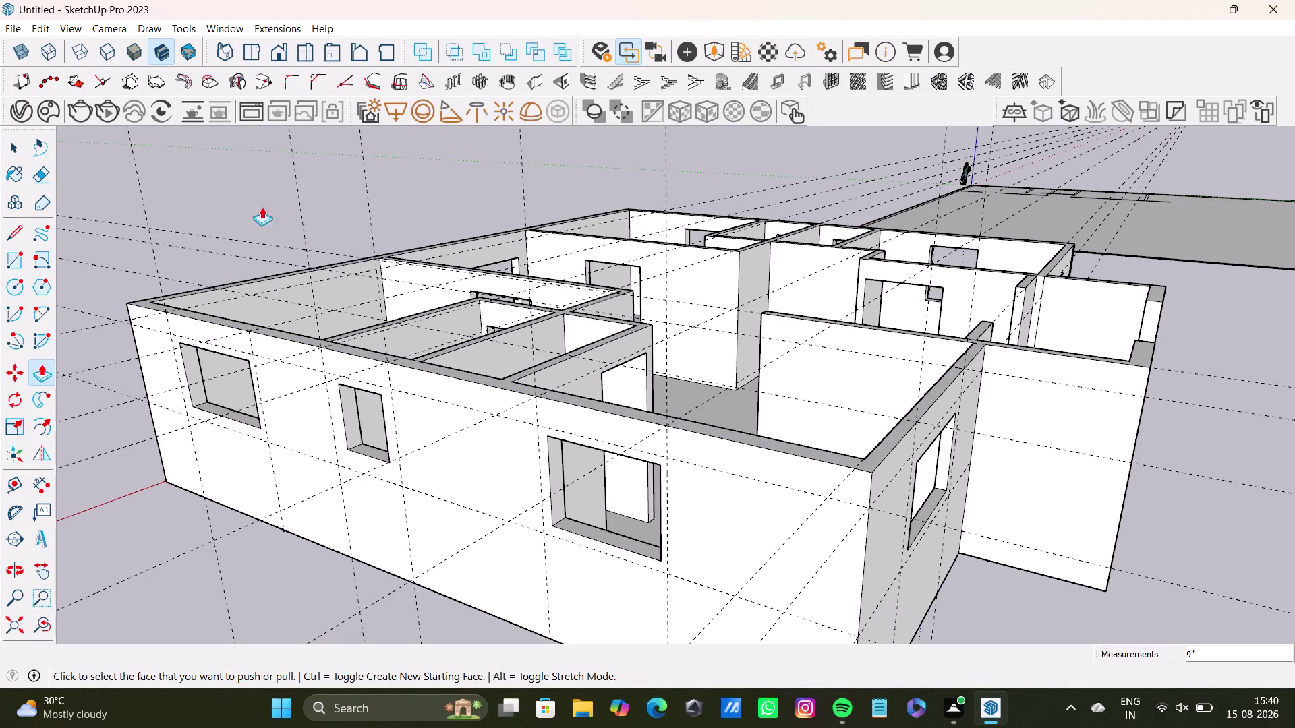
Orbit around the floor plan to inspect the rooms, partition walls and door openings.
key(space)
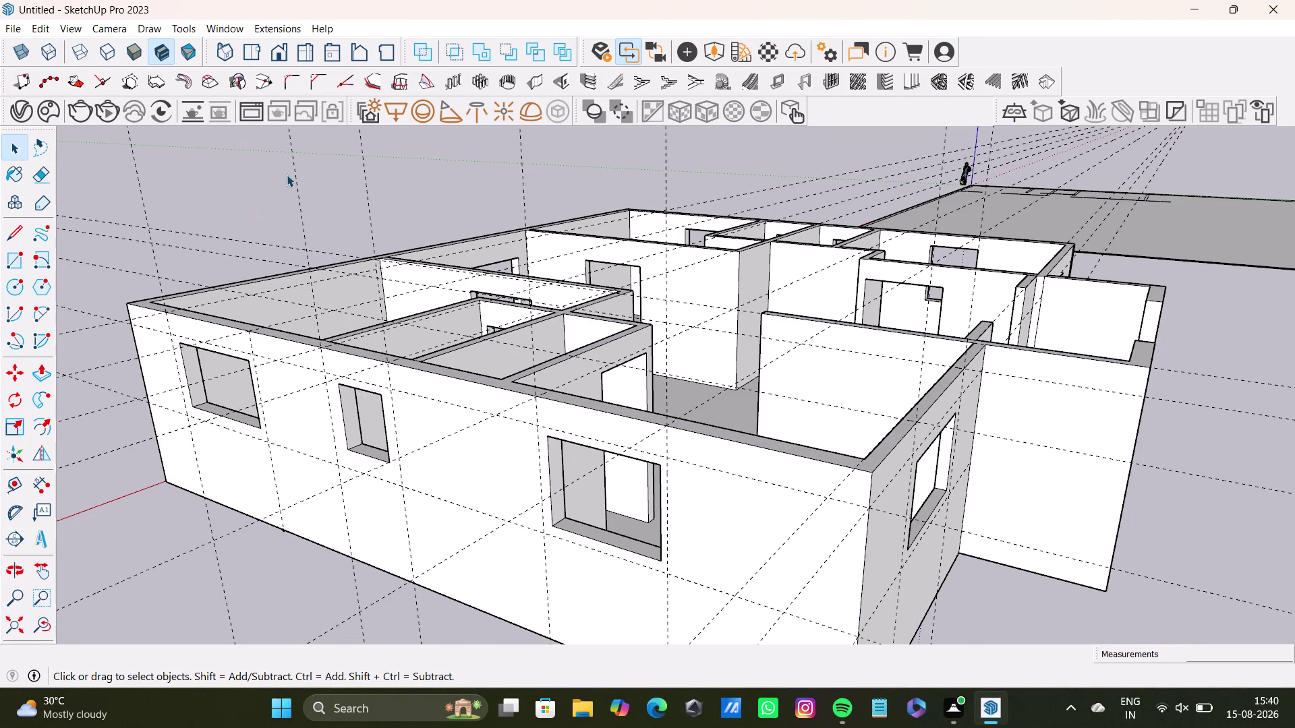
middle_drag(319, 205, 328, 370)
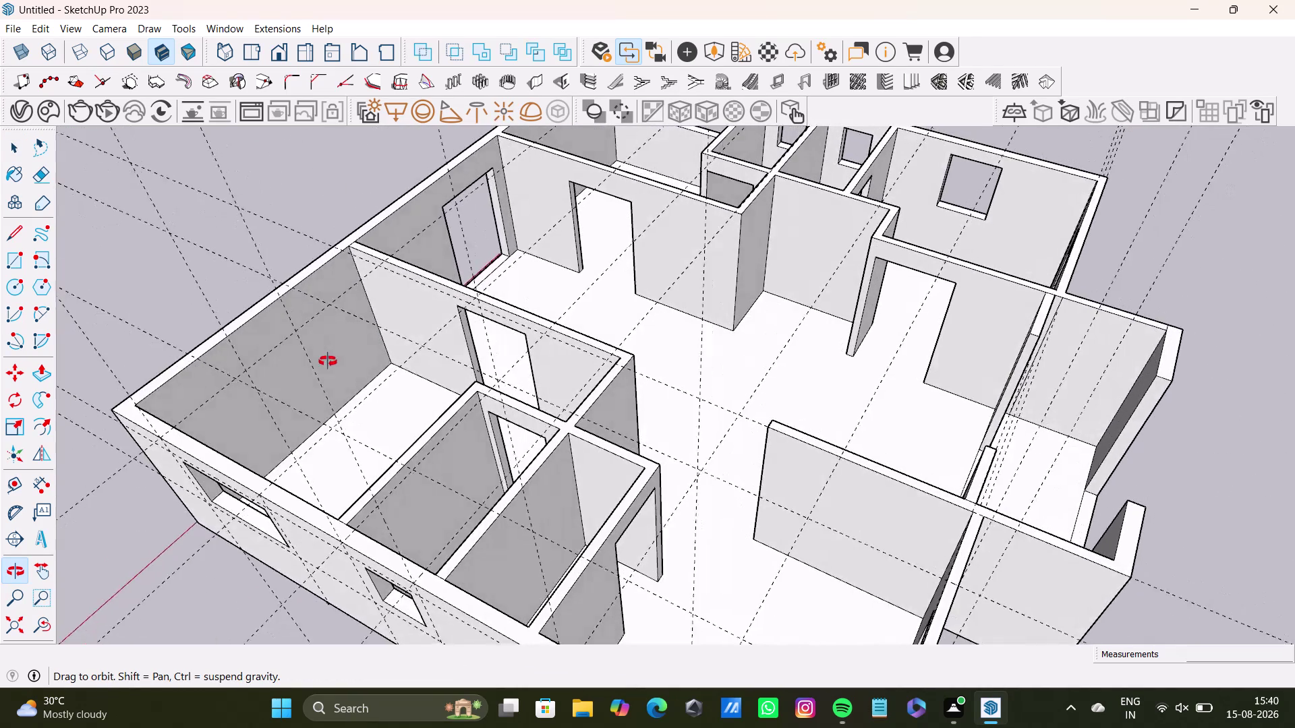
middle_drag(328, 369, 499, 277)
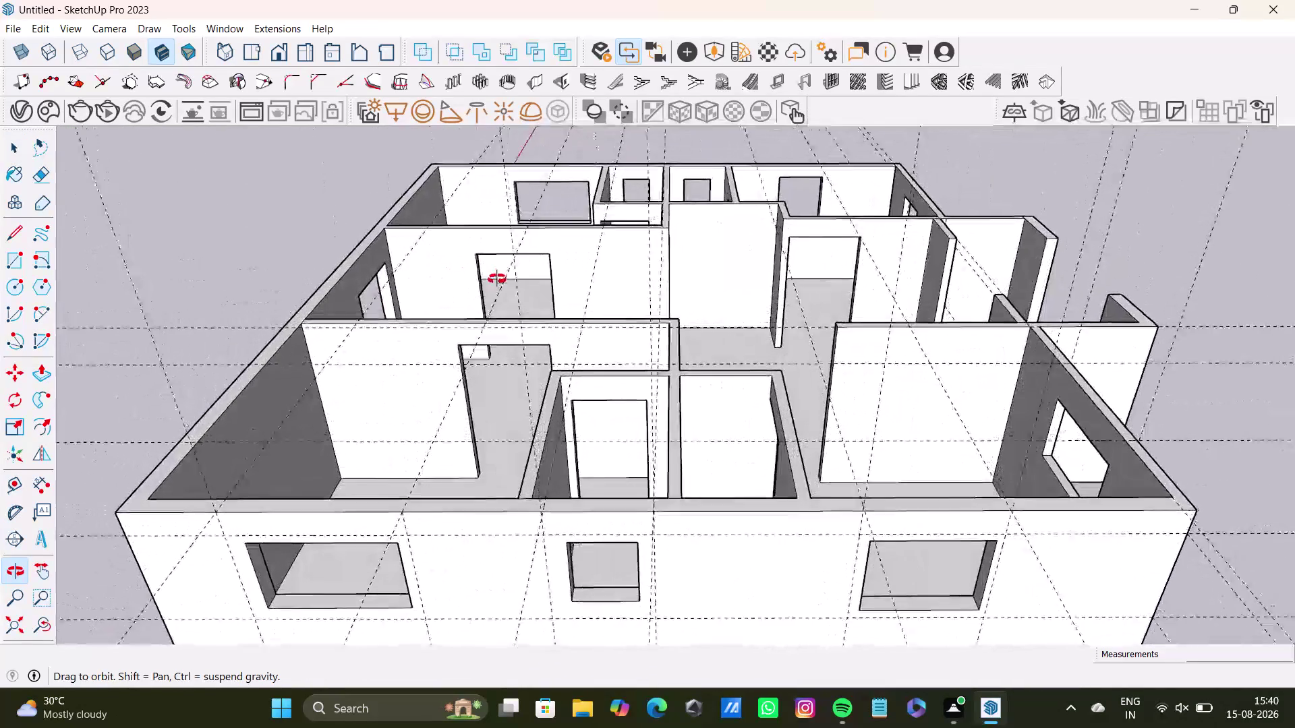
middle_drag(499, 276, 371, 260)
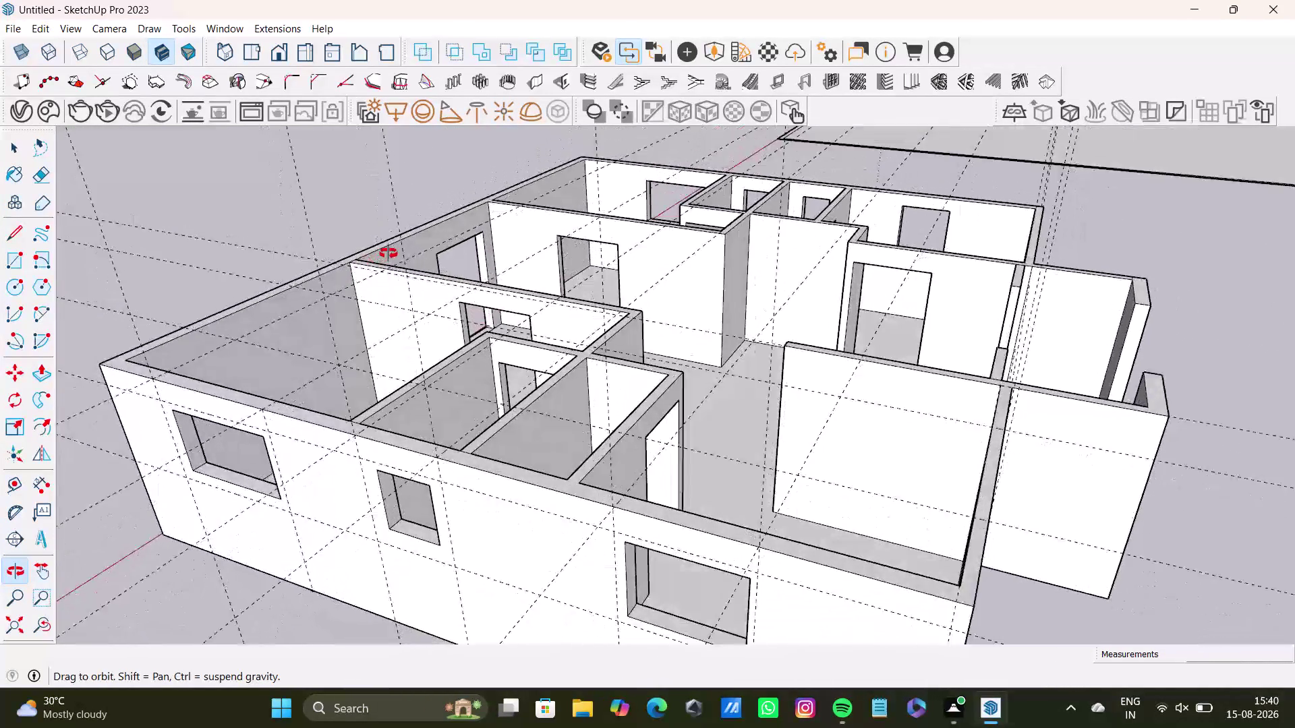
middle_drag(371, 260, 380, 299)
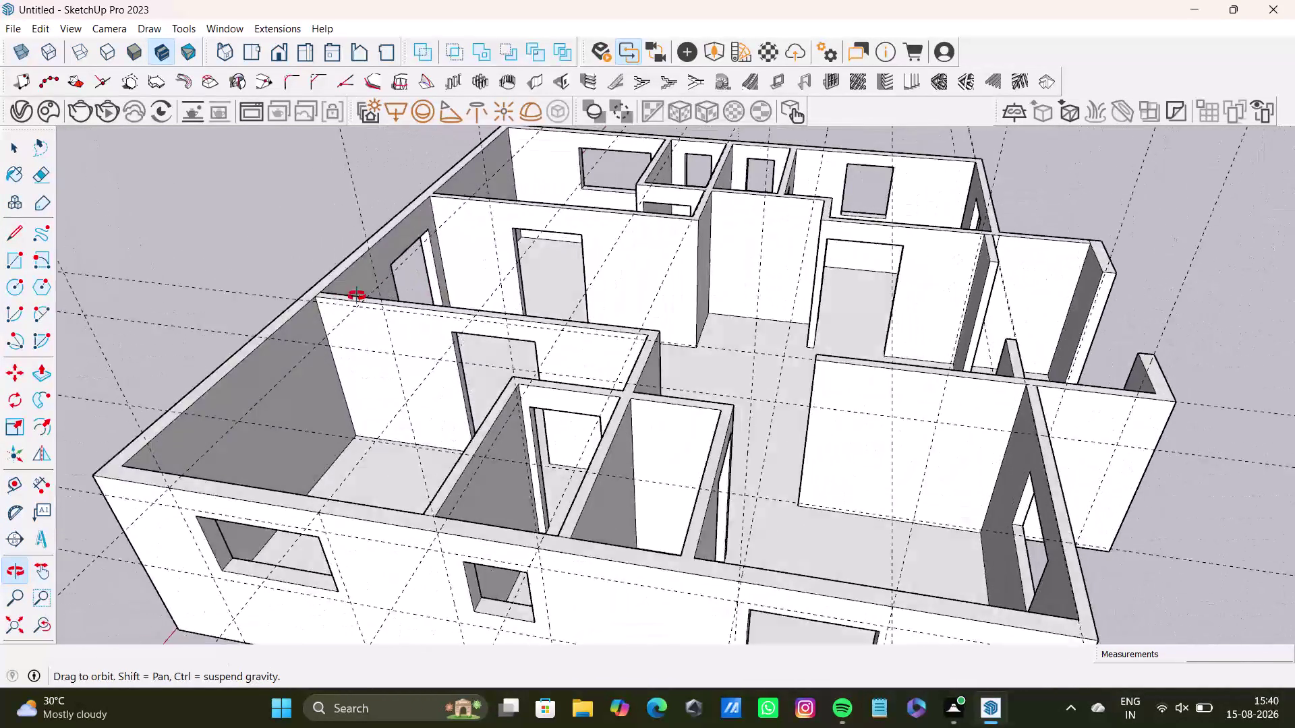
middle_drag(380, 300, 589, 349)
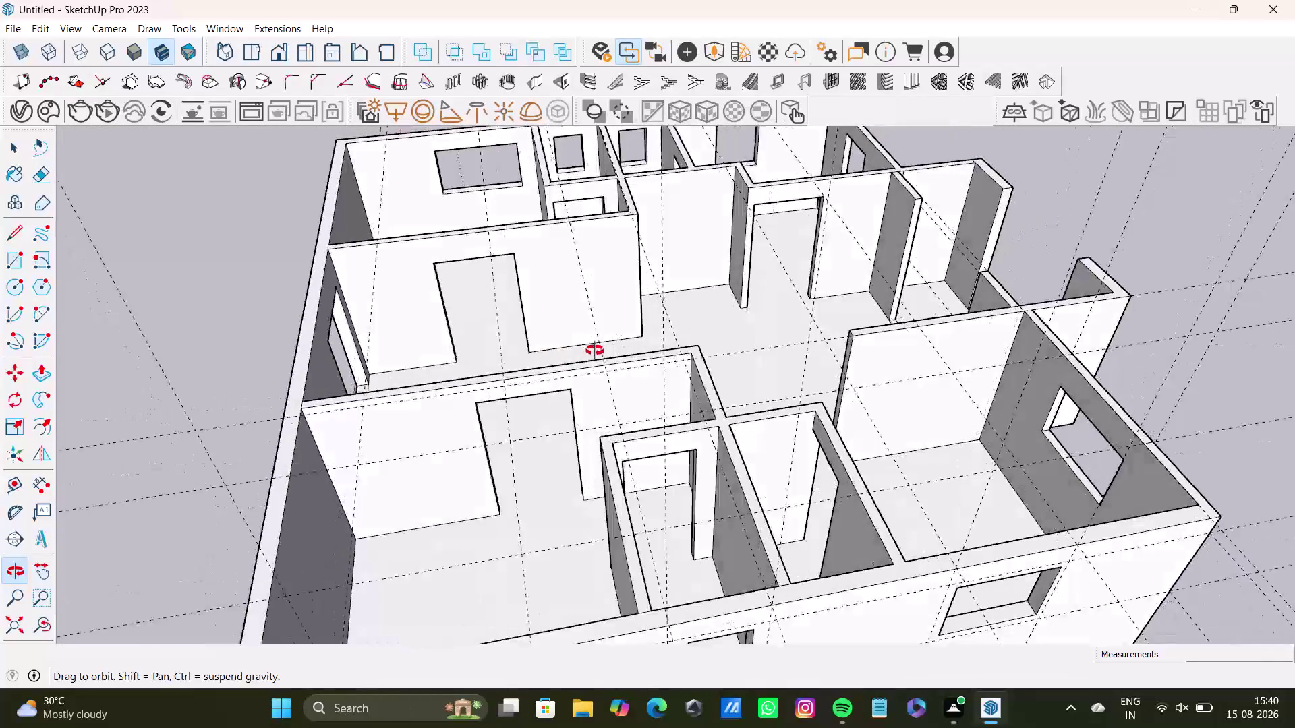
middle_drag(589, 349, 603, 387)
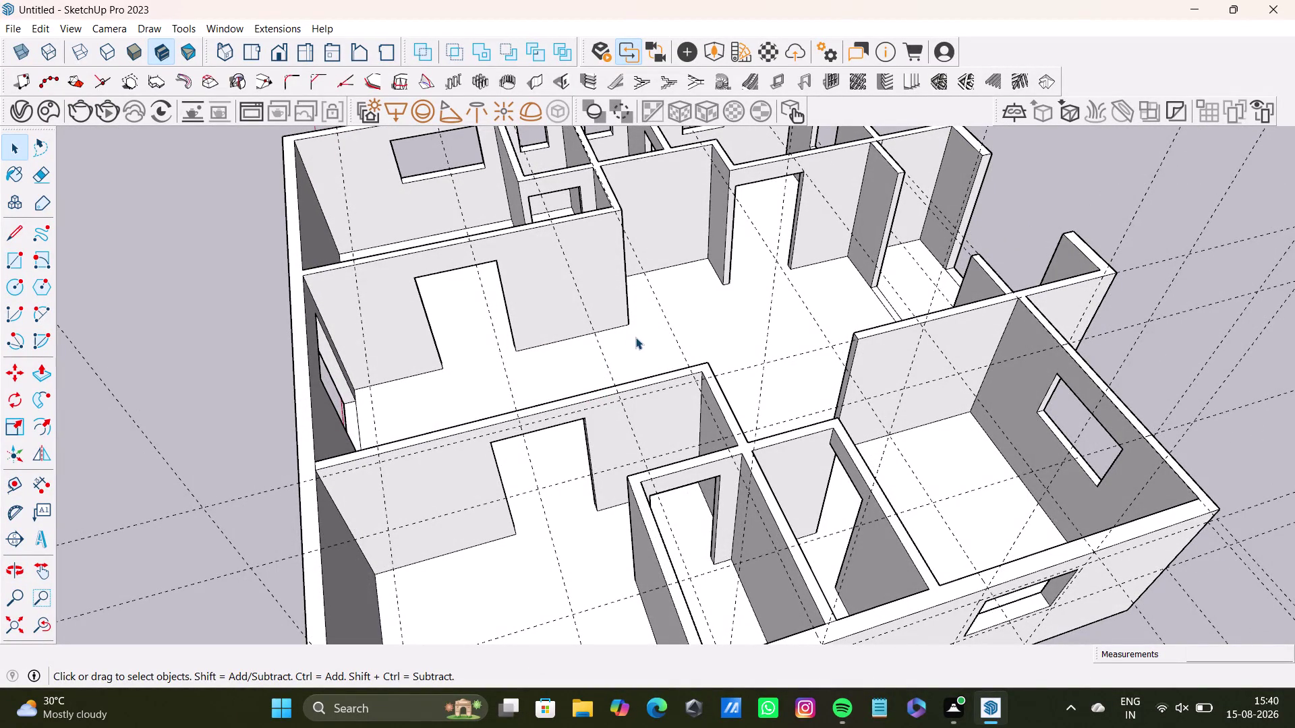
middle_drag(706, 331, 514, 275)
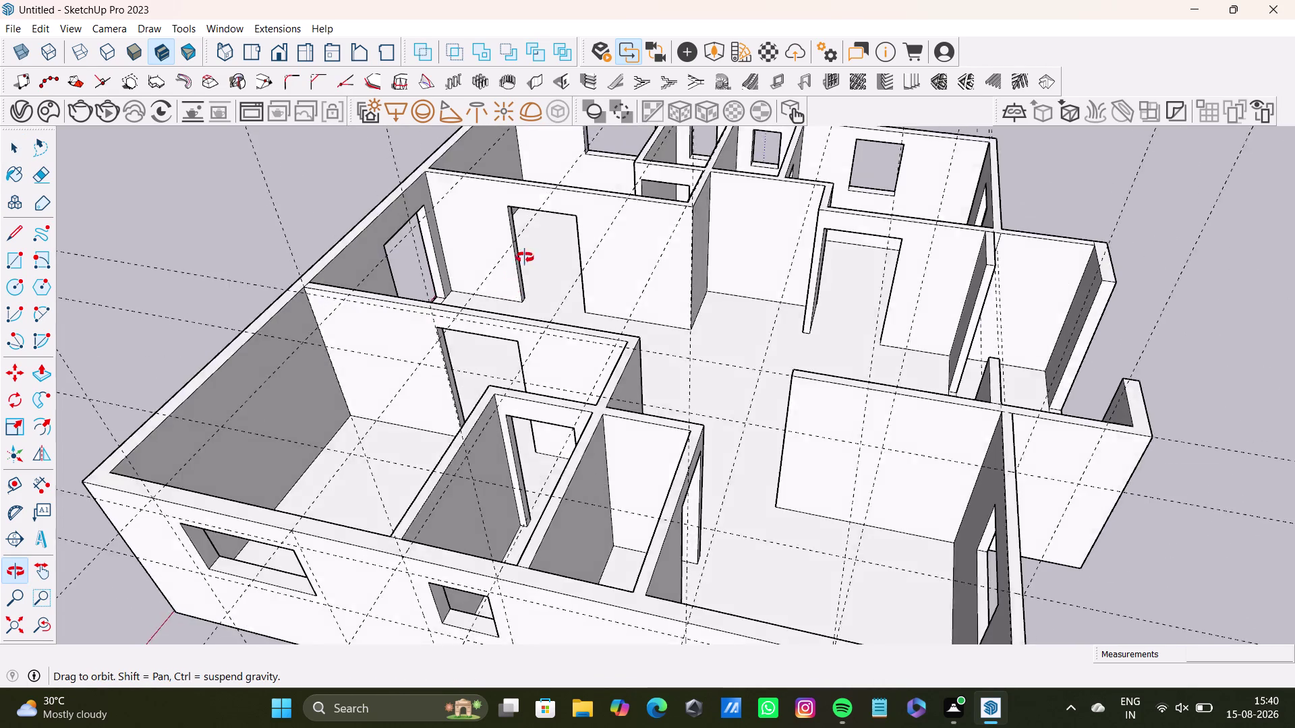
middle_drag(514, 275, 609, 298)
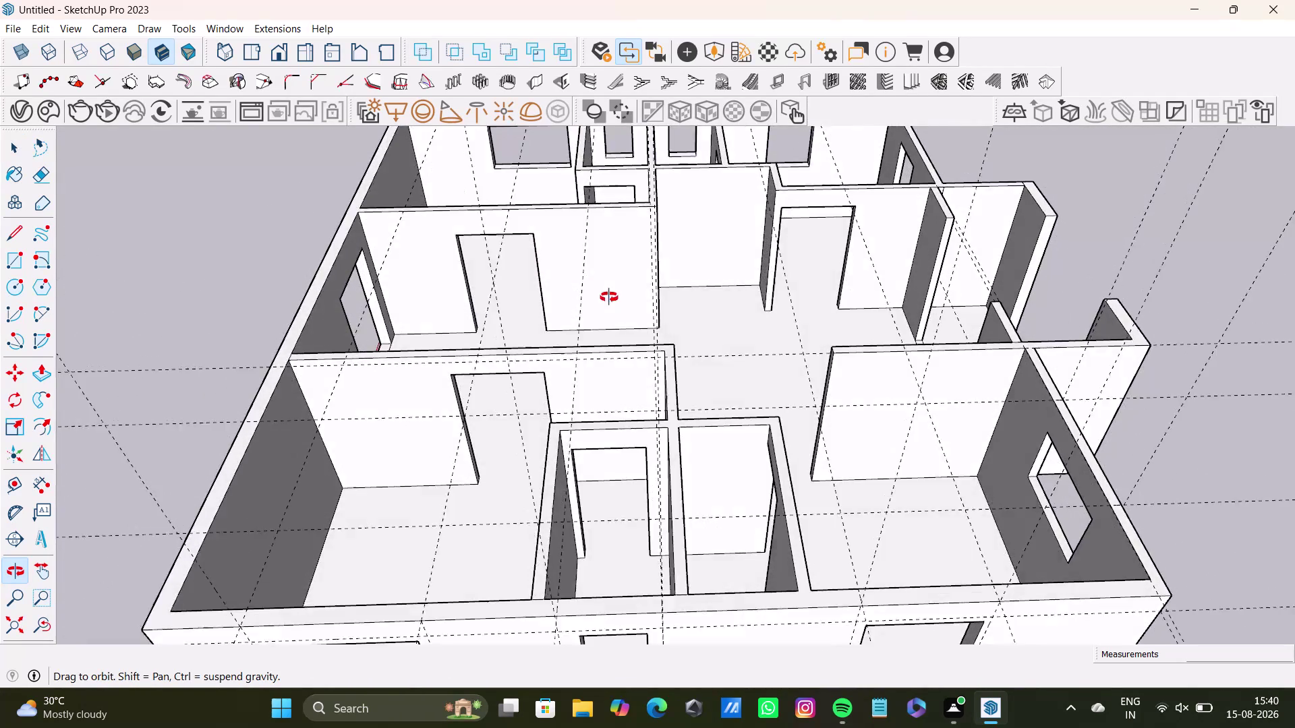
middle_drag(609, 297, 661, 357)
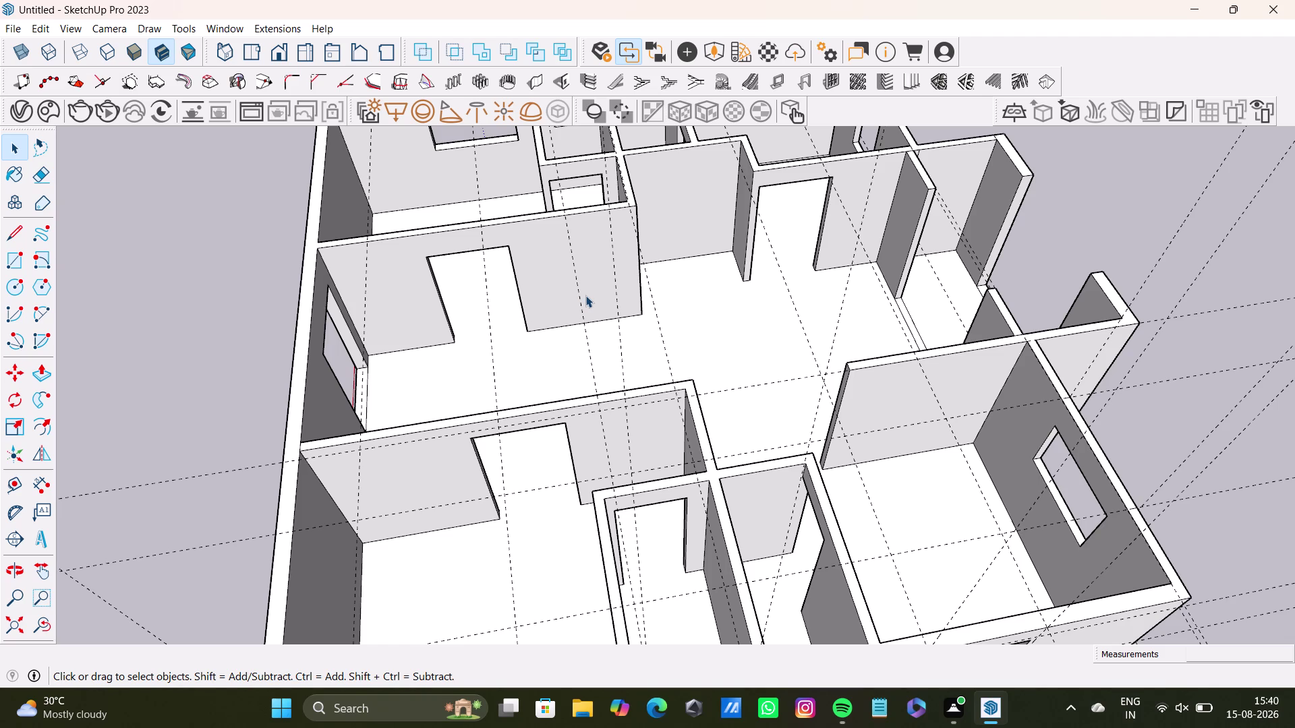
middle_drag(580, 312, 590, 280)
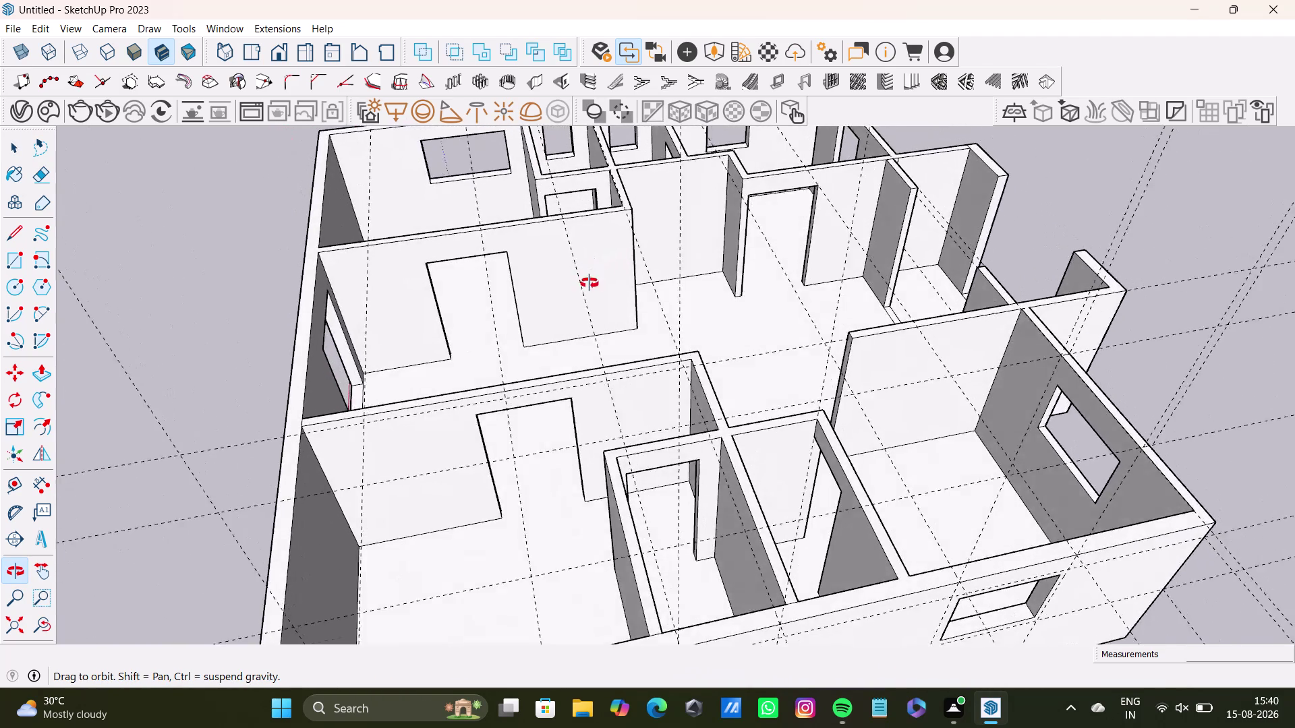
middle_drag(590, 279, 716, 317)
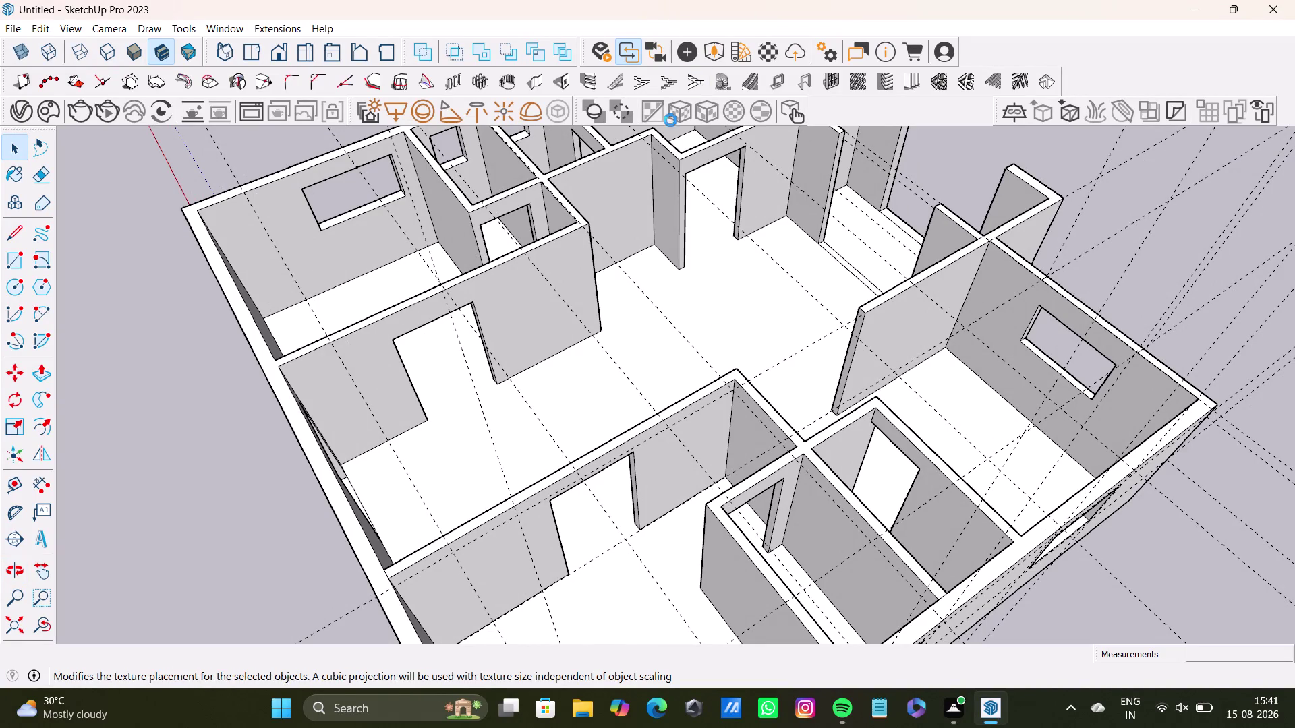
middle_drag(708, 263, 488, 267)
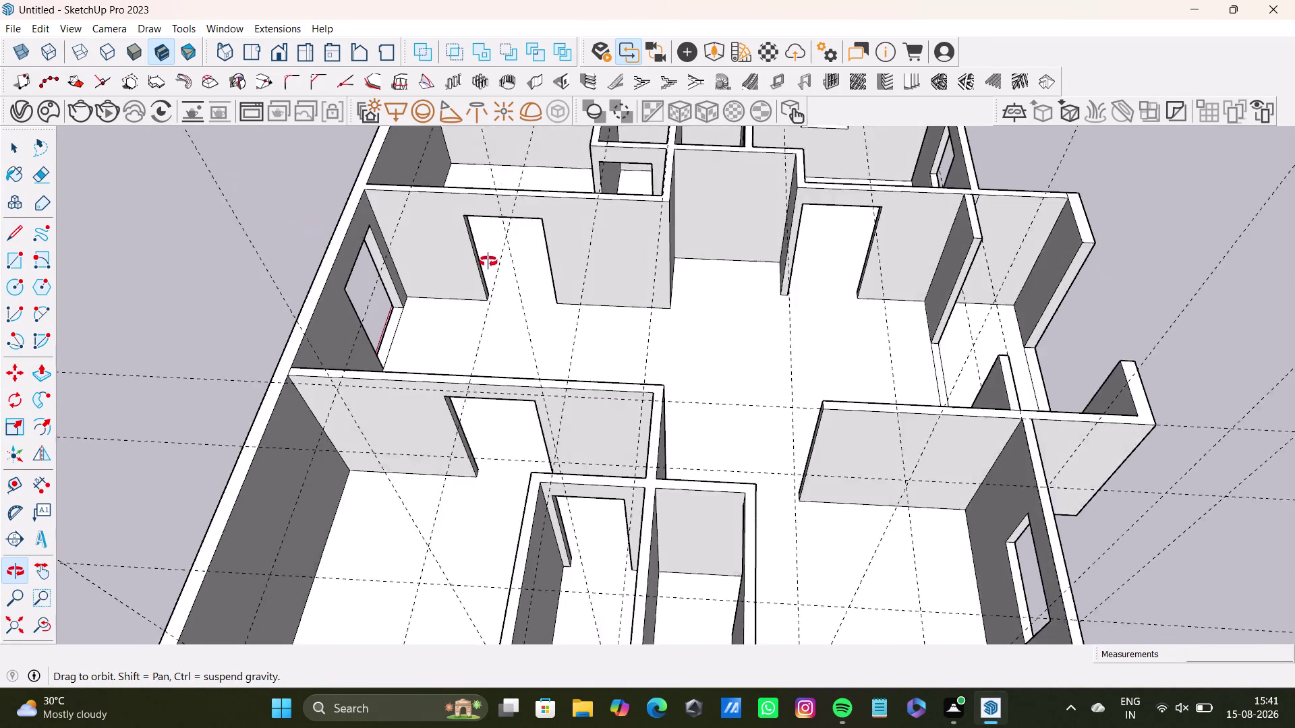
middle_drag(488, 268, 493, 210)
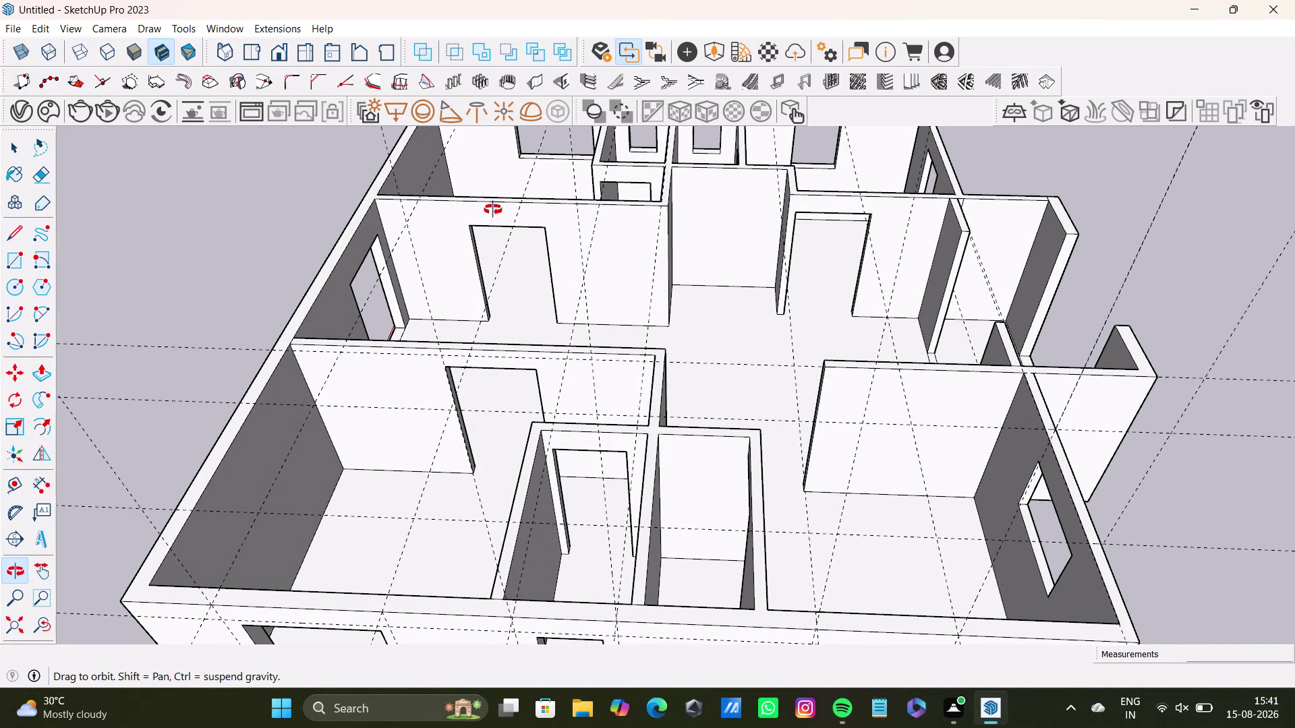
middle_drag(492, 210, 634, 263)
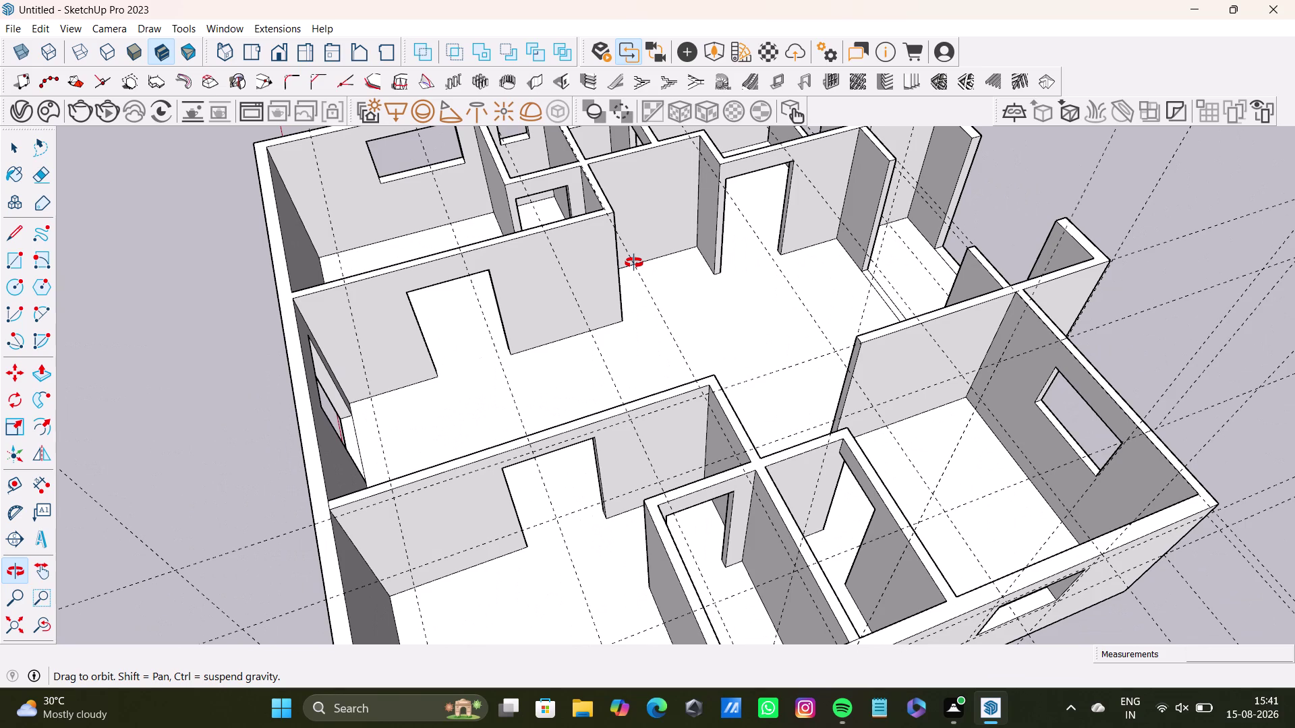
middle_drag(634, 263, 708, 255)
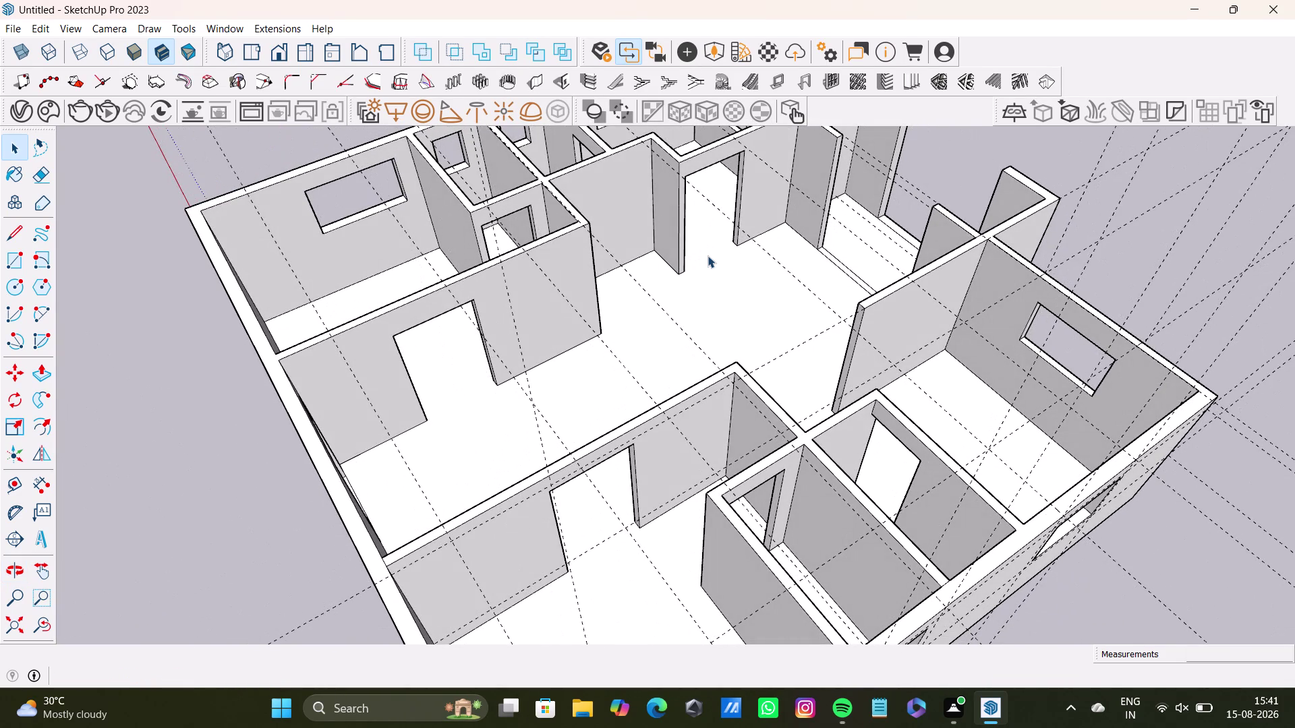
middle_drag(806, 257, 750, 272)
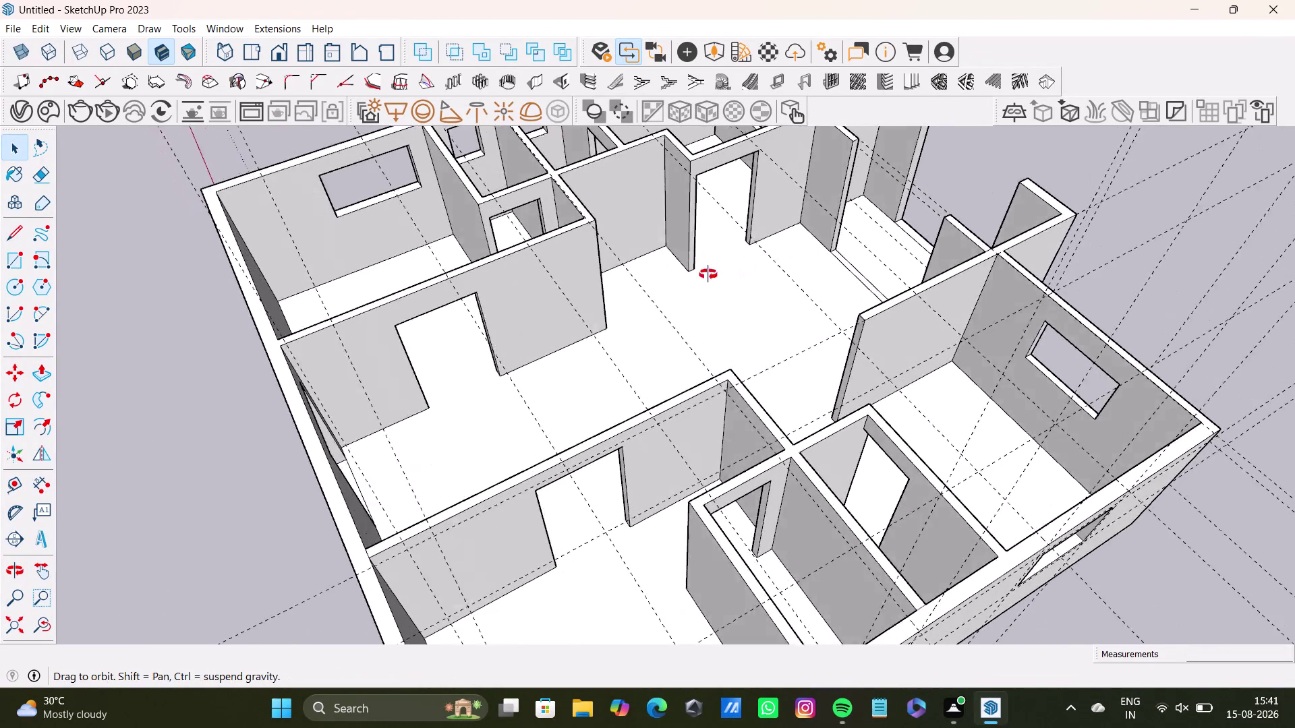
middle_drag(750, 272, 560, 291)
middle_drag(977, 297, 927, 307)
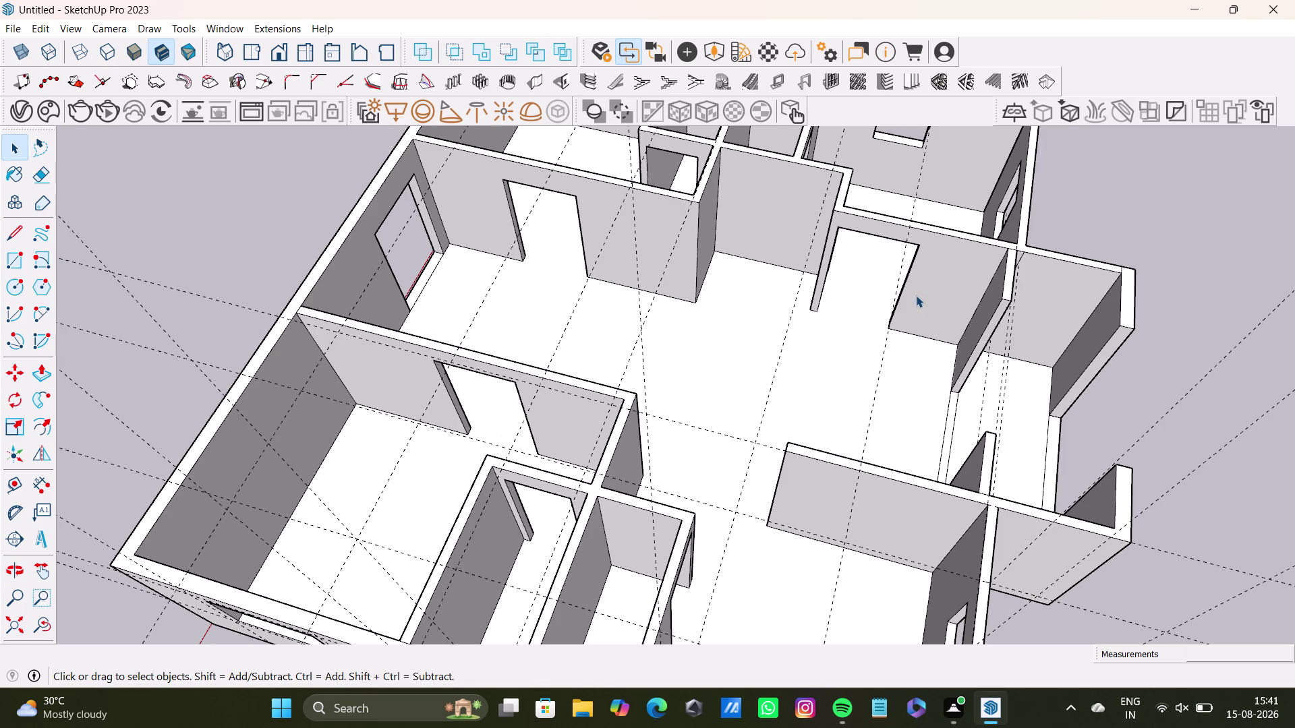
middle_drag(978, 307, 1025, 309)
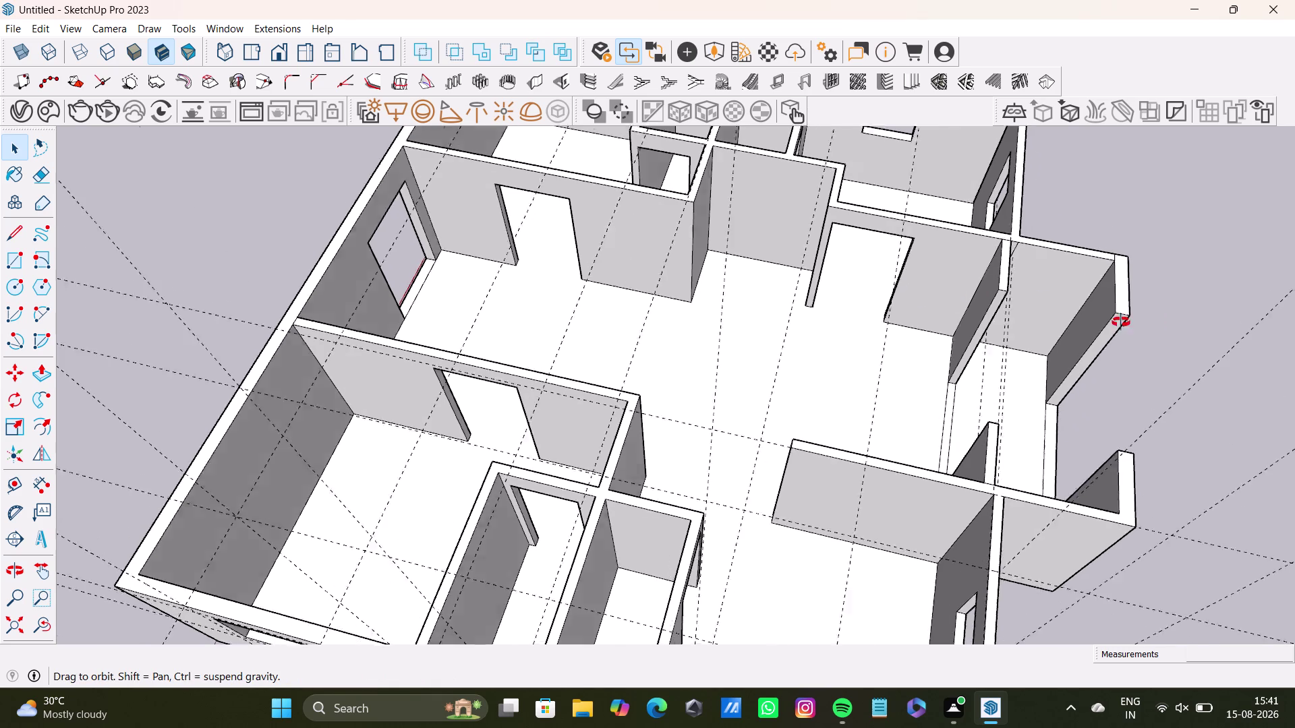
middle_drag(1026, 308, 1159, 291)
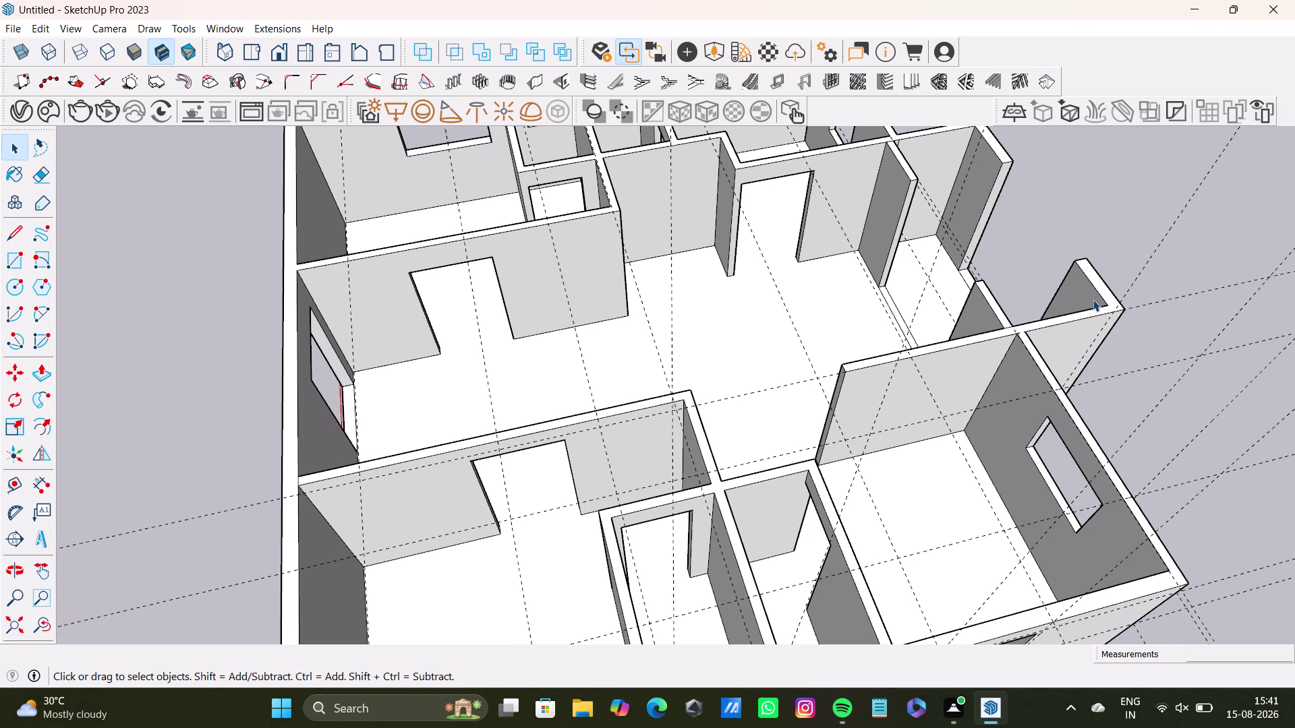
middle_drag(1000, 355, 787, 291)
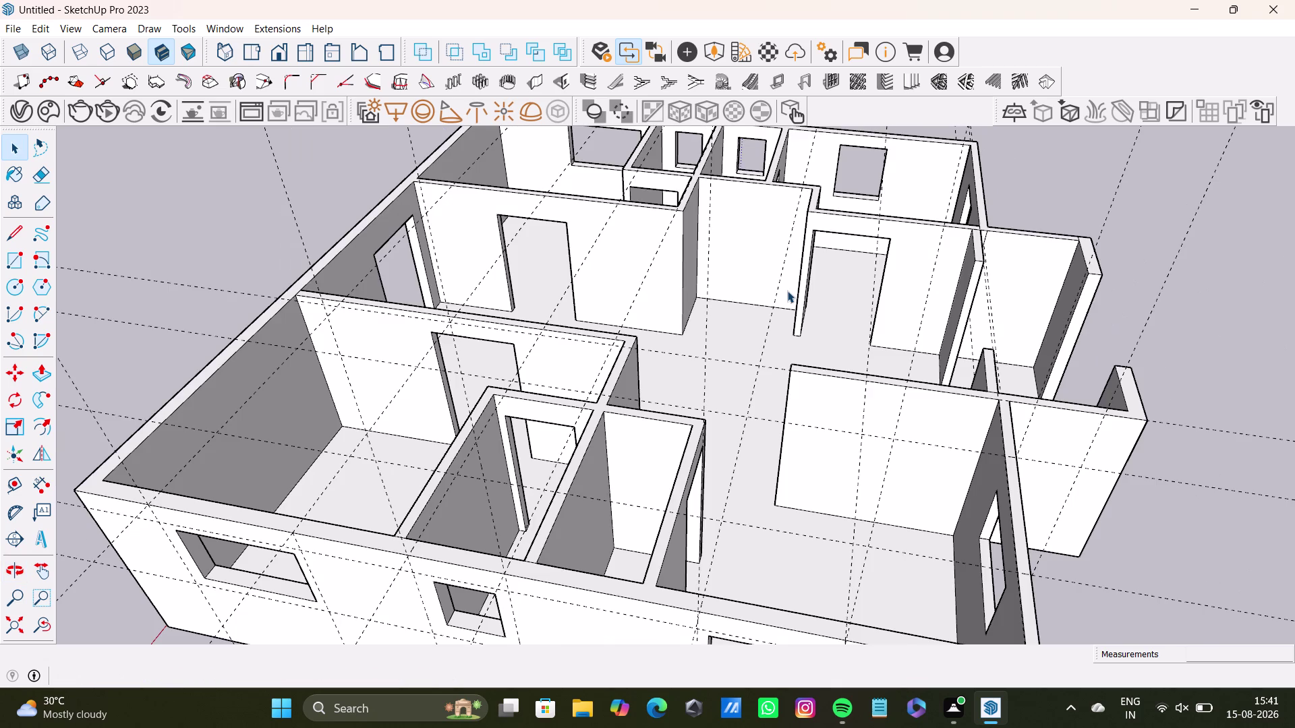
middle_drag(804, 236, 987, 265)
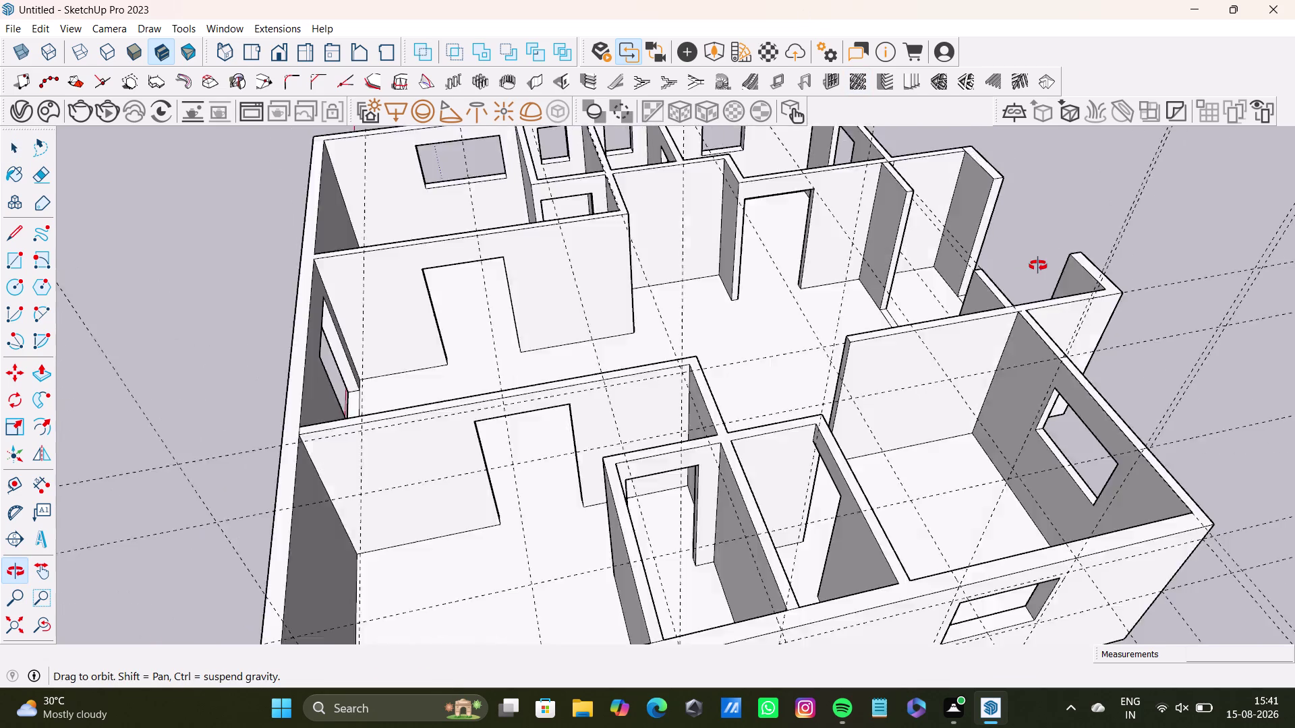
middle_drag(986, 266, 1047, 361)
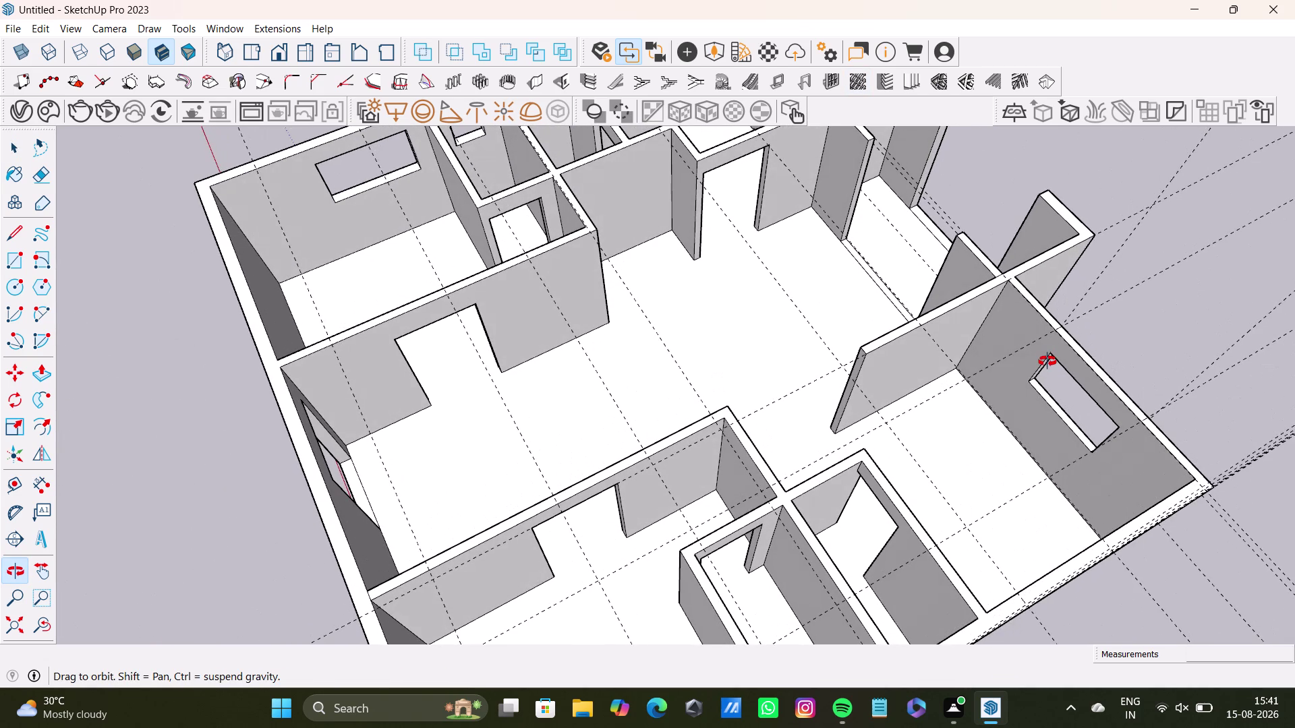
middle_drag(1047, 361, 897, 256)
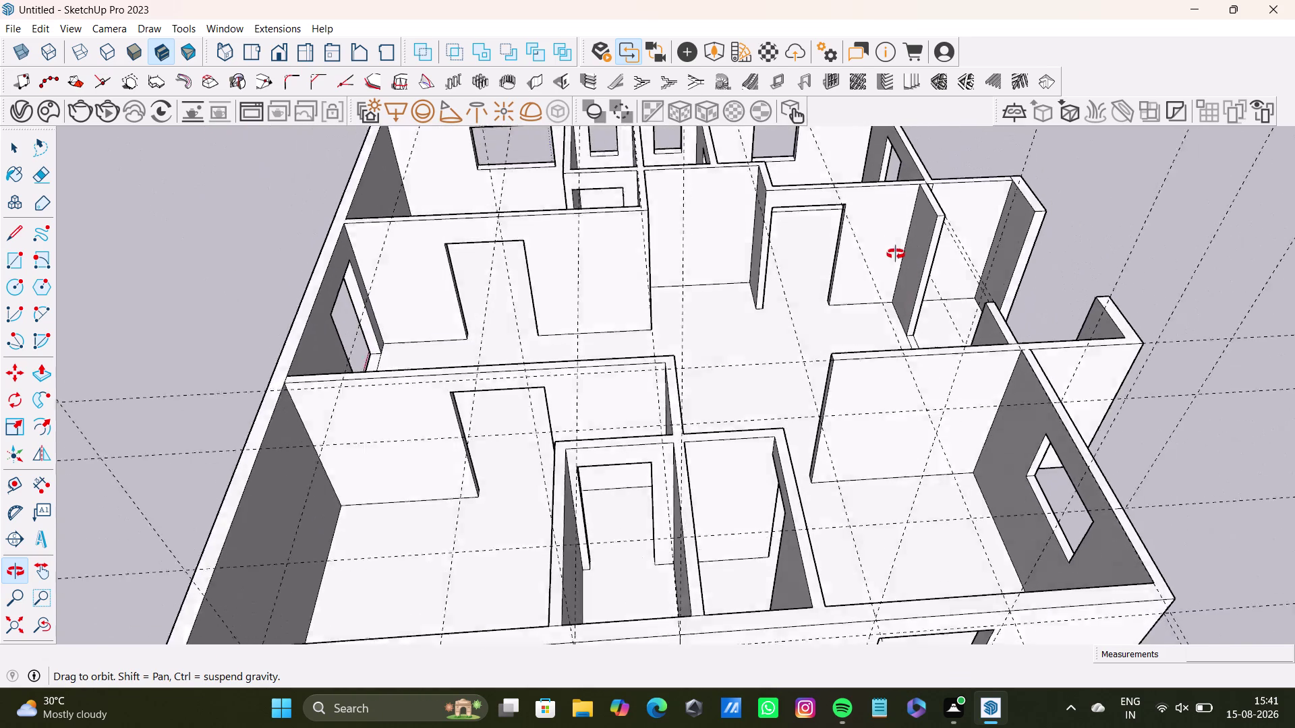
middle_drag(897, 255, 1066, 274)
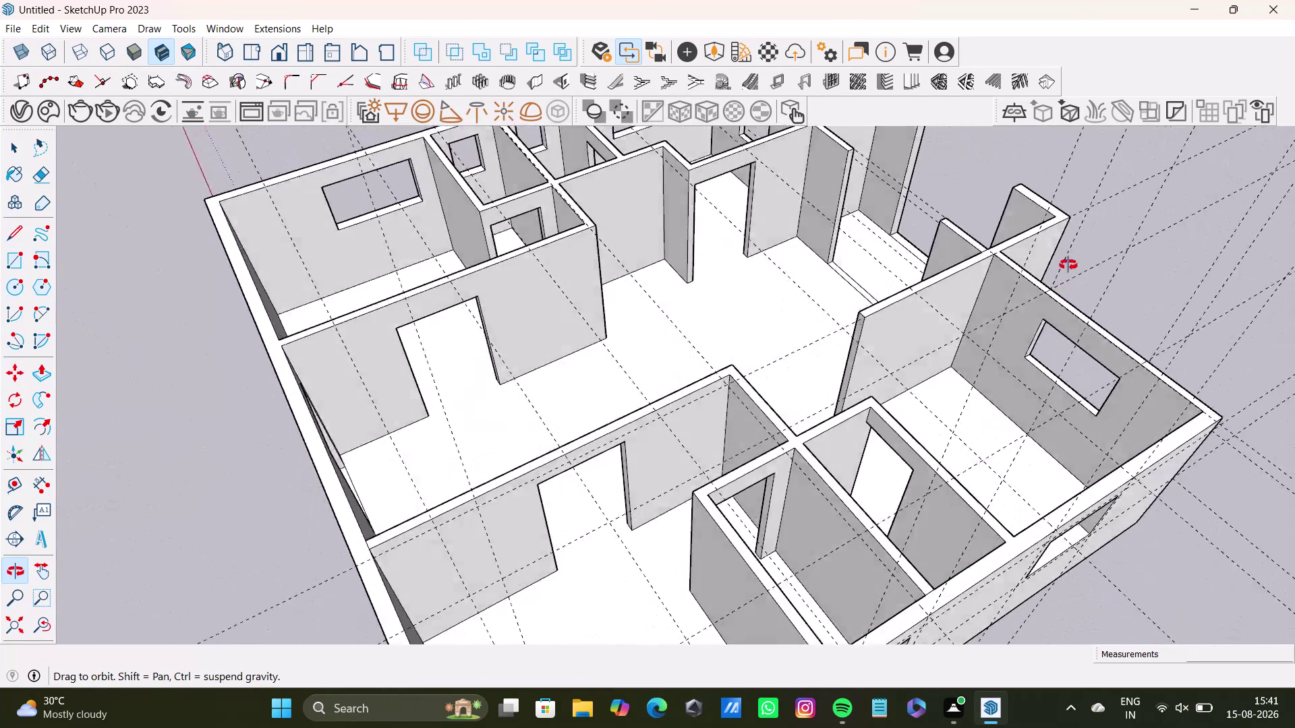
middle_drag(1067, 275, 712, 332)
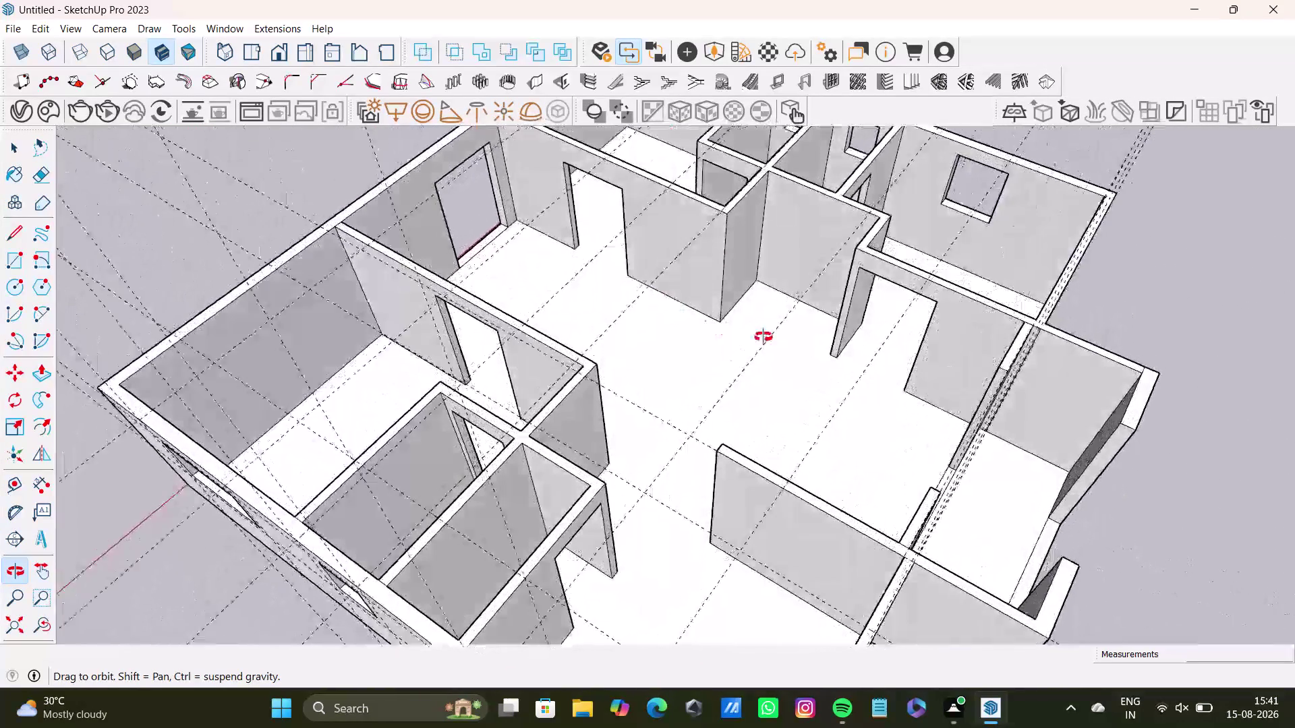
middle_drag(712, 332, 938, 296)
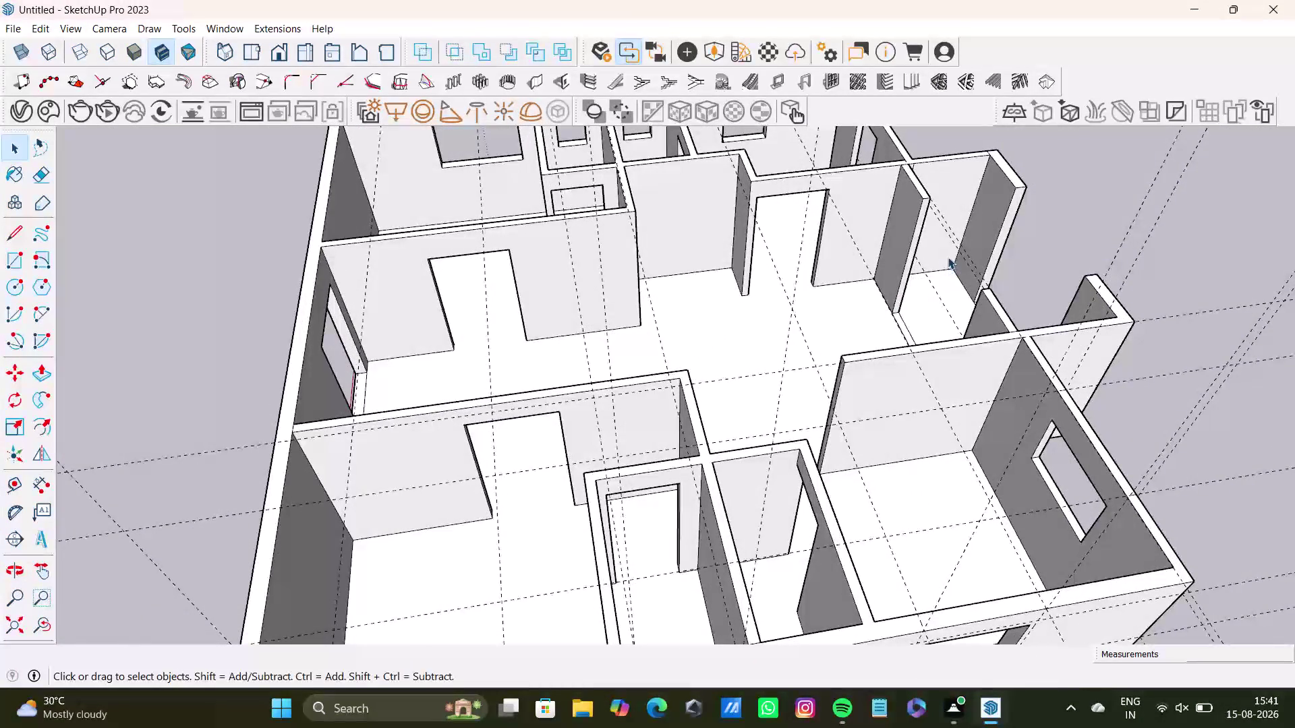
middle_drag(1014, 269, 752, 290)
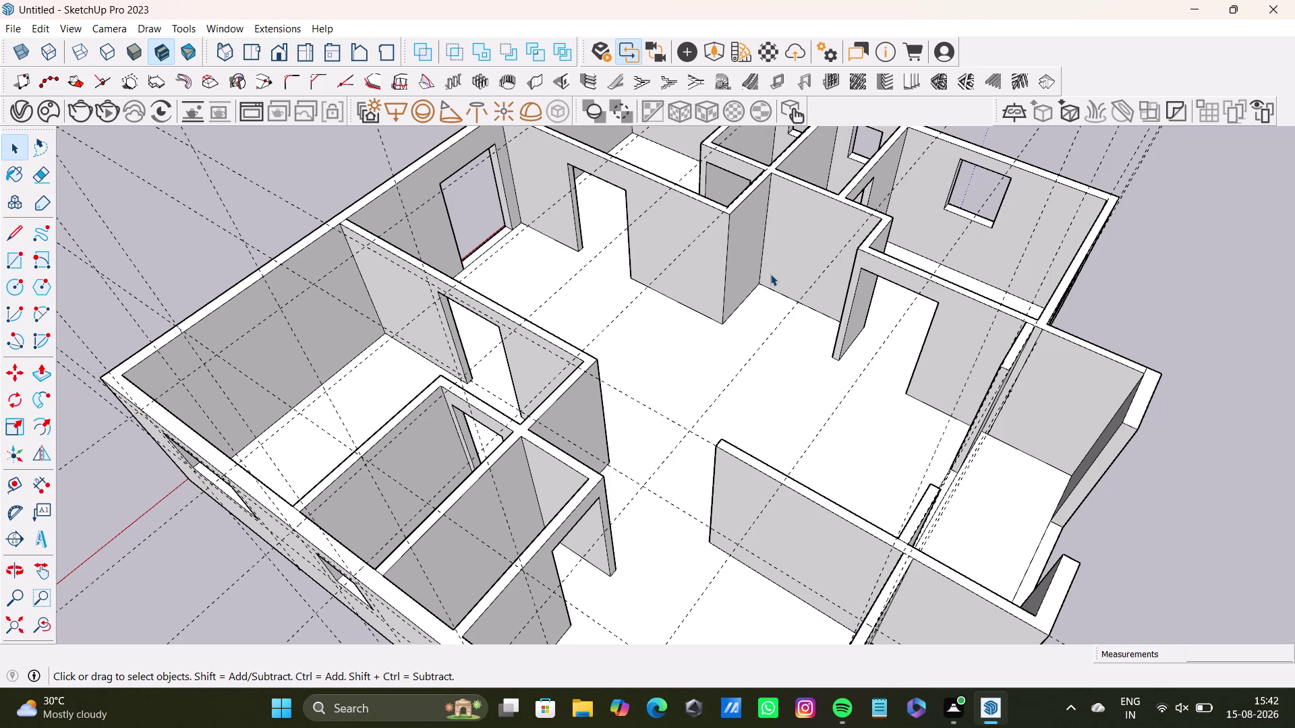
Zoom and orbit along the central hall to inspect its walls.
scroll(down, 3)
scroll(up, 3)
scroll(up, 3)
scroll(down, 3)
scroll(up, 3)
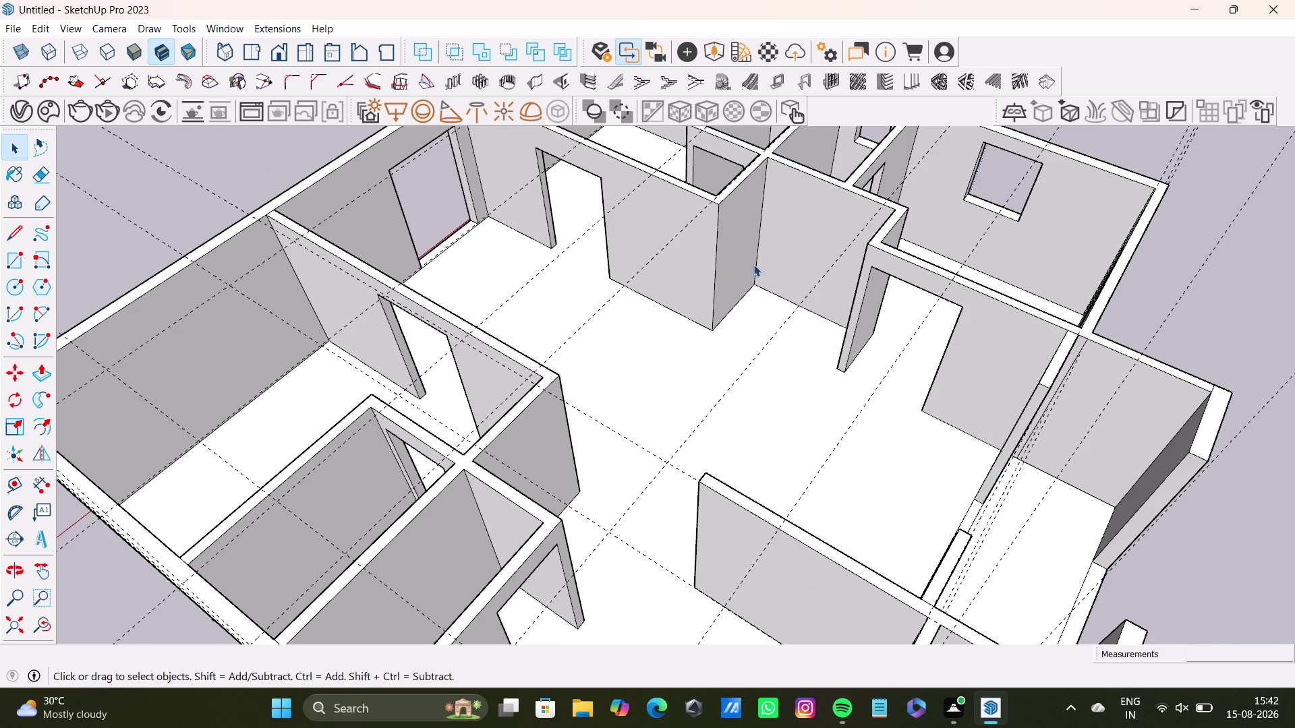
middle_drag(733, 288, 776, 306)
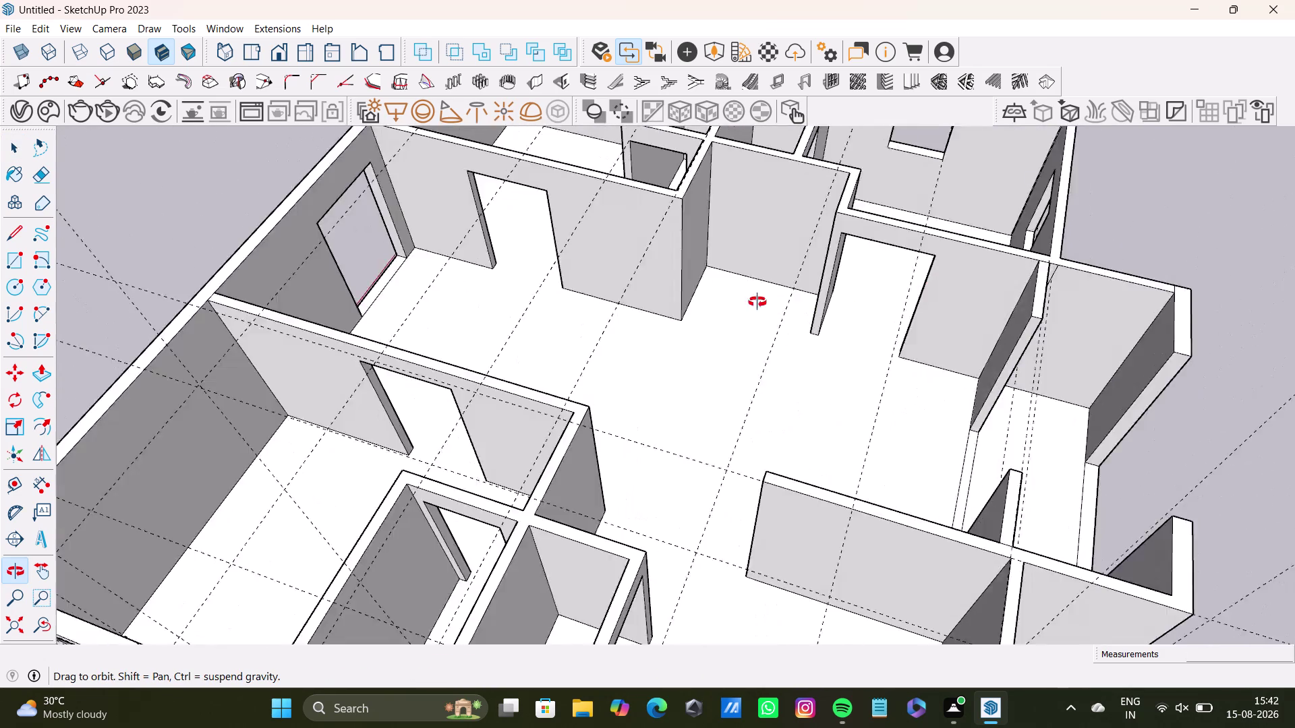
middle_drag(776, 306, 750, 292)
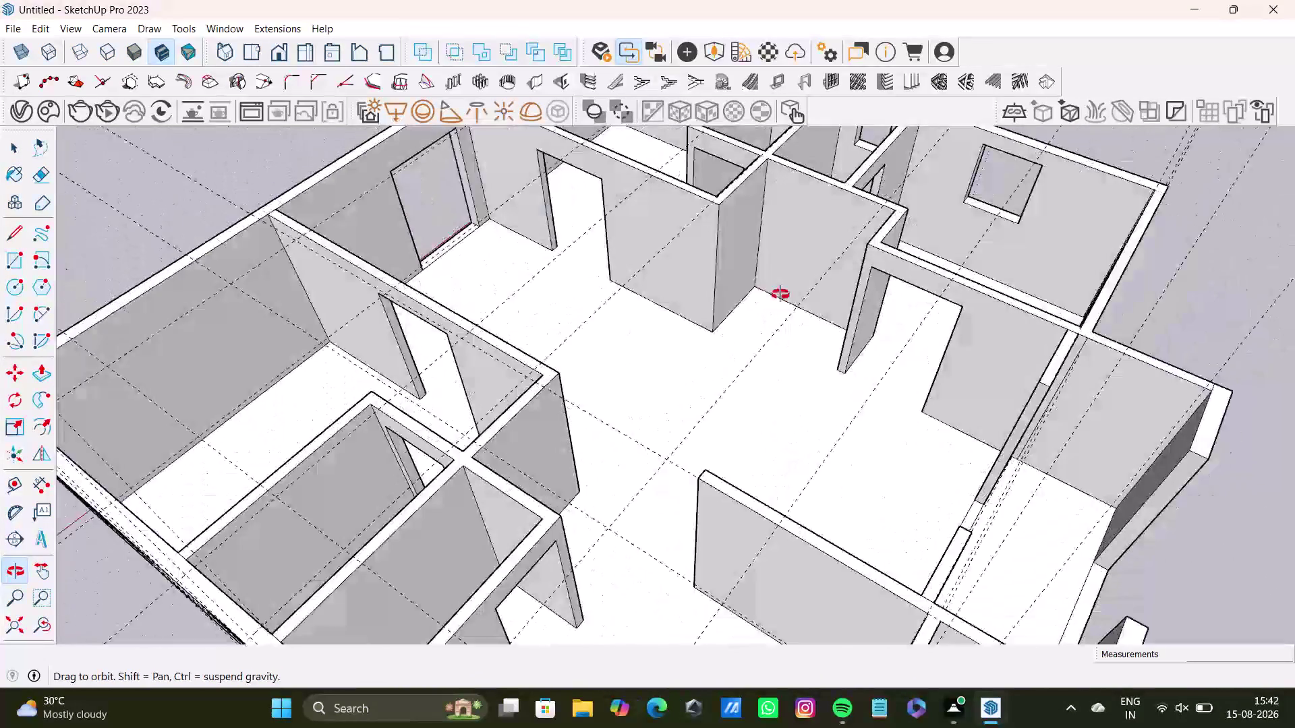
middle_drag(750, 292, 877, 264)
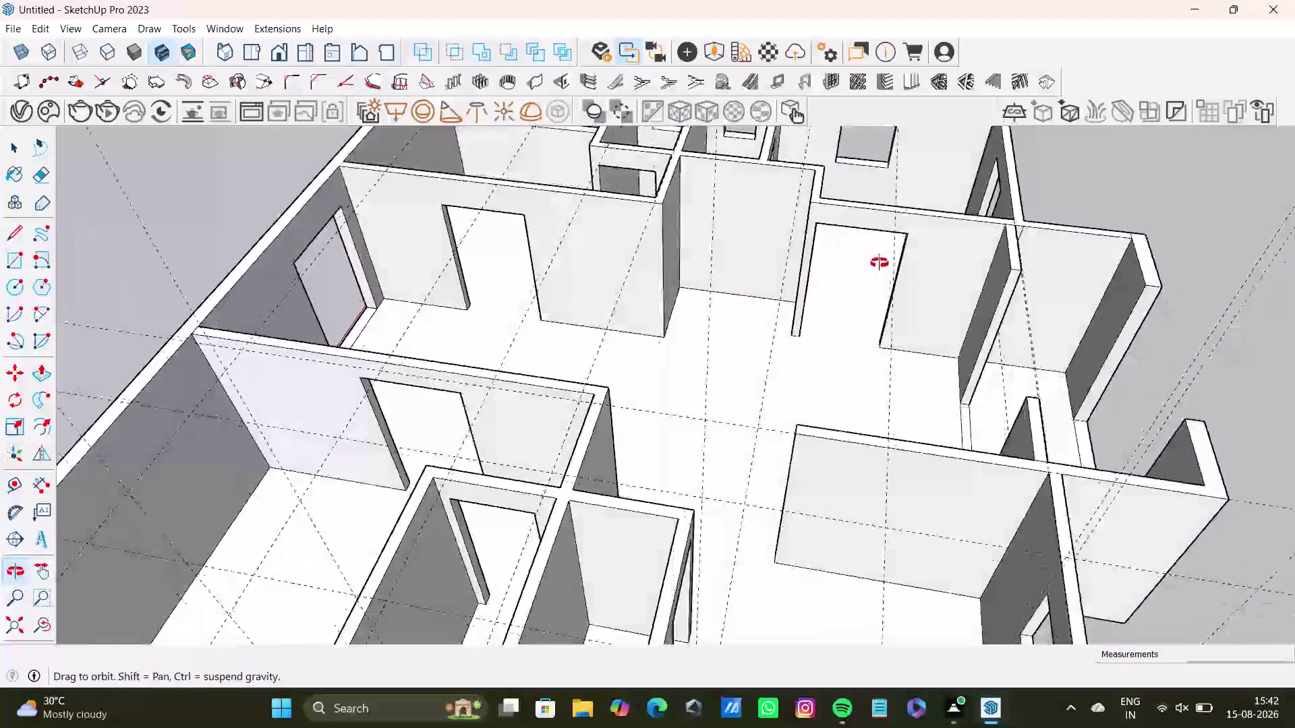
middle_drag(877, 264, 908, 255)
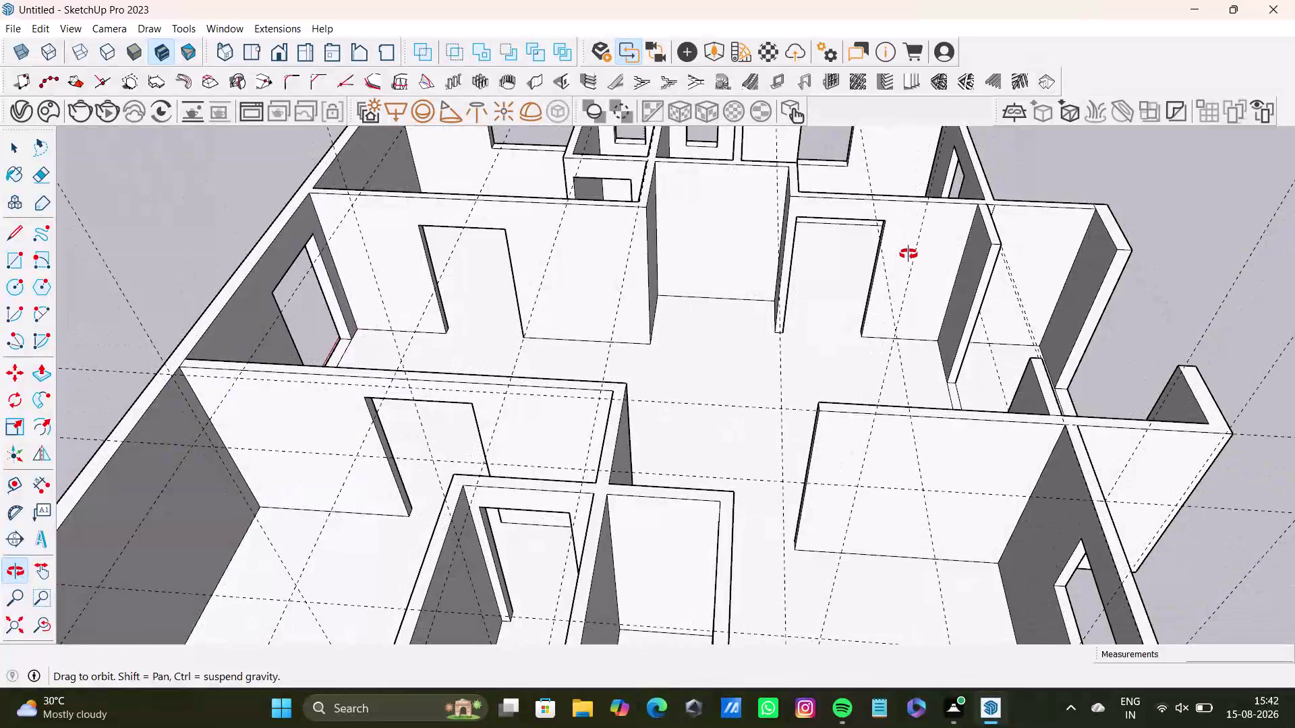
middle_drag(909, 254, 911, 255)
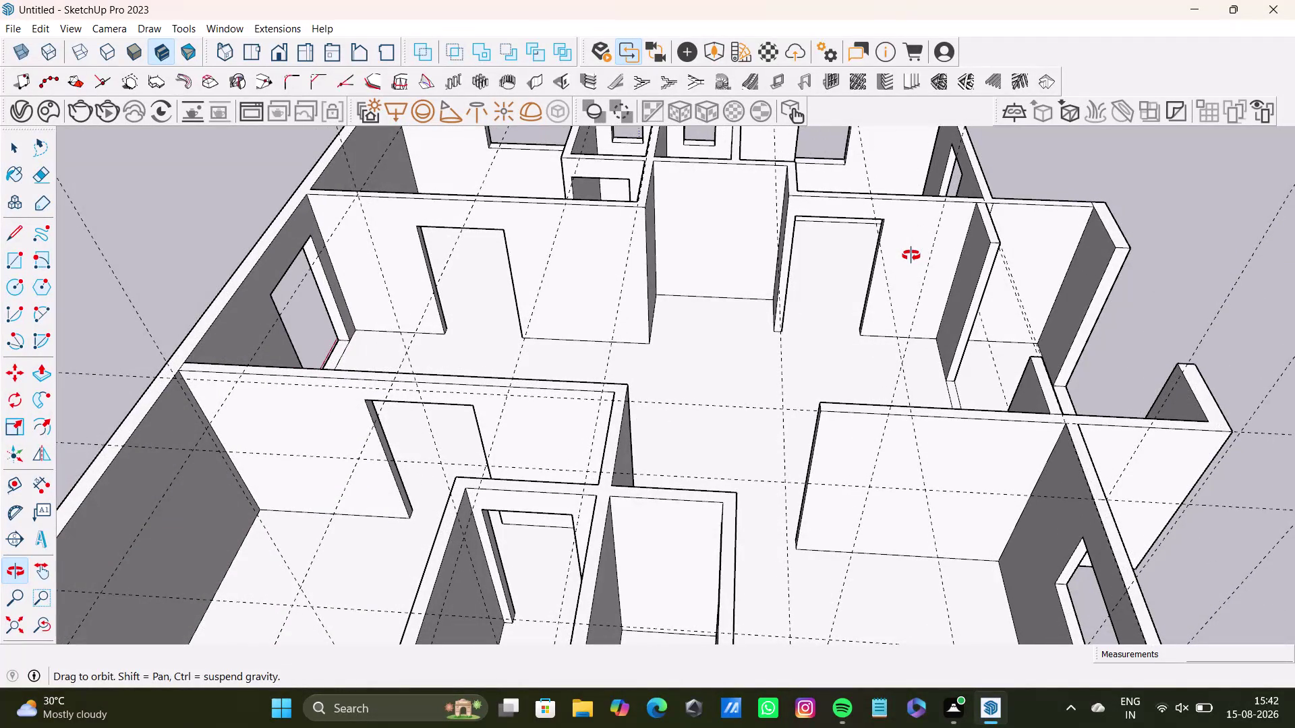
middle_drag(911, 255, 787, 259)
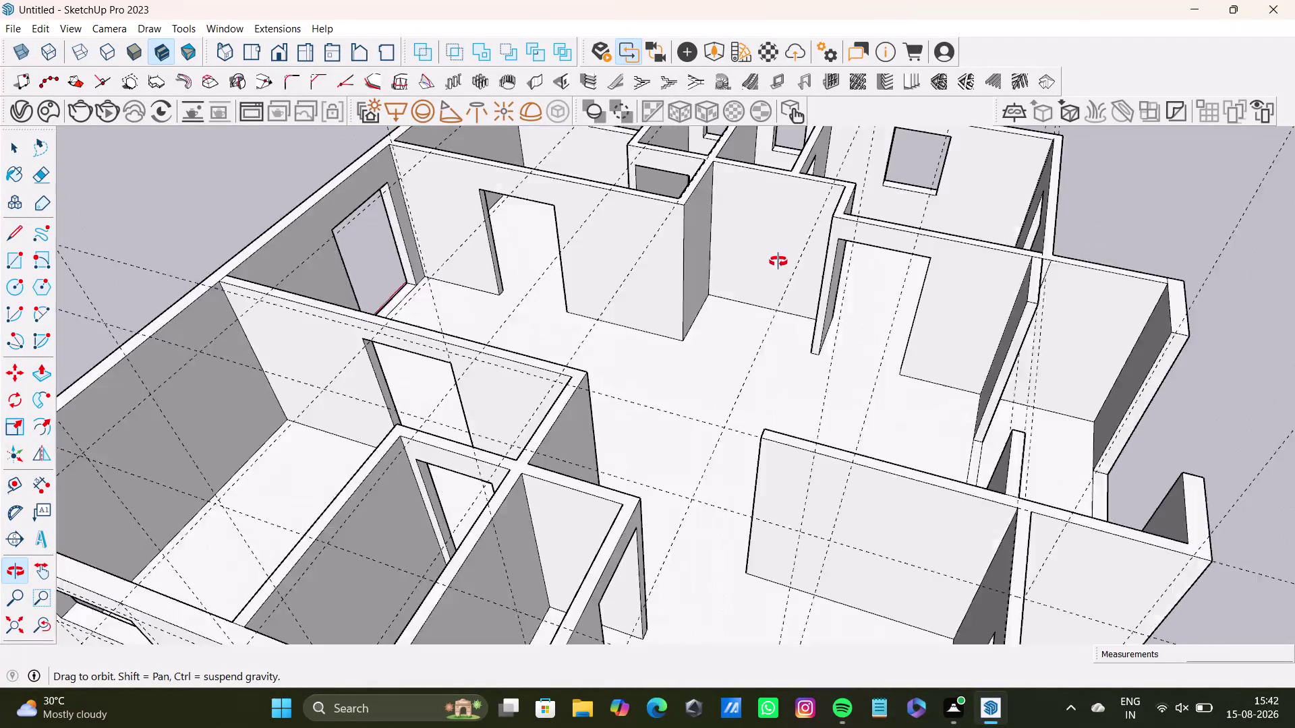
middle_drag(787, 259, 360, 277)
scroll(up, 3)
Switch back to selecting objects using the toolbar control at the upper right.
click(1164, 166)
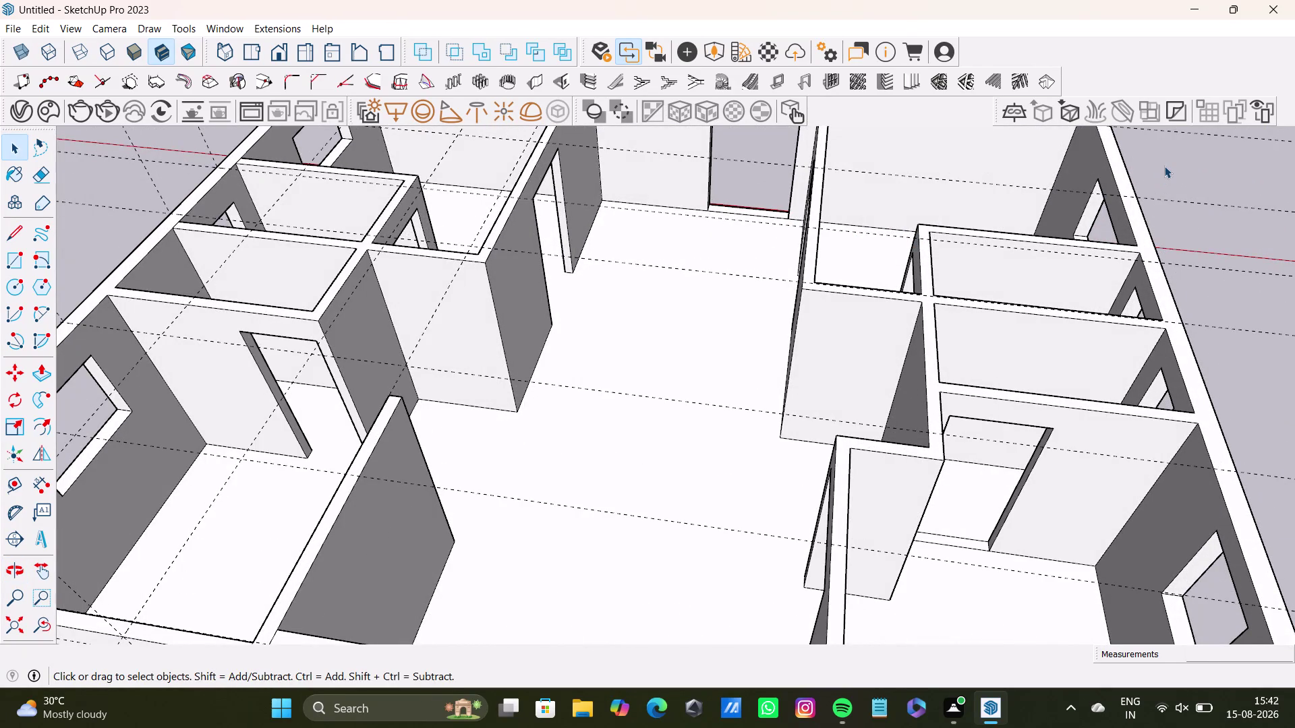
click(1164, 166)
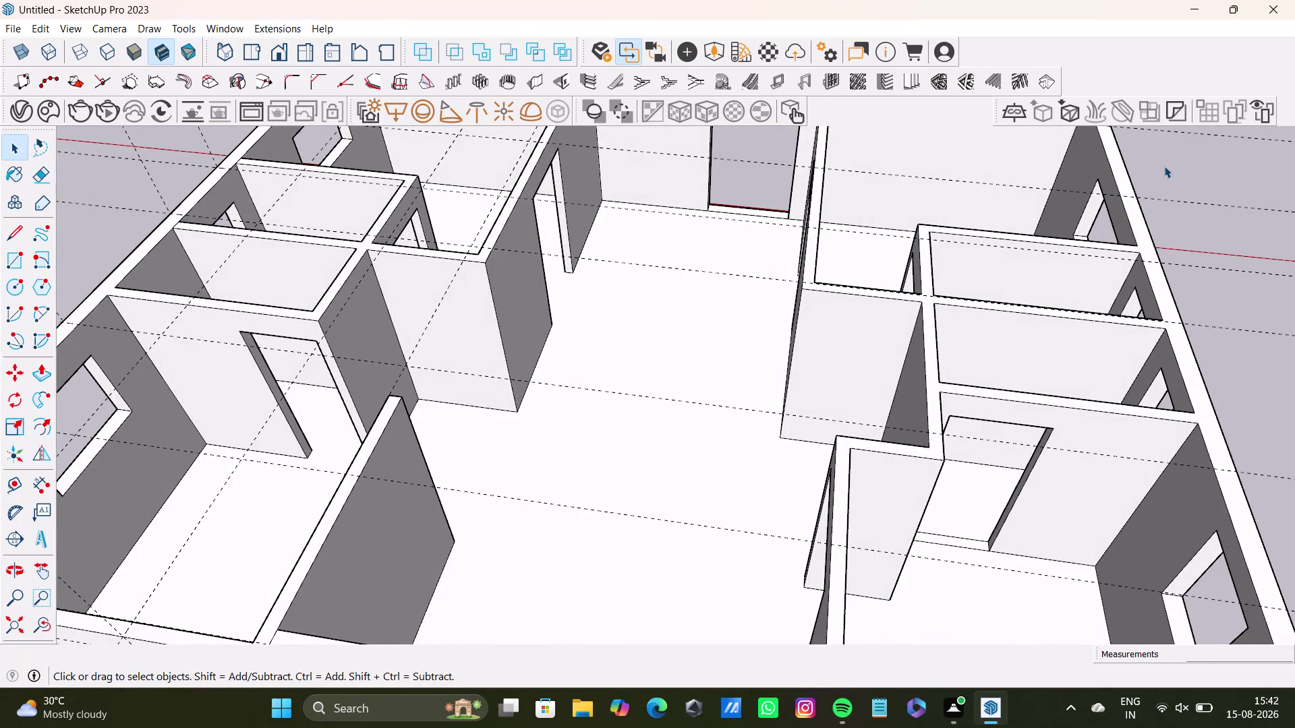
click(1164, 166)
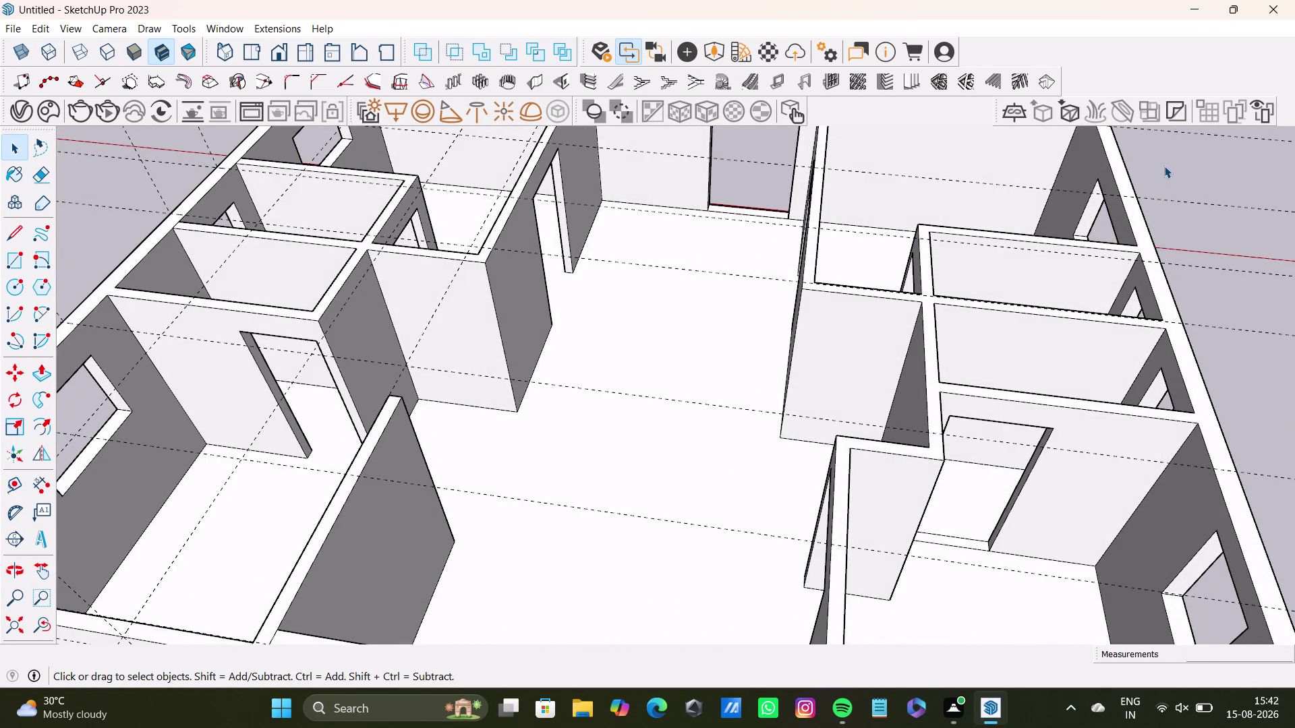
click(1164, 166)
click(1163, 166)
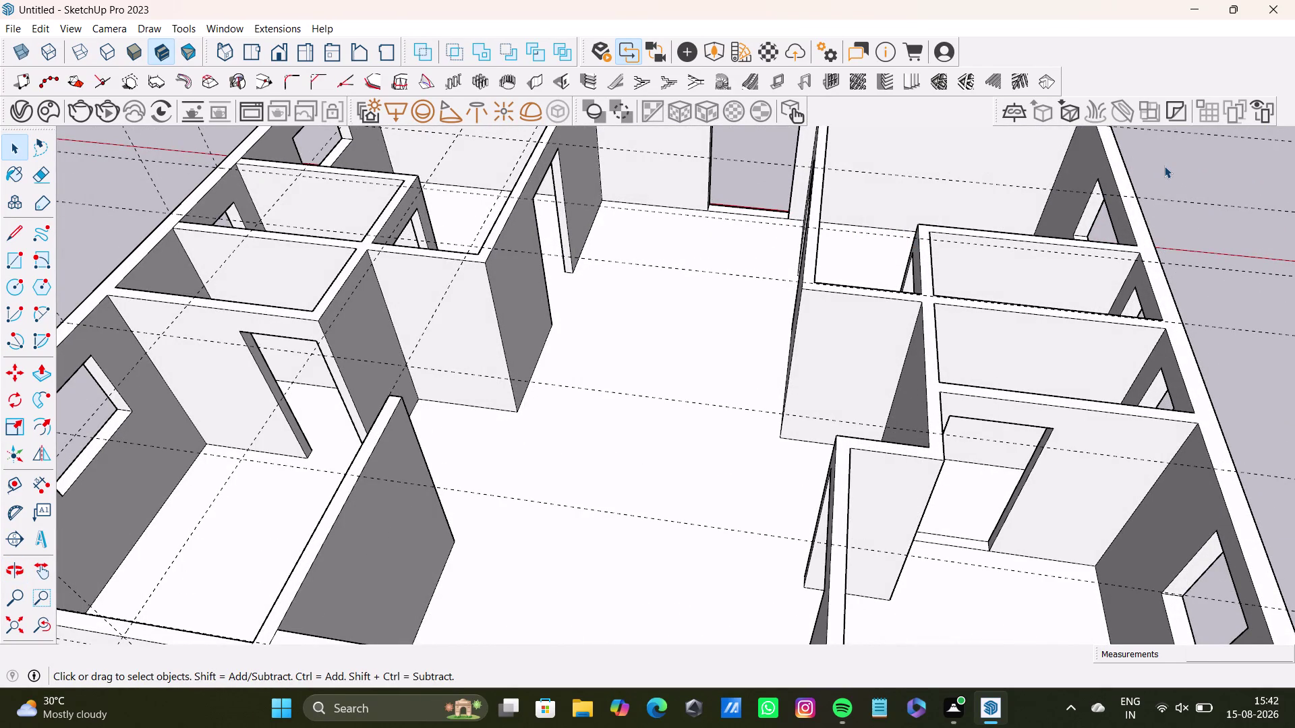
click(1164, 166)
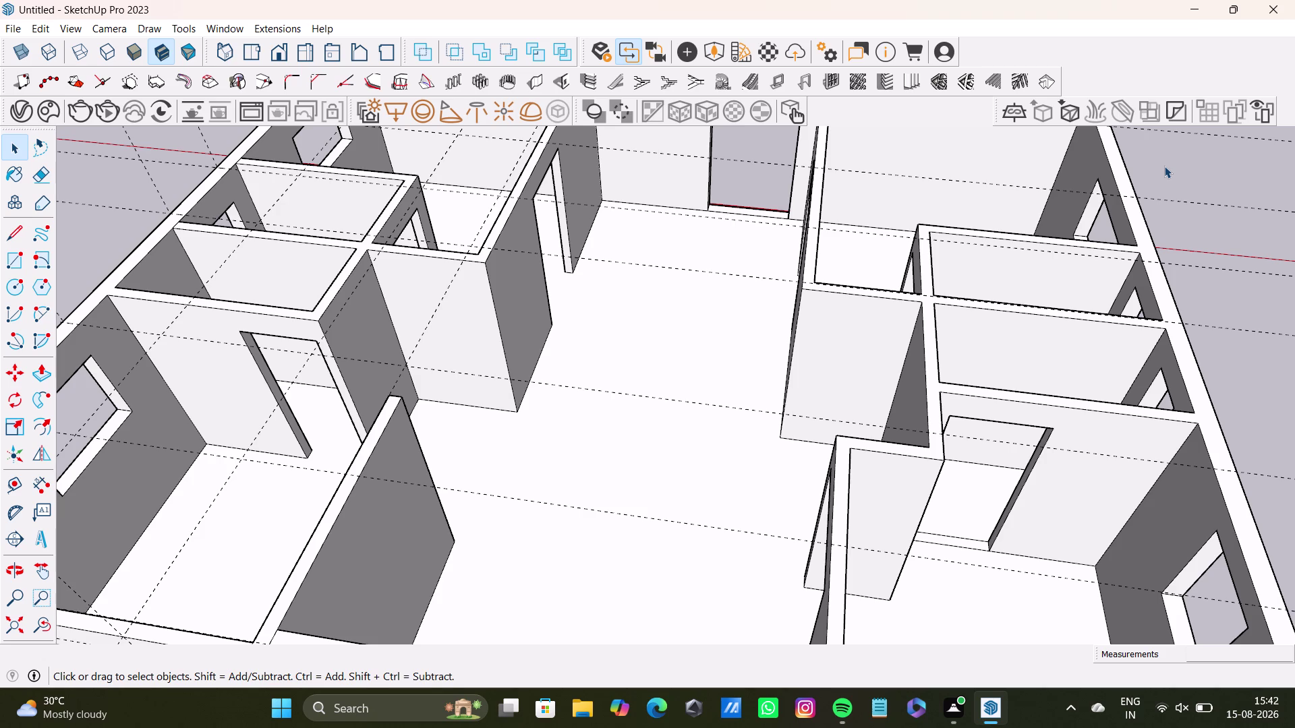
click(1164, 166)
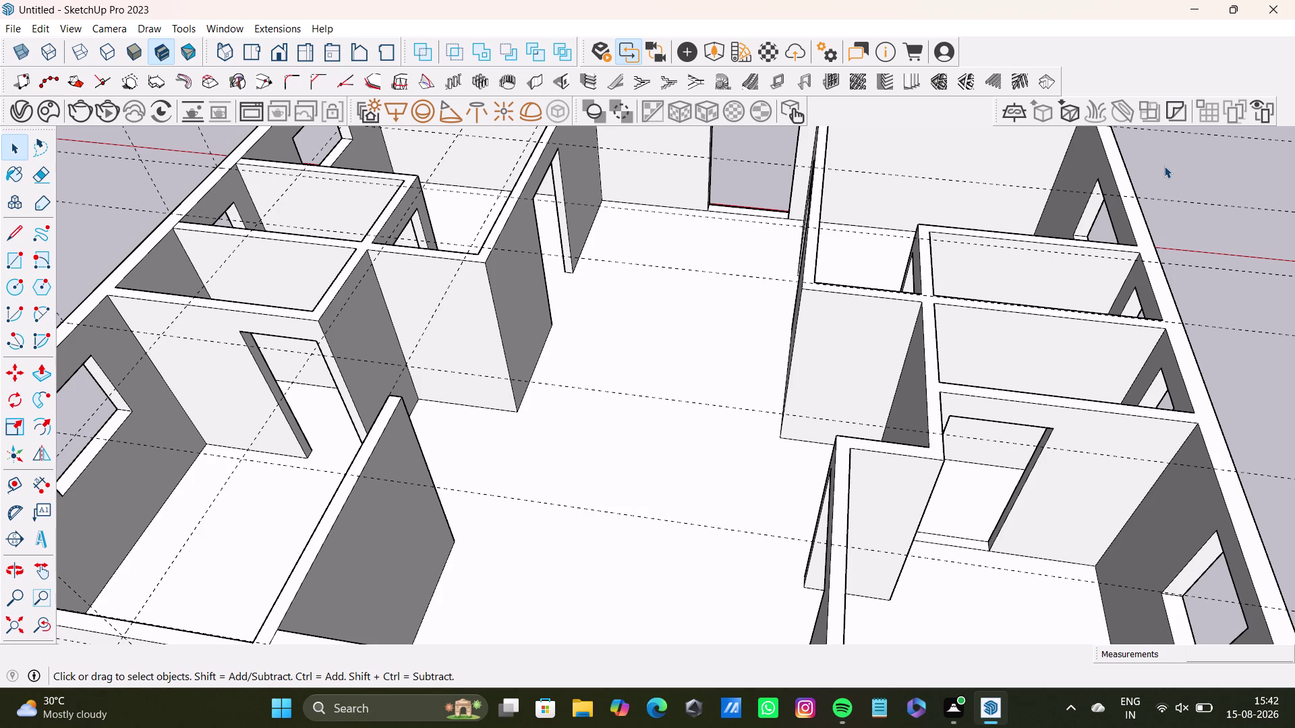
click(1164, 166)
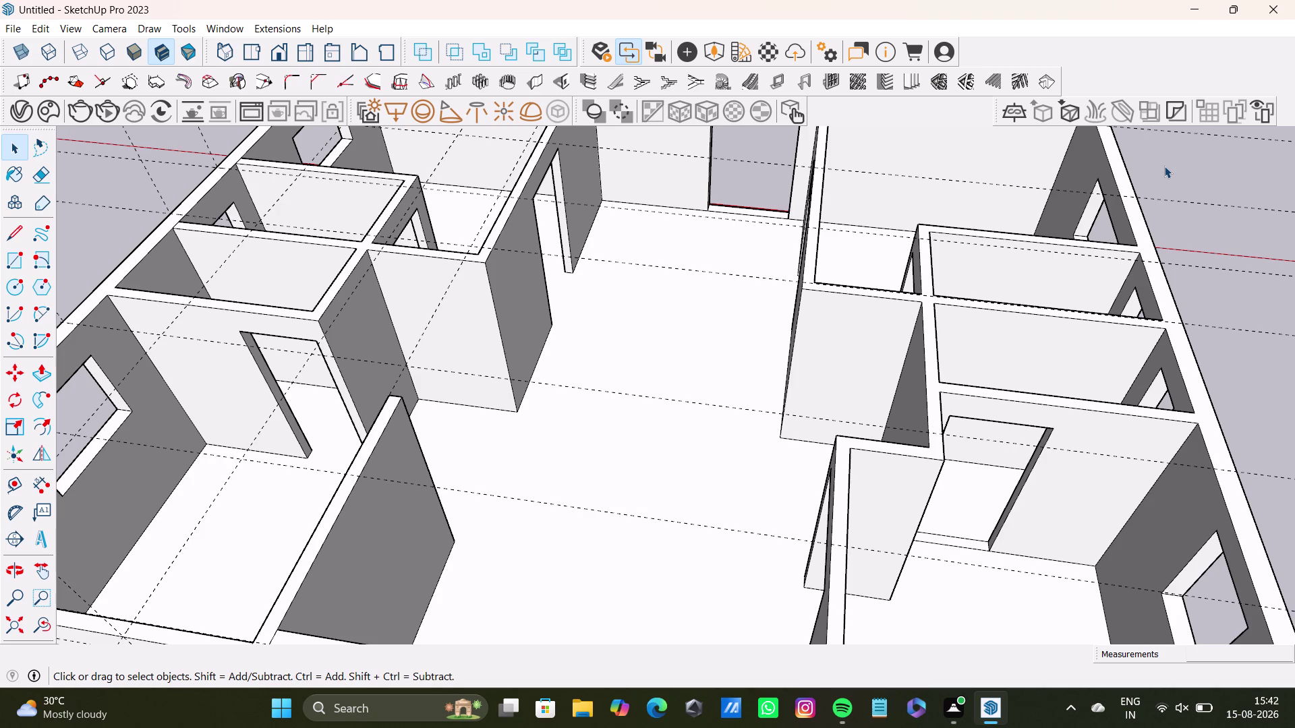
click(1163, 166)
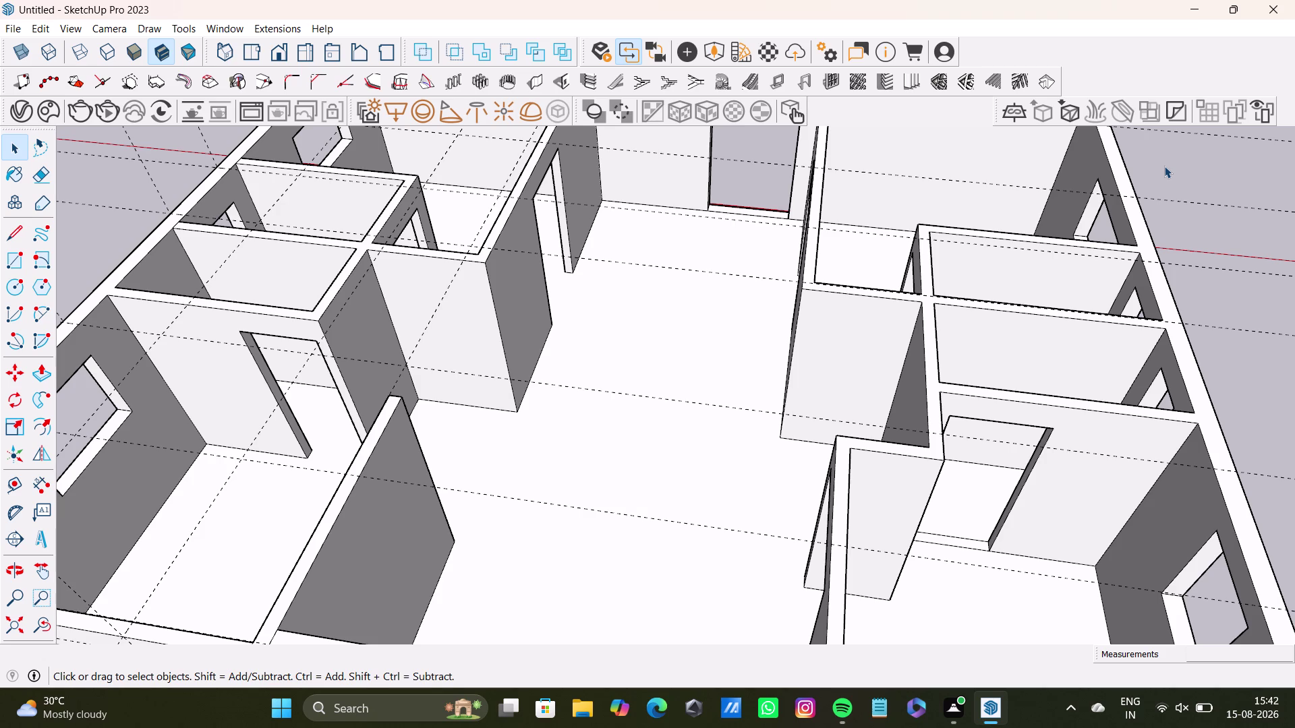
click(1164, 166)
click(1164, 166)
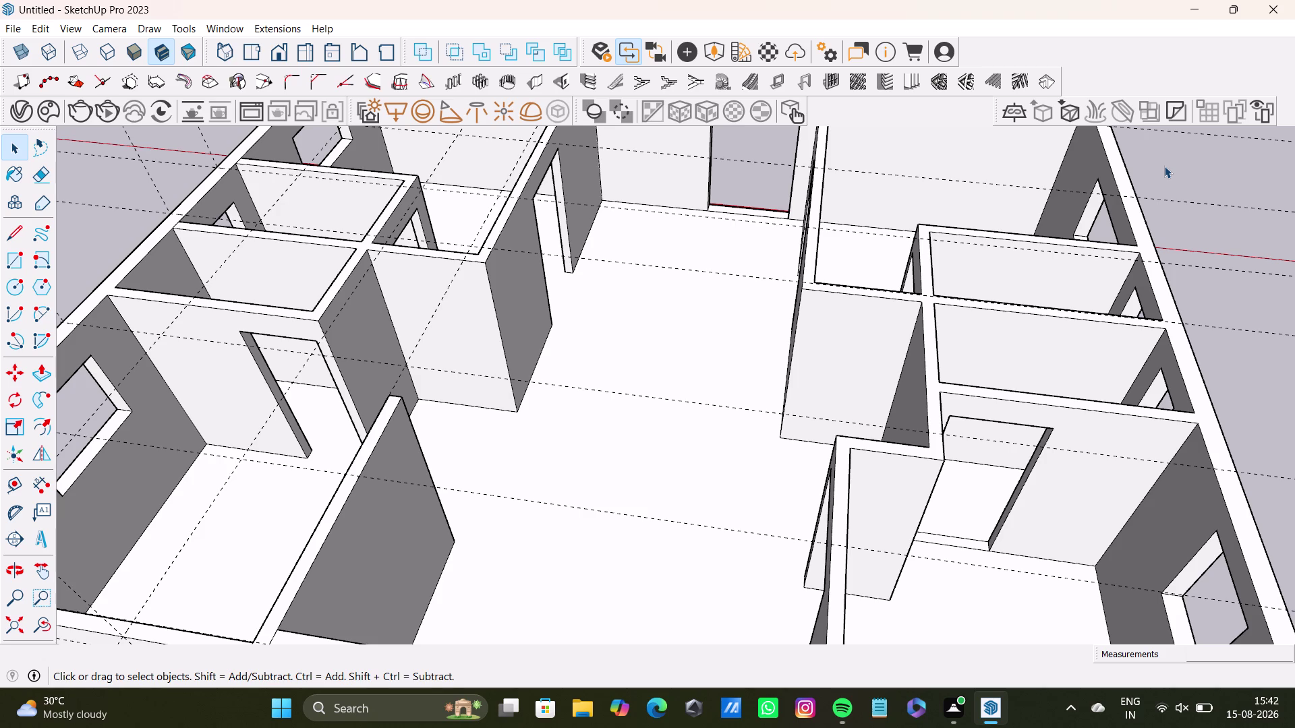
click(1164, 166)
click(1163, 166)
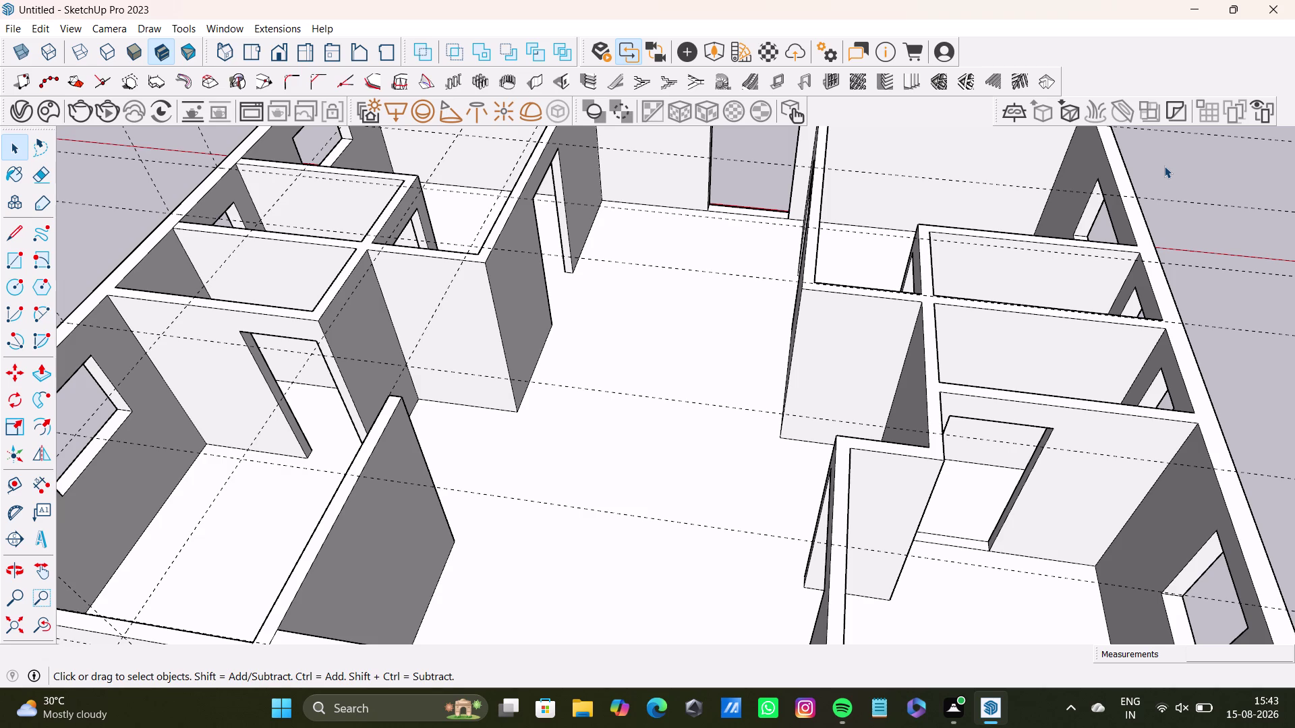
click(1164, 166)
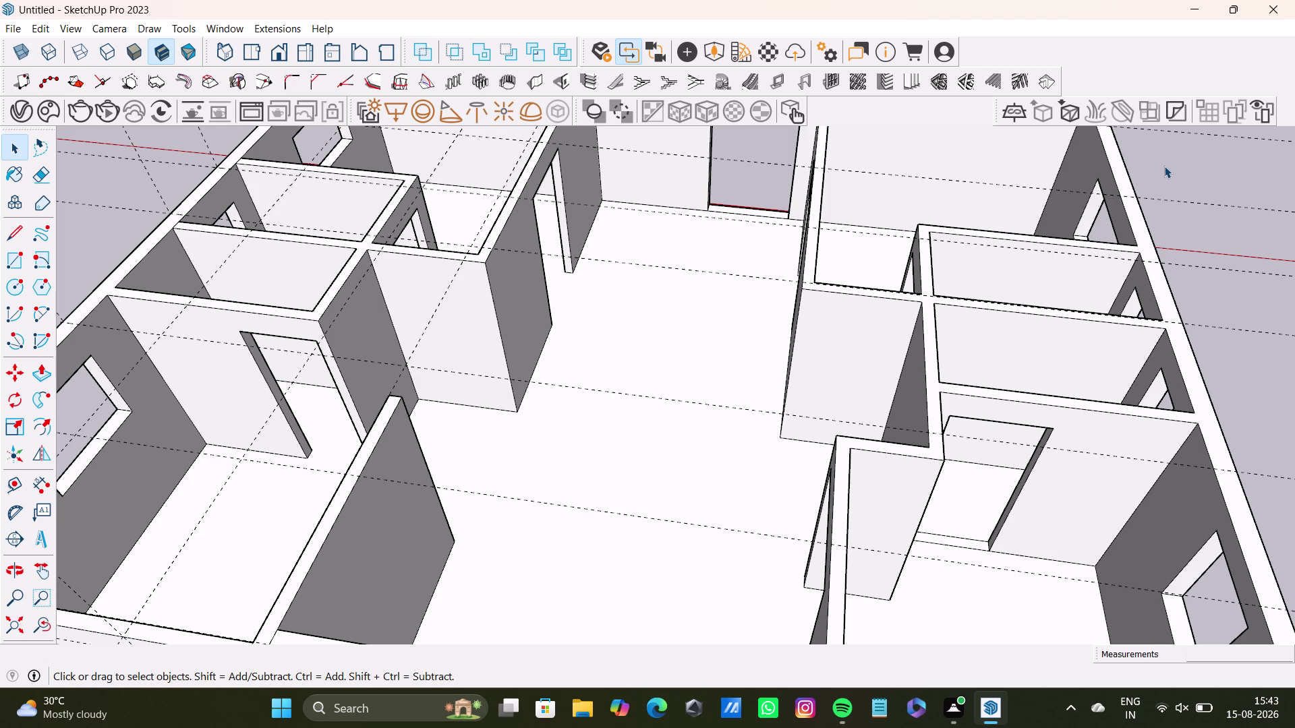
click(1163, 166)
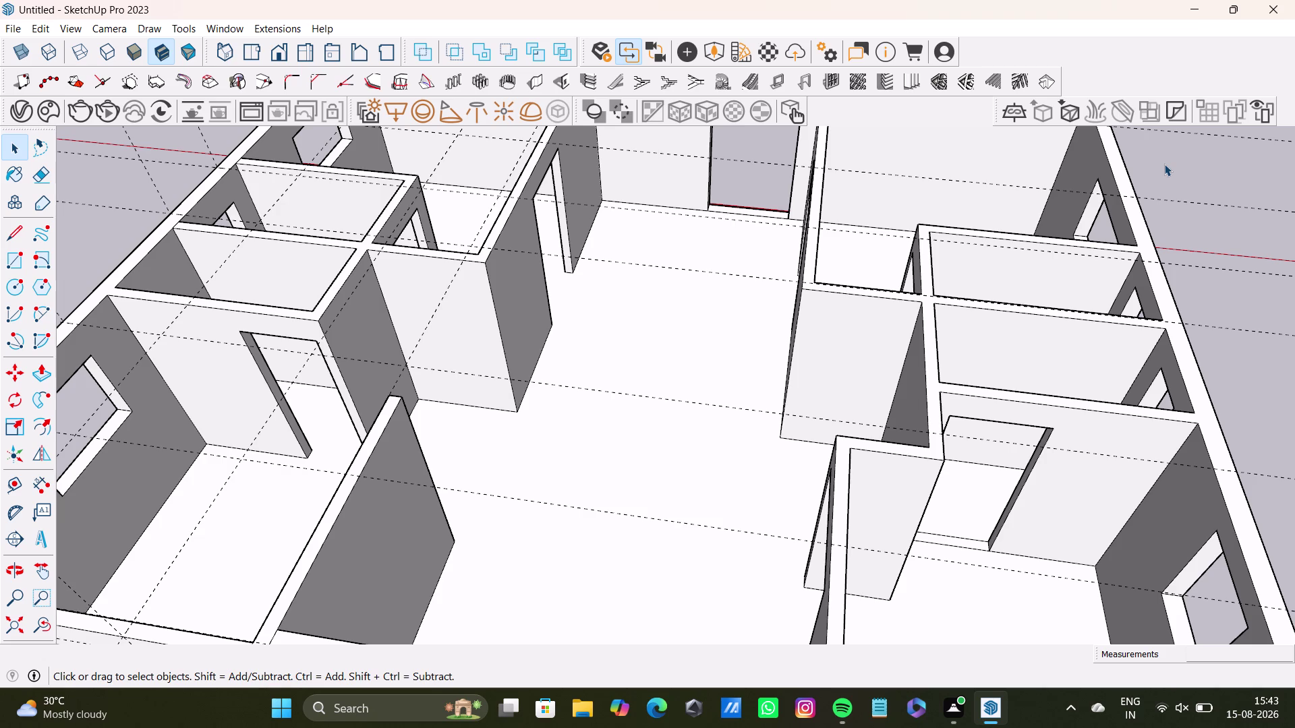
click(1163, 164)
click(1177, 162)
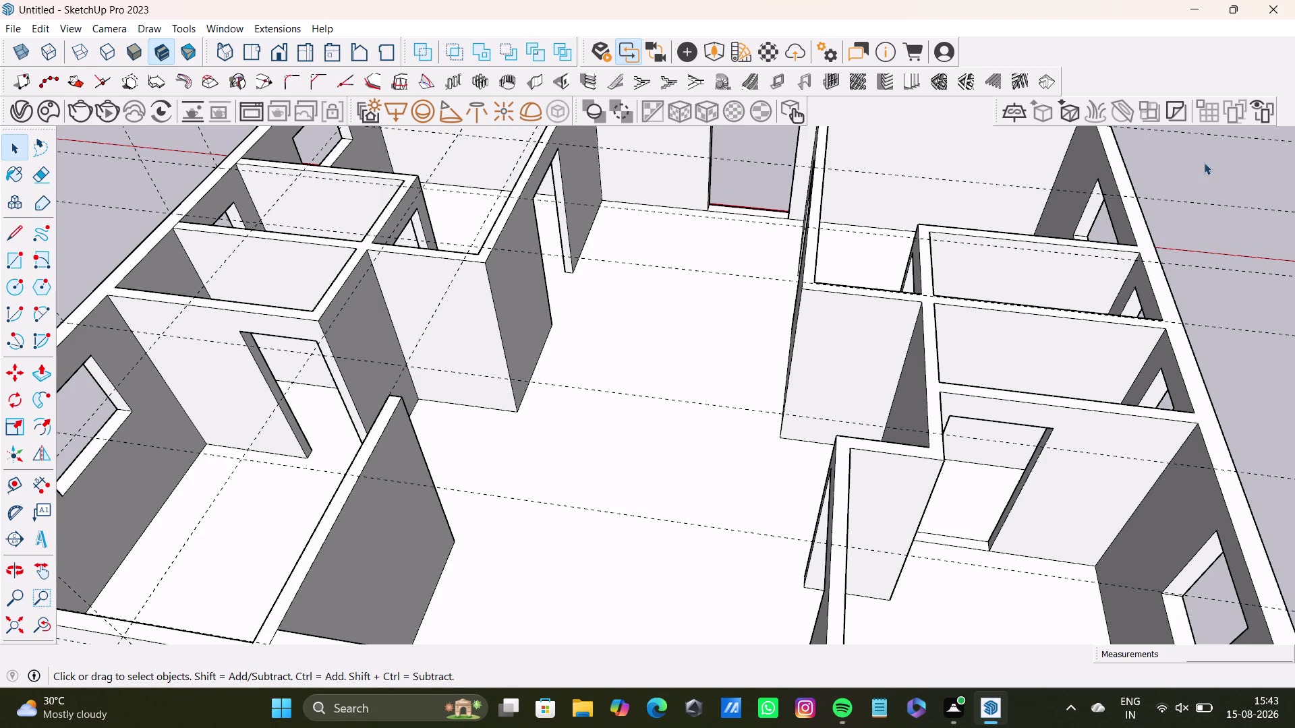
click(1203, 163)
click(1211, 168)
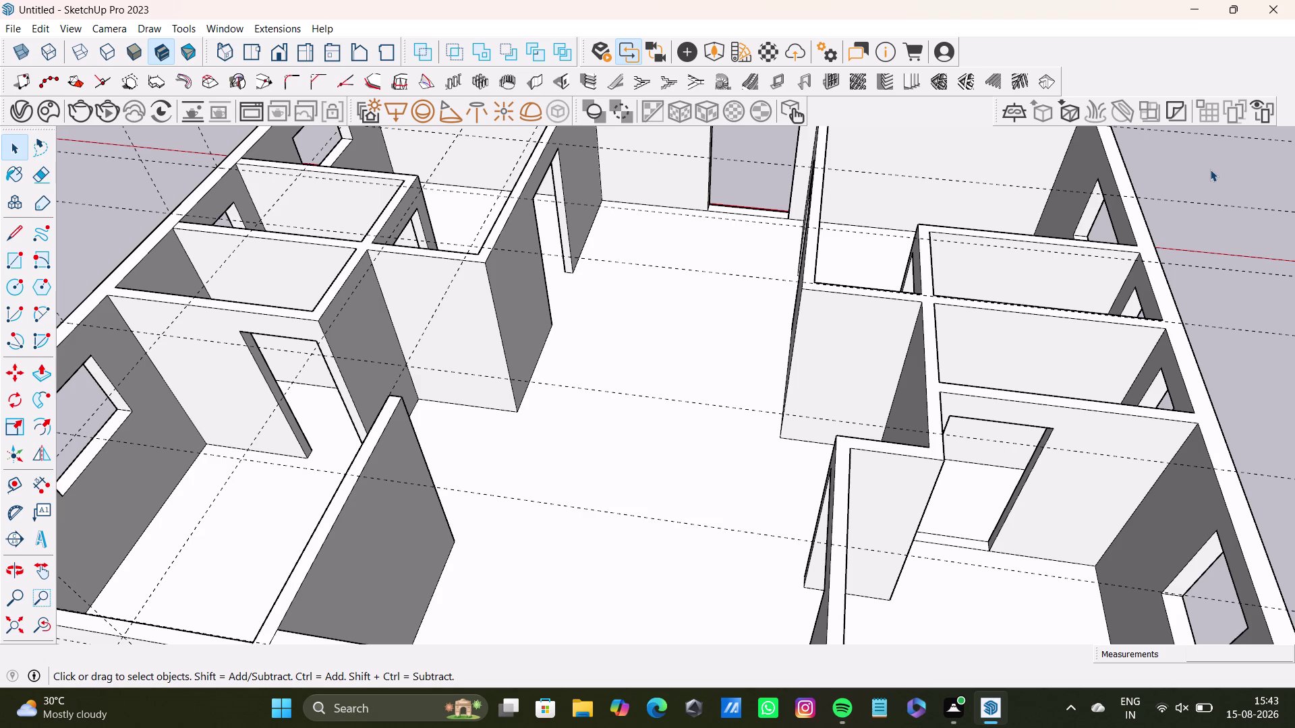
click(1209, 169)
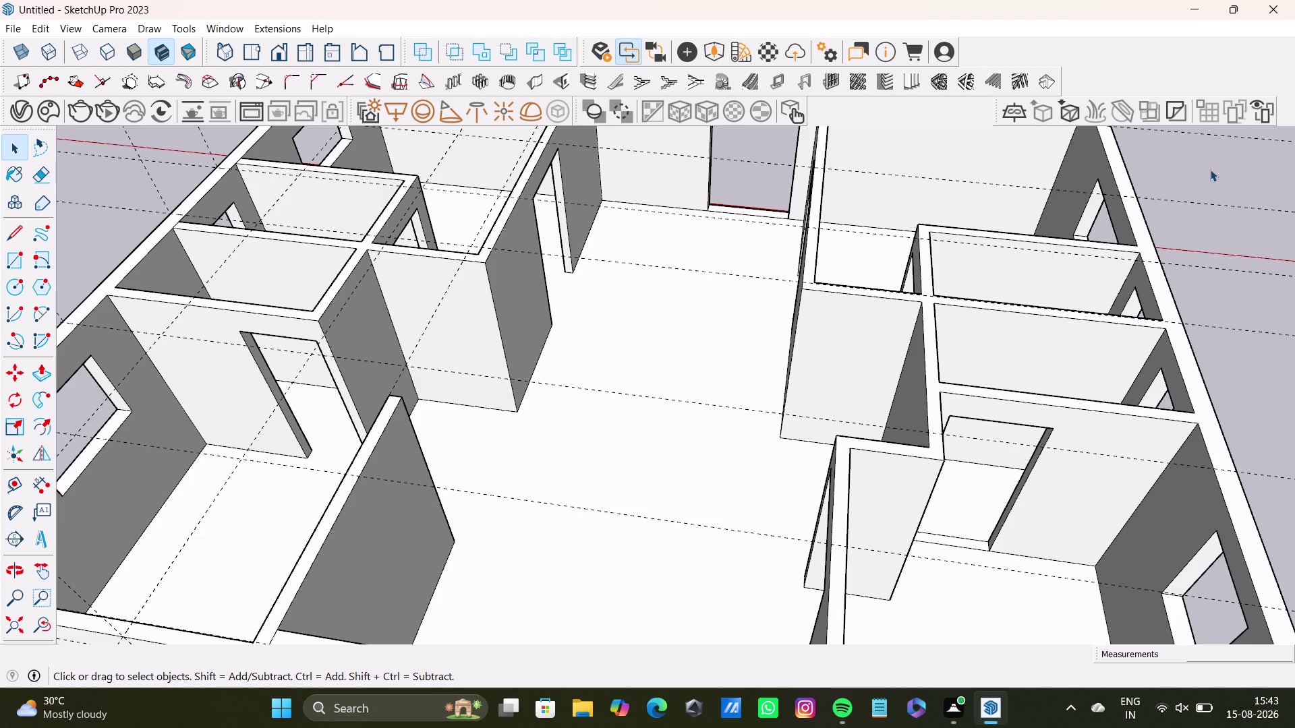
click(1210, 169)
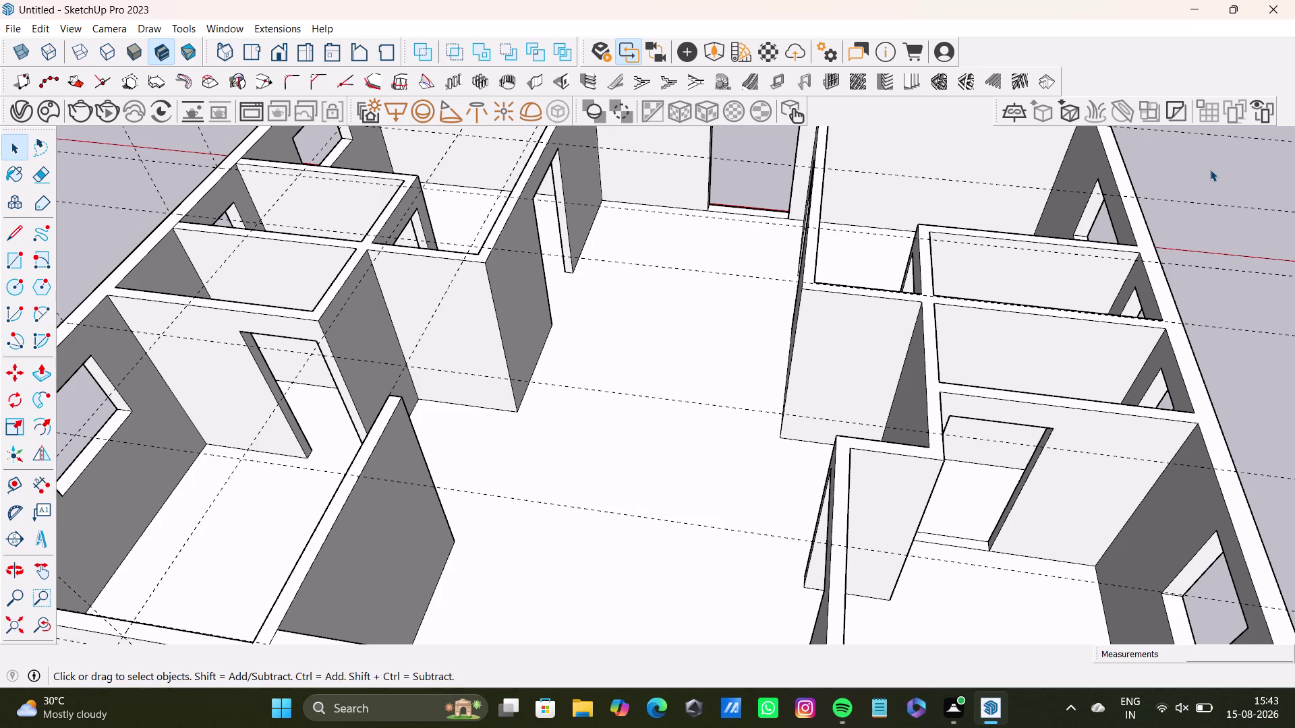
click(1210, 169)
drag(1209, 175, 1214, 166)
Orbit around the building's exterior and underside, then return to a view from above.
middle_drag(1111, 287, 588, 253)
middle_drag(987, 354, 497, 292)
middle_drag(582, 307, 837, 405)
scroll(down, 3)
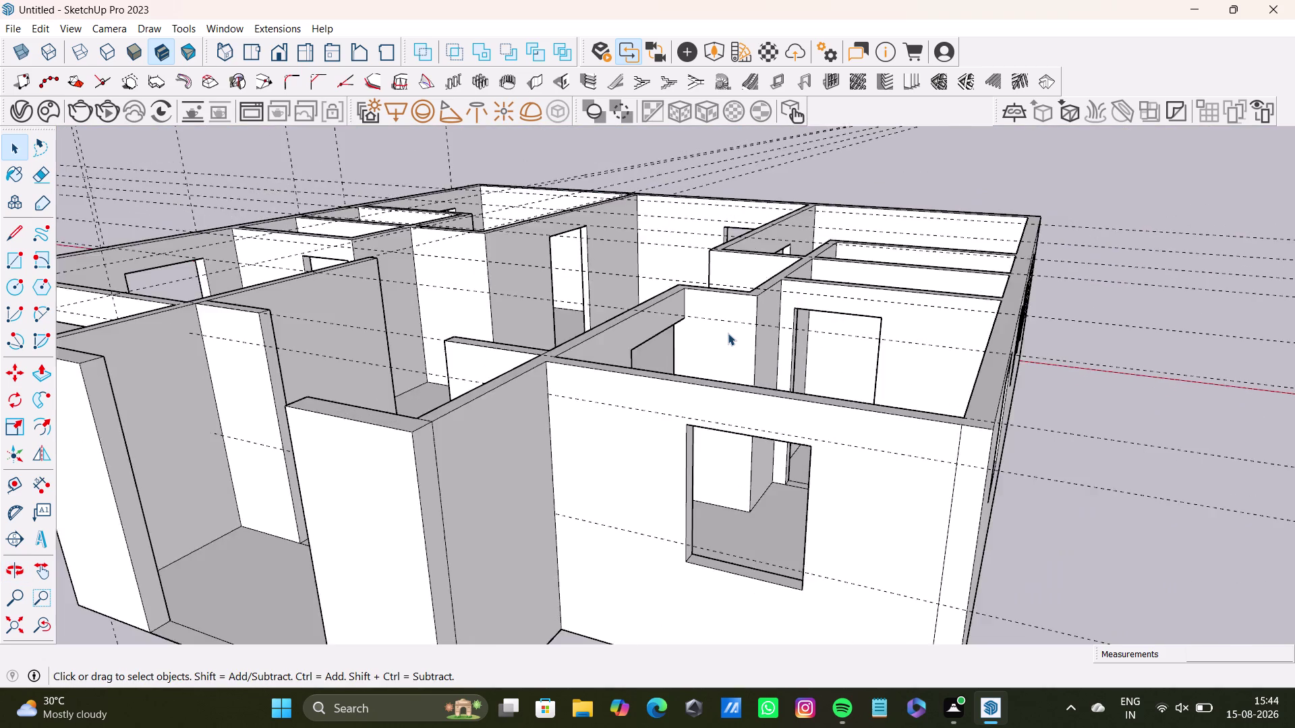
scroll(down, 3)
middle_drag(730, 334, 817, 534)
middle_drag(830, 524, 569, 474)
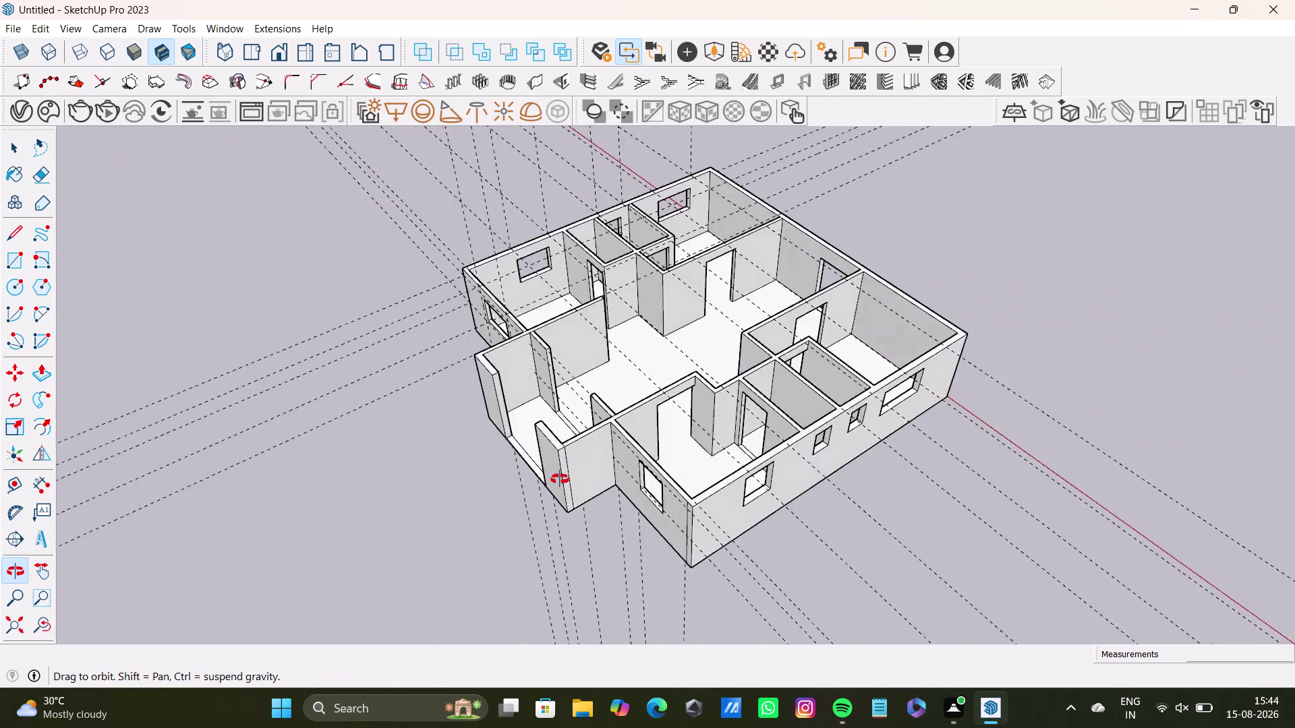
middle_drag(568, 474, 443, 496)
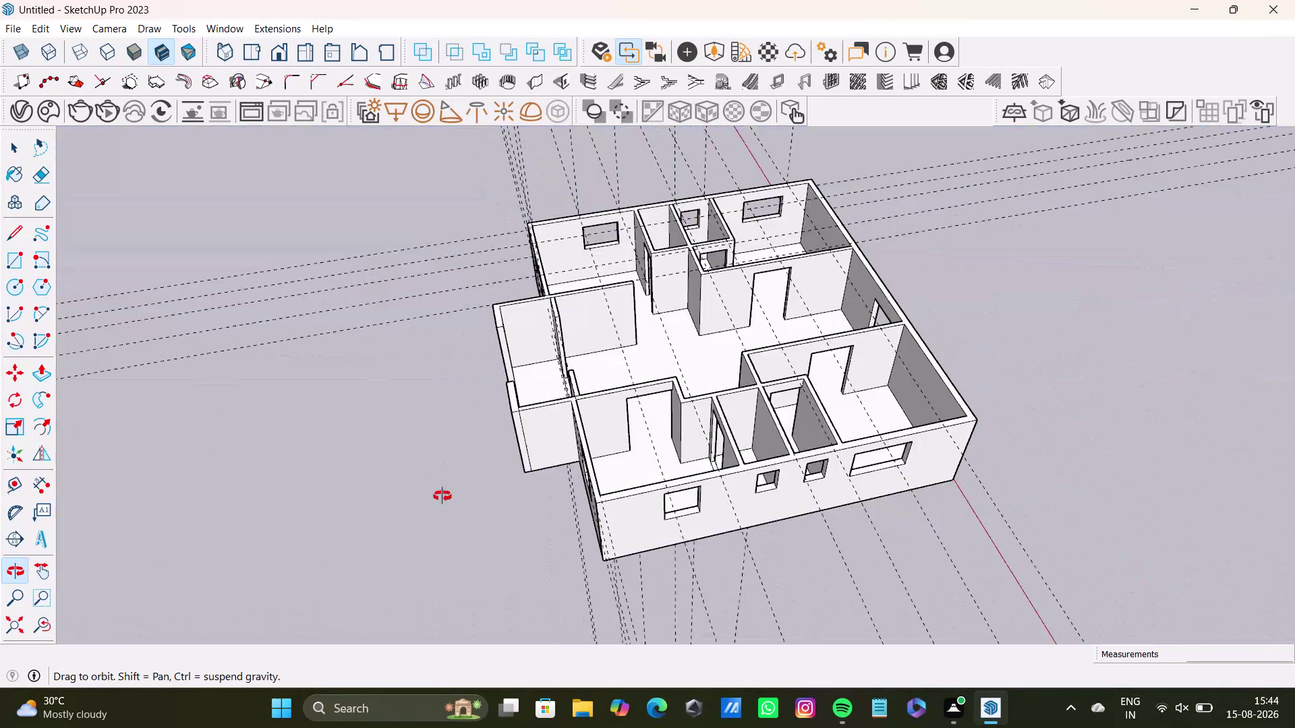
middle_drag(442, 497, 572, 354)
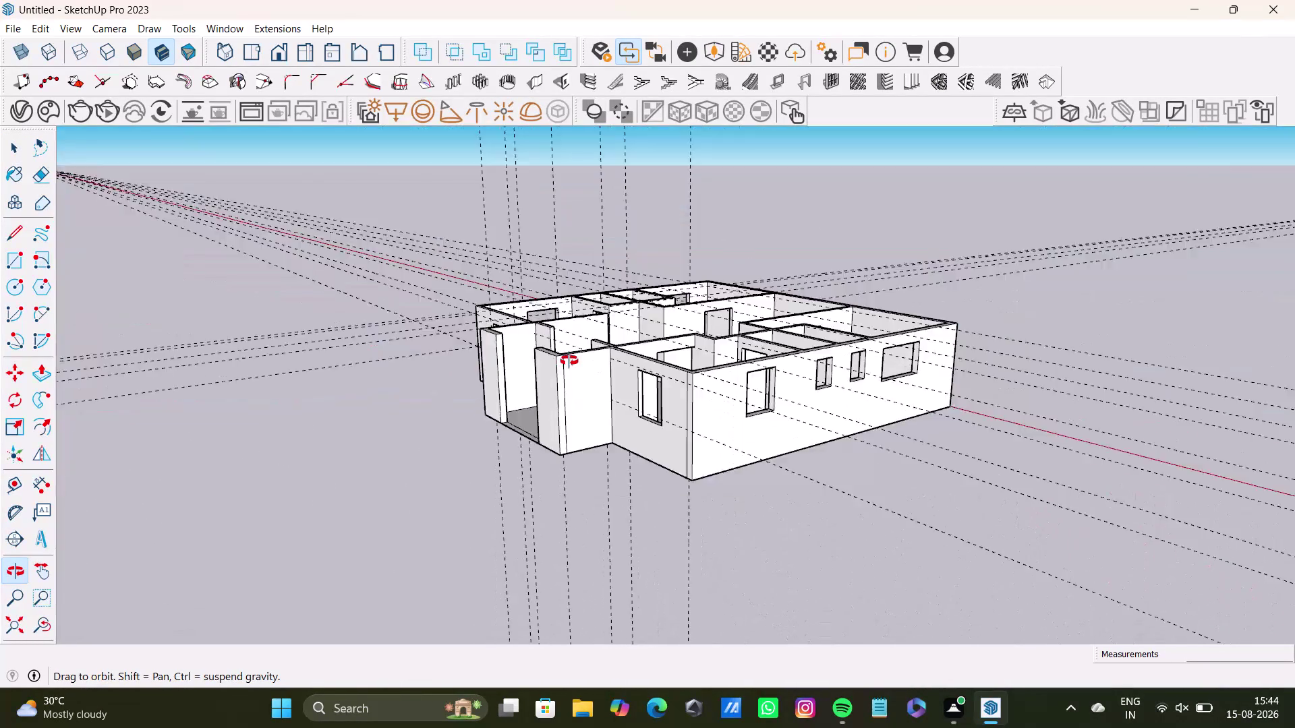
middle_drag(572, 354, 673, 158)
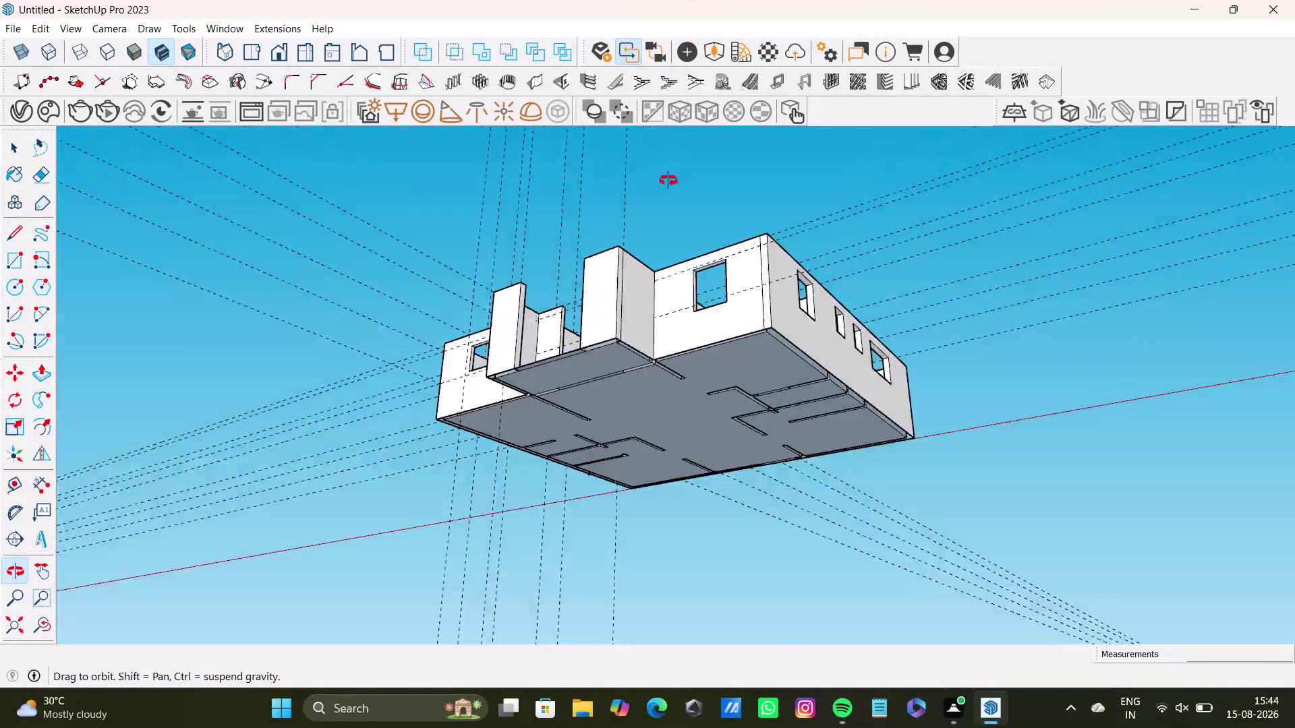
middle_drag(672, 158, 618, 279)
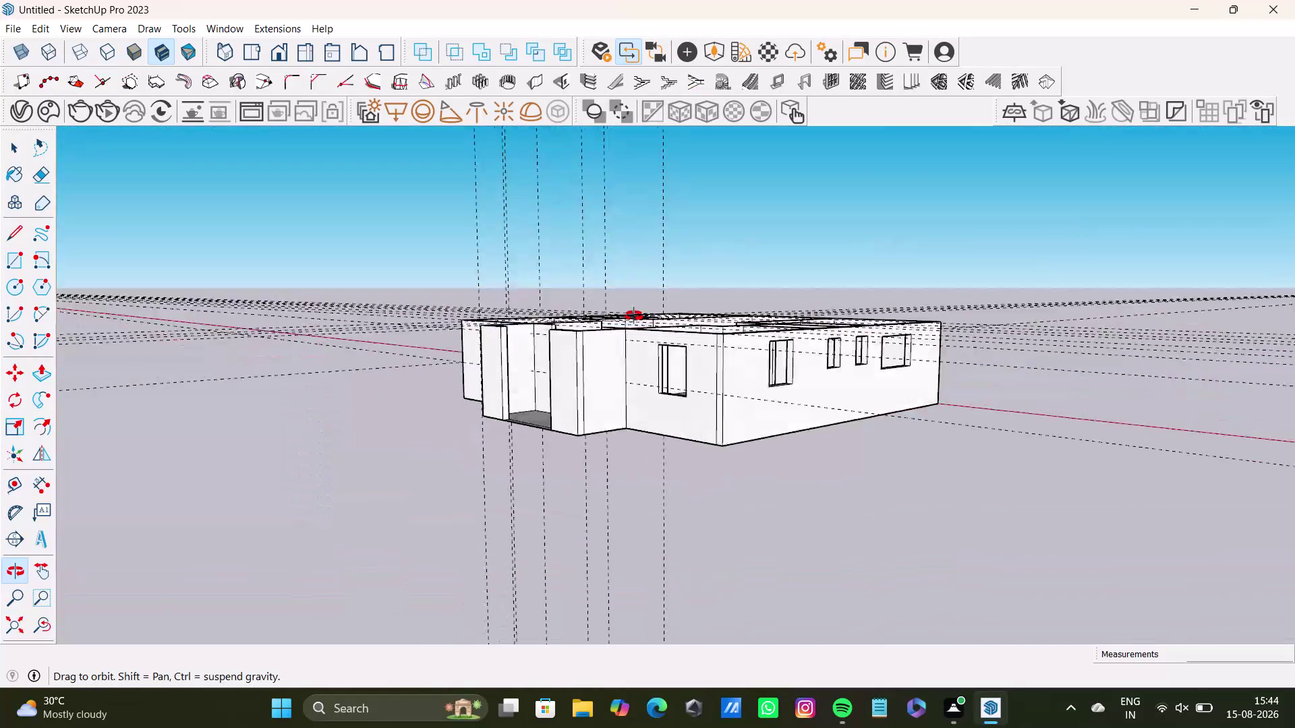
middle_drag(619, 279, 652, 359)
Remove all the dashed guide lines using the display options list.
key(space)
click(975, 222)
click(976, 225)
scroll(up, 3)
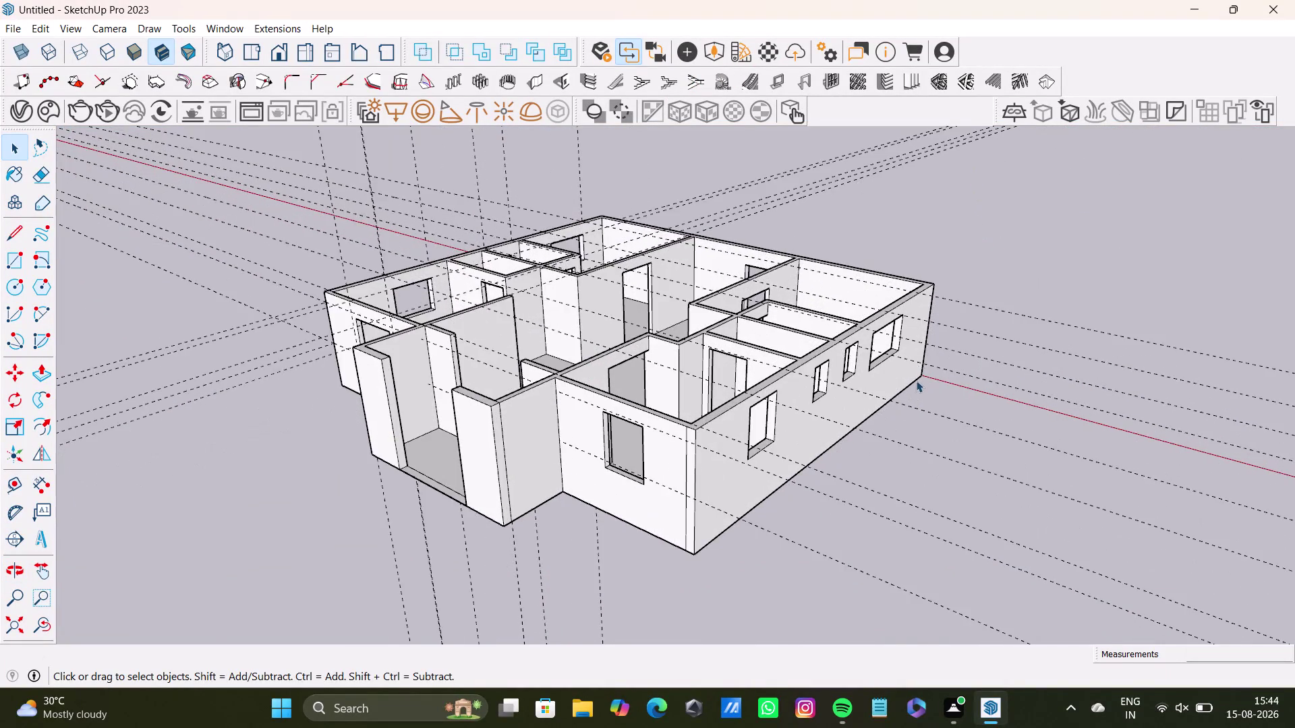
scroll(up, 3)
click(36, 24)
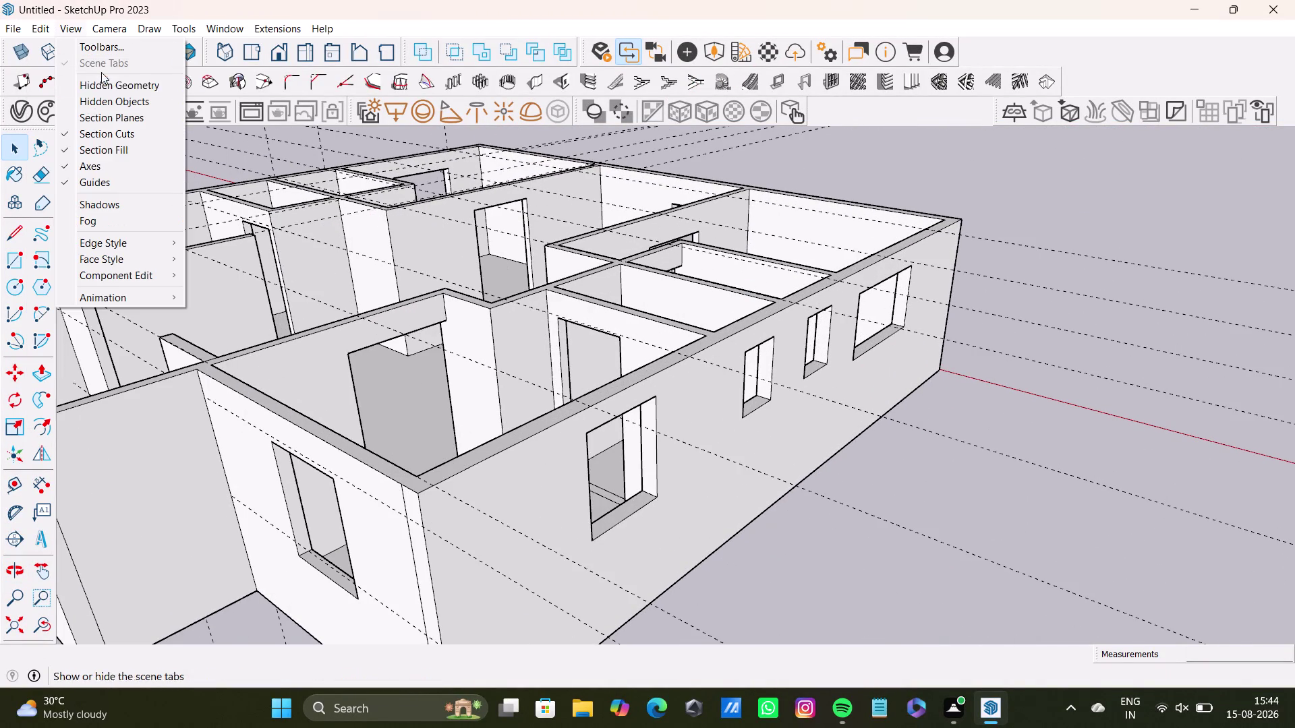
click(84, 165)
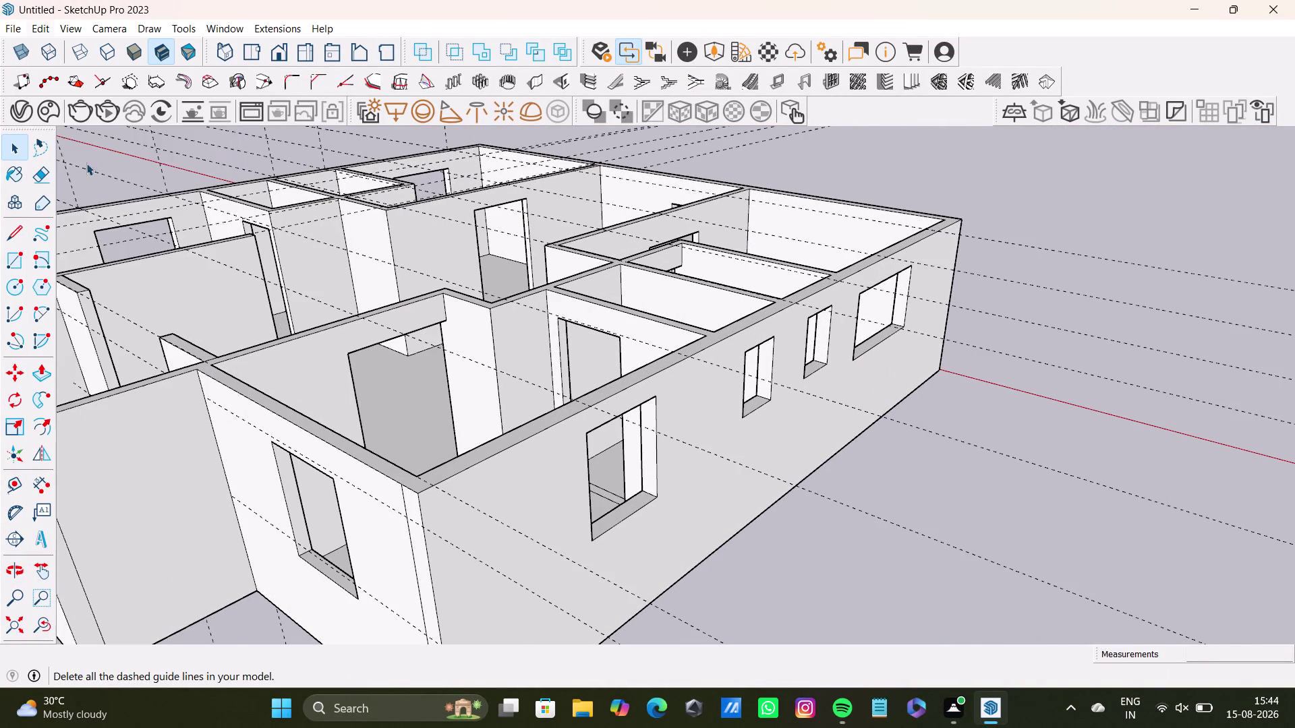
key(space)
click(917, 189)
Erase the large imported flat plane beside the floor plan.
middle_drag(279, 298, 573, 490)
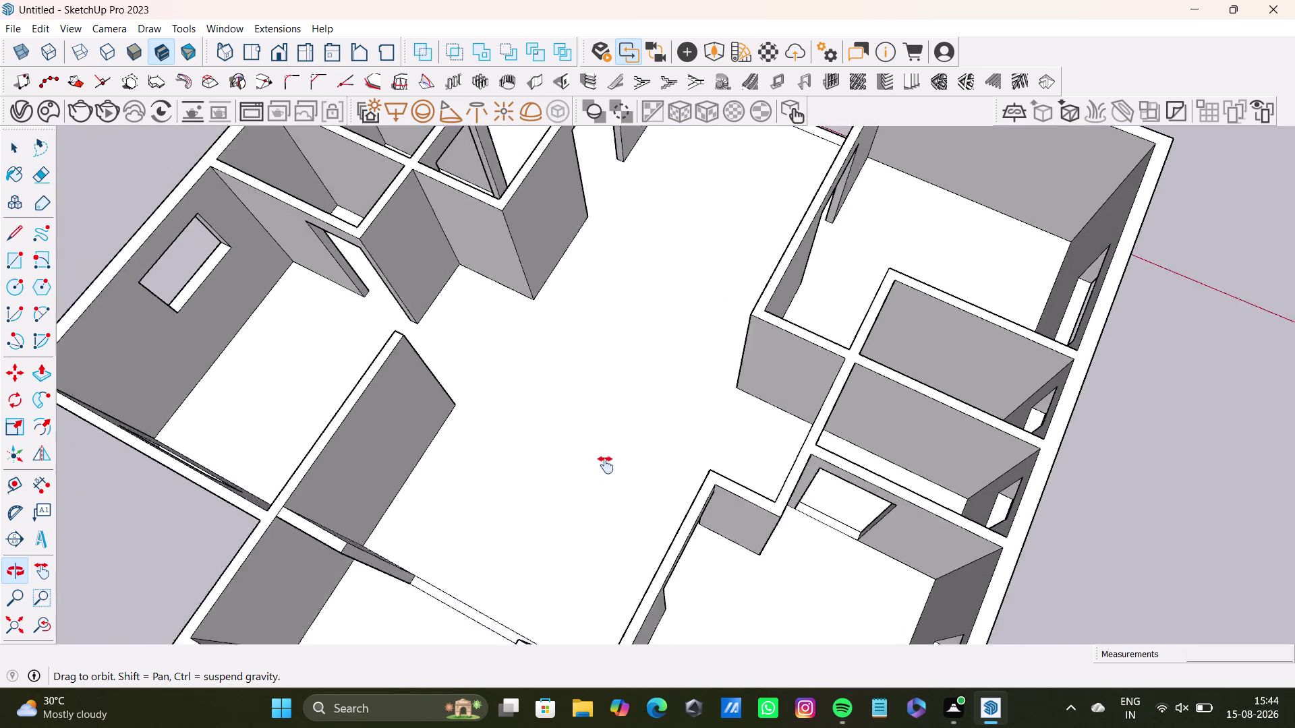
middle_drag(574, 490, 607, 462)
middle_drag(561, 432, 673, 274)
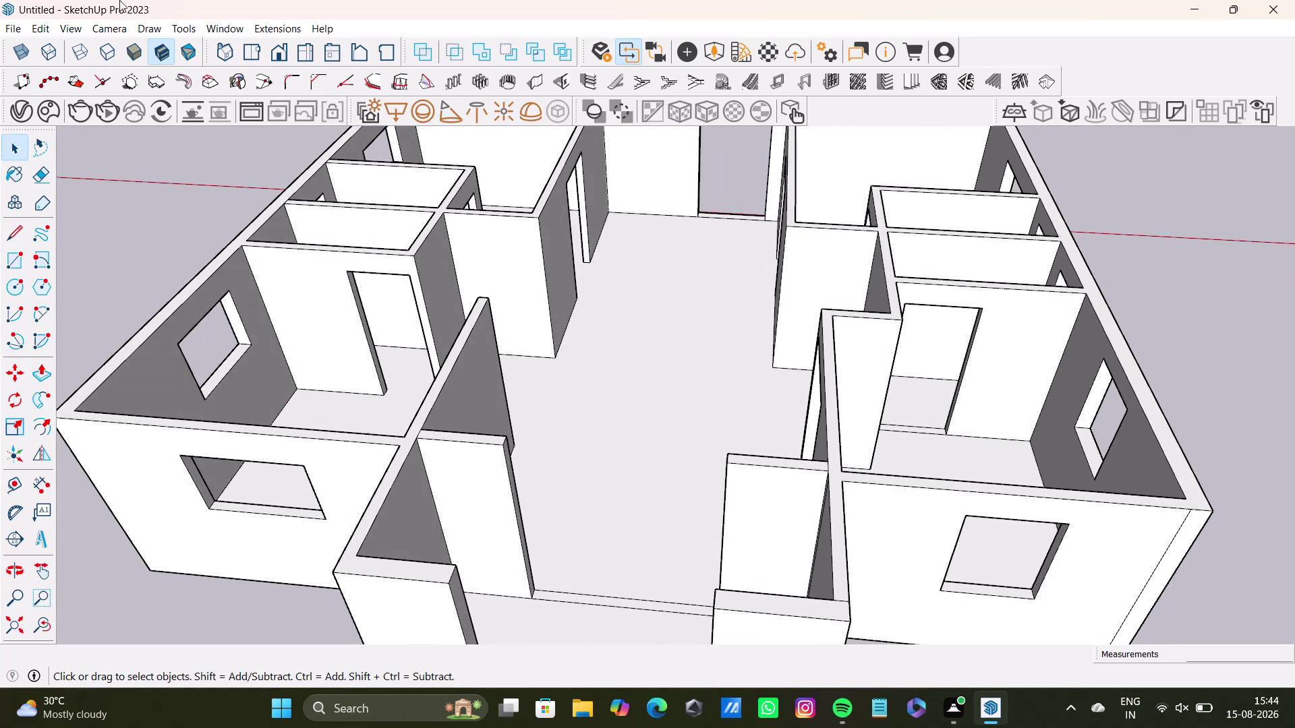
scroll(down, 3)
middle_drag(625, 242, 497, 344)
middle_drag(623, 373, 743, 485)
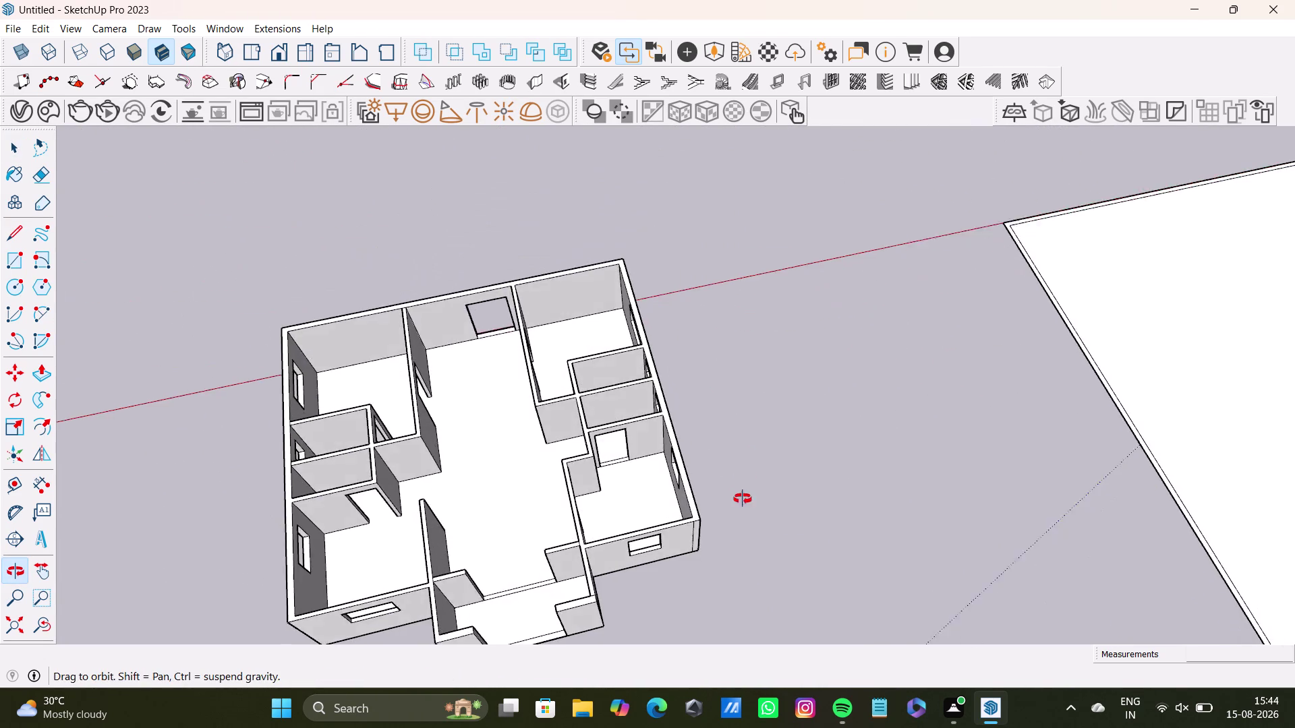
middle_drag(743, 485, 744, 509)
scroll(down, 3)
middle_drag(720, 349, 542, 388)
click(1031, 390)
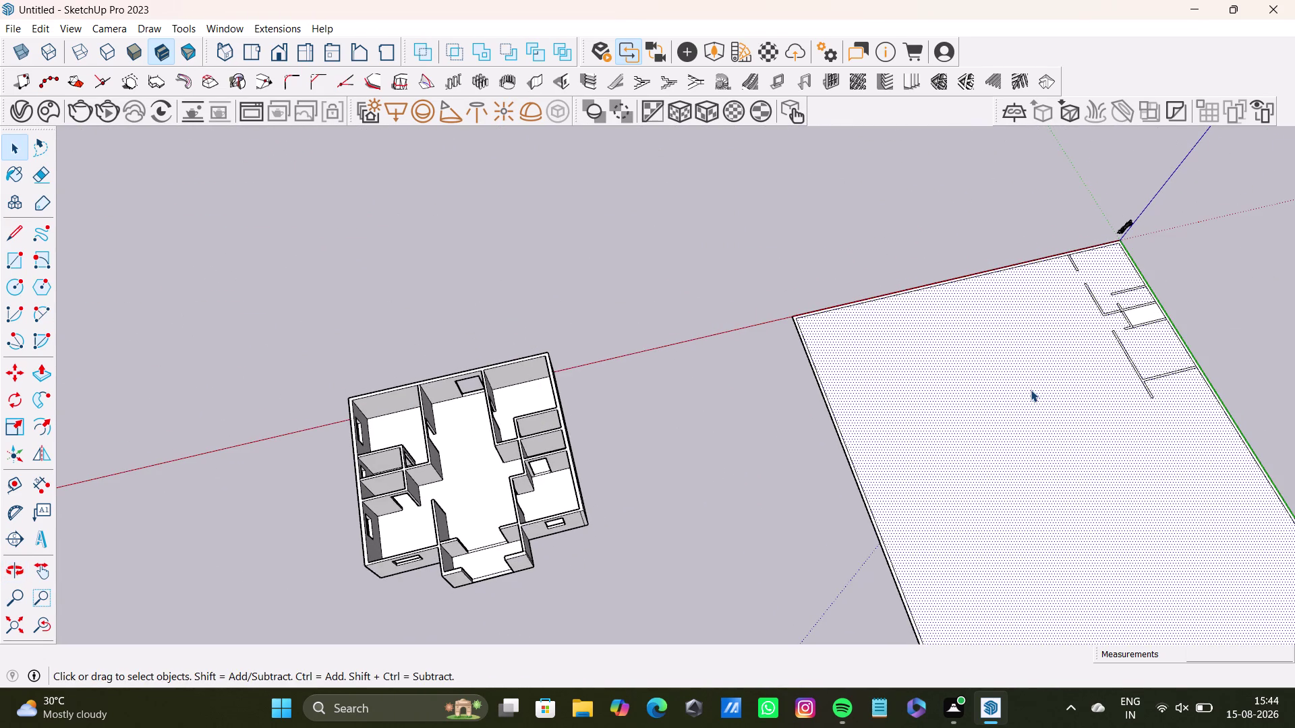
key(Delete)
drag(1032, 388, 986, 357)
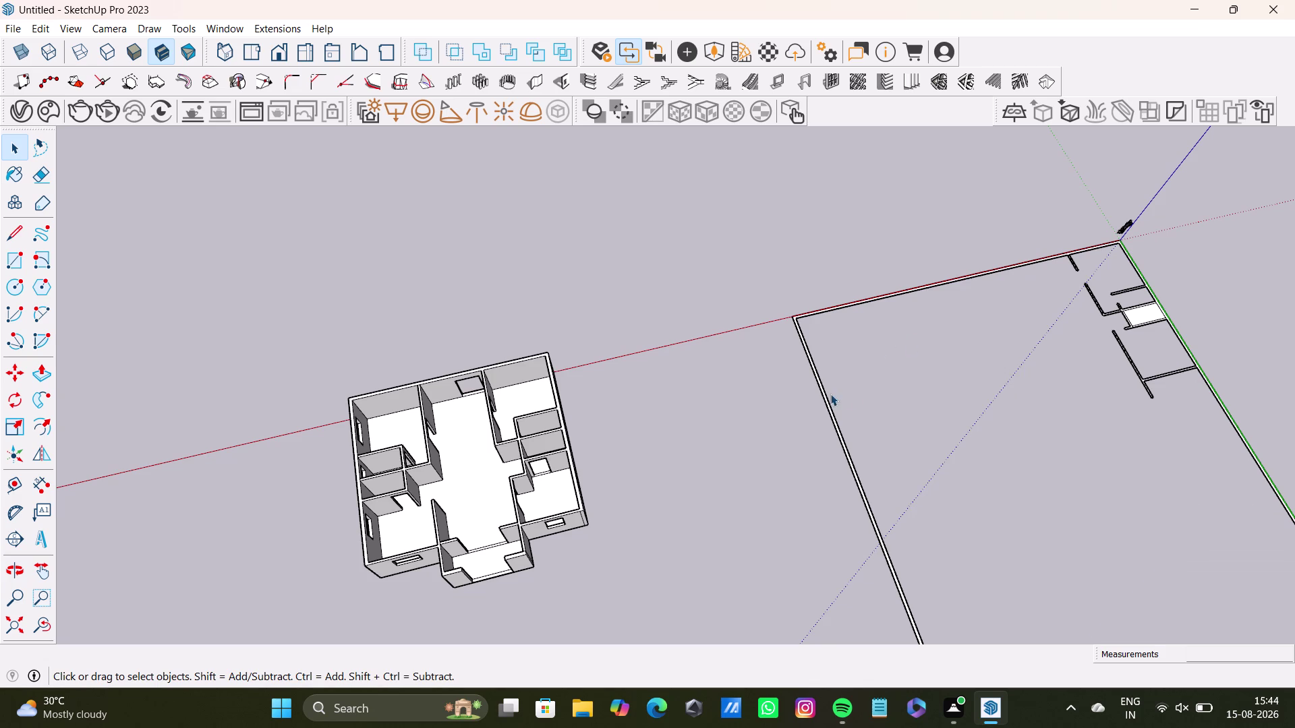
Erase a stray line and the box-selected leftover wall lines of the plan.
click(826, 415)
key(Delete)
key(Delete)
drag(757, 262, 1203, 658)
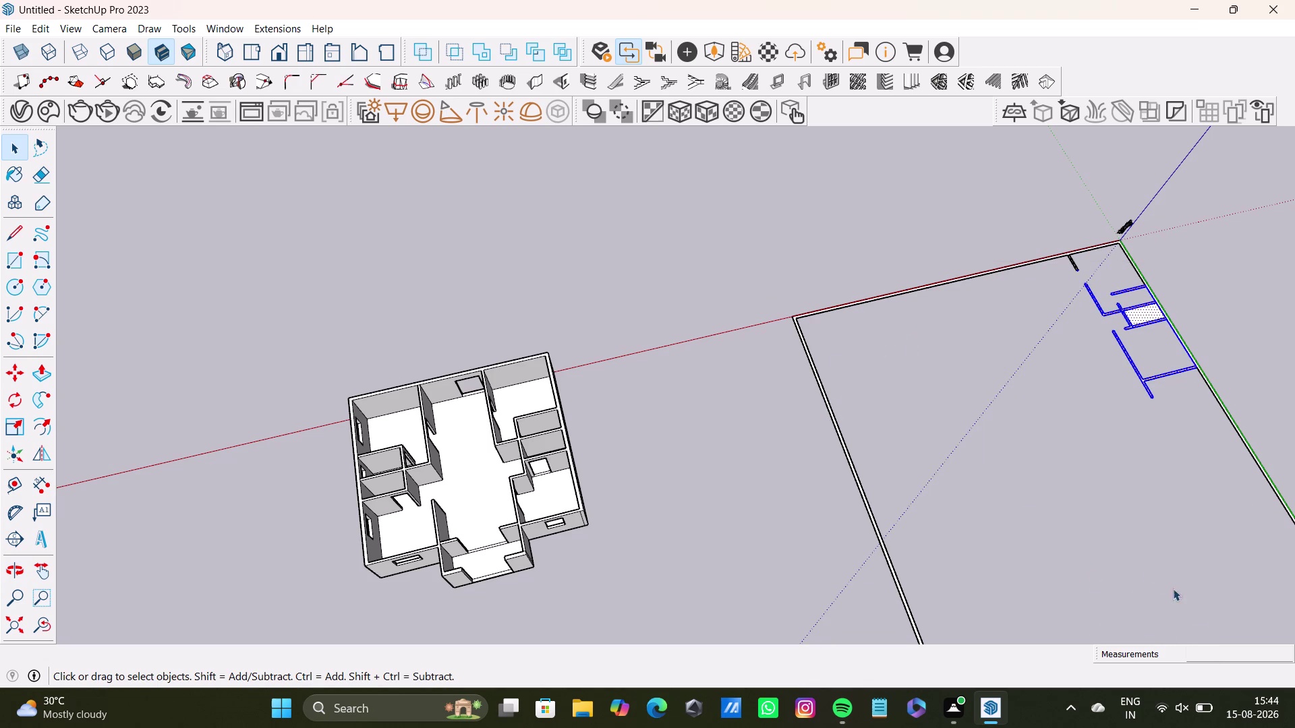
key(Delete)
drag(770, 263, 1294, 689)
key(Delete)
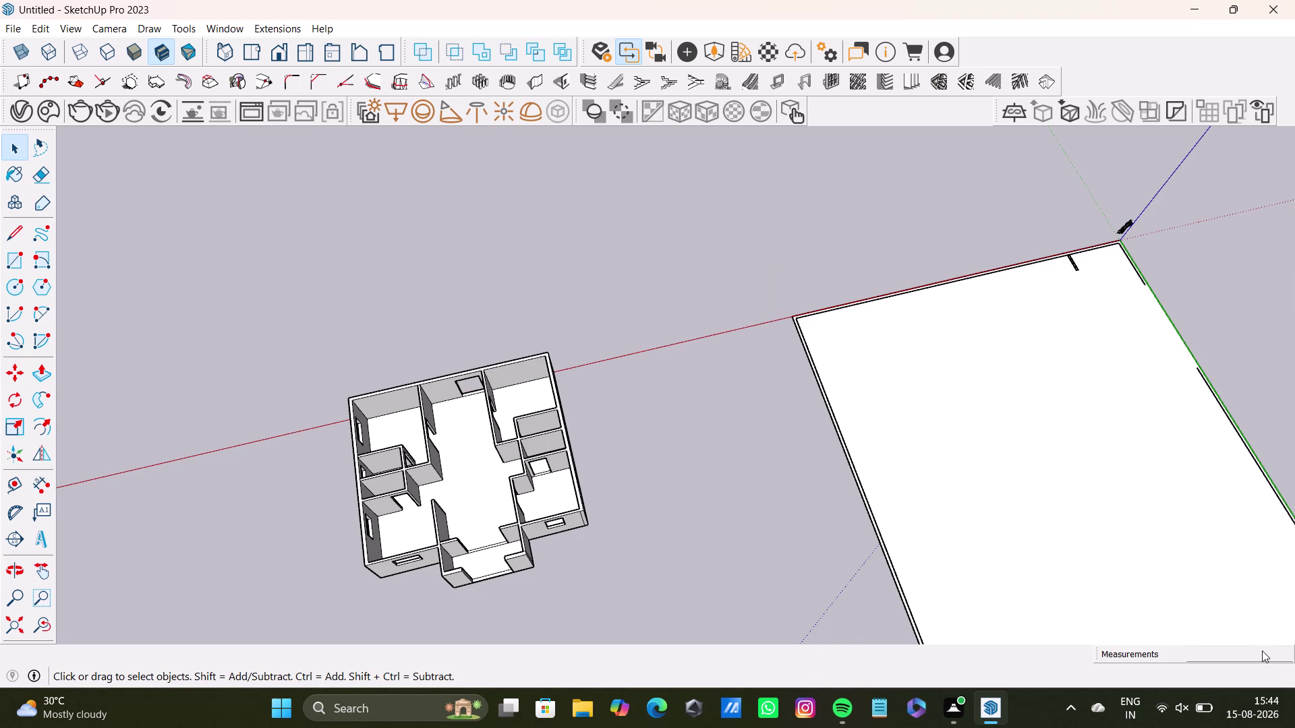
key(Delete)
Erase the re-formed white face, a stray edge and the long boundary edge.
click(1103, 532)
key(Delete)
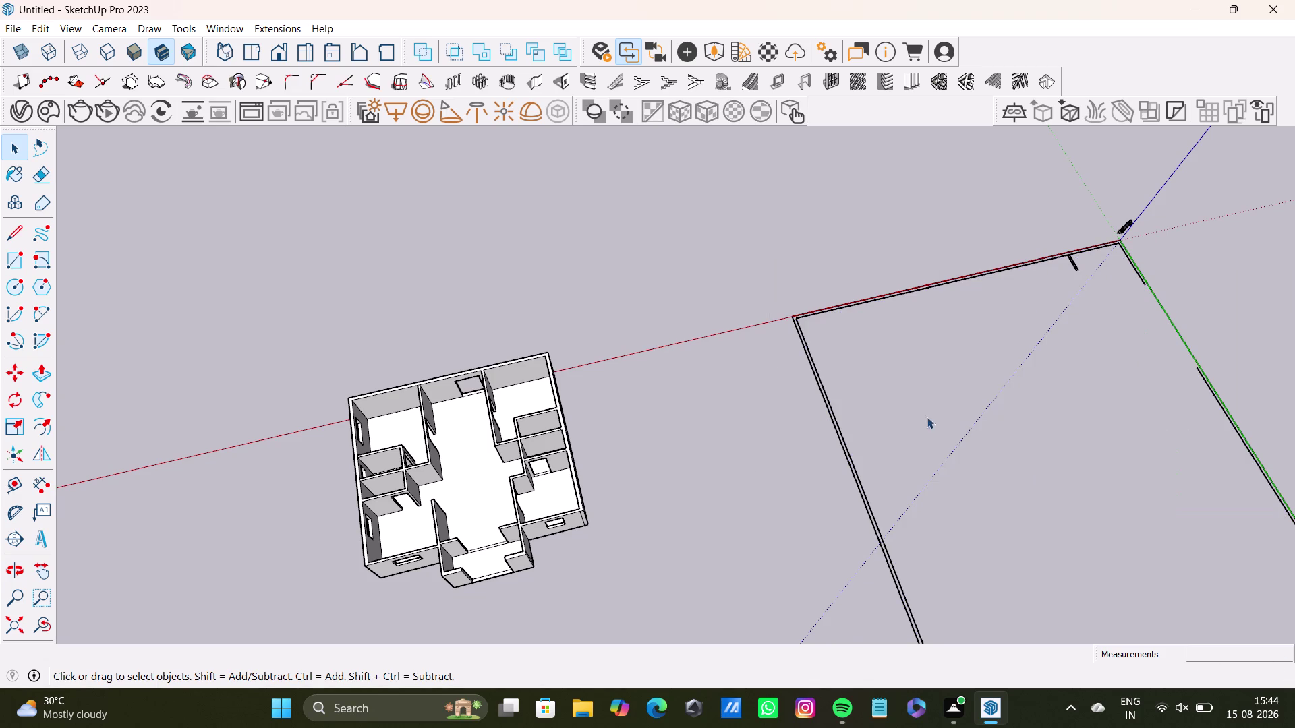
click(831, 424)
key(Delete)
click(844, 444)
key(Delete)
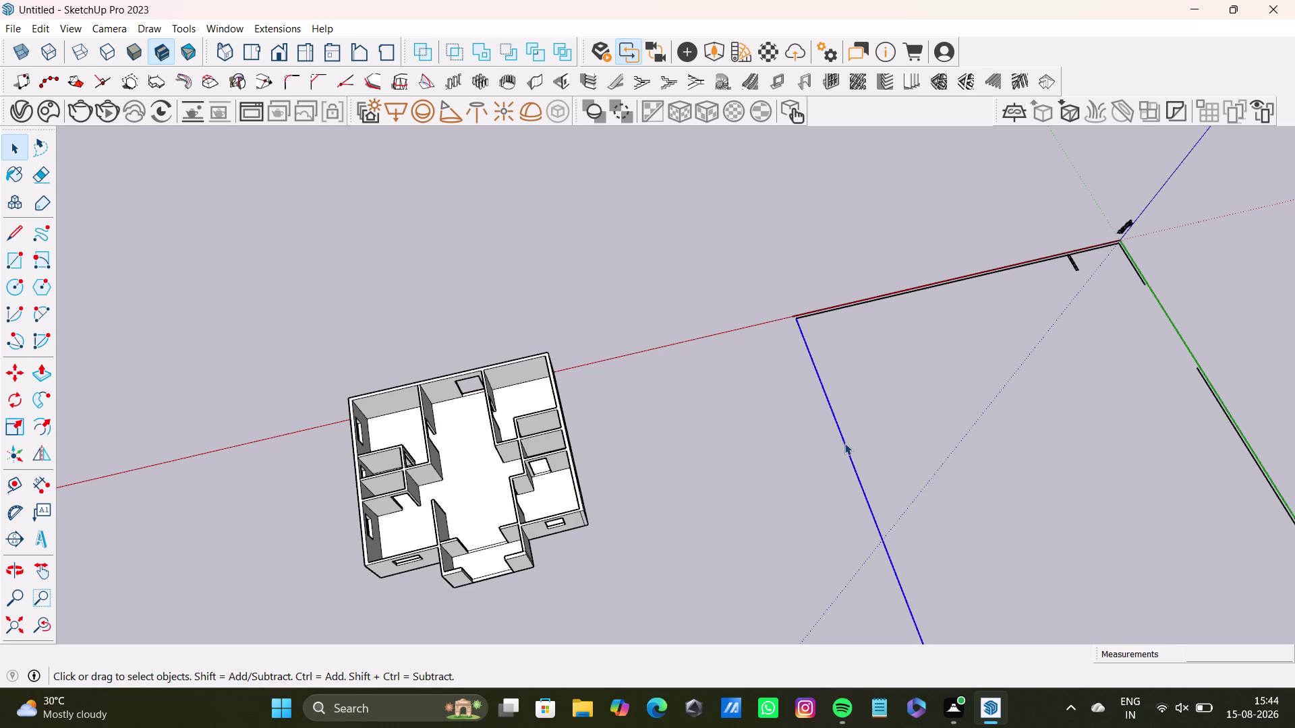
key(Delete)
Erase more stray edges and the small leftover corner lines near the model.
click(843, 313)
click(842, 306)
key(Delete)
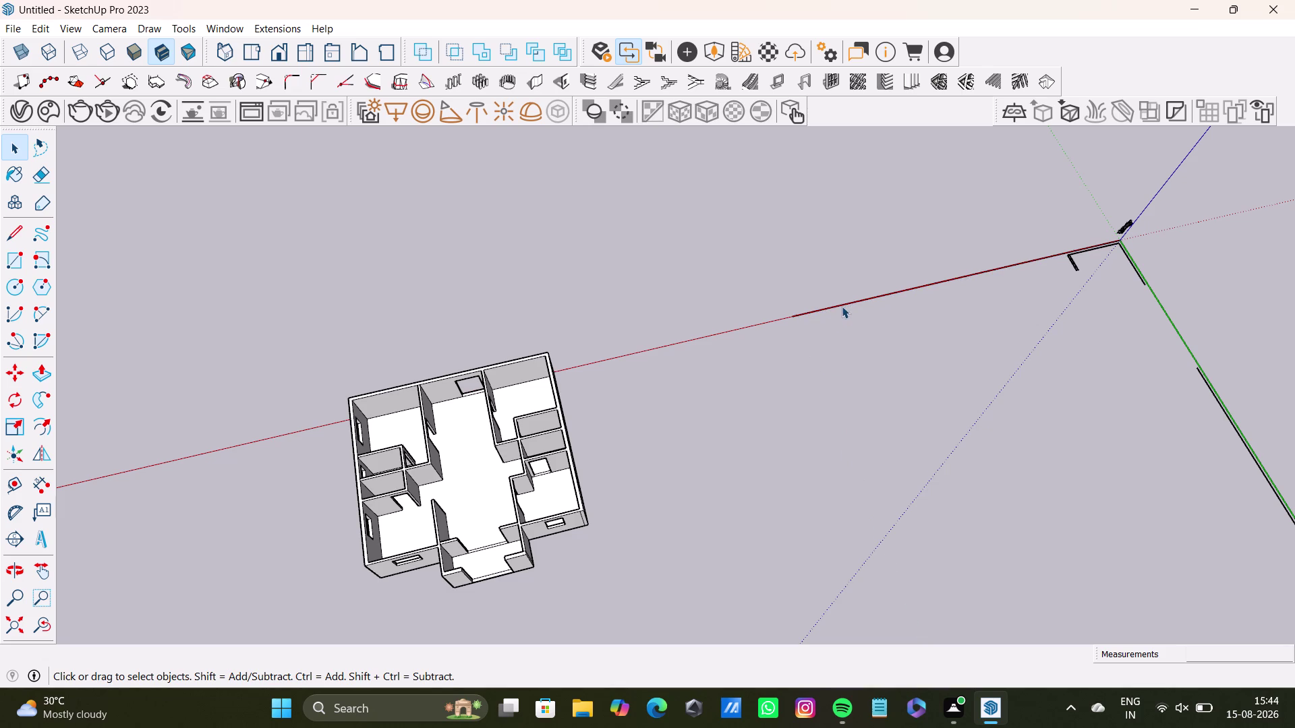
click(842, 304)
key(Delete)
drag(1001, 230, 1241, 319)
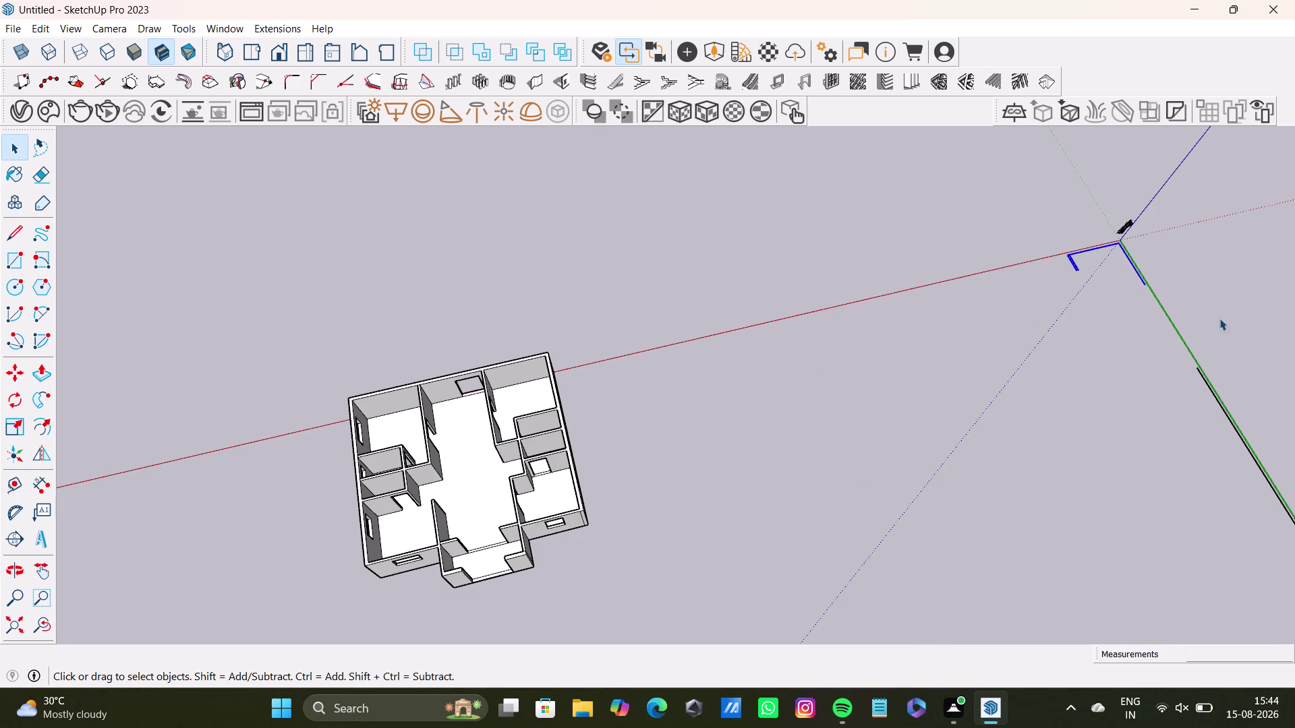
key(Delete)
scroll(down, 3)
middle_drag(1049, 425, 876, 321)
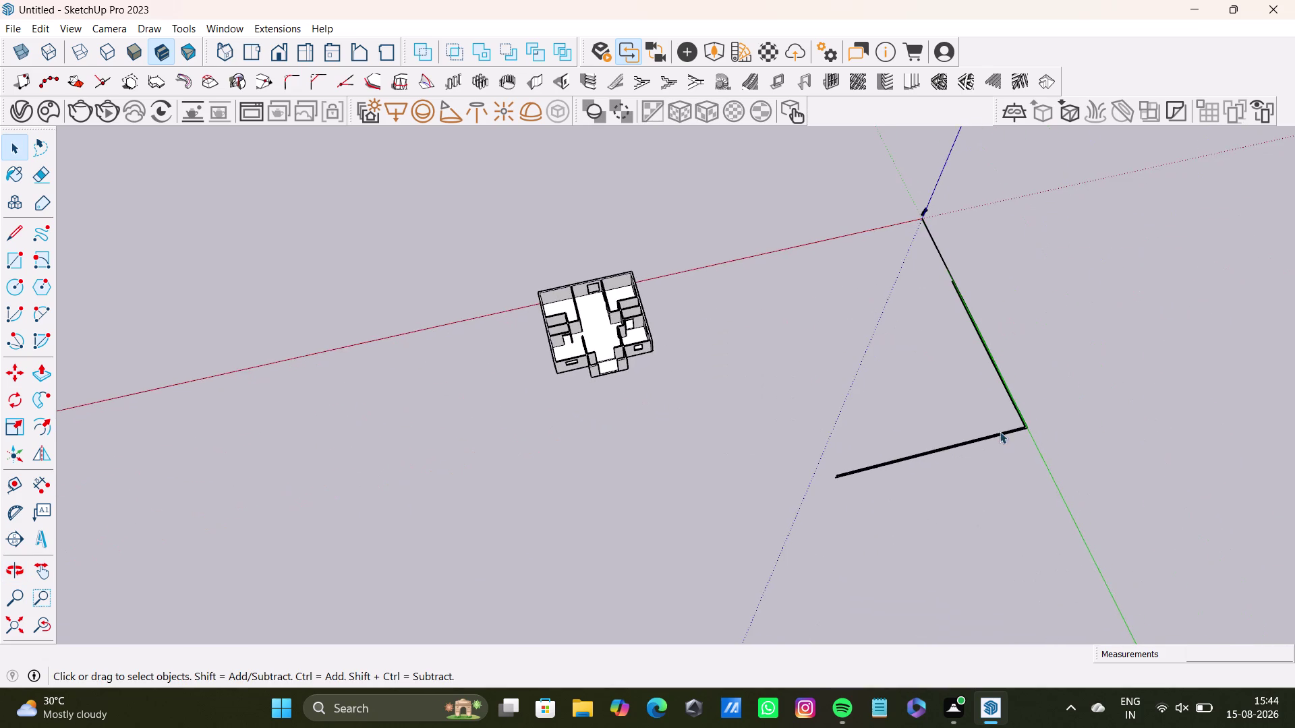
scroll(up, 3)
Erase the last four remaining stray lines one at a time.
click(1024, 427)
key(Delete)
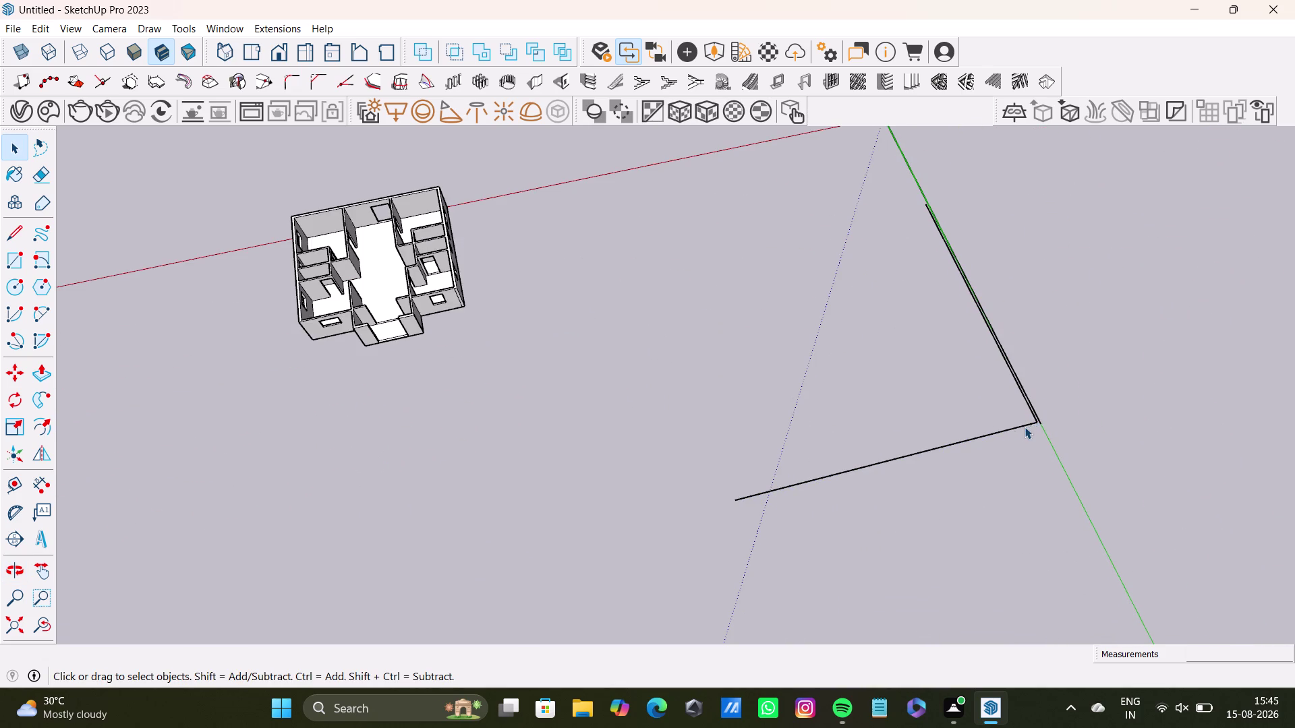
drag(1024, 427, 1034, 415)
click(1035, 415)
key(Delete)
click(1040, 423)
key(Delete)
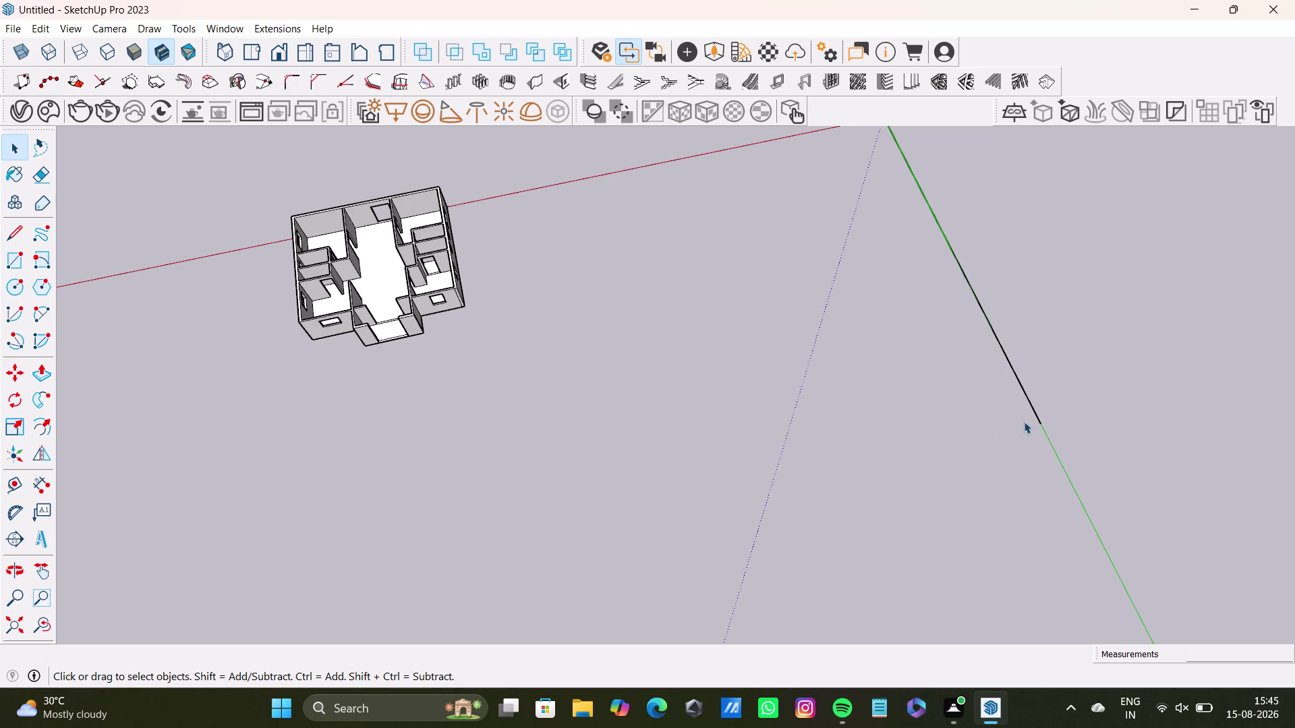
click(1035, 415)
key(Delete)
scroll(down, 3)
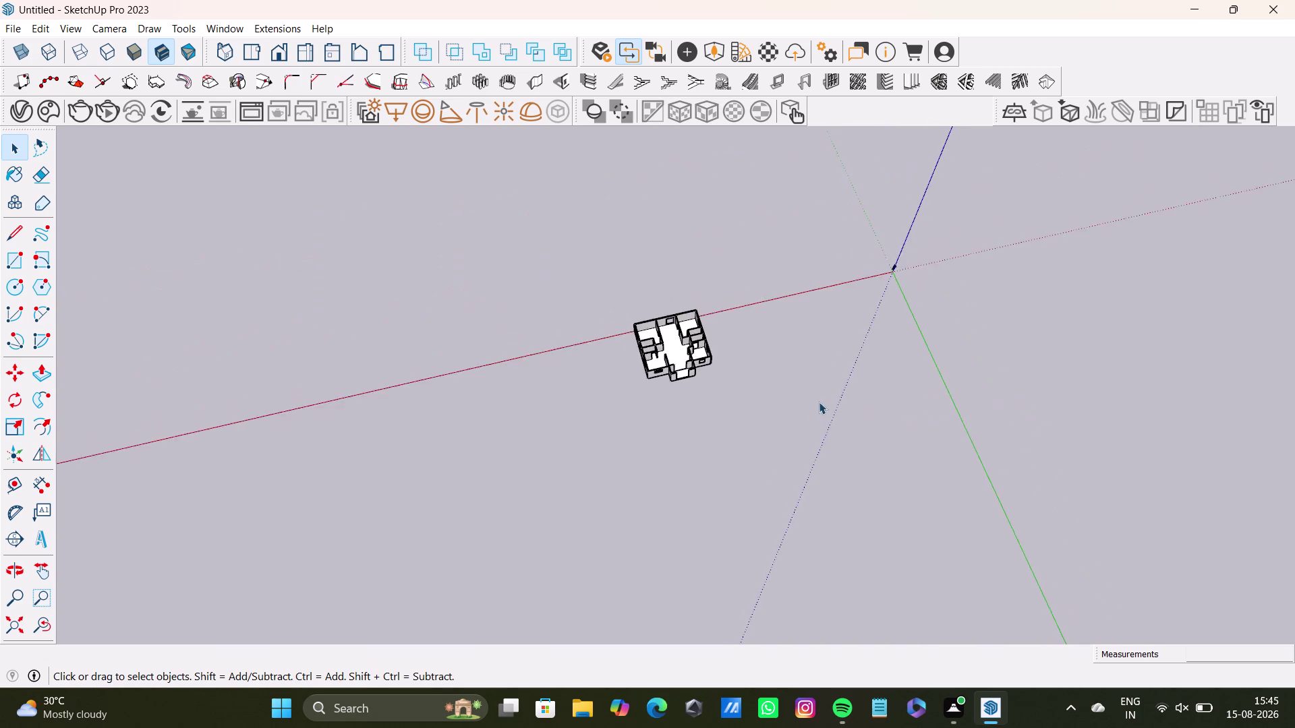
middle_drag(810, 409, 979, 471)
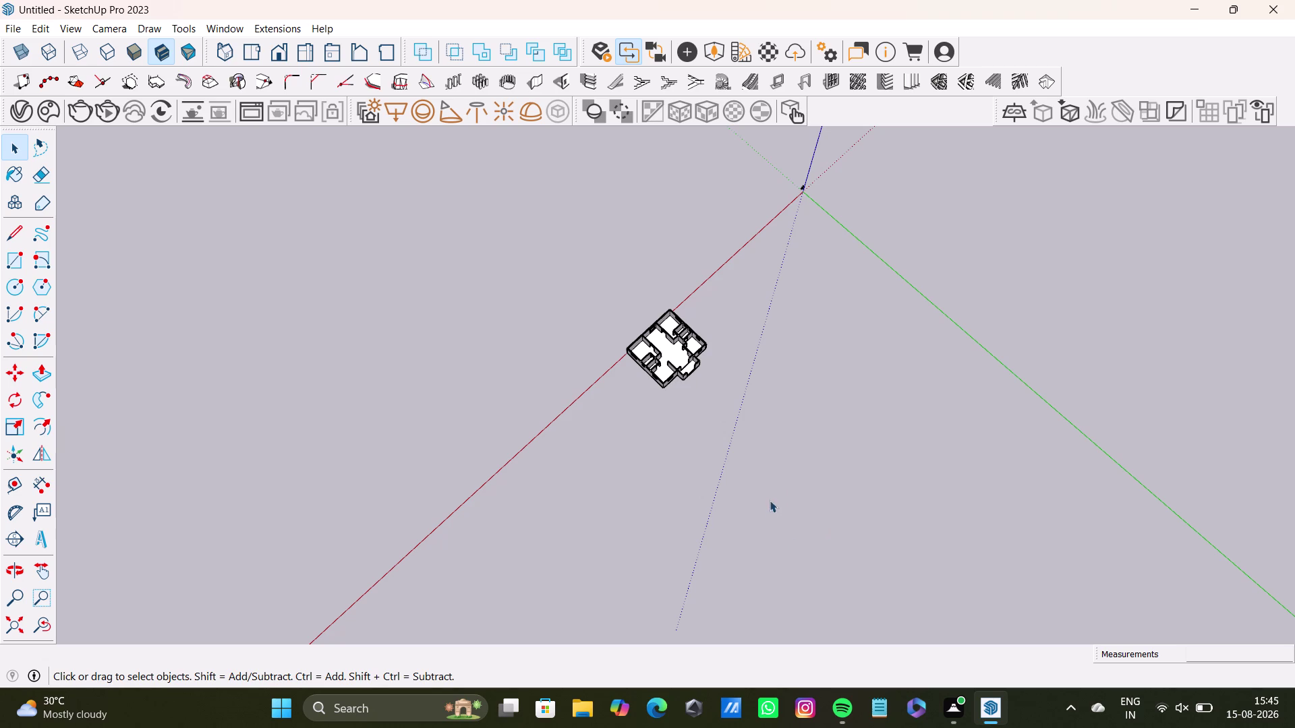
Bring the apartment into view from above and triple-click to select all its connected geometry.
middle_drag(768, 498, 1048, 337)
middle_drag(832, 372, 994, 352)
middle_drag(666, 416, 922, 404)
scroll(up, 3)
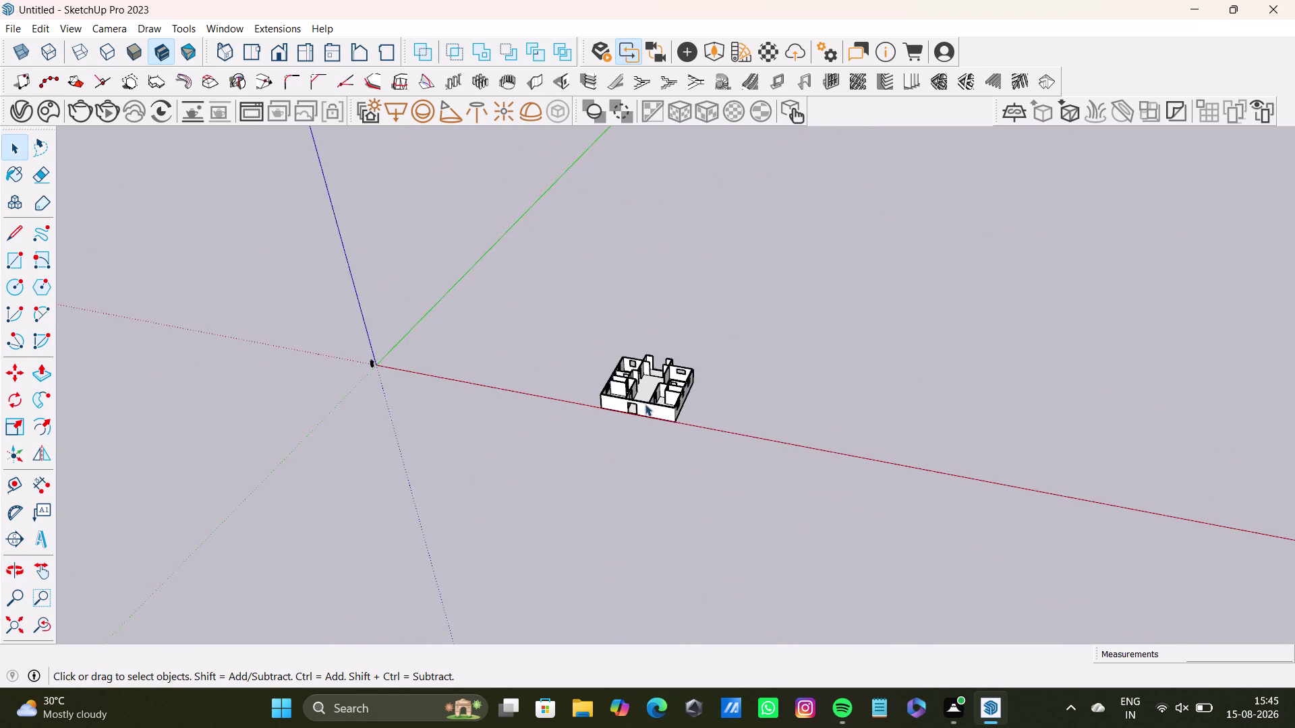
scroll(up, 3)
middle_drag(657, 399, 748, 442)
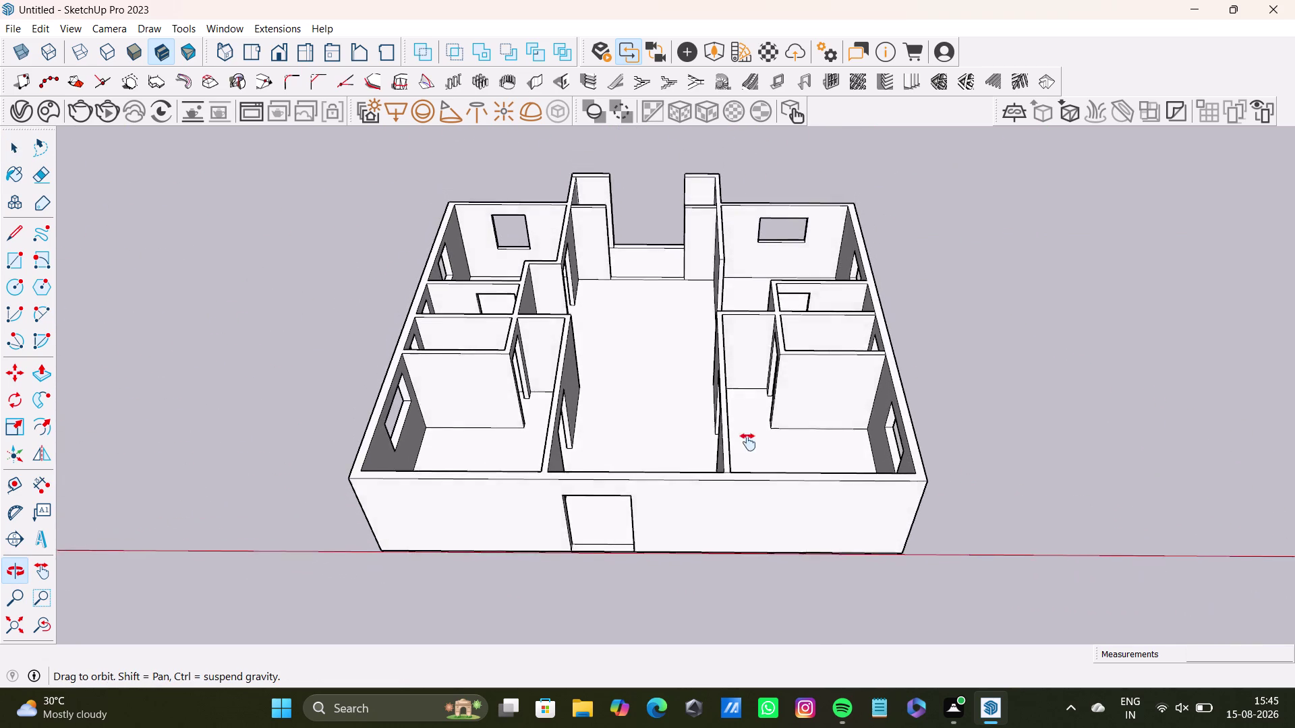
middle_drag(748, 442, 604, 434)
triple_click(685, 452)
Orbit around the selected apartment toward the back wall opening, clicking on parts of the model.
middle_drag(689, 468, 659, 542)
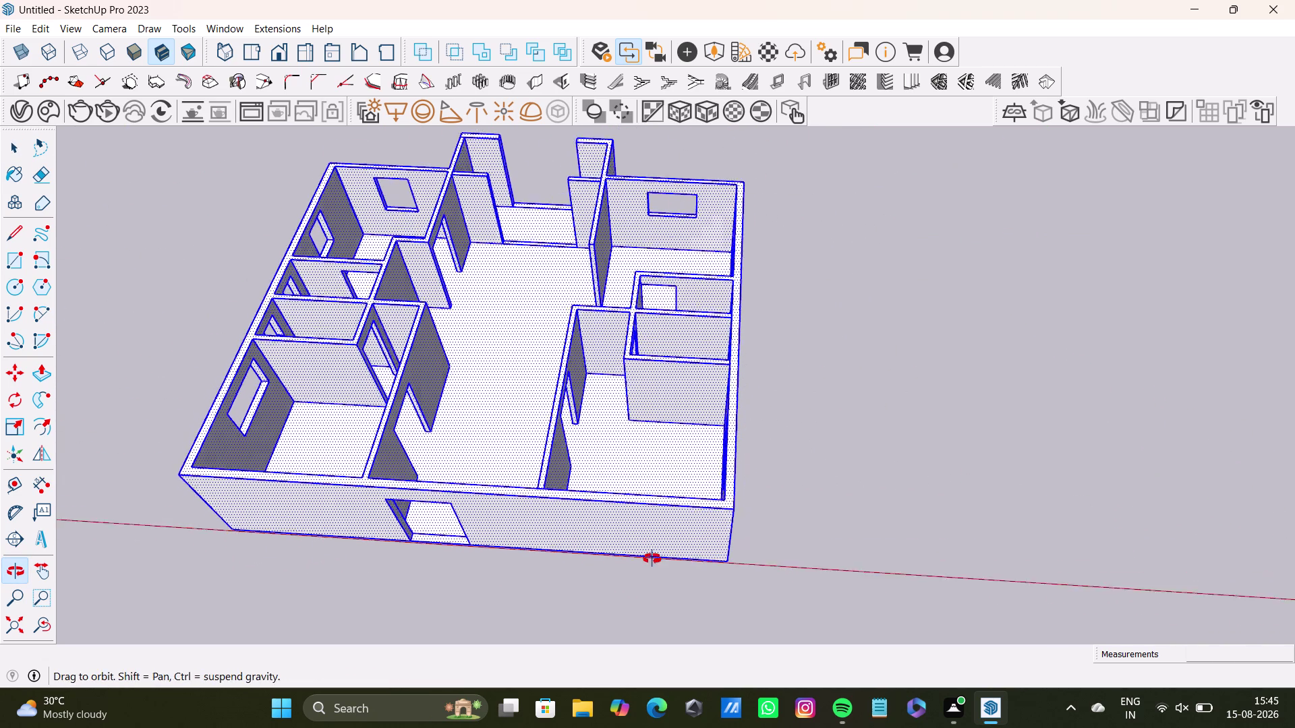
middle_drag(659, 542, 649, 560)
click(496, 363)
click(556, 195)
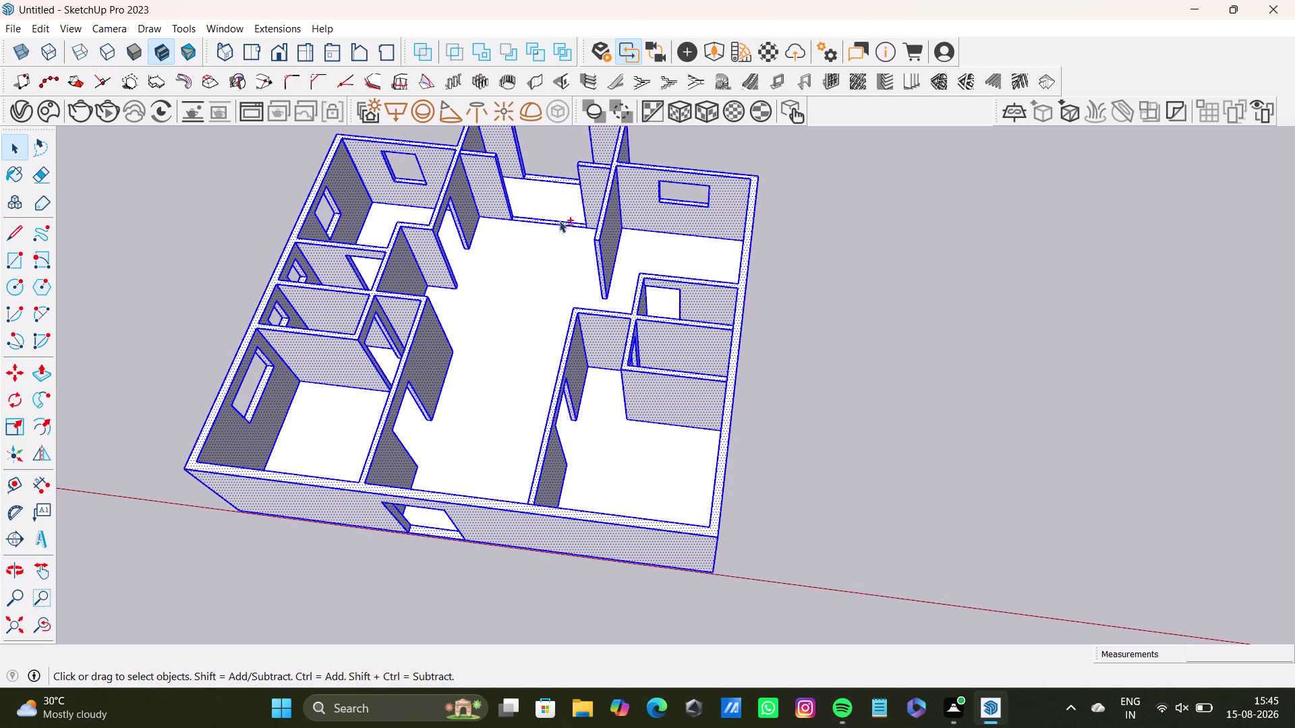
middle_drag(561, 259, 557, 486)
scroll(up, 3)
click(574, 393)
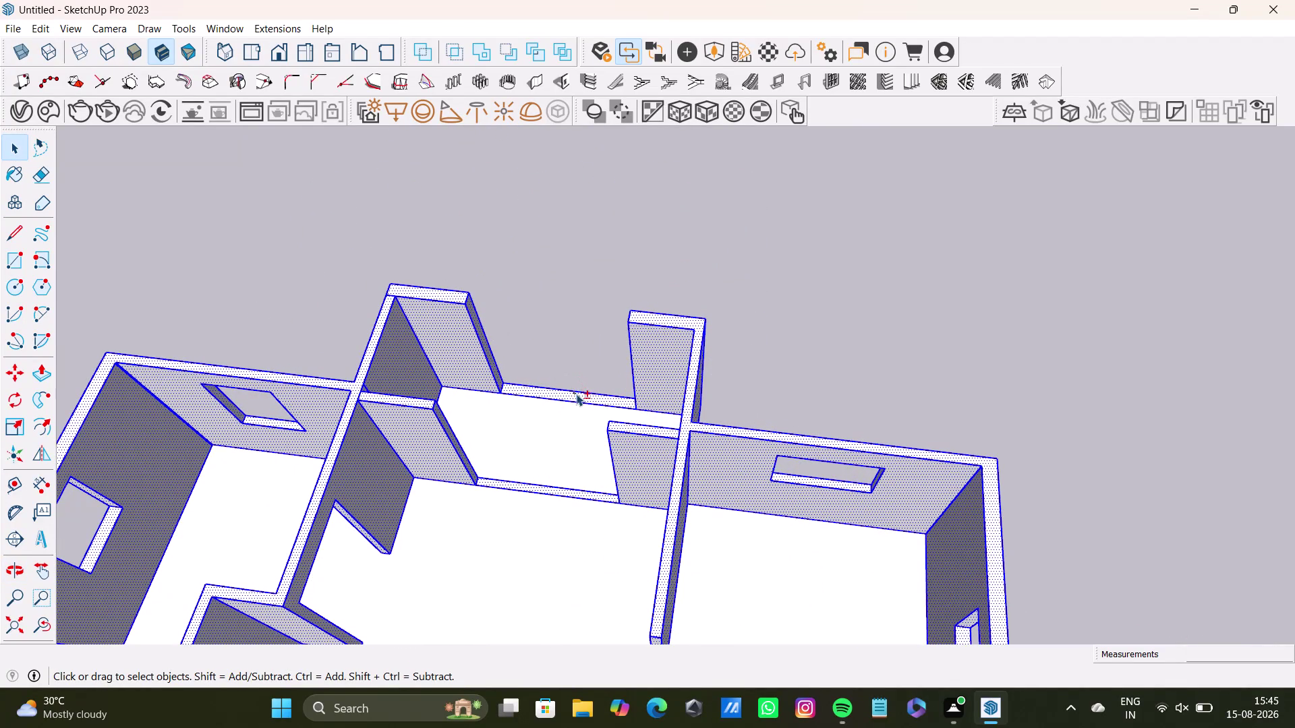
click(578, 396)
scroll(up, 3)
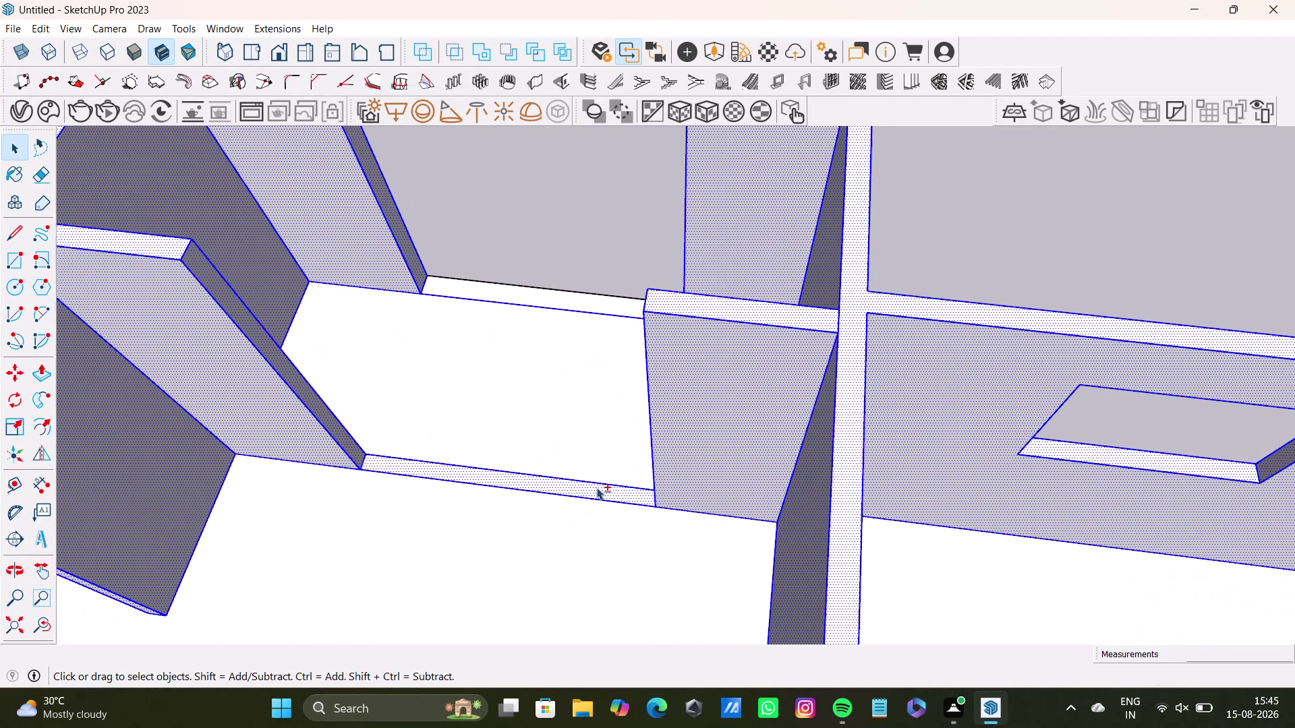
click(606, 488)
scroll(down, 3)
Pull back to see the whole selected apartment and bring up its context menu.
middle_drag(545, 542, 597, 248)
middle_drag(610, 407, 679, 429)
middle_drag(698, 499, 550, 420)
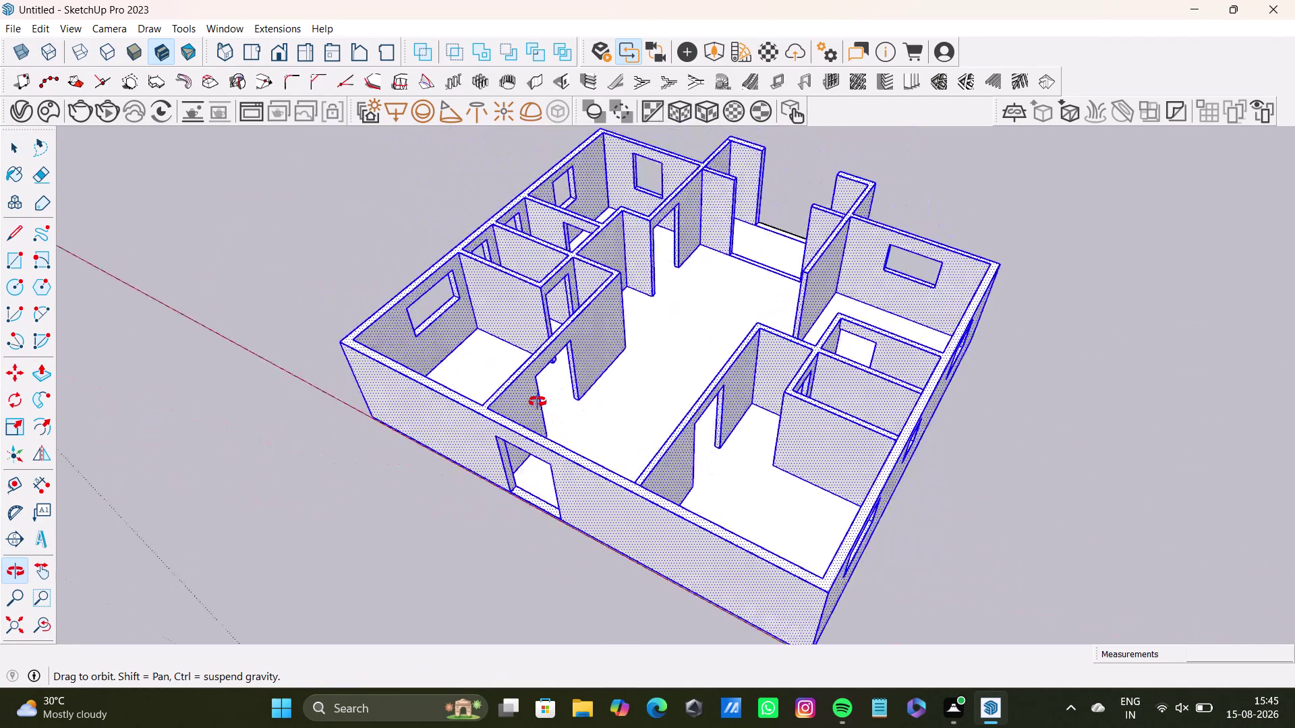
middle_drag(549, 420, 769, 457)
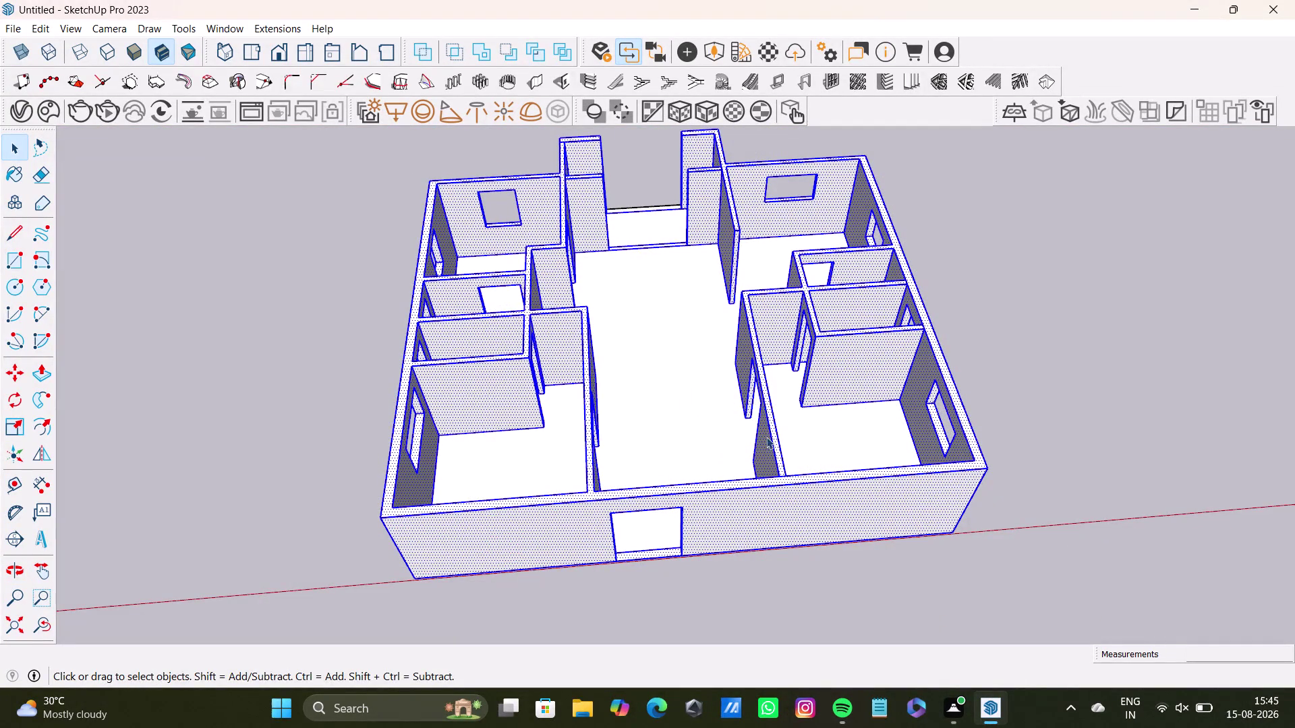
right_click(845, 496)
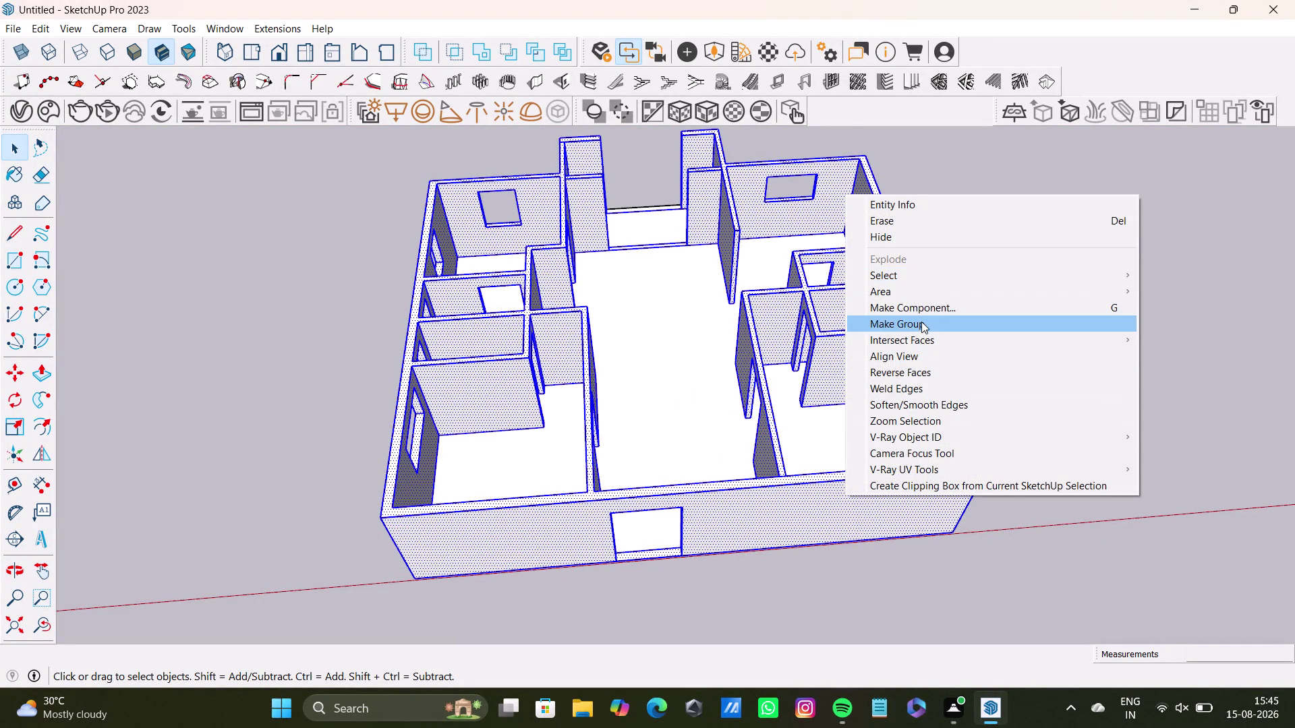
Make a group from the selected walls and floor, then open it for editing.
click(921, 323)
key(space)
double_click(858, 431)
middle_drag(826, 457, 815, 467)
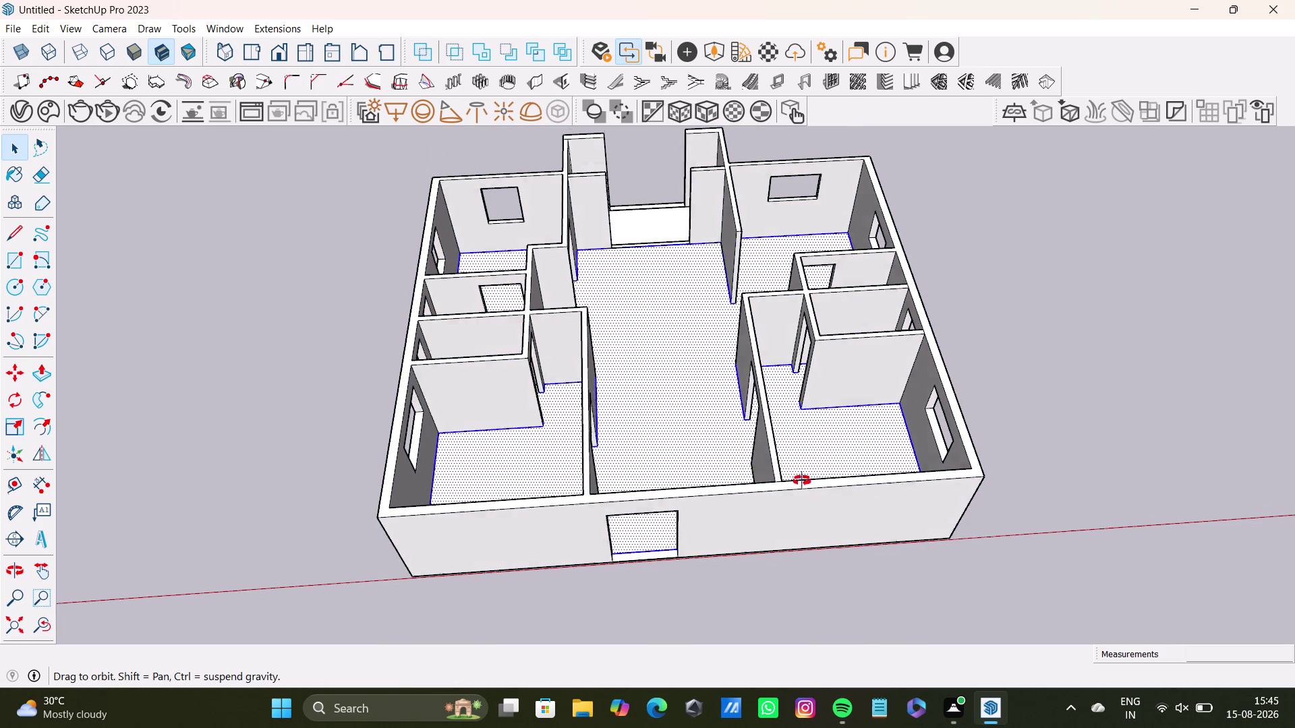
middle_drag(816, 468, 306, 676)
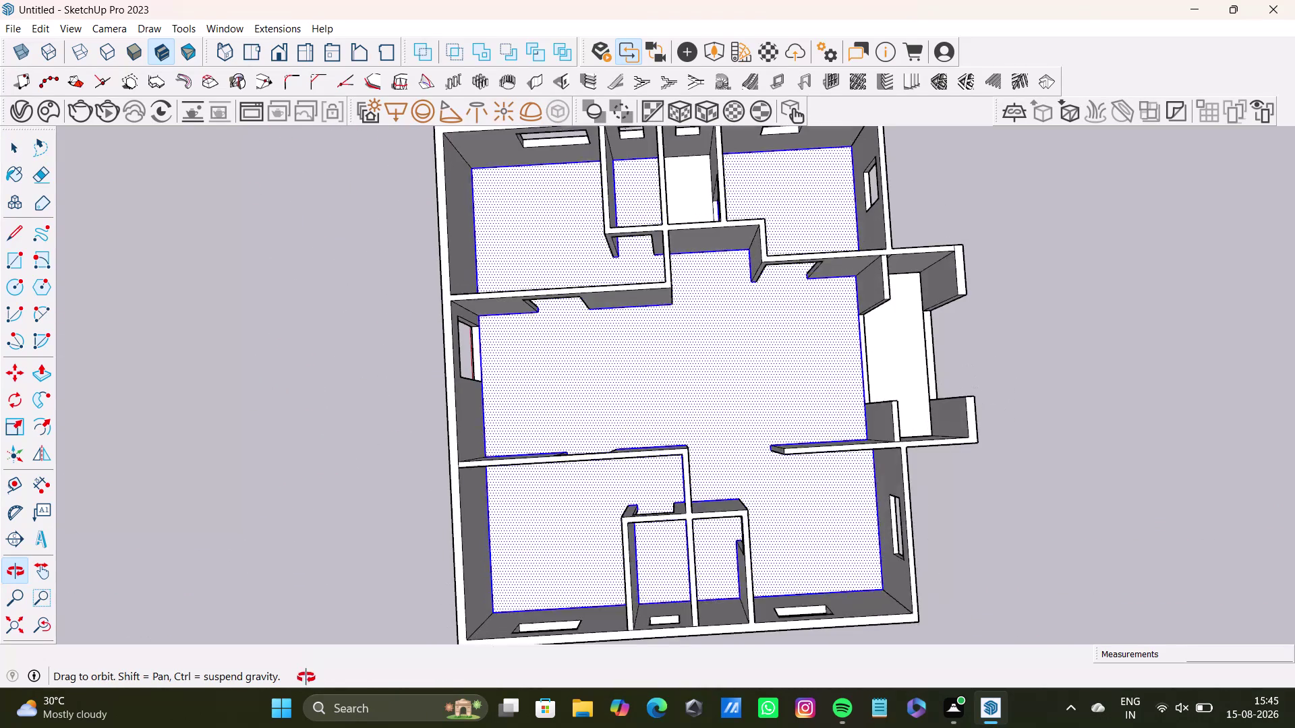
middle_drag(307, 675, 312, 666)
Pick an item from the grouped apartment's context menu and view the apartment front.
right_click(631, 376)
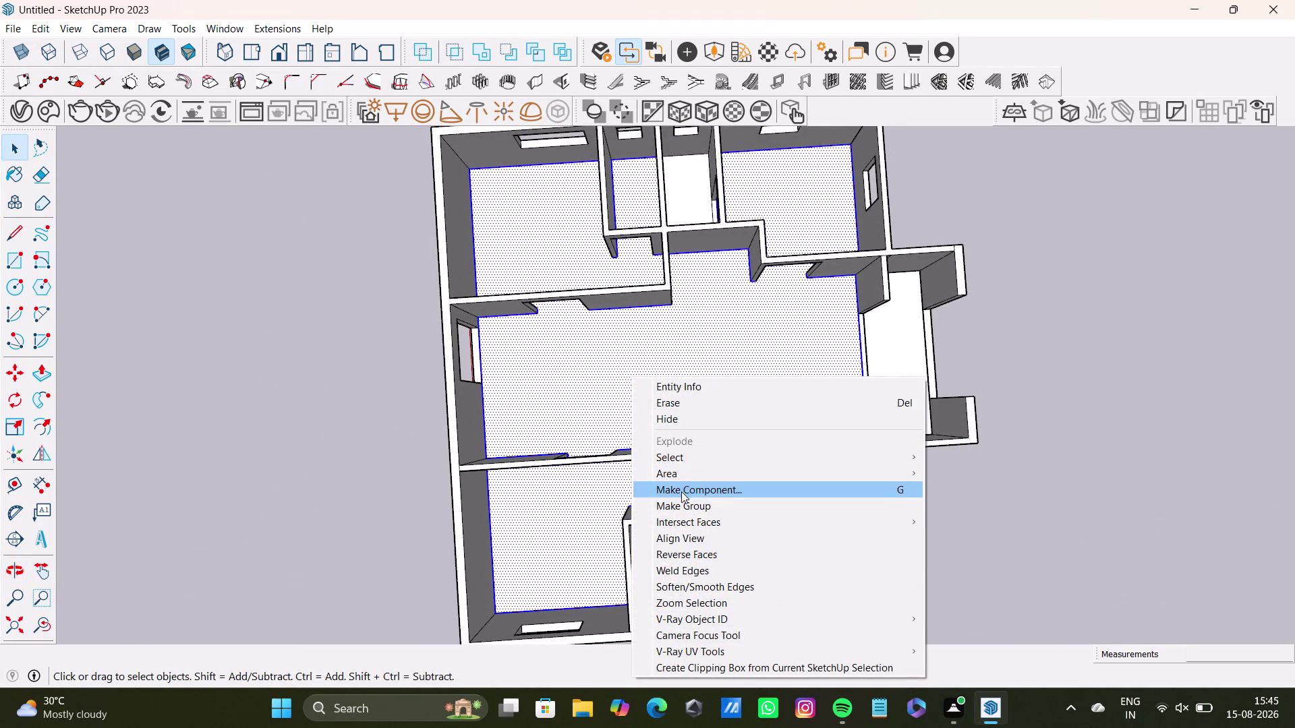
click(681, 507)
middle_drag(946, 507, 565, 186)
middle_drag(697, 379, 476, 288)
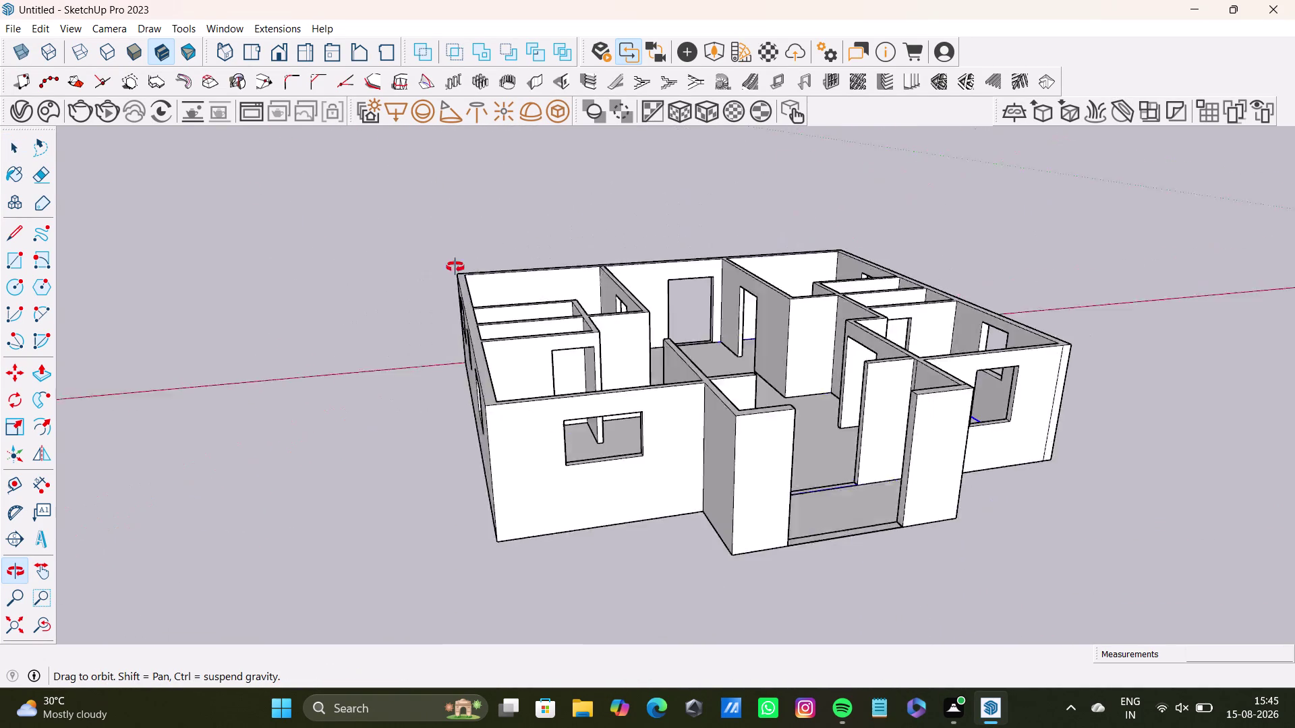
middle_drag(476, 287, 314, 290)
Zoom in toward the entrance, then settle the view on the apartment's underside.
key(z)
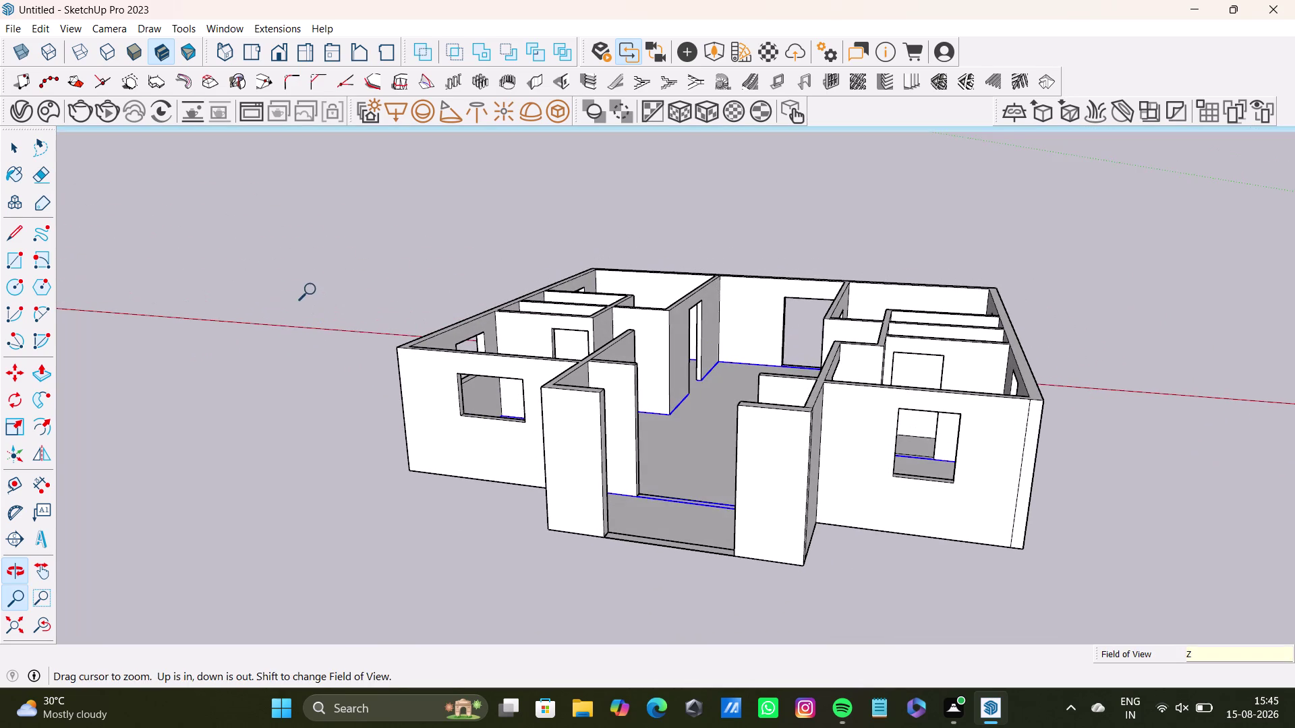
middle_drag(313, 290, 313, 290)
key(space)
scroll(up, 3)
middle_drag(710, 433, 711, 267)
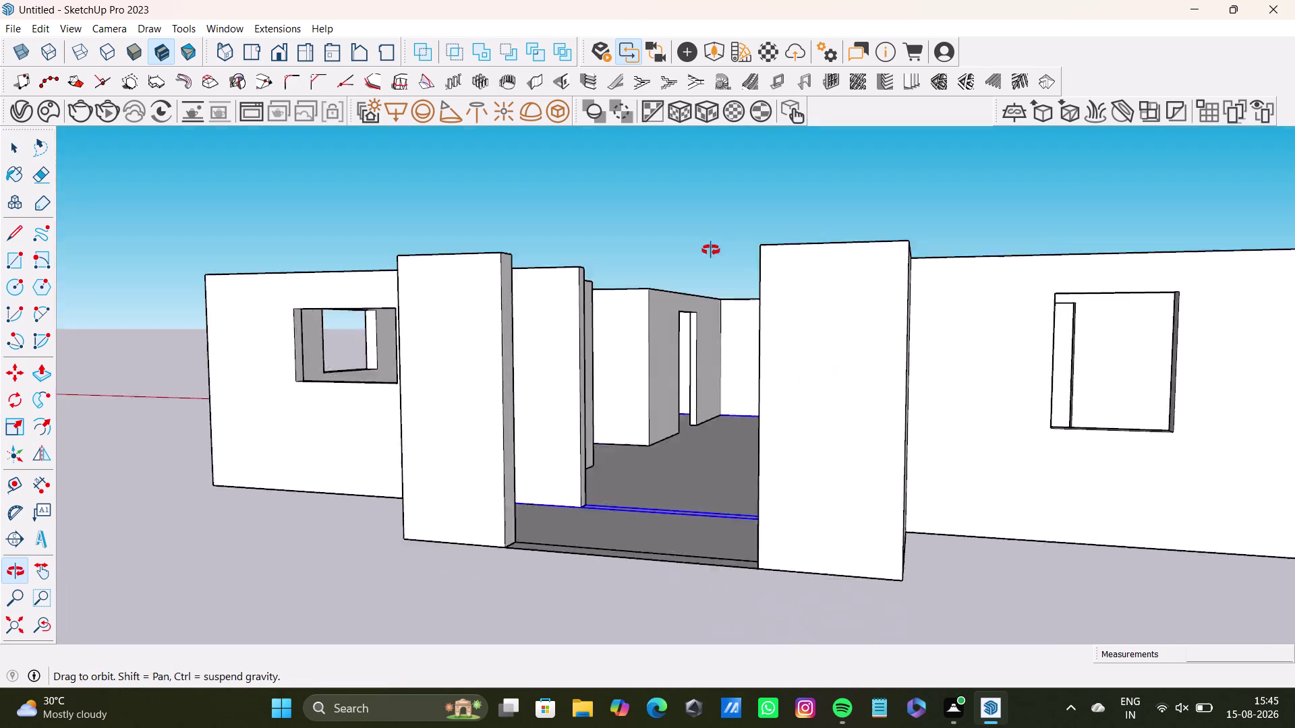
middle_drag(710, 266, 711, 232)
middle_drag(723, 319, 690, 184)
scroll(down, 3)
middle_drag(797, 371, 759, 277)
middle_drag(833, 335, 1002, 223)
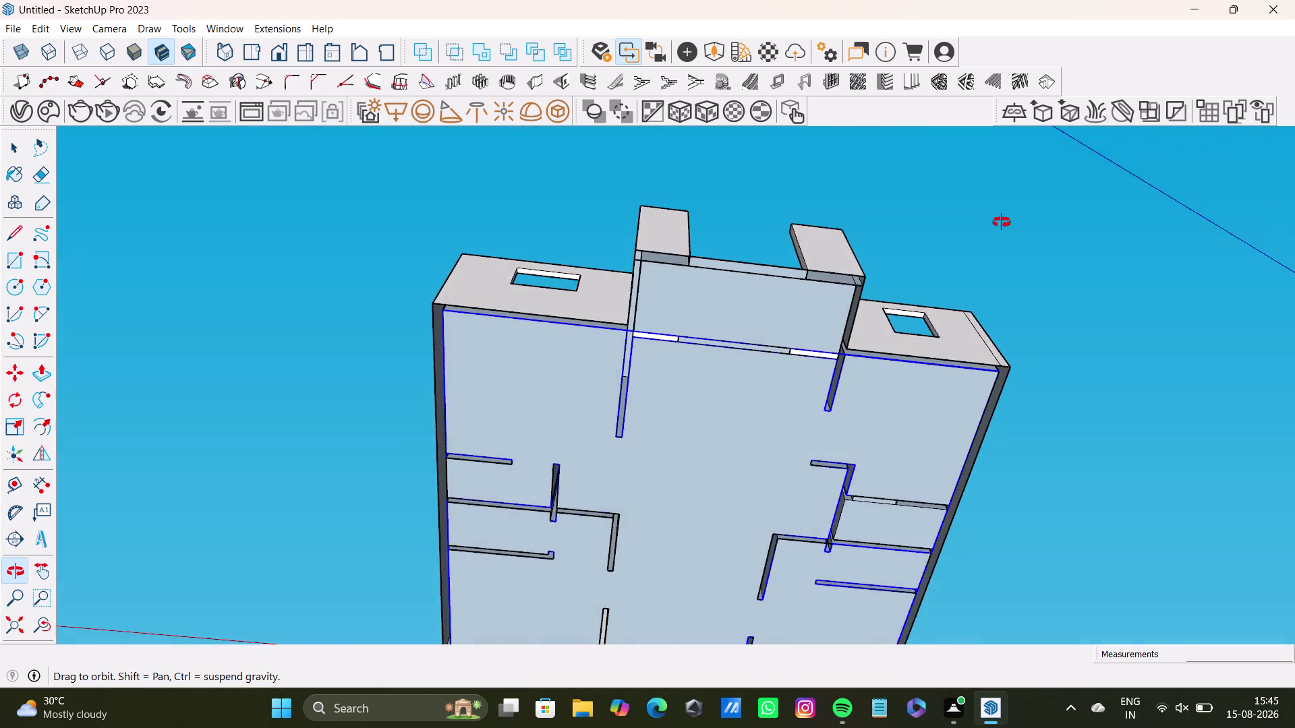
middle_drag(1001, 223, 1001, 203)
middle_drag(845, 349, 848, 204)
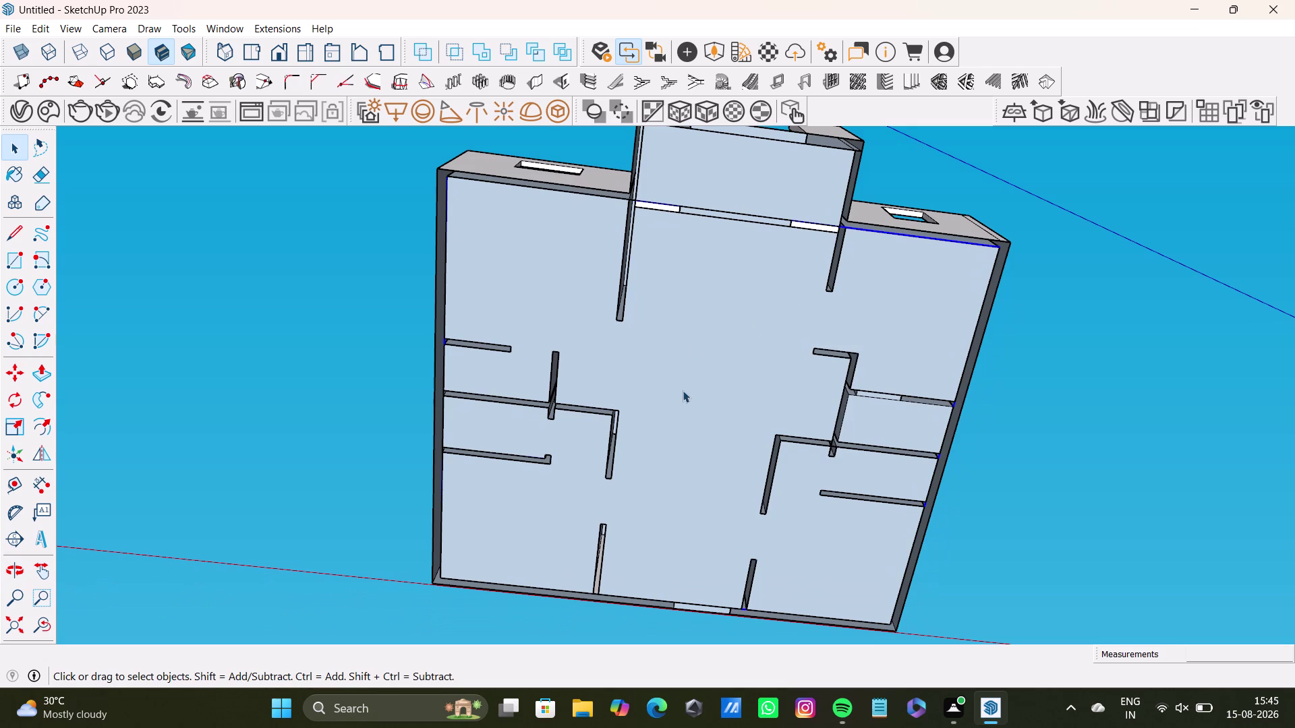
click(23, 260)
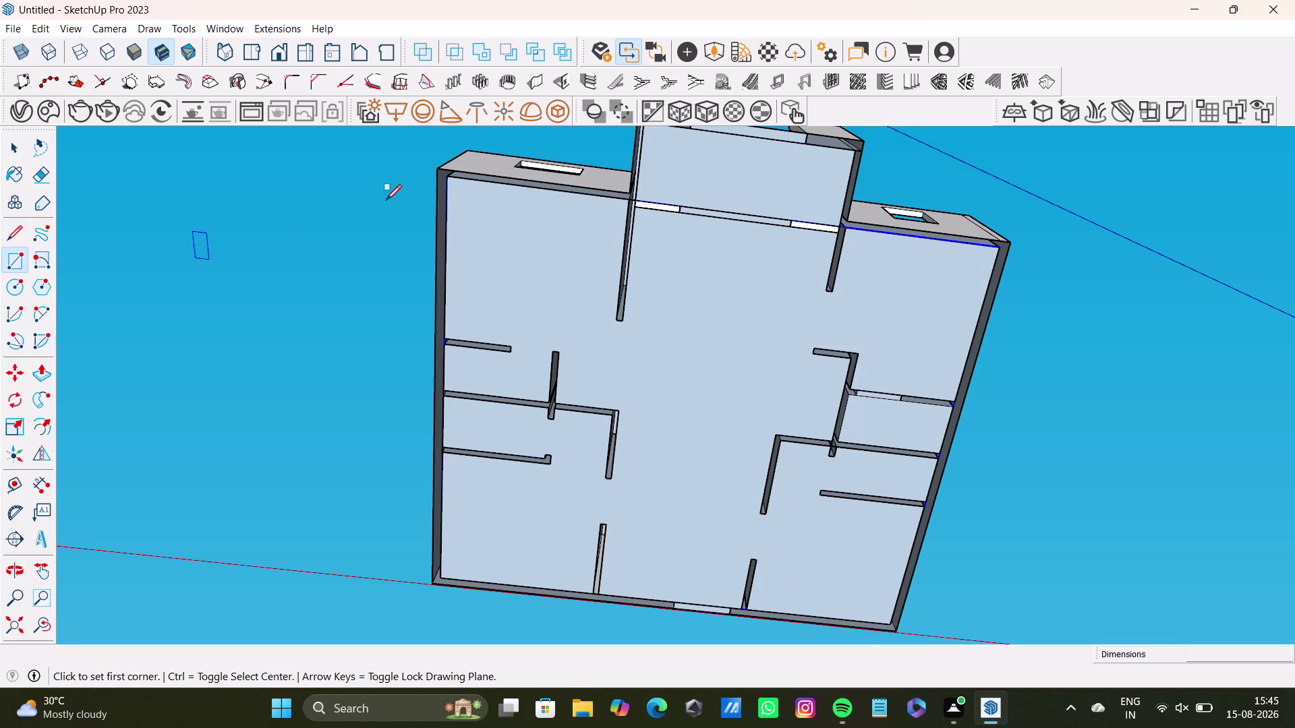
Attempt a floor rectangle, then cancel it and undo the stray selection clicks.
click(443, 168)
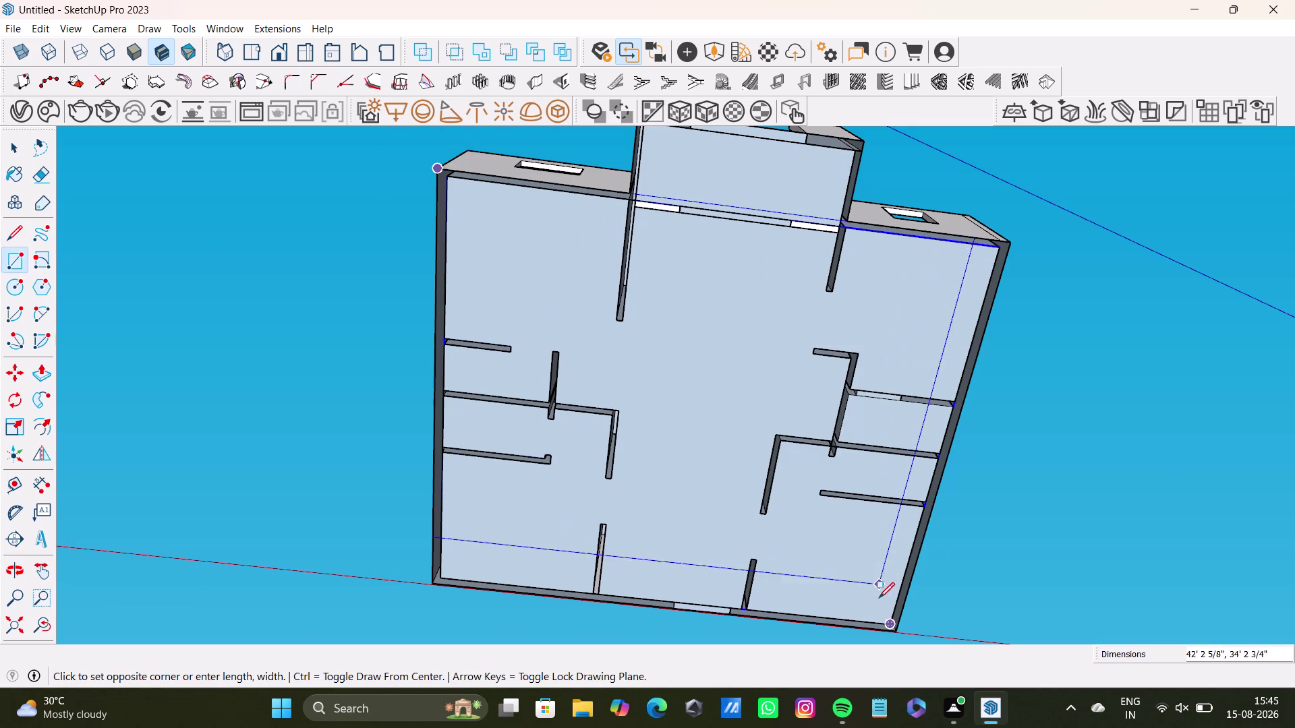
click(898, 634)
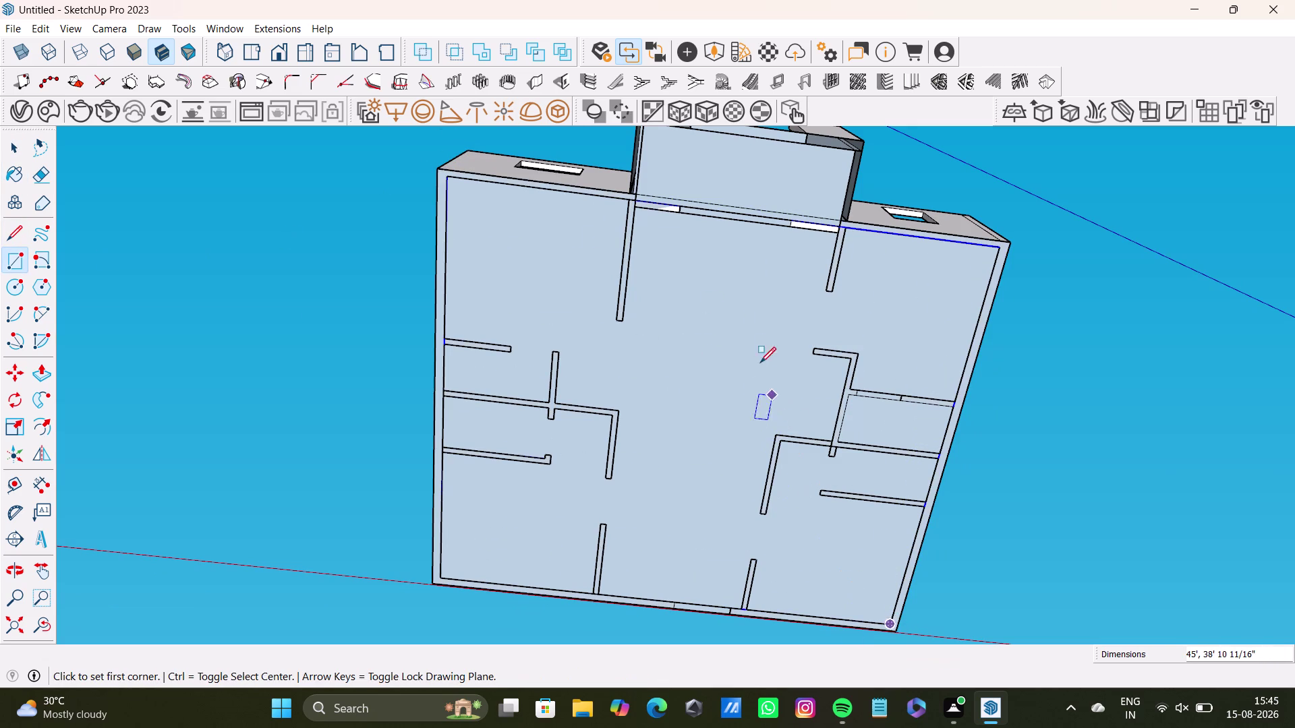
middle_drag(745, 334, 745, 385)
scroll(up, 3)
middle_drag(656, 231, 610, 426)
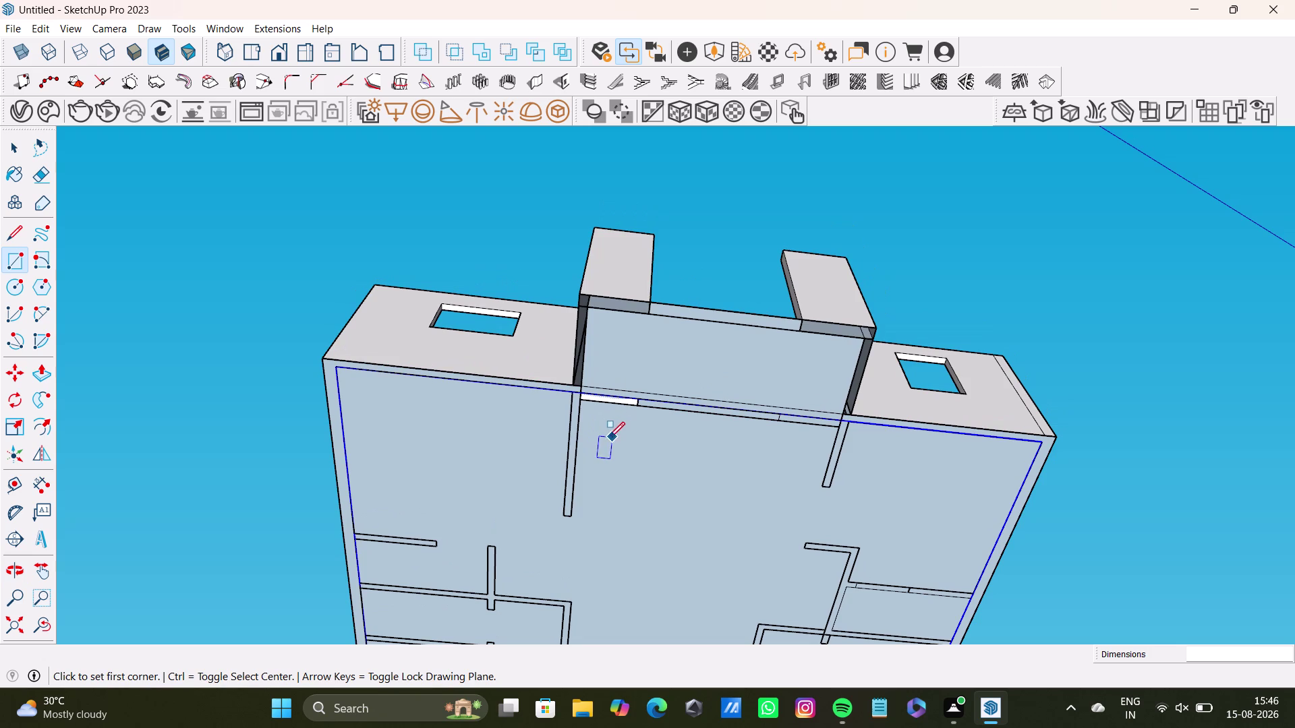
key(space)
click(545, 421)
click(550, 437)
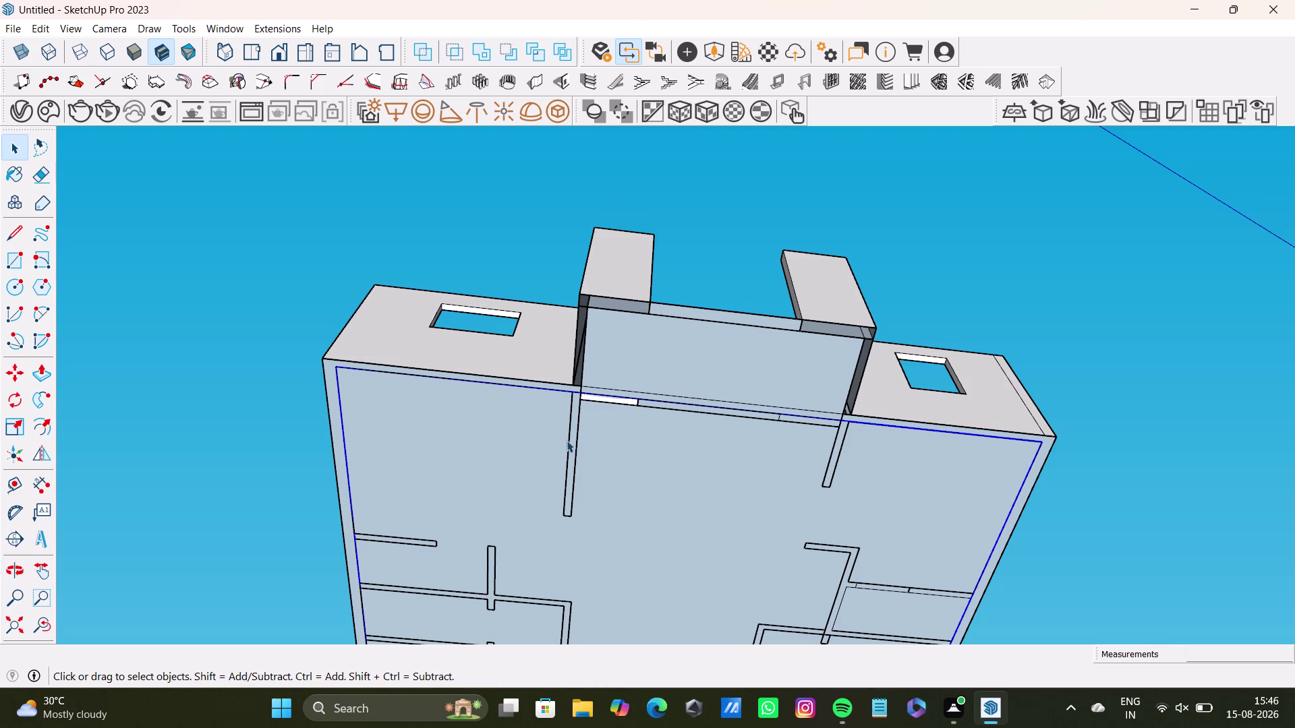
click(673, 459)
click(672, 478)
click(783, 456)
key(ctrl+z)
Draw a rectangle from the plan's top-left outer corner to its bottom-right outer corner.
middle_drag(695, 457, 711, 290)
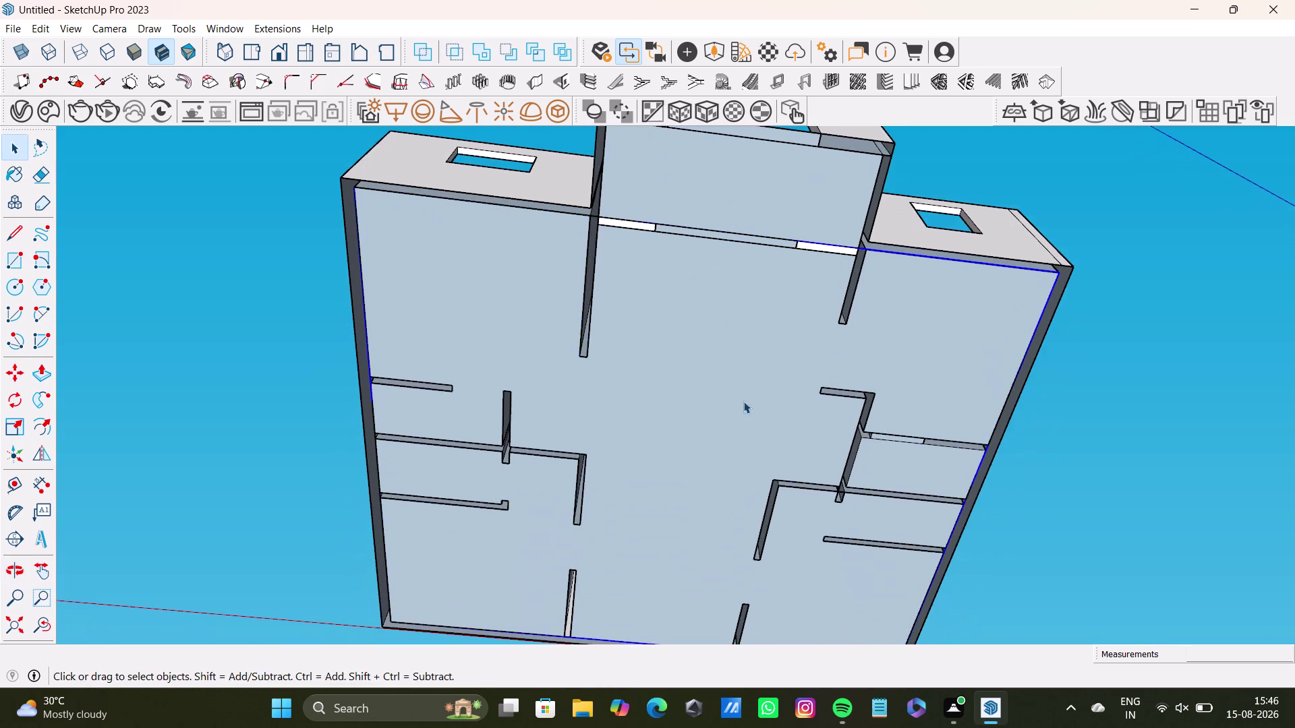
middle_drag(743, 401, 631, 394)
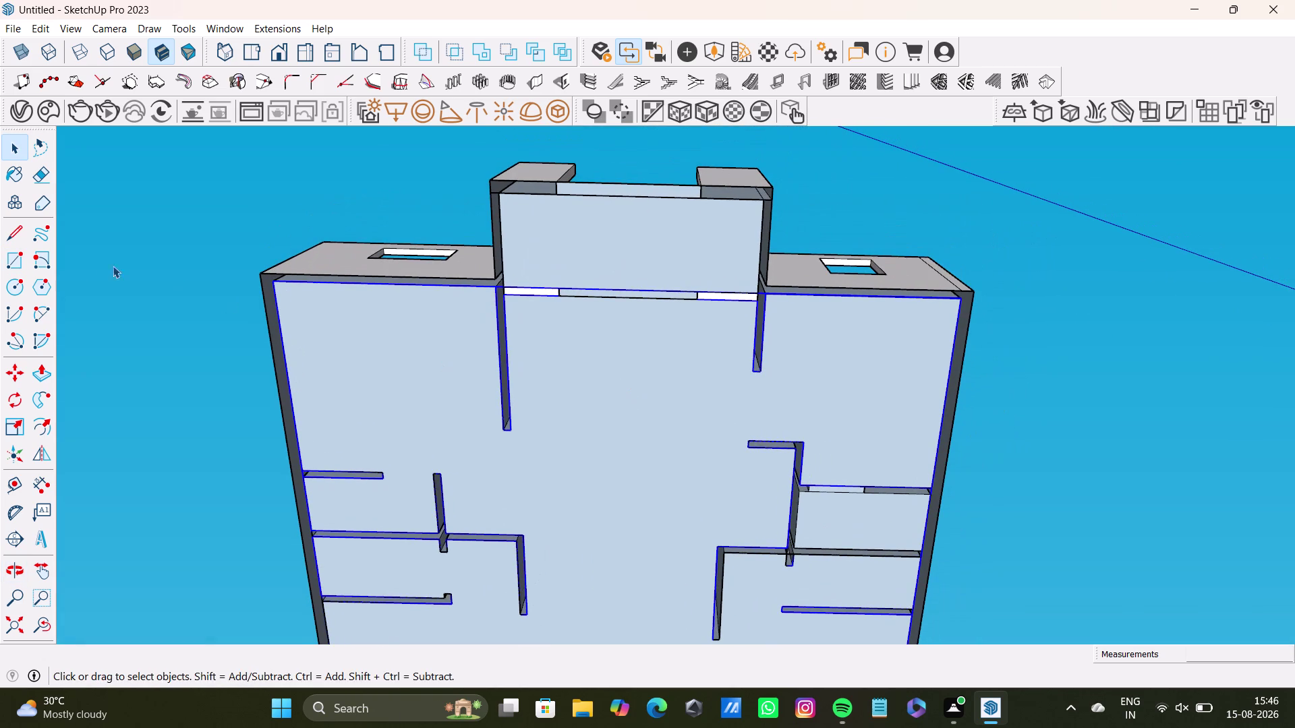
click(10, 265)
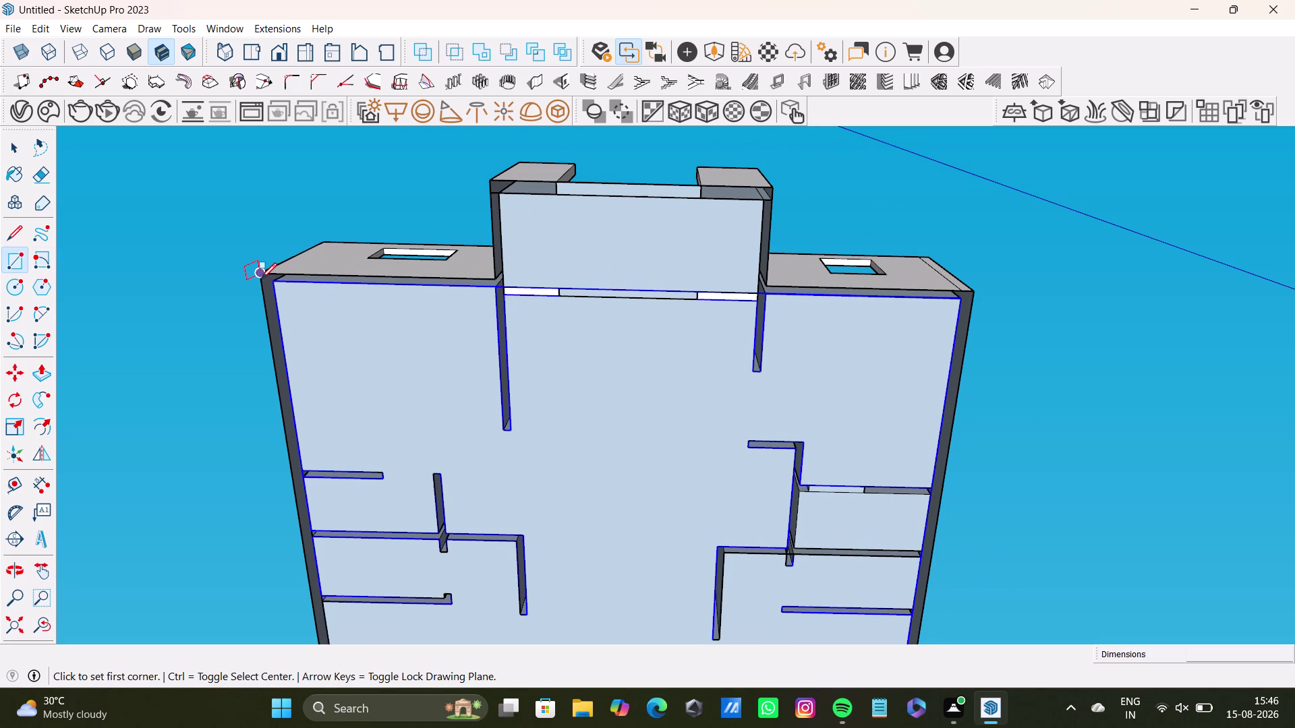
drag(262, 277, 269, 278)
scroll(down, 3)
middle_drag(808, 510, 801, 361)
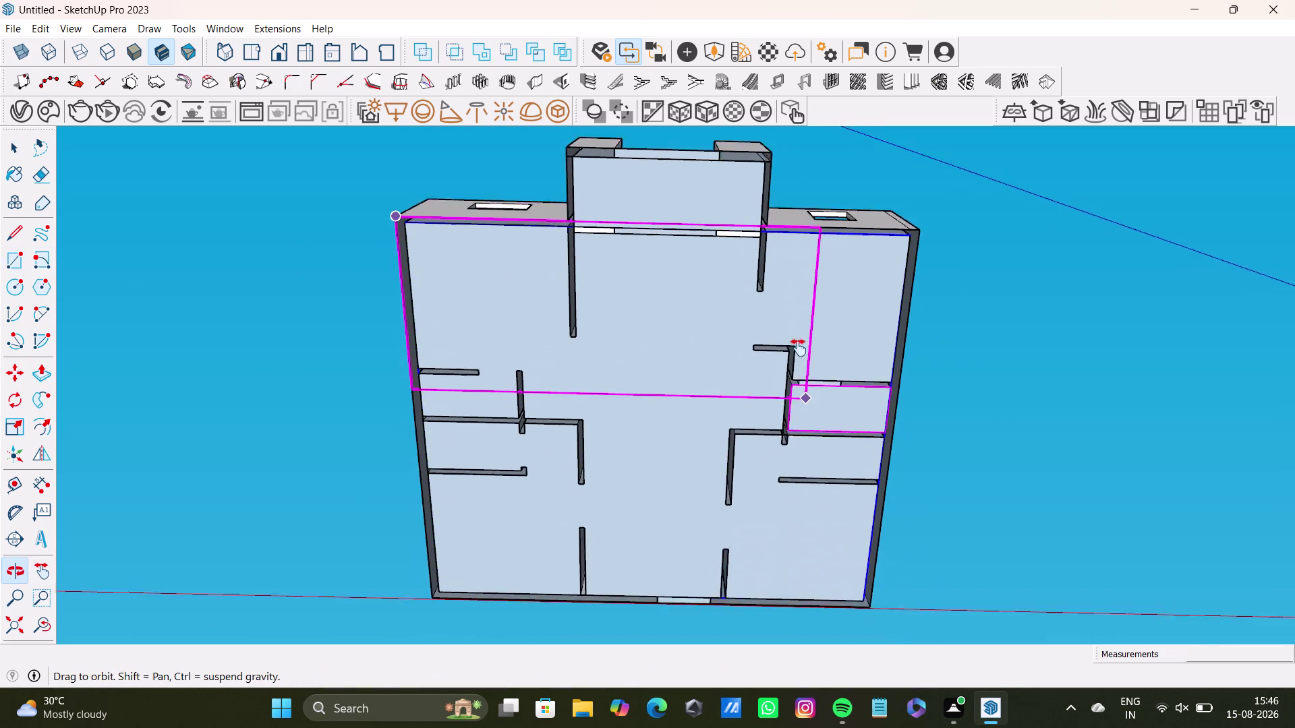
middle_drag(801, 361, 798, 342)
scroll(up, 3)
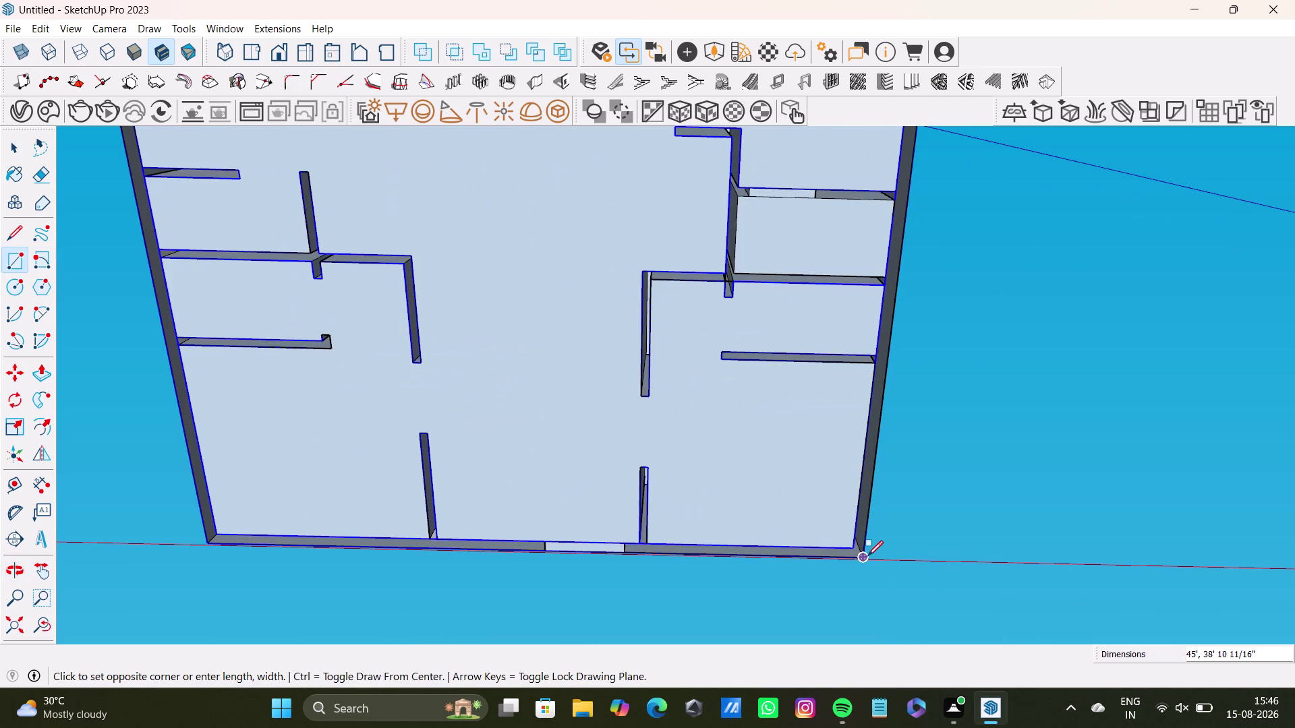
click(867, 556)
Select the new floor face and start pulling it with Push/Pull (P).
key(space)
click(862, 531)
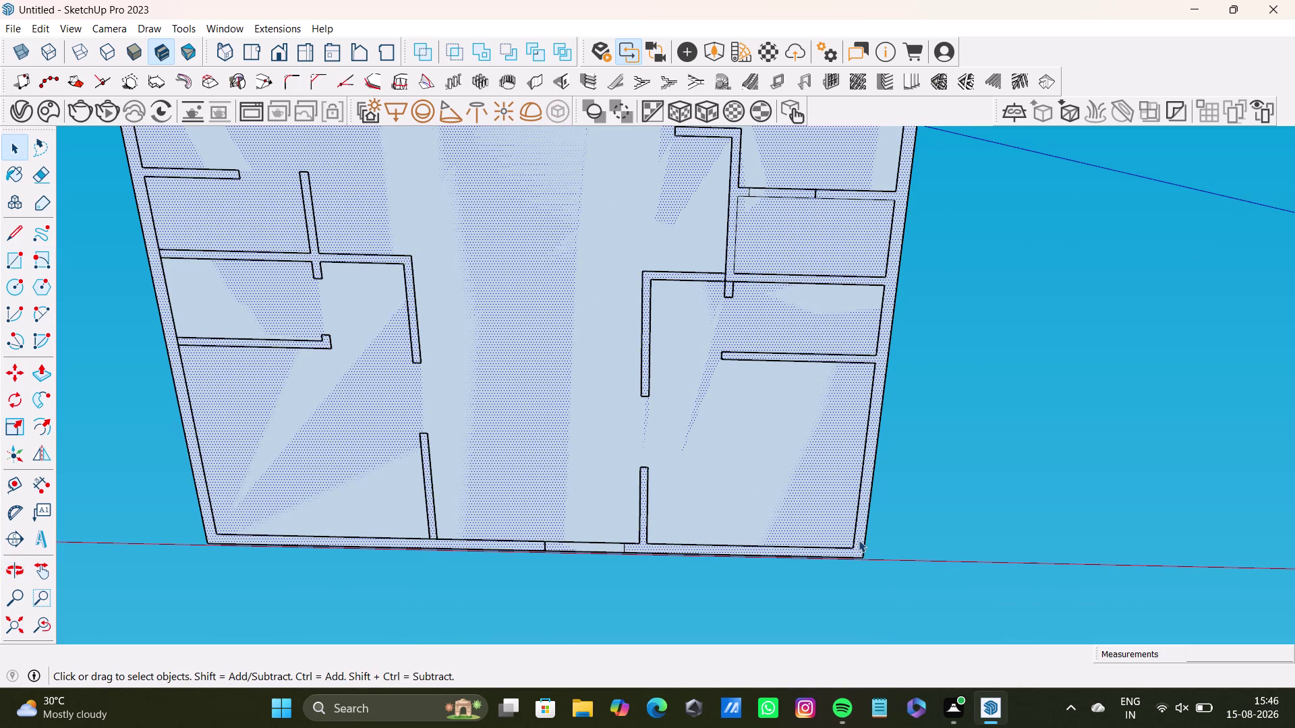
key(p)
drag(863, 537, 865, 544)
middle_drag(857, 540, 644, 579)
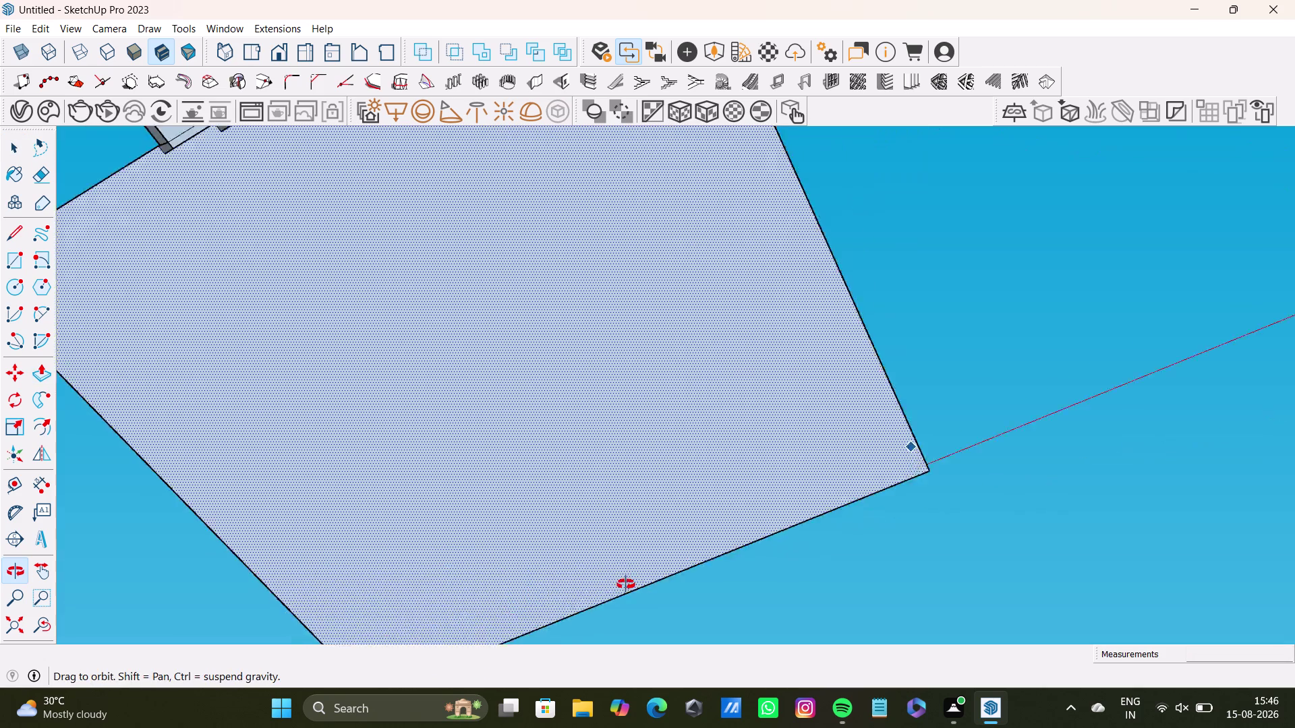
Orbit beneath the model and start a Push/Pull on the floor face.
middle_drag(644, 578, 541, 705)
middle_drag(567, 372, 549, 615)
middle_drag(590, 465, 637, 299)
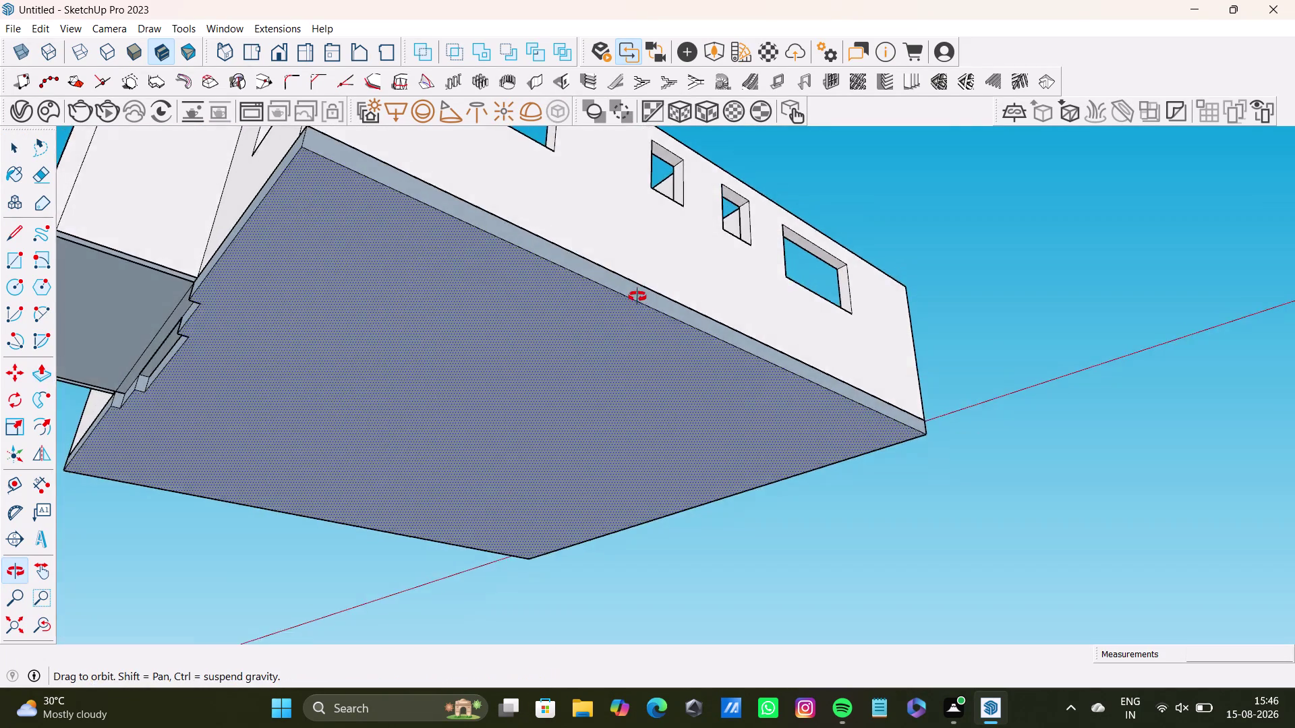
middle_drag(637, 298, 646, 375)
click(501, 364)
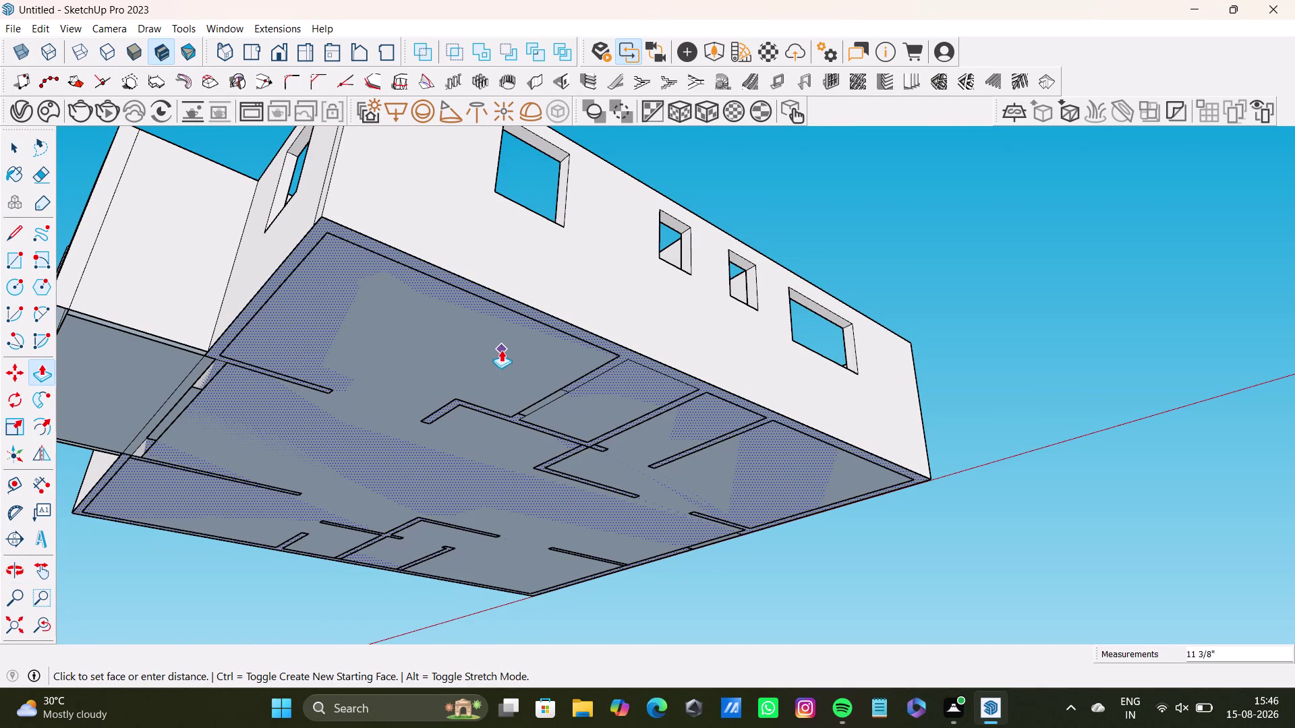
key(space)
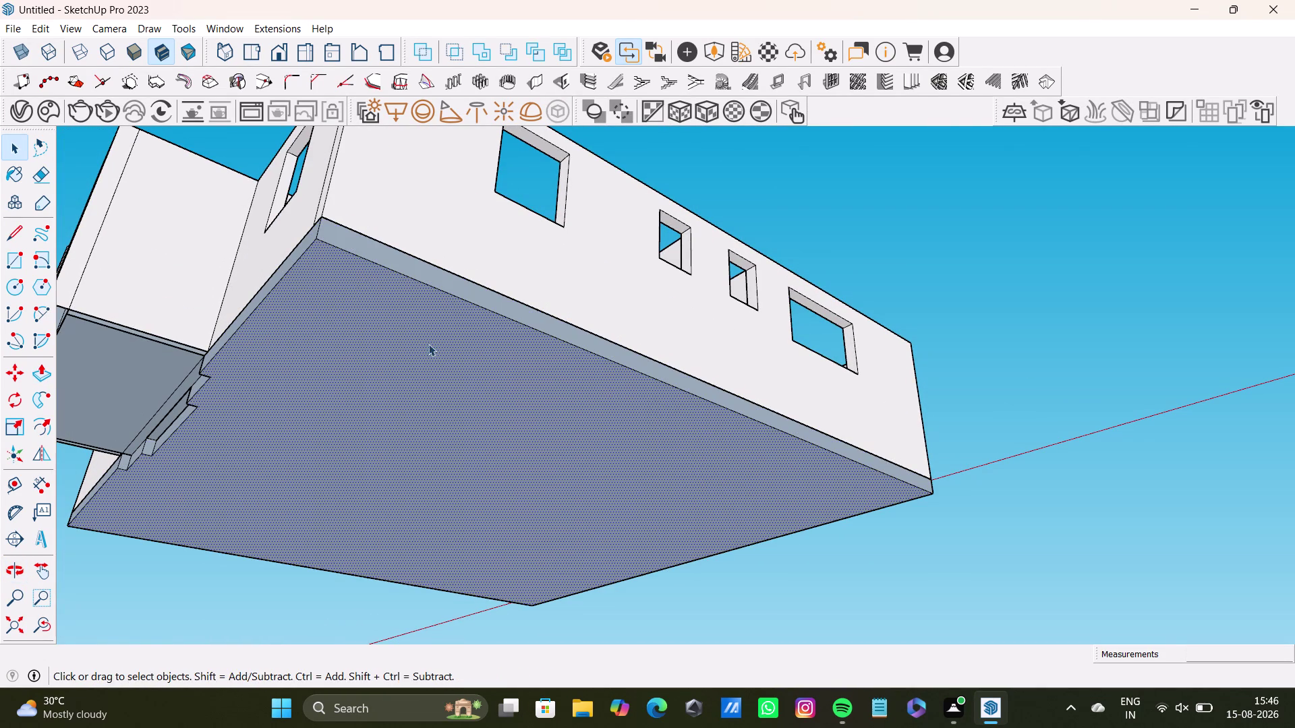
middle_drag(429, 344, 431, 400)
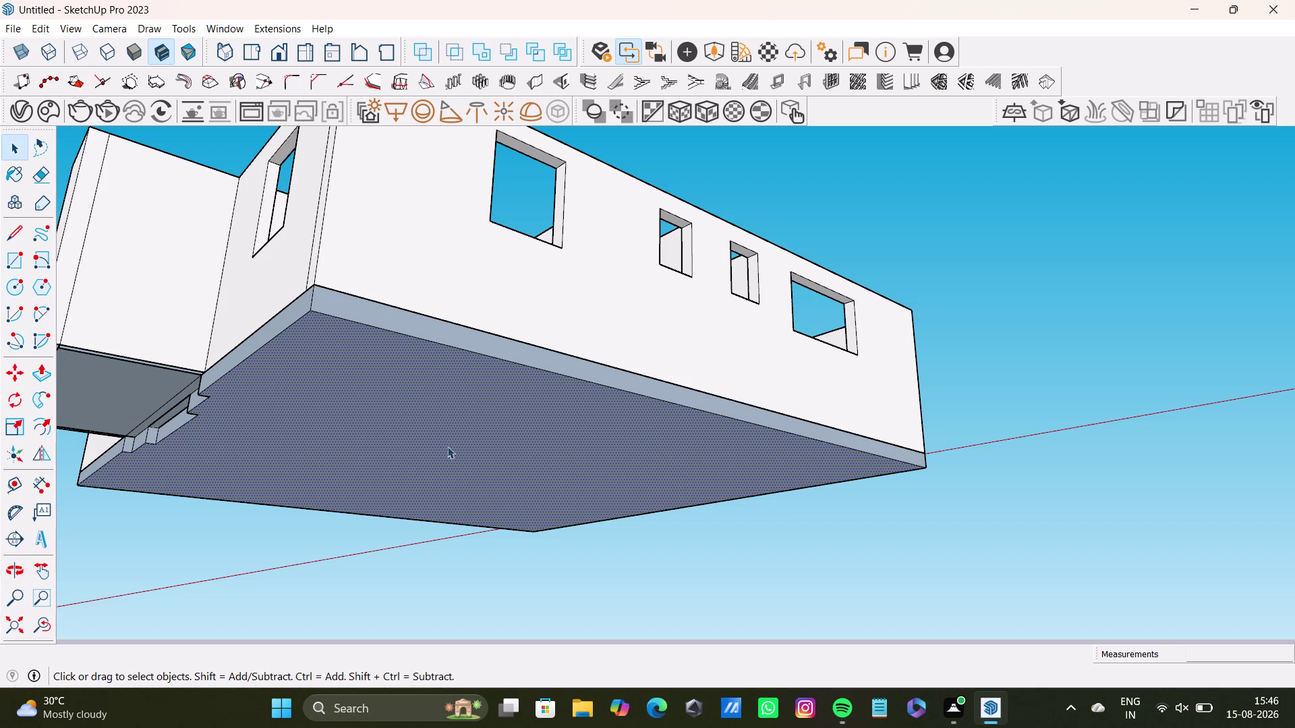
Pull the floor face down into a slab about 11 3/8 inches thick.
key(p)
drag(503, 431, 487, 431)
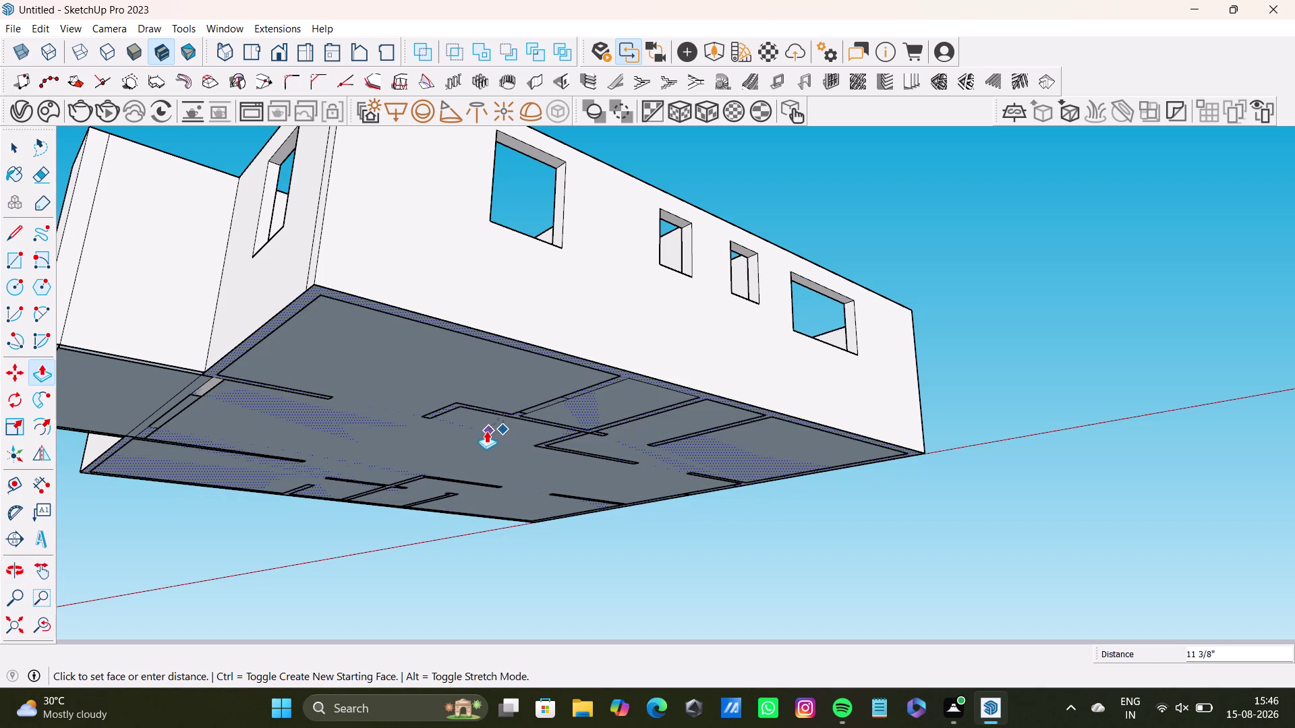
drag(487, 430, 477, 434)
drag(506, 361, 502, 368)
middle_drag(302, 386, 643, 482)
middle_drag(551, 485, 728, 491)
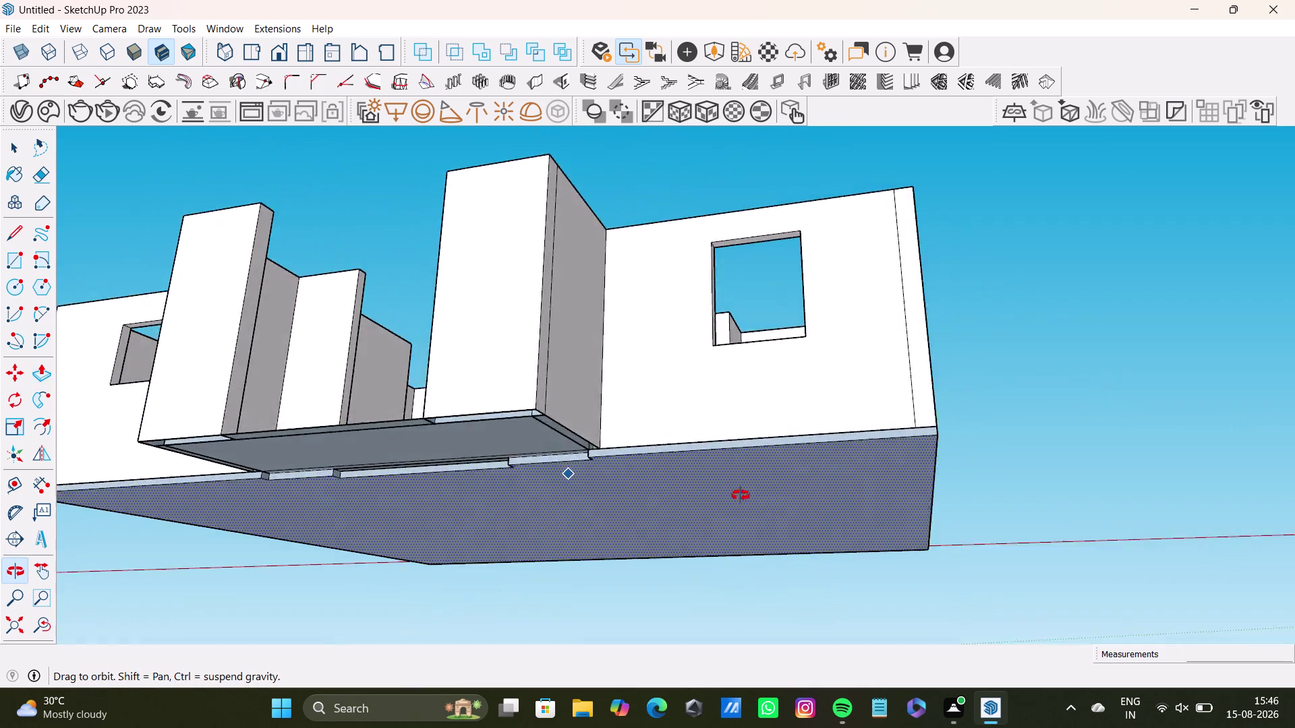
Draw a rectangle across the stair box's open side, corner to corner.
middle_drag(728, 492, 814, 484)
middle_drag(674, 488, 684, 501)
middle_drag(663, 504, 676, 347)
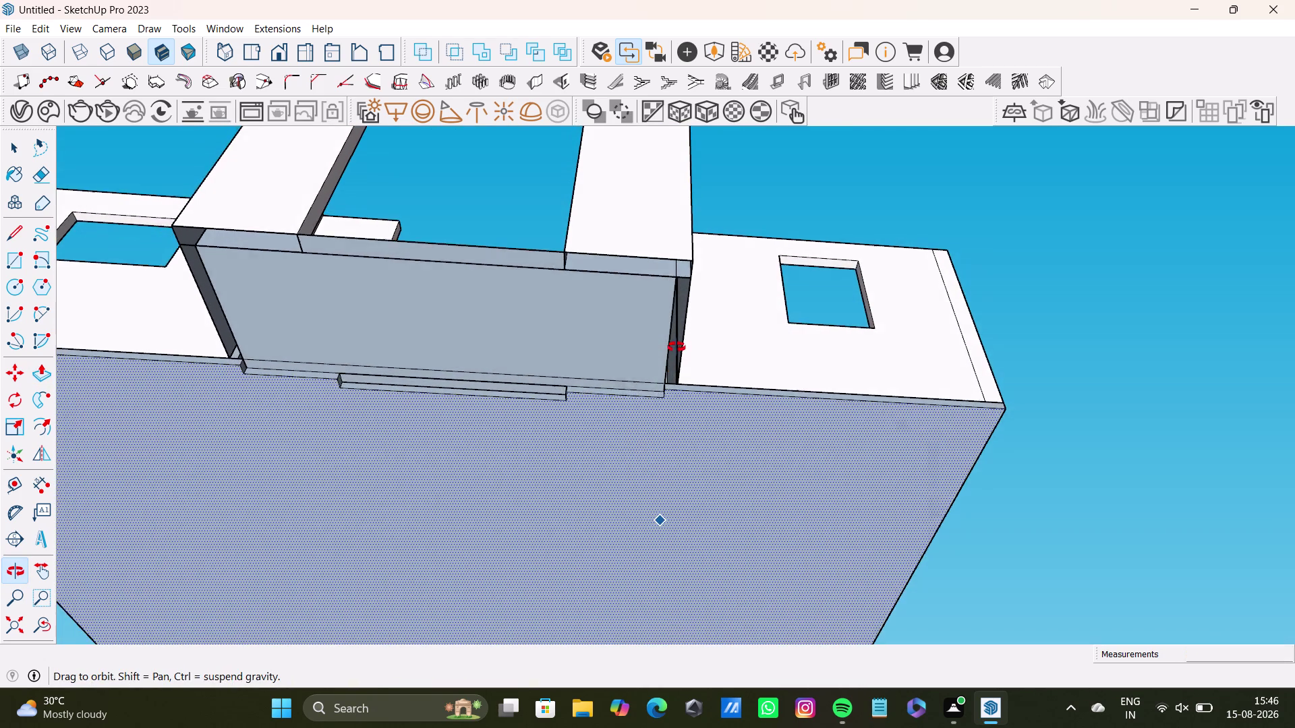
middle_drag(677, 347, 682, 349)
scroll(up, 3)
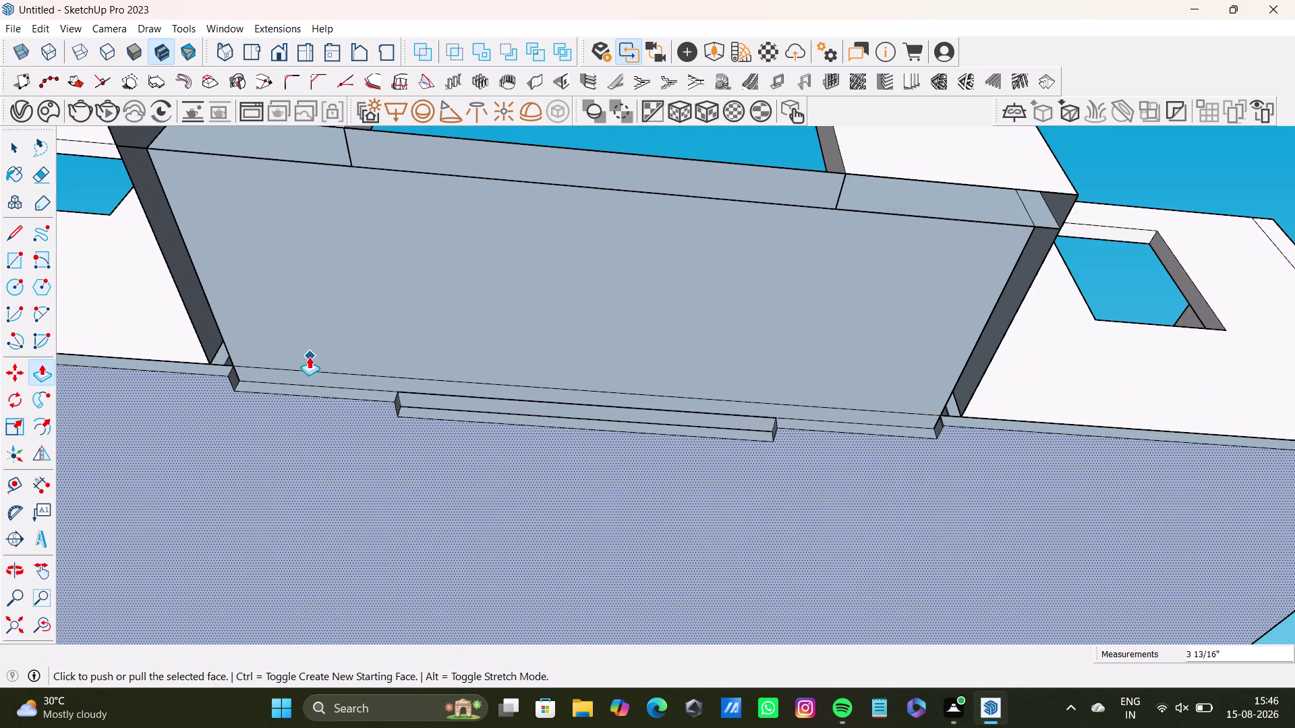
middle_drag(392, 259, 421, 492)
middle_drag(539, 466, 536, 308)
middle_drag(621, 442, 600, 317)
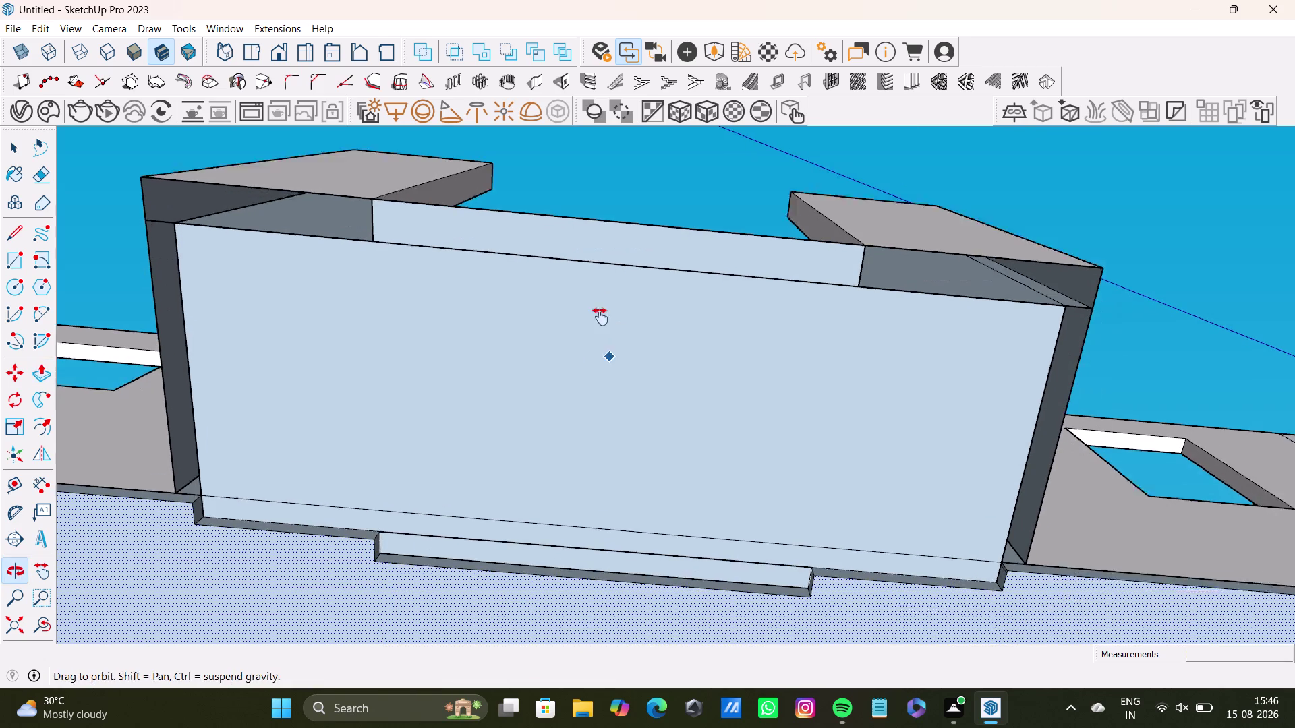
middle_drag(600, 318, 600, 317)
click(9, 263)
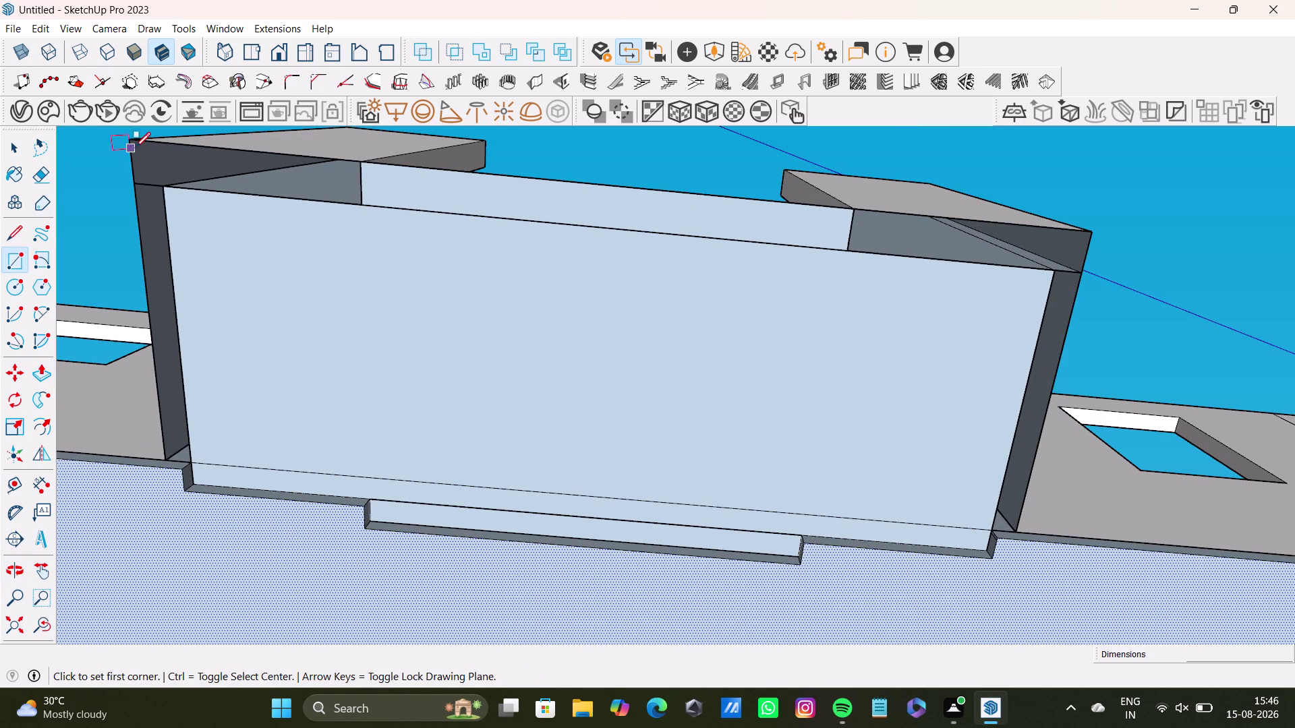
click(134, 143)
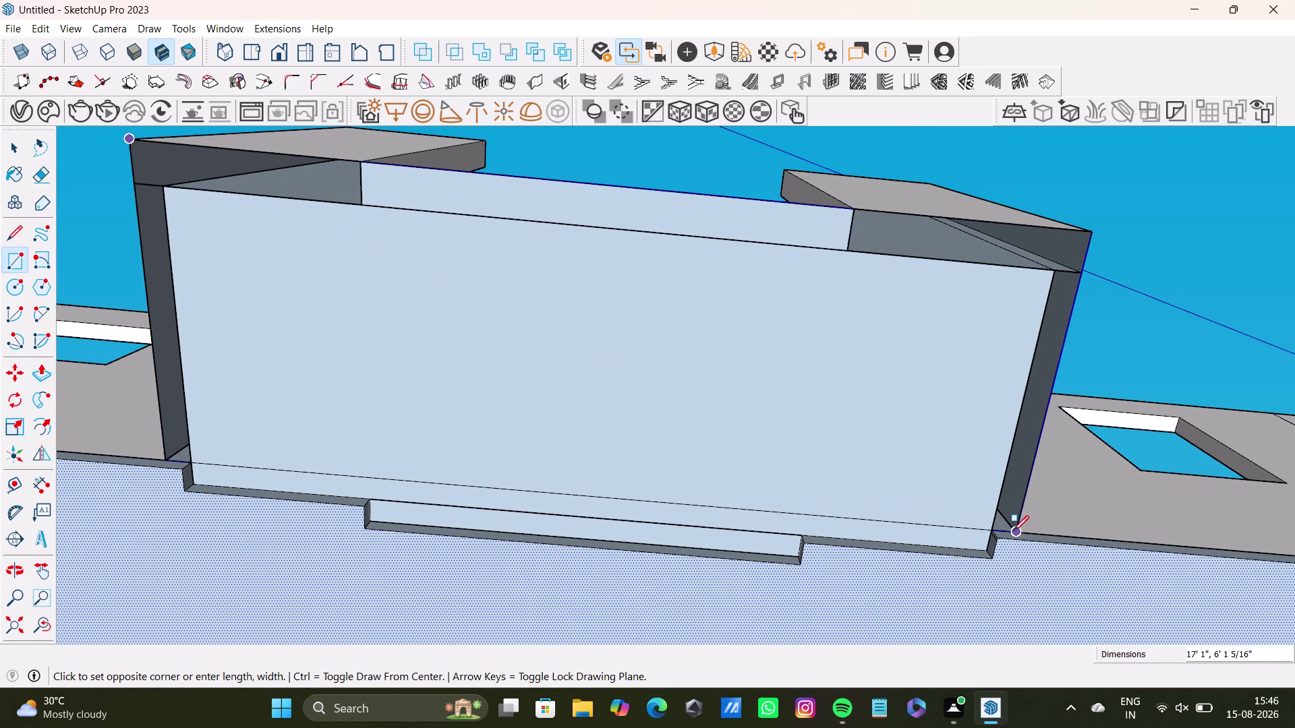
click(1022, 536)
key(space)
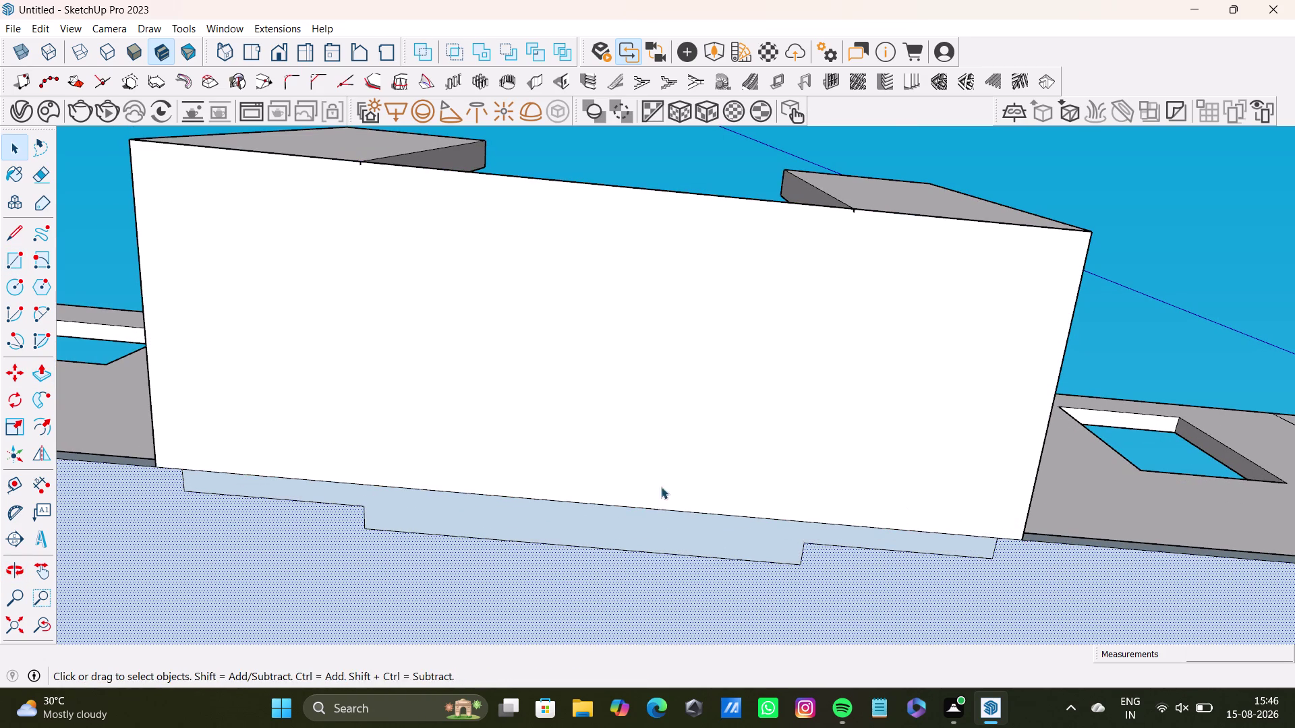
Push/pull the new front panel to give it thickness, undoing the extra pull.
middle_drag(654, 502, 592, 717)
middle_drag(619, 442, 607, 708)
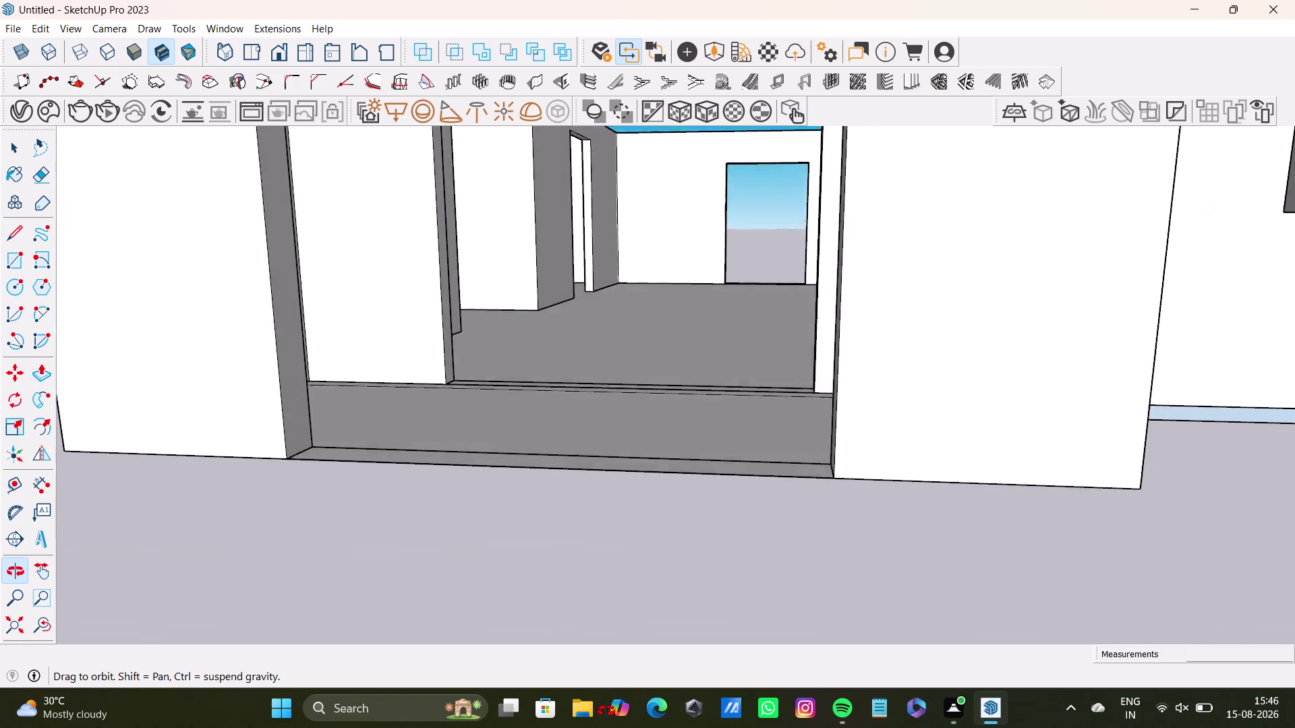
middle_drag(607, 707, 631, 318)
key(space)
click(657, 324)
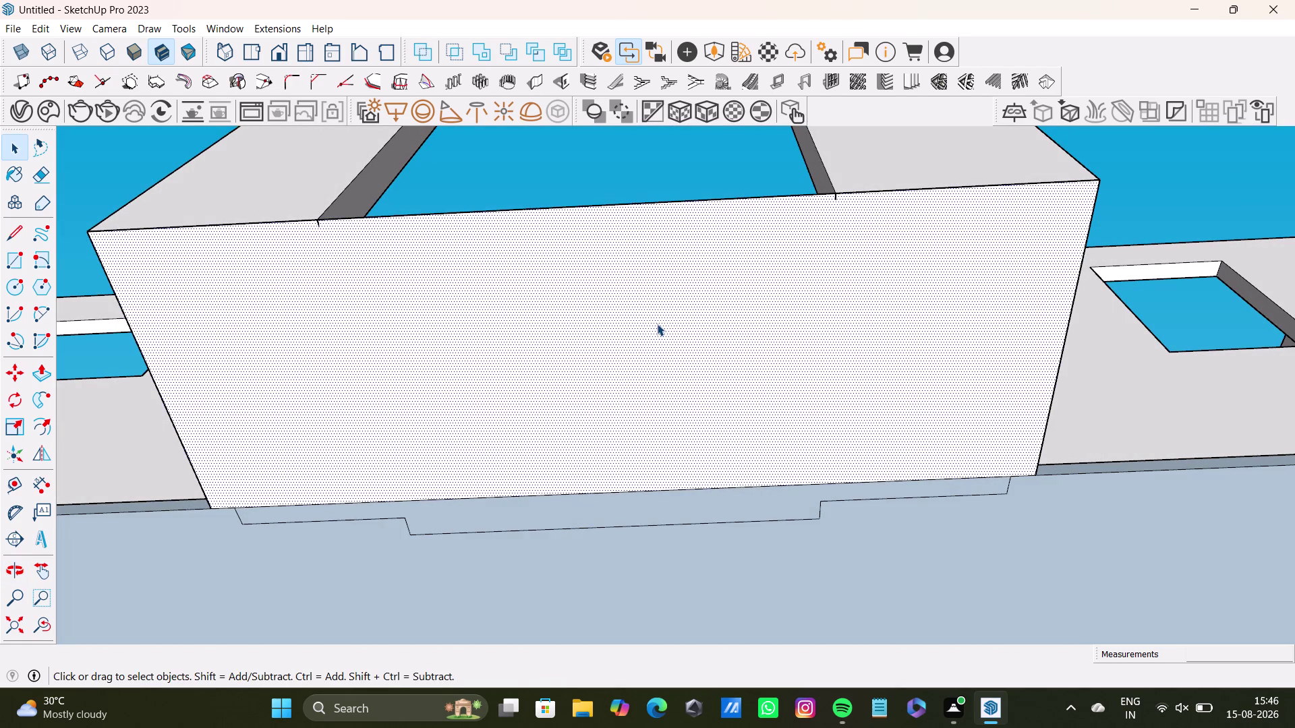
key(p)
drag(657, 324, 635, 326)
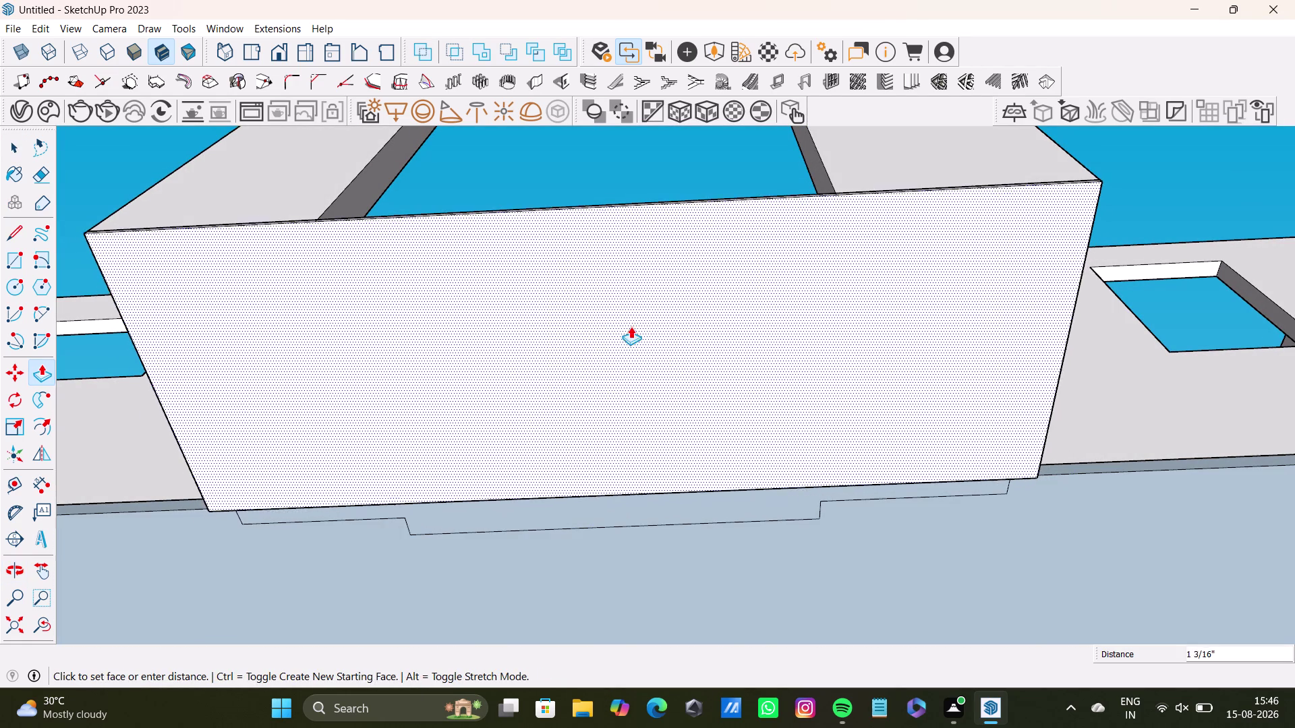
drag(635, 326, 685, 291)
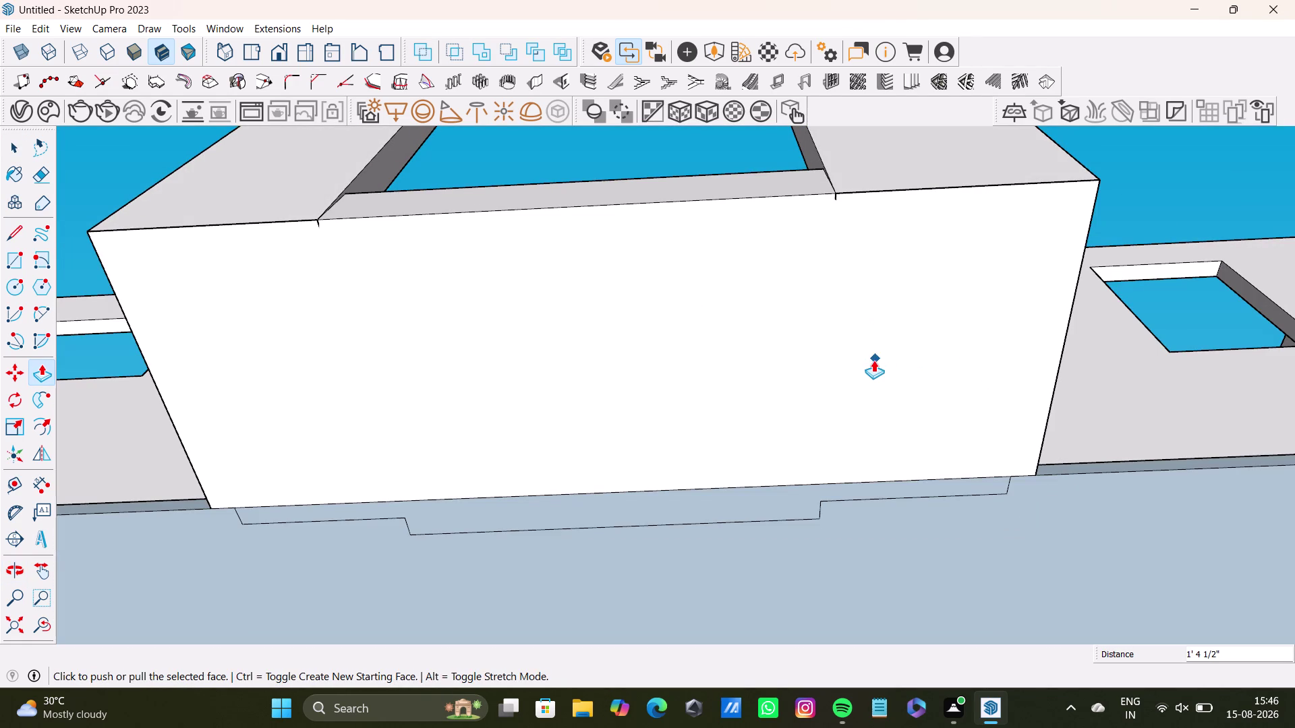
key(ctrl+z)
click(883, 346)
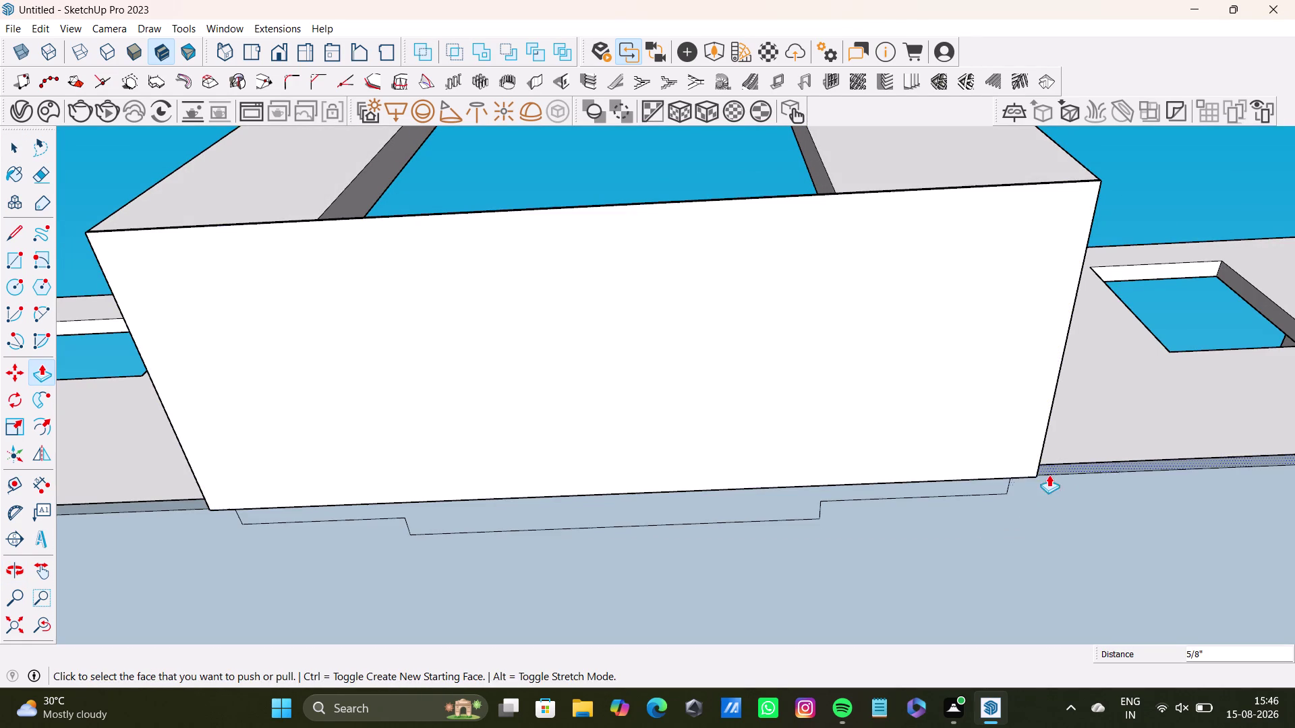
middle_drag(1025, 498, 841, 727)
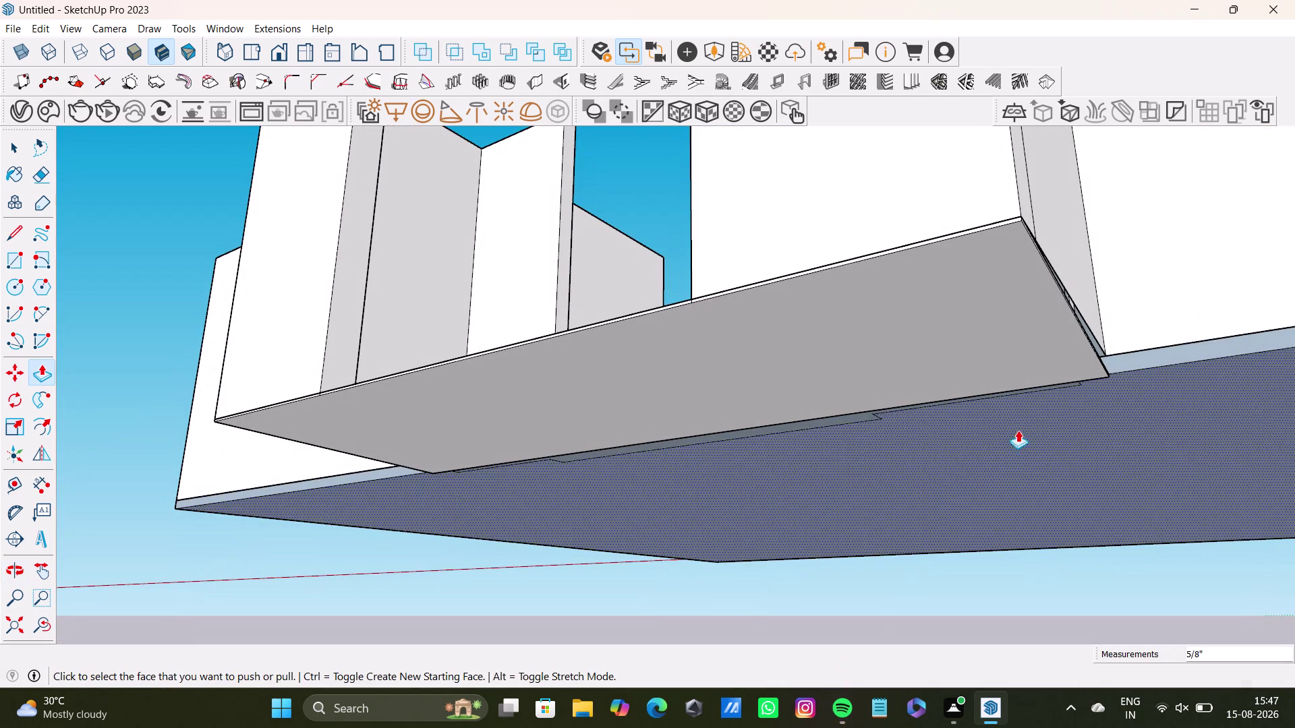
Undo the last two changes and inspect the stair box underside and panel.
key(ctrl+z)
key(ctrl+z)
middle_drag(982, 392, 994, 357)
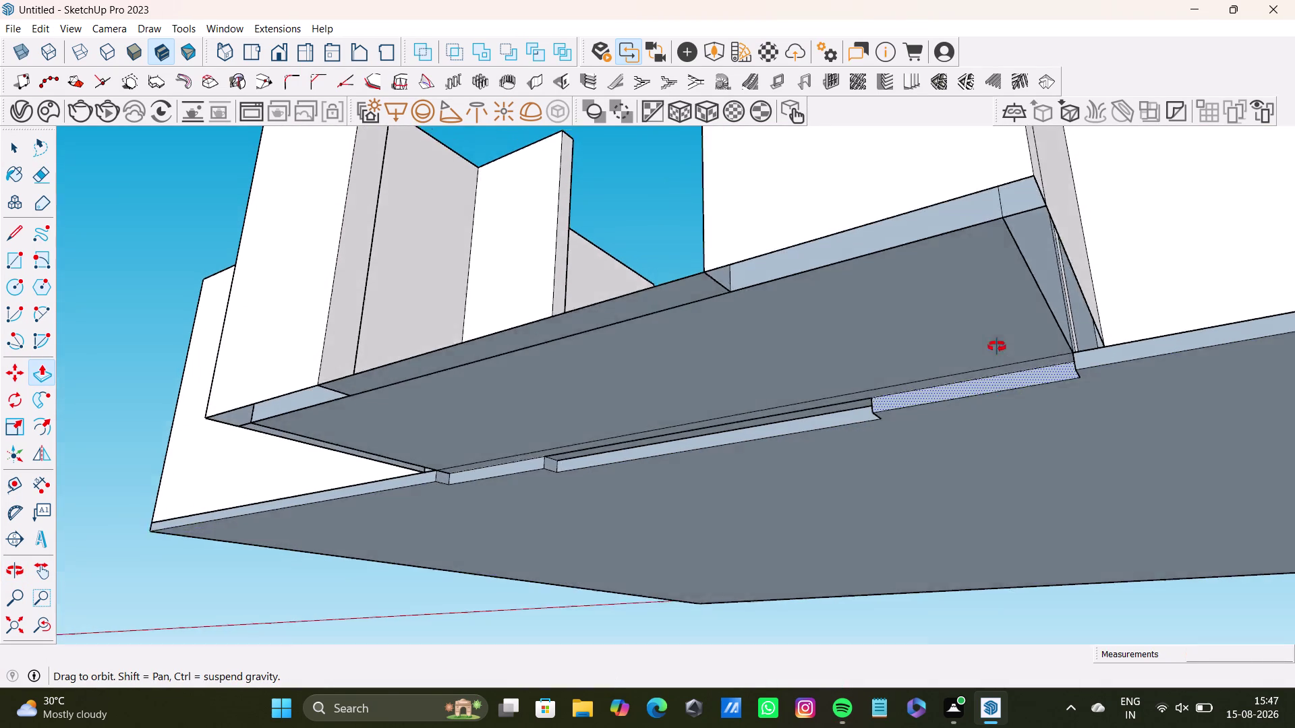
middle_drag(993, 356, 1004, 486)
middle_drag(1005, 486, 1047, 396)
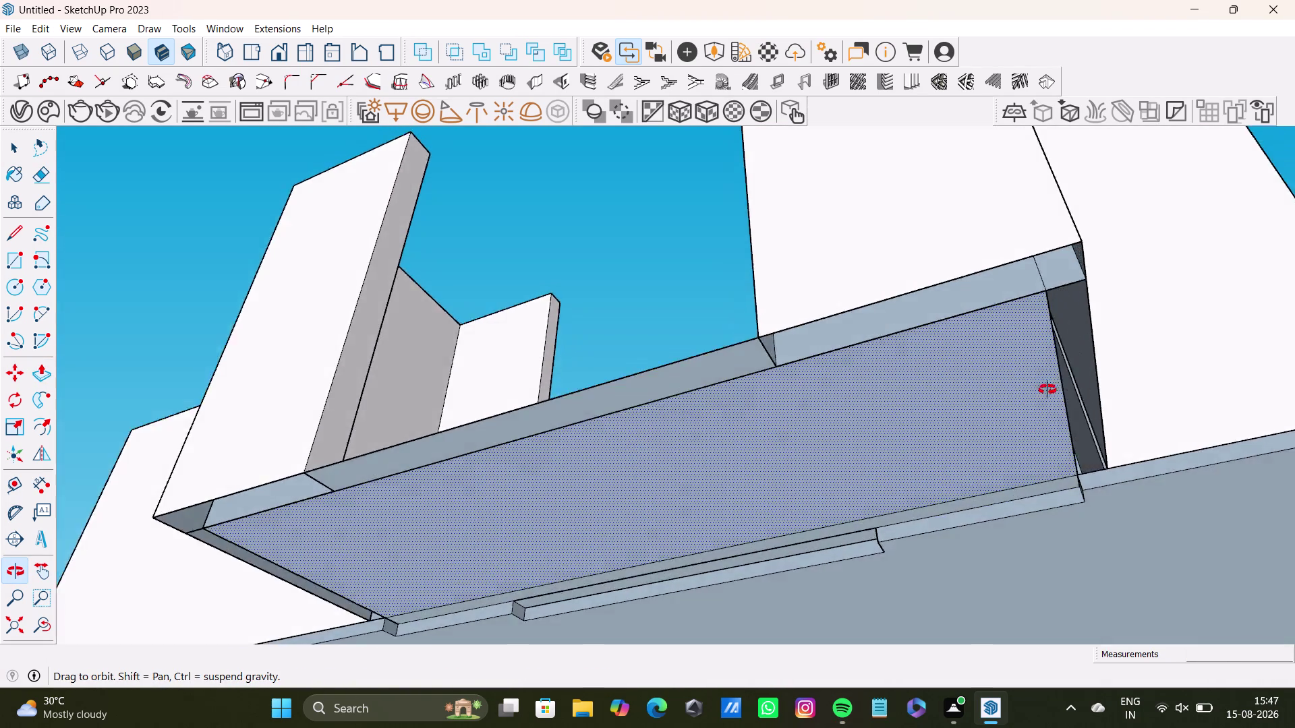
middle_drag(1046, 397, 1150, 295)
middle_drag(1114, 512, 1112, 345)
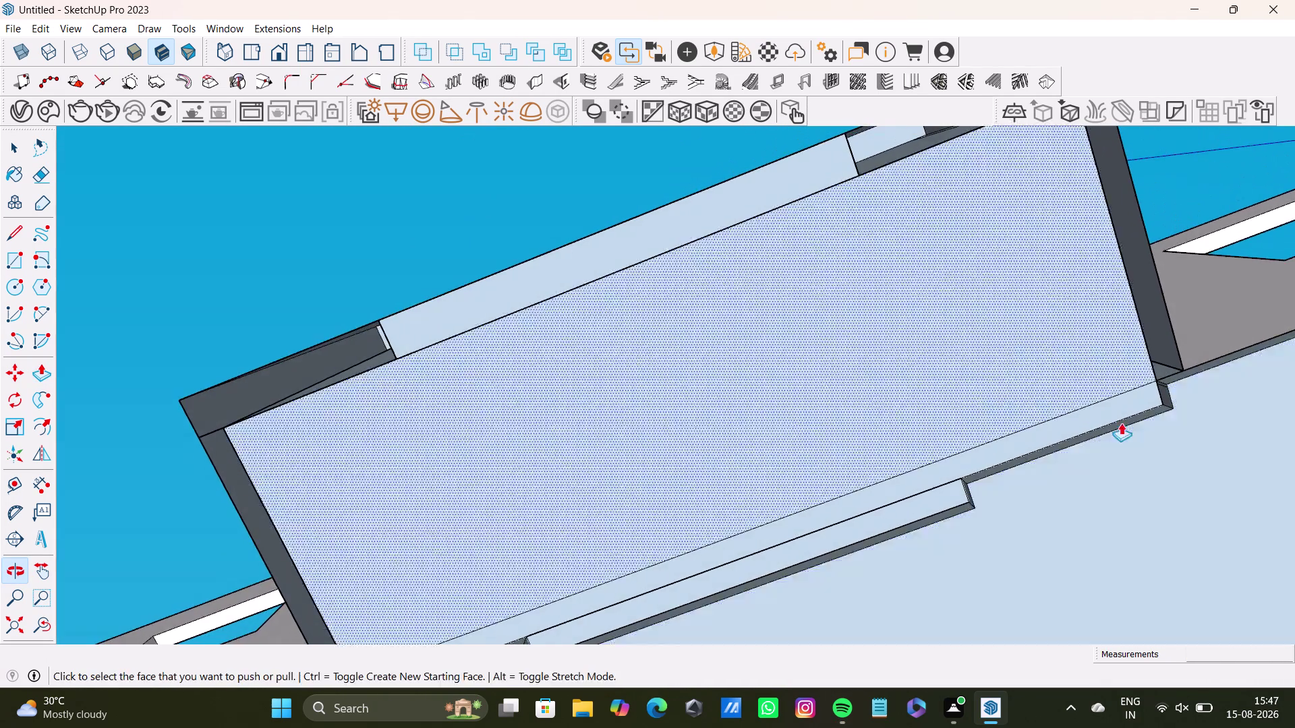
middle_drag(1131, 543, 1123, 657)
middle_drag(1019, 478, 1083, 446)
Pull the stair box face out 3 13/16 inches, then view the box front squarely.
key(space)
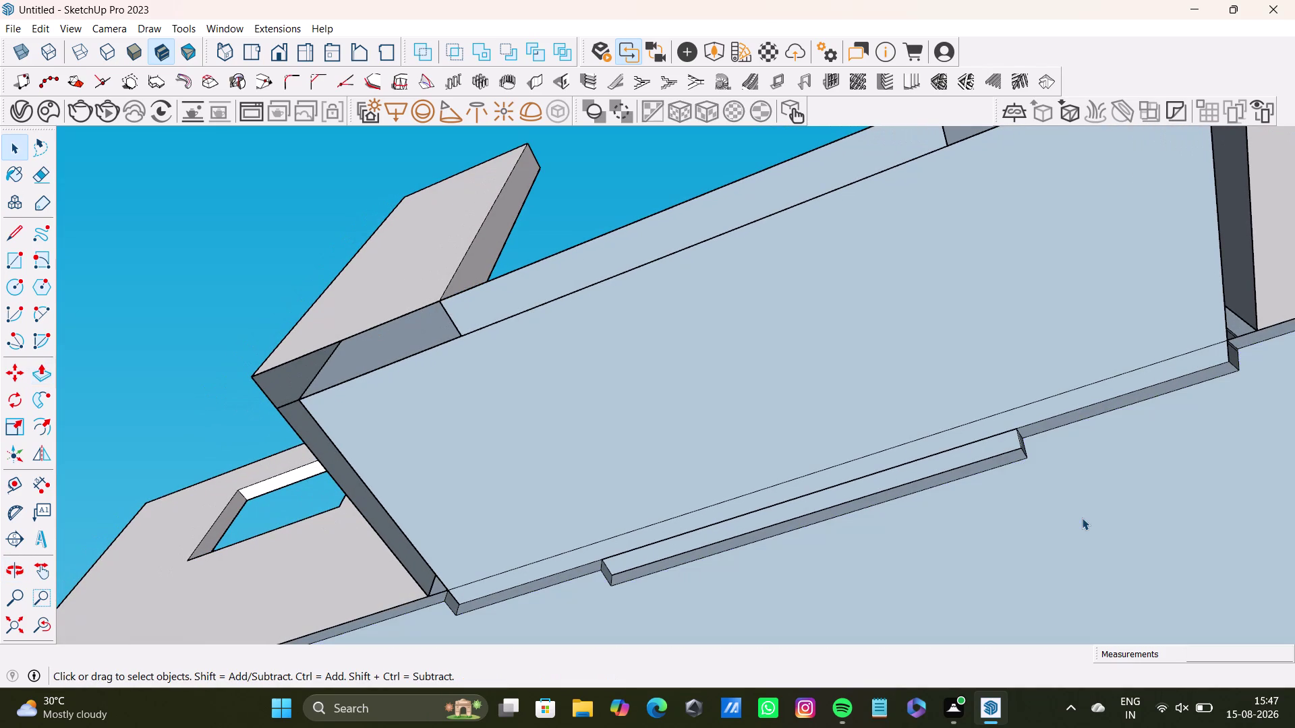
click(1081, 517)
key(p)
drag(1082, 518, 1084, 499)
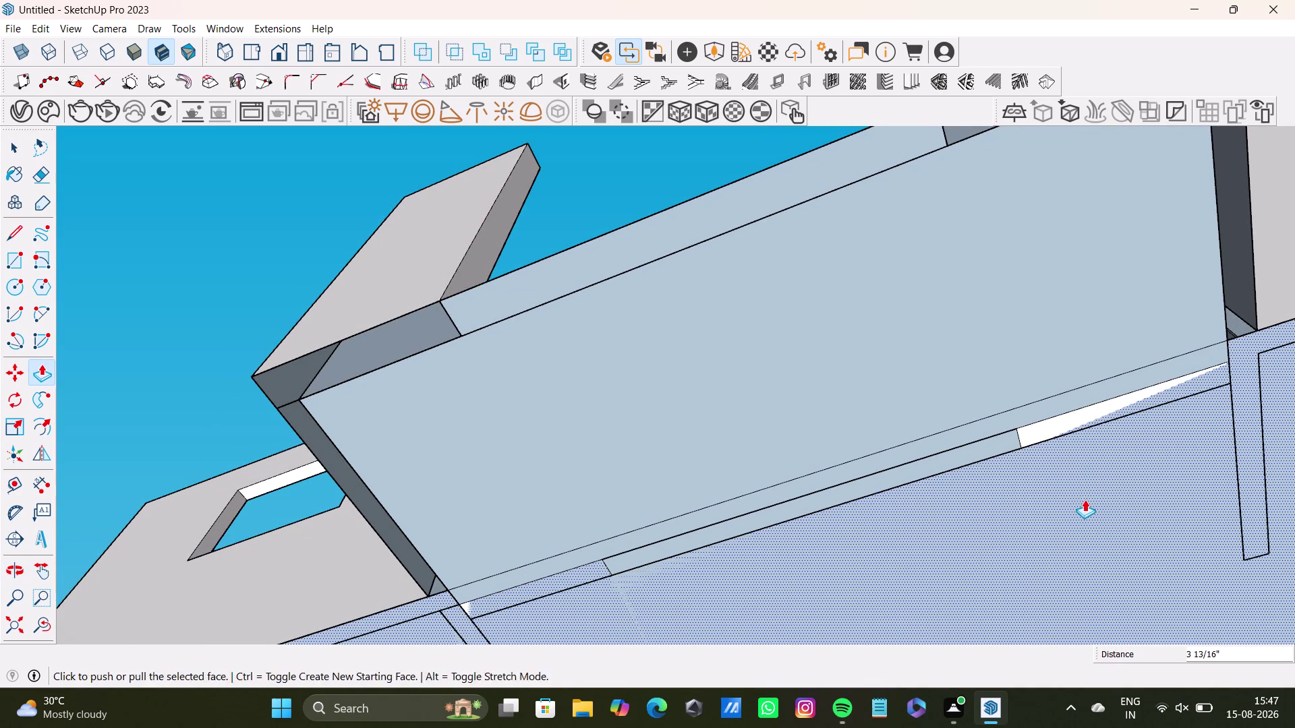
key(space)
scroll(down, 3)
middle_drag(985, 524, 811, 533)
middle_drag(872, 538, 1013, 447)
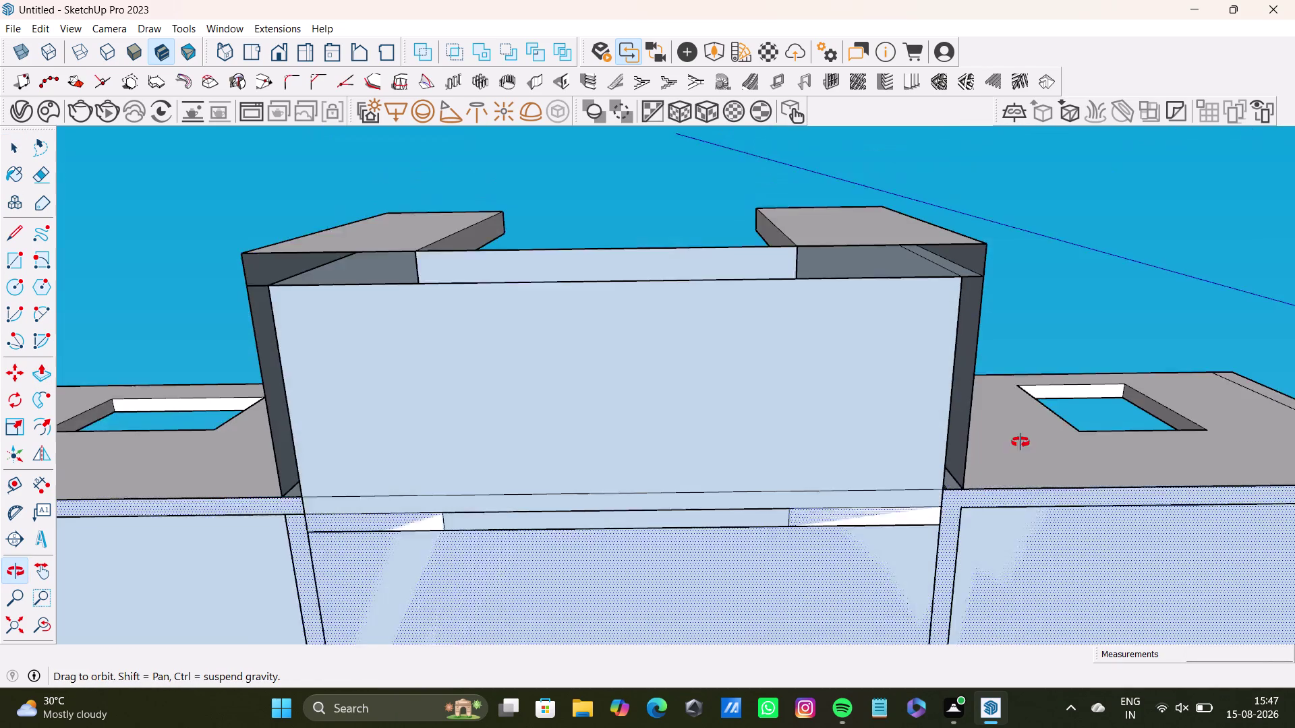
middle_drag(1013, 447, 1032, 439)
Draw a rectangle across the connecting box, from its top-left to bottom-right corner.
click(2, 253)
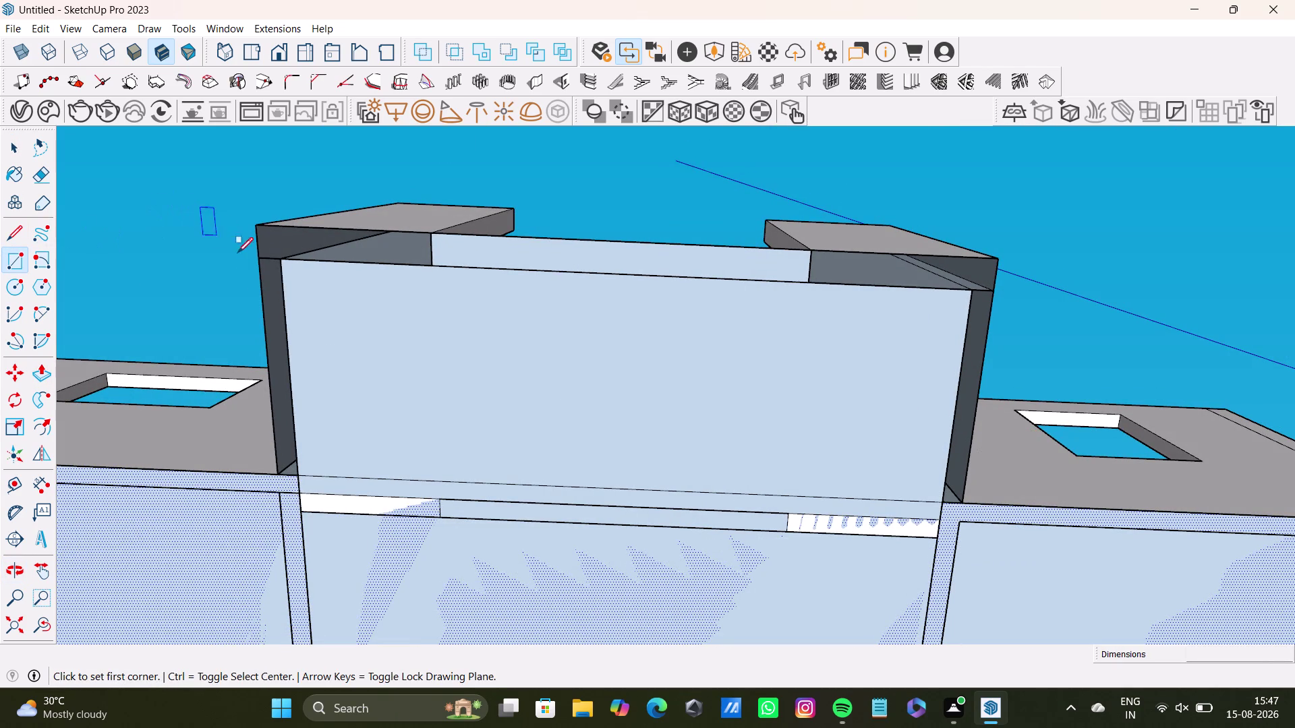
click(256, 231)
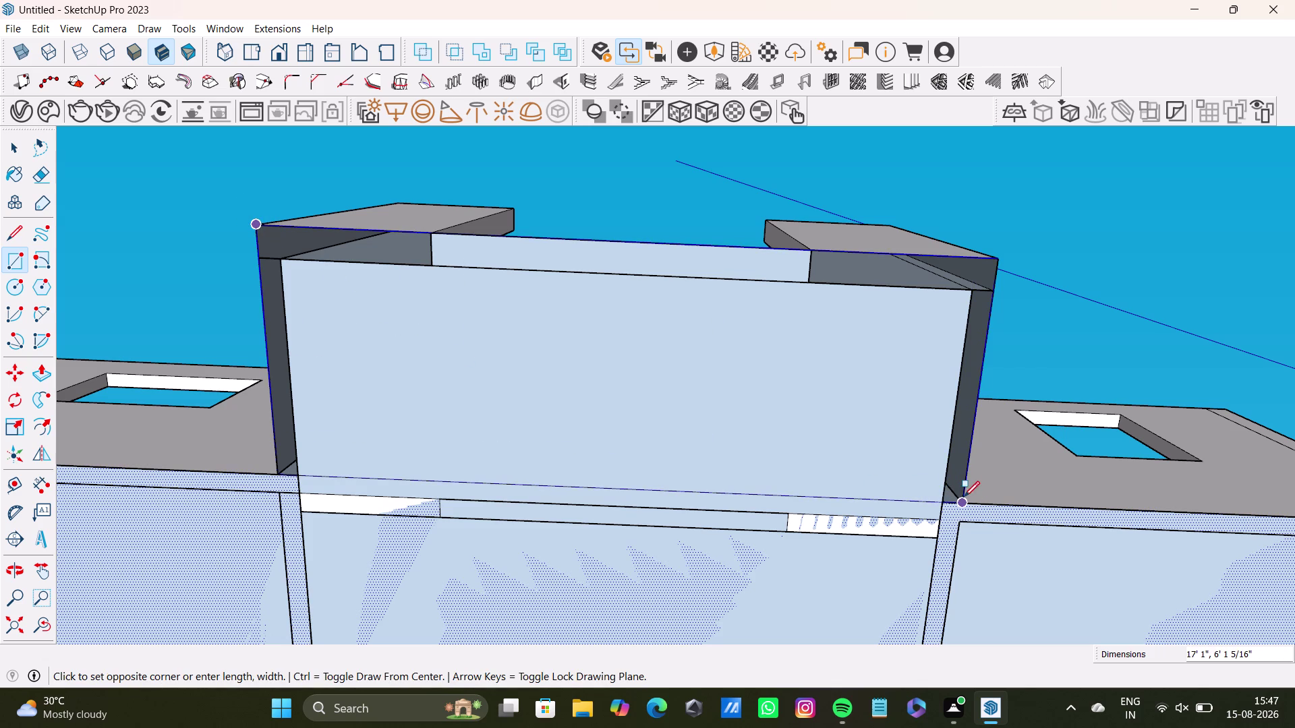
click(970, 497)
key(ctrl+z)
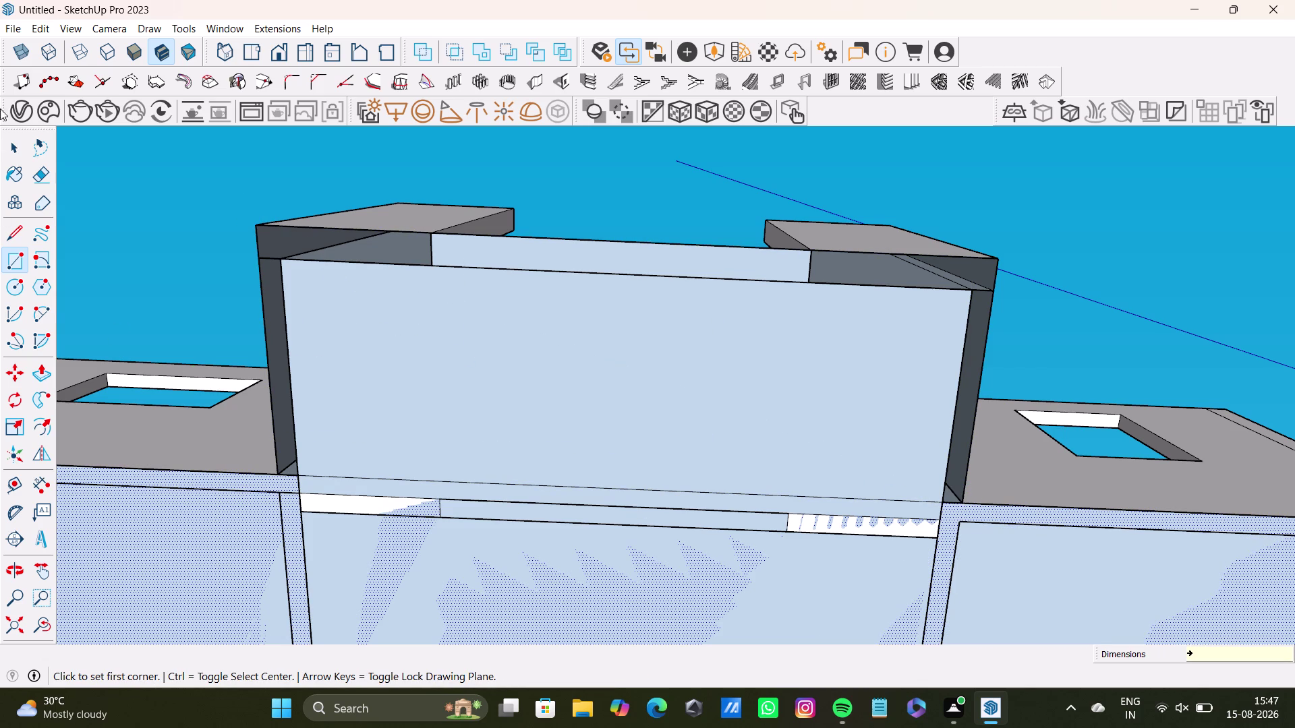
click(9, 255)
scroll(up, 3)
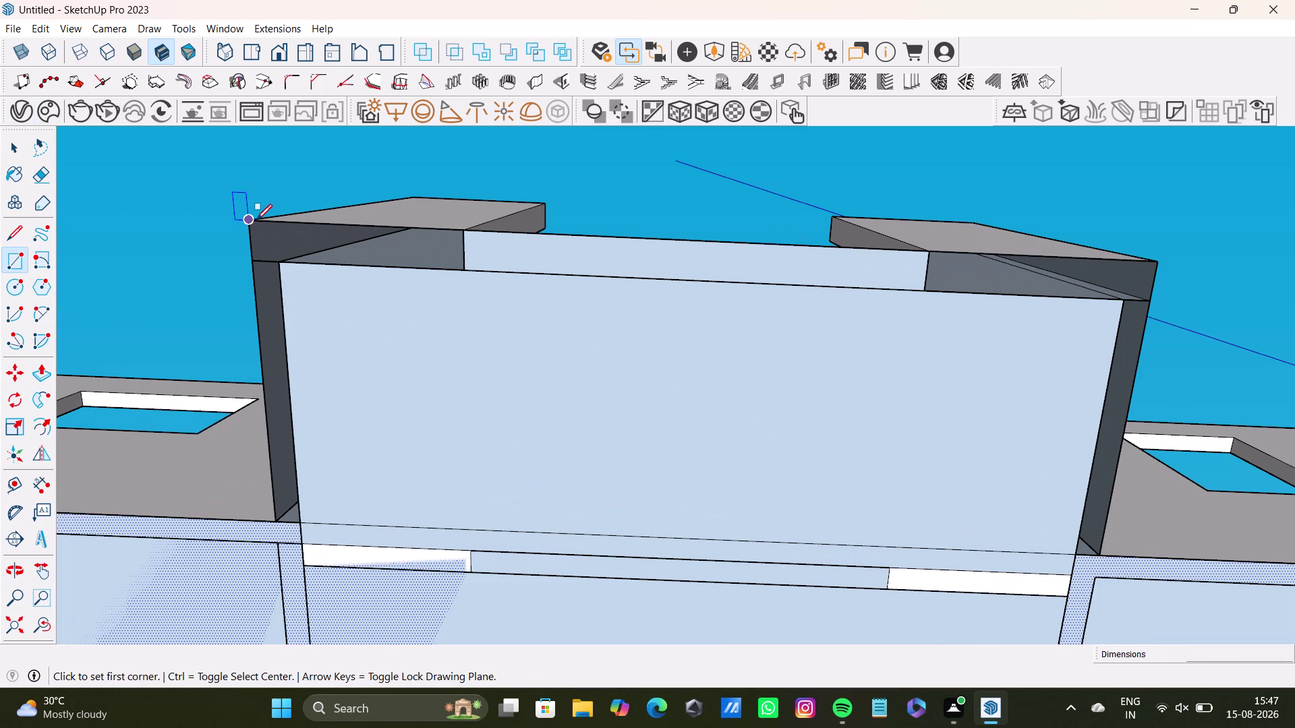
click(254, 219)
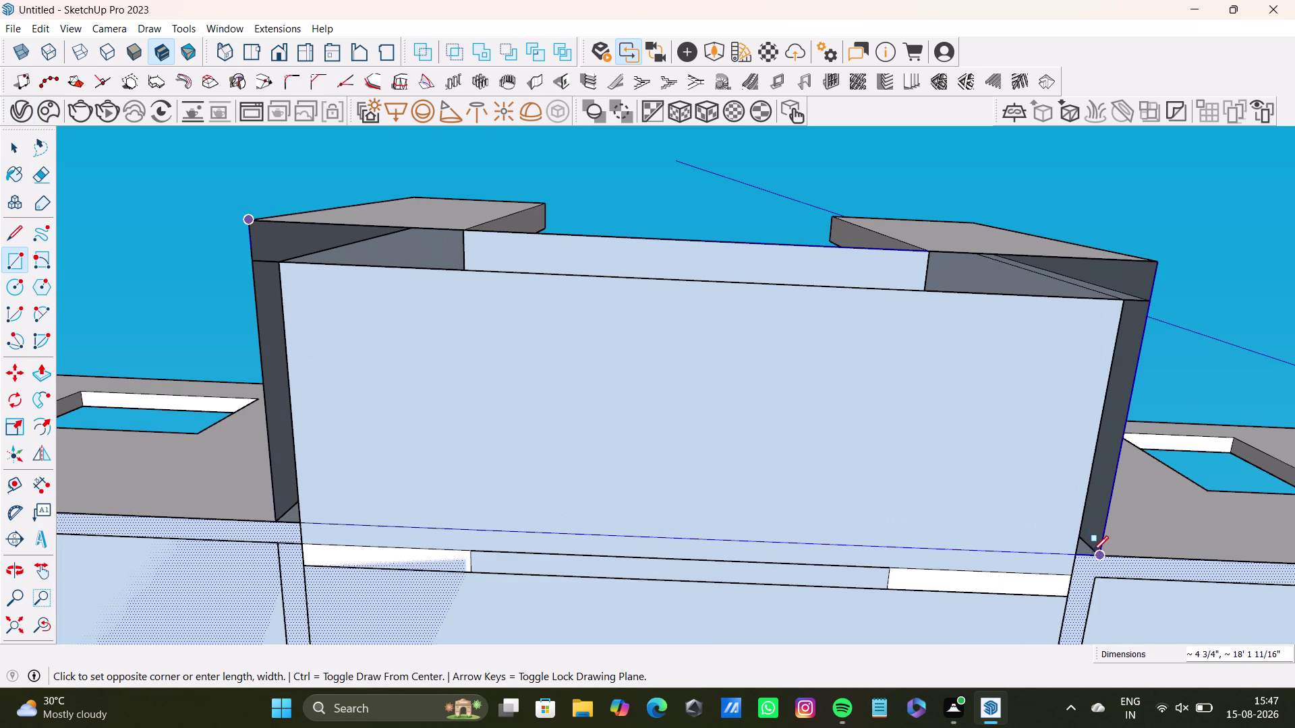
key(Up)
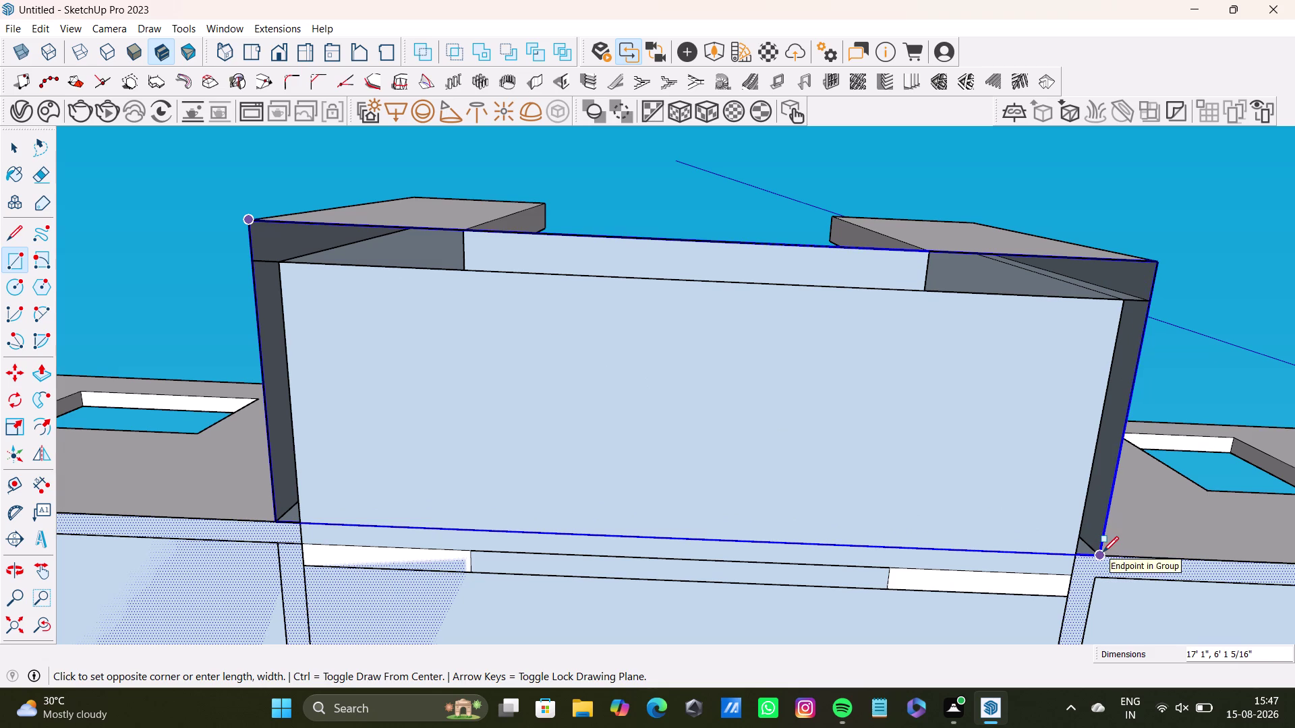
click(1103, 552)
key(space)
Pull out the box's left L-shaped strip and top middle strip.
click(273, 335)
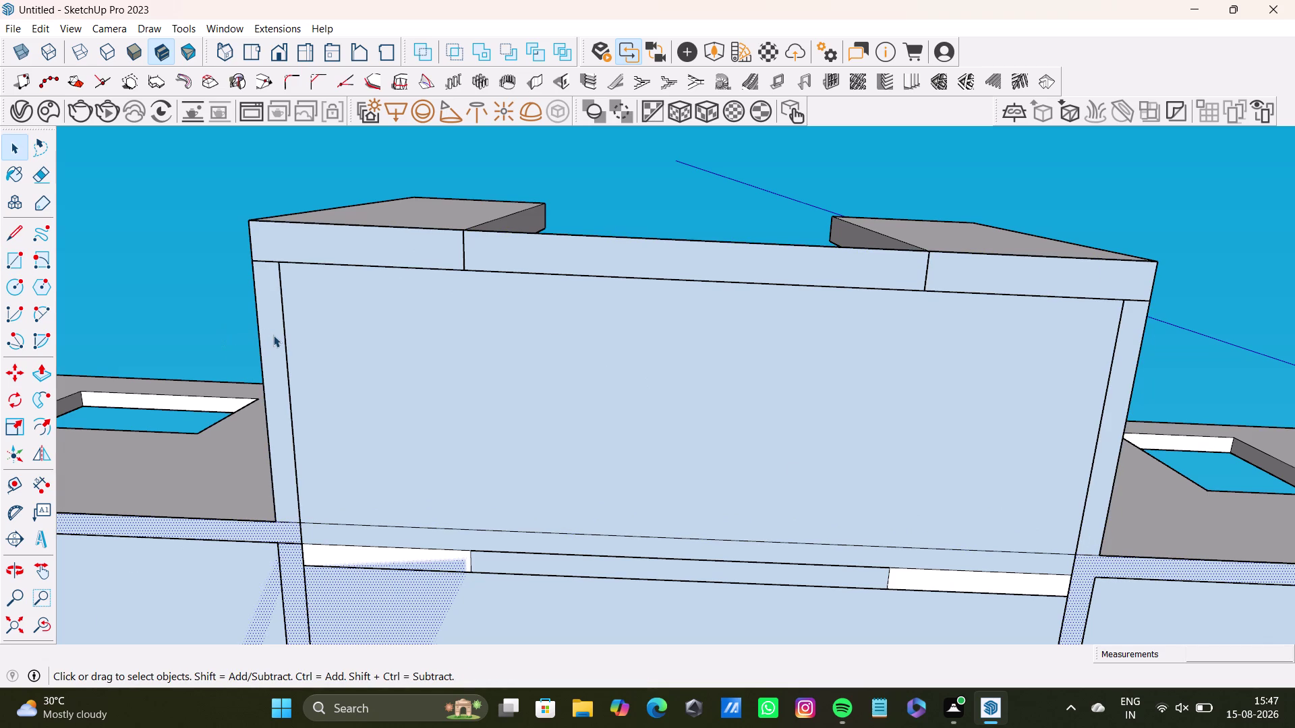
key(p)
click(269, 340)
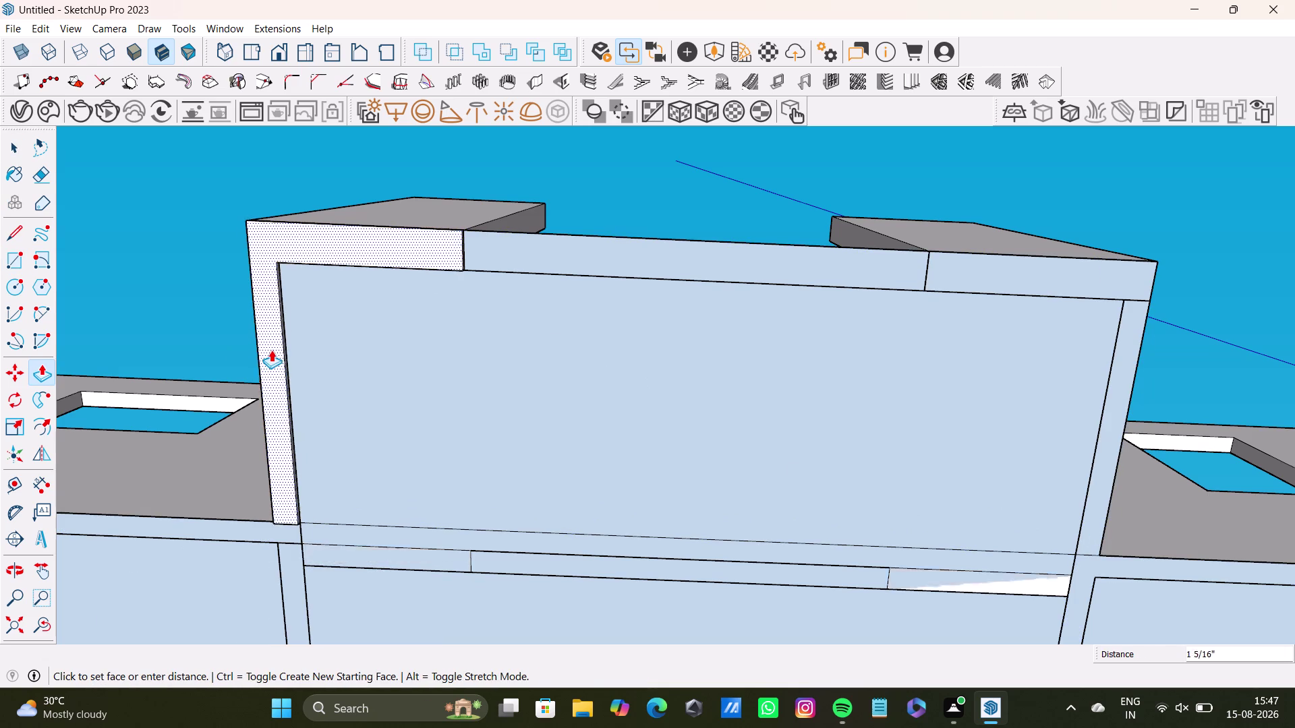
click(267, 356)
click(559, 258)
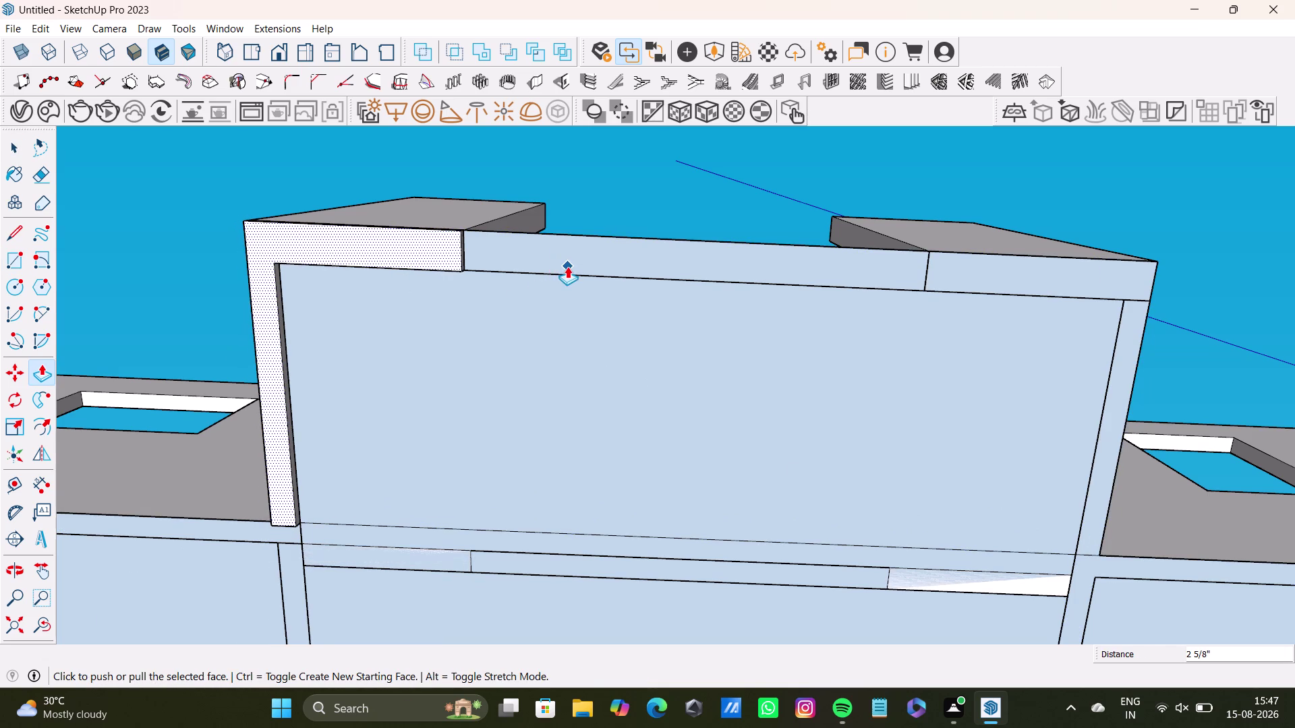
middle_drag(576, 325, 513, 495)
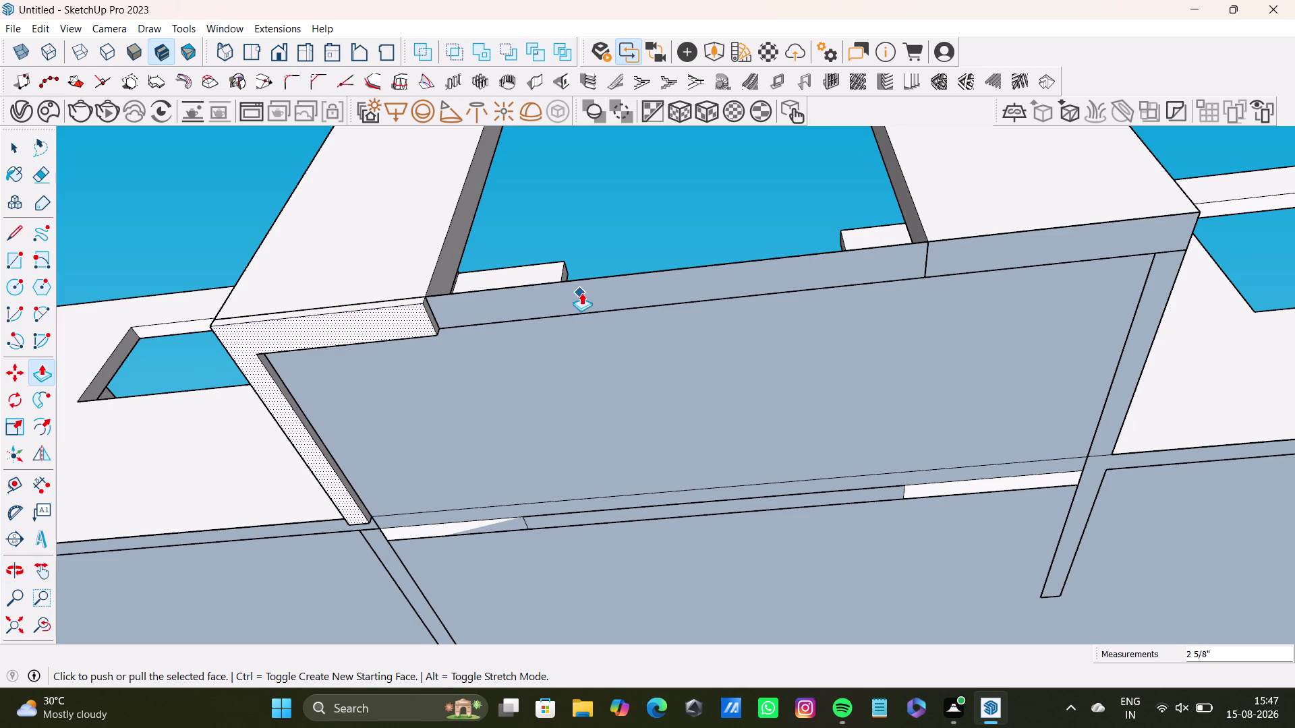
click(581, 293)
click(973, 257)
key(space)
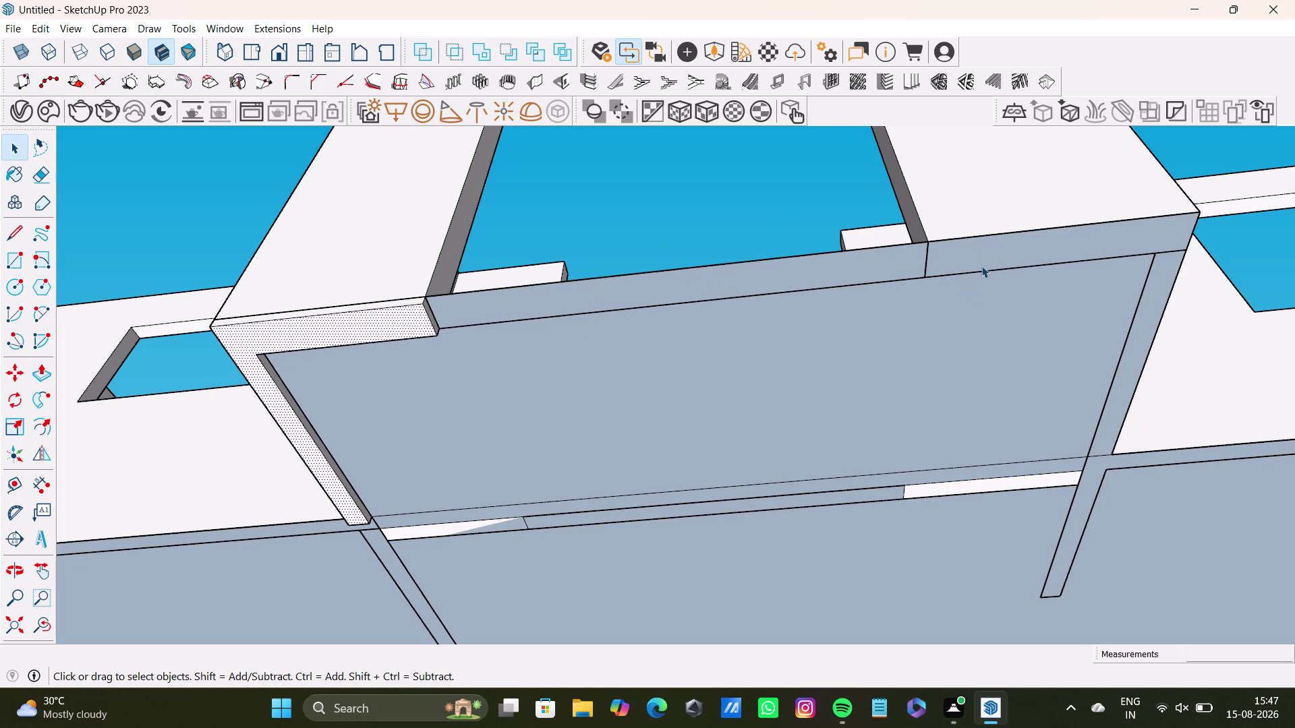
Pull the right L-shaped strip outward.
click(982, 263)
key(bracketleft)
click(987, 263)
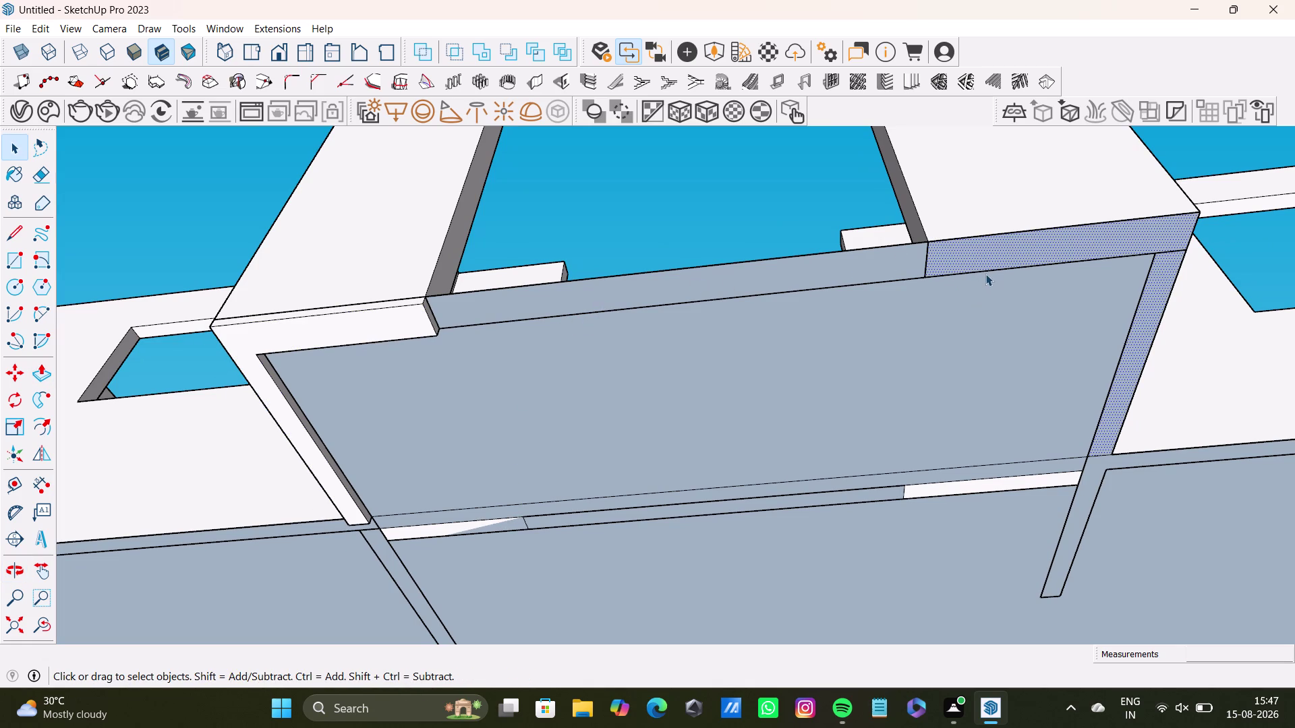
key(p)
drag(986, 274, 988, 286)
key(space)
Pull the large front face out 3 15/16 inches.
click(867, 336)
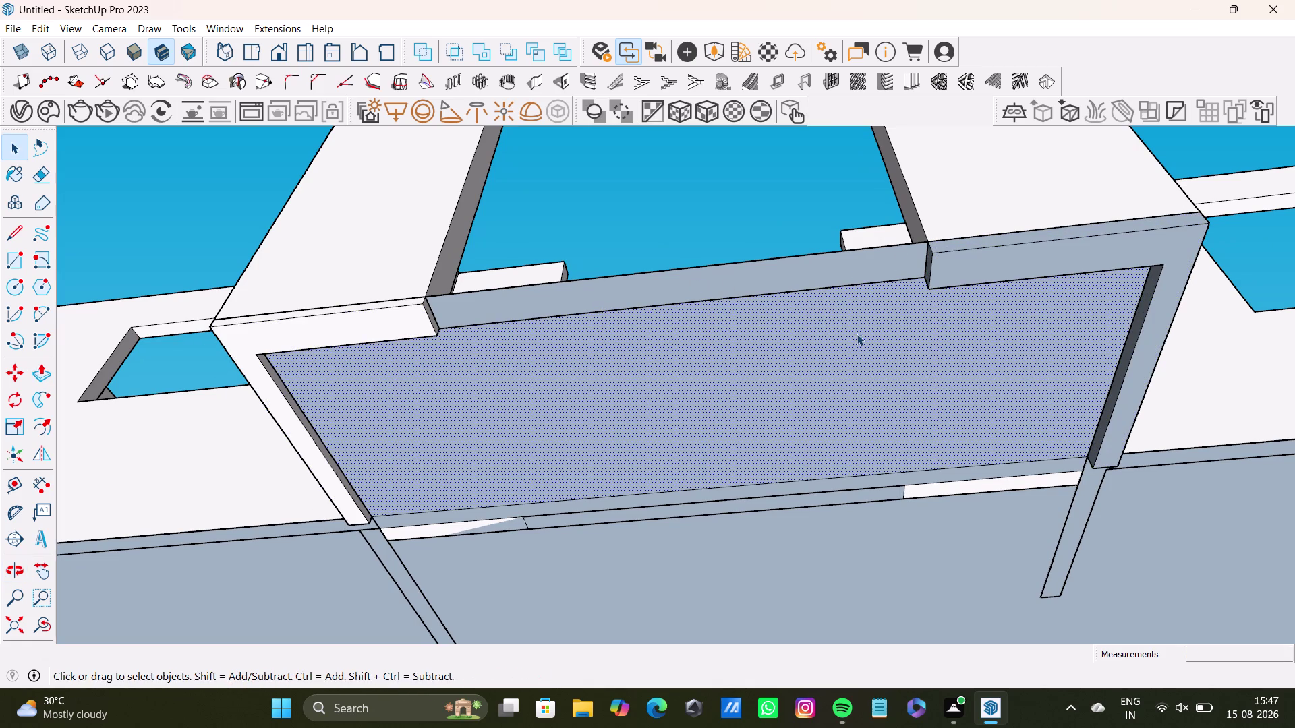
key(p)
click(873, 321)
click(1076, 322)
key(space)
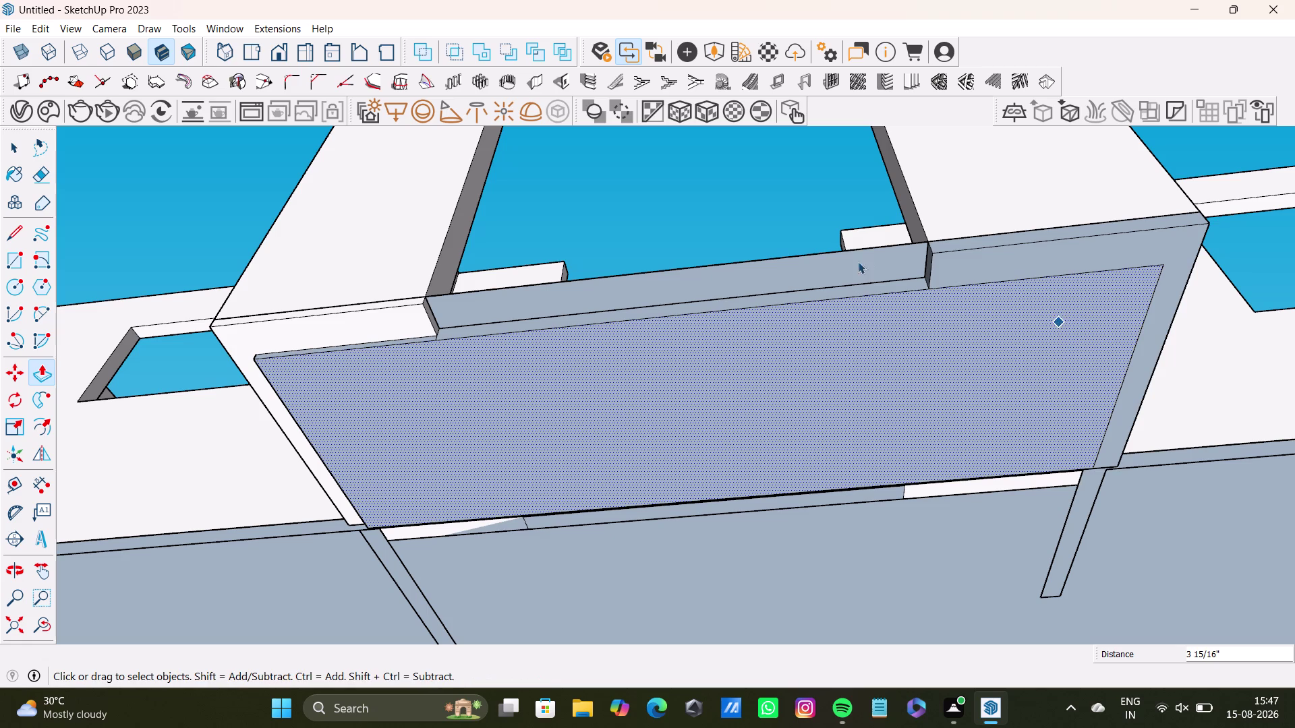
Pull the top middle strip out level with the front face.
click(825, 282)
key(p)
click(835, 263)
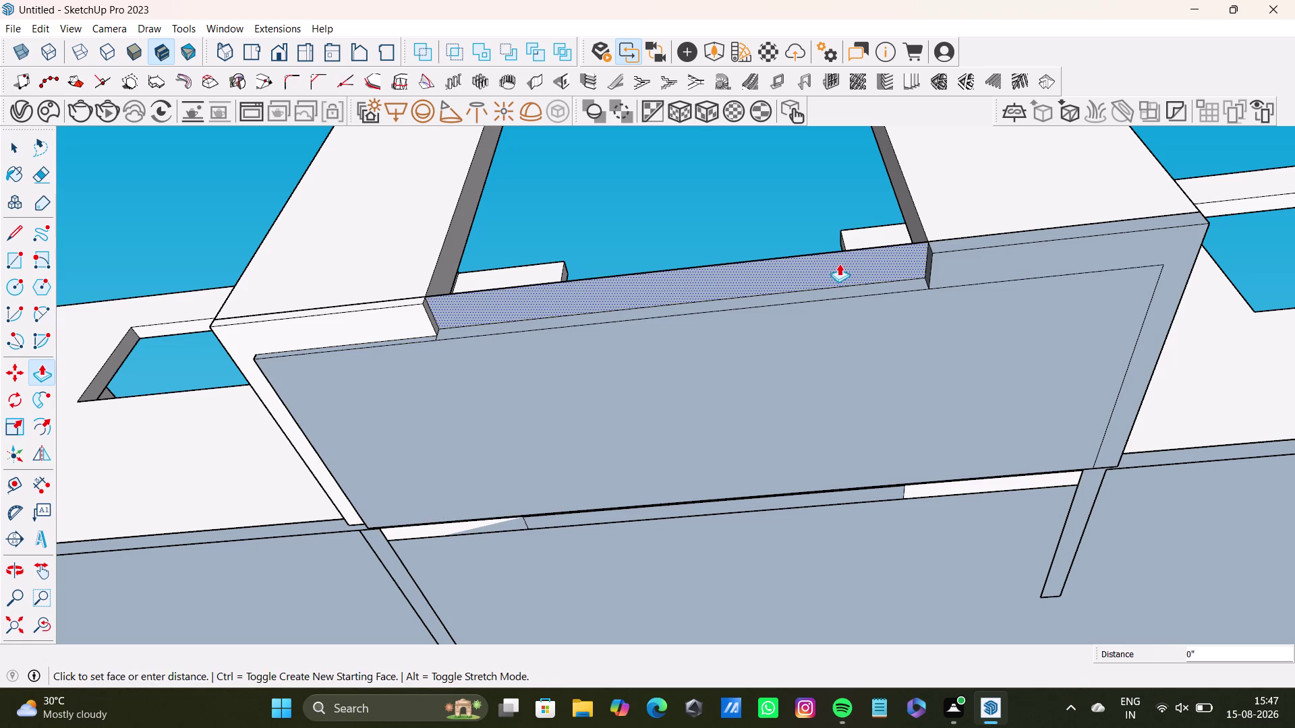
drag(854, 269, 948, 276)
click(956, 272)
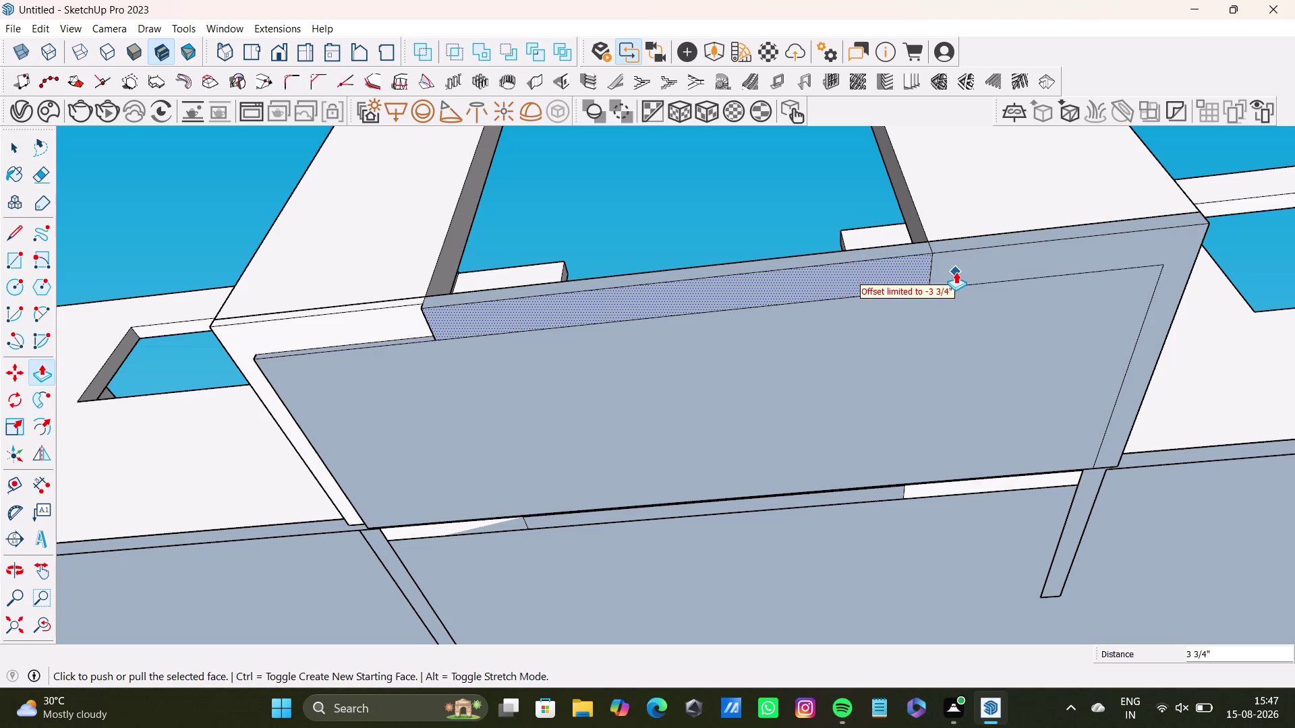
key(space)
Bring the left top strip out level with the front face.
scroll(down, 3)
middle_drag(442, 356, 434, 541)
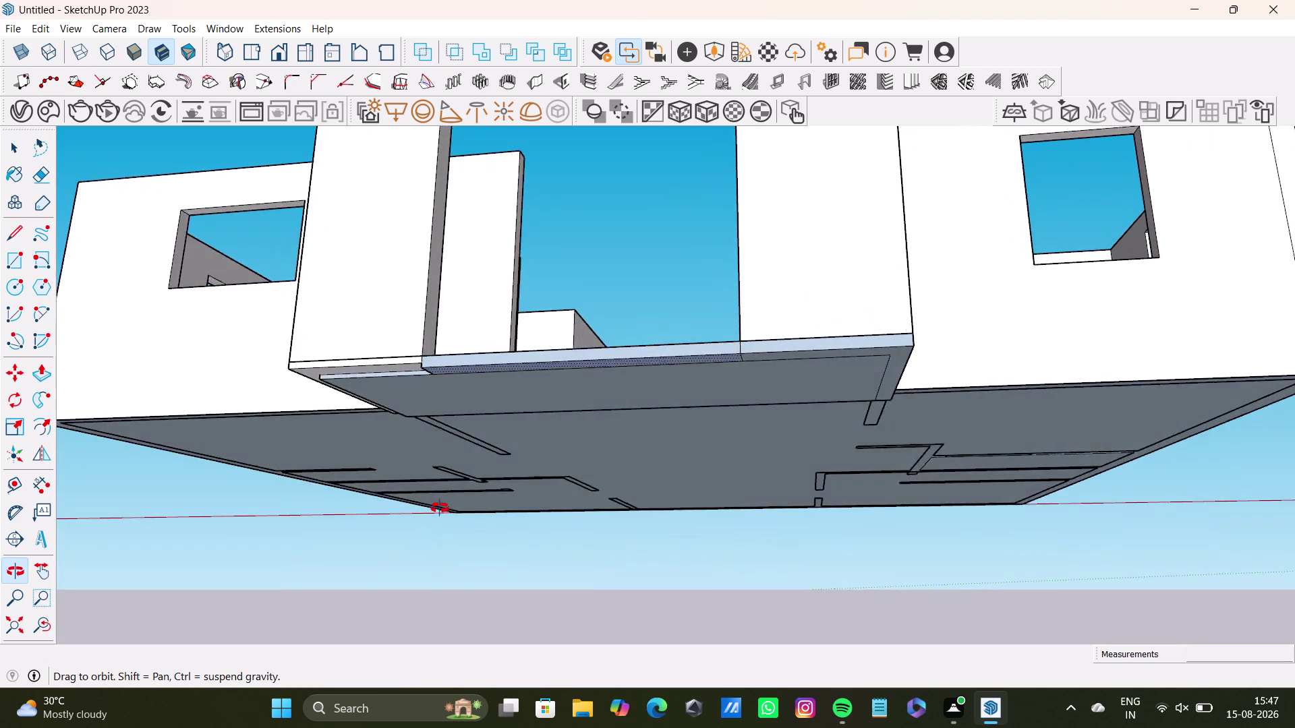
middle_drag(434, 540, 599, 252)
scroll(up, 3)
scroll(up, 3)
middle_drag(437, 246, 437, 254)
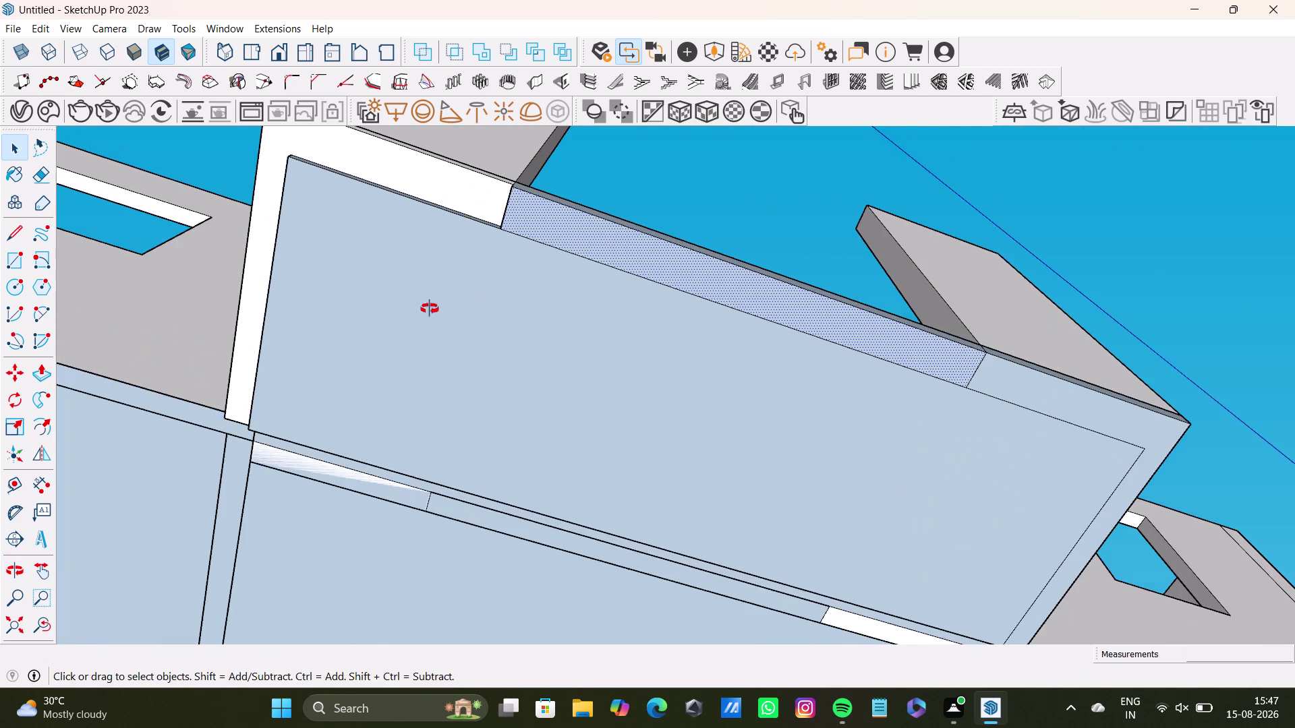
middle_drag(437, 254, 418, 496)
scroll(up, 3)
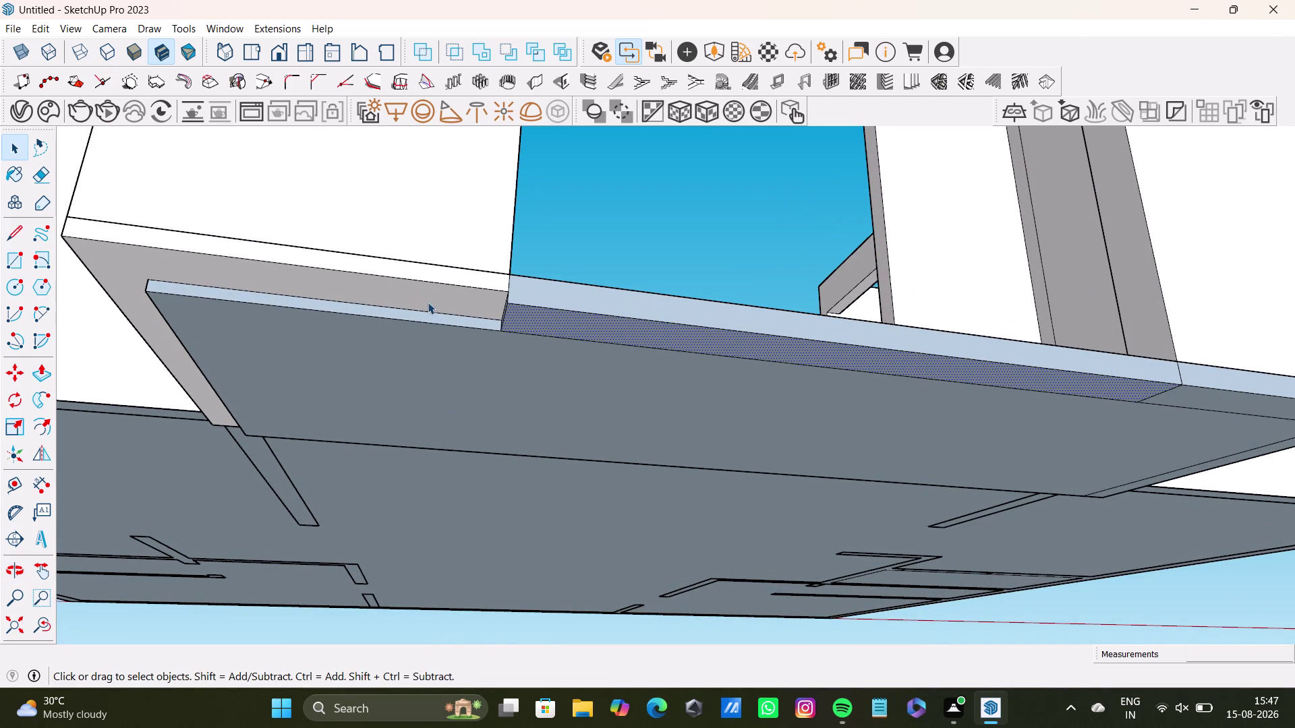
click(428, 302)
key(p)
drag(430, 303, 521, 331)
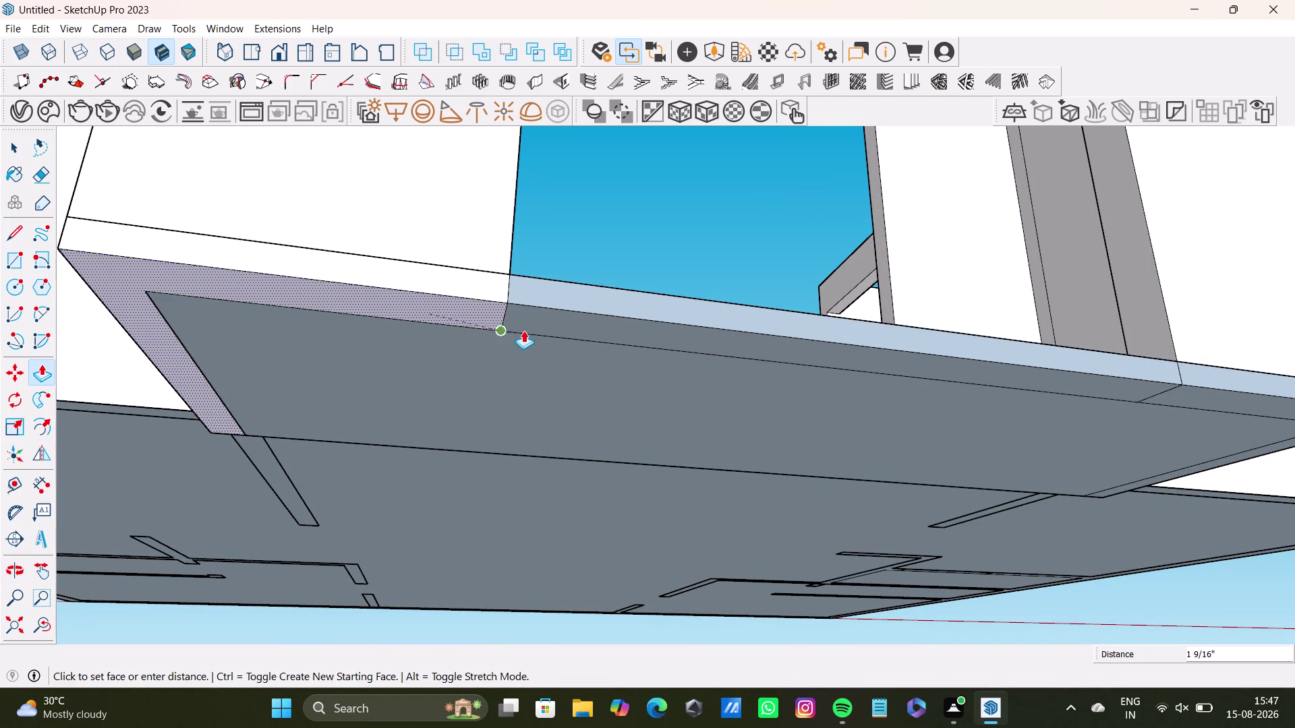
drag(520, 332, 529, 326)
Push the large underside face of the slab 3 15/16 inches into the box.
scroll(down, 3)
middle_drag(534, 405, 456, 131)
scroll(down, 3)
middle_drag(527, 372, 476, 170)
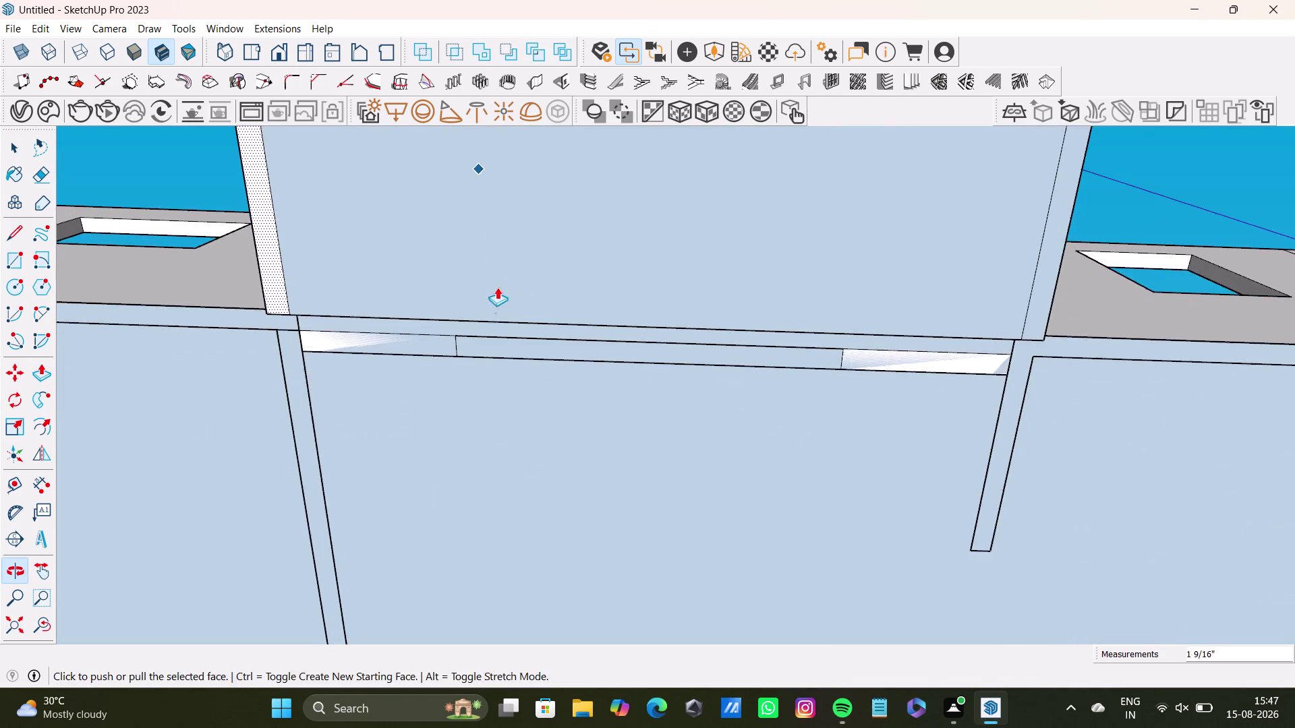
middle_drag(499, 300, 815, 515)
middle_drag(469, 253, 573, 329)
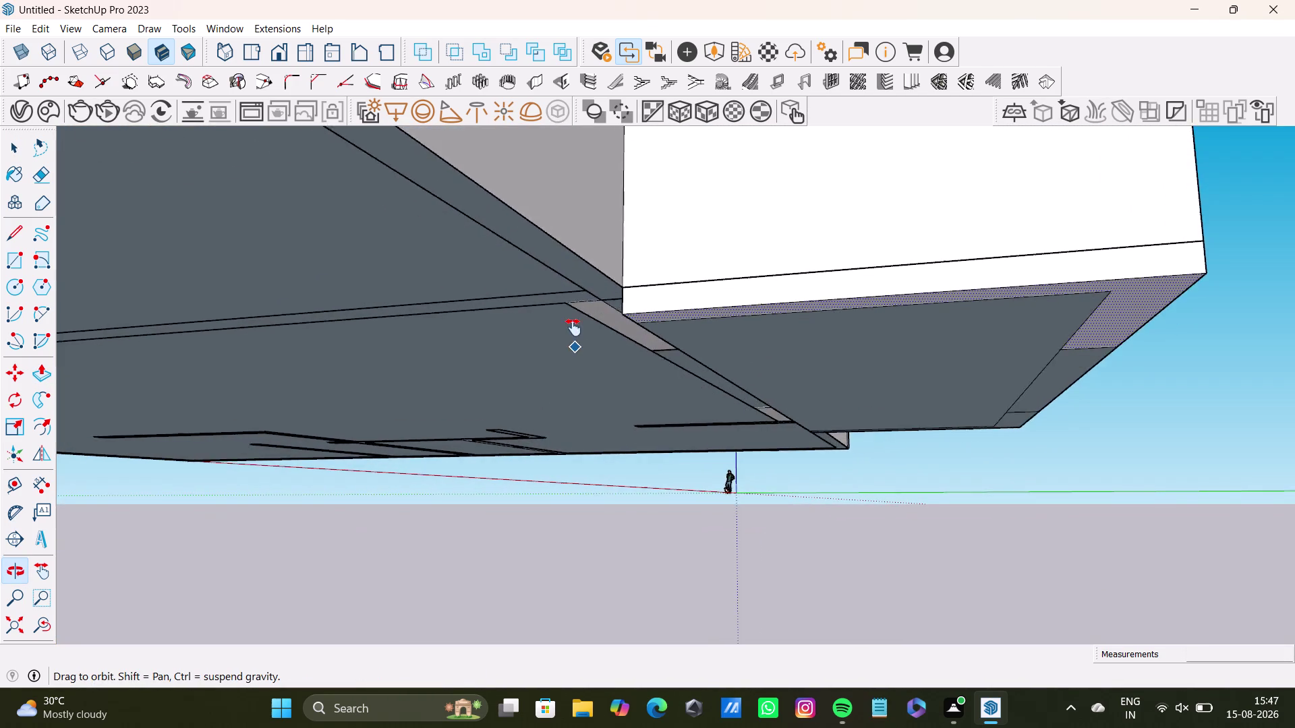
middle_drag(574, 329, 574, 317)
key(space)
click(553, 187)
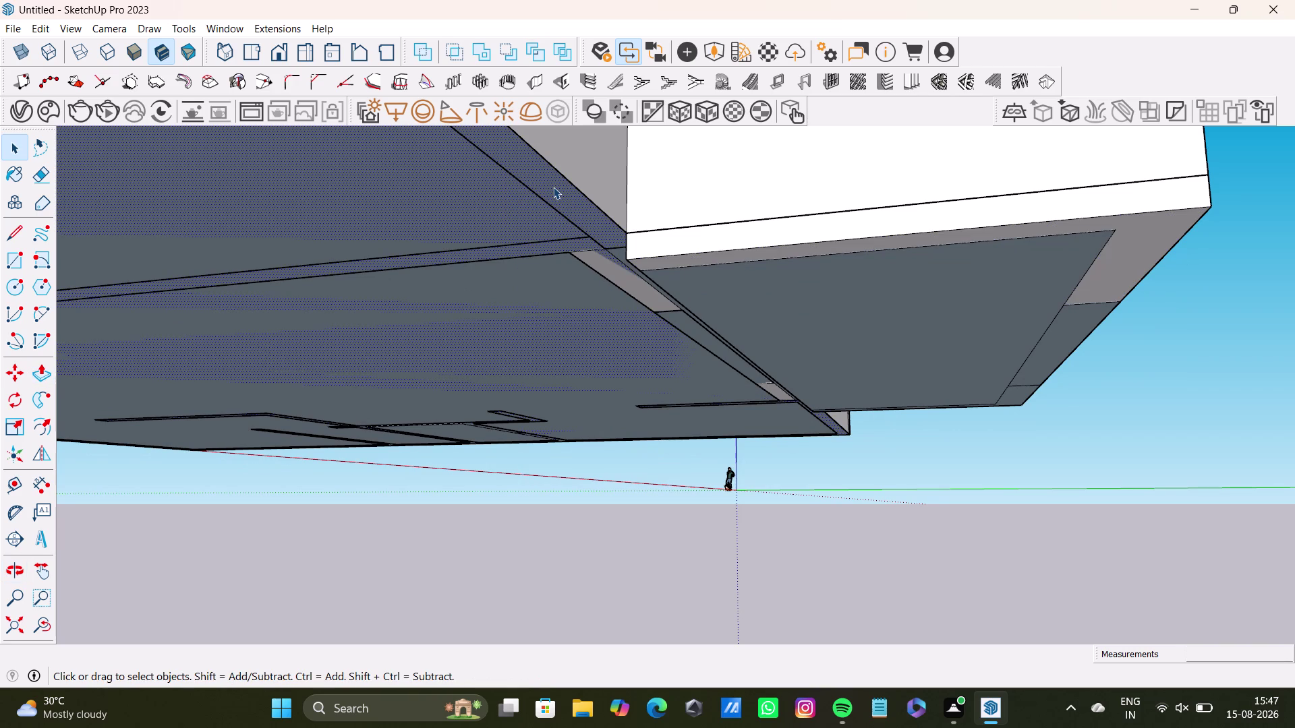
key(p)
click(553, 187)
drag(577, 212, 650, 262)
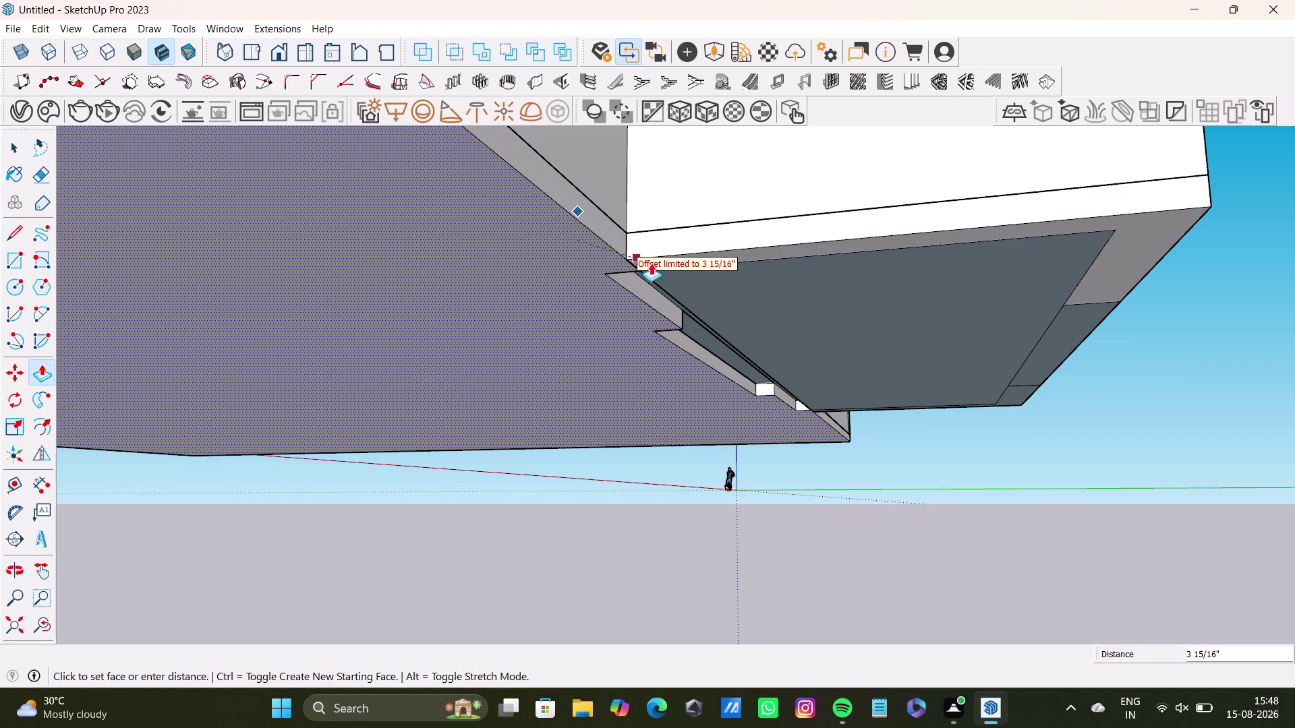
drag(650, 263, 655, 265)
Push the thin edge strip under the box 3 15/16 inches.
middle_drag(708, 303, 592, 135)
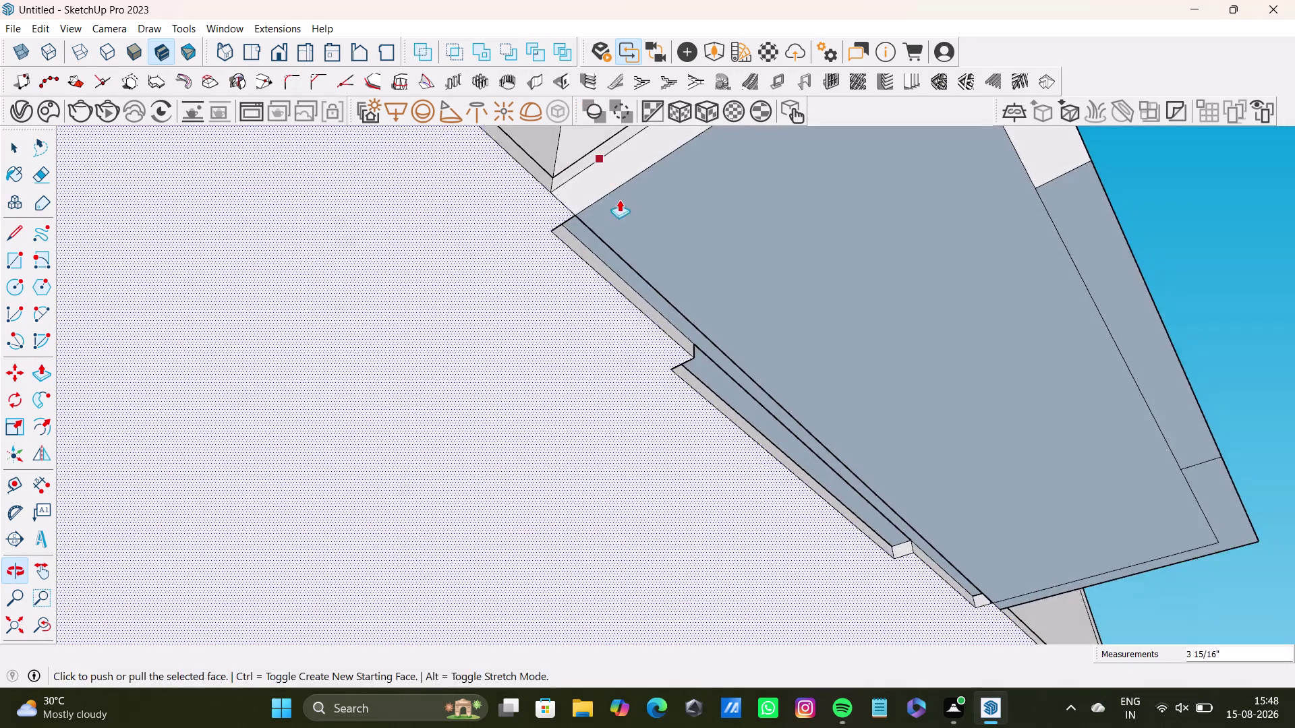
middle_drag(617, 204, 768, 125)
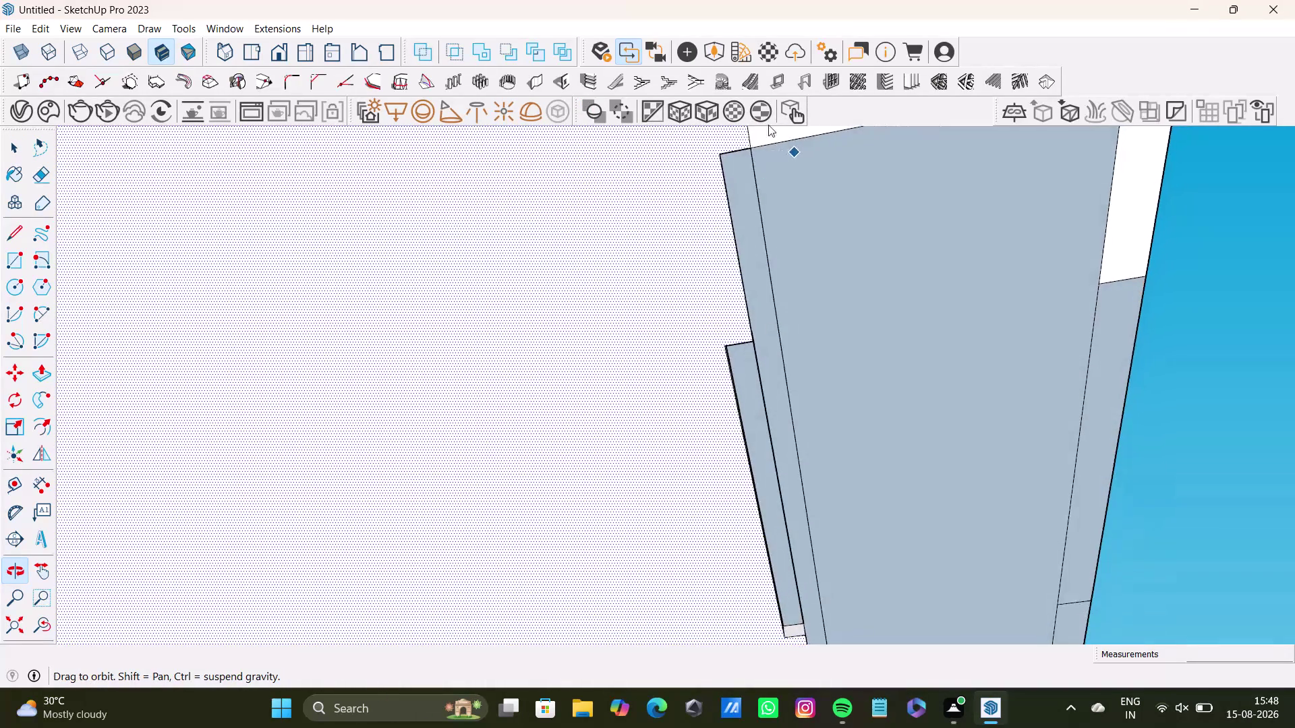
middle_drag(760, 212, 376, 50)
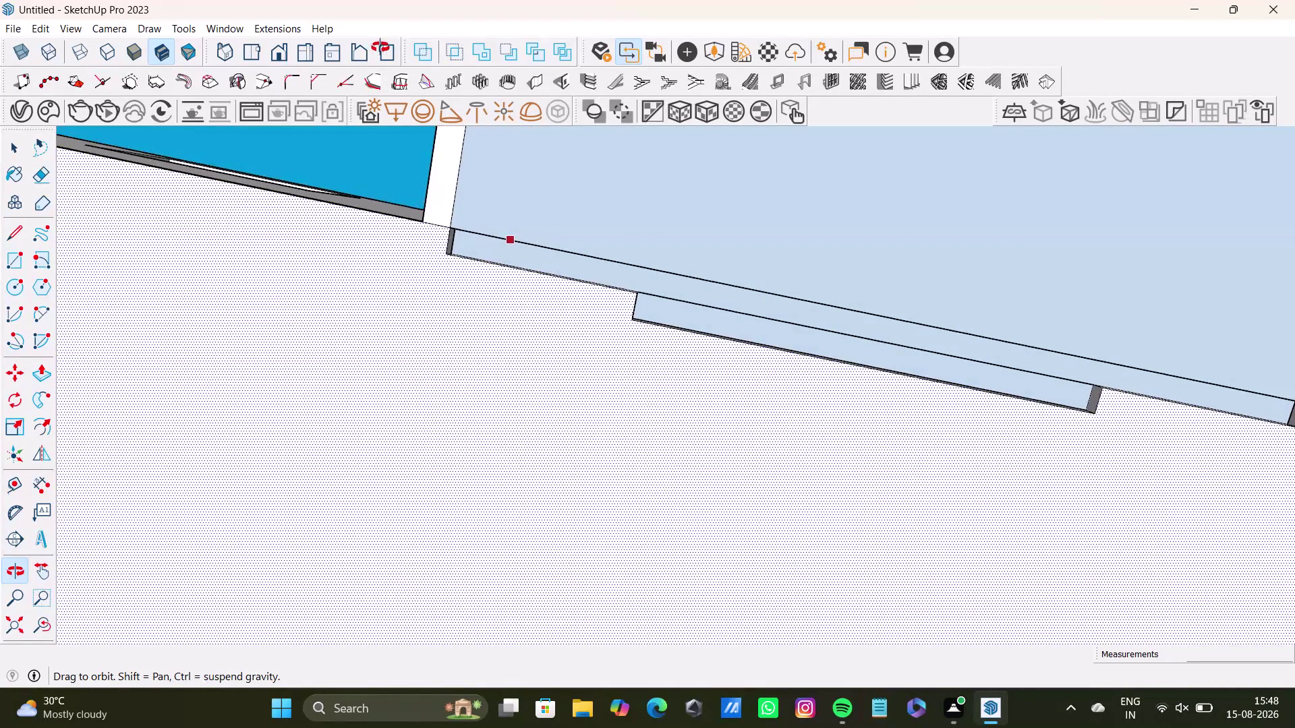
middle_drag(376, 50, 379, 48)
key(space)
click(675, 290)
key(p)
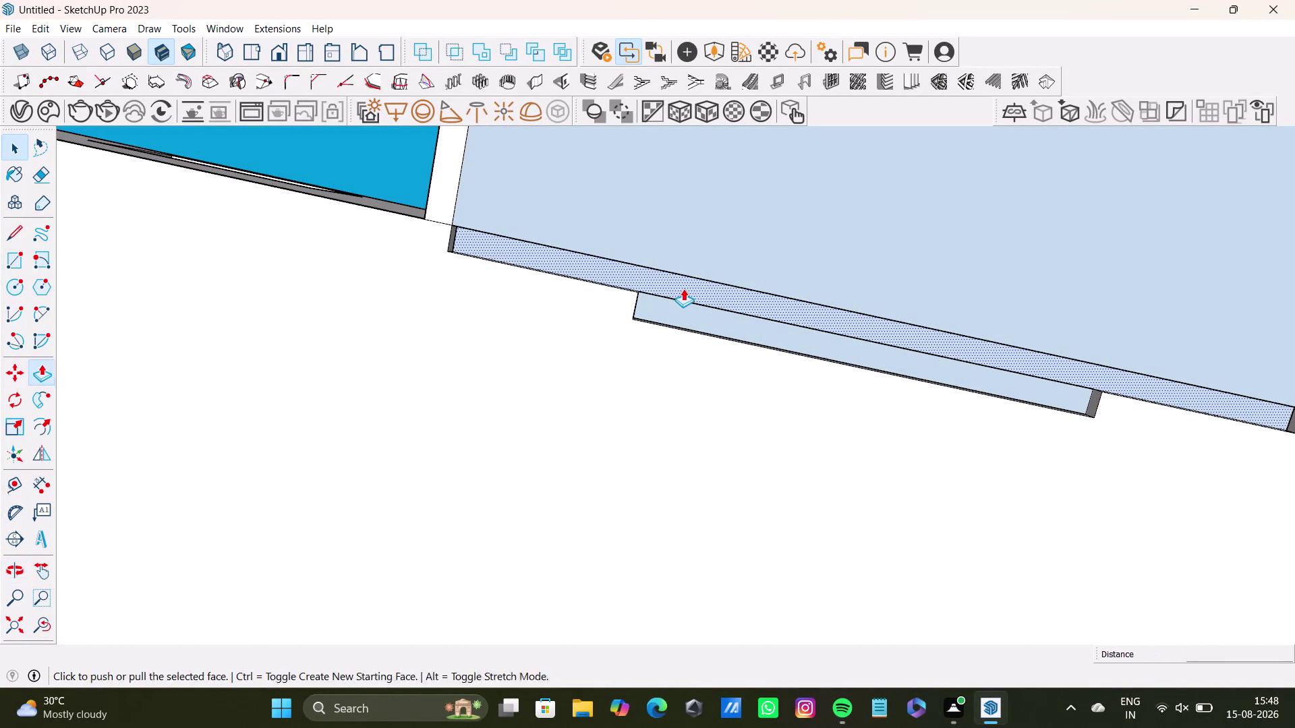
drag(683, 288, 659, 285)
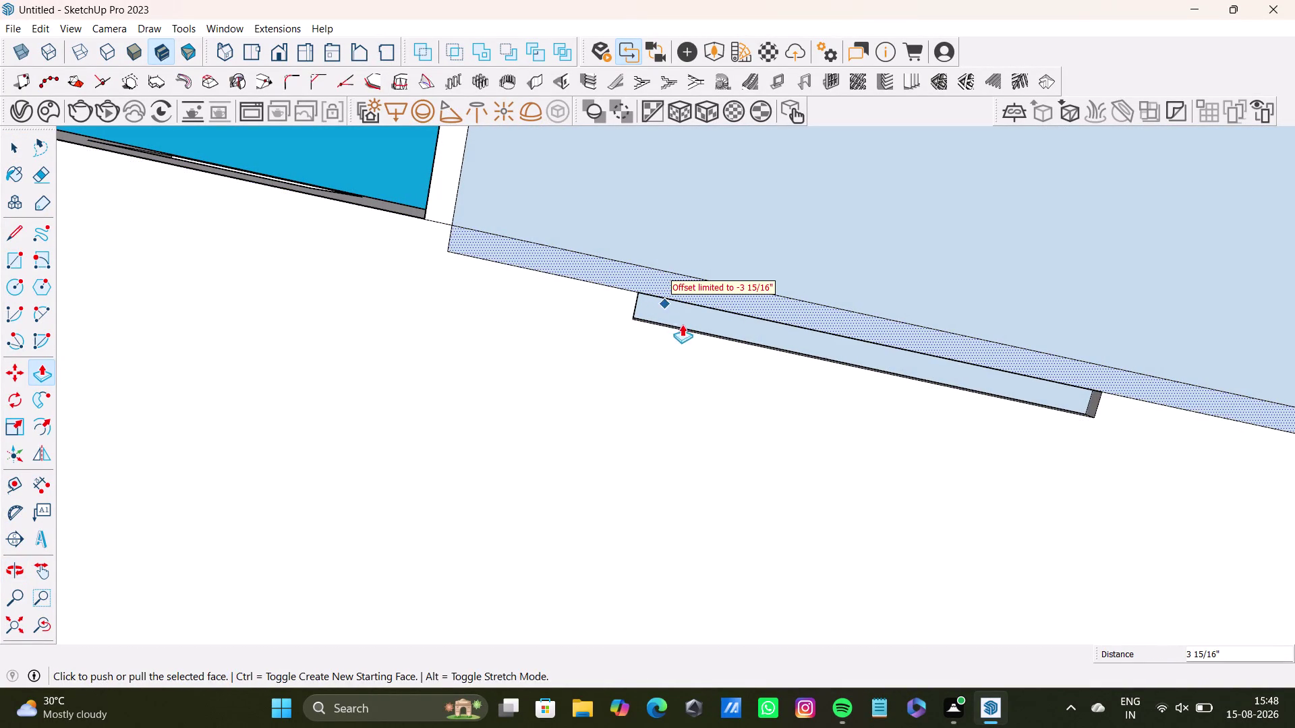
key(space)
Pull the lower ledge outward to a new slab depth.
click(681, 318)
key(p)
drag(681, 318, 678, 309)
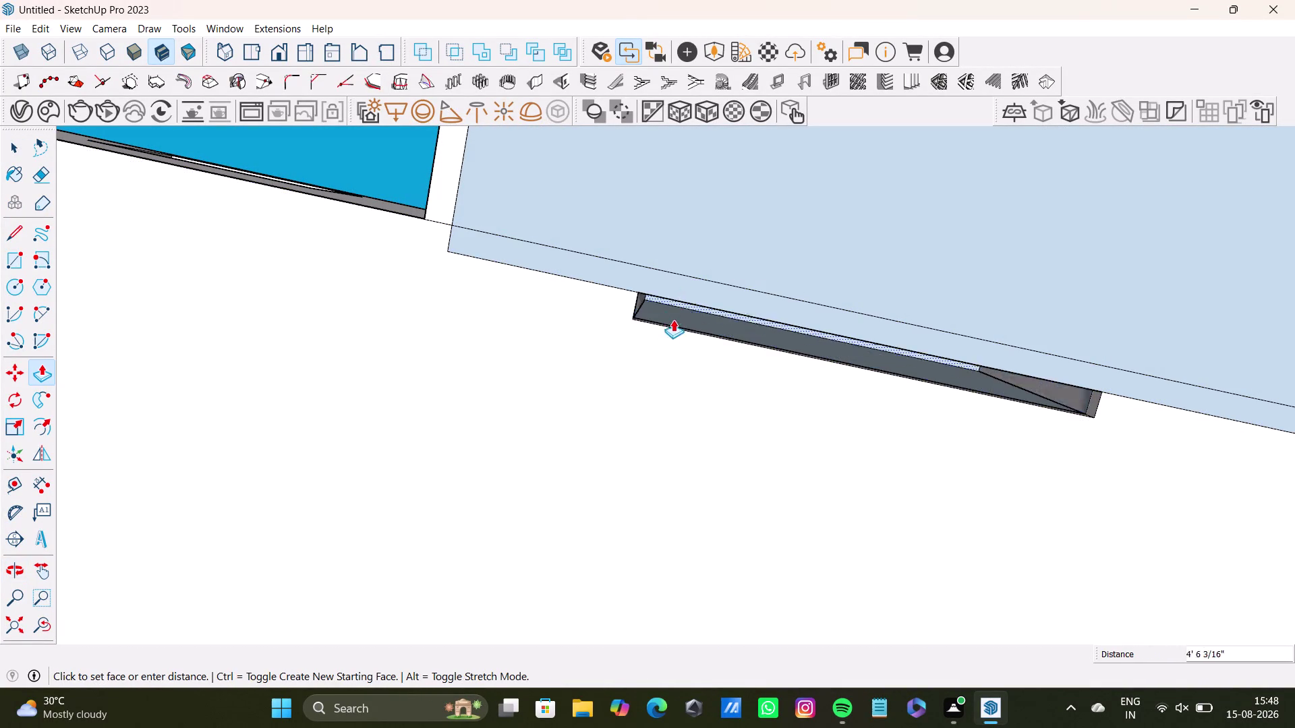
drag(678, 309, 633, 285)
scroll(down, 3)
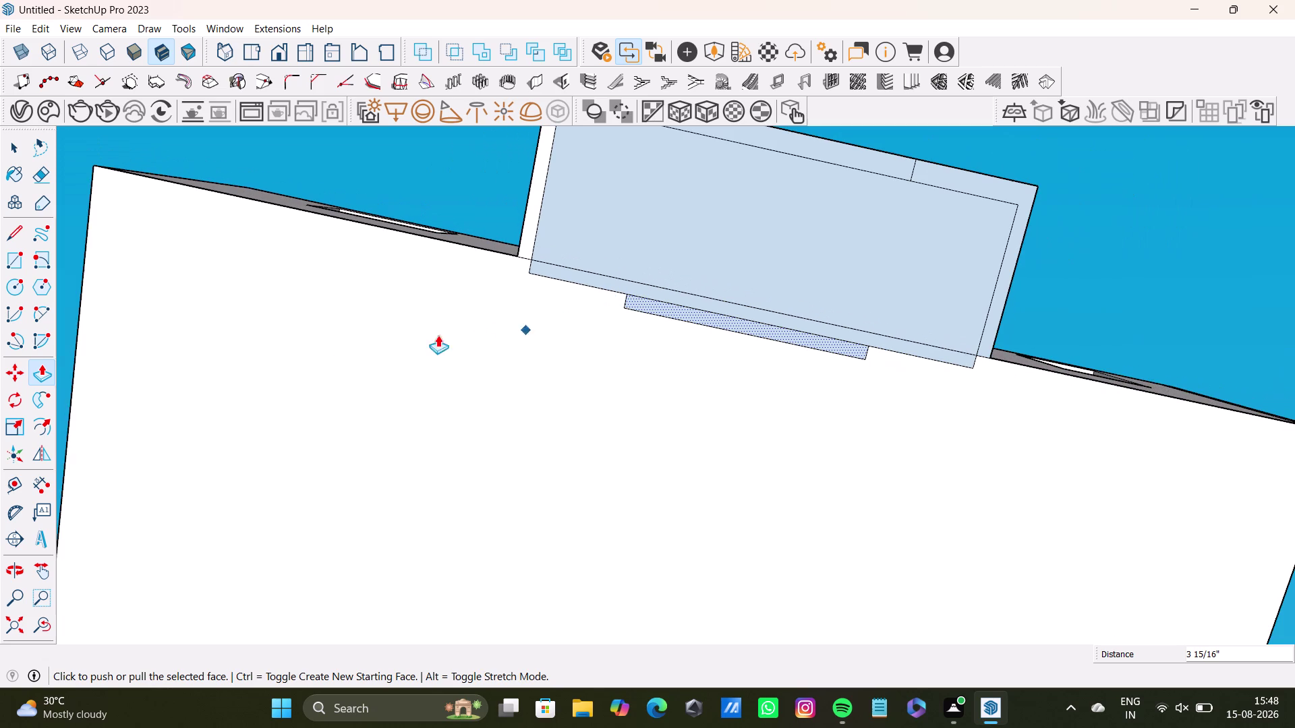
click(13, 623)
Orbit in to look through the doorway passage between the two units.
middle_drag(395, 327, 294, 702)
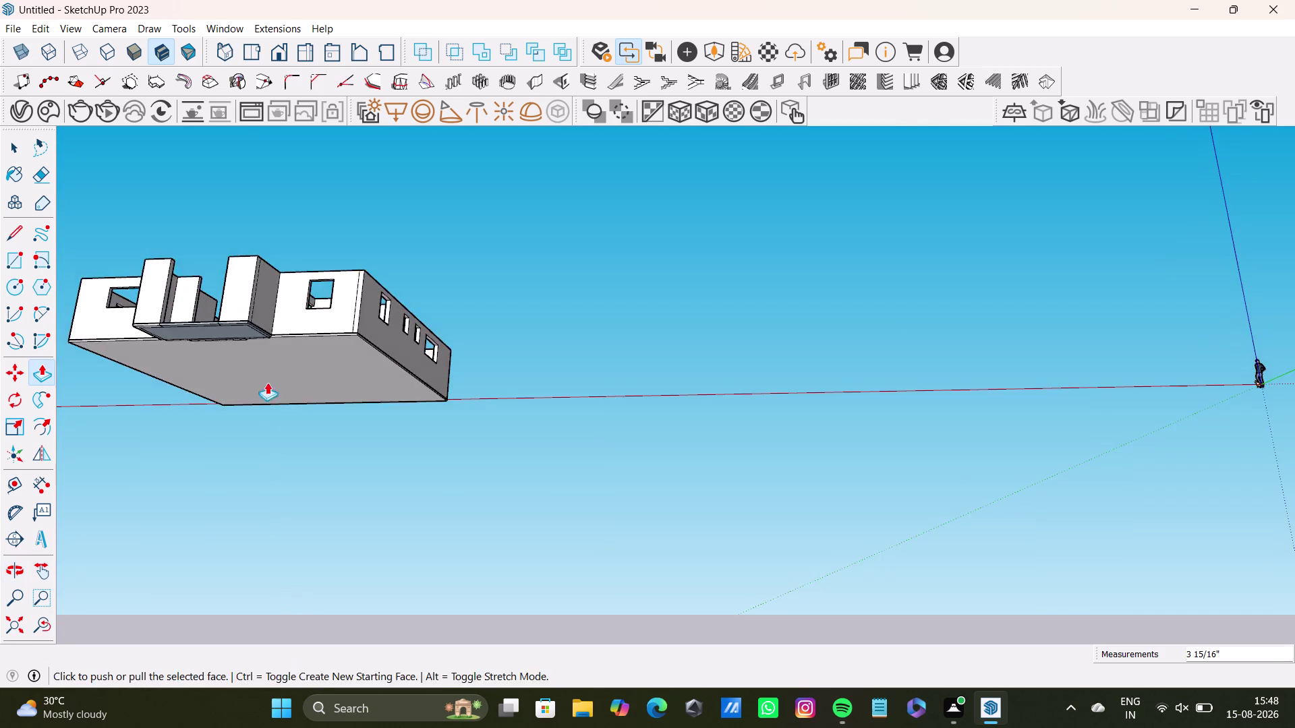
middle_drag(277, 339, 297, 666)
scroll(up, 3)
middle_drag(205, 363, 568, 378)
scroll(down, 3)
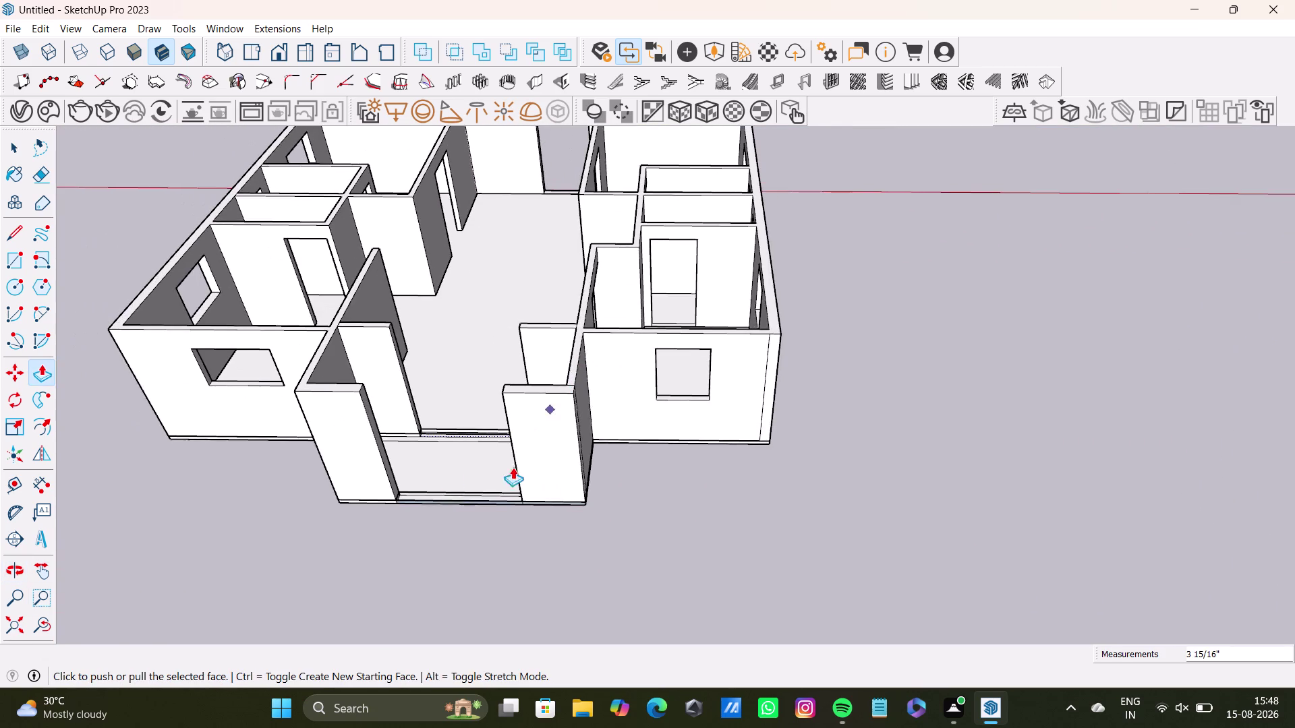
scroll(up, 3)
middle_drag(494, 457, 468, 586)
scroll(down, 3)
scroll(up, 3)
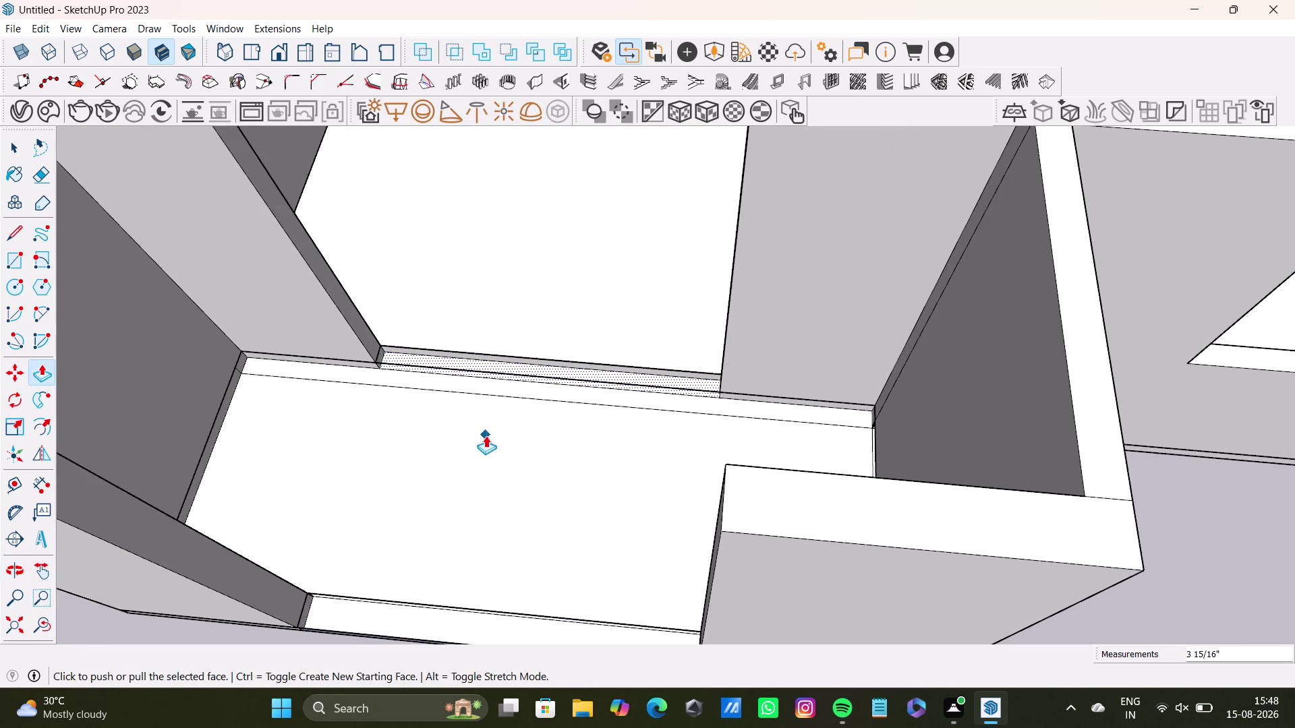
middle_drag(513, 324, 629, 393)
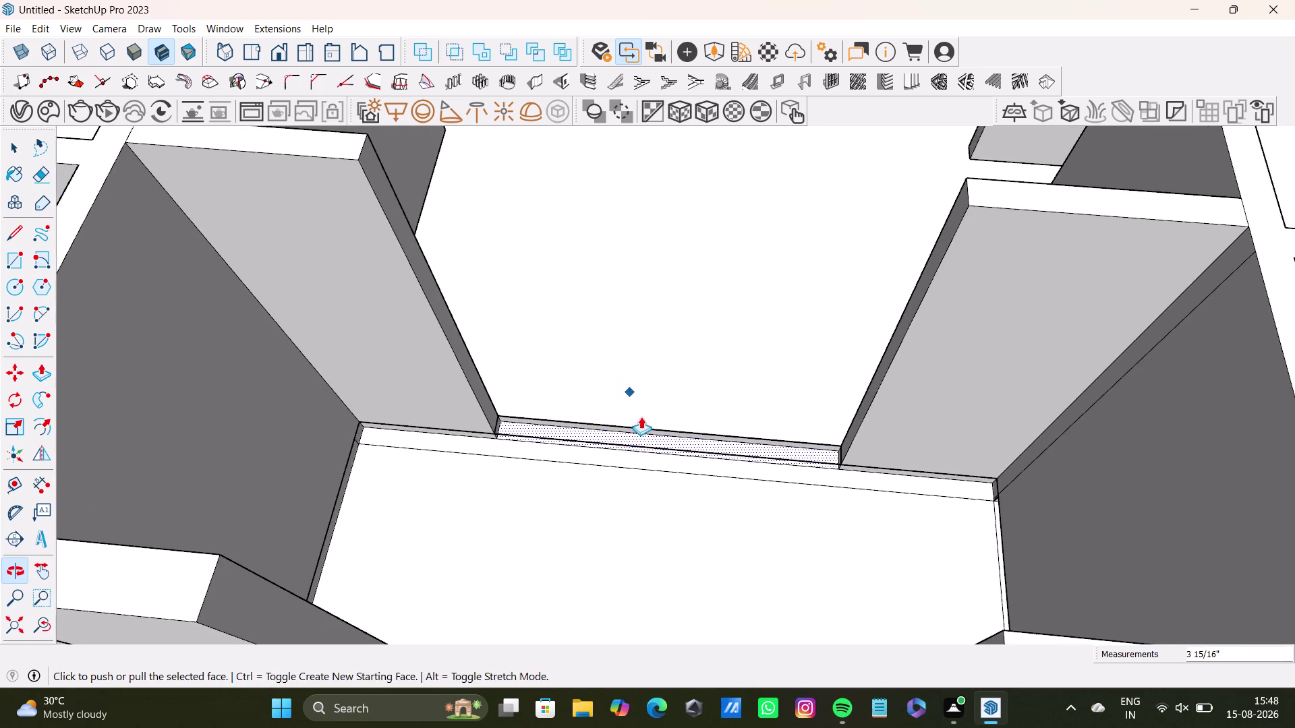
scroll(up, 3)
middle_drag(599, 431, 581, 296)
middle_drag(574, 453, 571, 359)
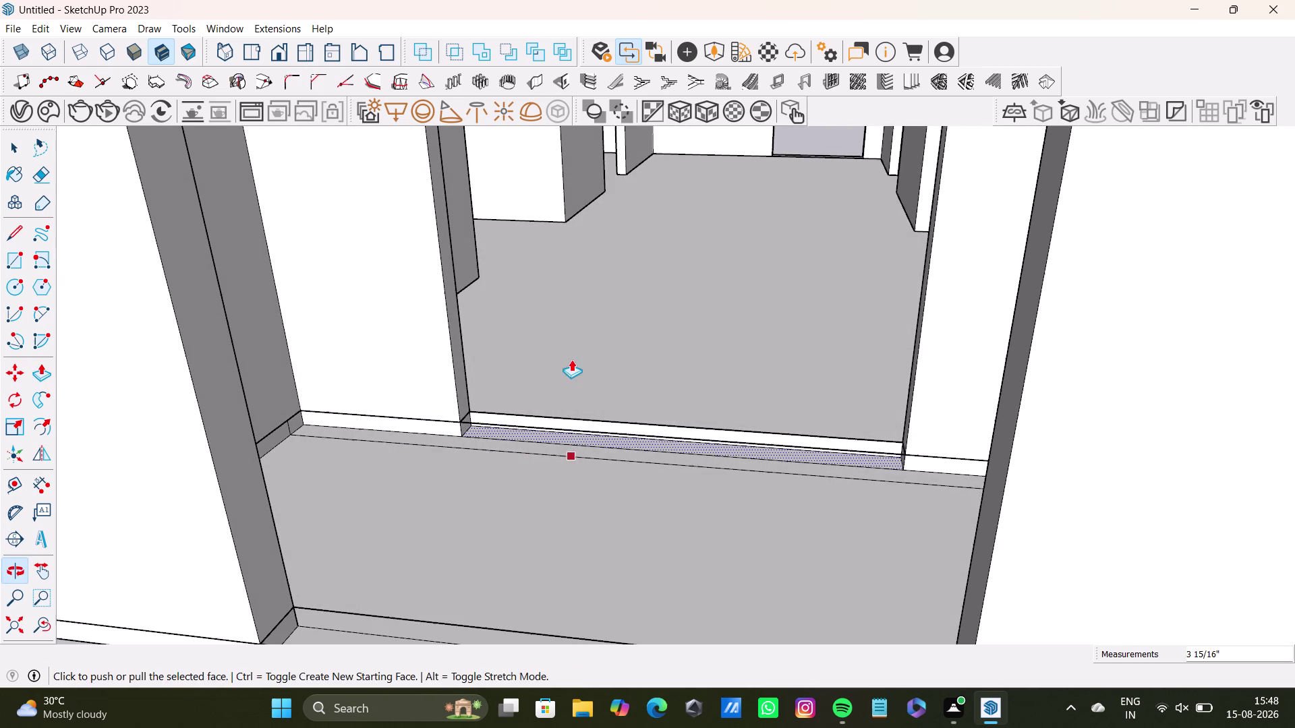
Undo several recent push/pull changes on the threshold faces.
key(ctrl+z)
key(ctrl+z)
key(ctrl+z)
key(ctrl+z)
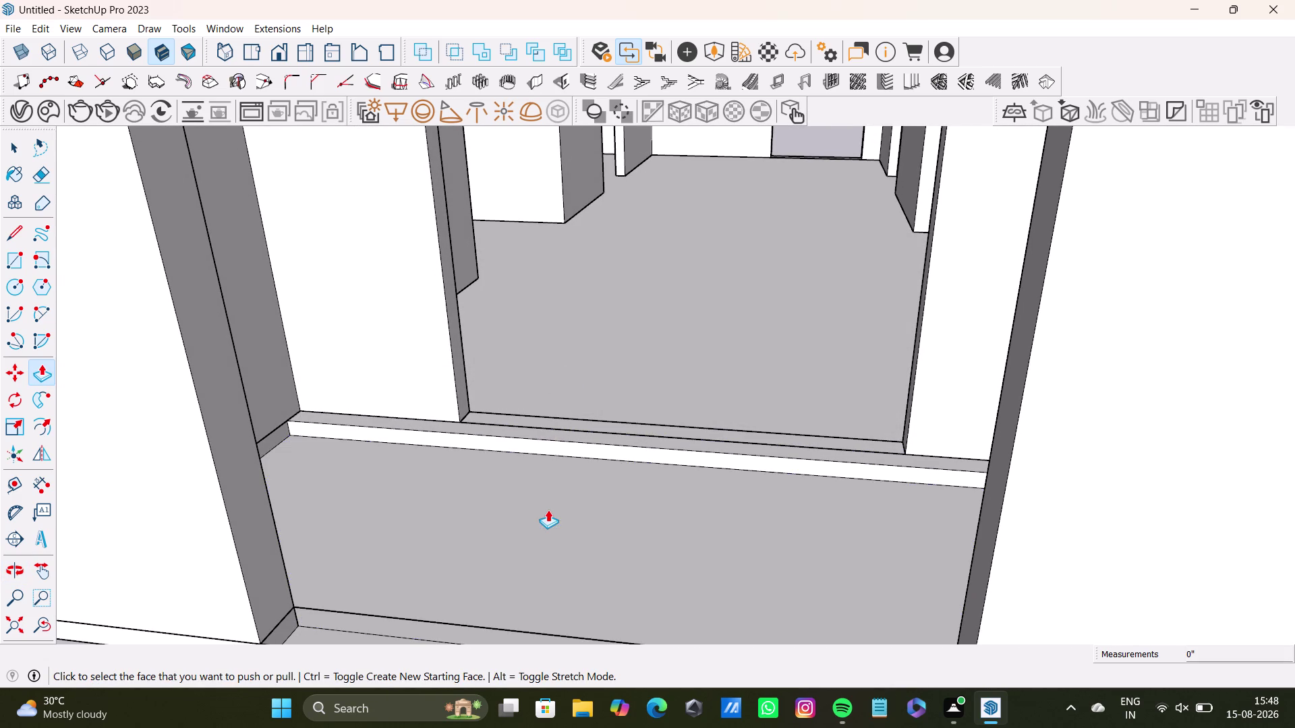
key(ctrl+z)
key(ctrl+z)
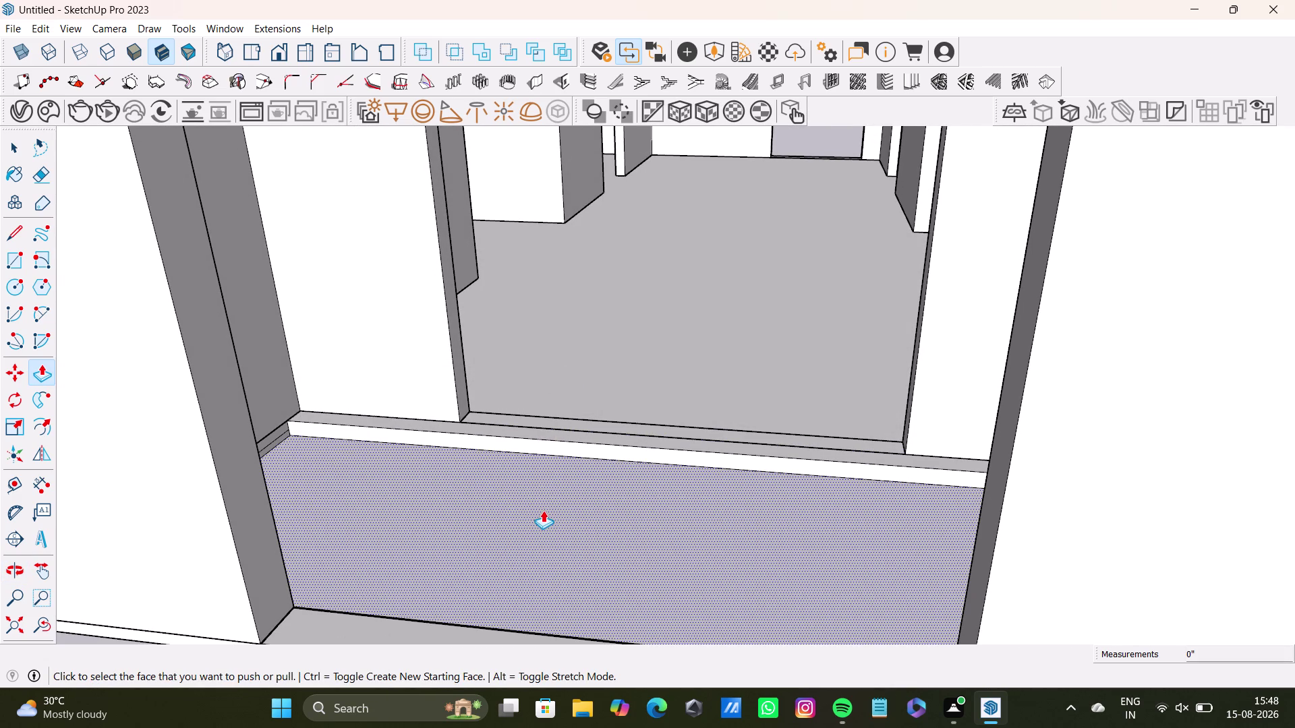
middle_drag(569, 501, 691, 531)
key(ctrl+z)
key(ctrl+z)
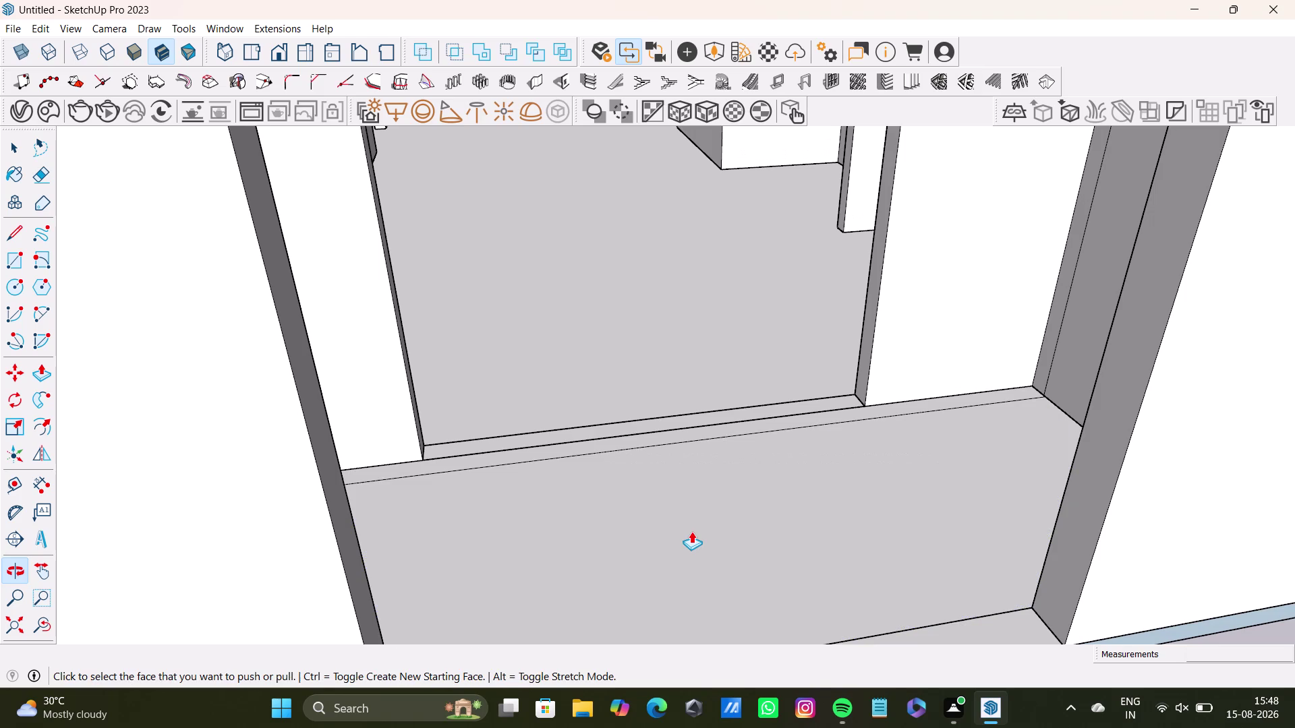
Orbit beneath the connecting floor to view the passage underside.
middle_drag(689, 525, 558, 350)
middle_drag(636, 472, 660, 304)
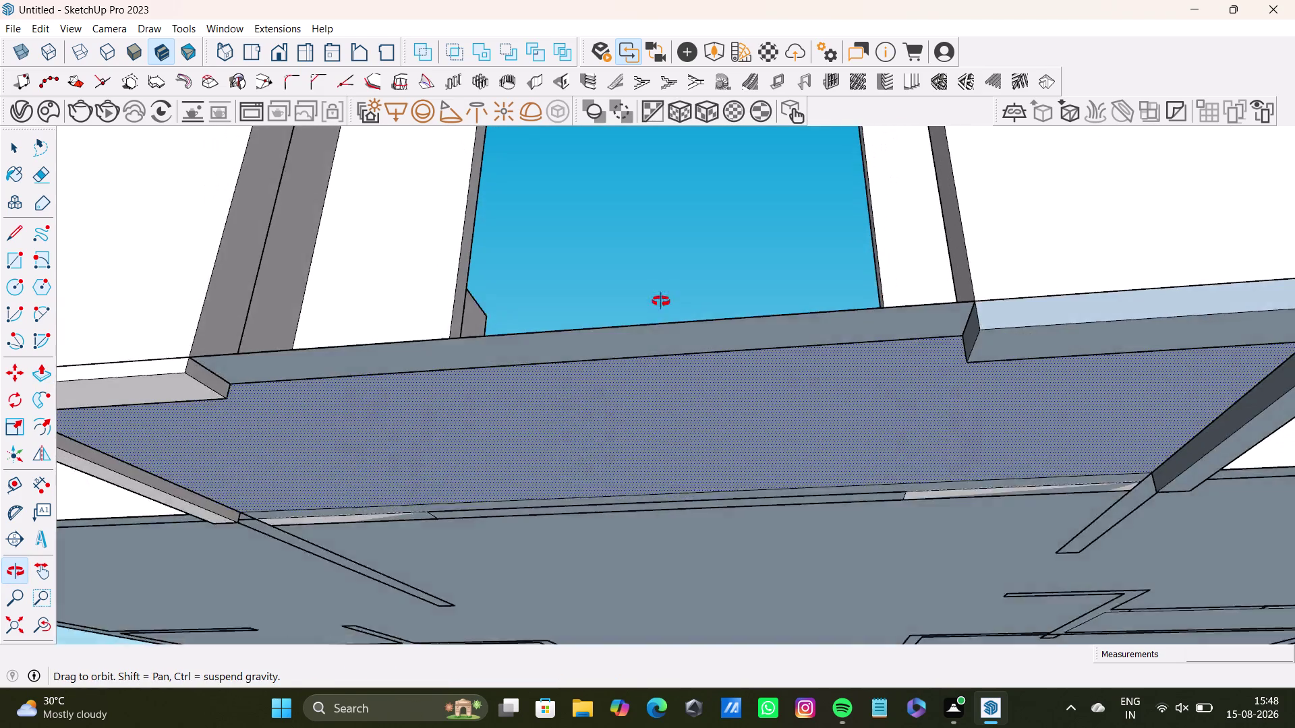
middle_drag(660, 304, 699, 520)
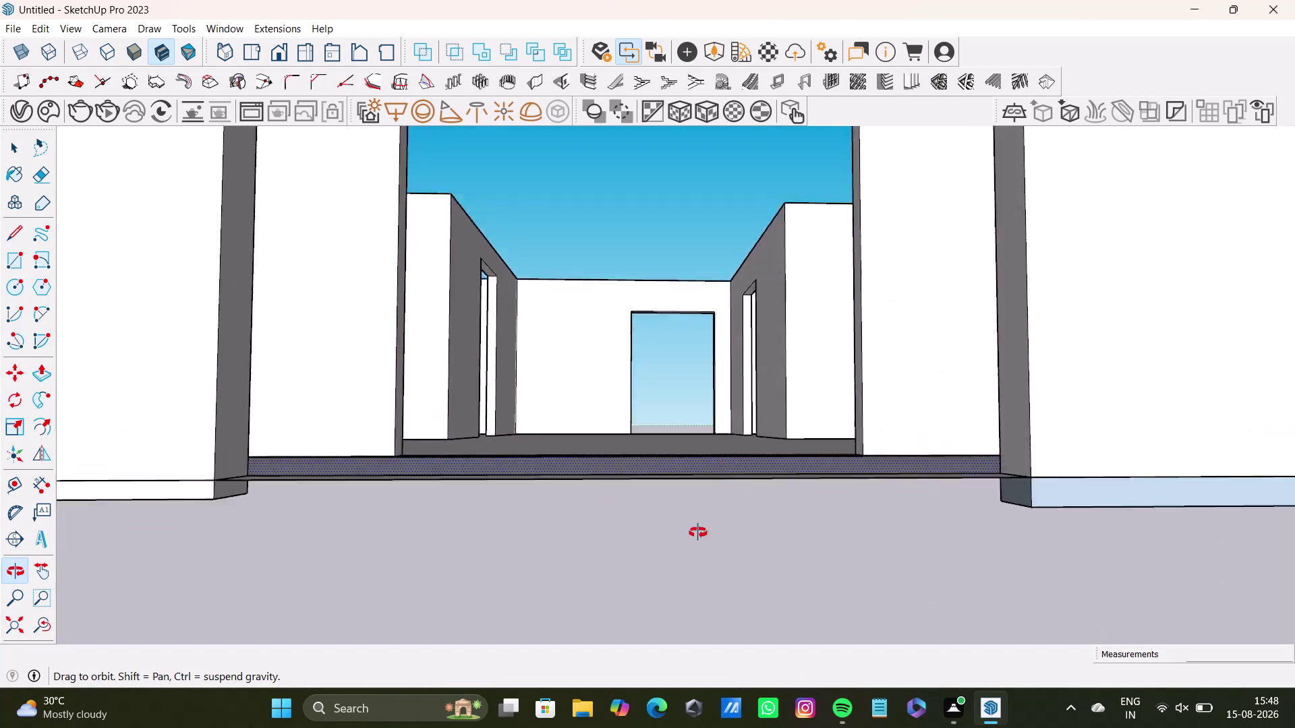
middle_drag(700, 520, 693, 601)
scroll(down, 3)
middle_drag(642, 456, 637, 584)
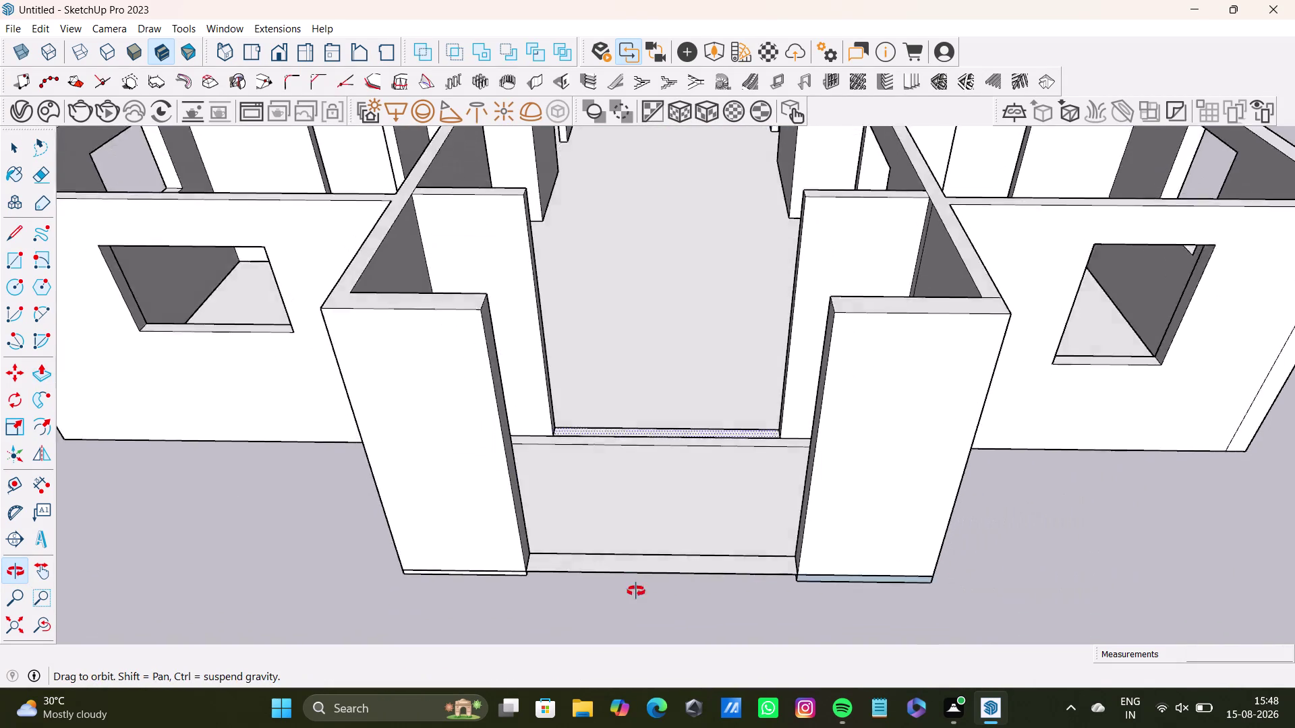
middle_drag(637, 584, 635, 394)
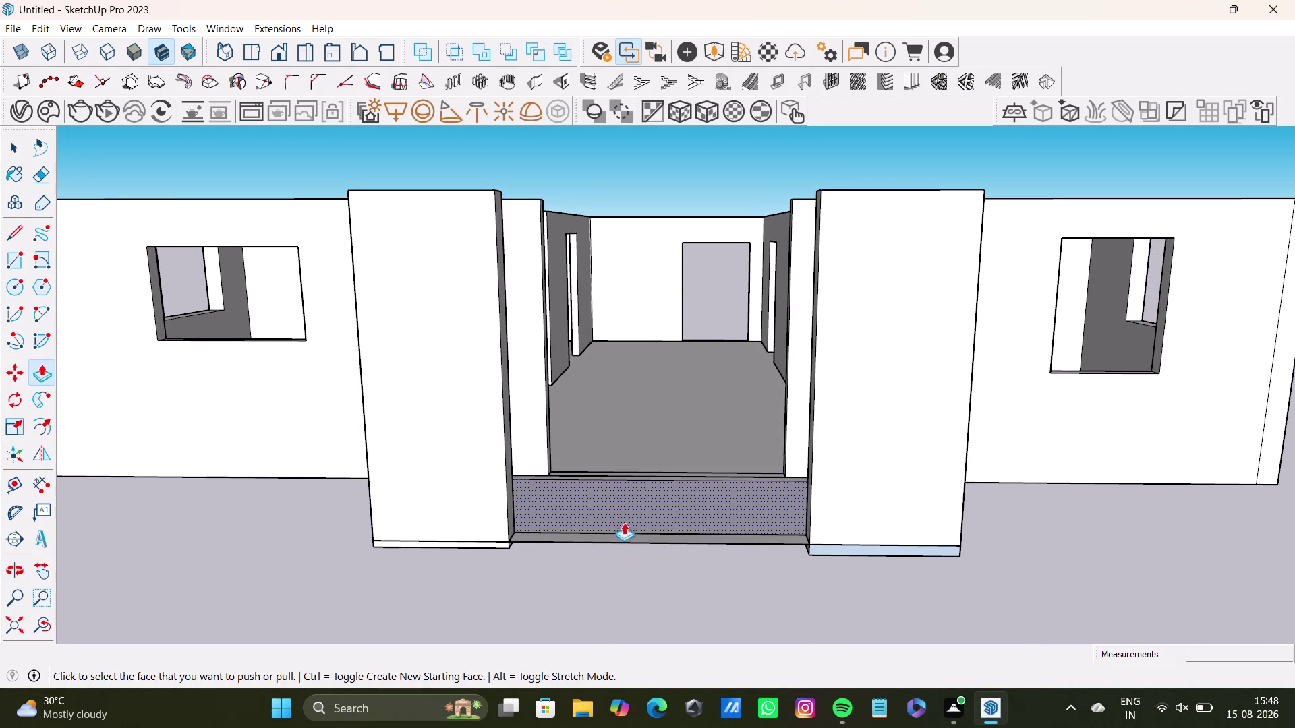
middle_drag(621, 519, 465, 120)
middle_drag(585, 298, 635, 462)
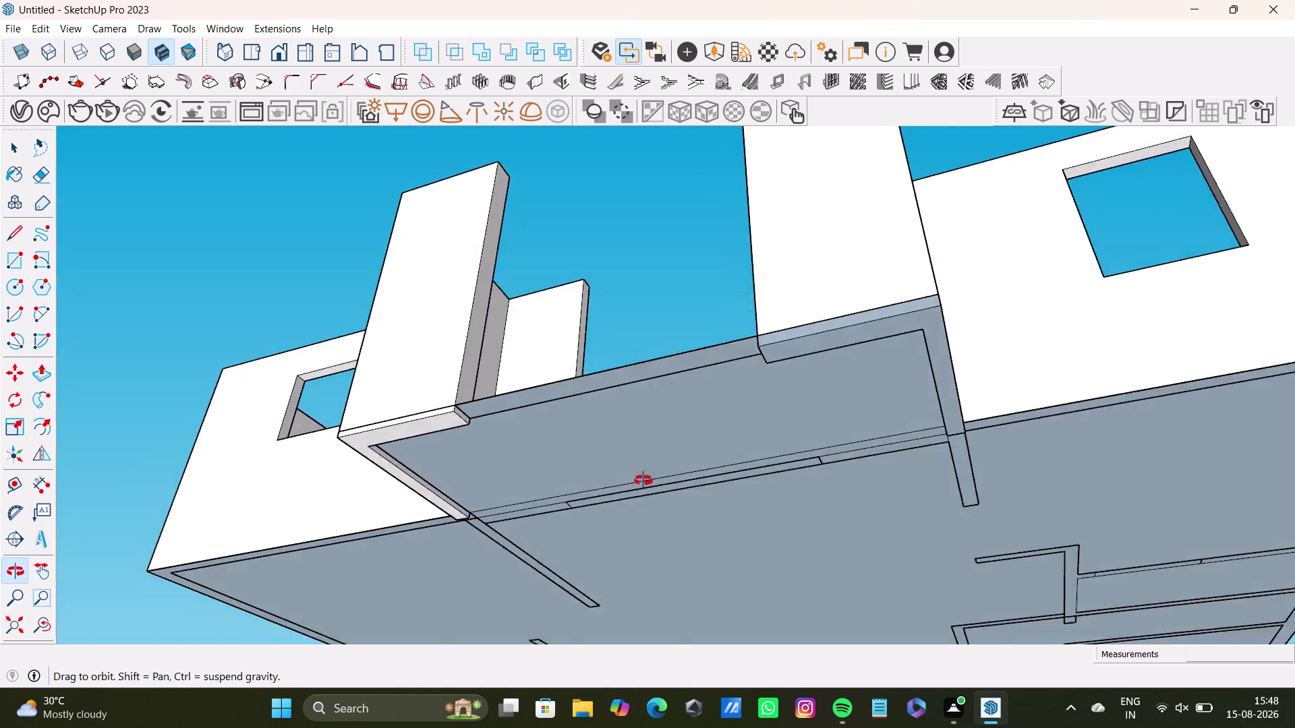
middle_drag(635, 462, 756, 552)
middle_drag(678, 471, 690, 356)
Pick the underside floor face of the passage and inspect the doorway.
click(615, 477)
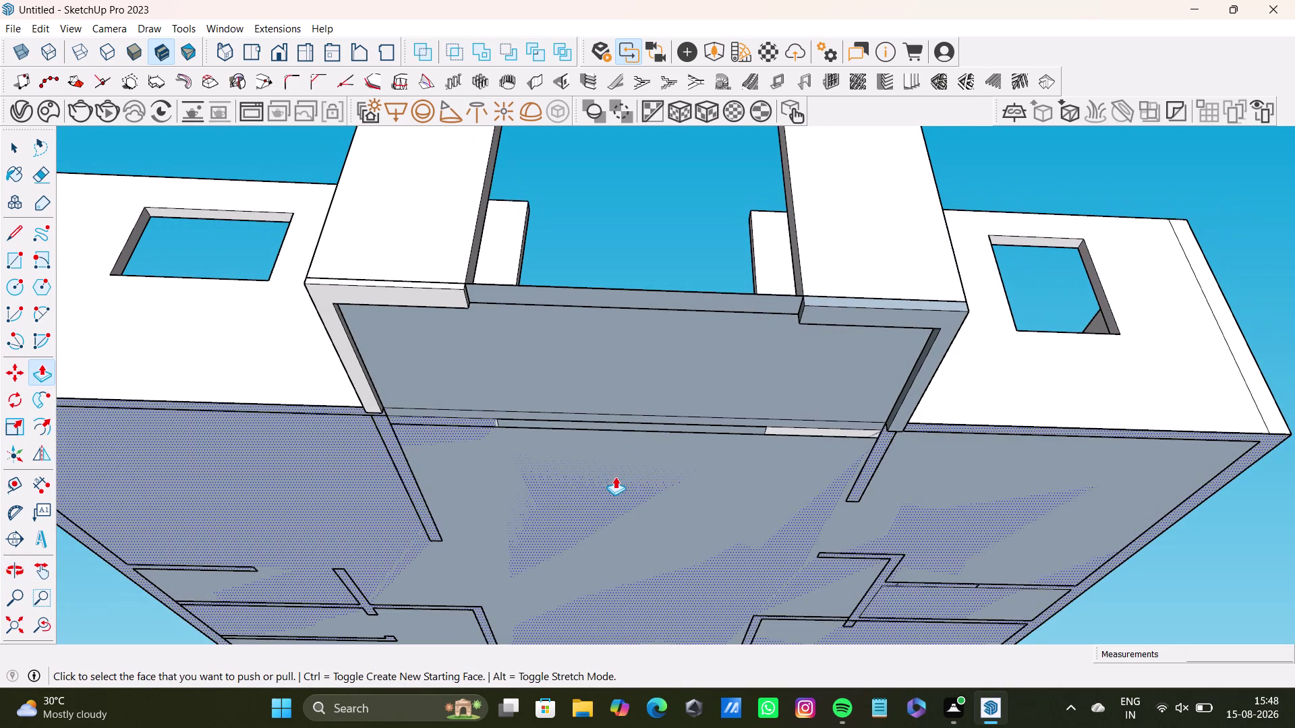
click(618, 484)
middle_drag(610, 448, 586, 727)
middle_drag(567, 416, 532, 657)
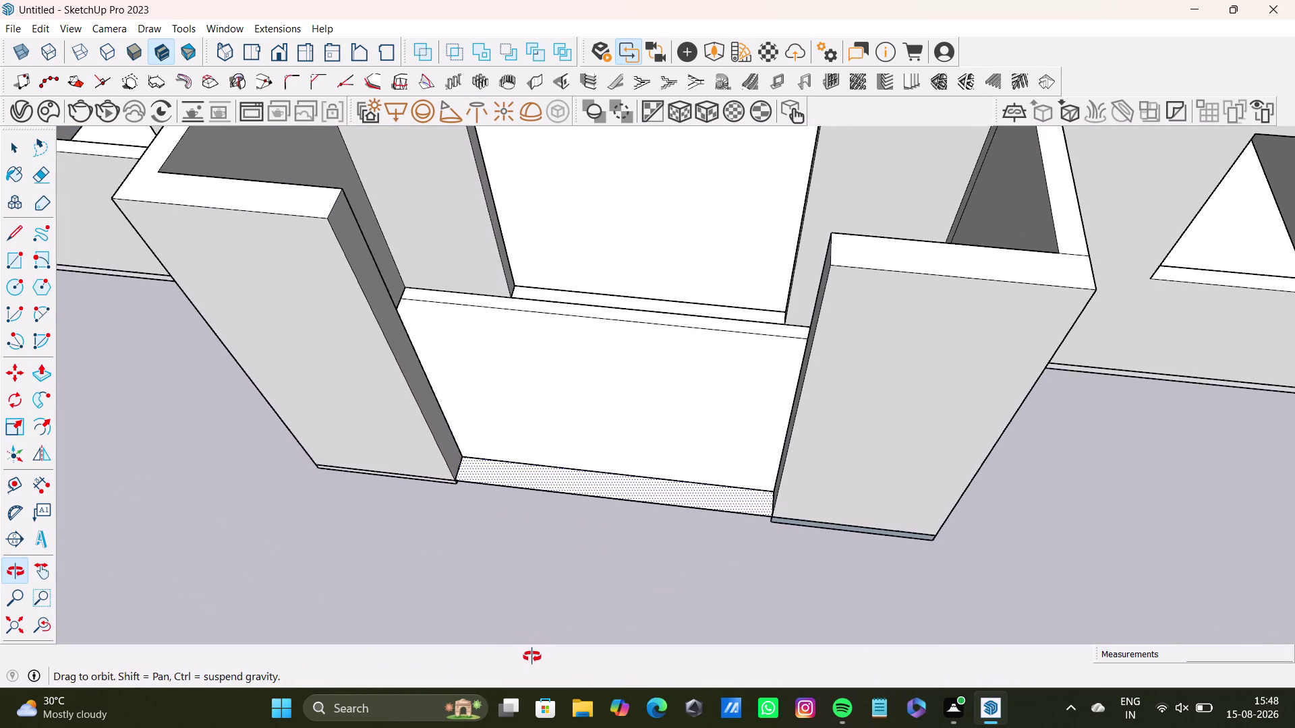
middle_drag(532, 657, 603, 218)
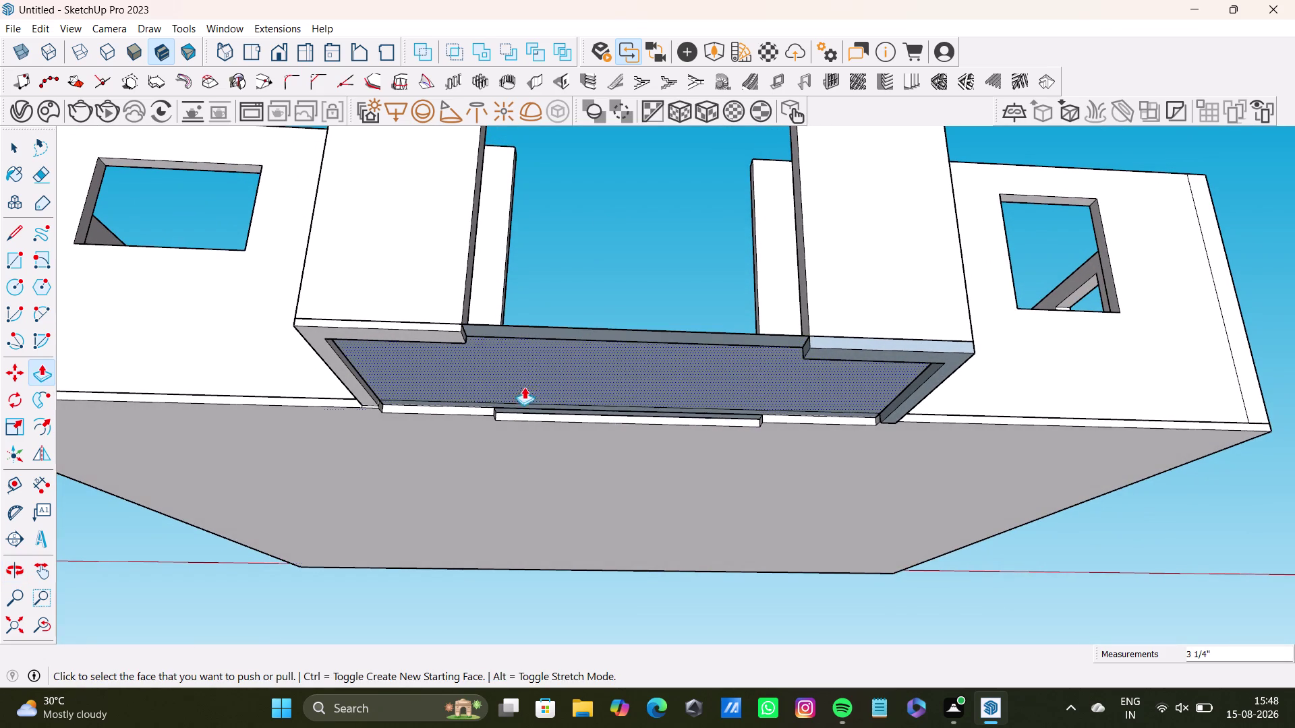
middle_drag(525, 384, 520, 554)
scroll(down, 3)
middle_drag(516, 355, 522, 493)
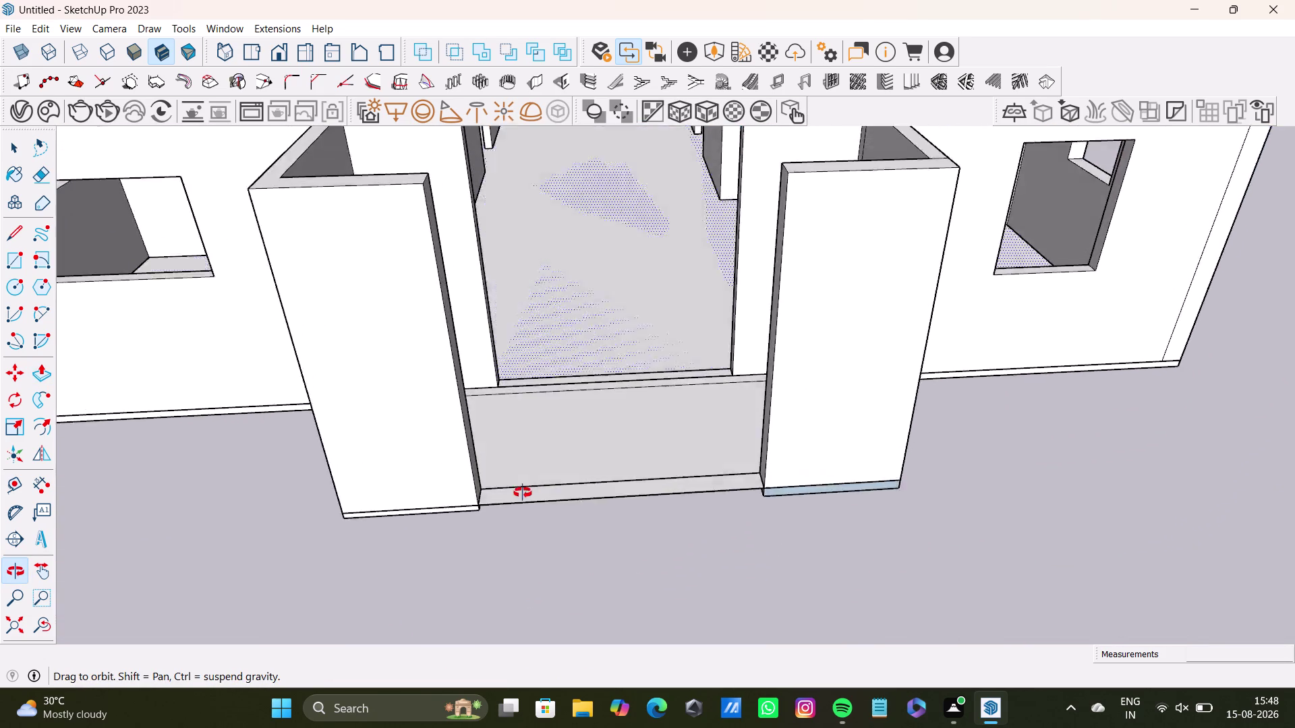
middle_drag(523, 493, 513, 151)
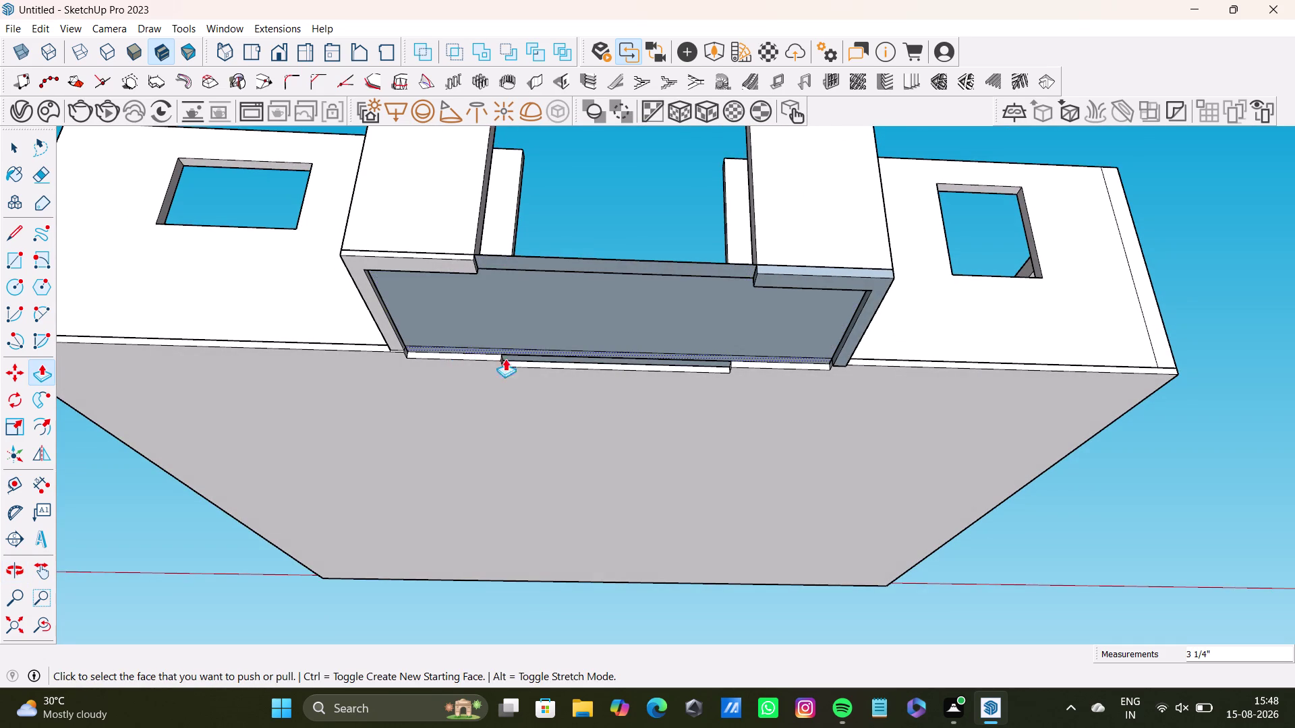
scroll(up, 3)
Push the passage underside face to a new depth, then undo and review both units.
click(510, 354)
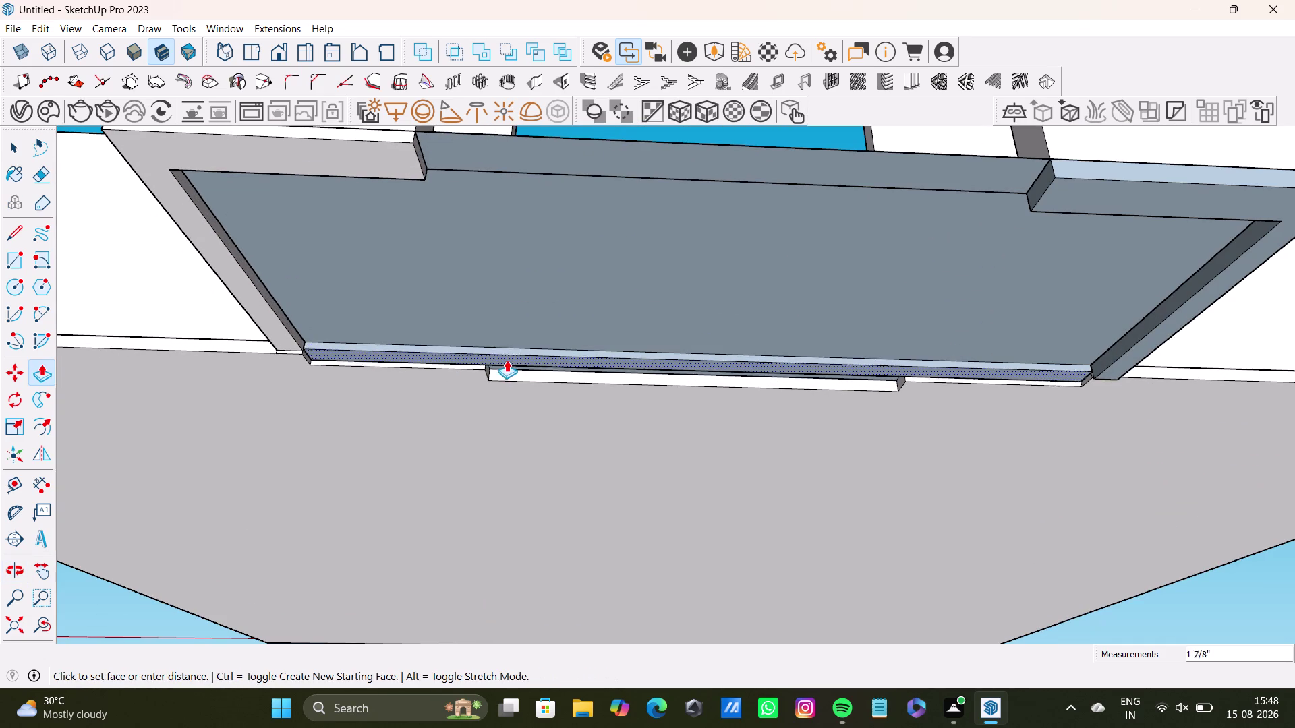
click(274, 332)
middle_drag(559, 281, 551, 625)
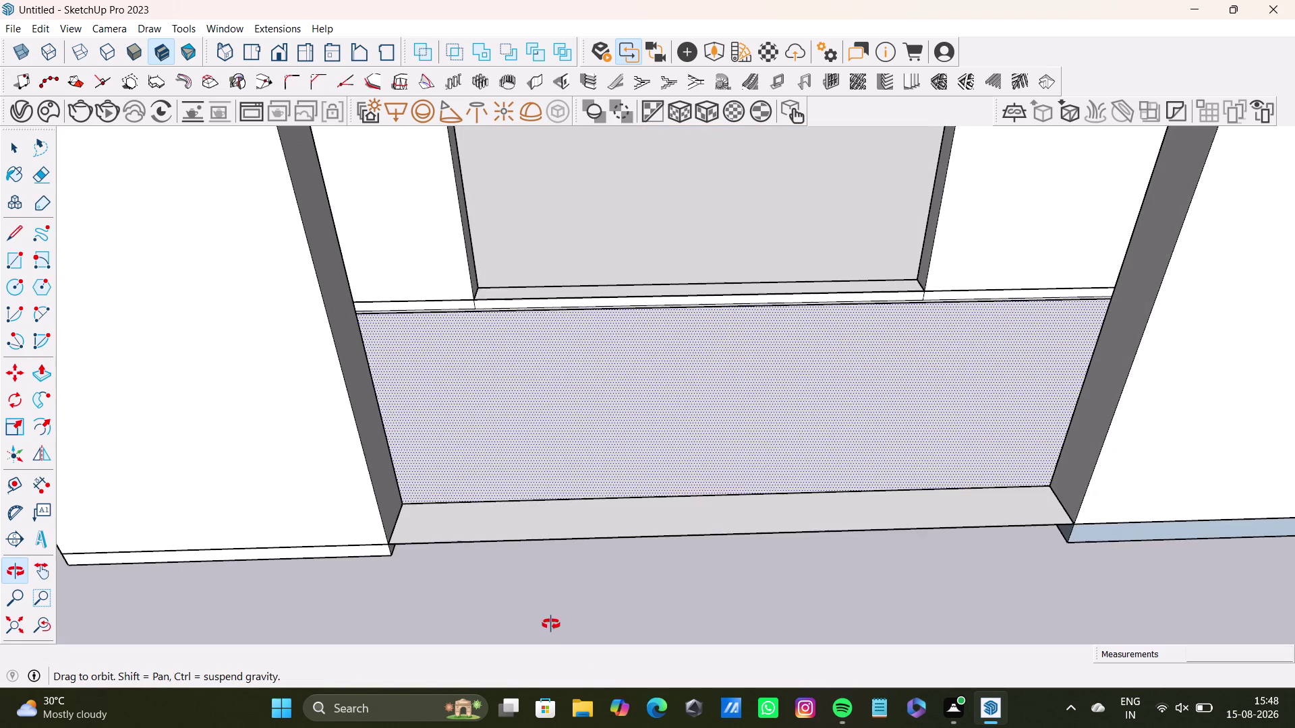
middle_drag(551, 624, 531, 575)
key(ctrl+z)
middle_drag(550, 455, 546, 358)
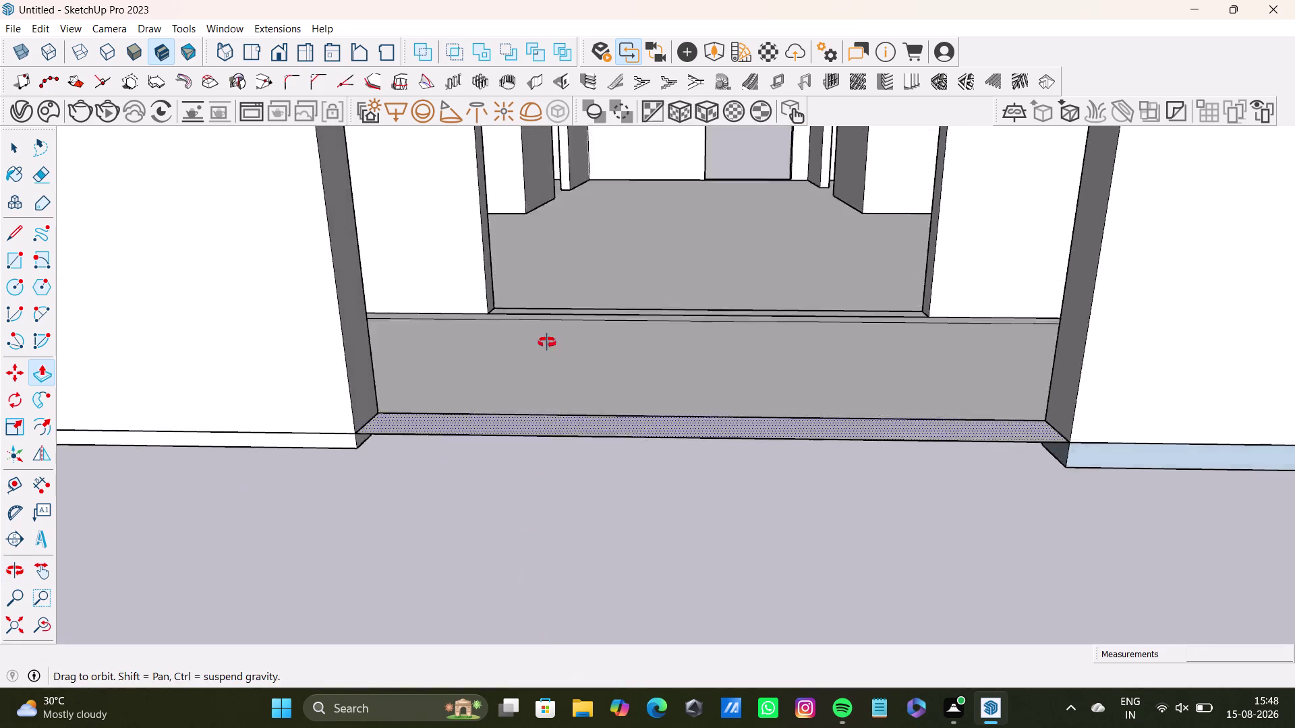
middle_drag(547, 358, 547, 317)
key(space)
Orbit and zoom to look down on the apartment floor plan.
click(531, 430)
scroll(down, 3)
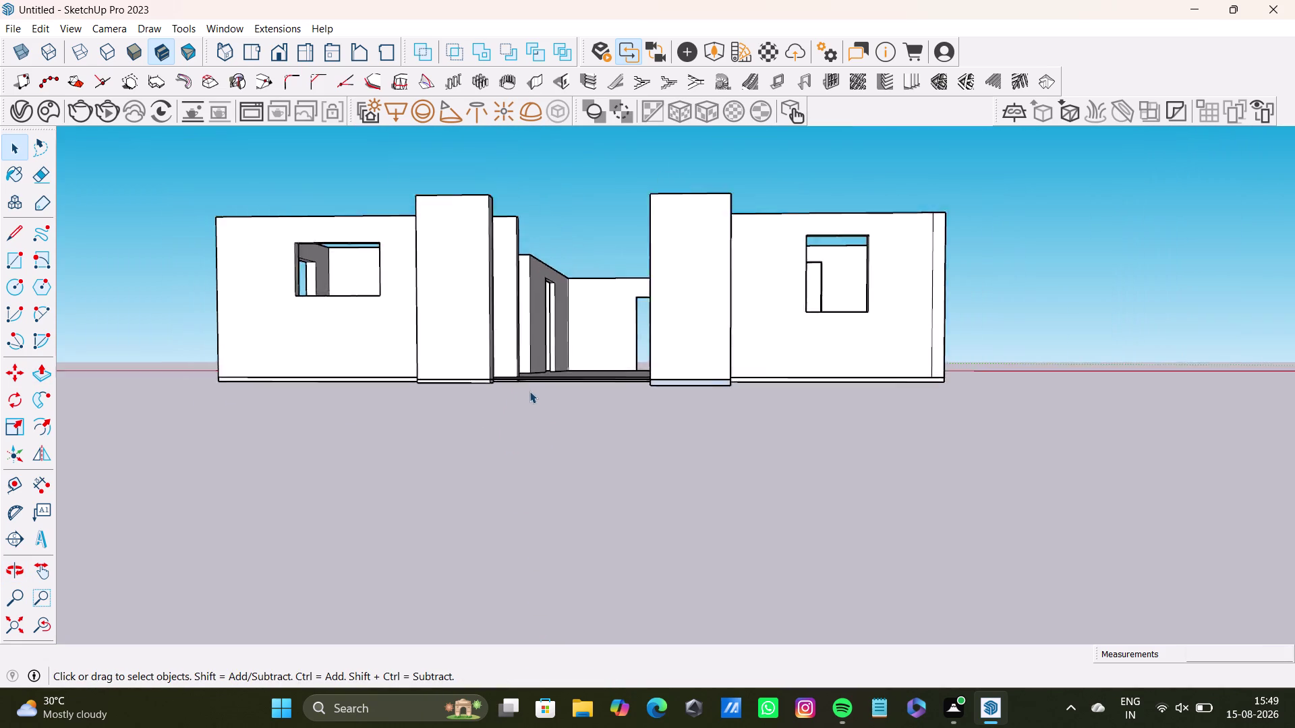
scroll(down, 3)
middle_drag(444, 196, 477, 571)
middle_drag(576, 406, 194, 310)
middle_drag(504, 320, 721, 547)
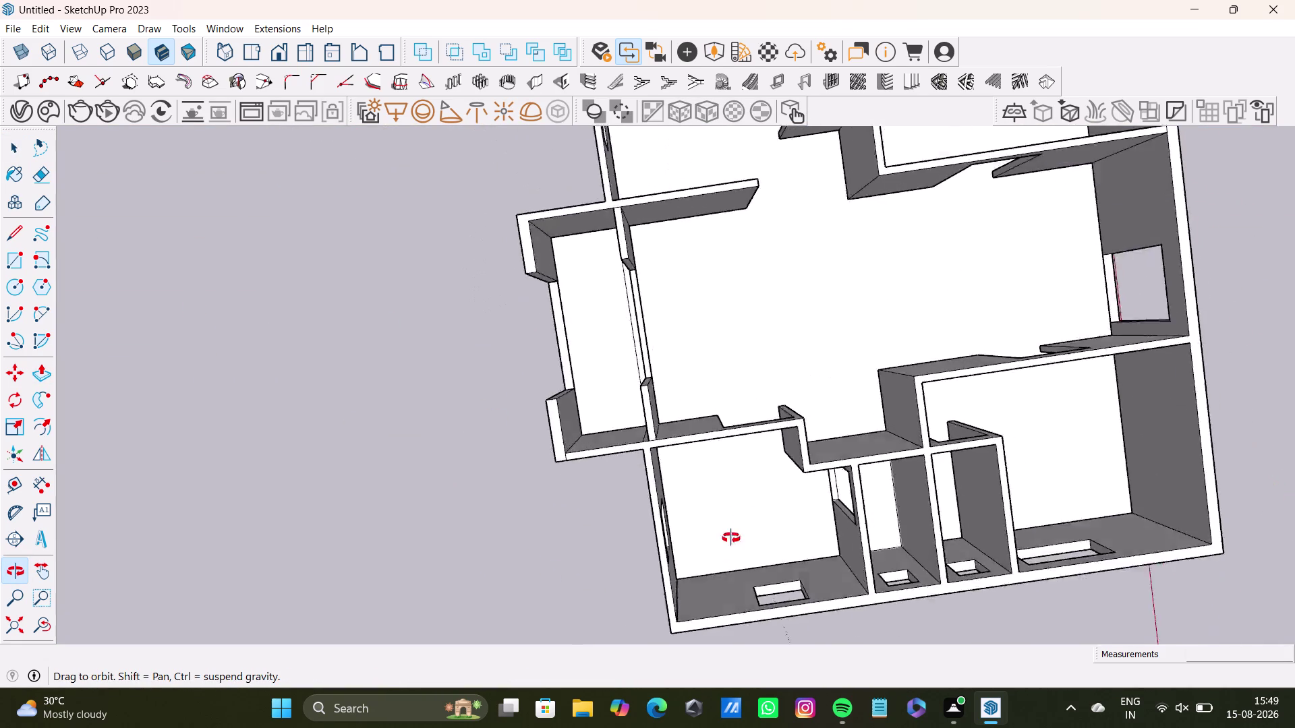
middle_drag(720, 547, 742, 331)
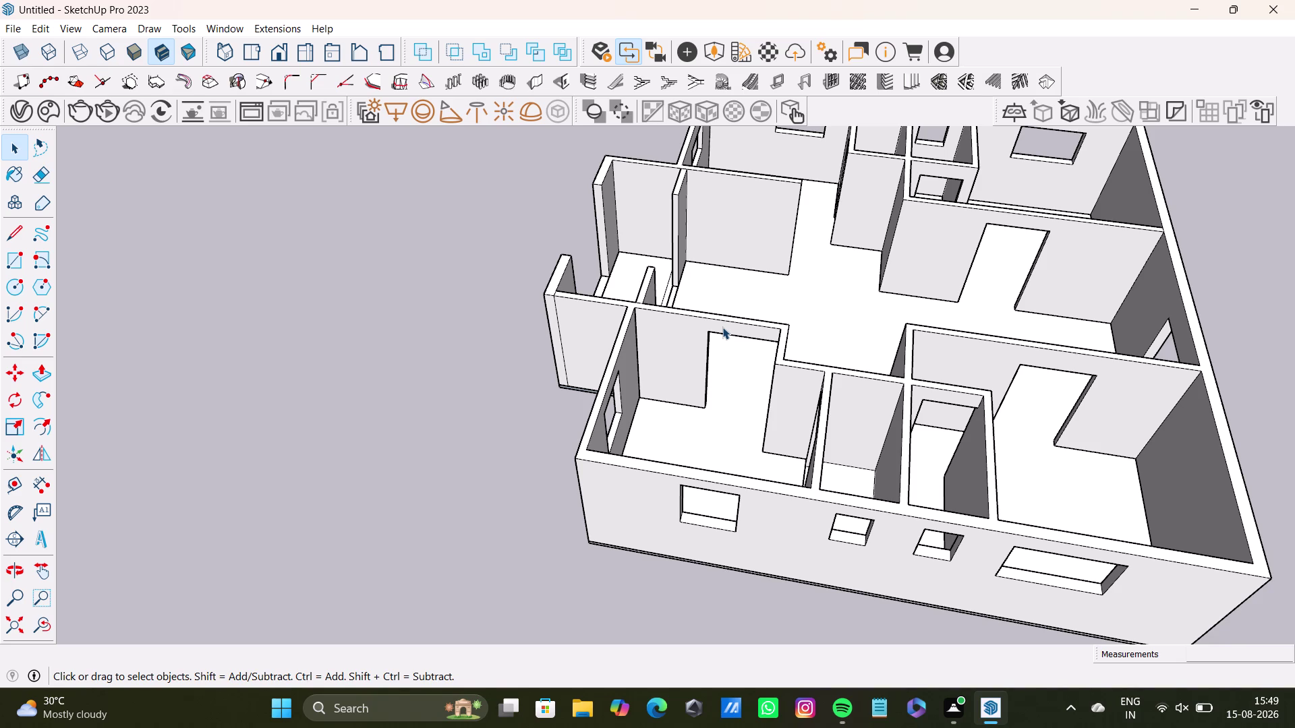
middle_drag(1070, 502, 436, 413)
scroll(down, 3)
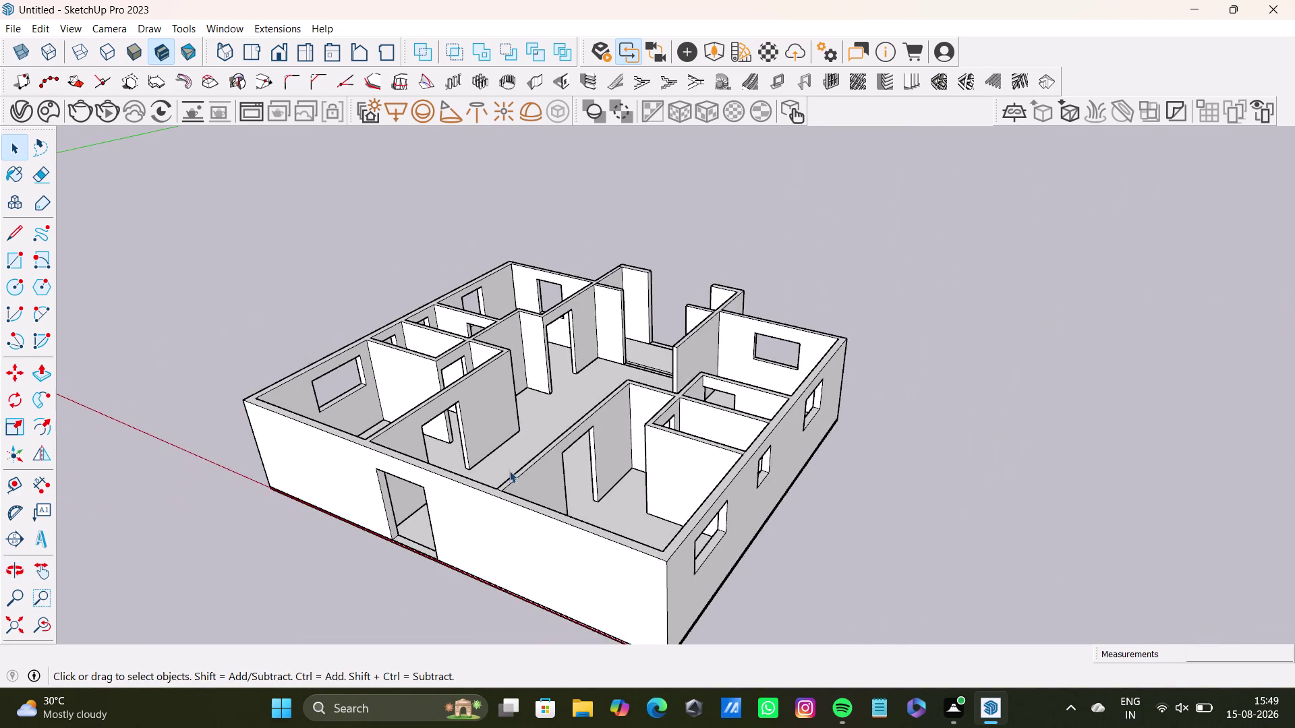
middle_drag(515, 485, 659, 360)
scroll(up, 3)
middle_drag(680, 413, 750, 287)
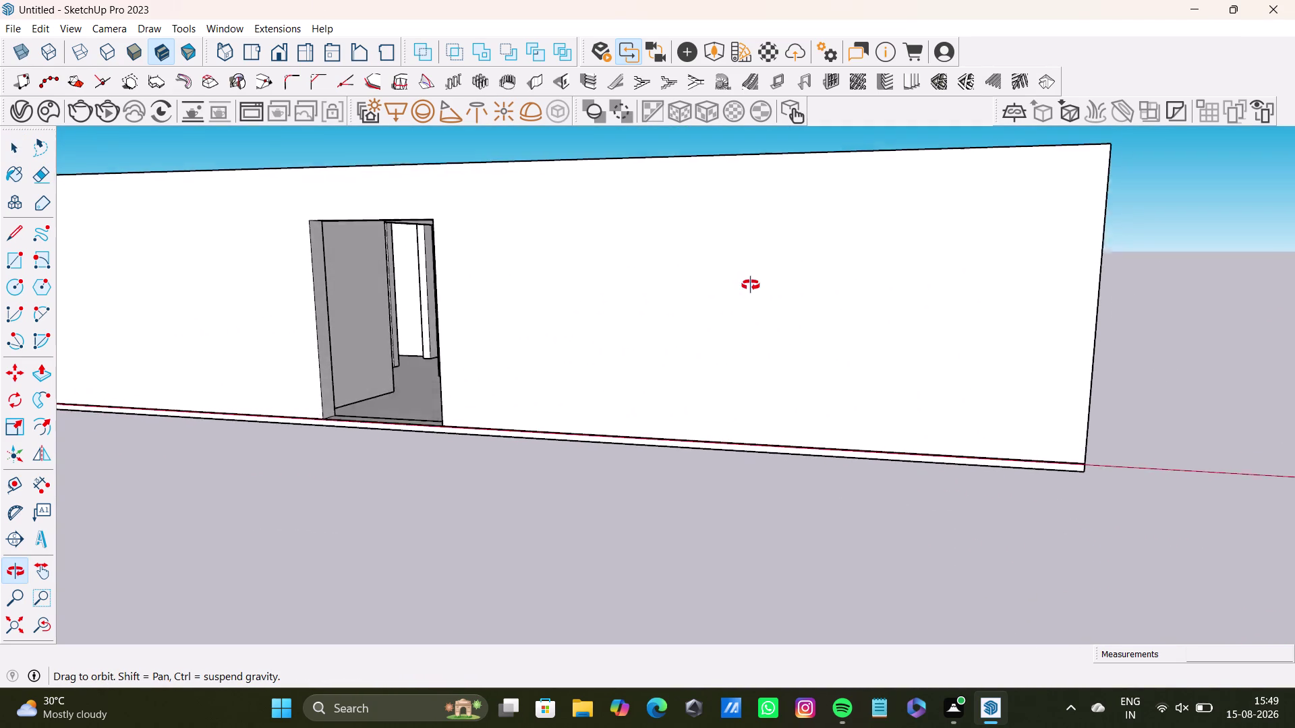
middle_drag(750, 287, 768, 557)
scroll(down, 3)
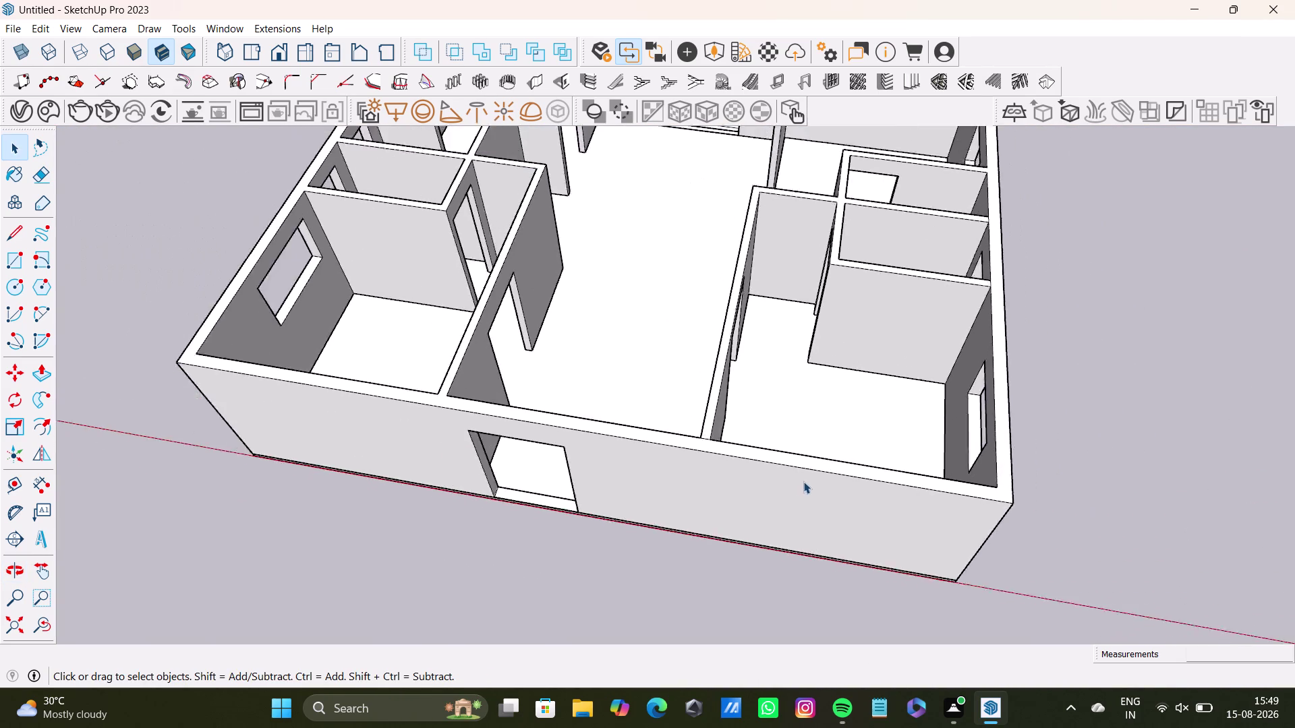
scroll(down, 3)
Try selecting the whole apartment plan with triple-clicks, then clear the selection.
triple_click(832, 508)
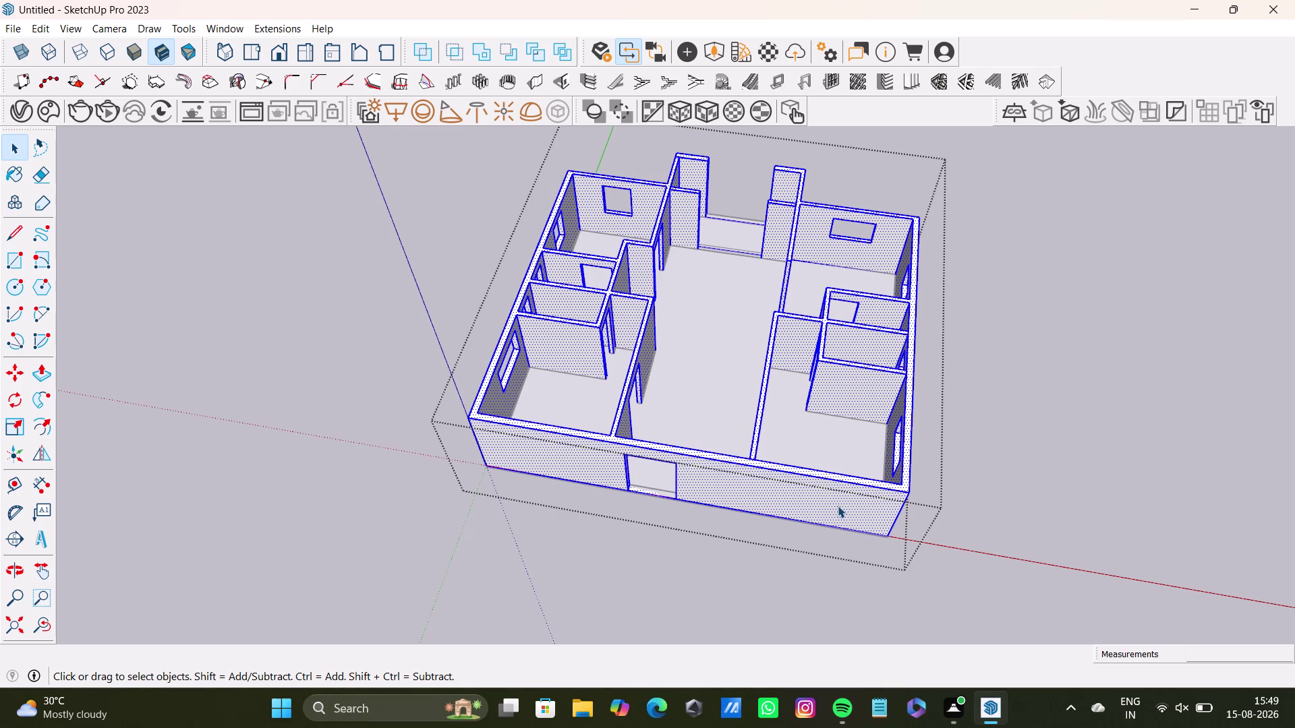
key(m)
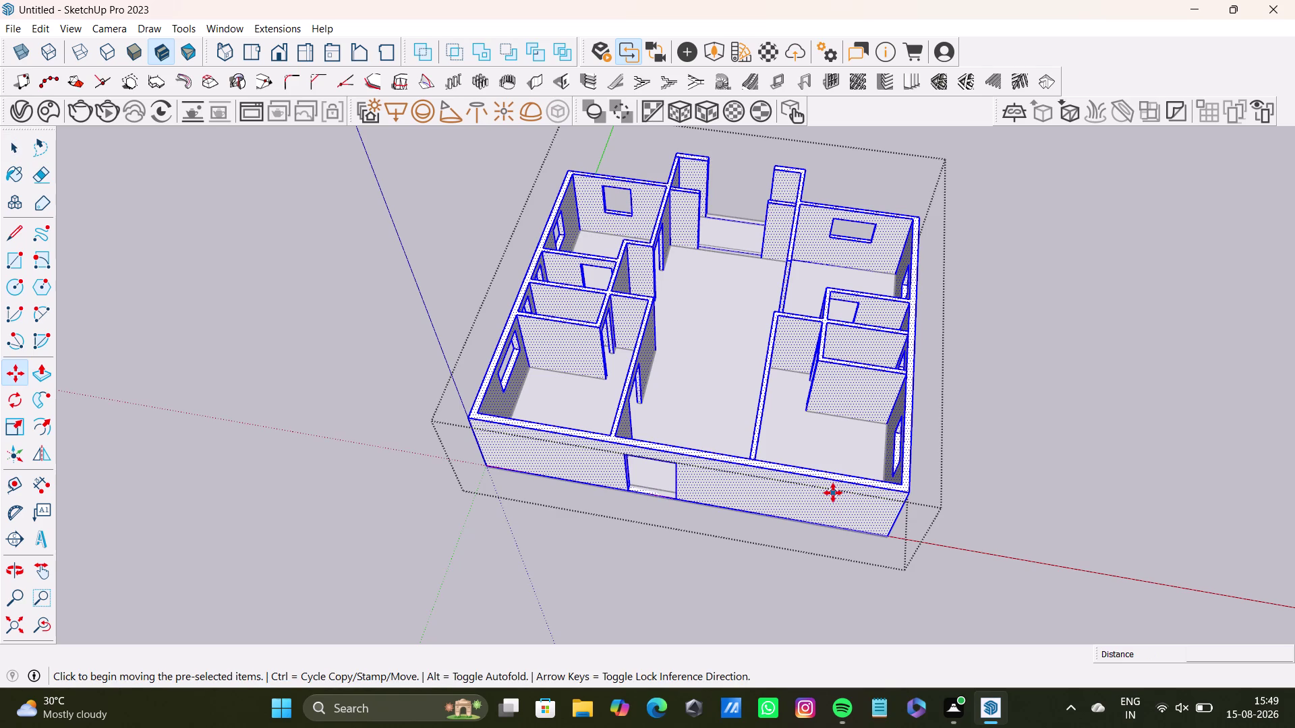
key(space)
click(806, 430)
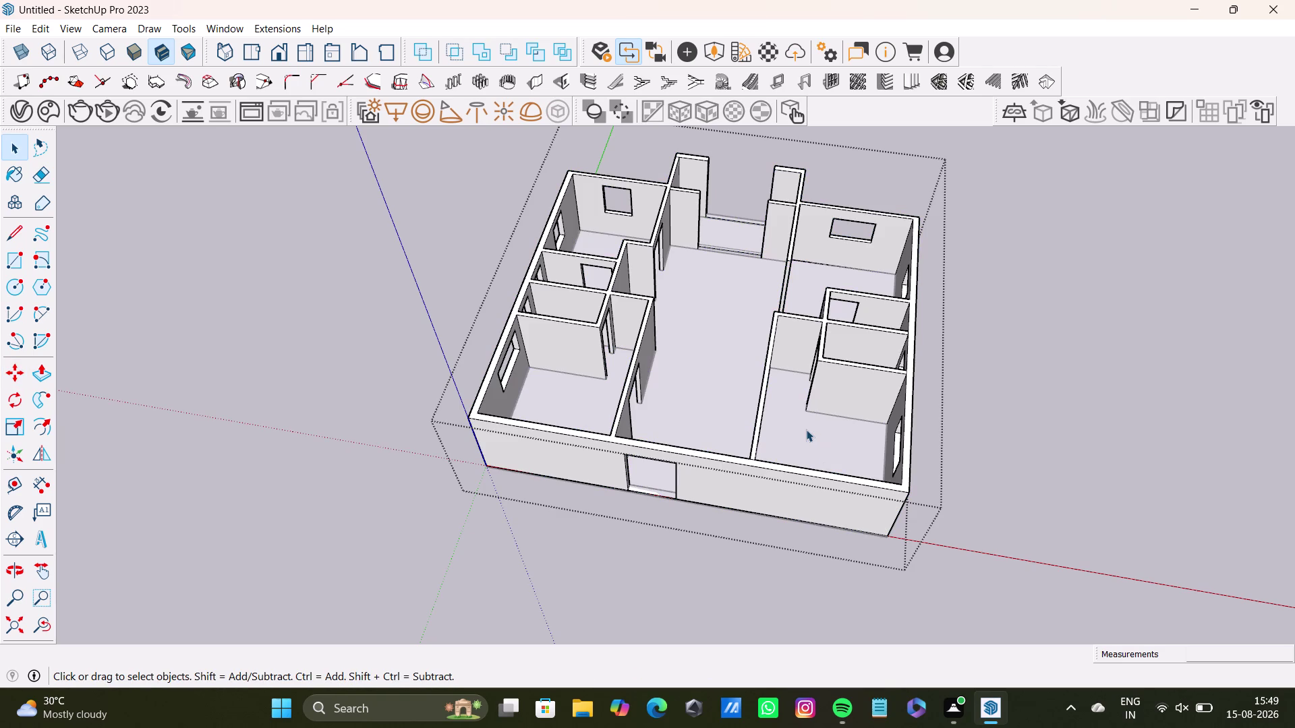
key(space)
click(805, 429)
click(1074, 456)
double_click(814, 434)
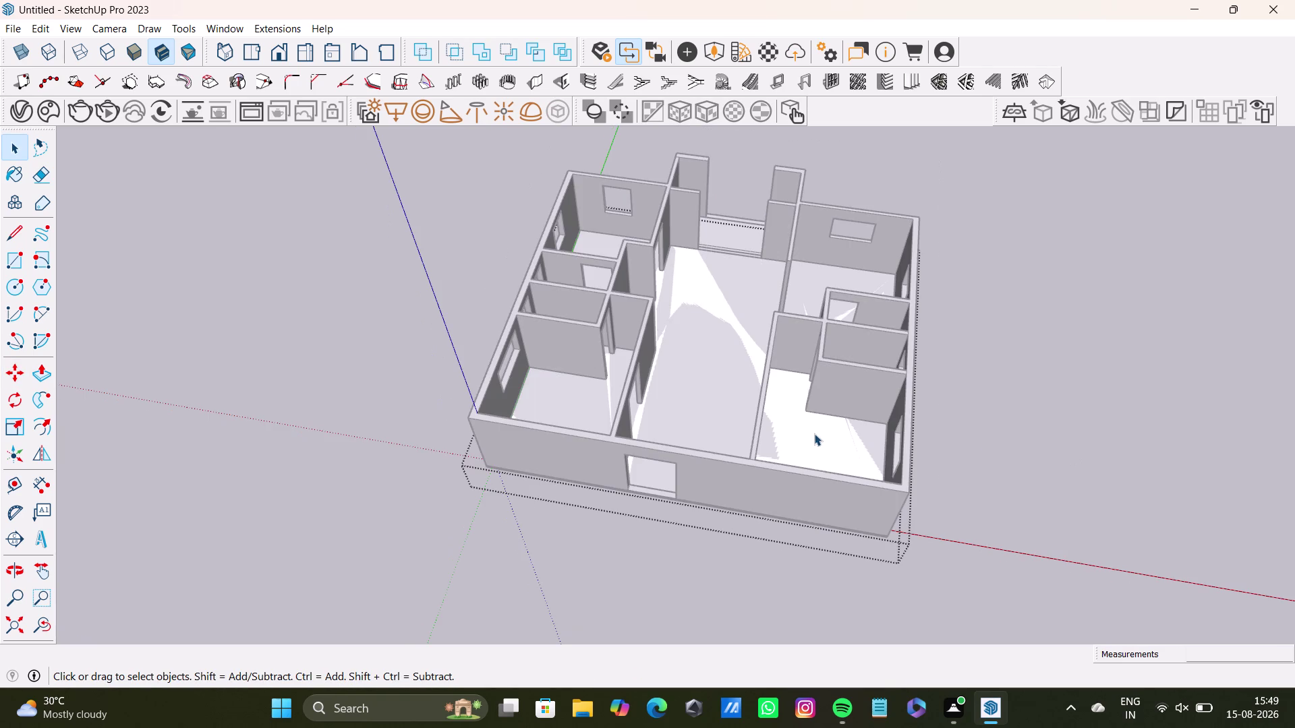
triple_click(813, 434)
click(813, 434)
triple_click(712, 388)
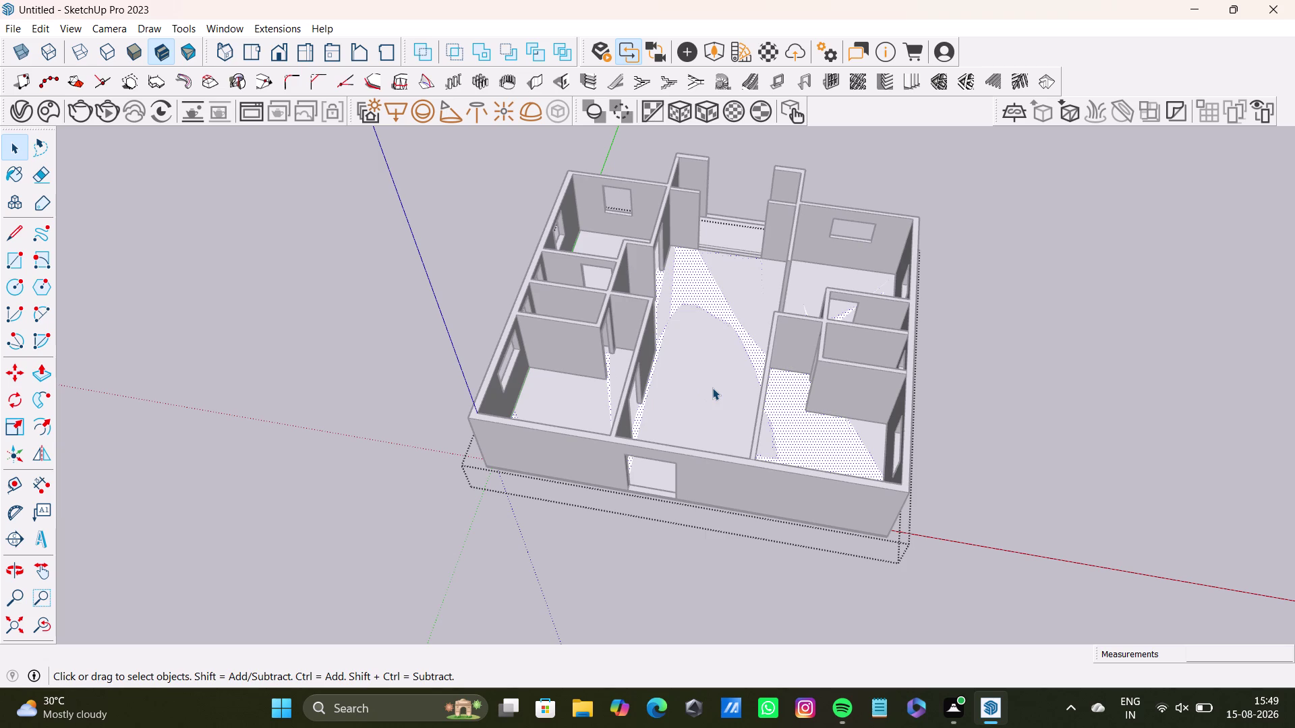
click(952, 420)
key(space)
click(808, 429)
click(713, 396)
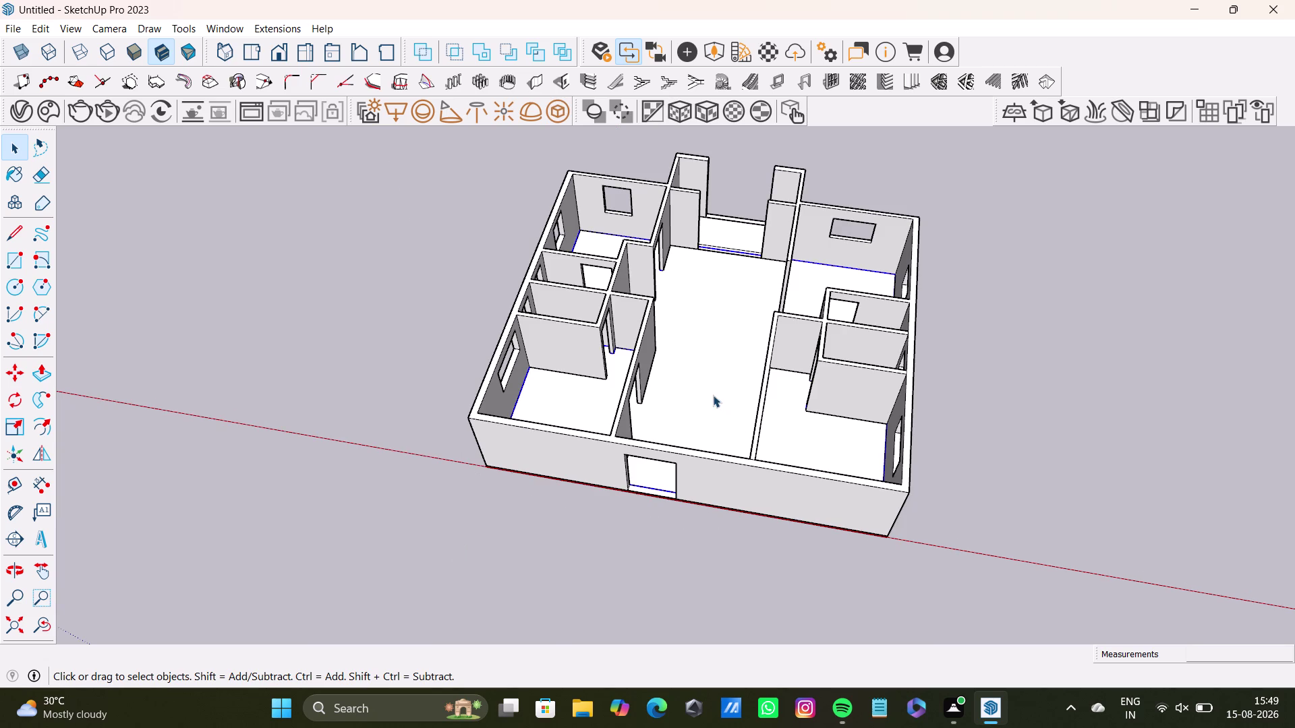
middle_drag(680, 370, 675, 275)
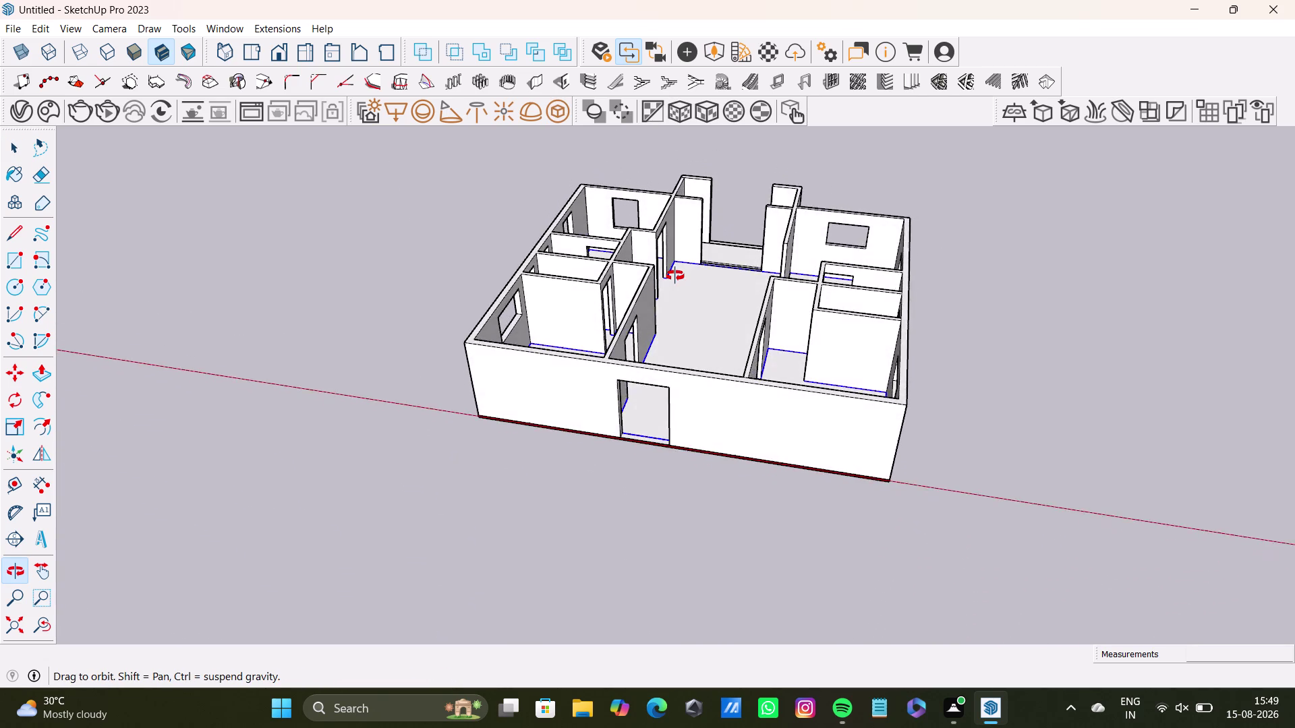
middle_drag(675, 276, 725, 462)
Window-select the entire floor plan.
key(m)
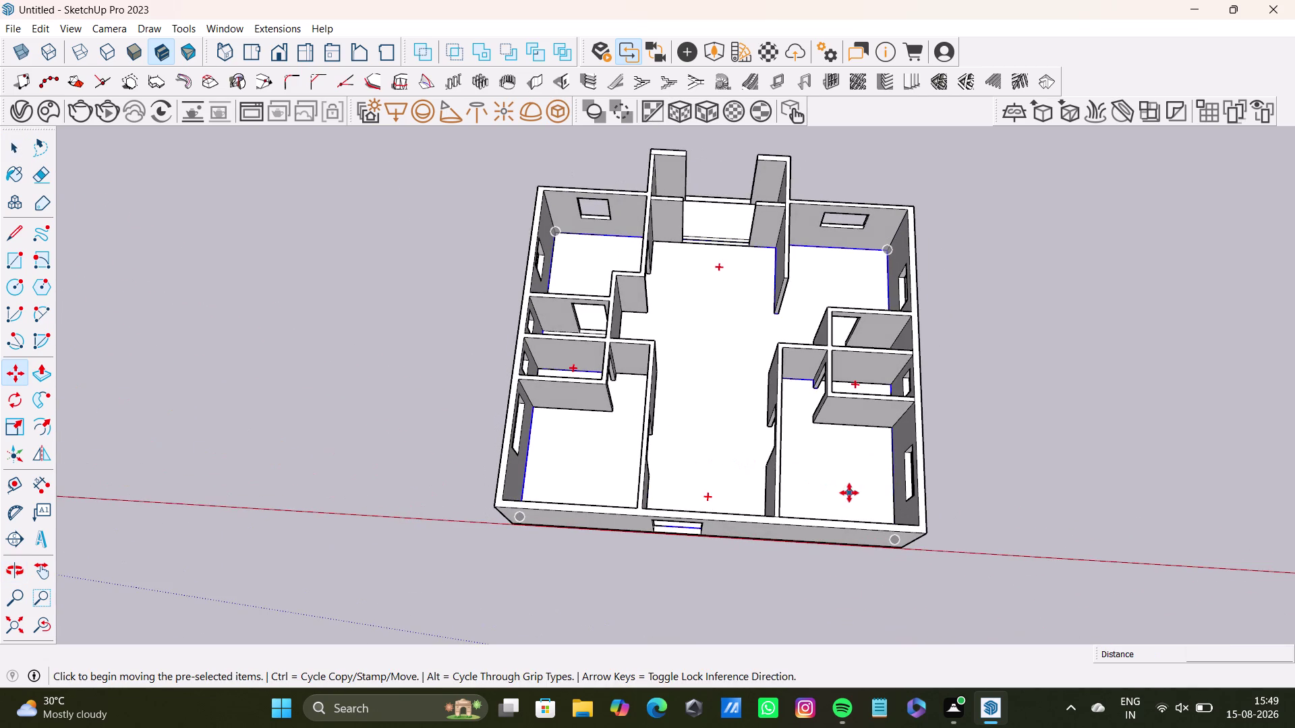
key(space)
double_click(901, 542)
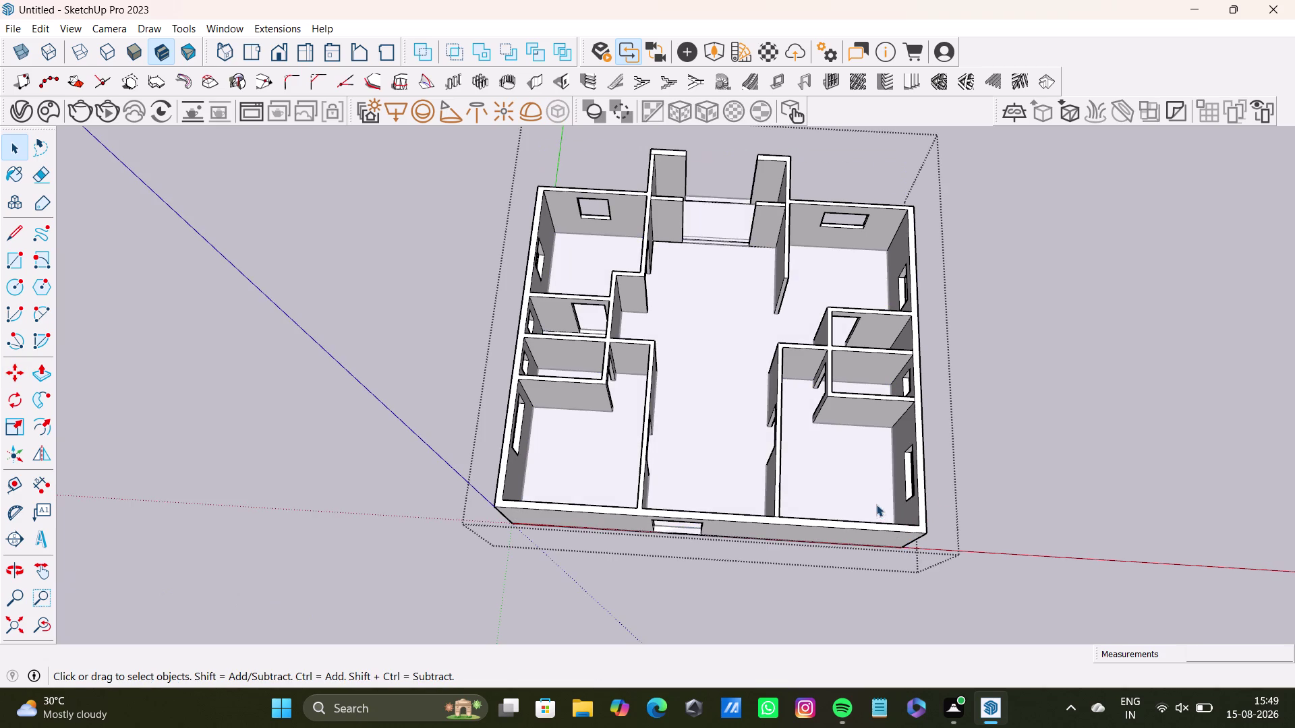
double_click(876, 505)
key(space)
click(990, 462)
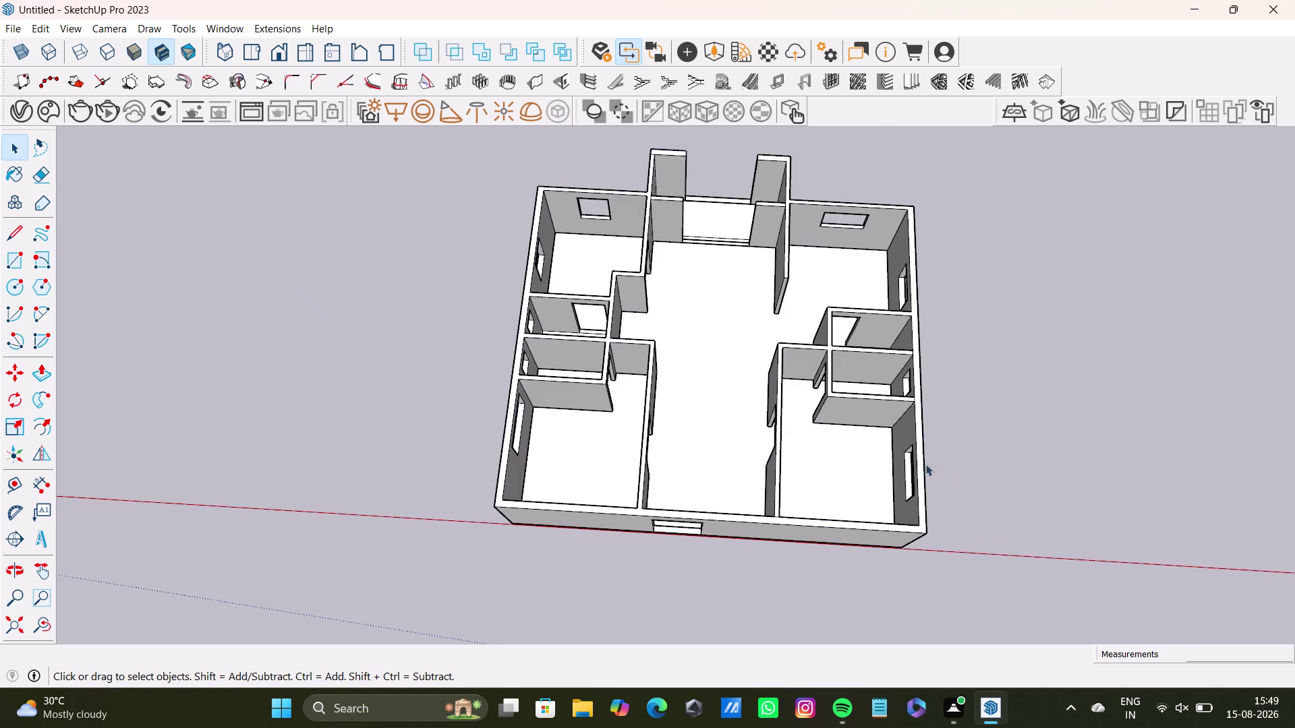
scroll(down, 3)
scroll(down, 3)
drag(566, 242, 735, 469)
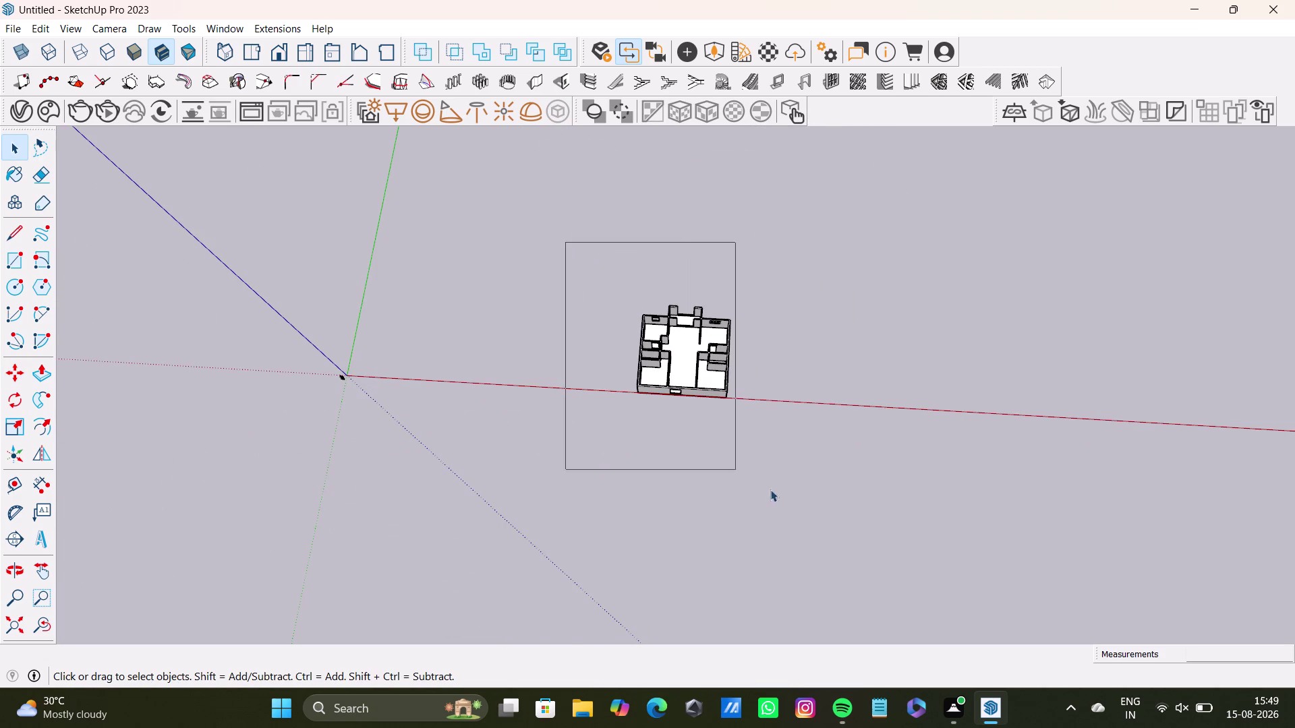
drag(735, 470, 829, 516)
scroll(up, 3)
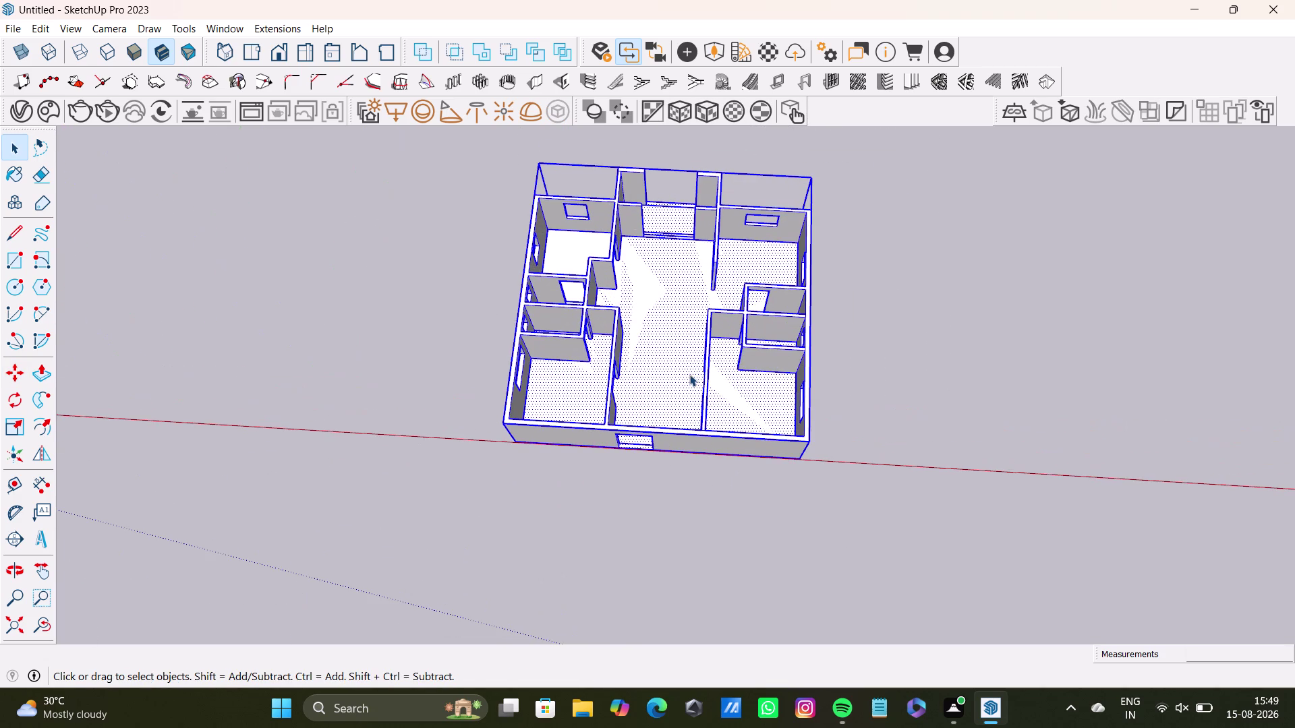
Move the plan by its corner onto the origin on the green axis.
key(m)
click(804, 464)
scroll(down, 3)
middle_drag(357, 370, 717, 388)
scroll(up, 3)
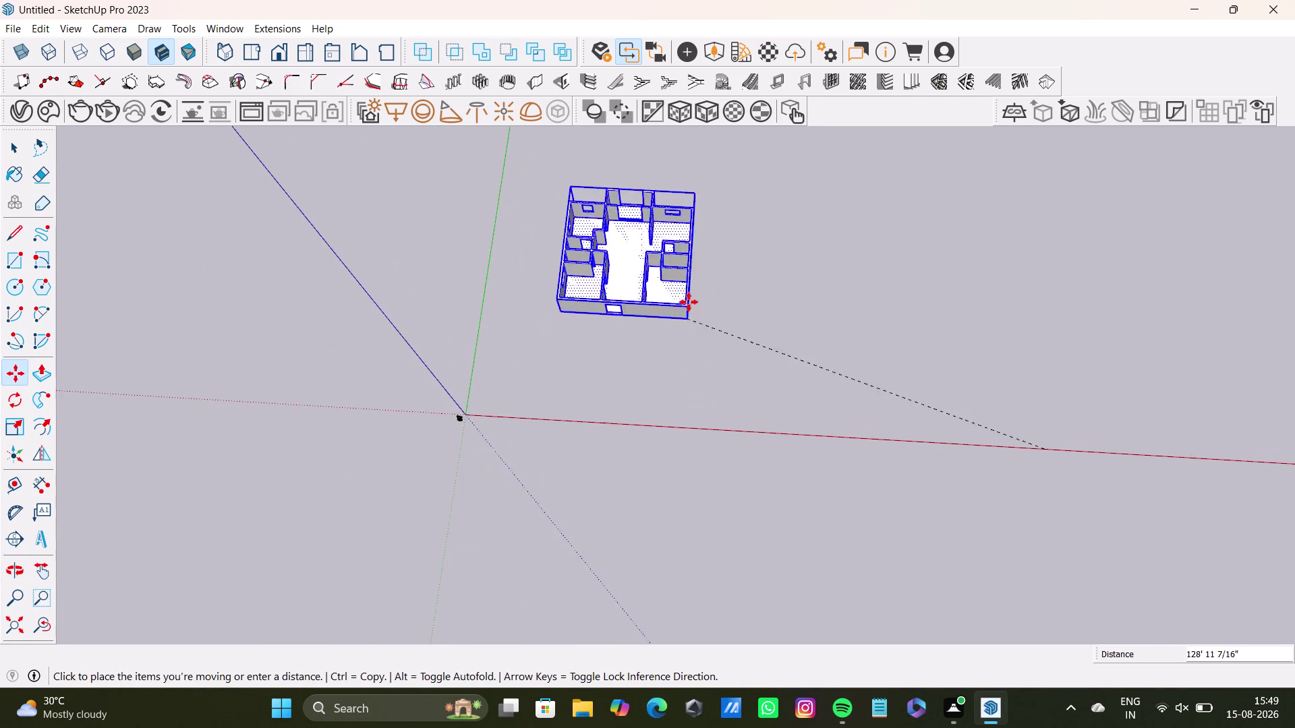
scroll(up, 3)
scroll(up, 3)
middle_drag(650, 267, 591, 558)
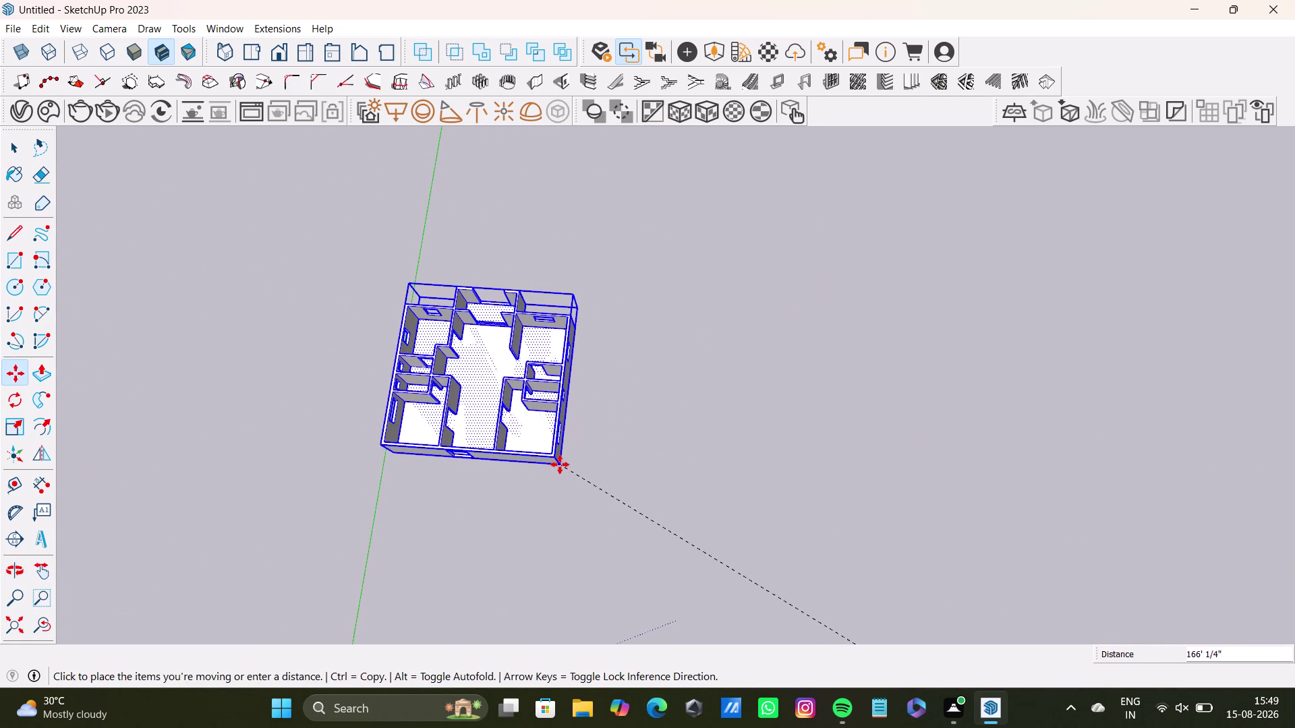
click(557, 463)
Orbit back to a perspective view of the placed plan.
middle_drag(627, 487, 650, 200)
middle_drag(599, 431, 632, 282)
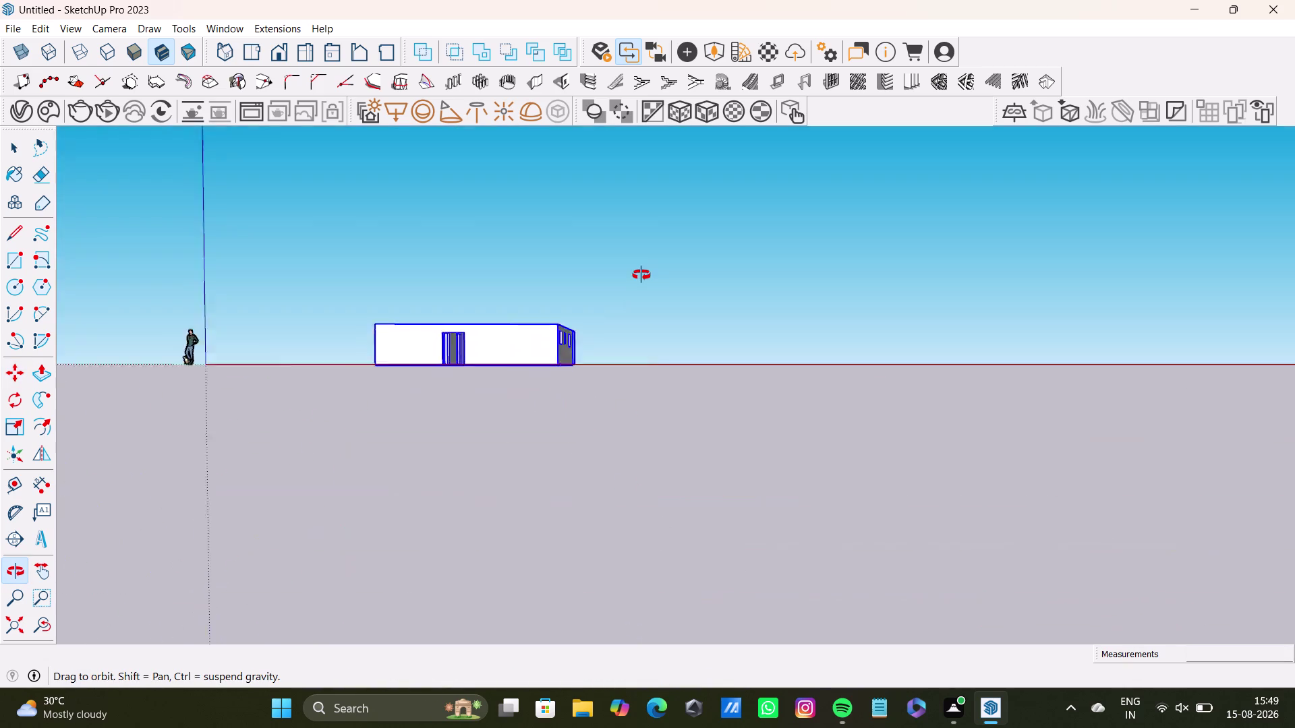
middle_drag(632, 282, 547, 534)
scroll(up, 3)
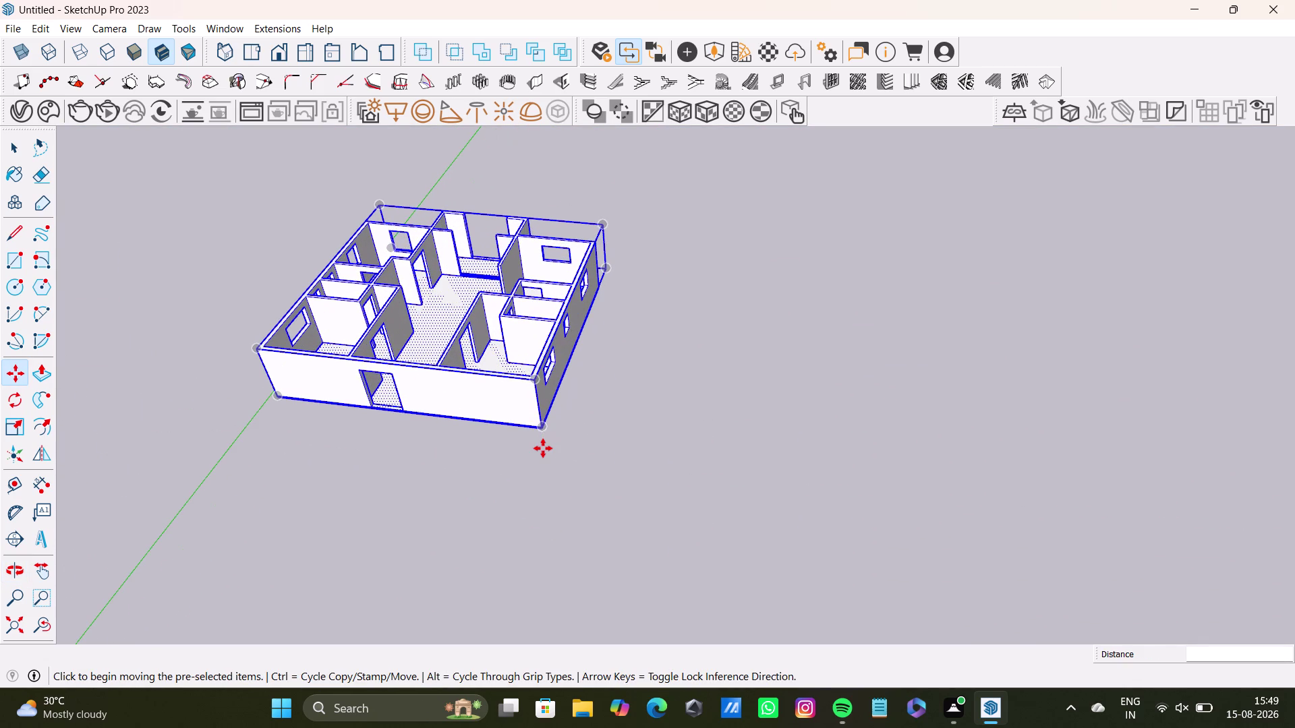
Copy the plan from its corner 6'6" along the red axis.
key(m)
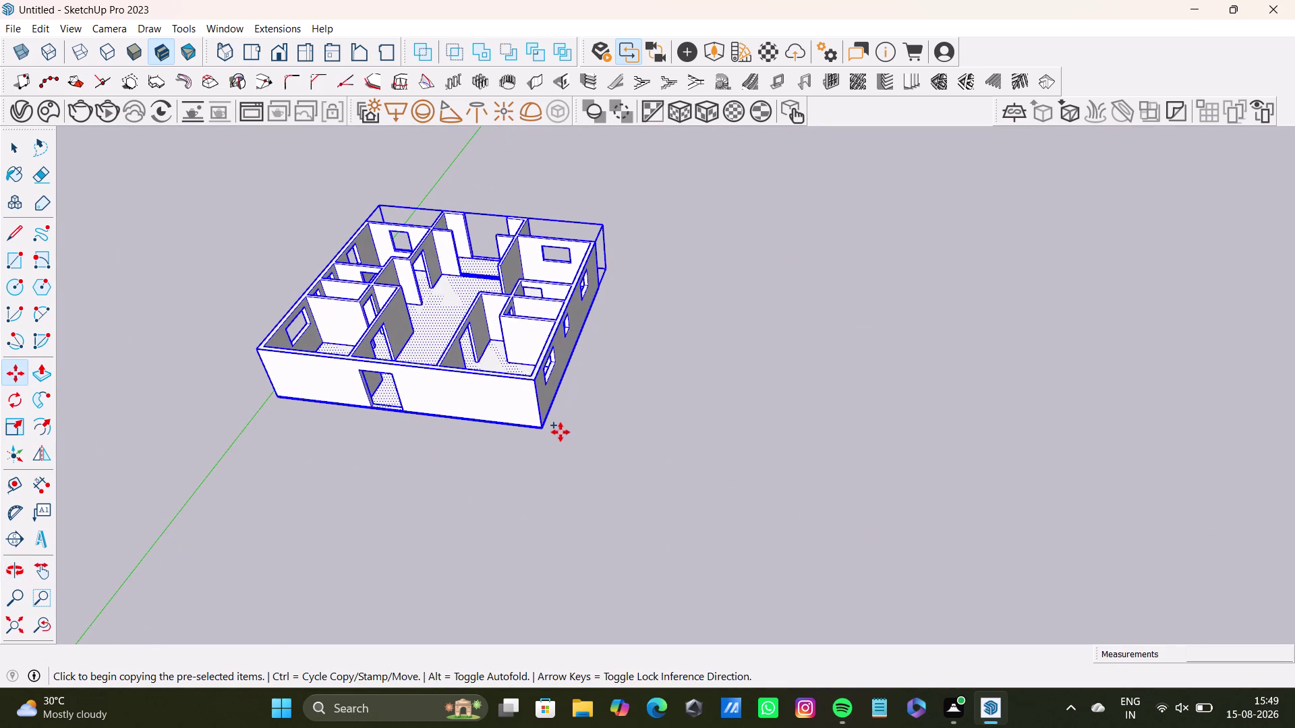
click(548, 432)
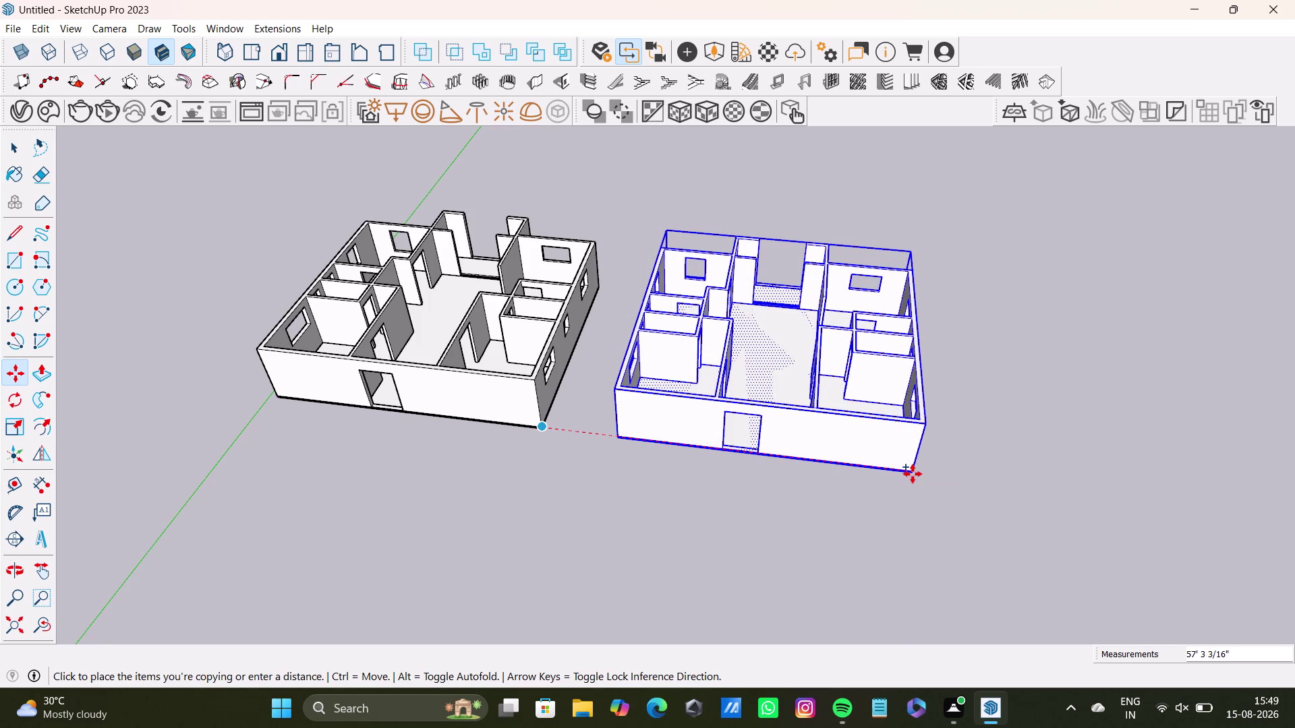
key(6)
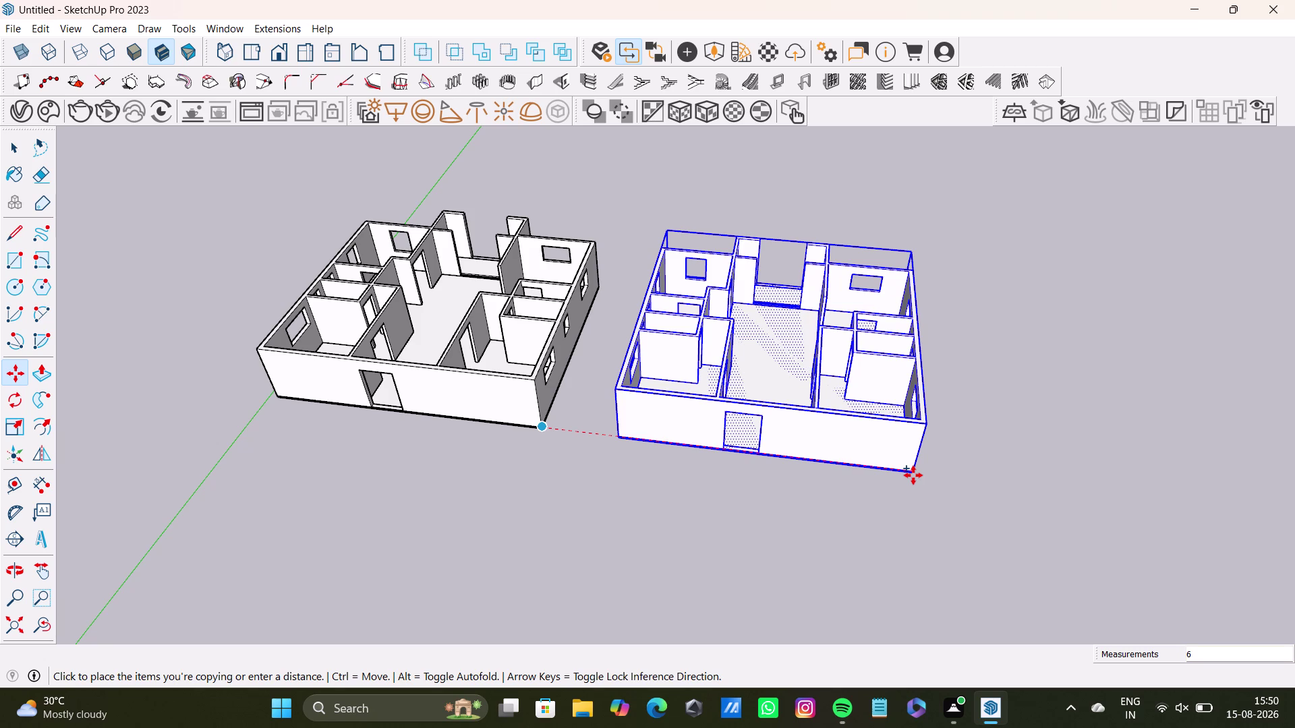
key(6)
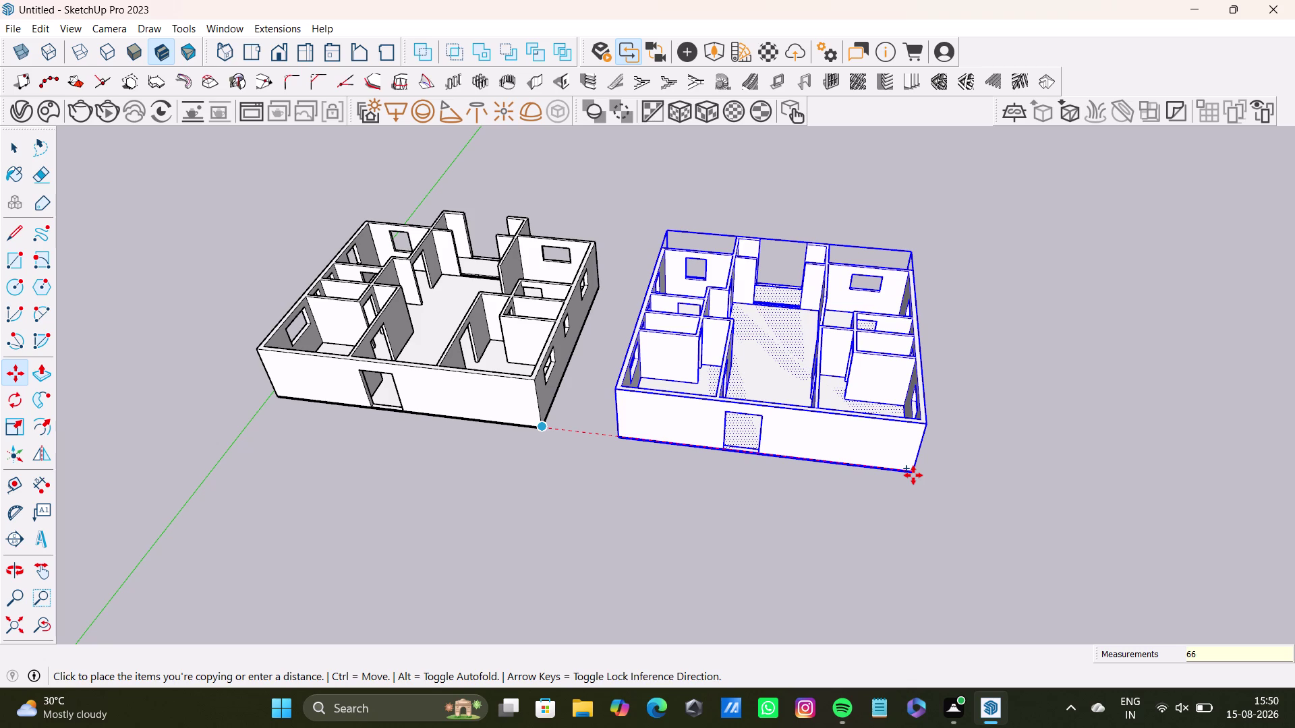
key(BackSpace)
text('6)
key(shift+quotedbl)
key(Return)
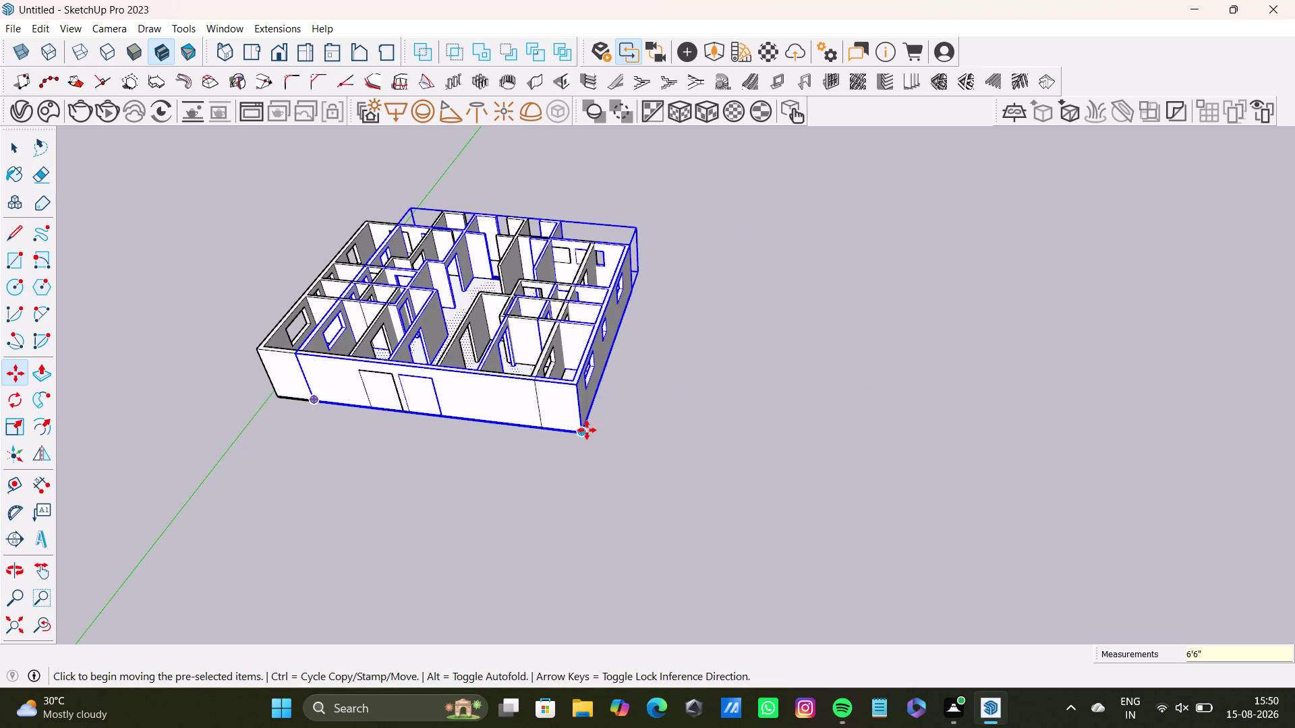
Undo the last action and orbit toward the copied plan's outer corner wall.
key(ctrl+z)
middle_drag(598, 455, 706, 514)
scroll(up, 3)
middle_drag(615, 461, 467, 446)
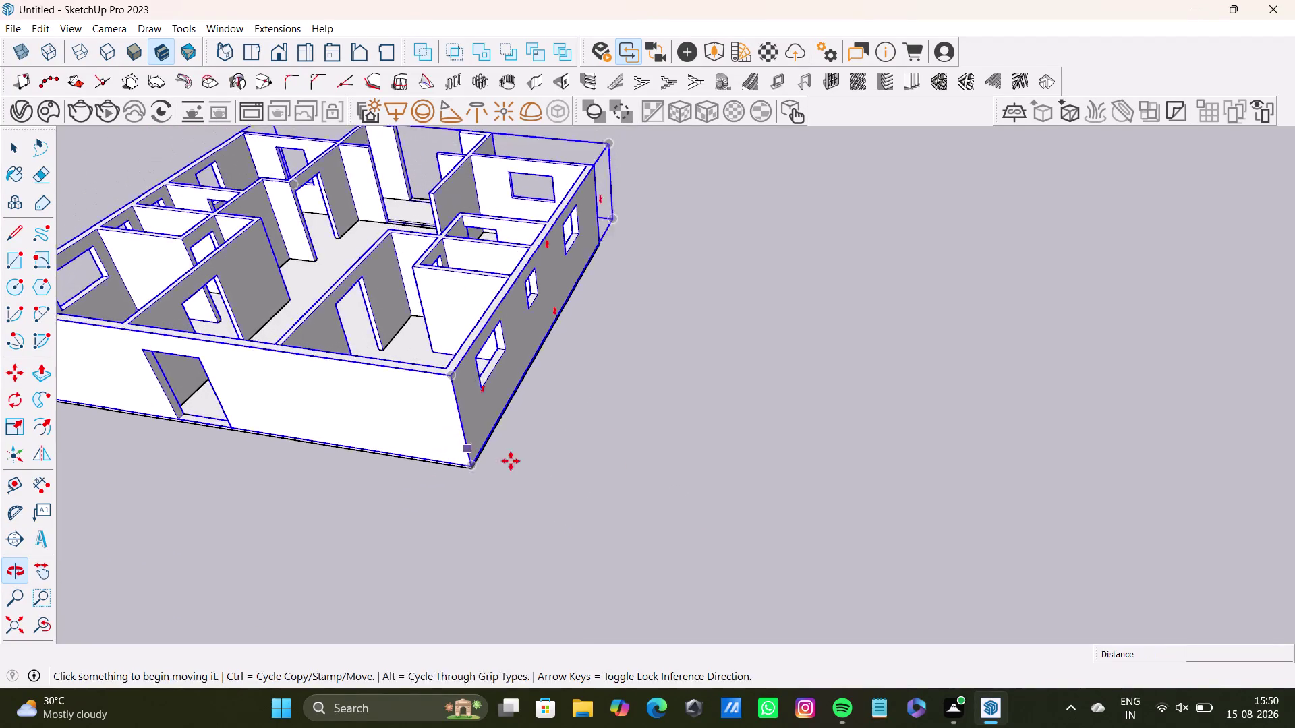
scroll(up, 3)
middle_drag(547, 457, 629, 514)
key(space)
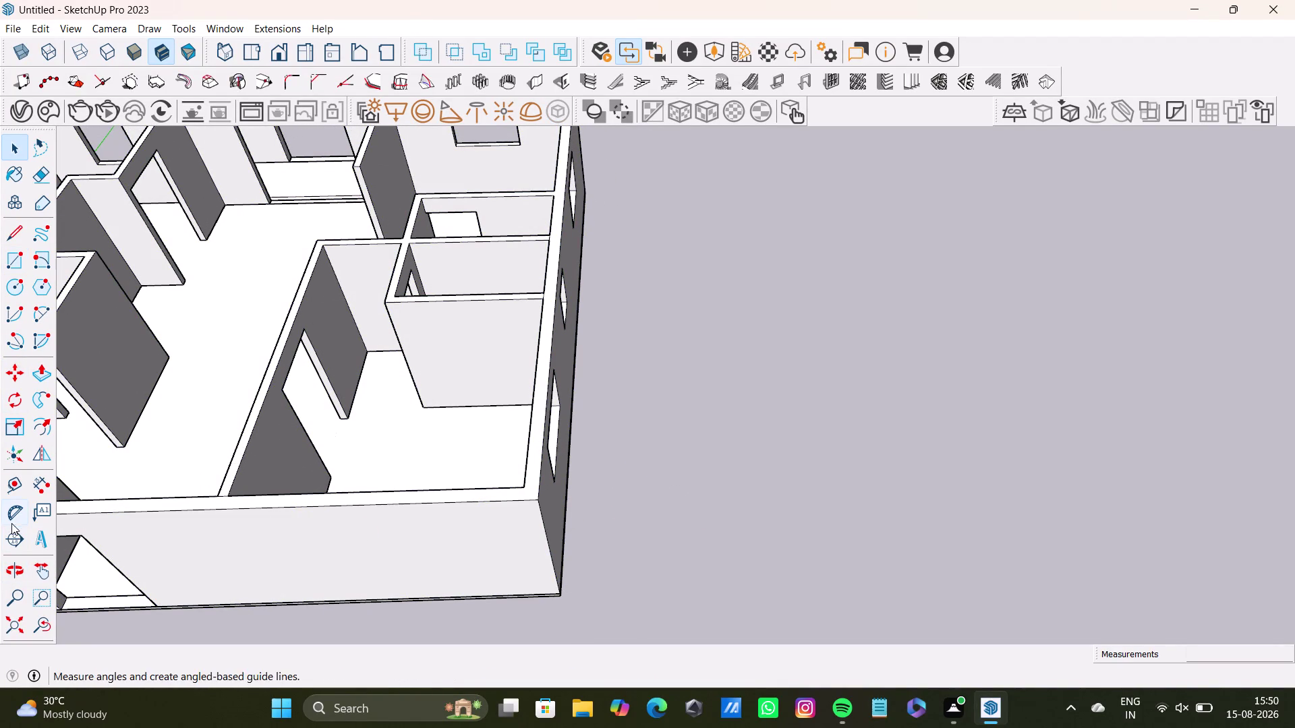
click(12, 490)
scroll(up, 3)
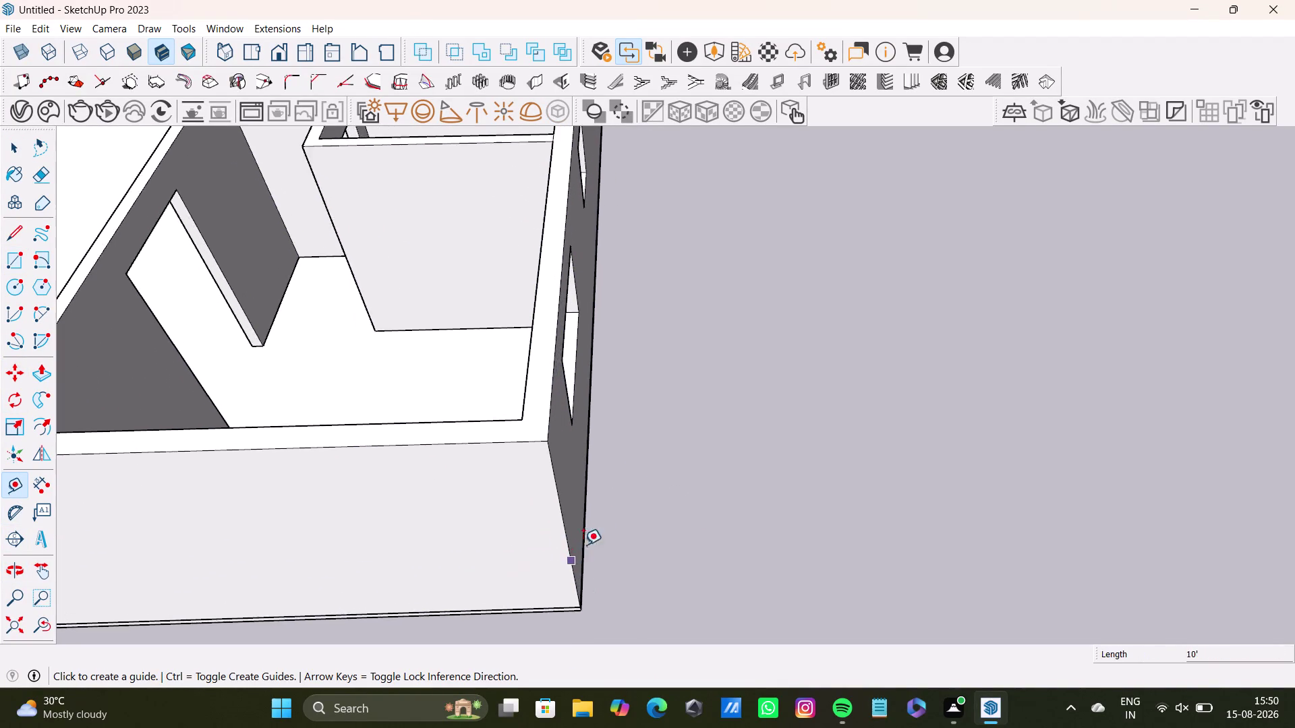
middle_drag(599, 541, 532, 485)
drag(559, 557, 569, 557)
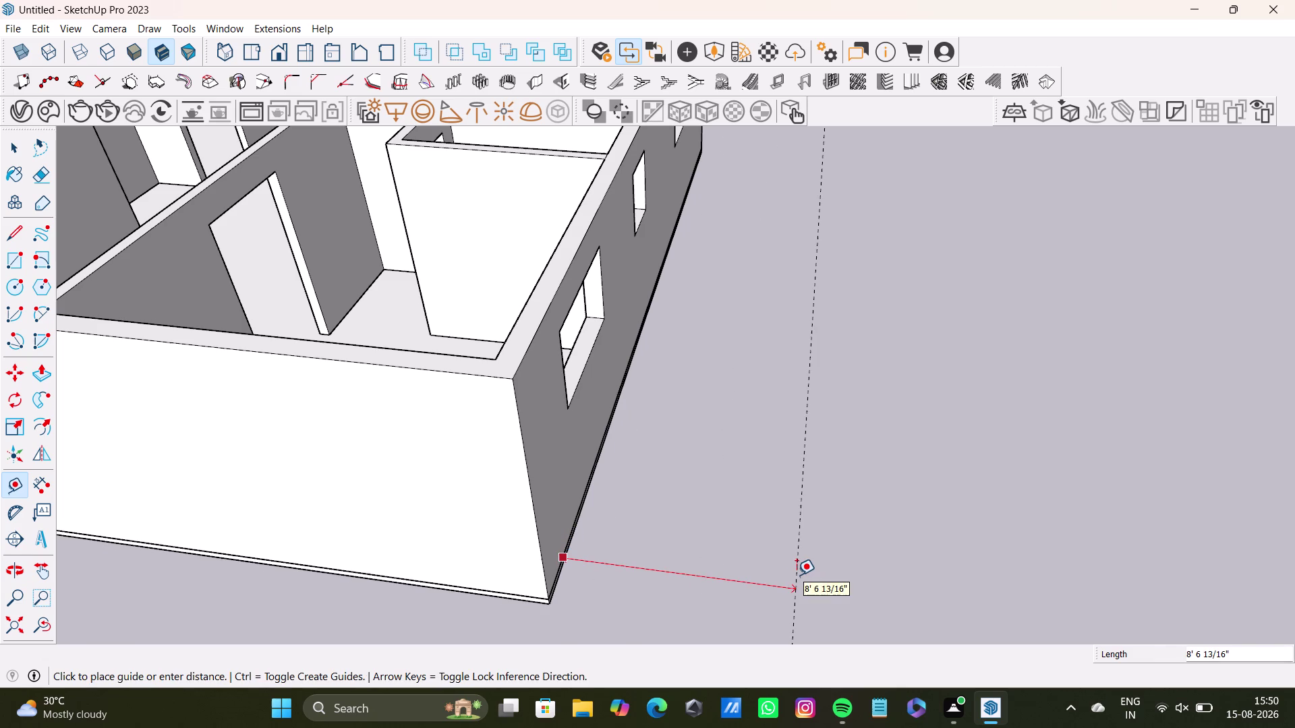
middle_drag(797, 575, 747, 493)
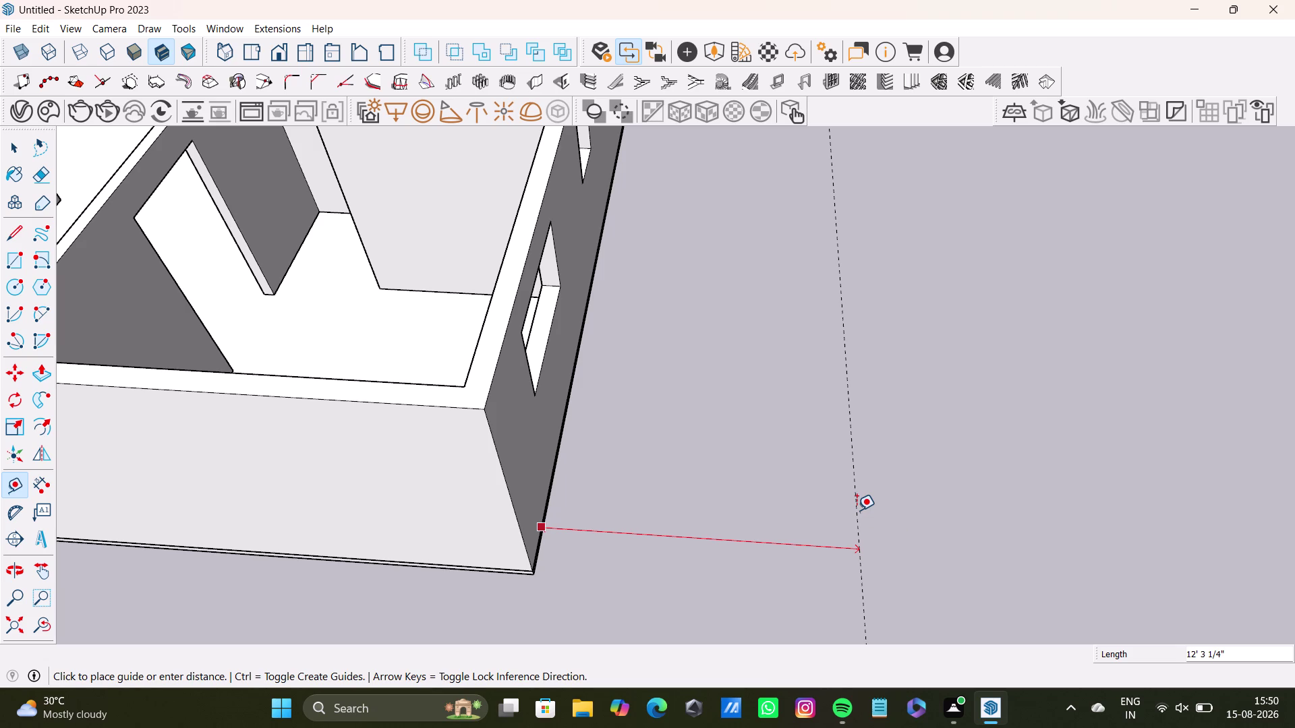
key(space)
scroll(up, 3)
middle_drag(563, 485, 462, 328)
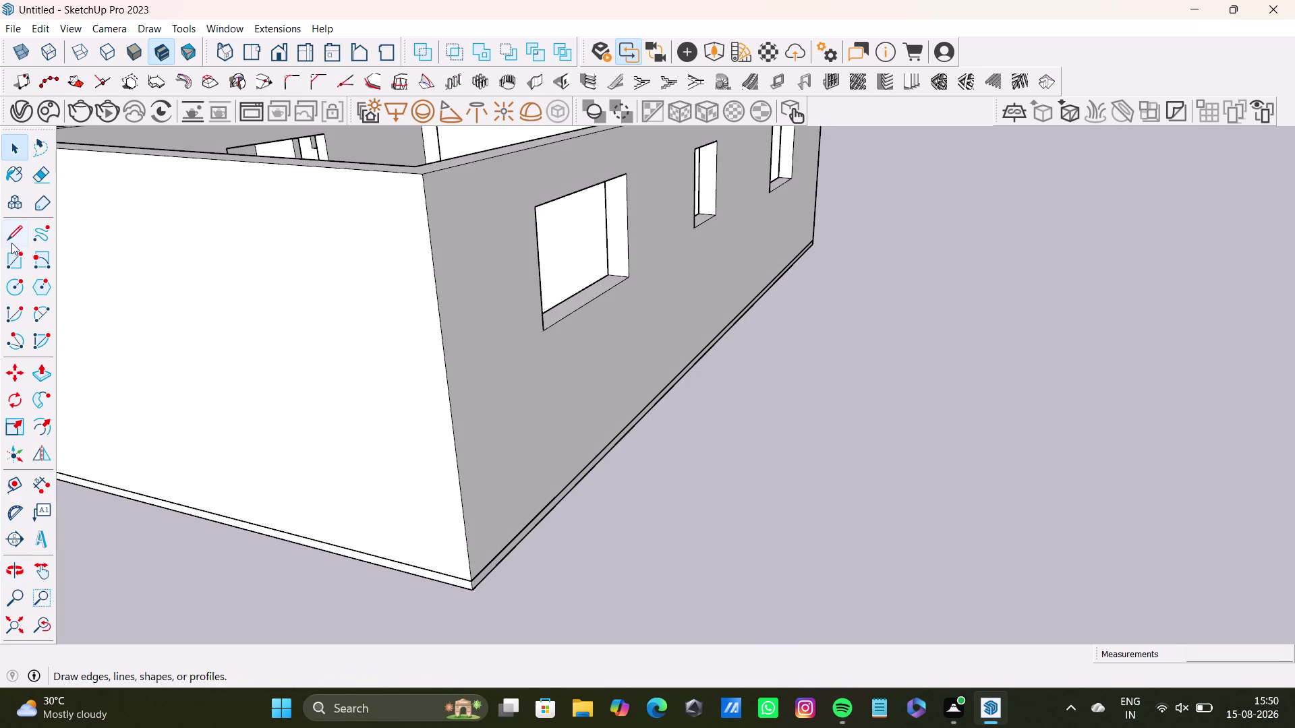
Place a Tape Measure guide 6' out from the building's outer wall corner.
click(10, 237)
key(space)
drag(20, 486, 25, 488)
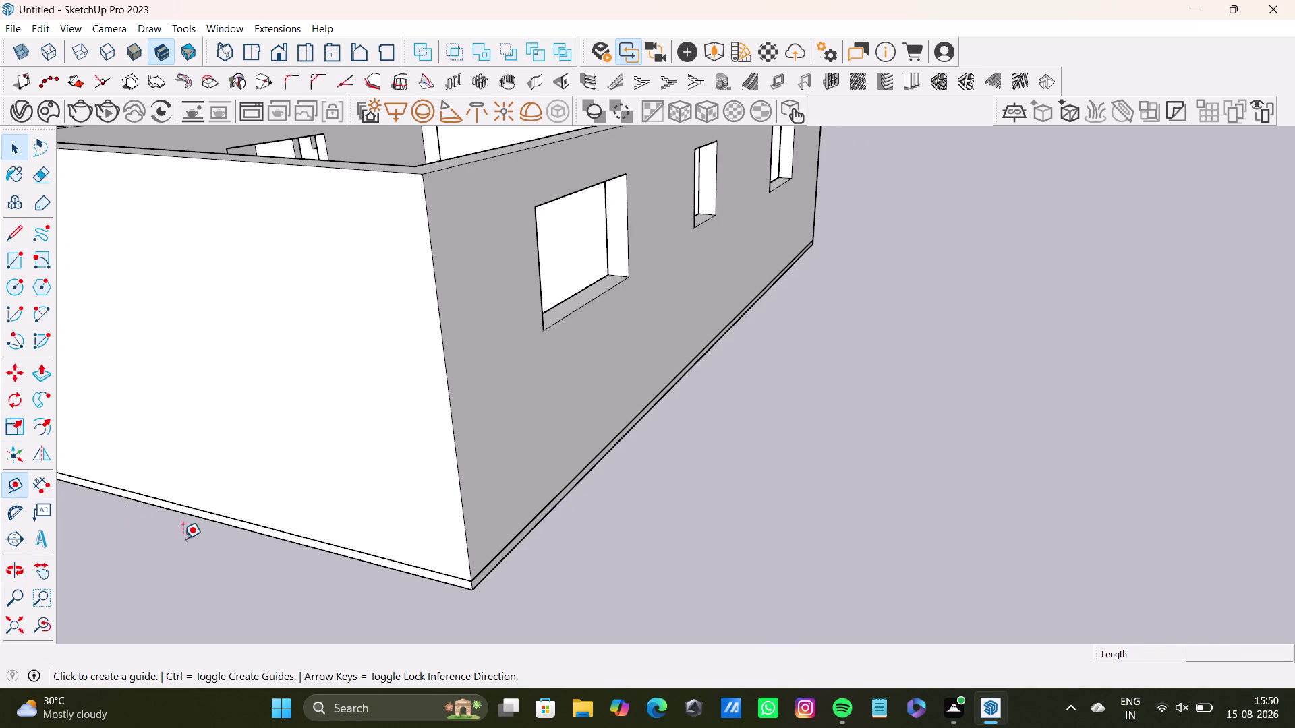
scroll(up, 3)
click(505, 571)
scroll(down, 3)
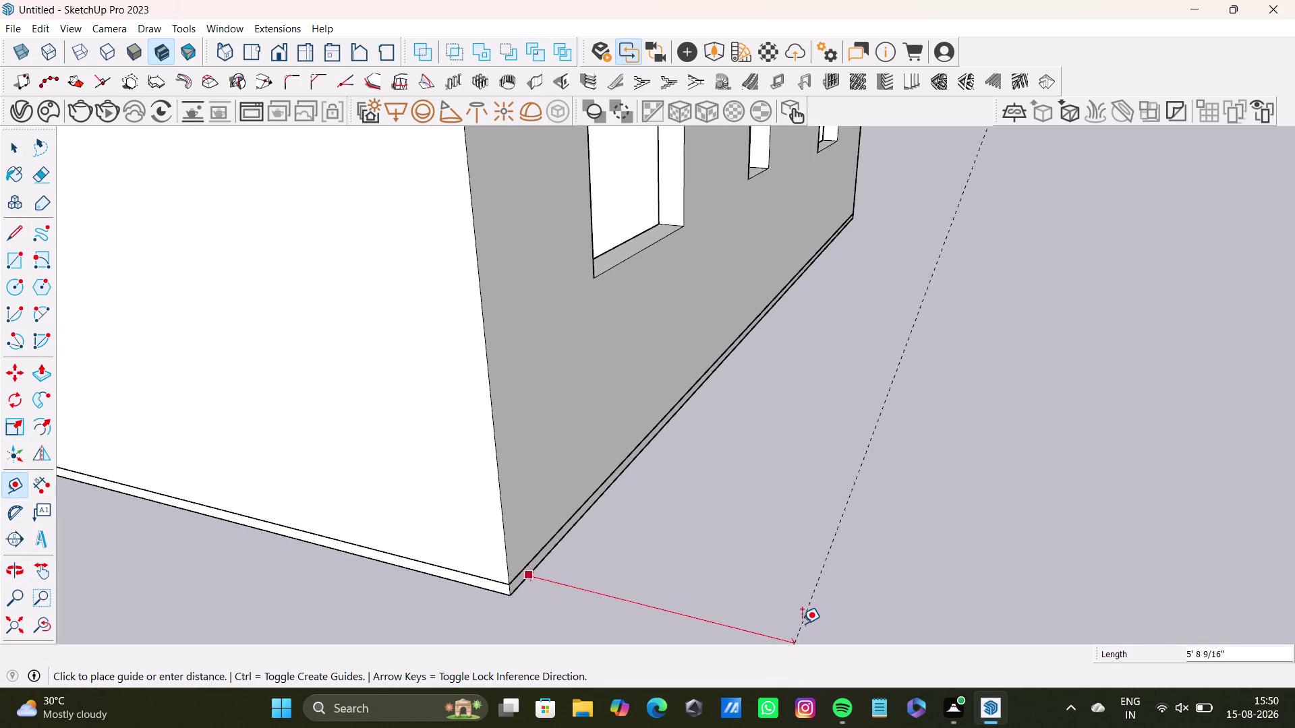
scroll(down, 3)
middle_drag(797, 605, 930, 558)
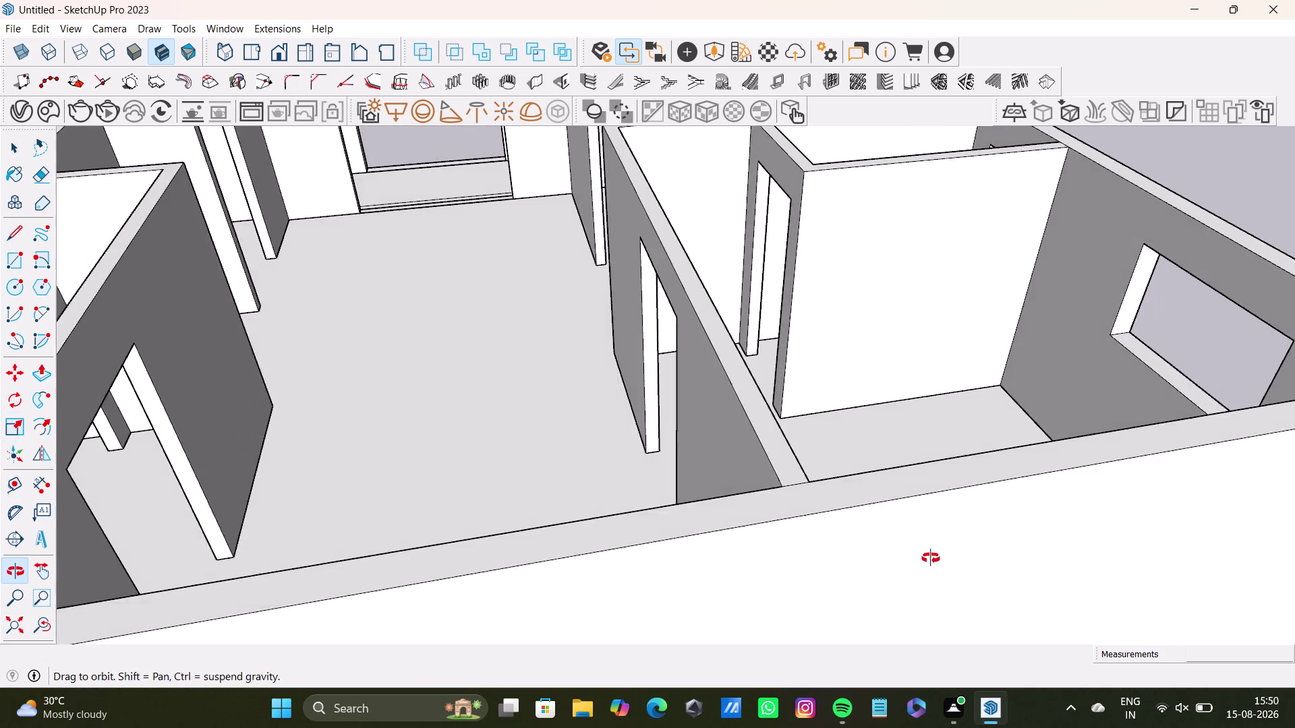
middle_drag(930, 559, 242, 474)
scroll(down, 3)
middle_drag(1022, 471, 735, 311)
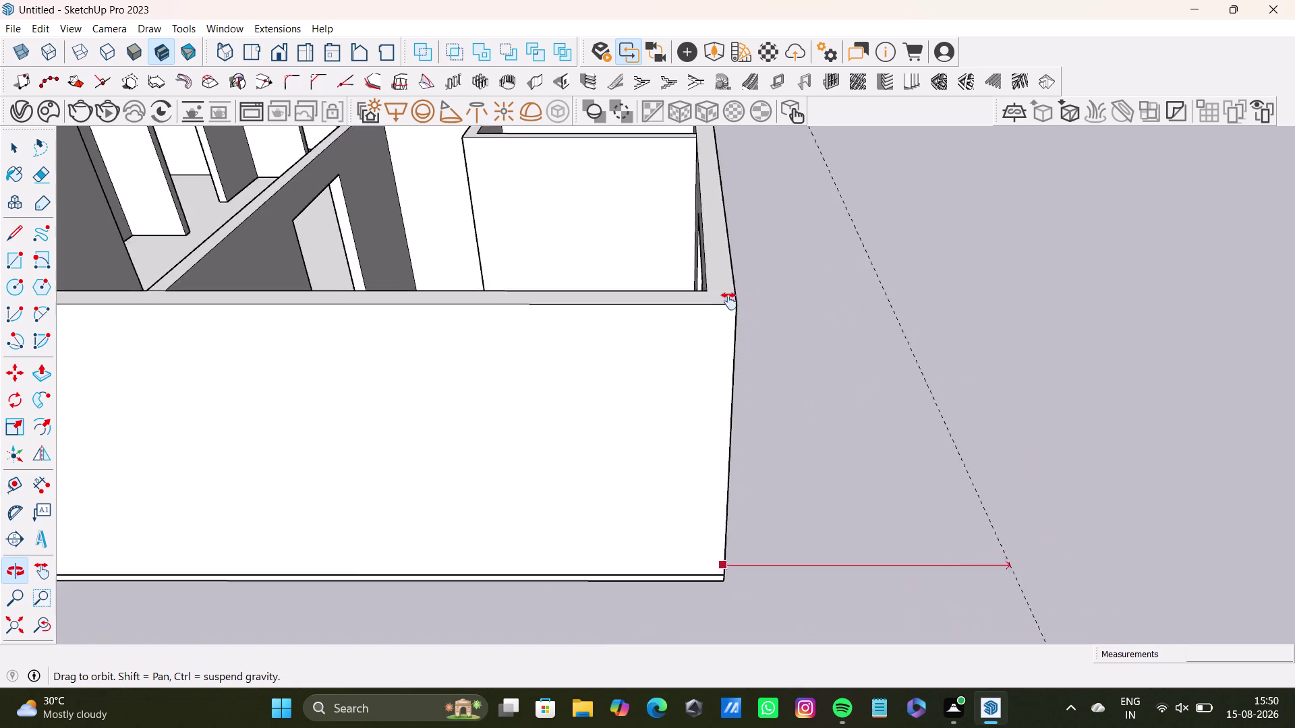
middle_drag(736, 310, 538, 288)
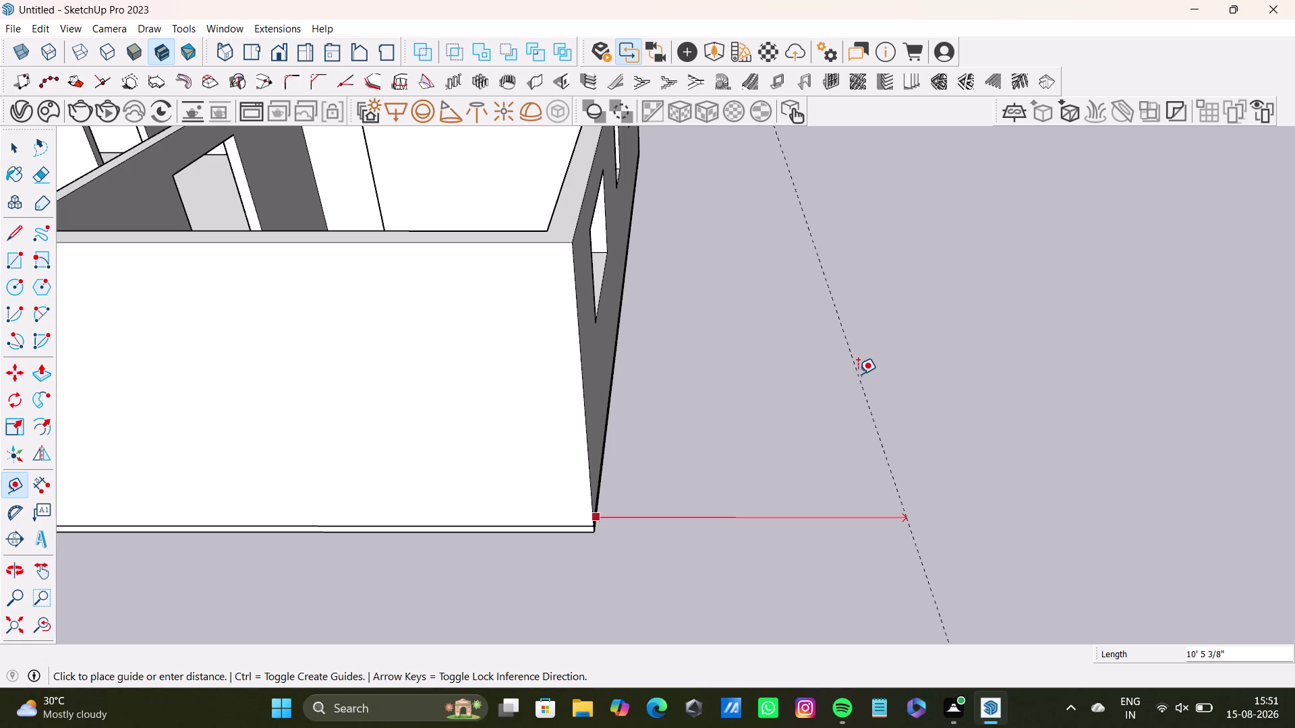
key(6)
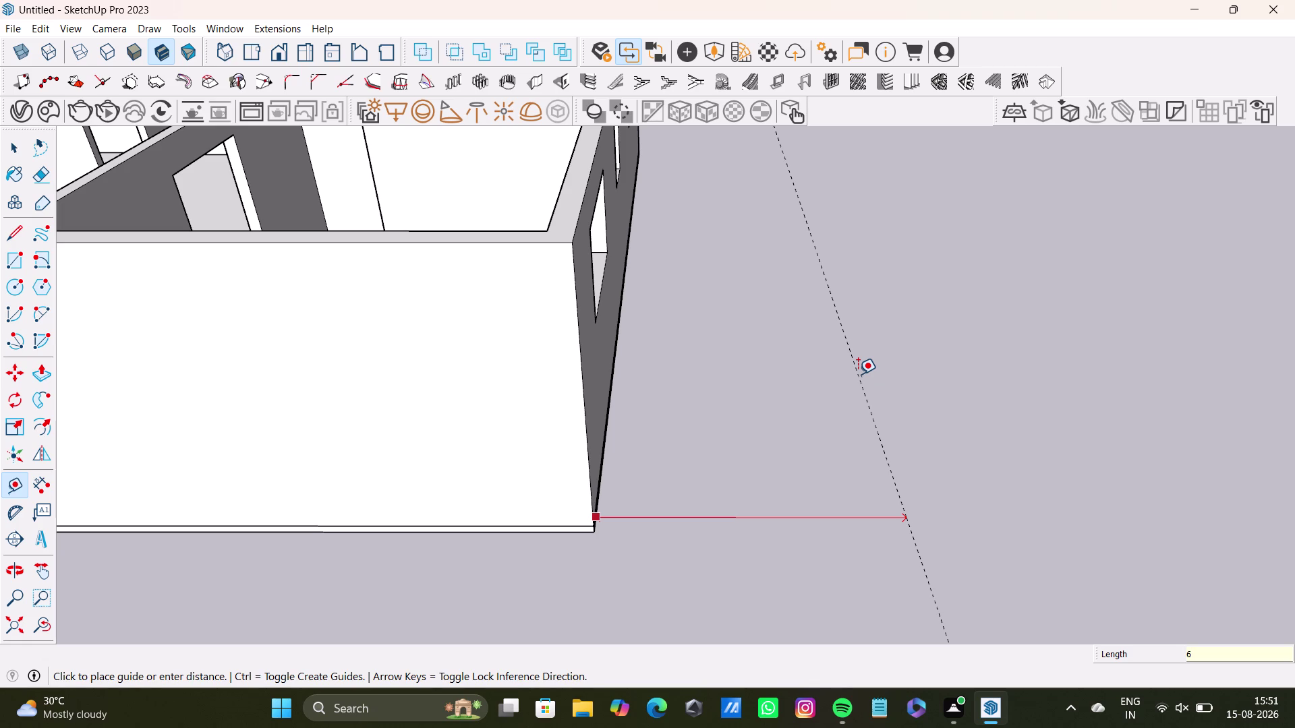
key(apostrophe)
key(Return)
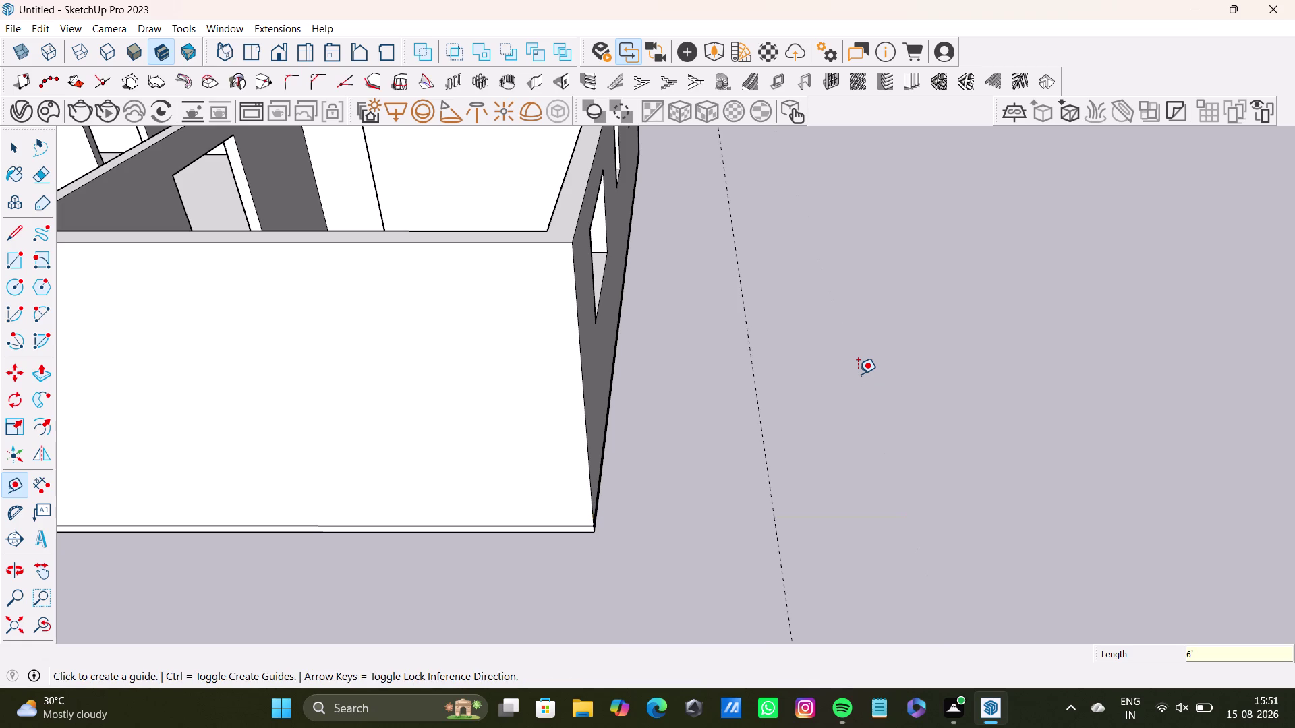
scroll(up, 3)
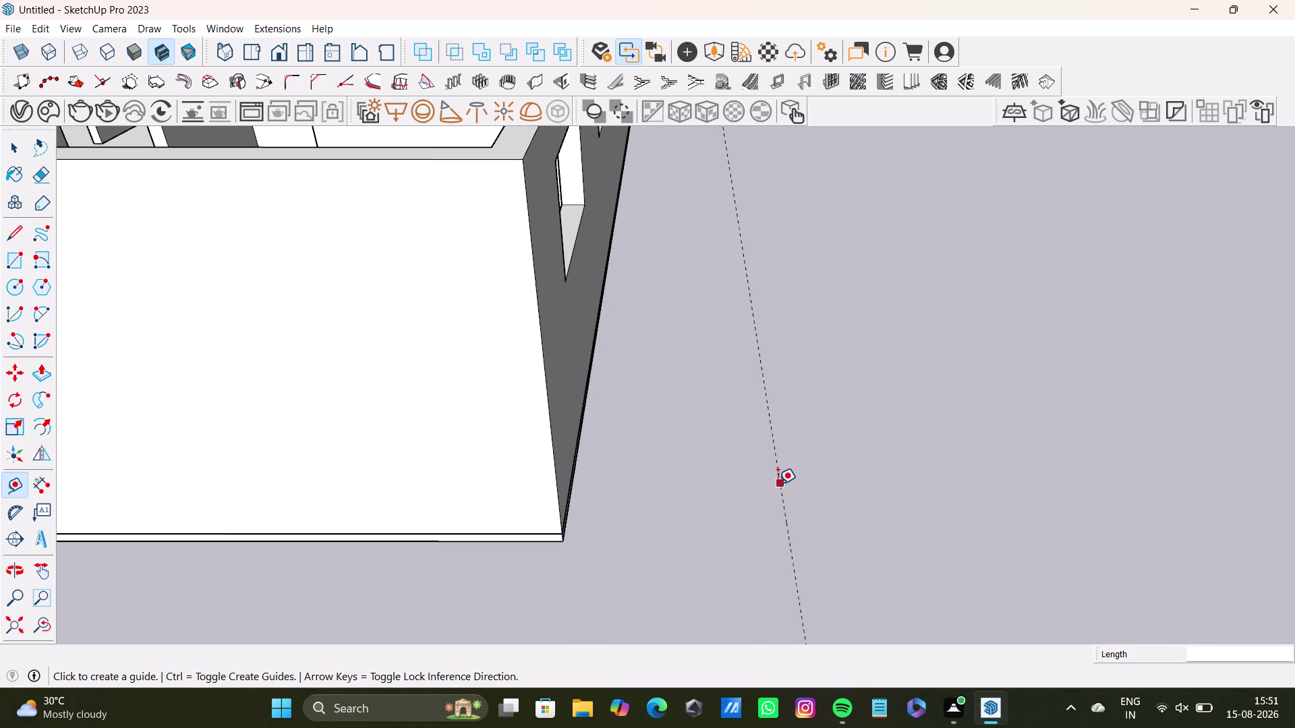
Add a second guide 9" beyond the first, alongside the side wall.
click(777, 485)
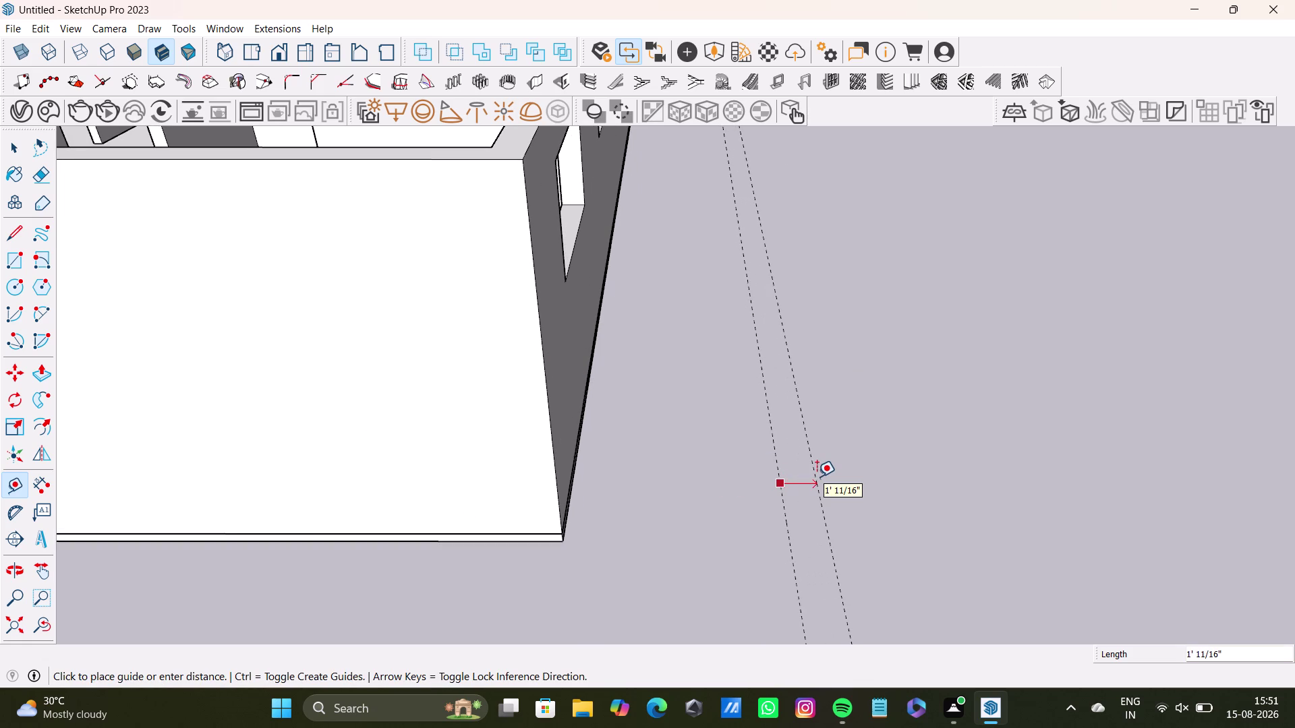
key(9)
key(shift+quotedbl)
key(Return)
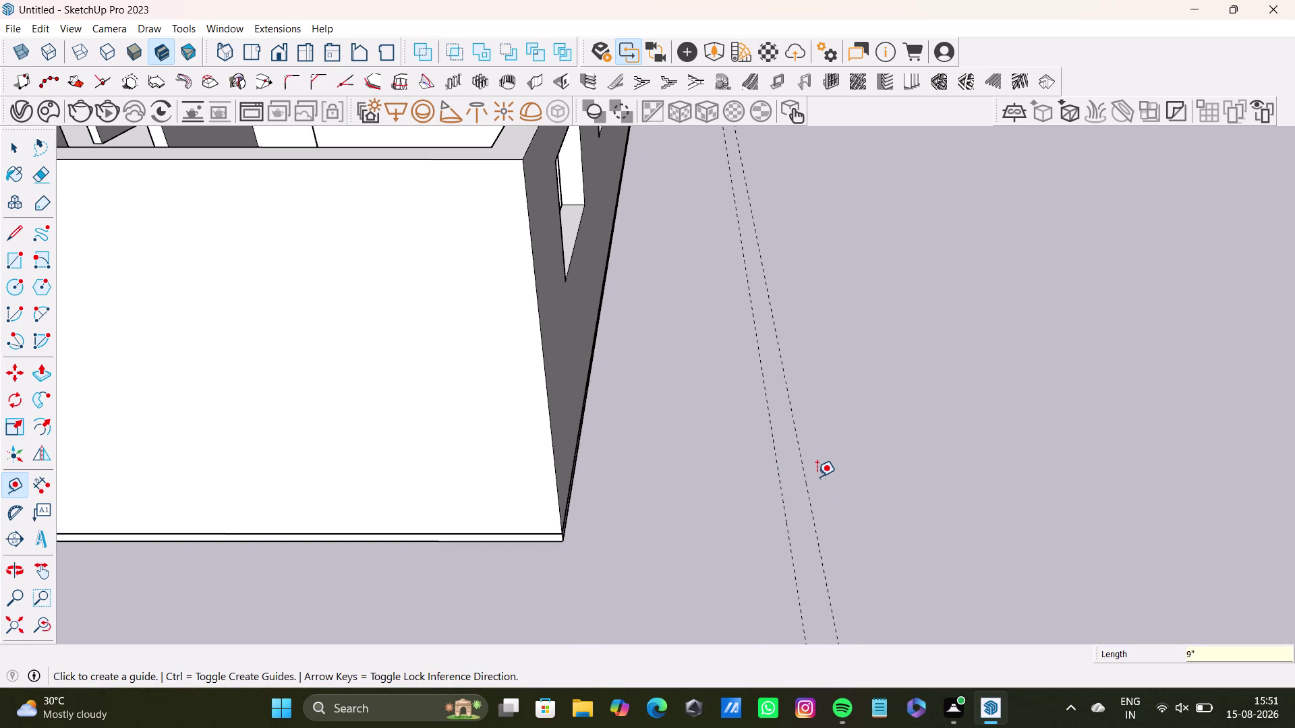
scroll(up, 3)
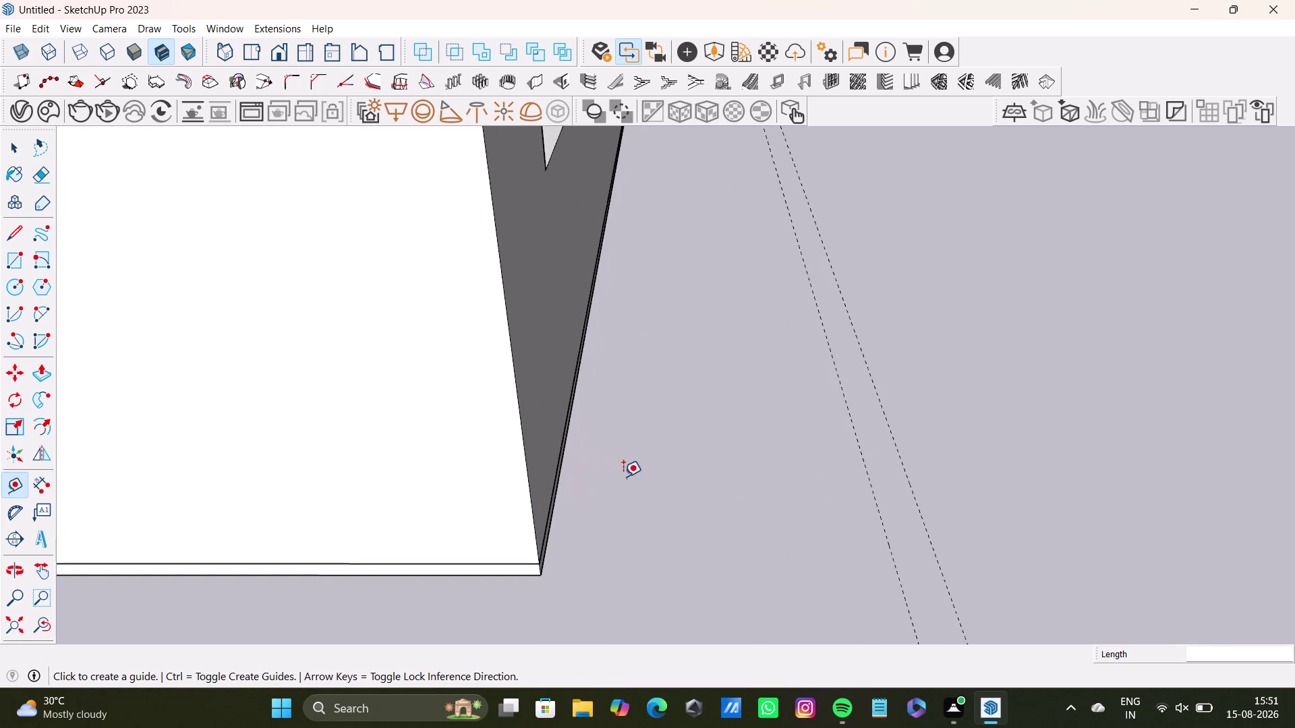
scroll(down, 3)
middle_drag(692, 501, 457, 550)
middle_drag(448, 380, 577, 445)
middle_drag(588, 457, 429, 437)
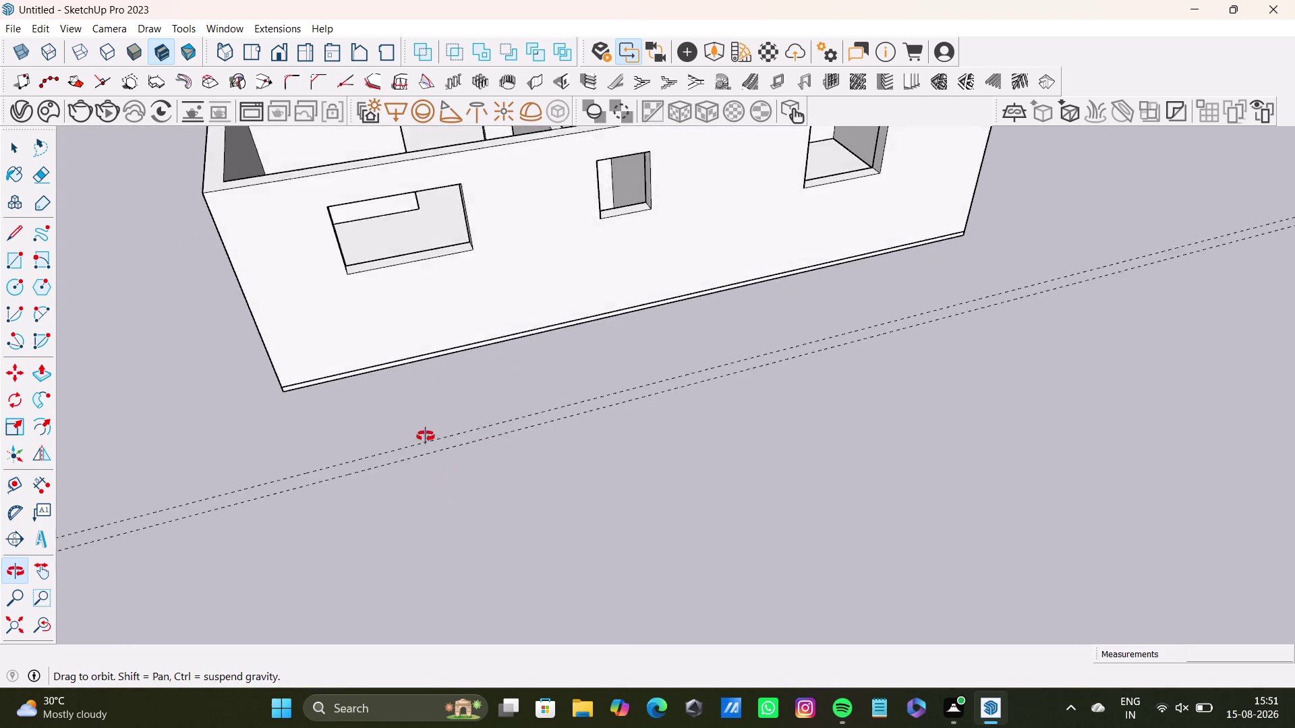
Place a trial guide 6'6" from the building corner.
middle_drag(429, 437, 402, 436)
scroll(up, 3)
click(286, 355)
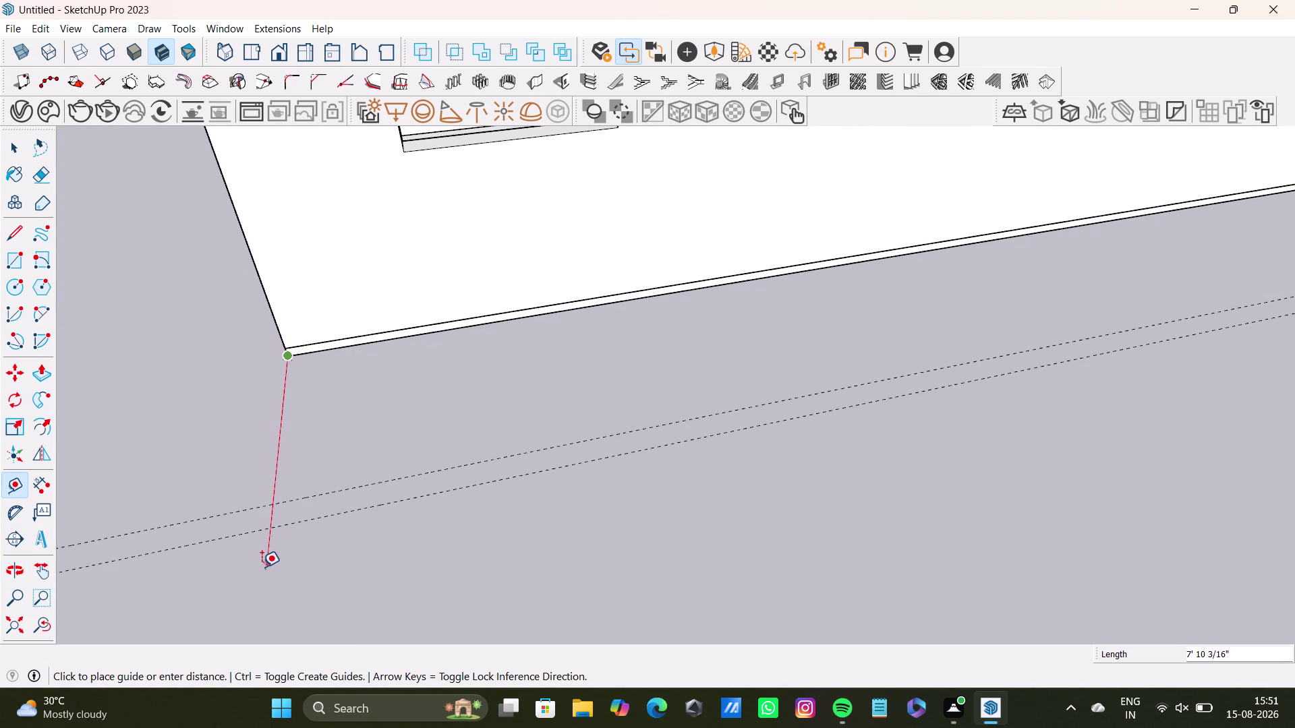
key(6)
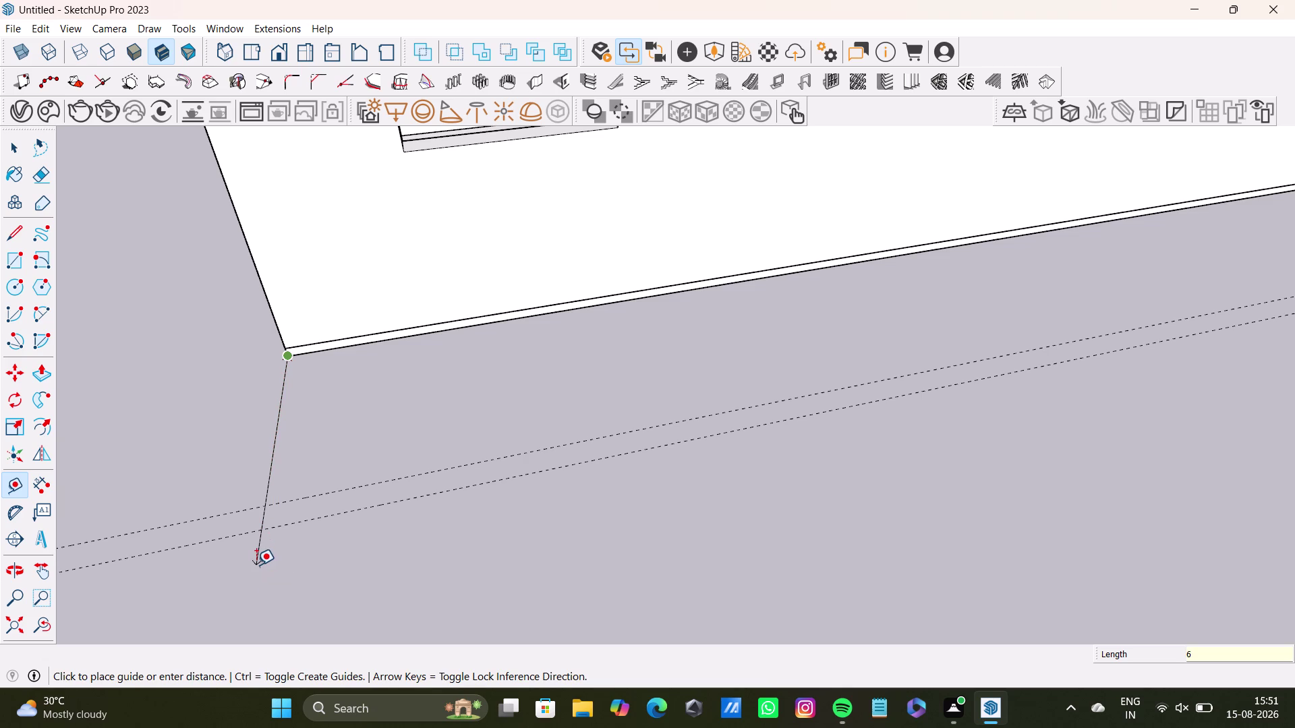
text('6)
key(shift+quotedbl)
key(Return)
scroll(up, 3)
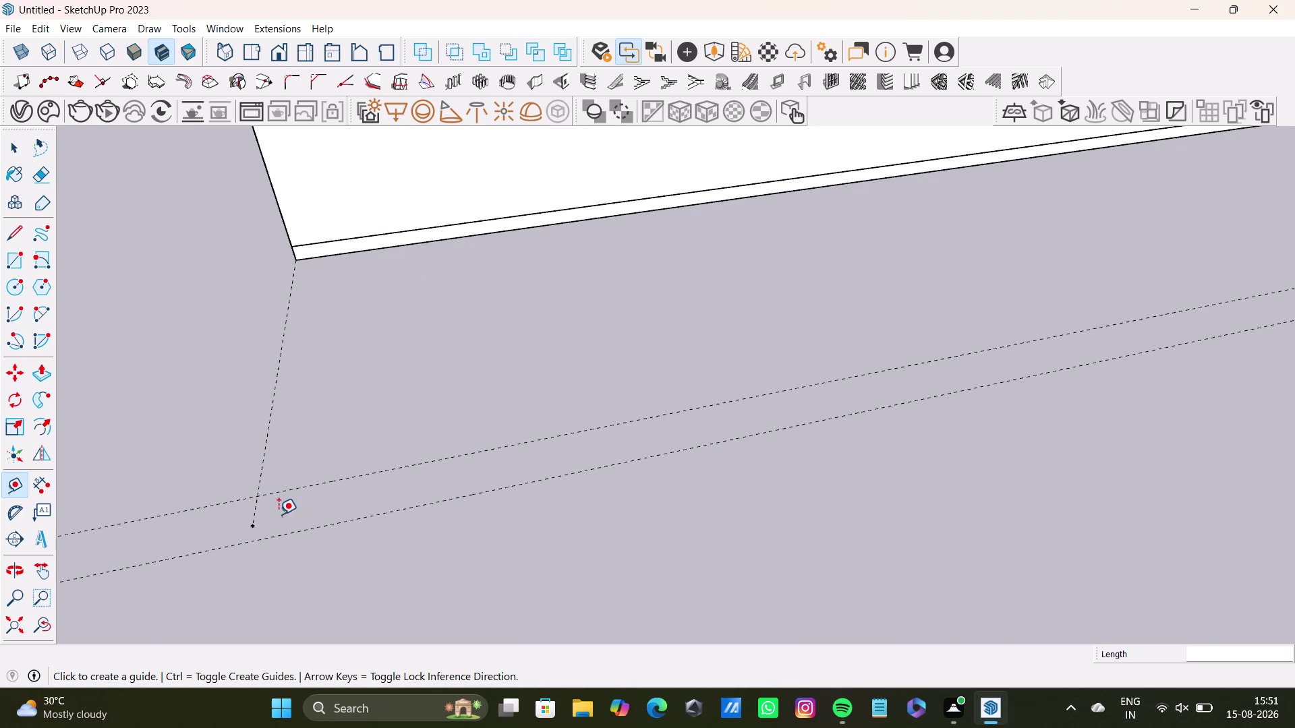
scroll(up, 3)
middle_drag(281, 509, 812, 547)
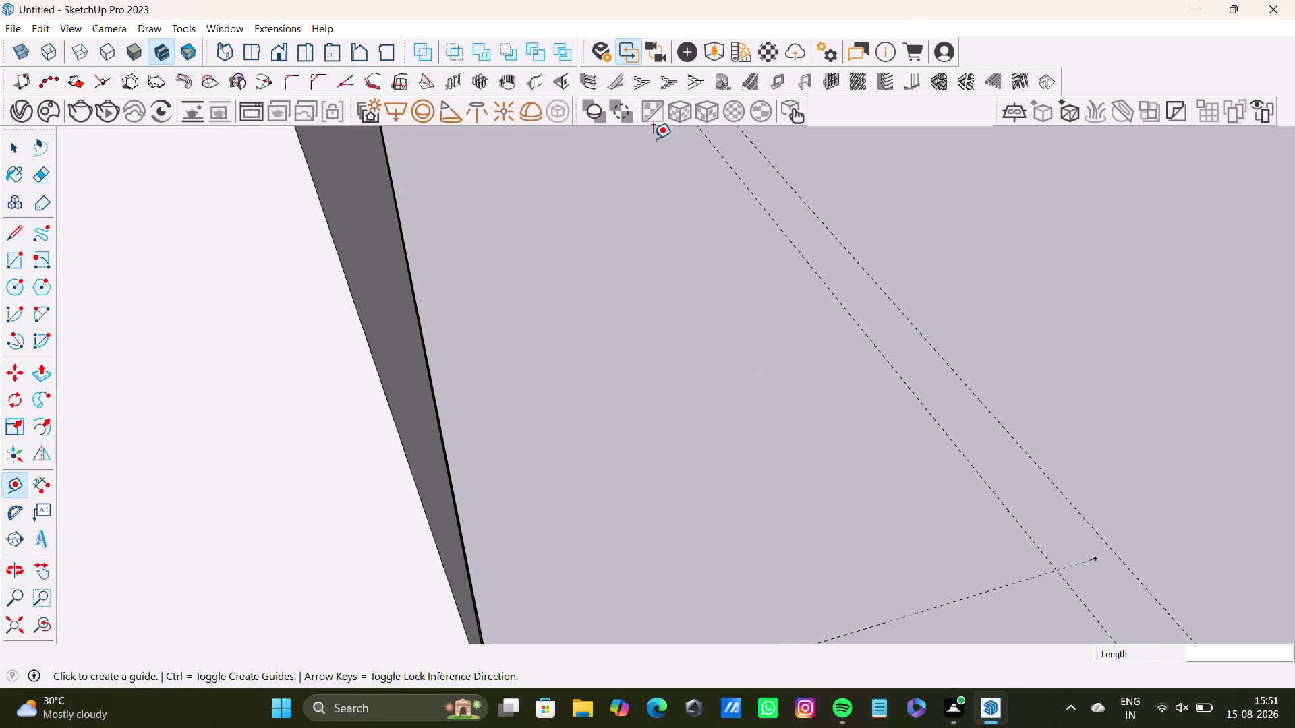
scroll(down, 3)
middle_drag(746, 426, 633, 410)
middle_drag(687, 431, 491, 406)
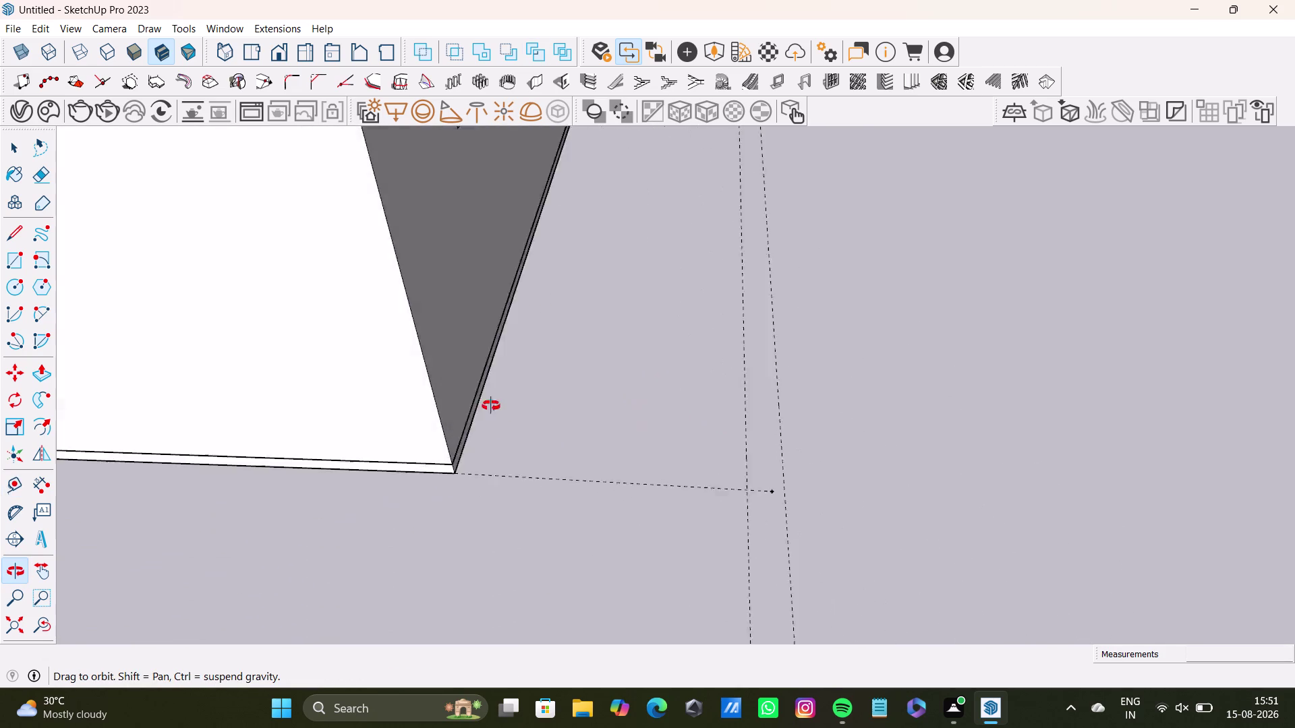
middle_drag(491, 406, 567, 497)
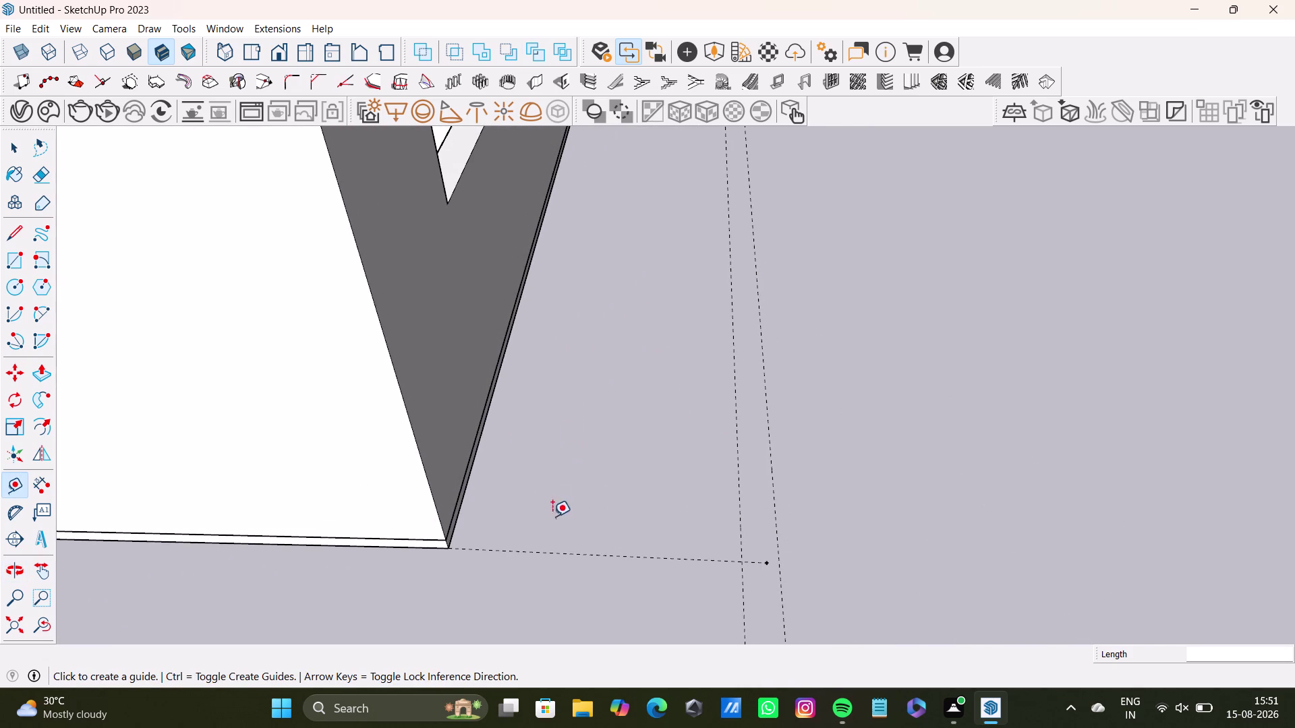
Repeatedly start guides from the horizontal guide line, cancelling each attempt.
click(559, 555)
key(space)
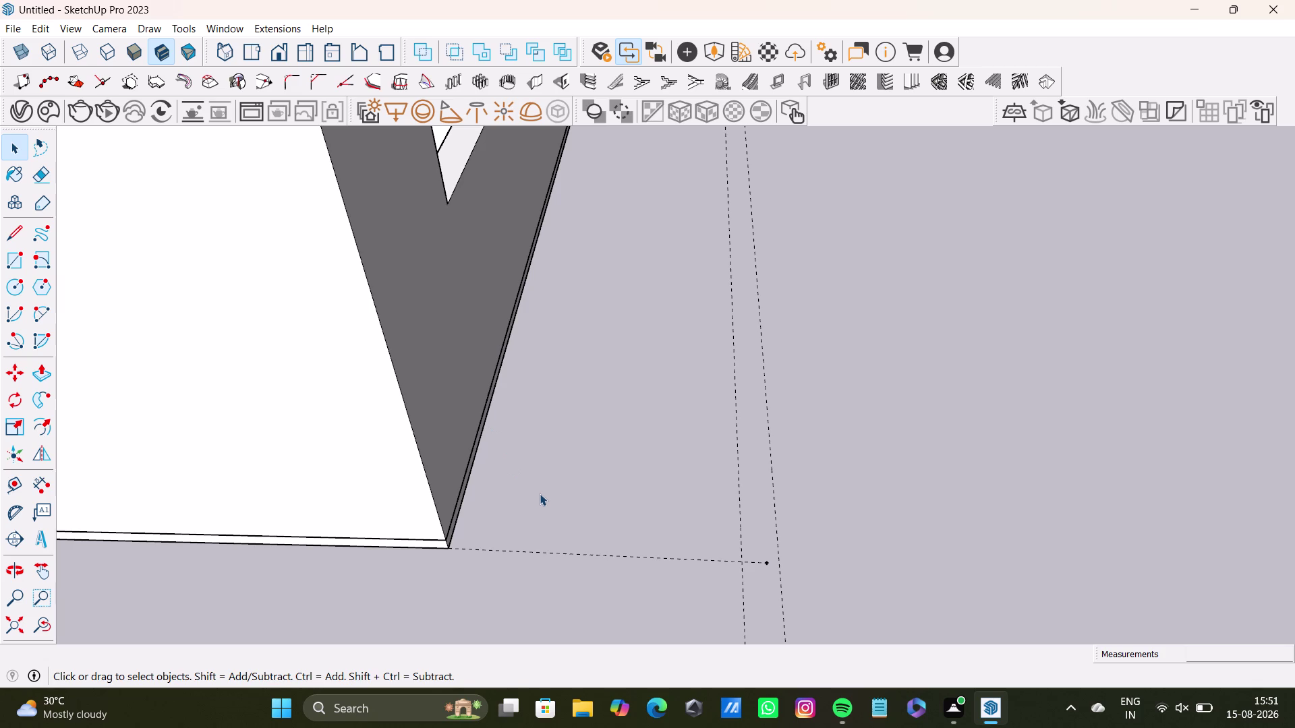
key(t)
click(589, 557)
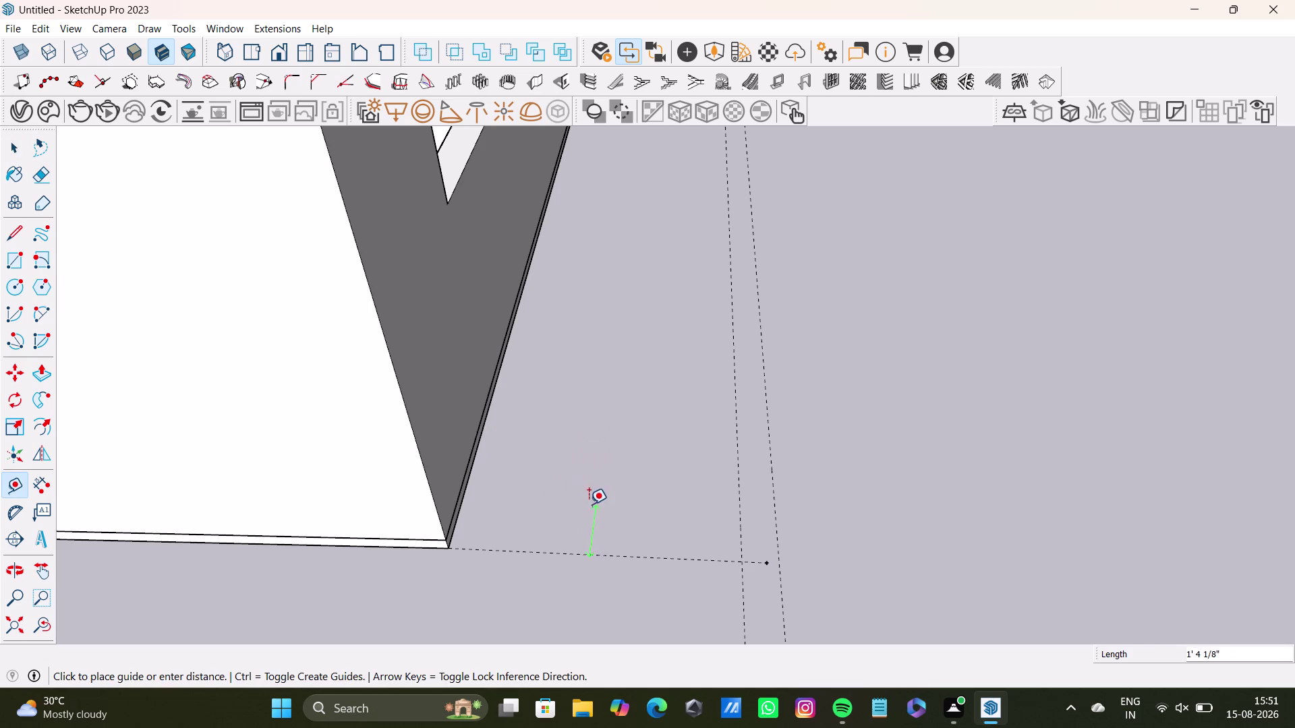
key(space)
key(6)
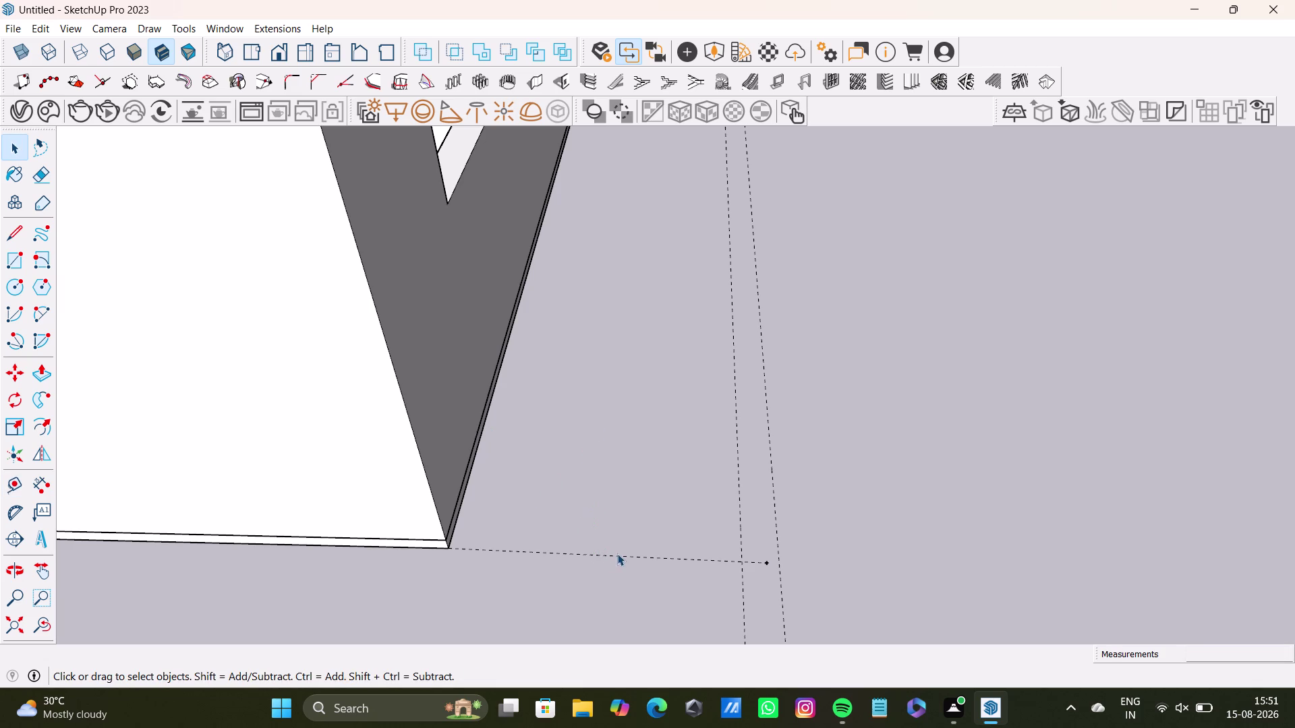
key(t)
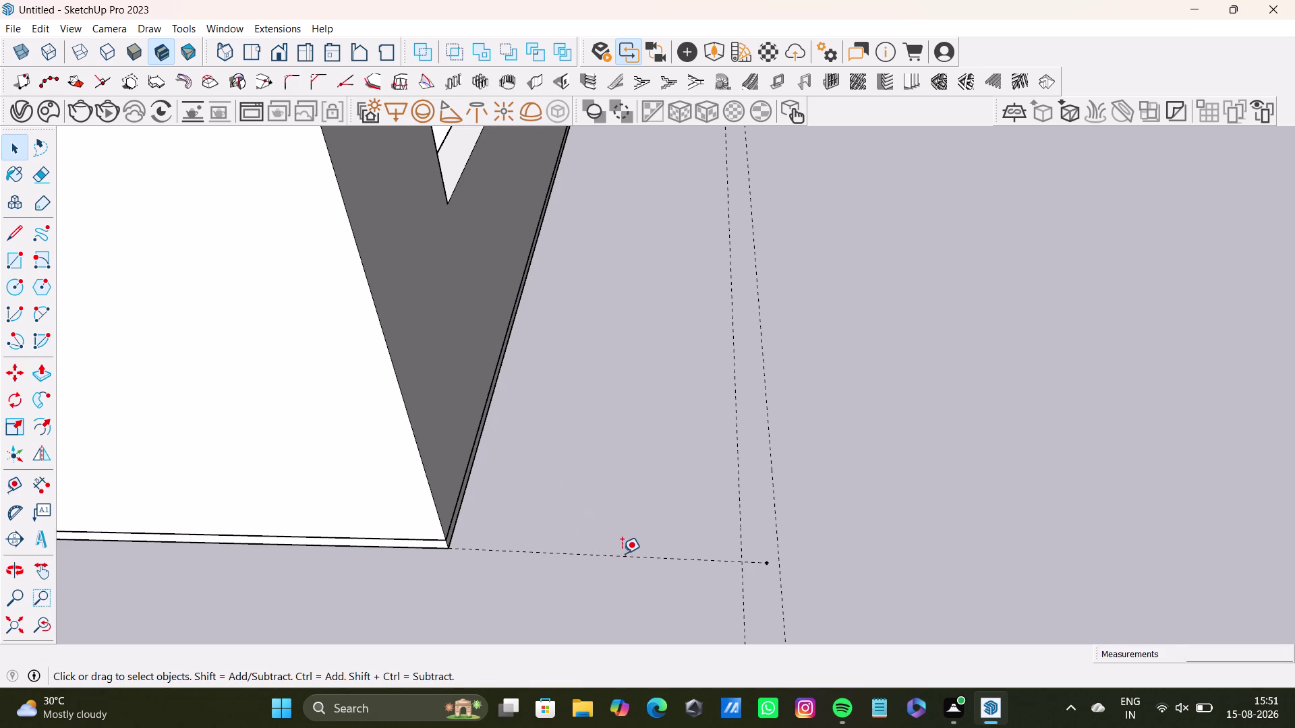
click(622, 554)
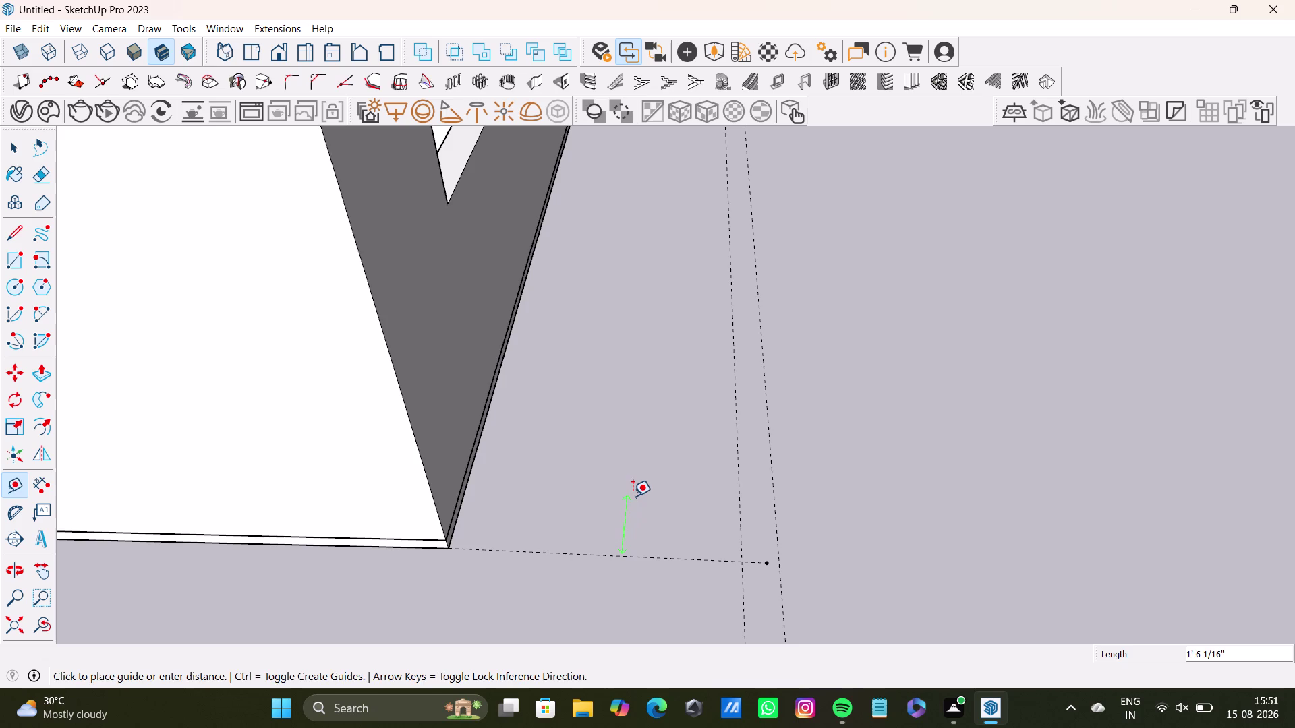
key(space)
scroll(up, 3)
key(t)
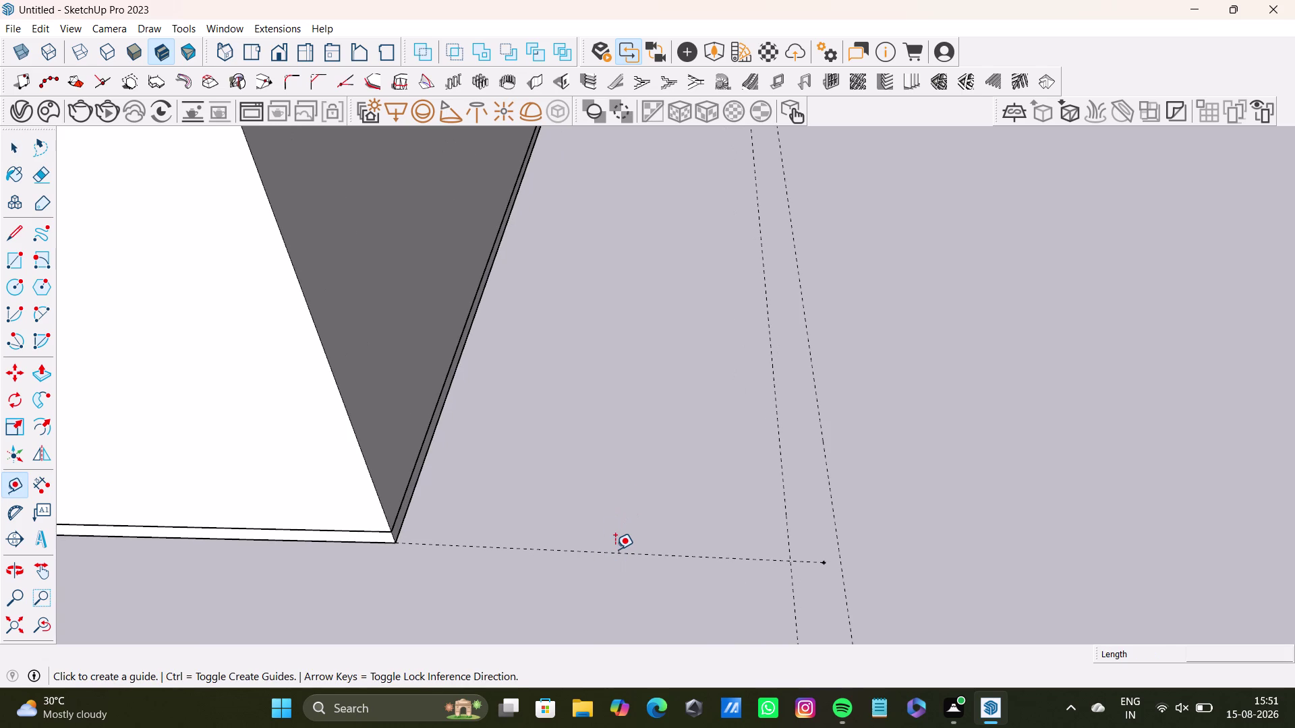
click(617, 551)
key(space)
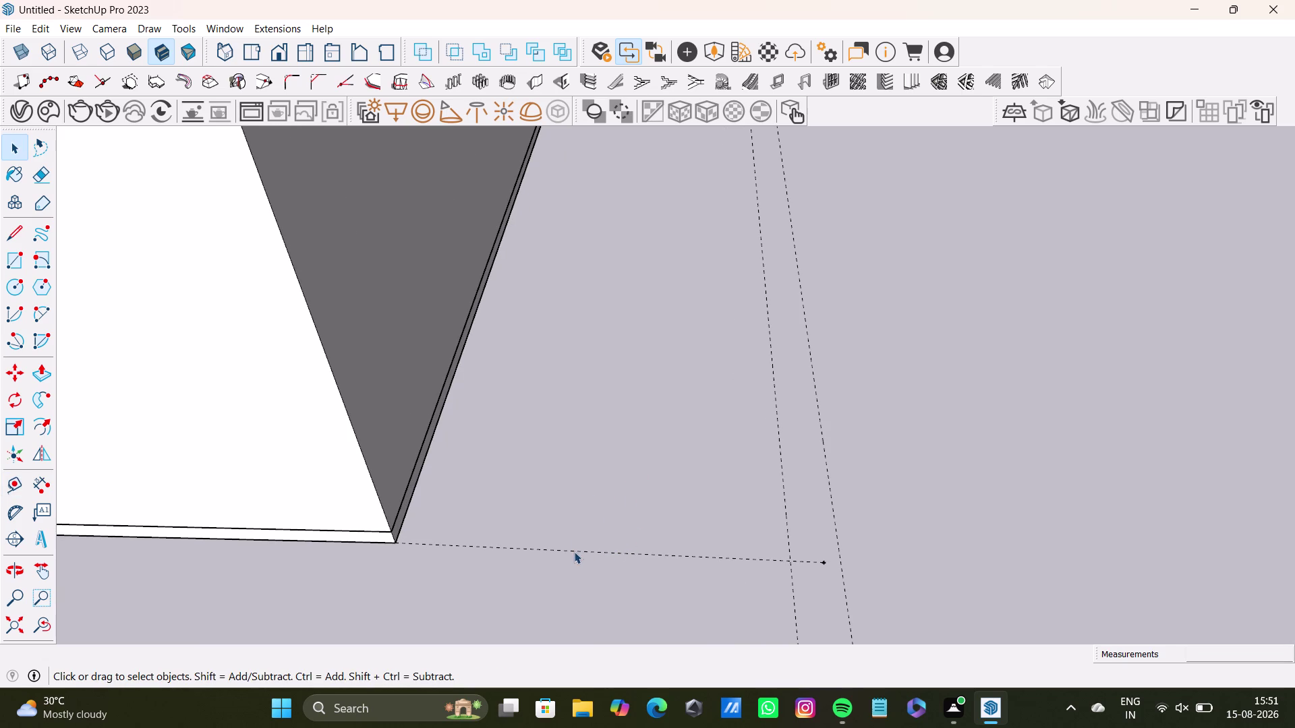
scroll(up, 3)
middle_drag(567, 547, 576, 445)
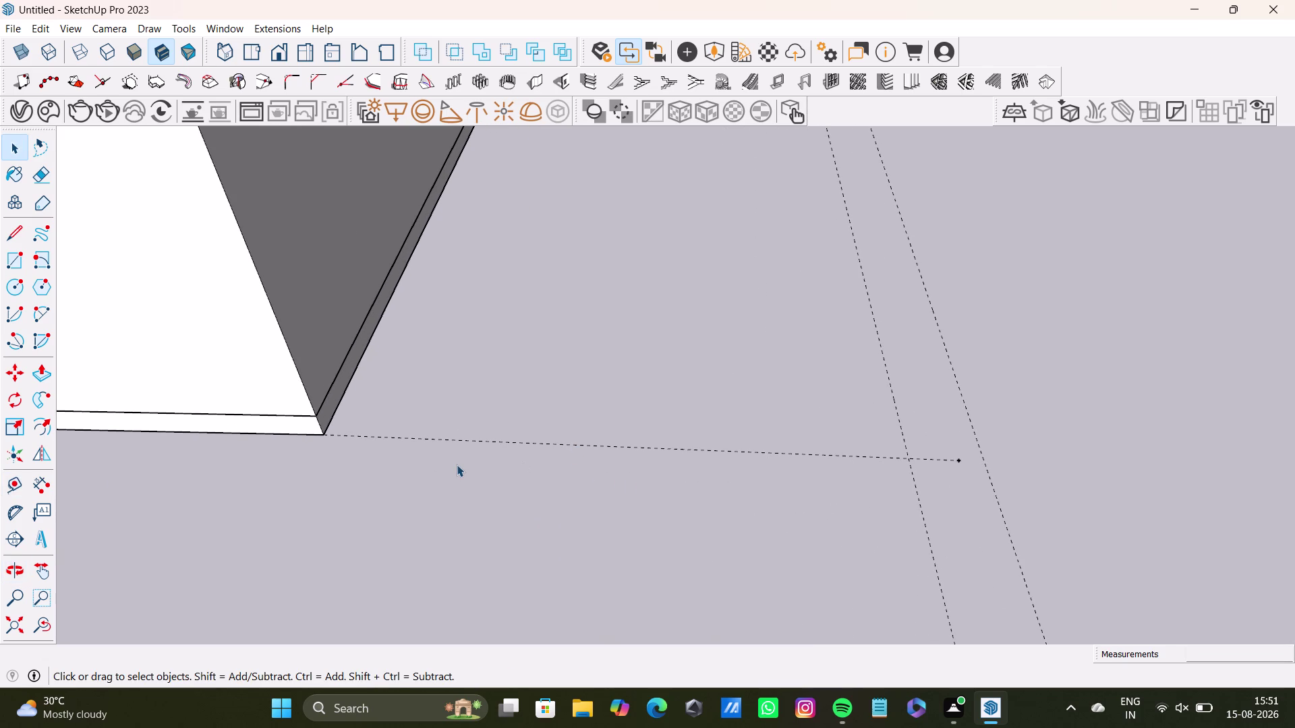
key(t)
click(582, 446)
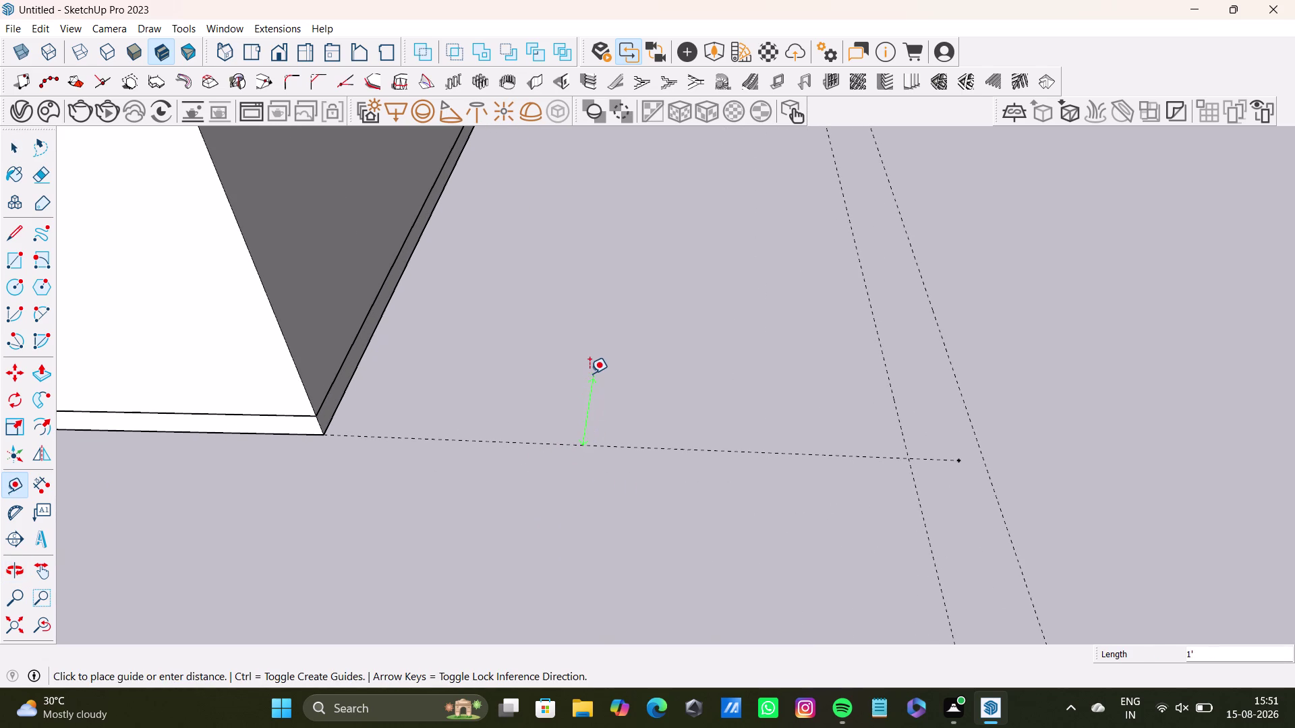
key(Up)
key(Left)
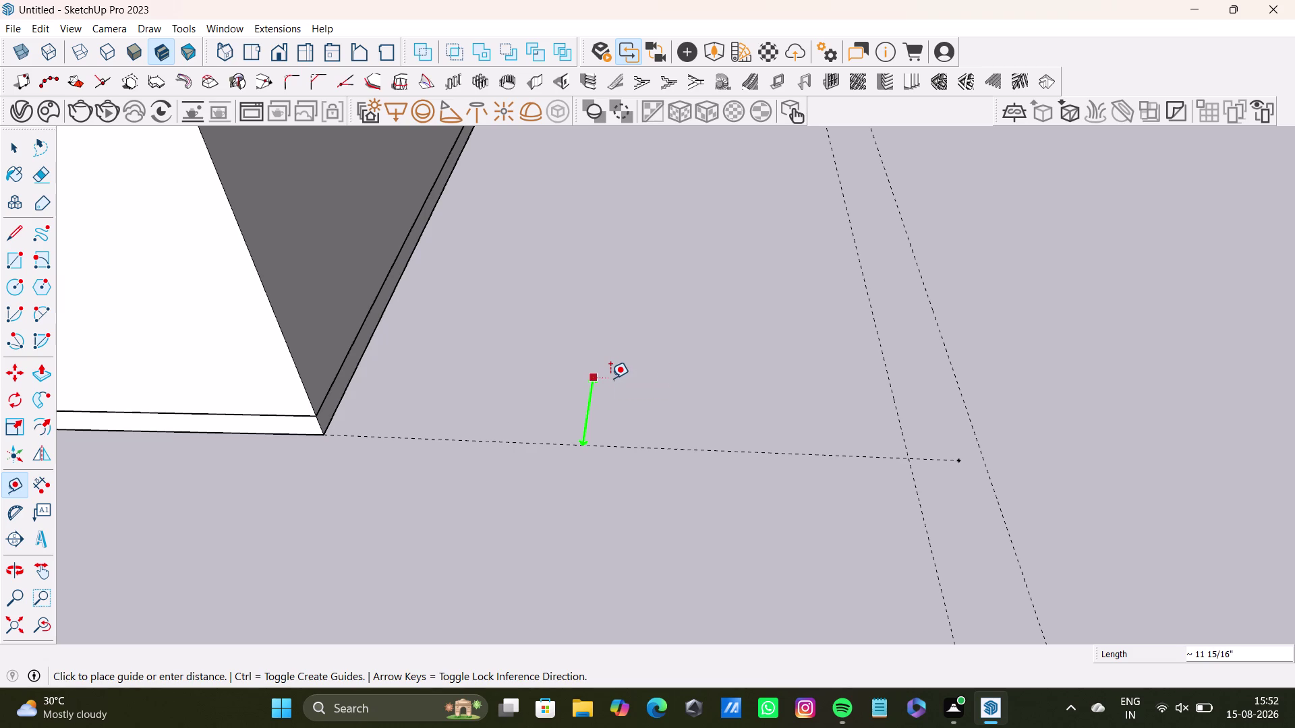
Undo the corner guide and the two earlier parallel guides.
key(ctrl+z)
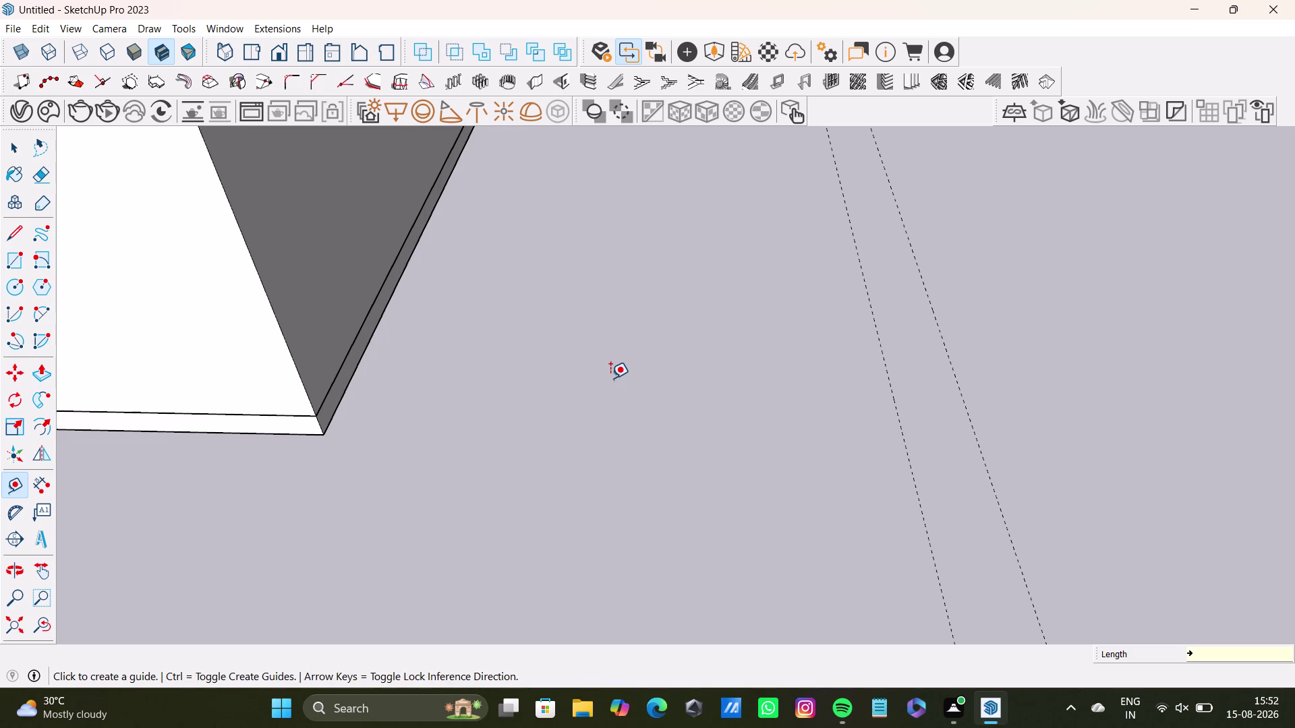
key(ctrl+z)
key(ctrl+z)
scroll(down, 3)
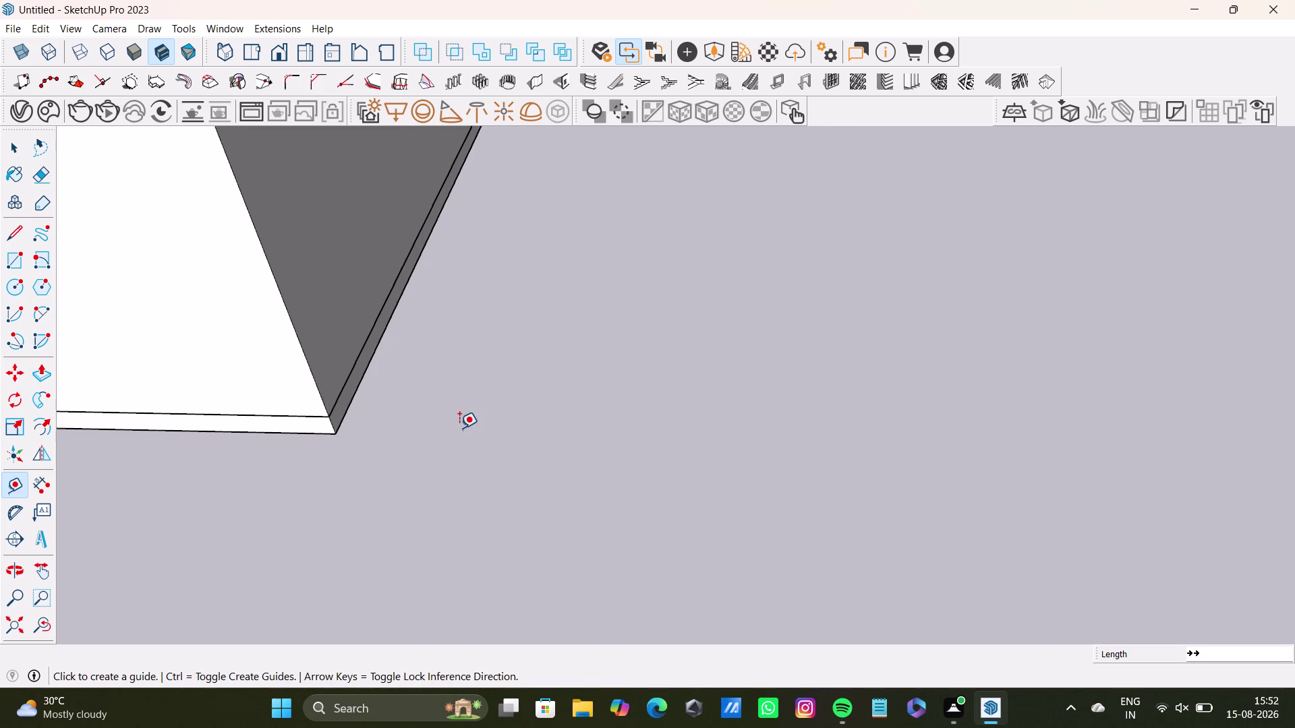
Start a ground rectangle at the bottom corner of the building's side wall.
scroll(down, 3)
middle_drag(462, 421, 471, 562)
middle_drag(506, 461, 515, 467)
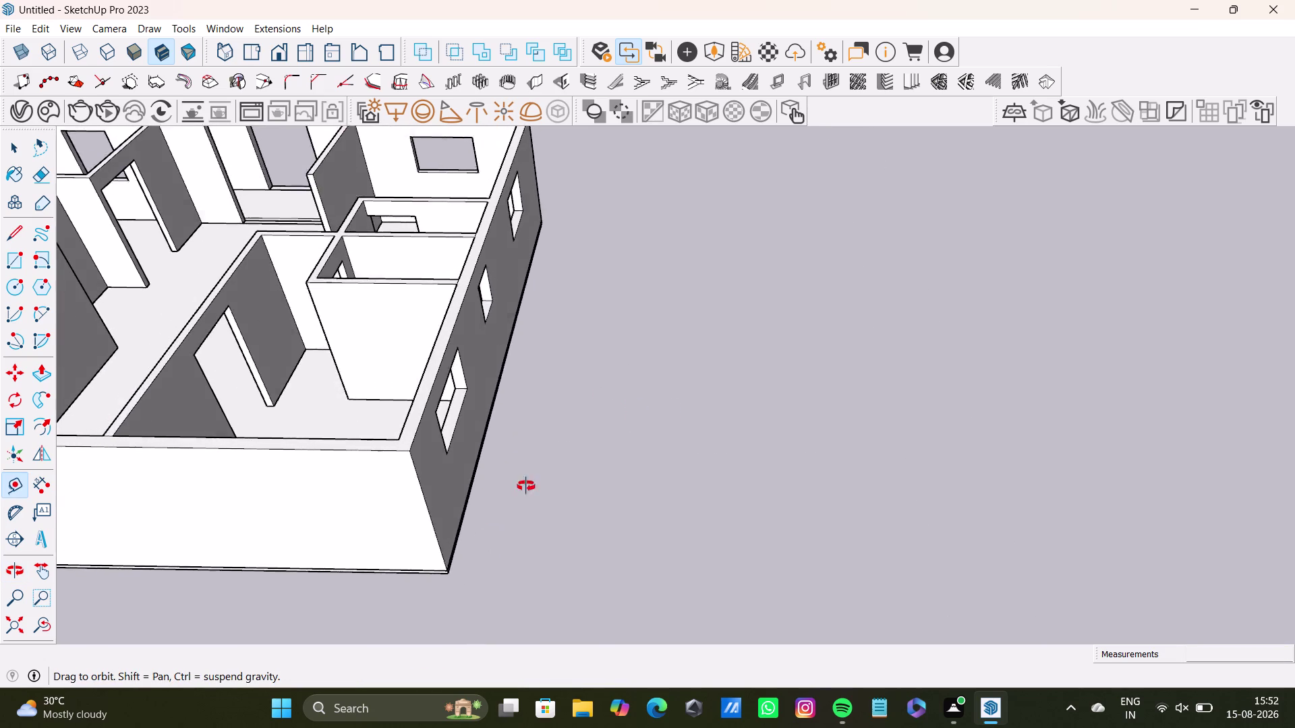
middle_drag(516, 467, 464, 510)
click(19, 257)
scroll(up, 3)
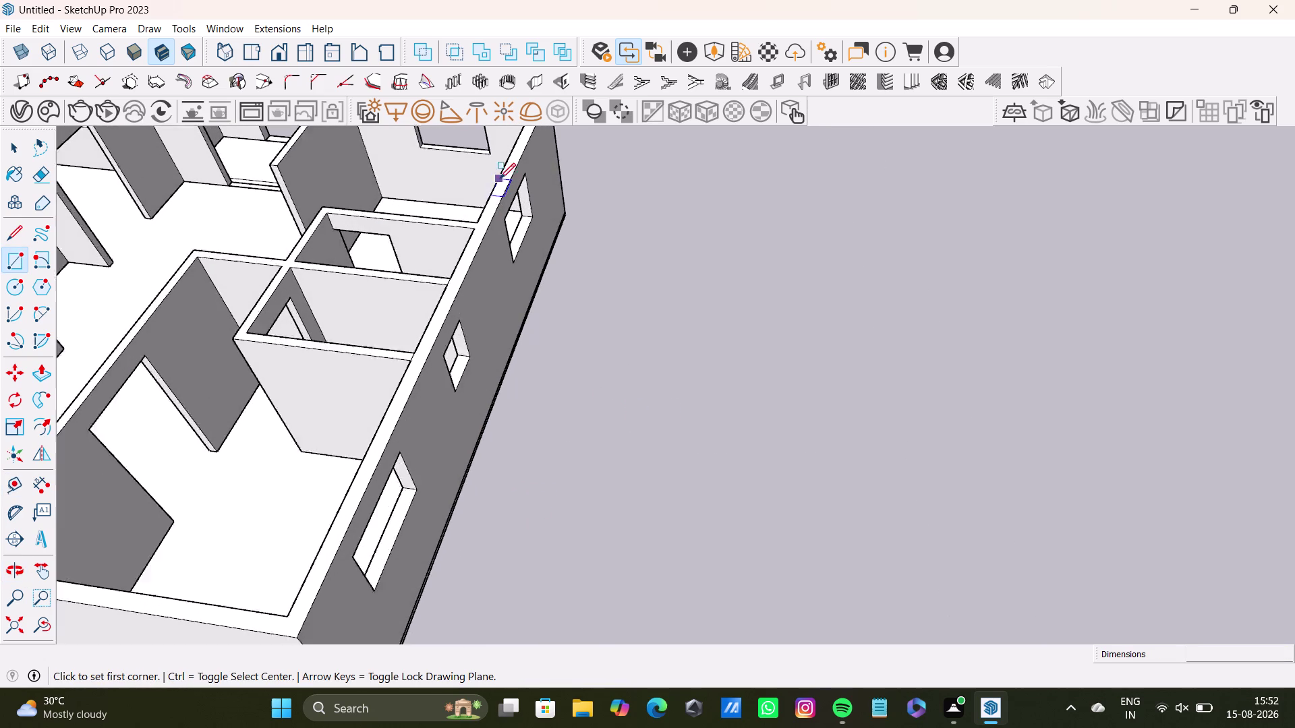
scroll(up, 3)
click(553, 174)
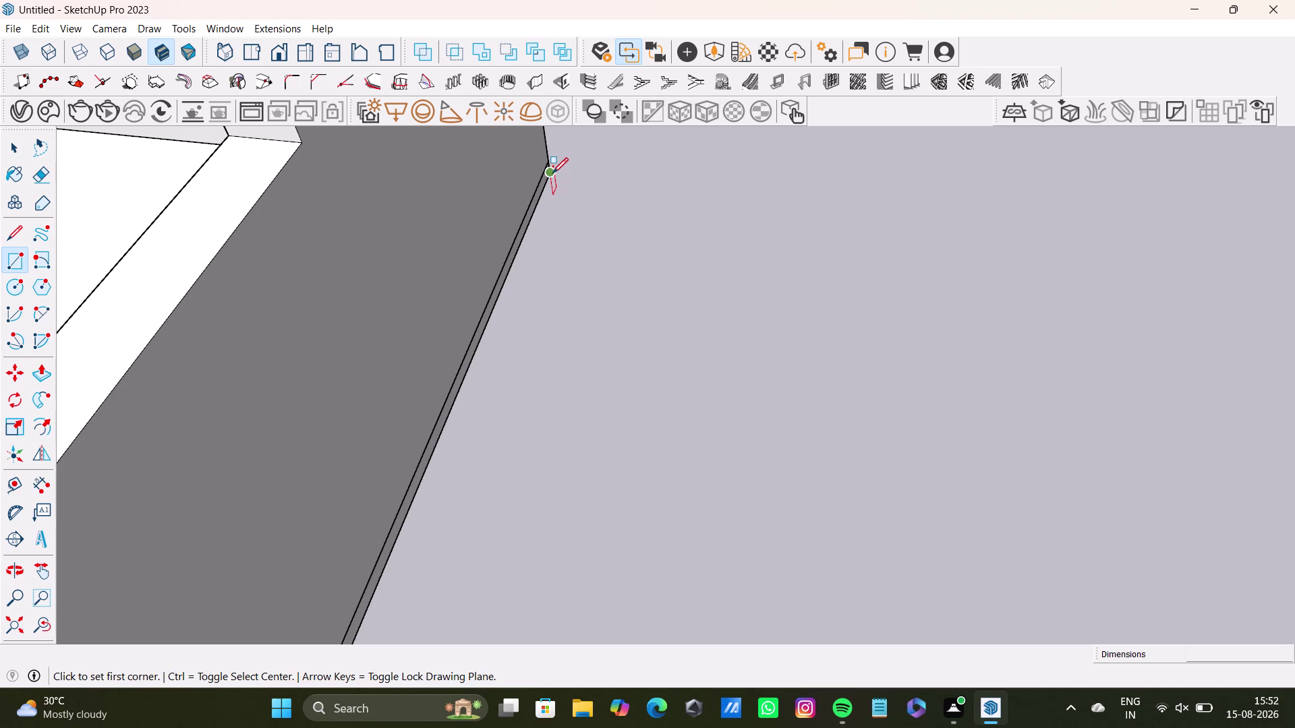
Finish the rectangle about 39 by 15 feet along the wall, then select the new face.
scroll(down, 3)
middle_drag(807, 483, 754, 243)
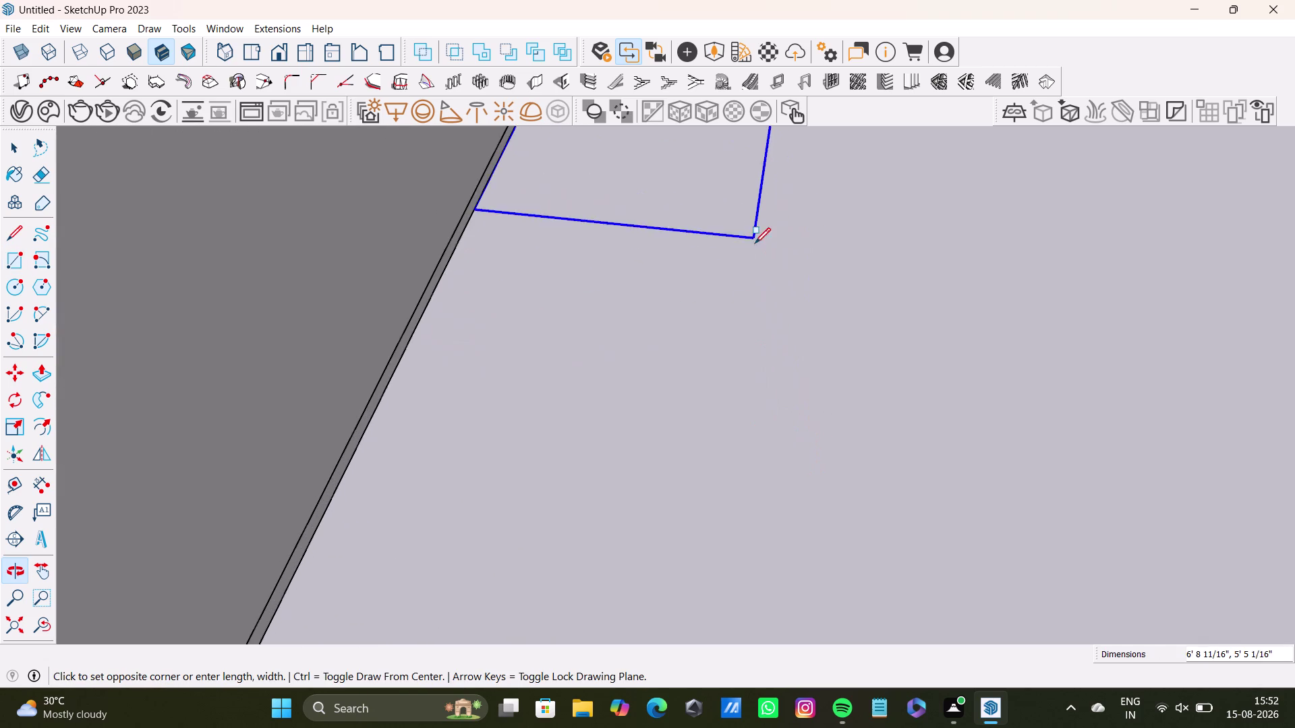
scroll(down, 3)
middle_drag(762, 528, 775, 271)
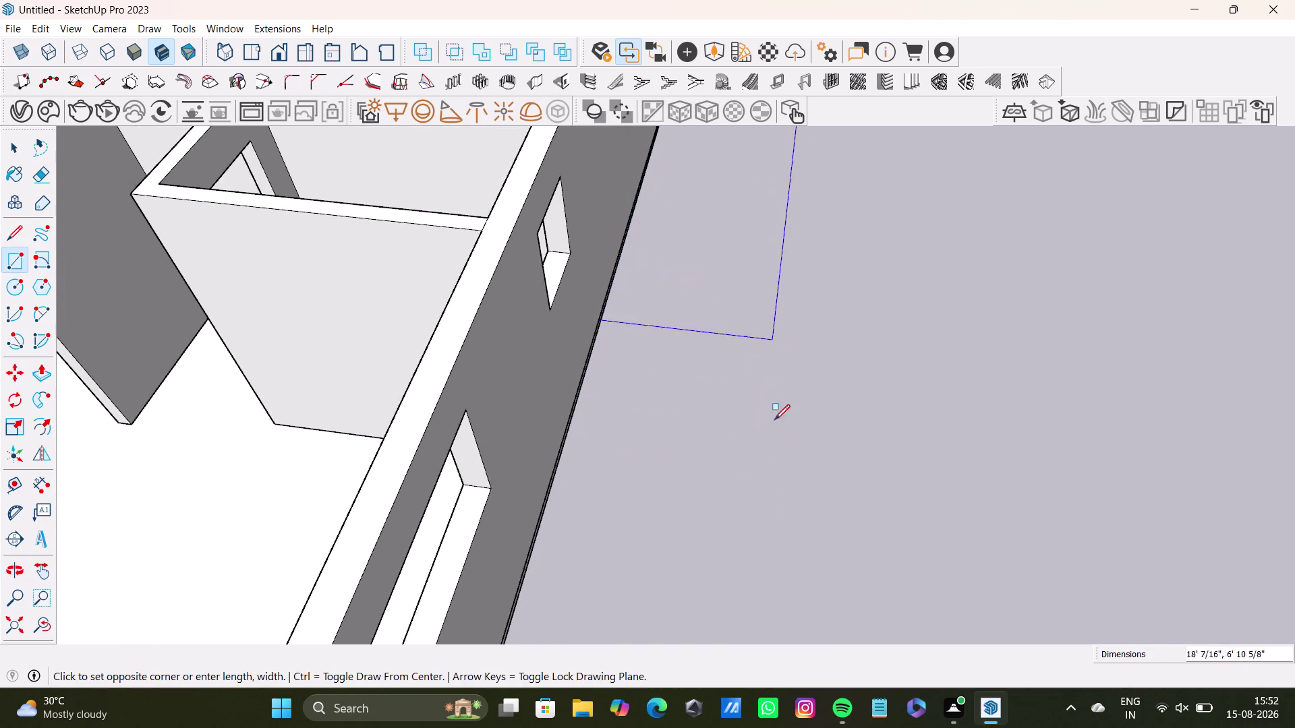
scroll(down, 3)
middle_drag(778, 536, 730, 318)
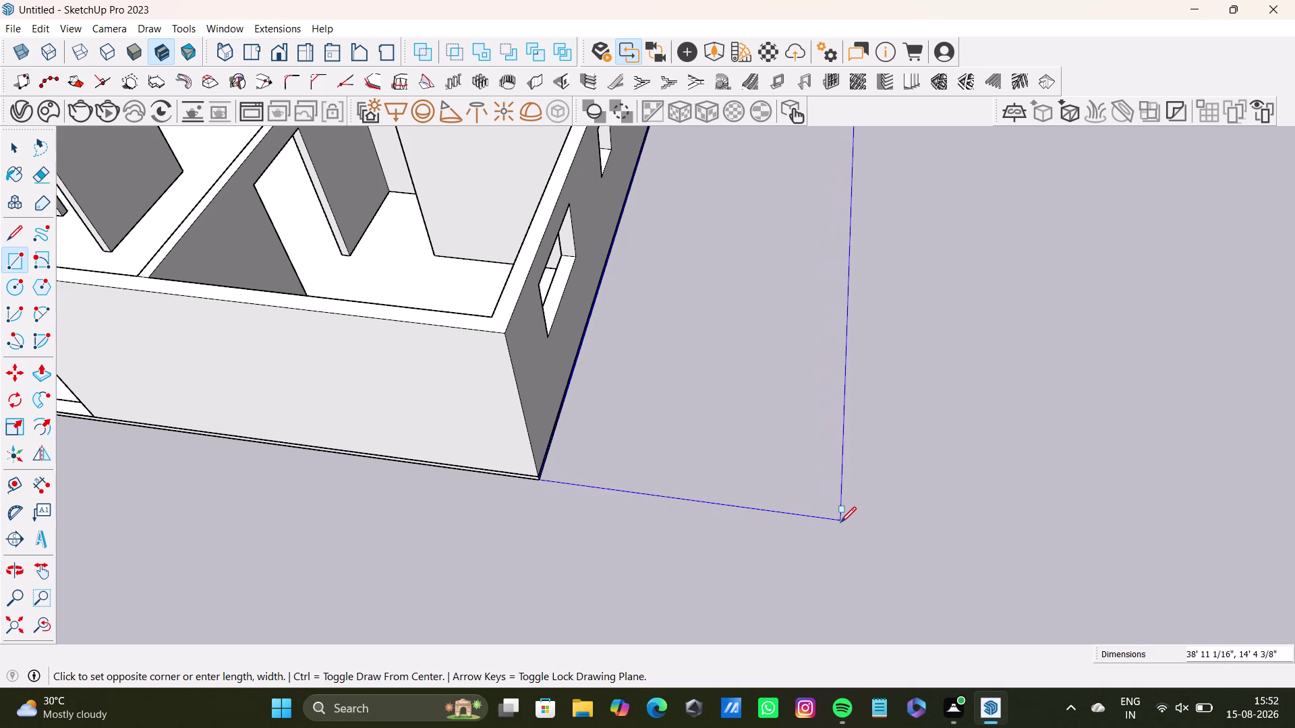
scroll(up, 3)
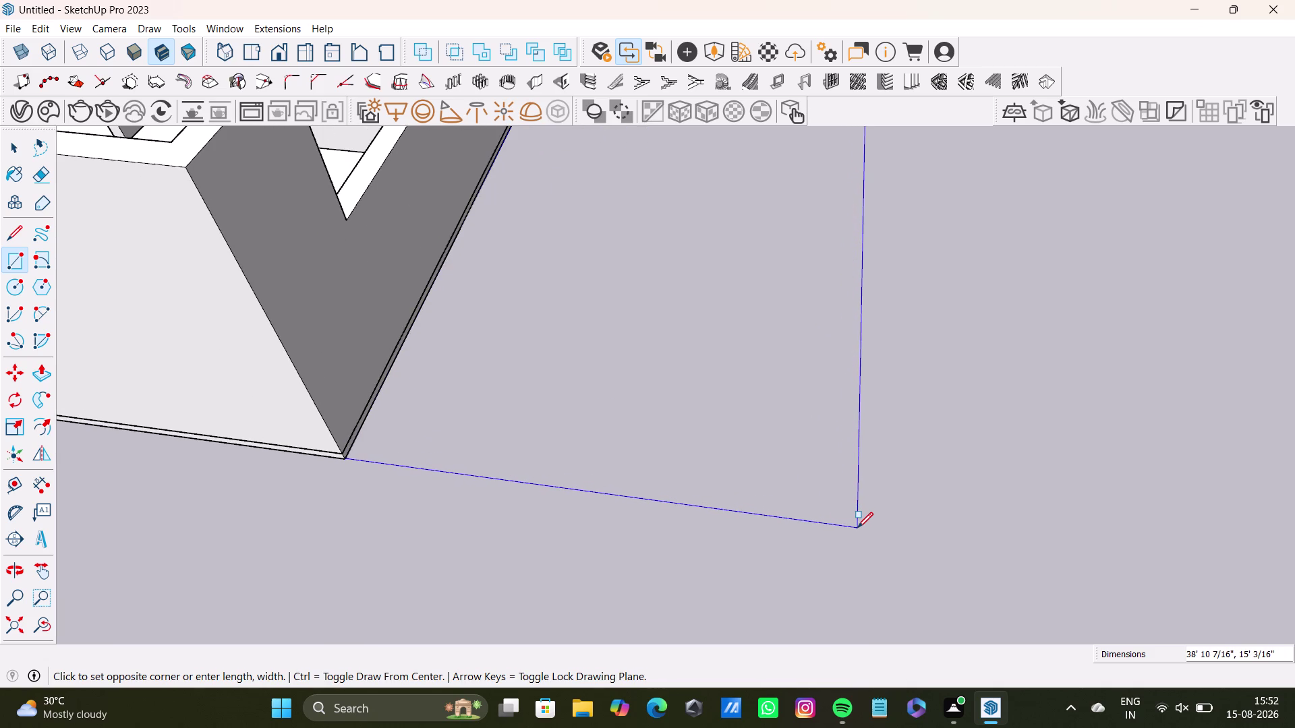
click(857, 528)
key(space)
middle_drag(770, 448, 755, 493)
key(space)
click(768, 462)
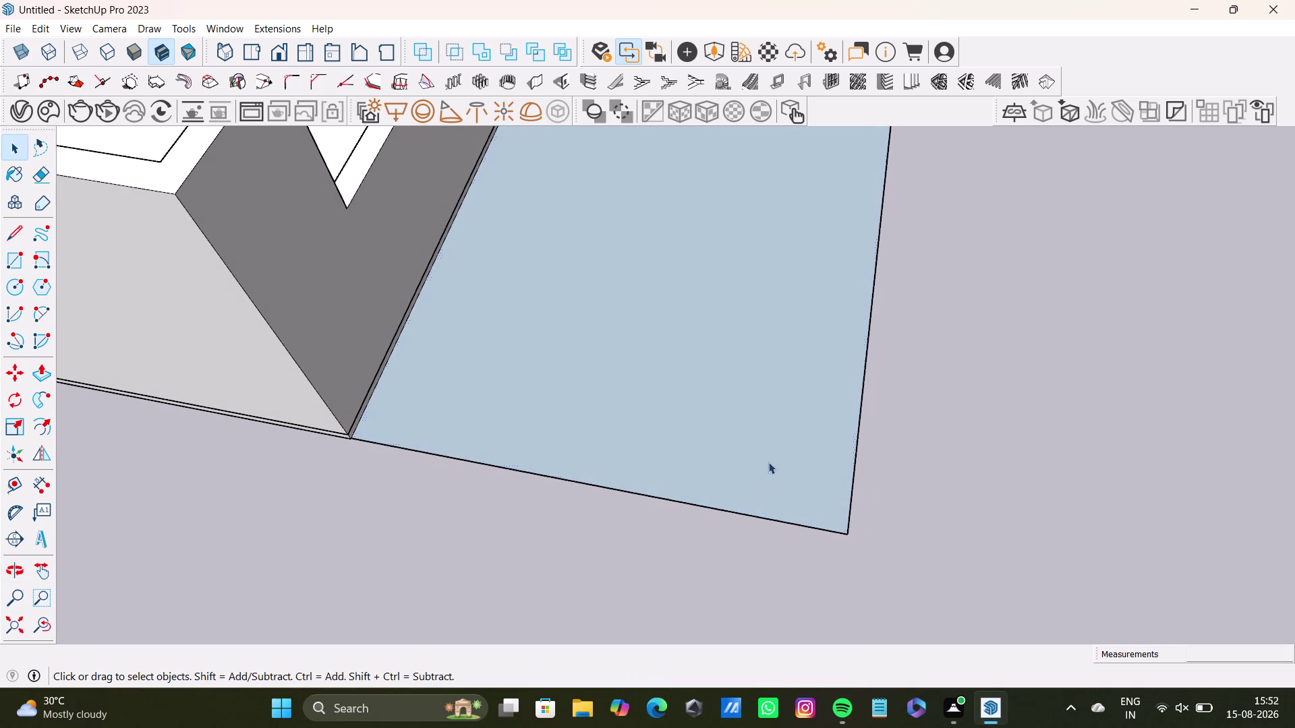
Reverse the new ground face so its front side shows.
right_click(768, 462)
right_click(769, 462)
right_click(768, 461)
right_click(768, 462)
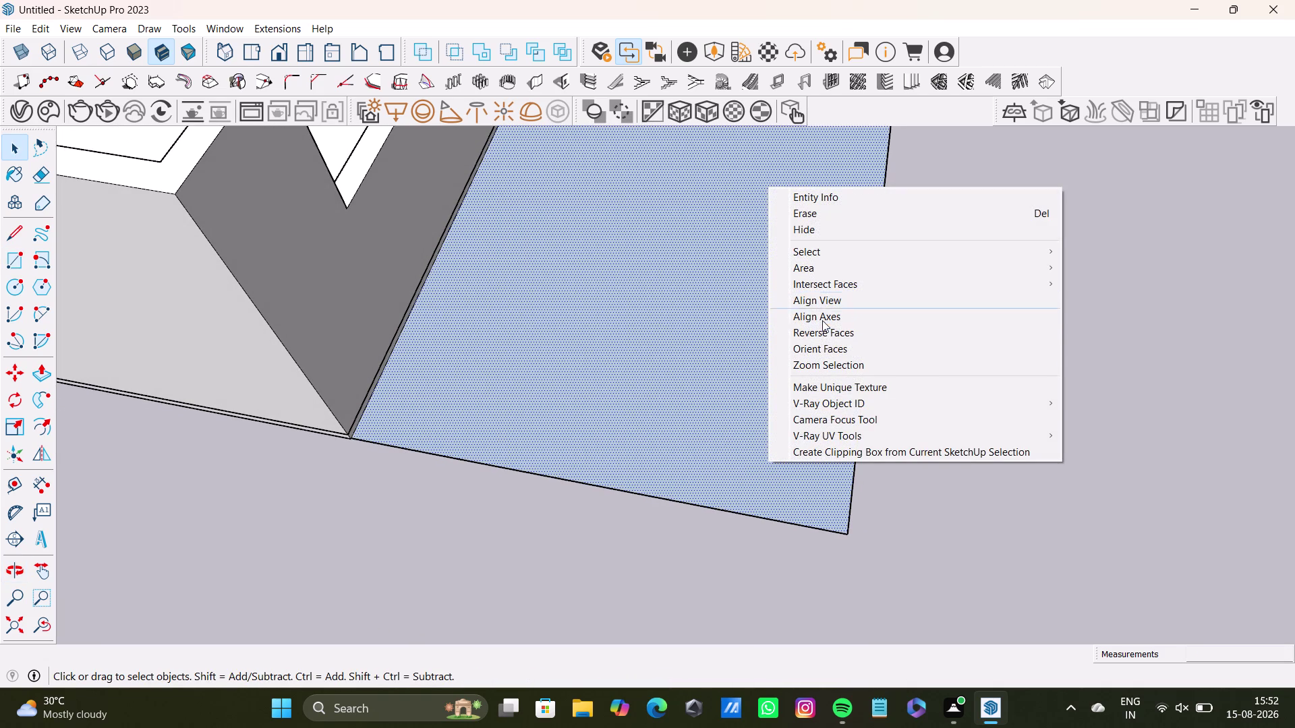
click(825, 337)
key(space)
scroll(down, 3)
middle_drag(626, 361, 609, 358)
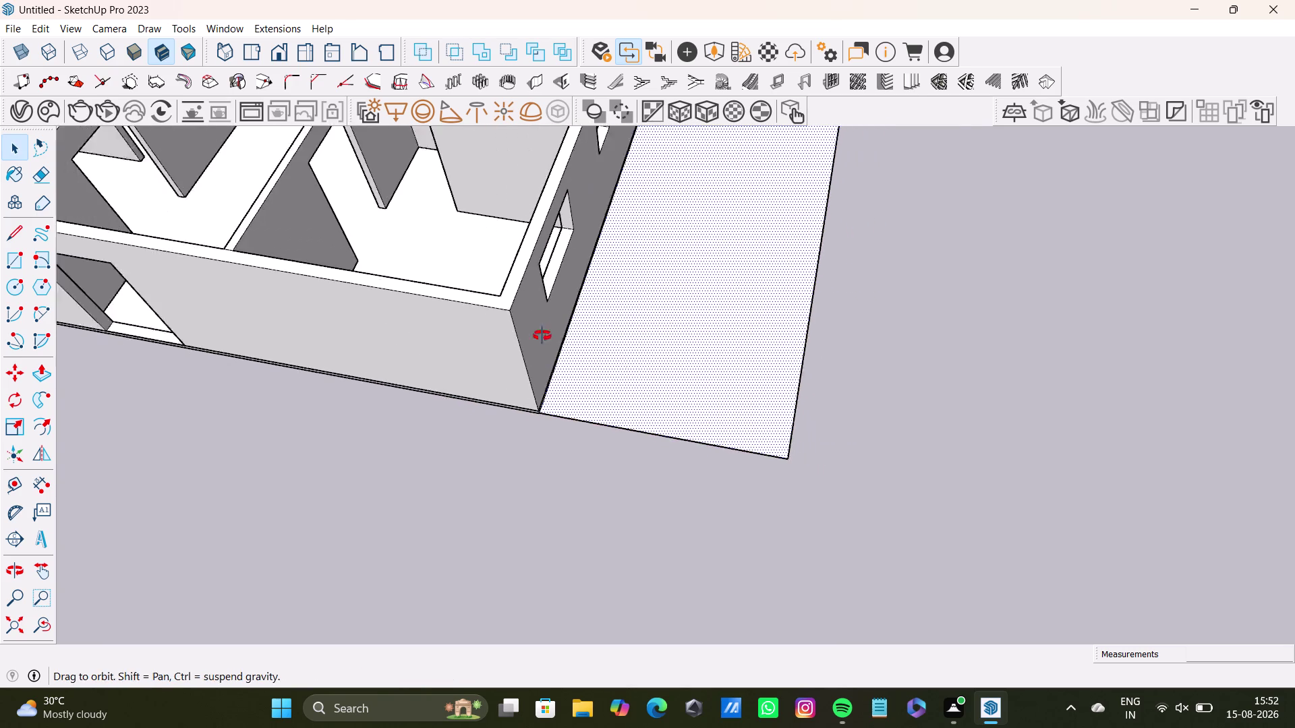
middle_drag(610, 357, 428, 193)
scroll(up, 3)
middle_drag(600, 363, 670, 175)
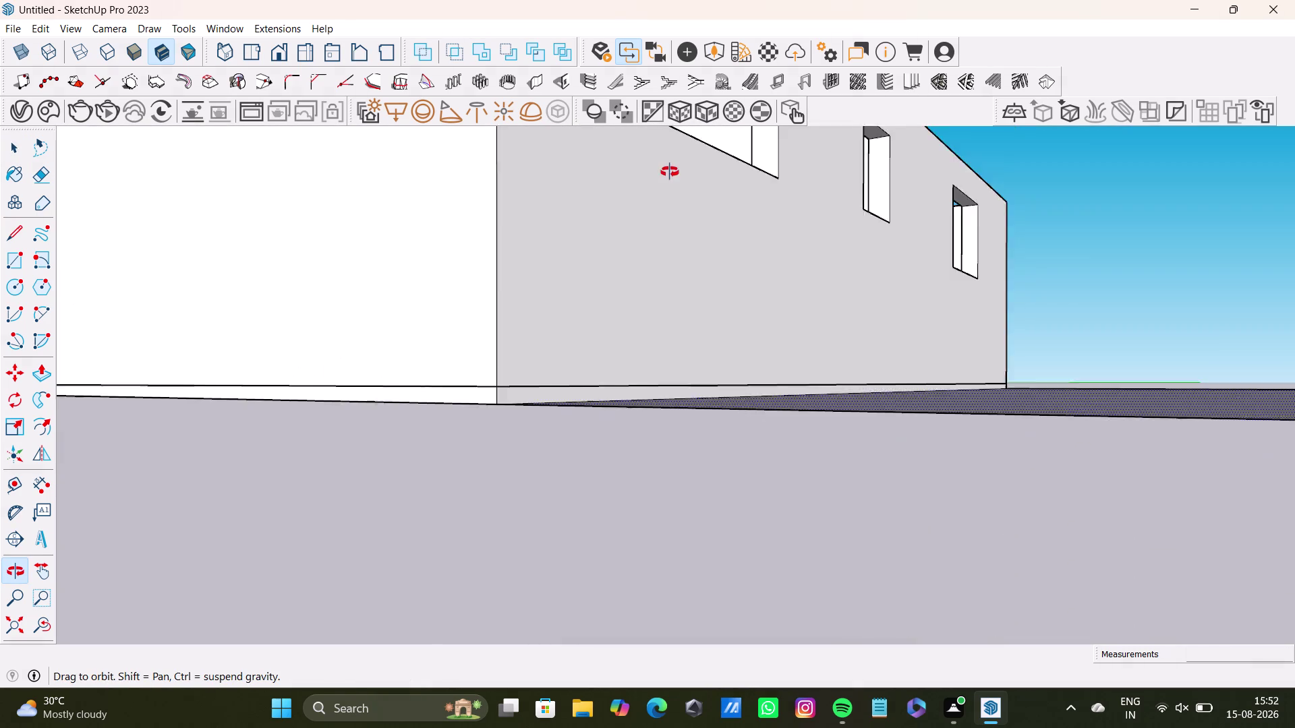
middle_drag(669, 175, 698, 305)
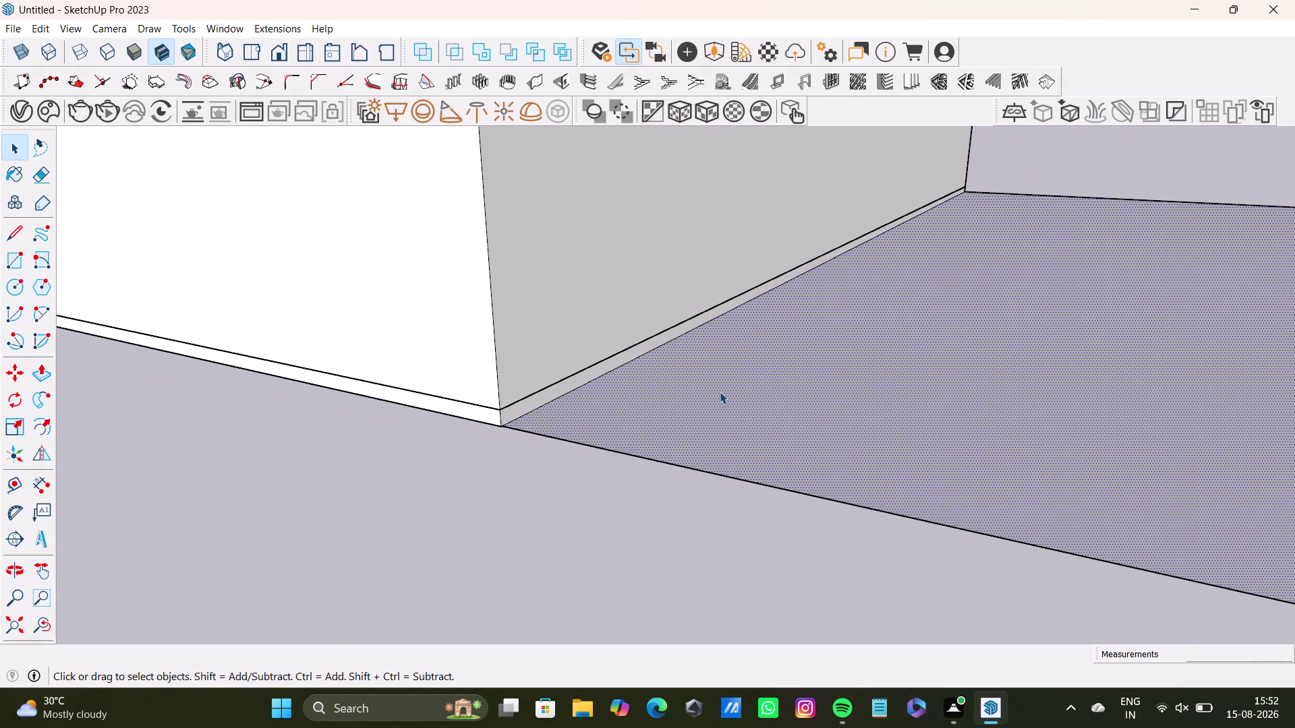
click(731, 413)
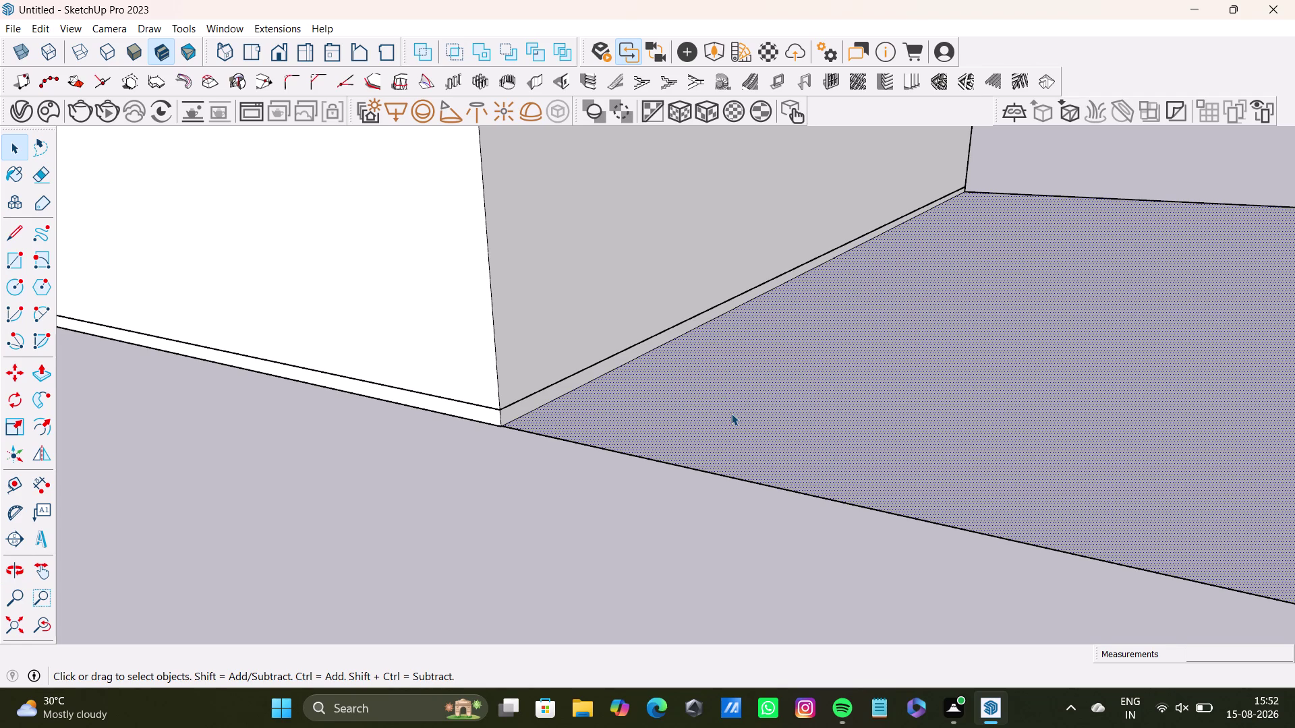
Push/pull the ground face up into a 4-inch-thick slab.
key(p)
click(731, 413)
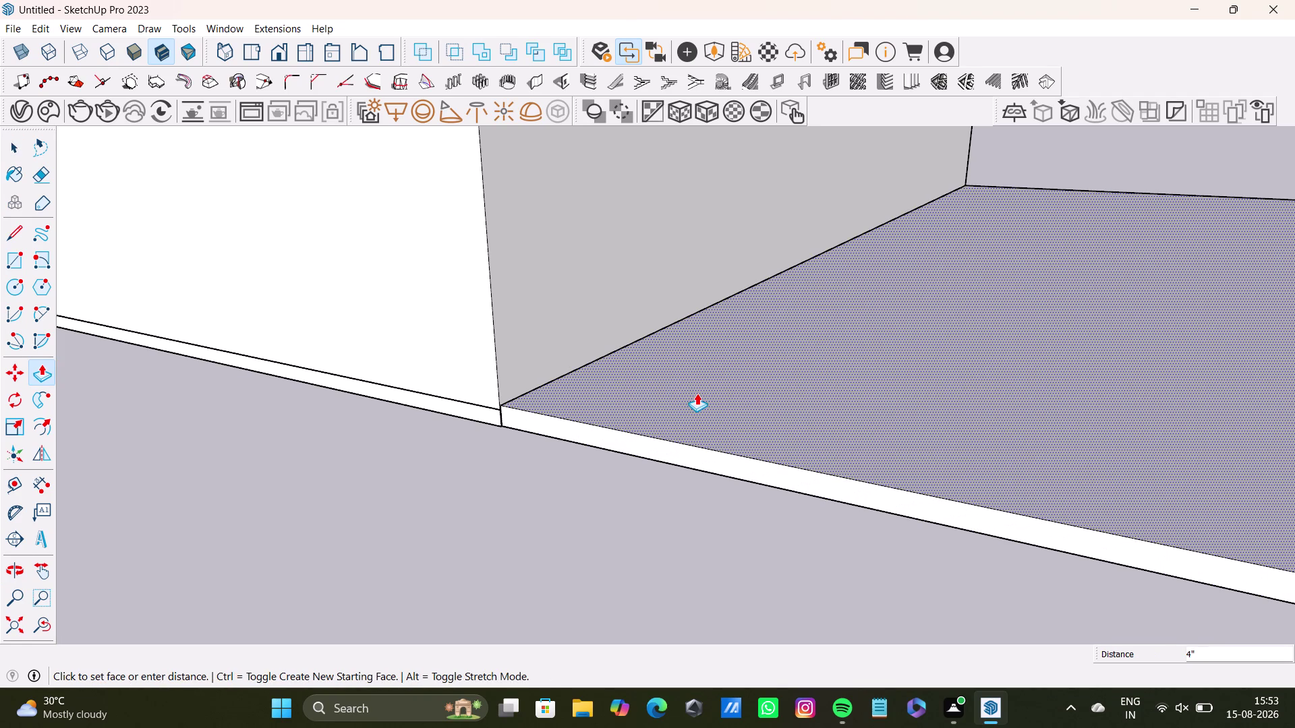
click(697, 393)
middle_drag(704, 411, 739, 506)
click(606, 411)
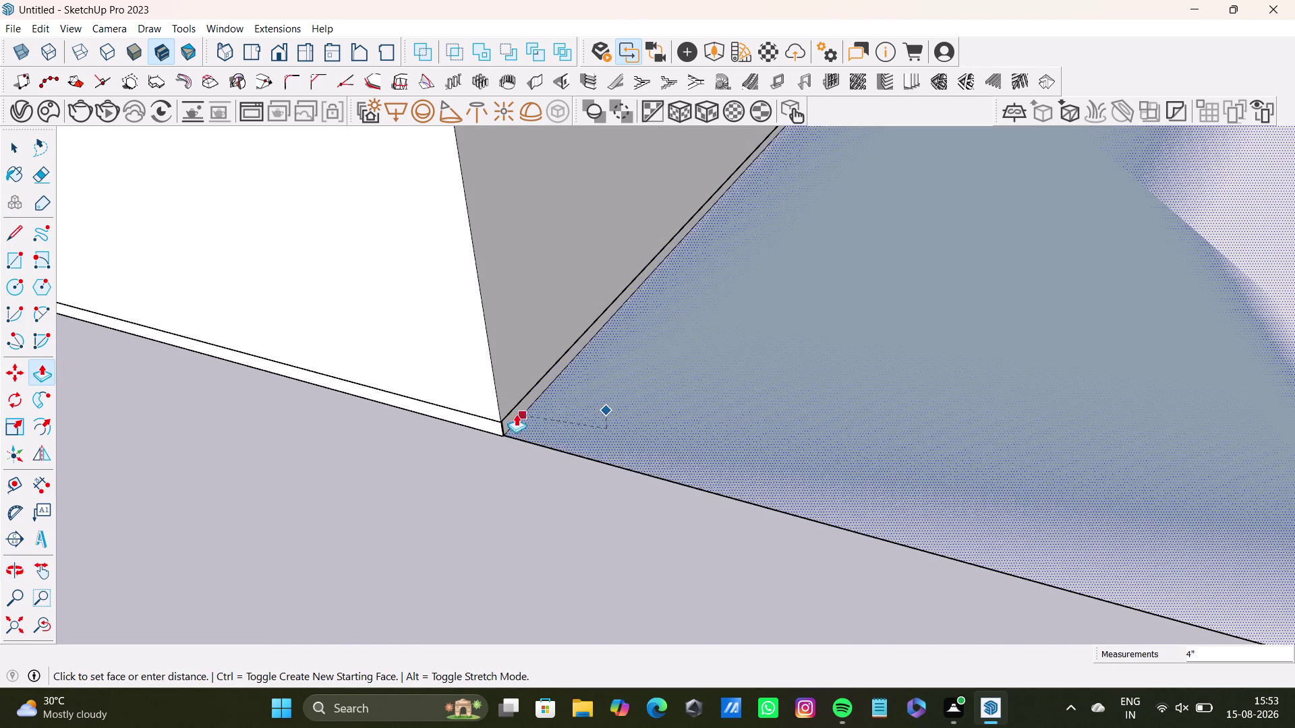
click(510, 414)
key(space)
Orbit around the slab to check it beside the apartment wall.
scroll(down, 3)
middle_drag(549, 401, 582, 562)
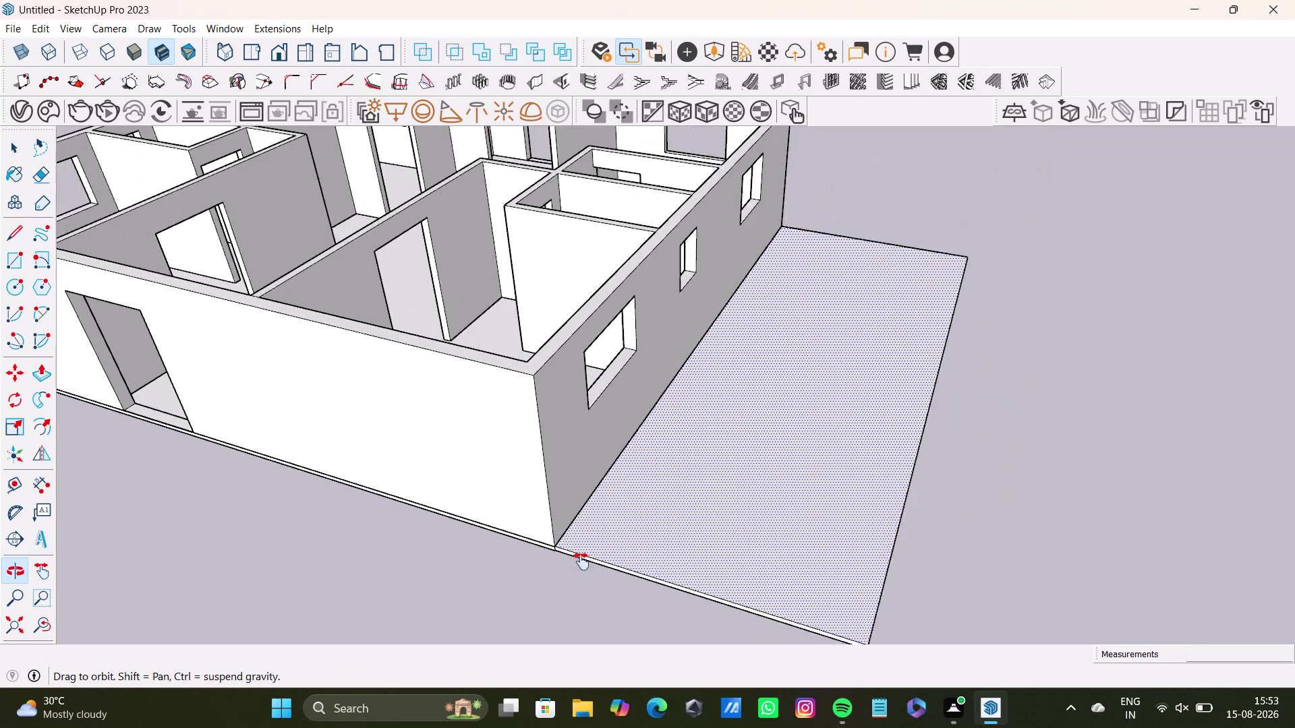
middle_drag(581, 561, 583, 564)
middle_drag(627, 495, 810, 567)
middle_drag(788, 535, 499, 487)
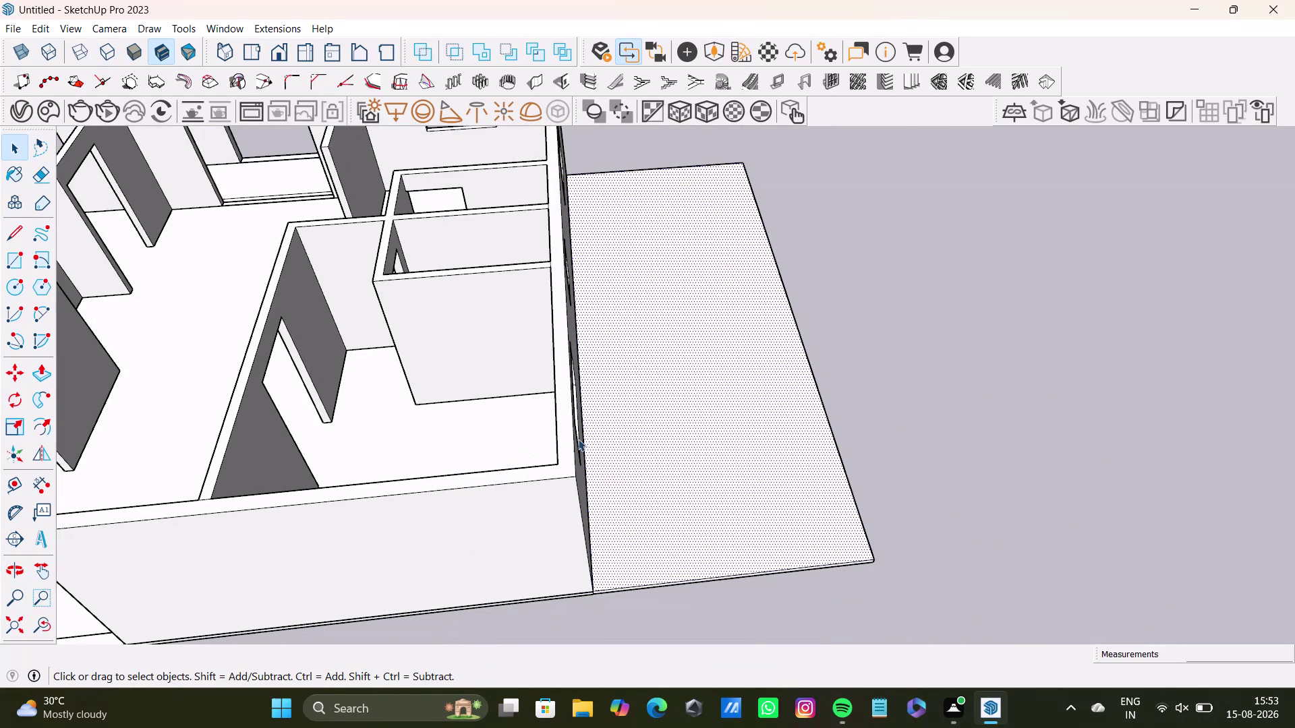
middle_drag(590, 478, 416, 418)
scroll(up, 3)
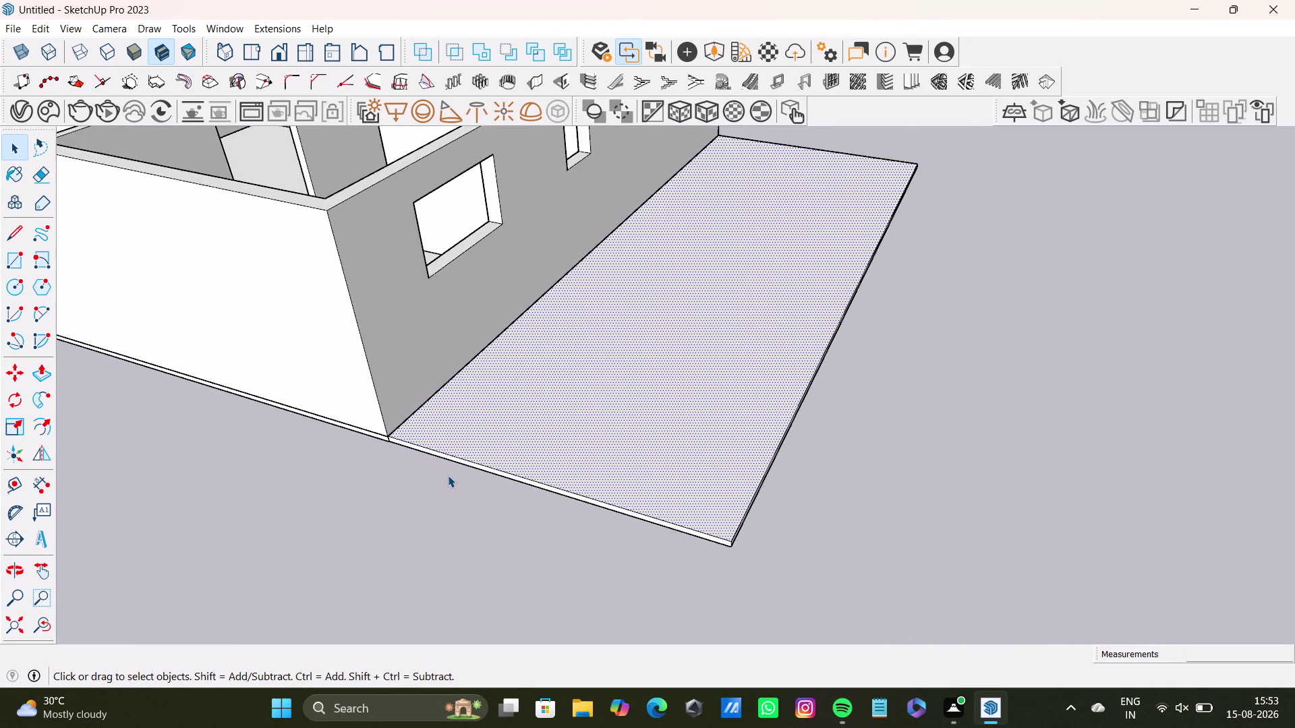
scroll(up, 3)
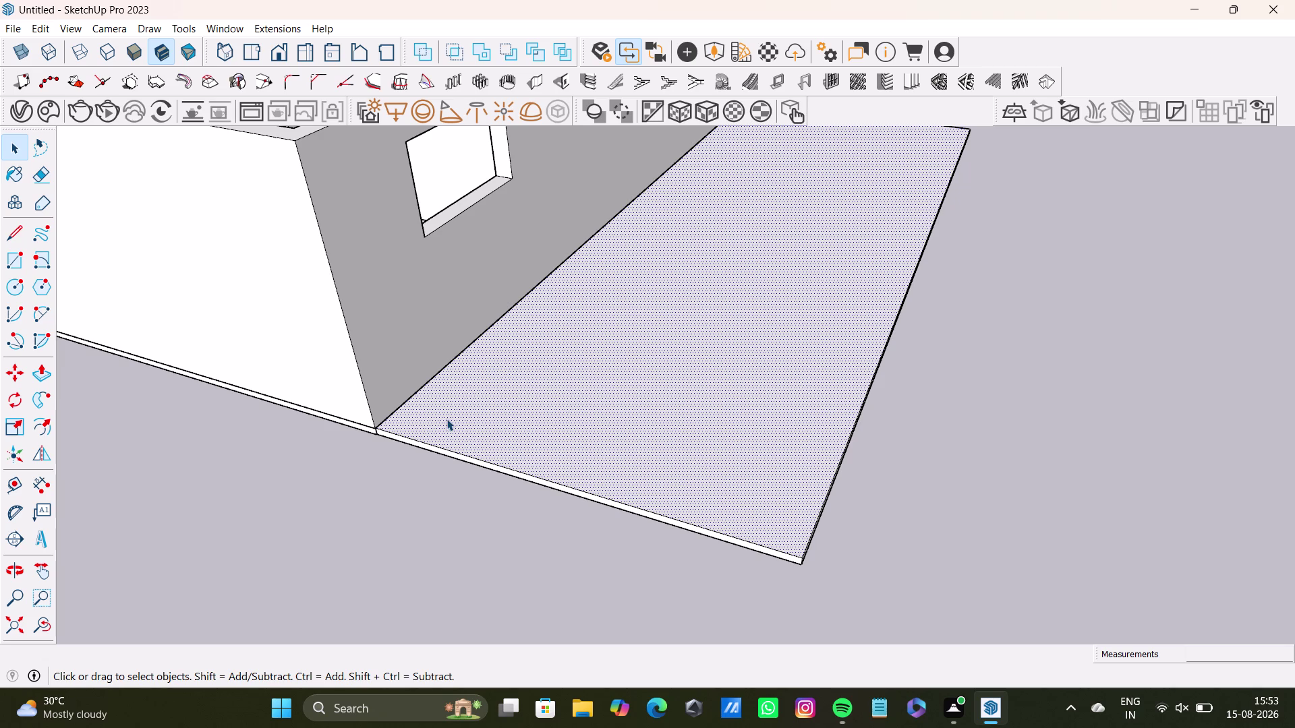
Place 9-inch guides off the slab's front edge and wall-side edge.
scroll(up, 3)
scroll(up, 3)
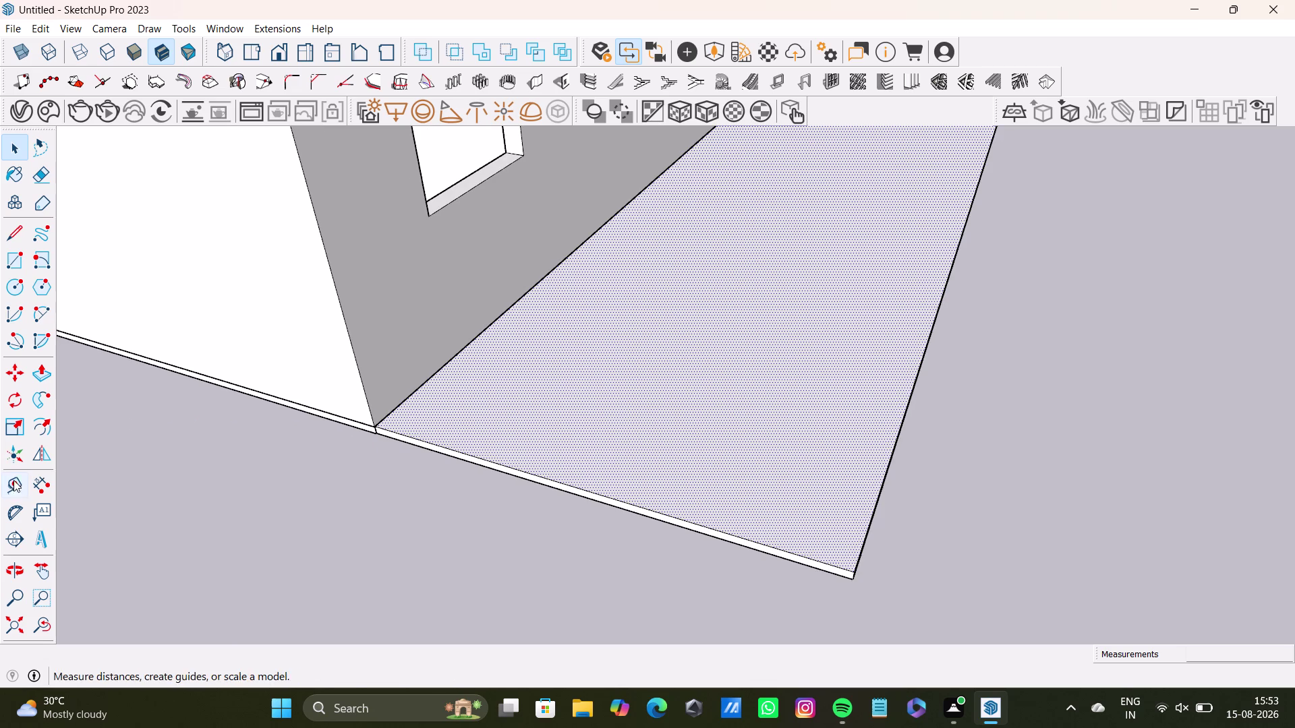
click(19, 485)
scroll(up, 3)
click(425, 456)
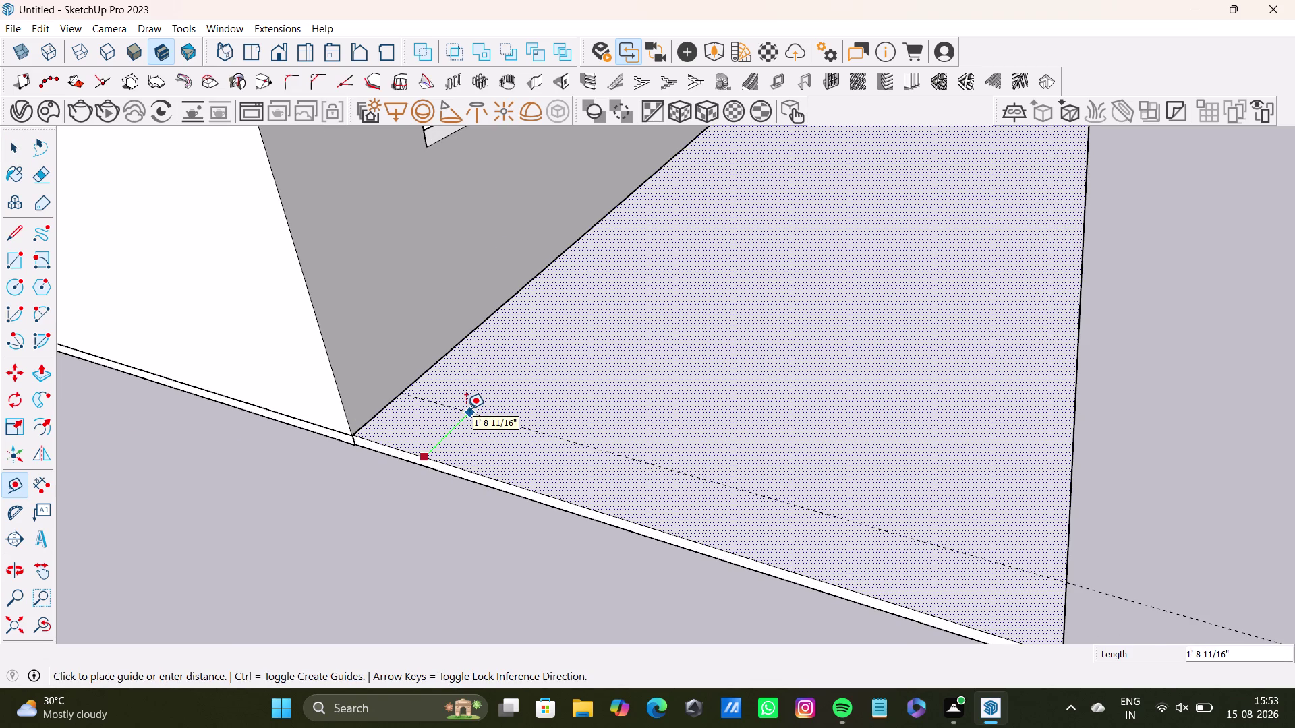
key(9)
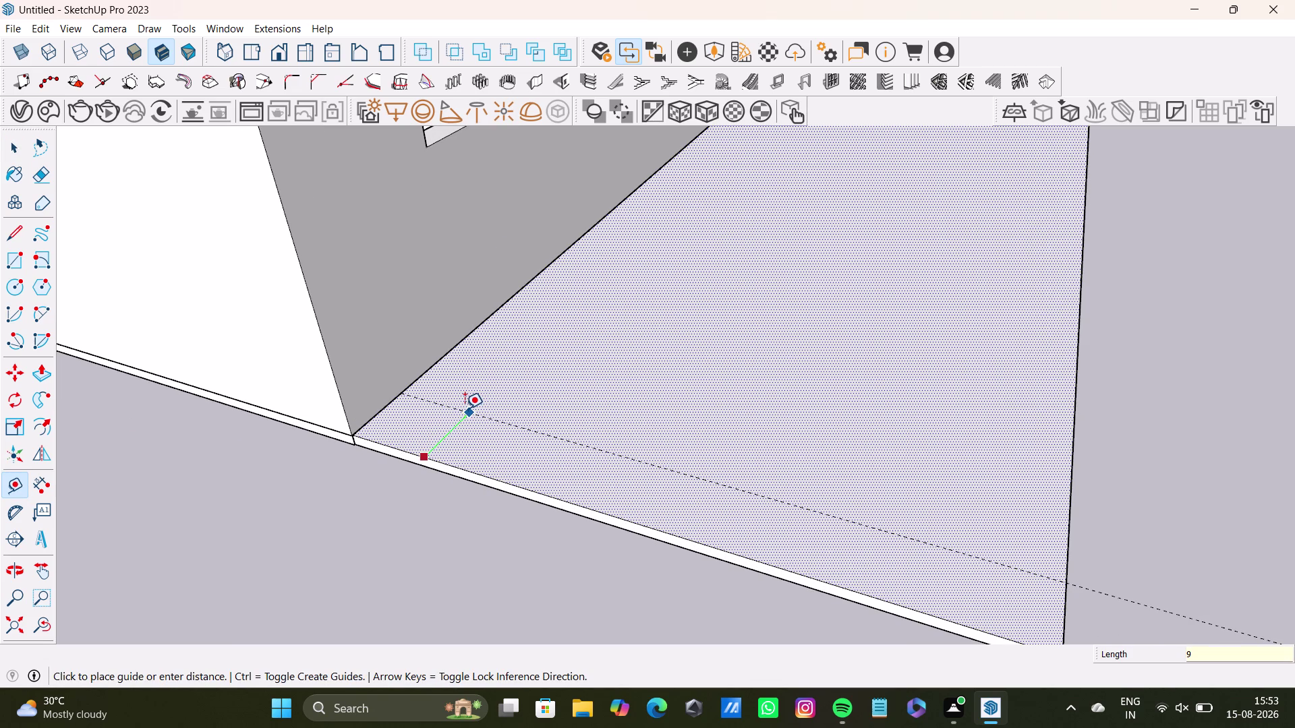
key(shift+quotedbl)
key(Return)
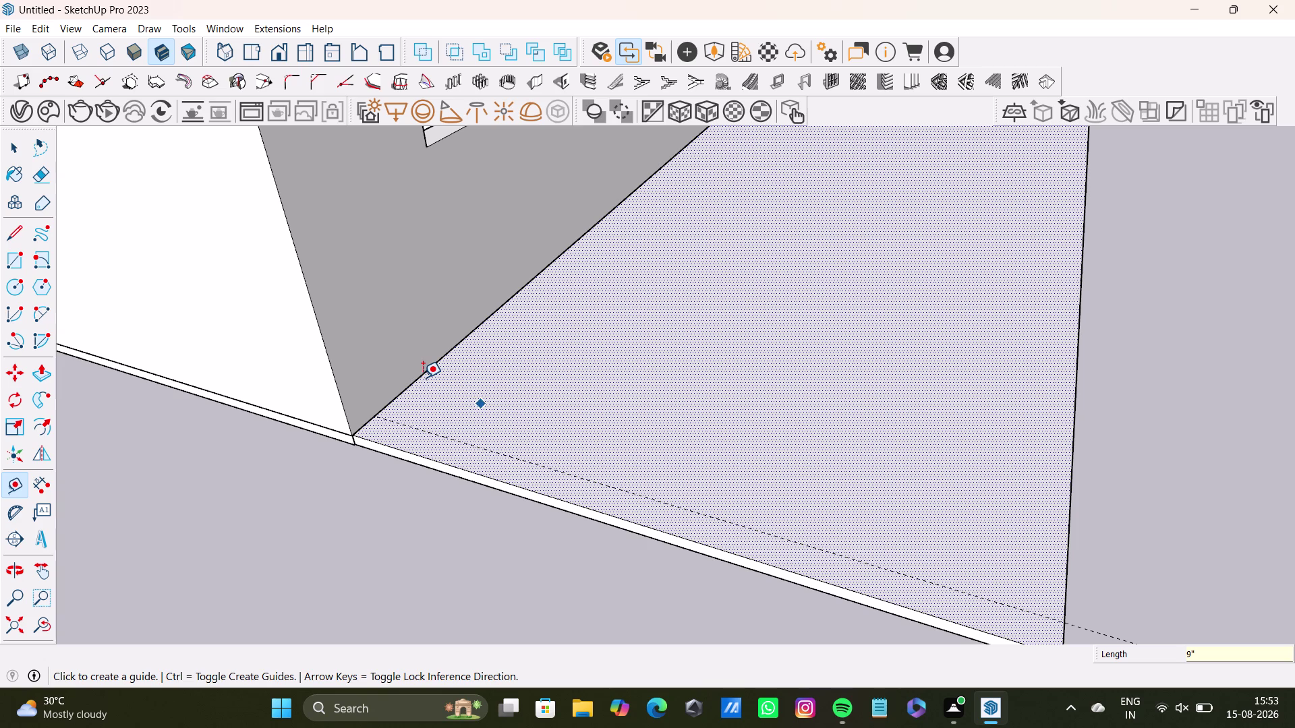
click(416, 374)
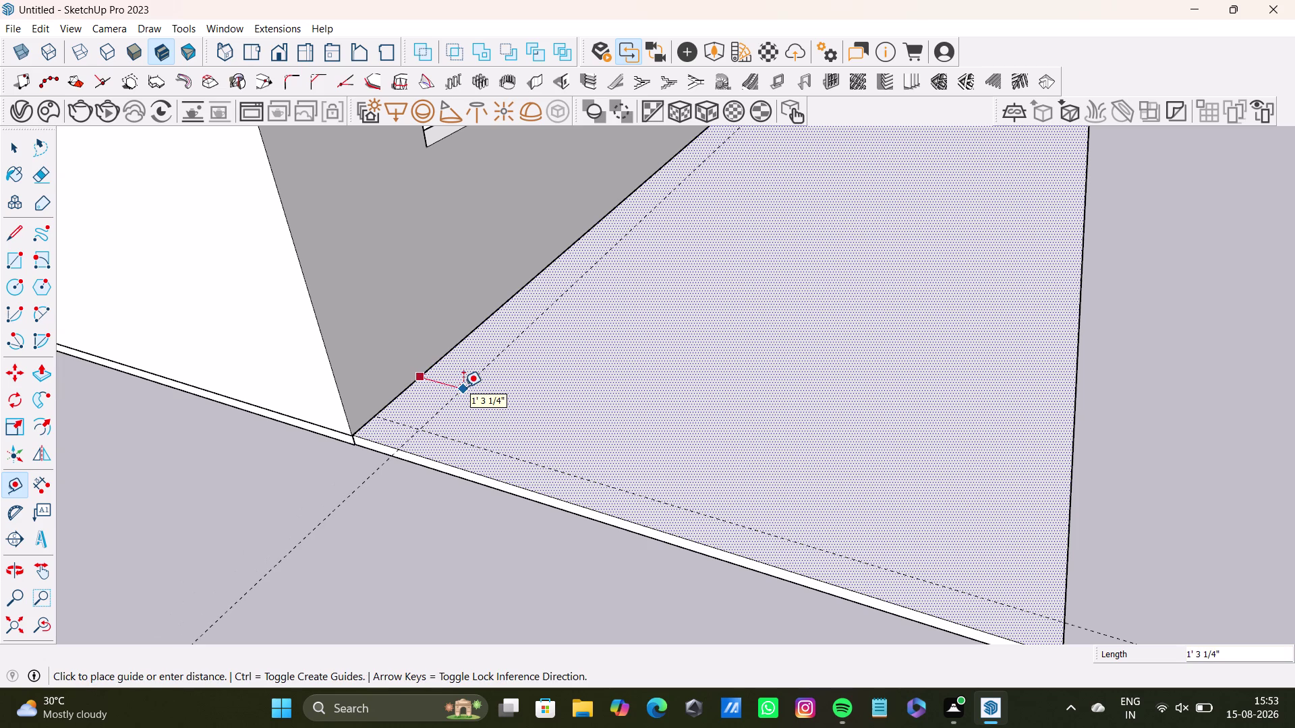
text(9")
key(Return)
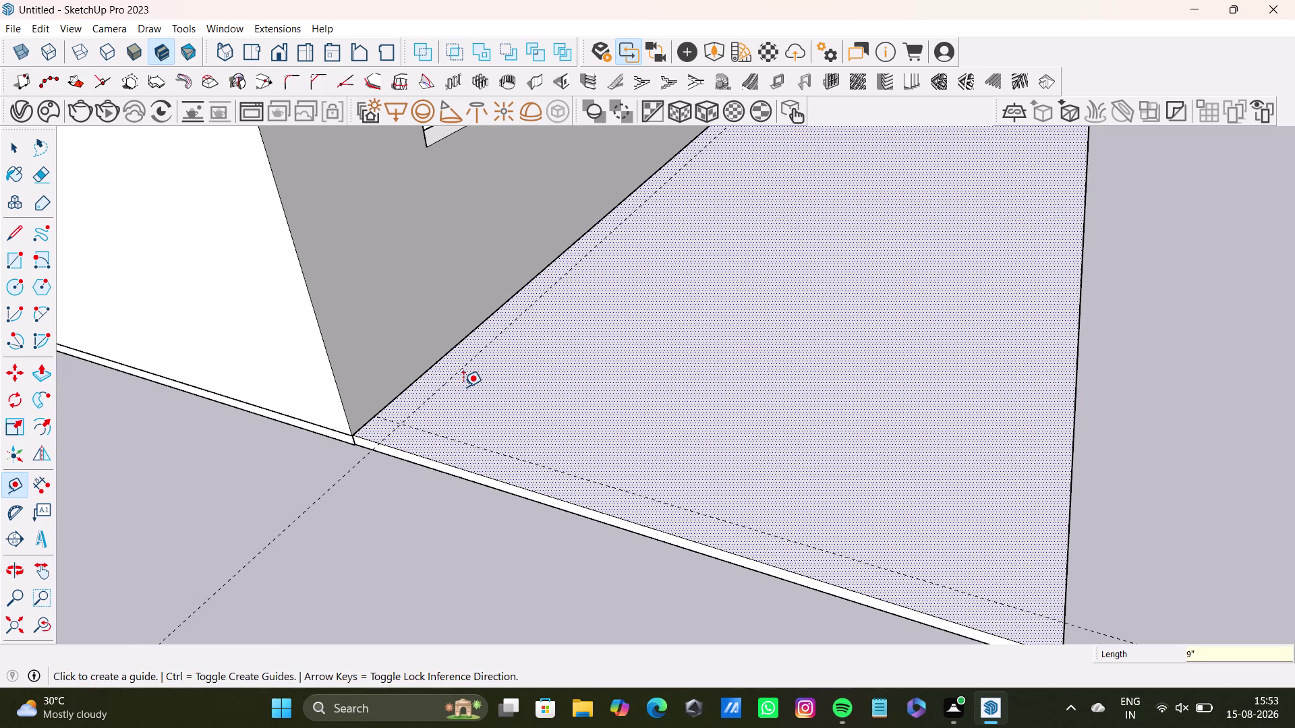
Add a guide 6'6" from the front guide and one 6' from the side guide.
middle_drag(489, 411, 585, 559)
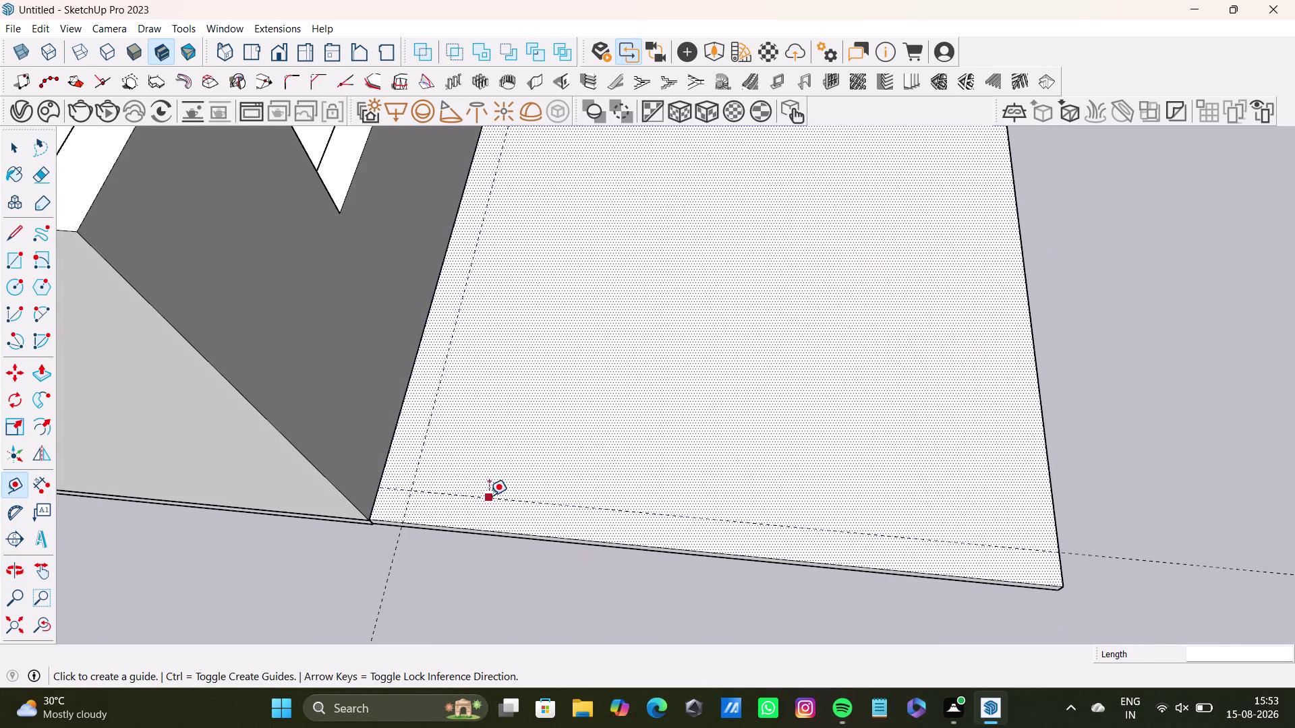
click(489, 496)
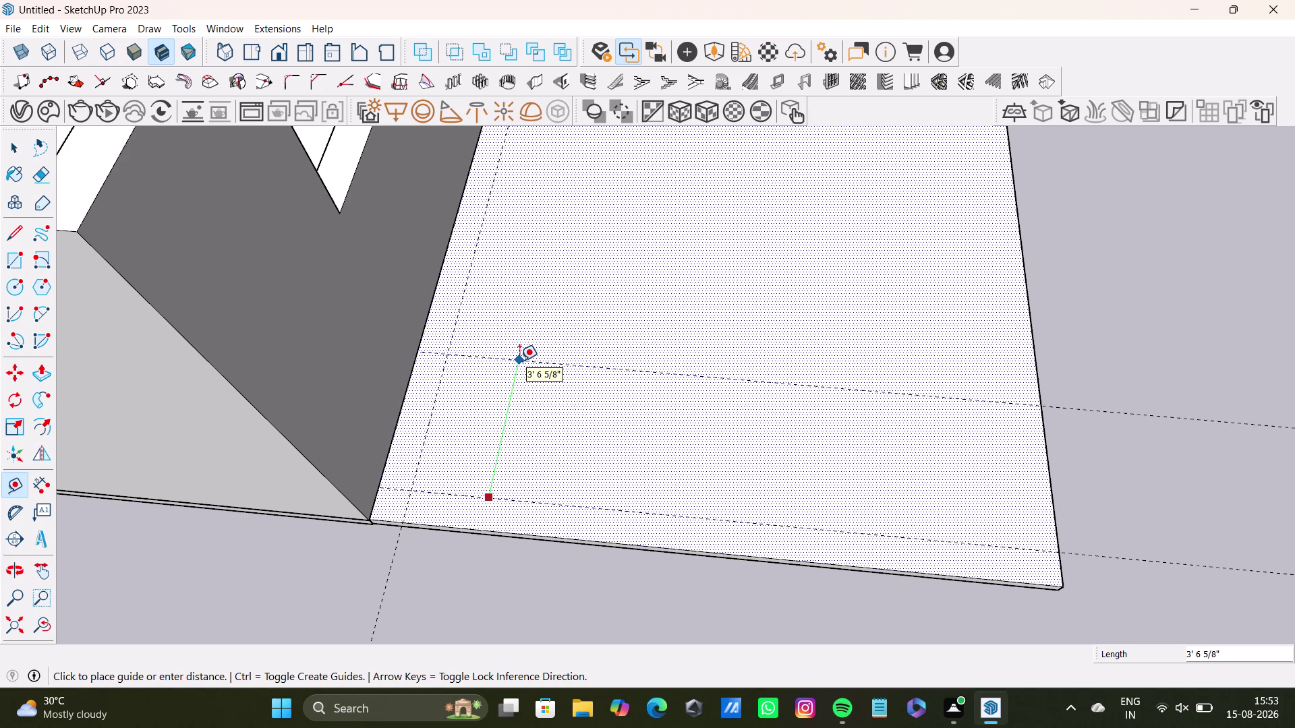
text(6'6)
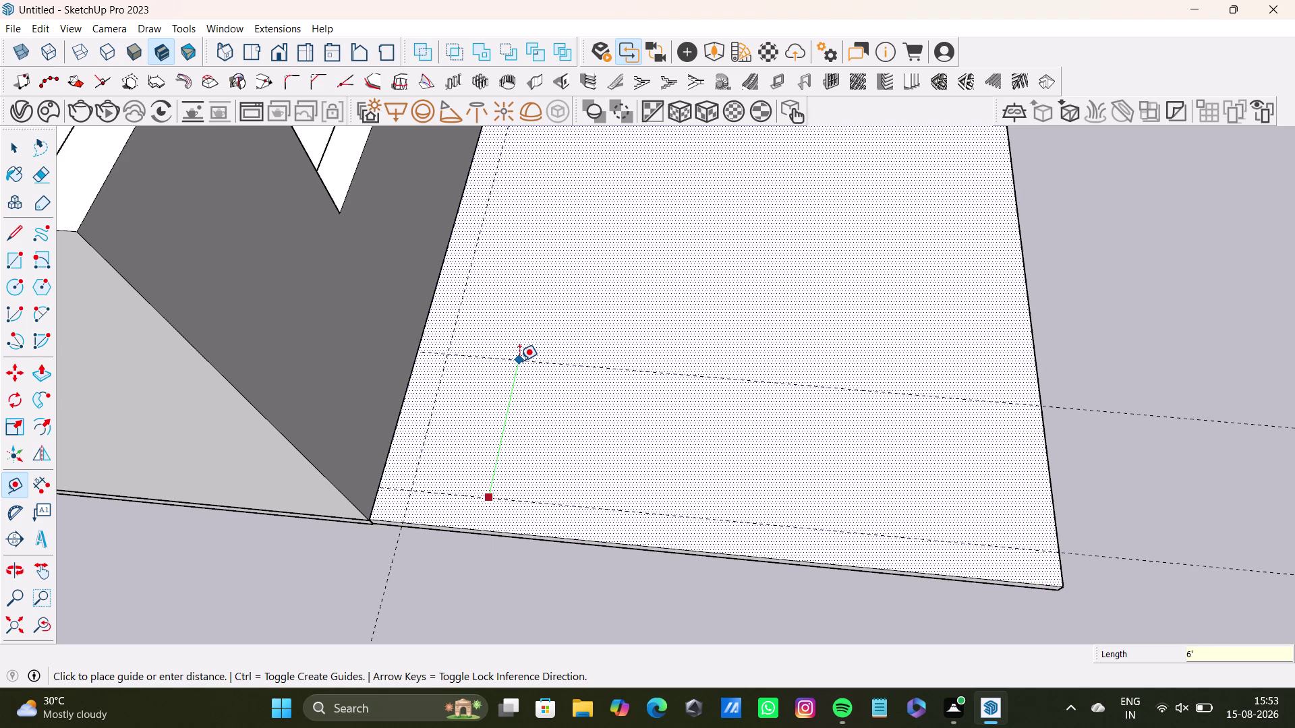
text(")
key(Return)
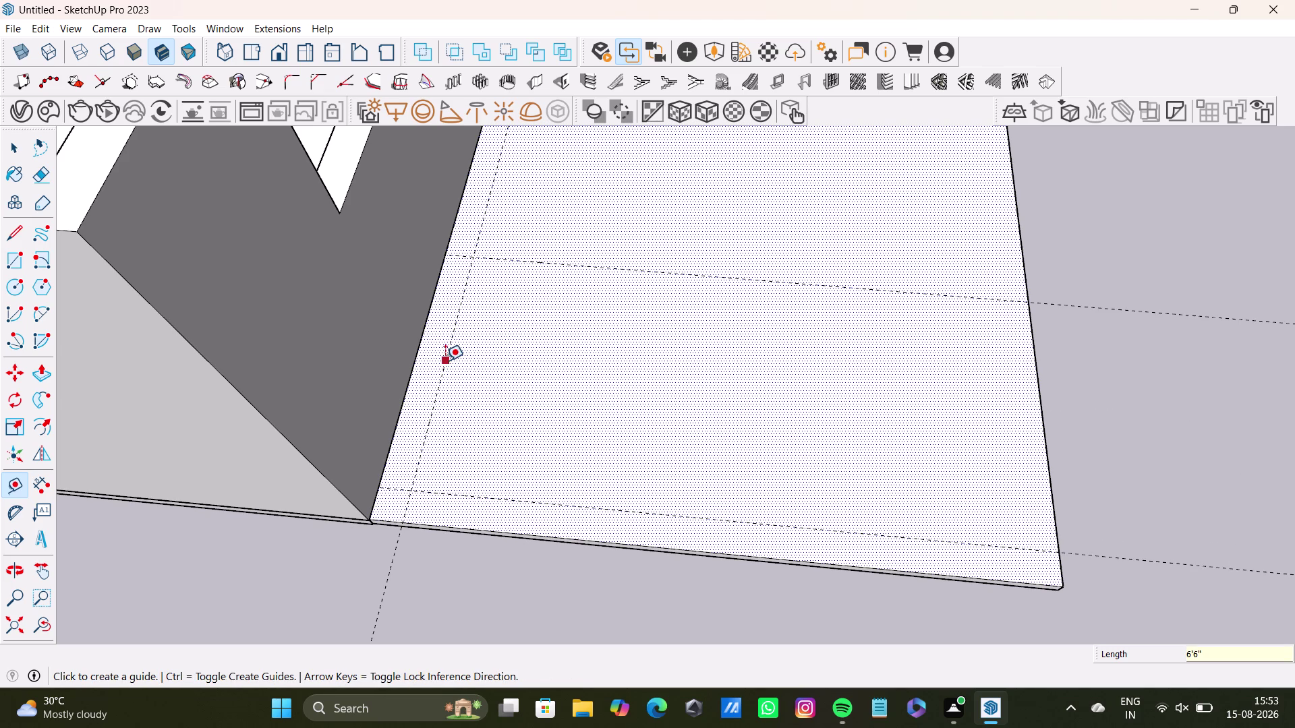
click(445, 361)
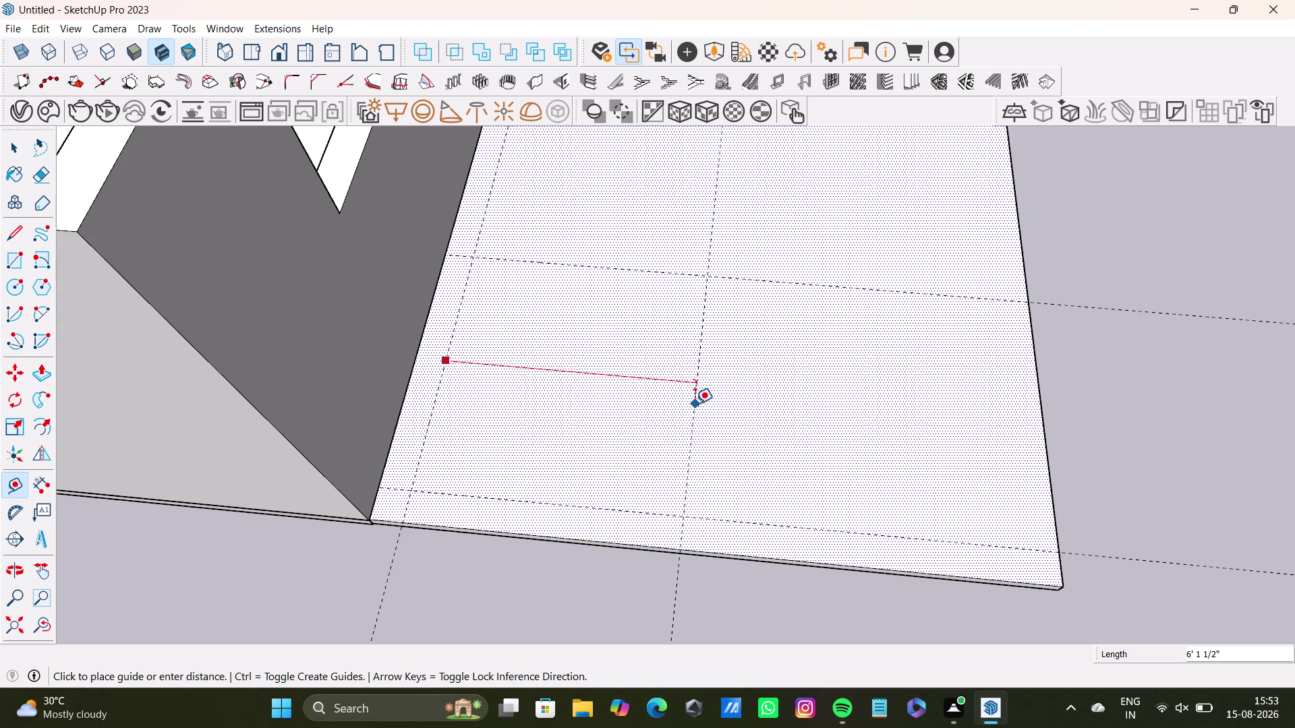
text(6')
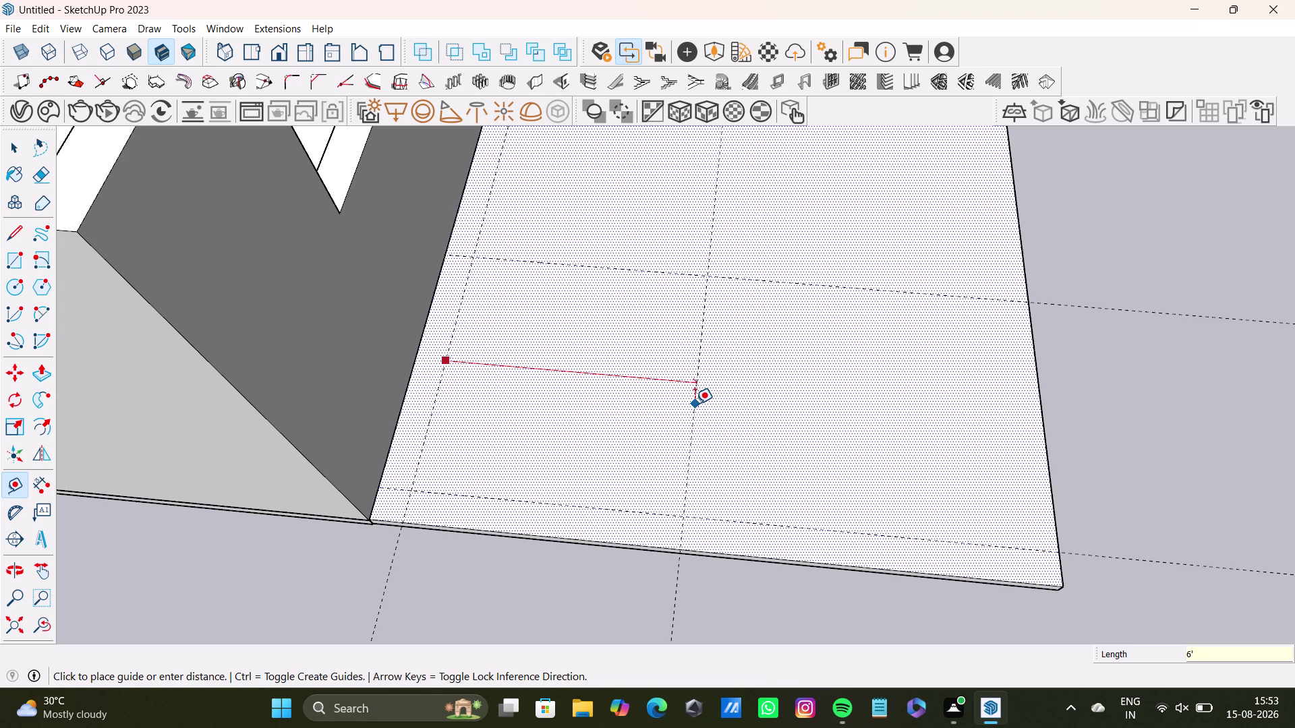
key(Return)
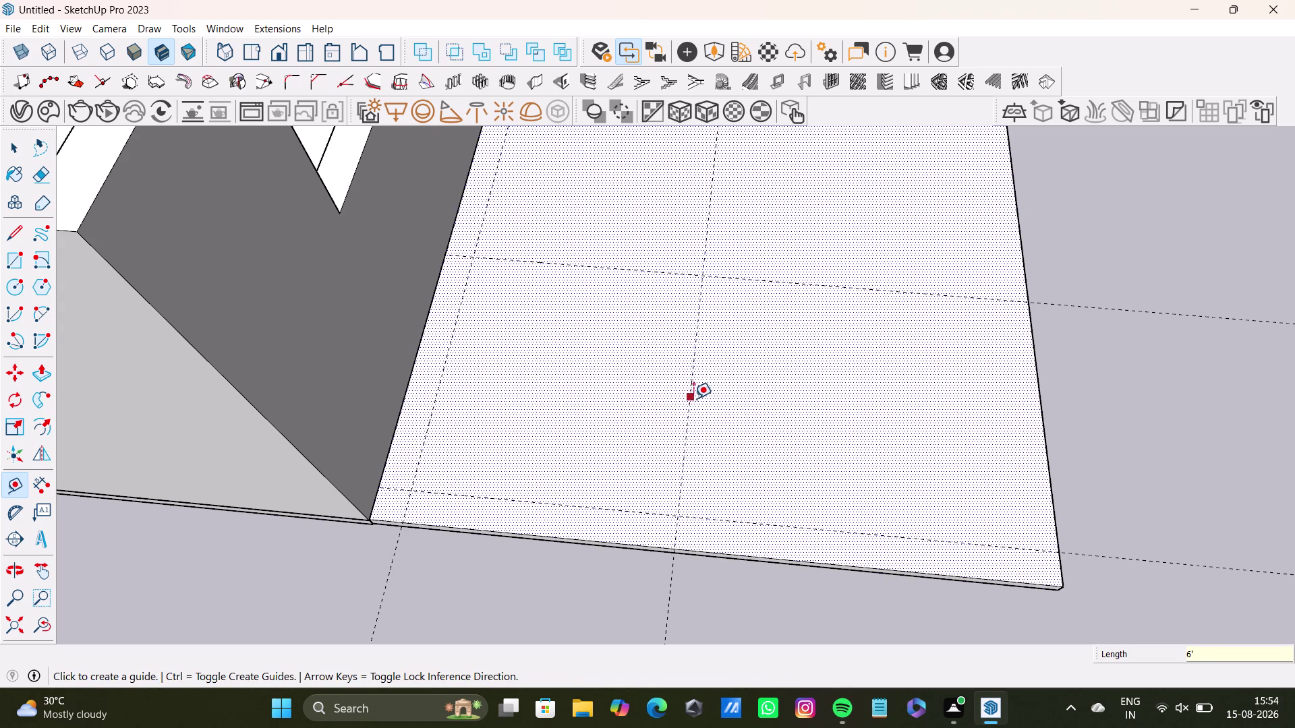
Add two more 9-inch guides off the new side guide and the upper guide.
click(691, 401)
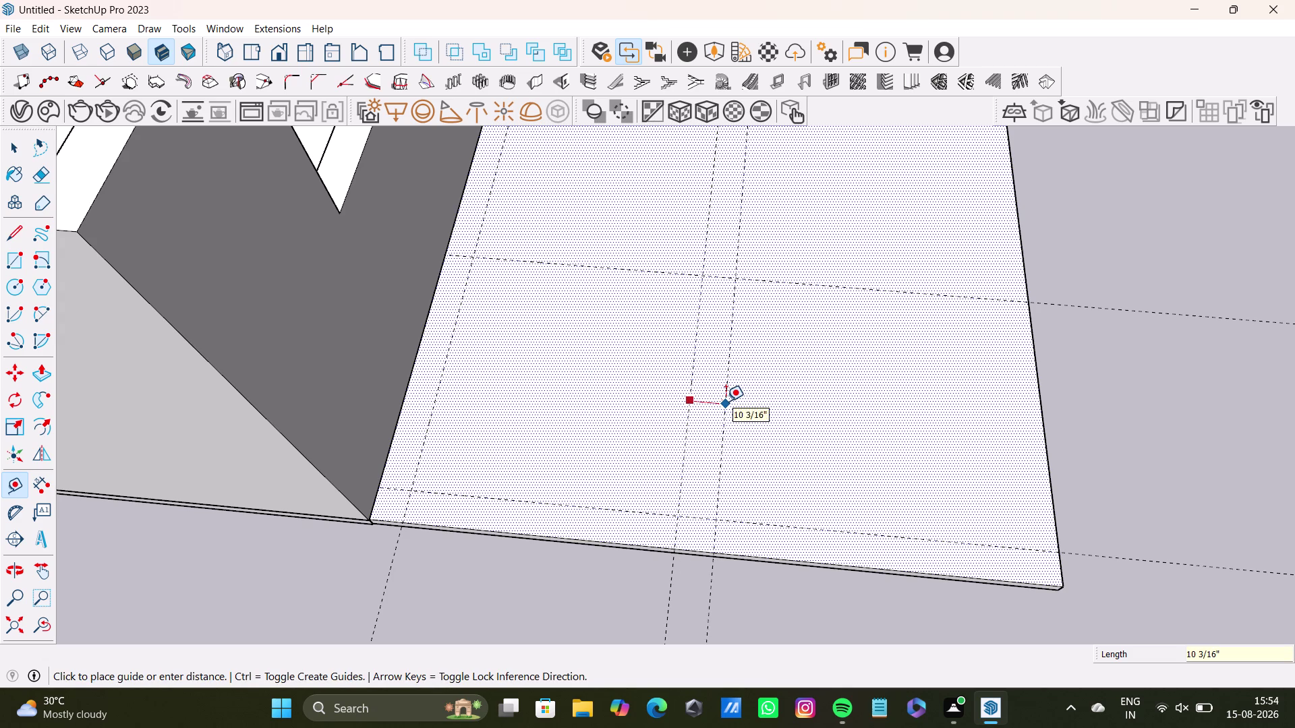
key(9)
key(shift+quotedbl)
key(Return)
click(672, 271)
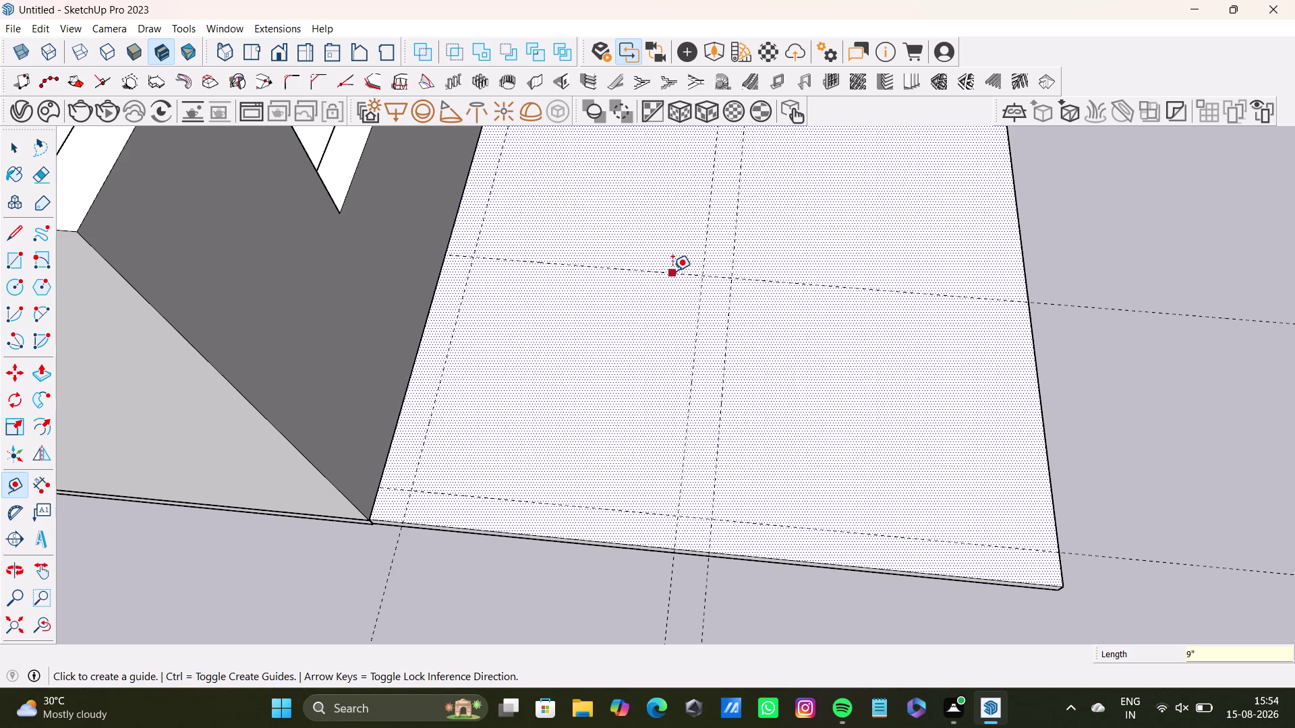
key(9)
key(shift+quotedbl)
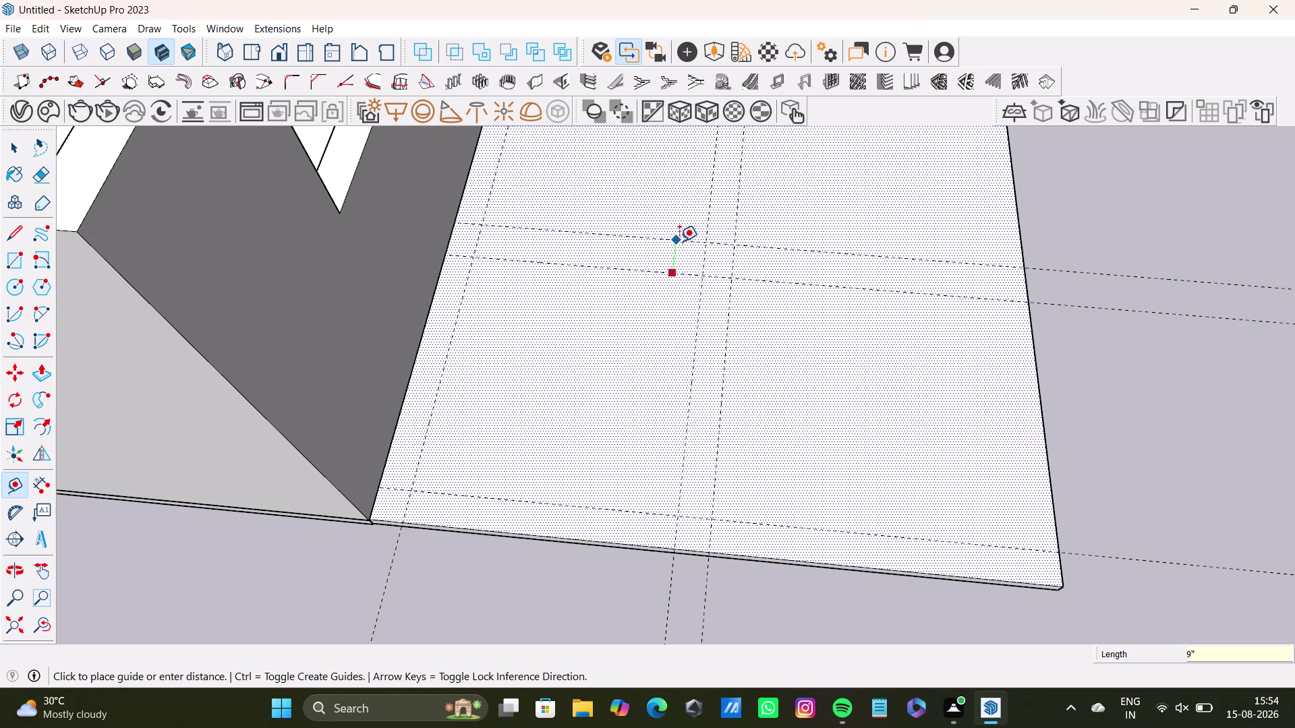
key(Return)
scroll(down, 3)
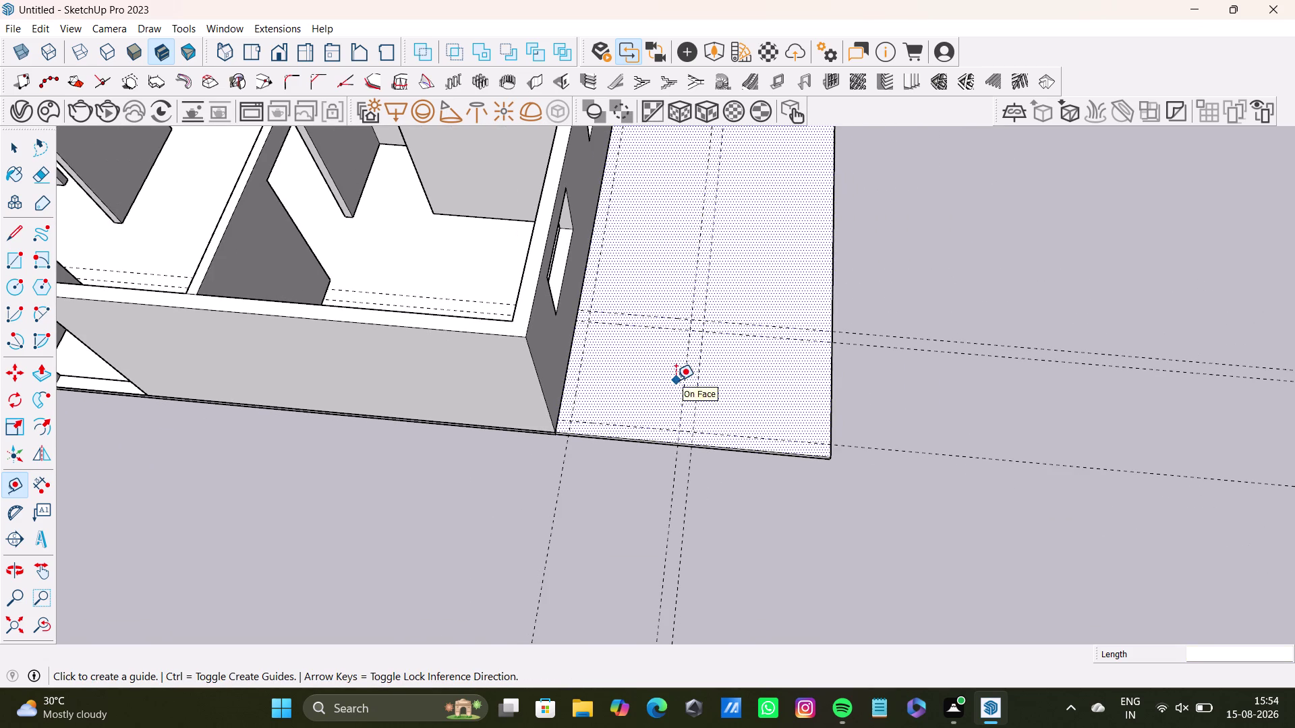
scroll(down, 3)
middle_drag(642, 362, 644, 461)
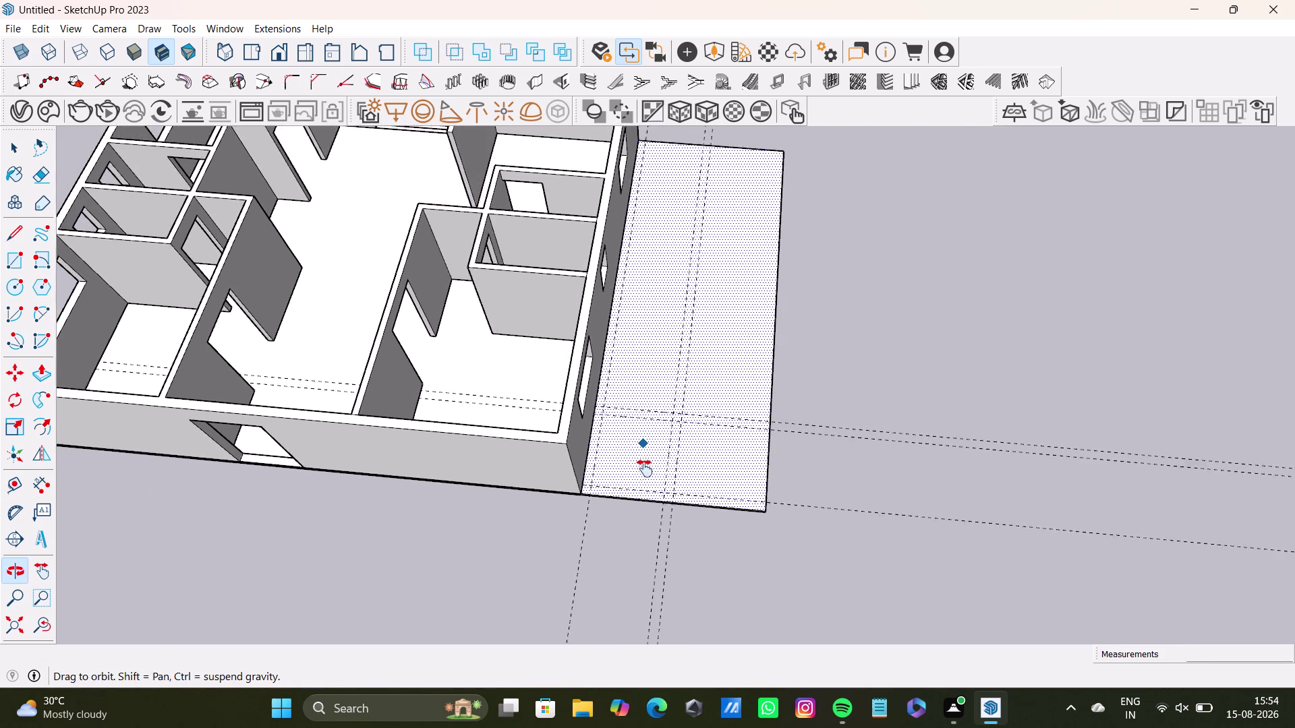
middle_drag(645, 462, 647, 530)
middle_drag(705, 521, 725, 431)
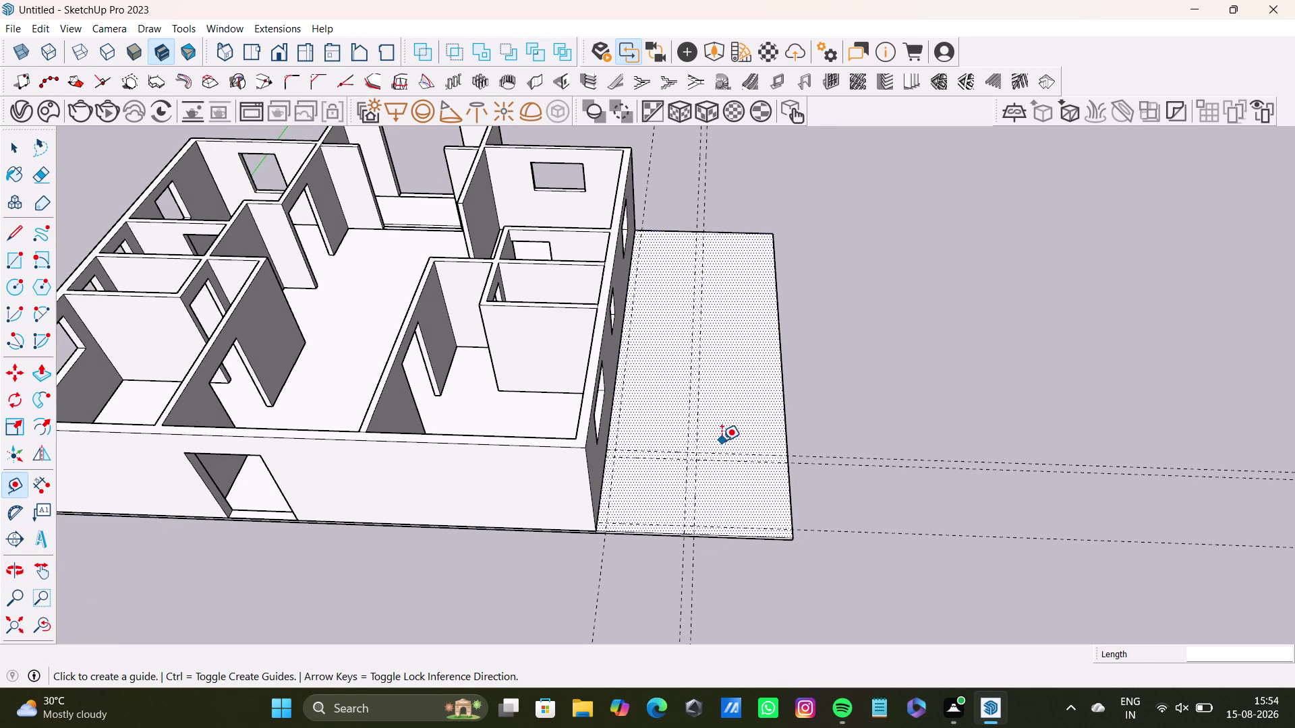
scroll(up, 3)
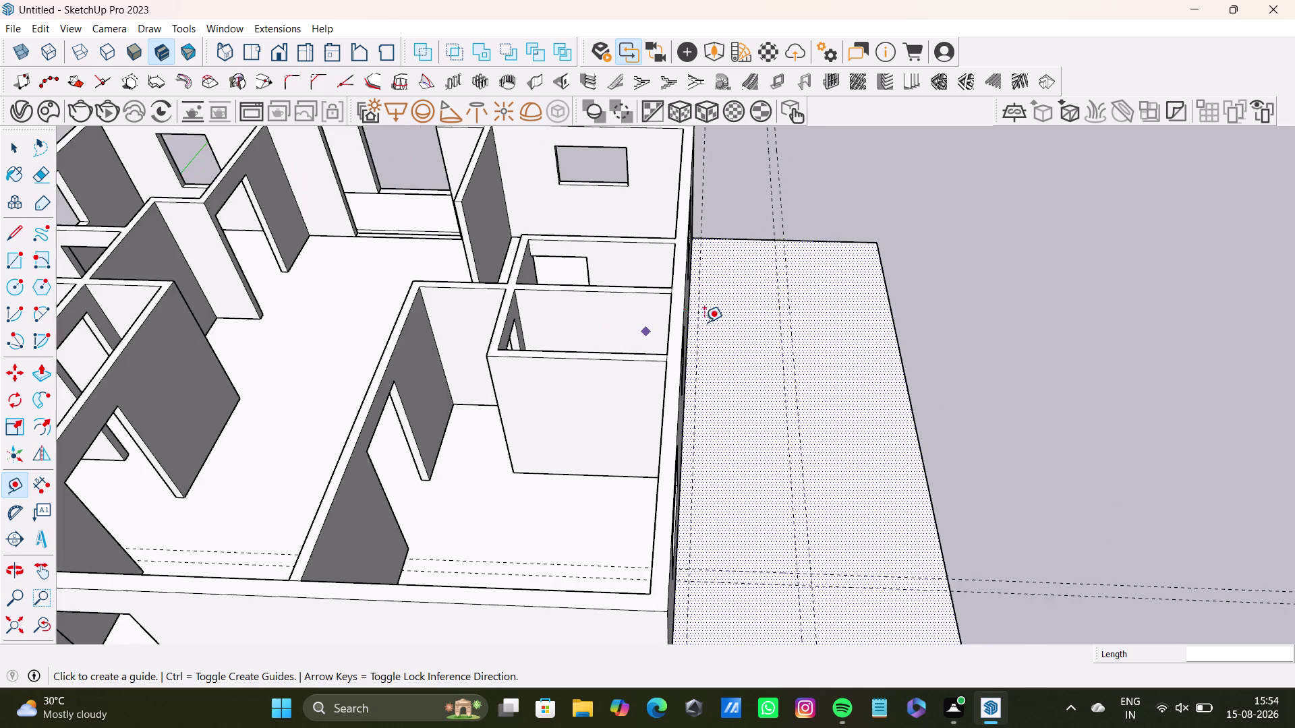
scroll(up, 3)
middle_drag(742, 320, 486, 330)
middle_drag(548, 294, 513, 401)
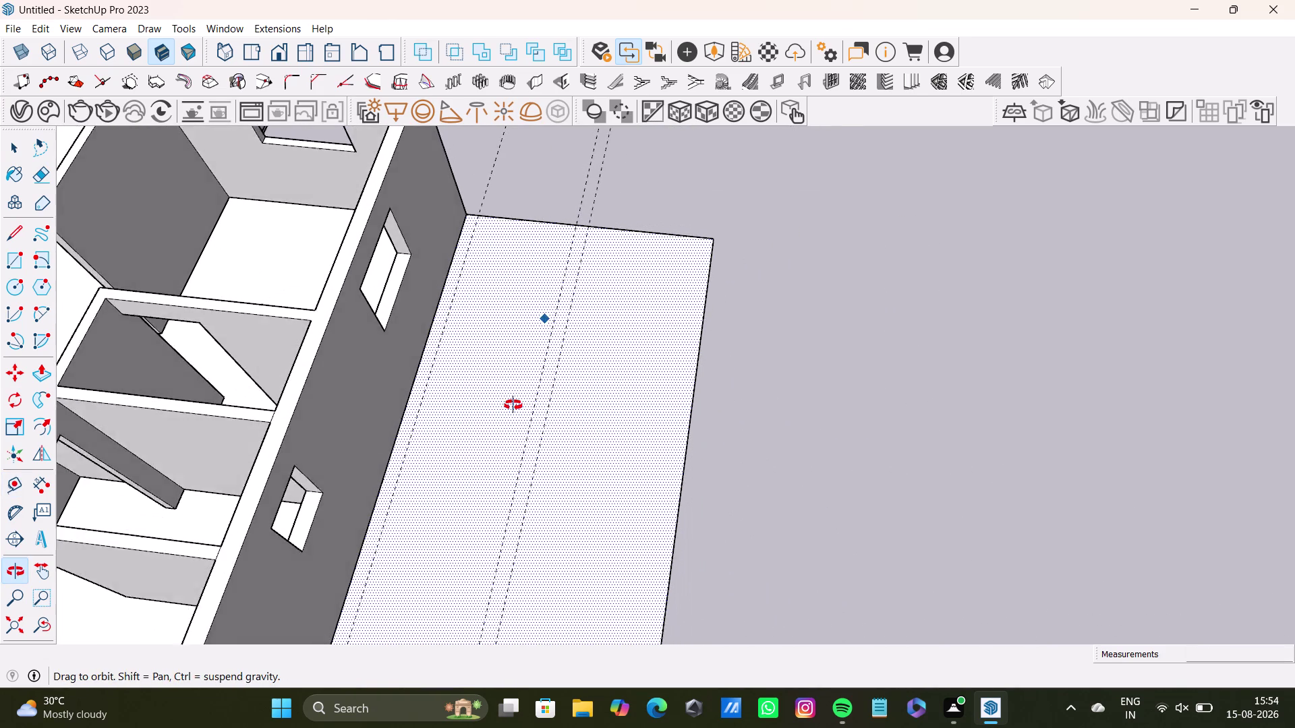
middle_drag(513, 402, 512, 407)
scroll(up, 3)
click(540, 198)
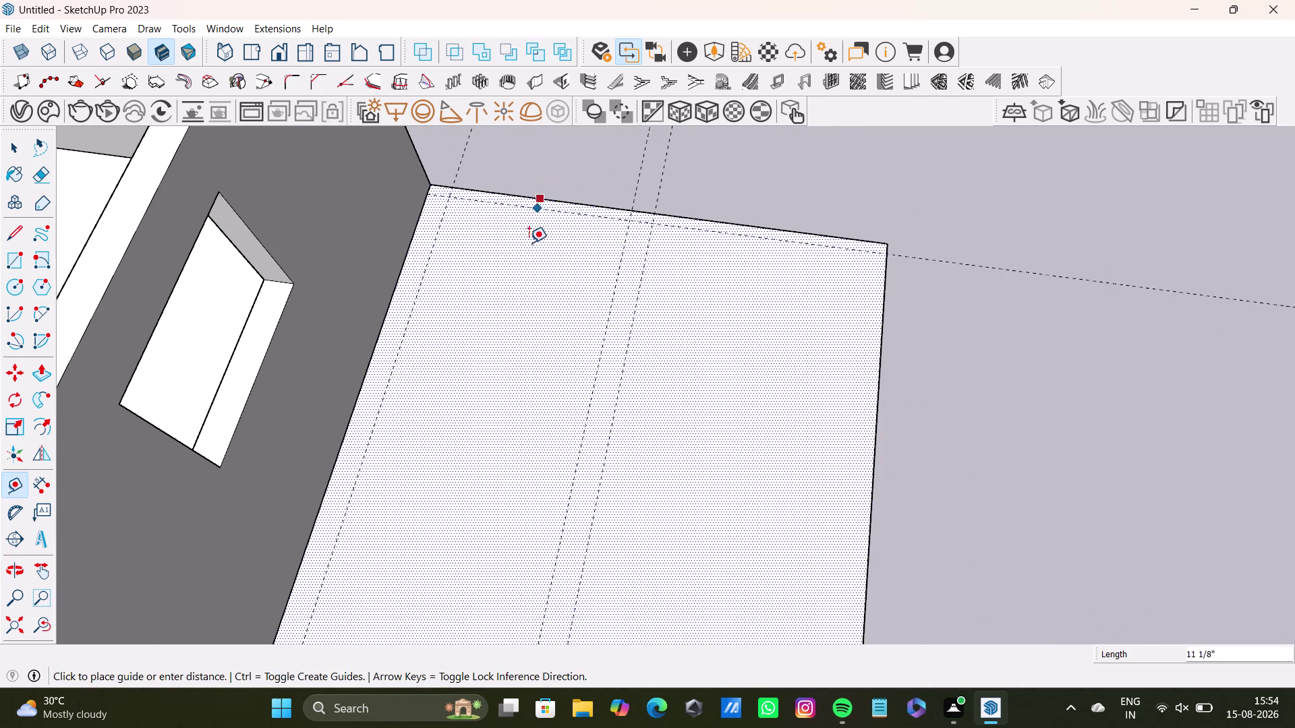
text(9")
key(Return)
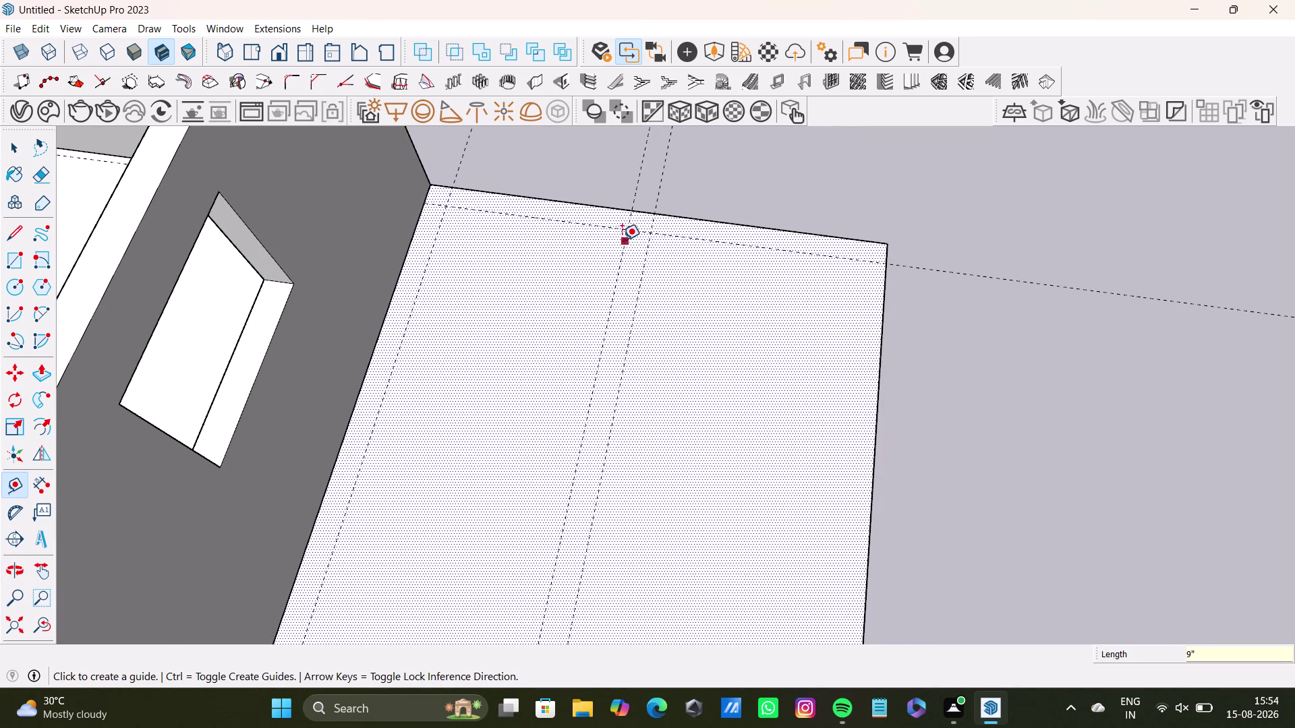
scroll(down, 3)
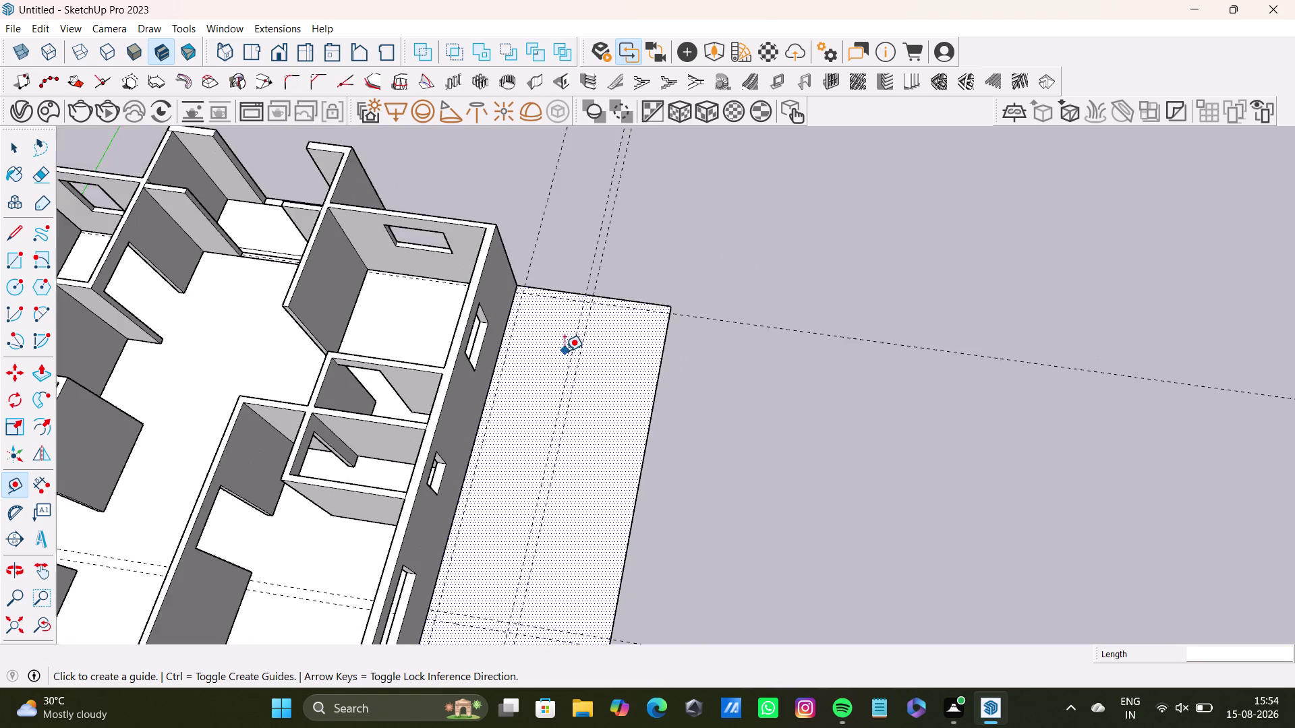
middle_drag(564, 352, 591, 231)
scroll(up, 3)
scroll(down, 3)
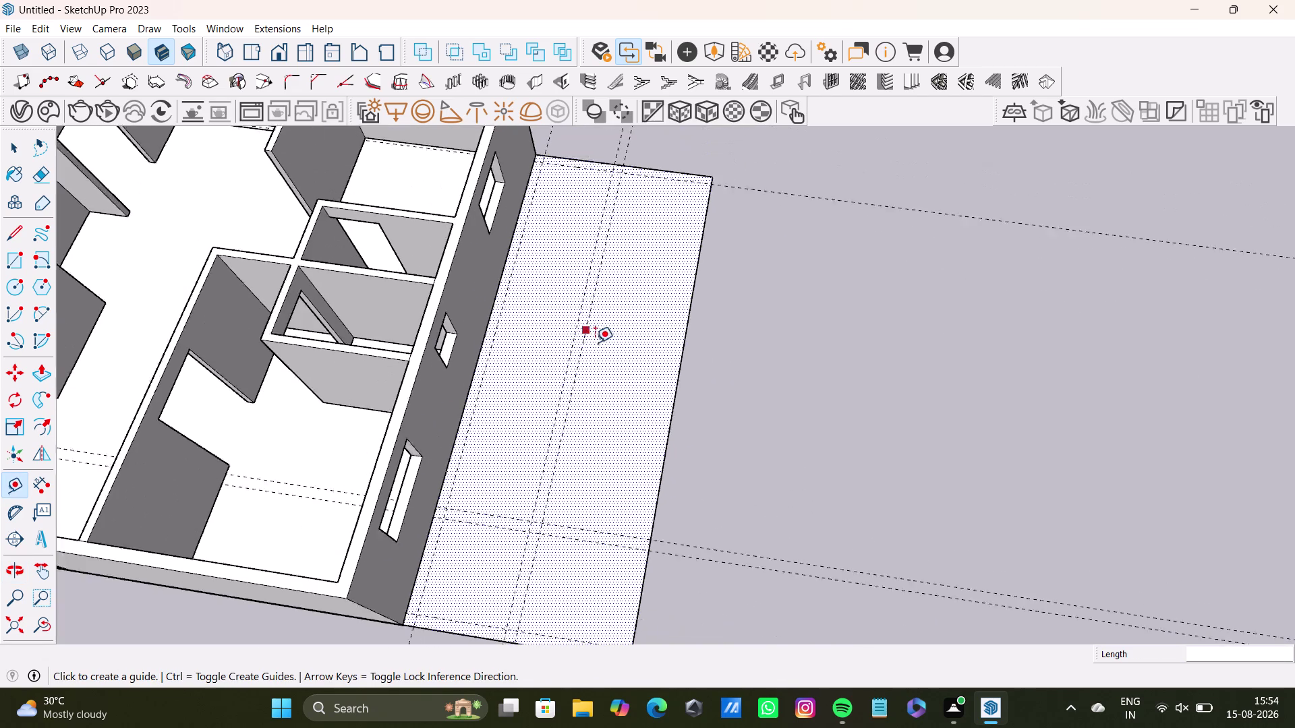
middle_drag(596, 344, 638, 248)
scroll(up, 3)
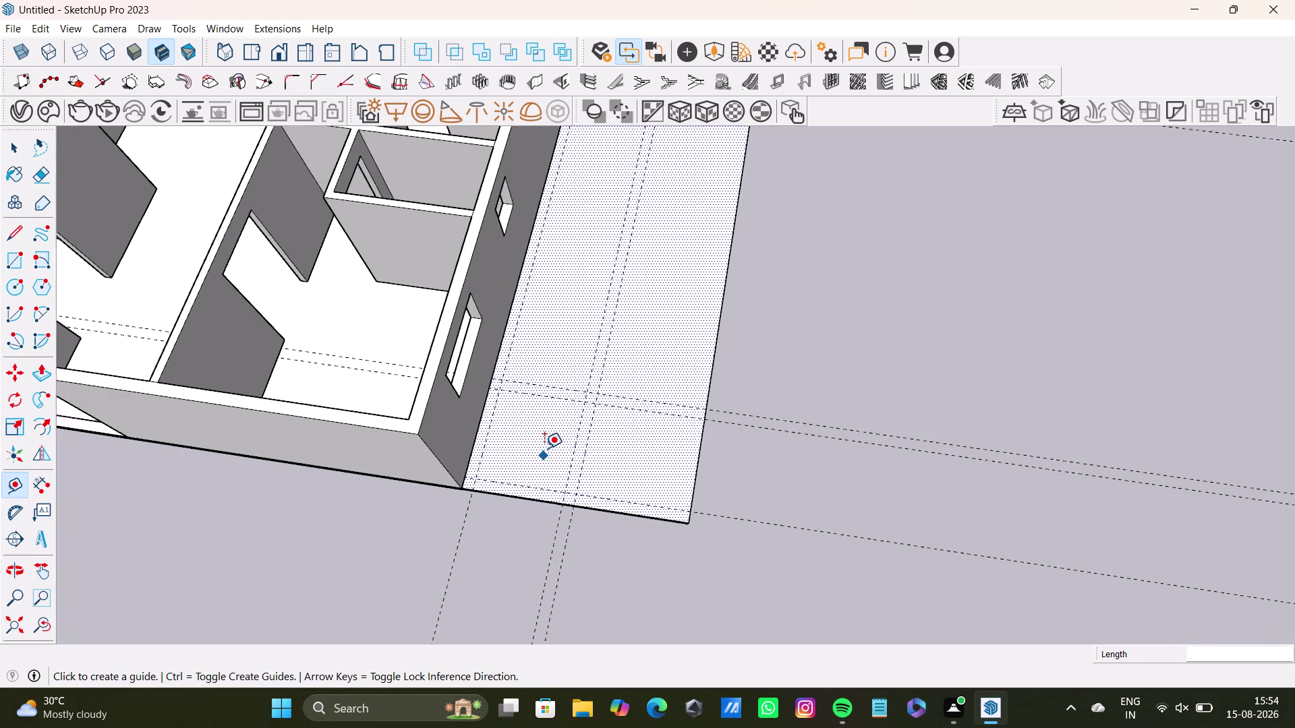
scroll(up, 3)
middle_drag(549, 442, 592, 383)
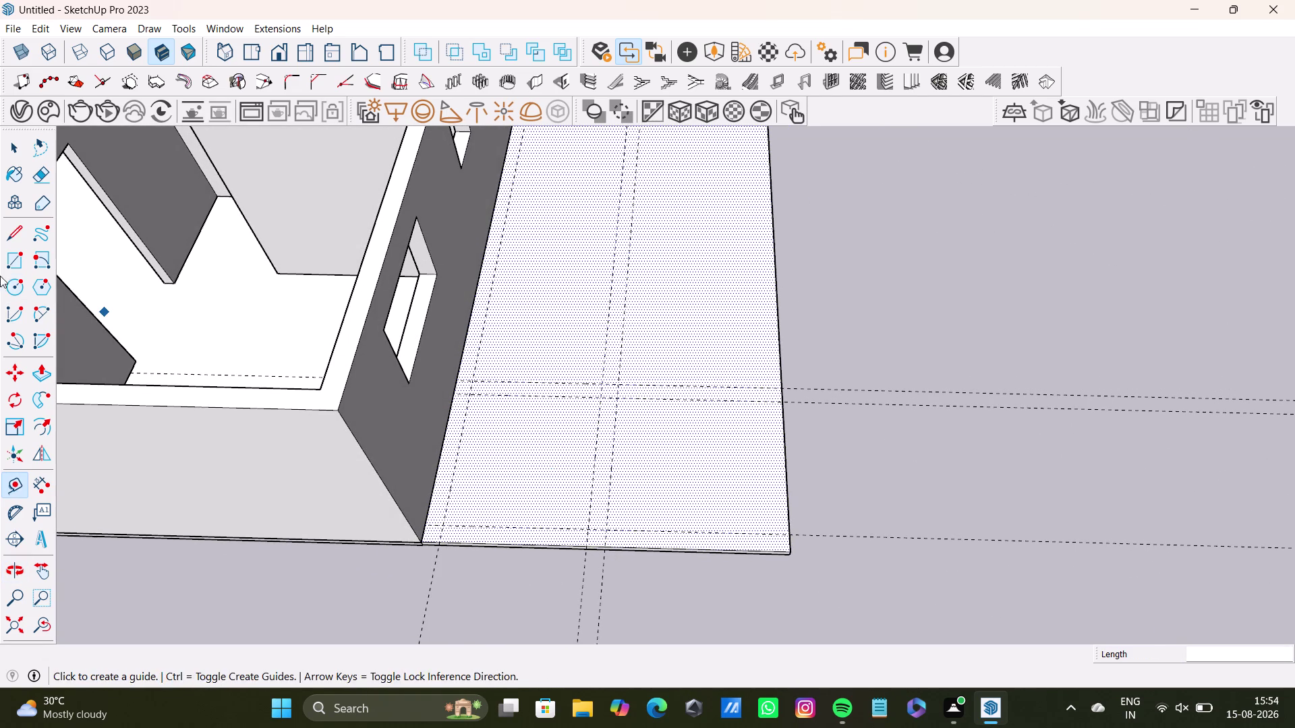
click(19, 227)
Trace a closed rectangle from the wall along the guide intersections.
scroll(up, 3)
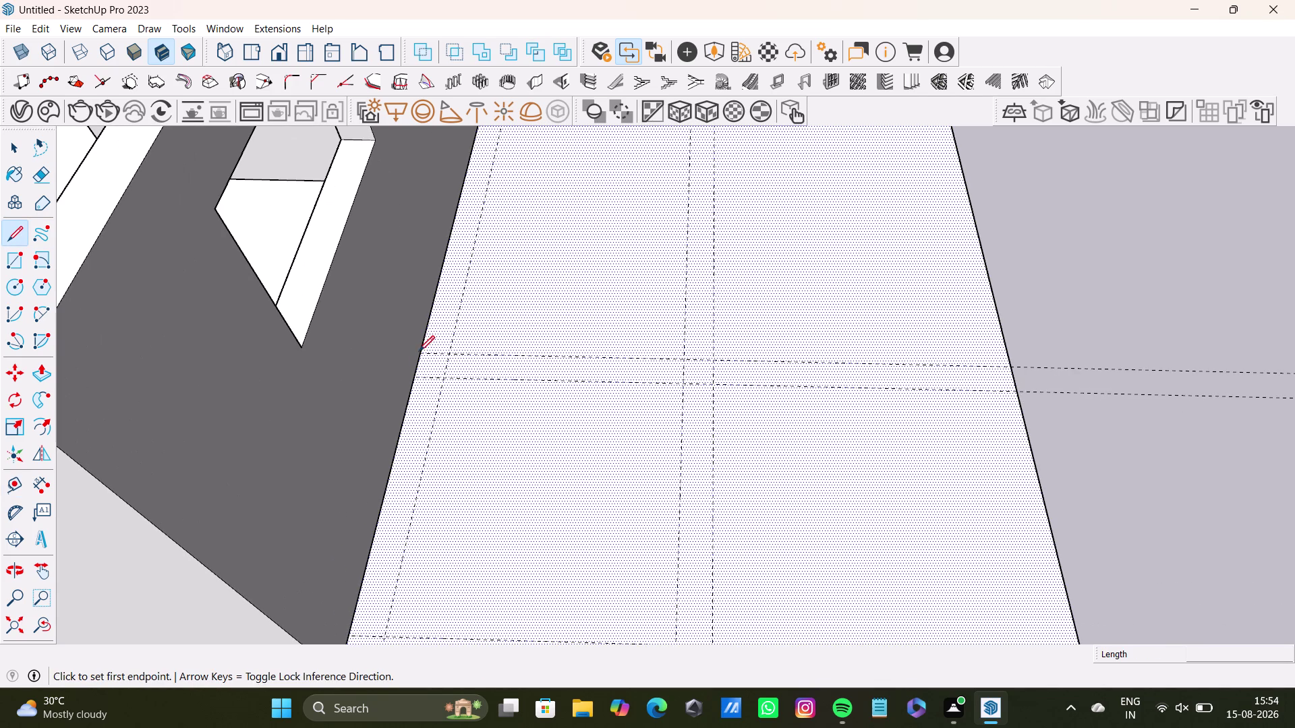
drag(422, 354, 432, 352)
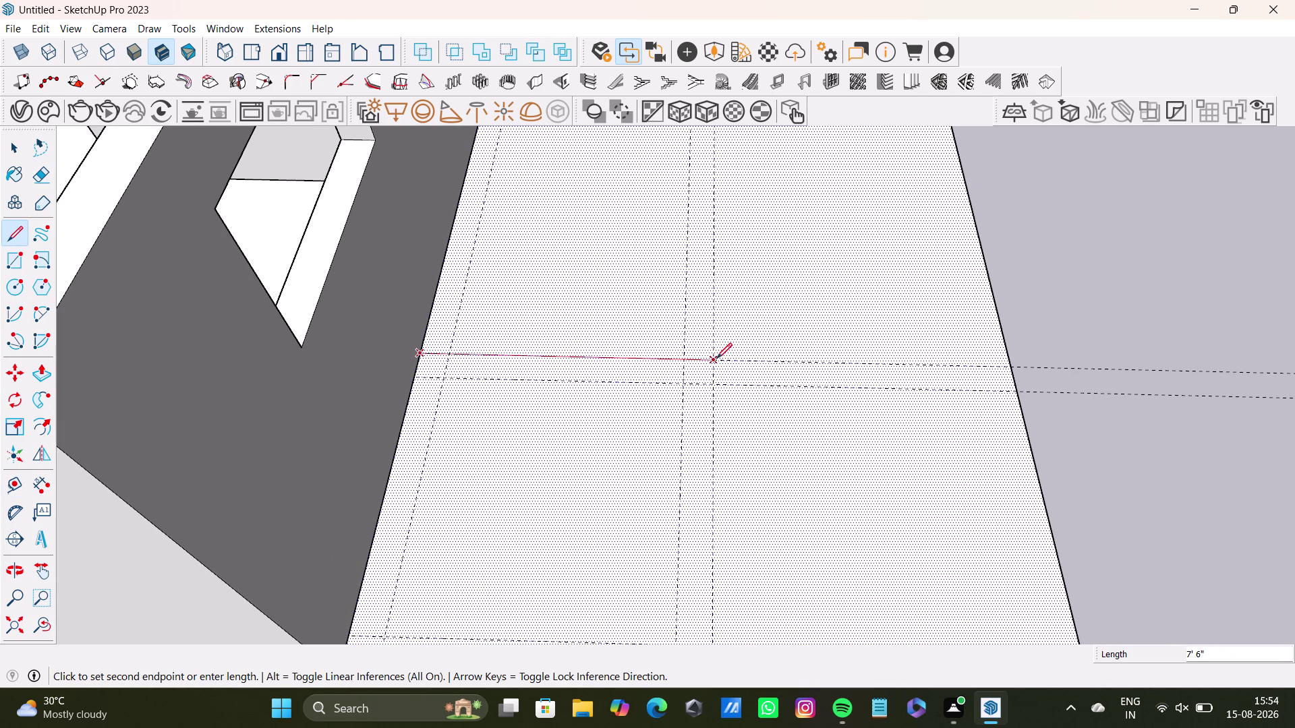
click(716, 359)
scroll(down, 3)
middle_drag(719, 486, 696, 368)
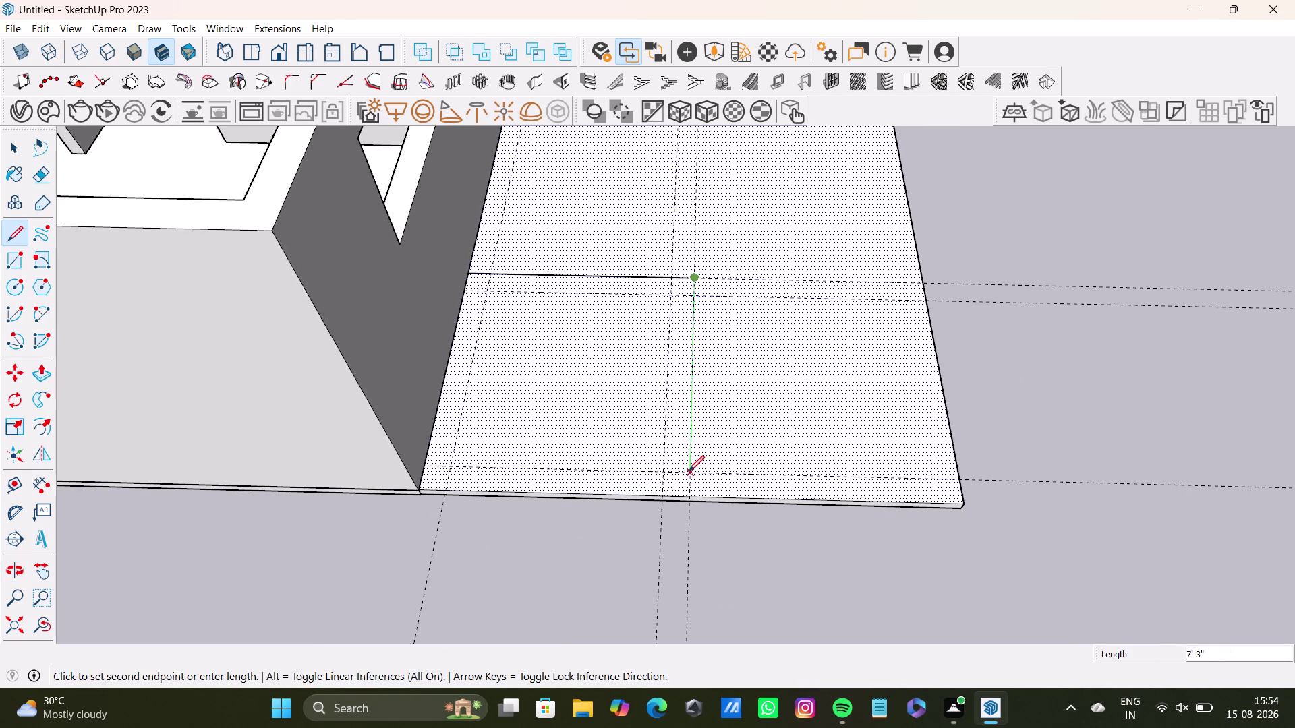
drag(689, 472, 657, 471)
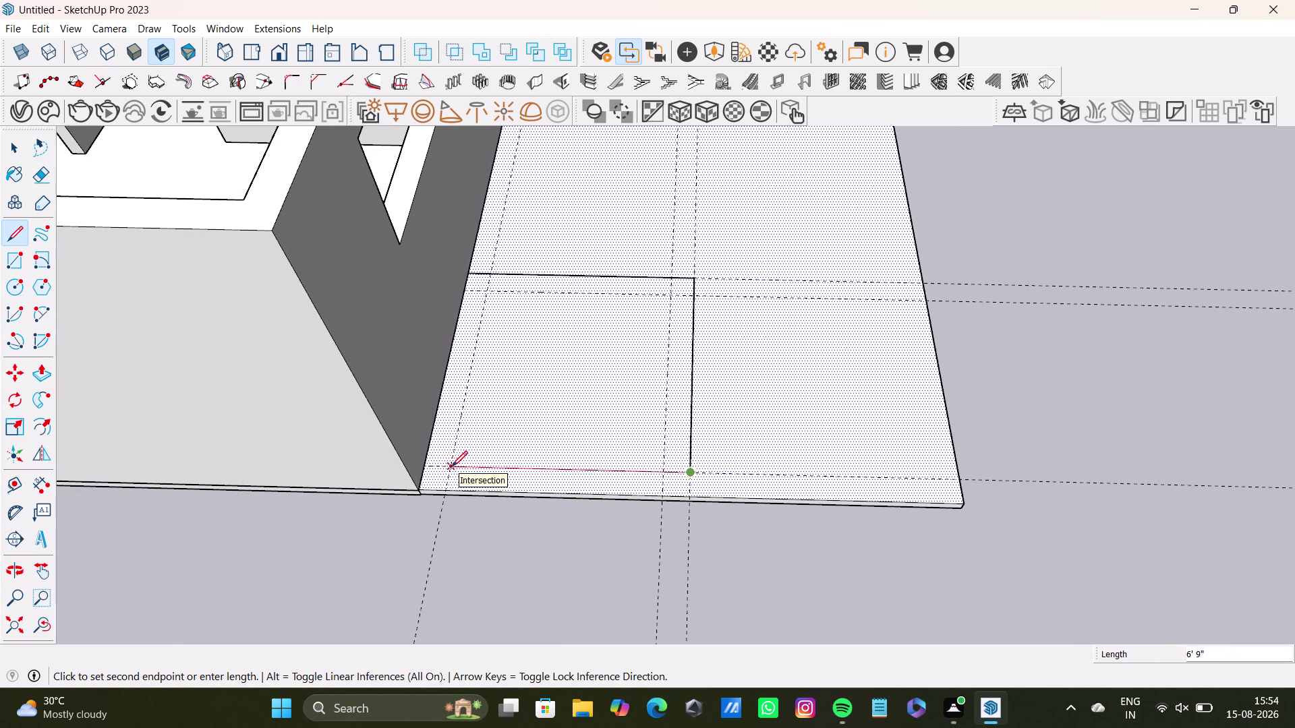
click(429, 466)
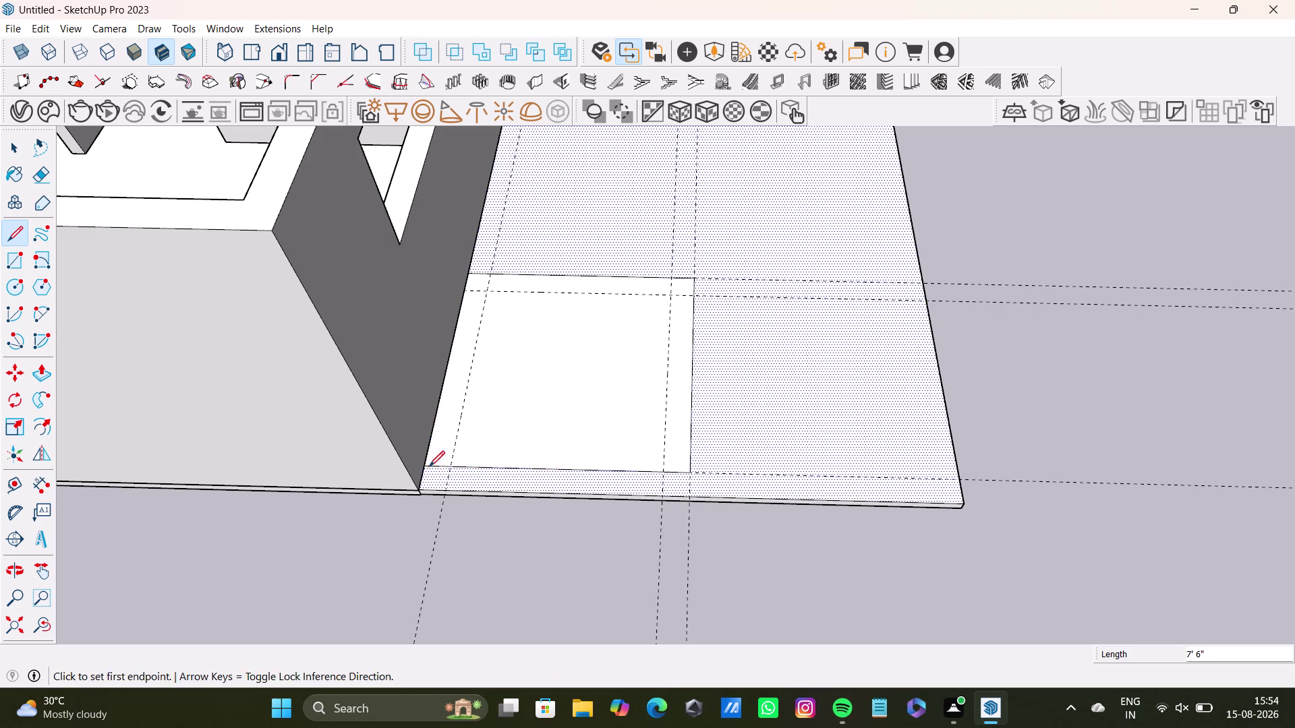
key(space)
Draw a smaller inset outline inside the rectangle, ending at the front guide.
click(10, 231)
scroll(up, 3)
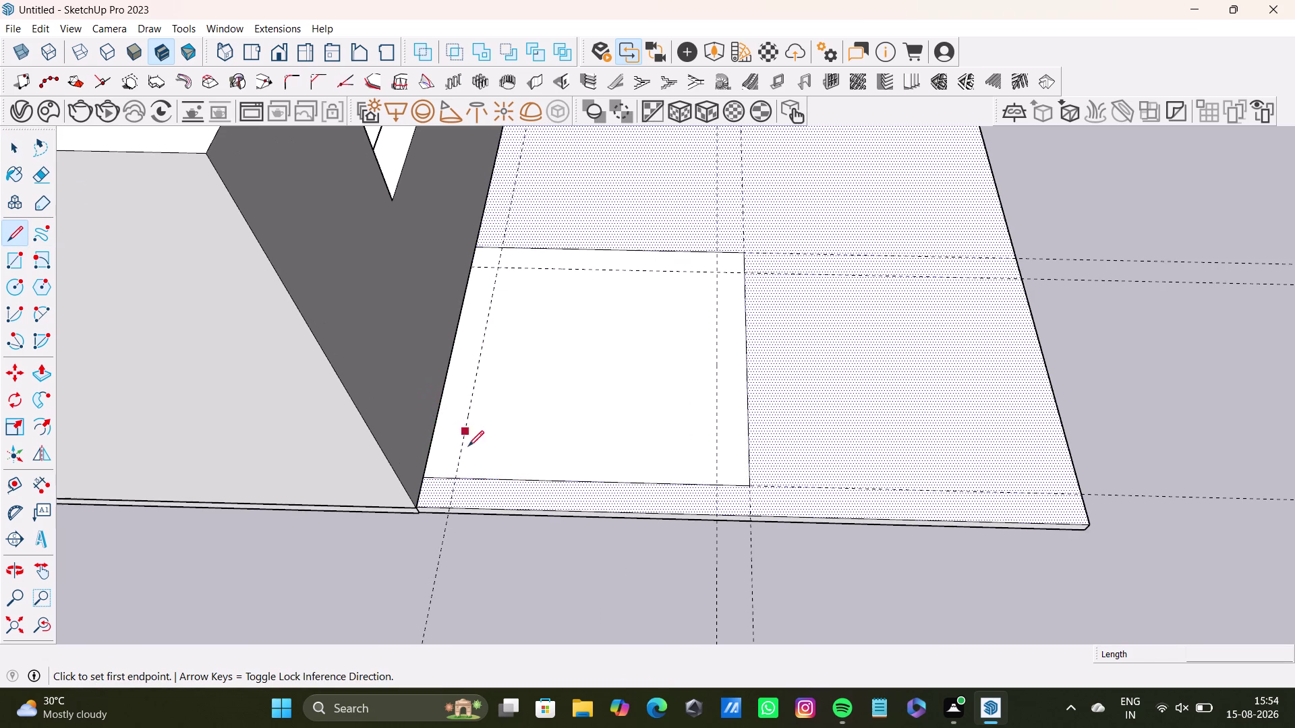
click(454, 473)
click(499, 262)
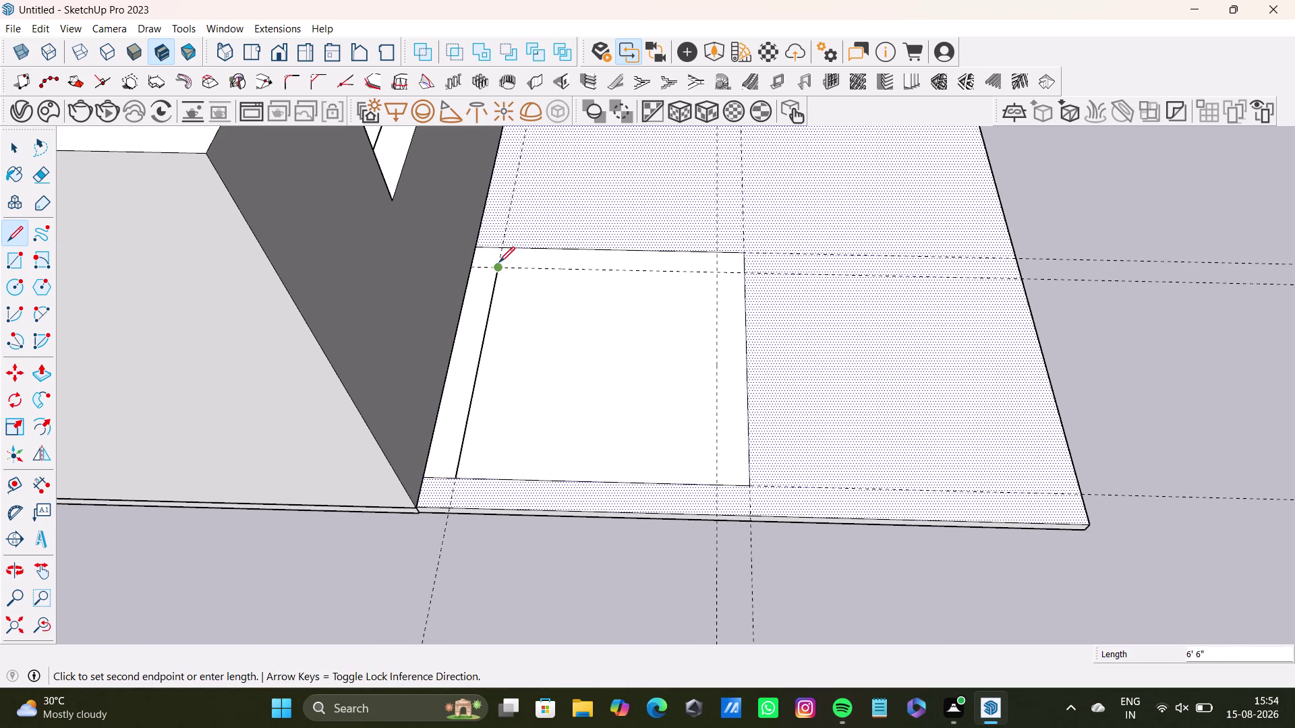
click(718, 267)
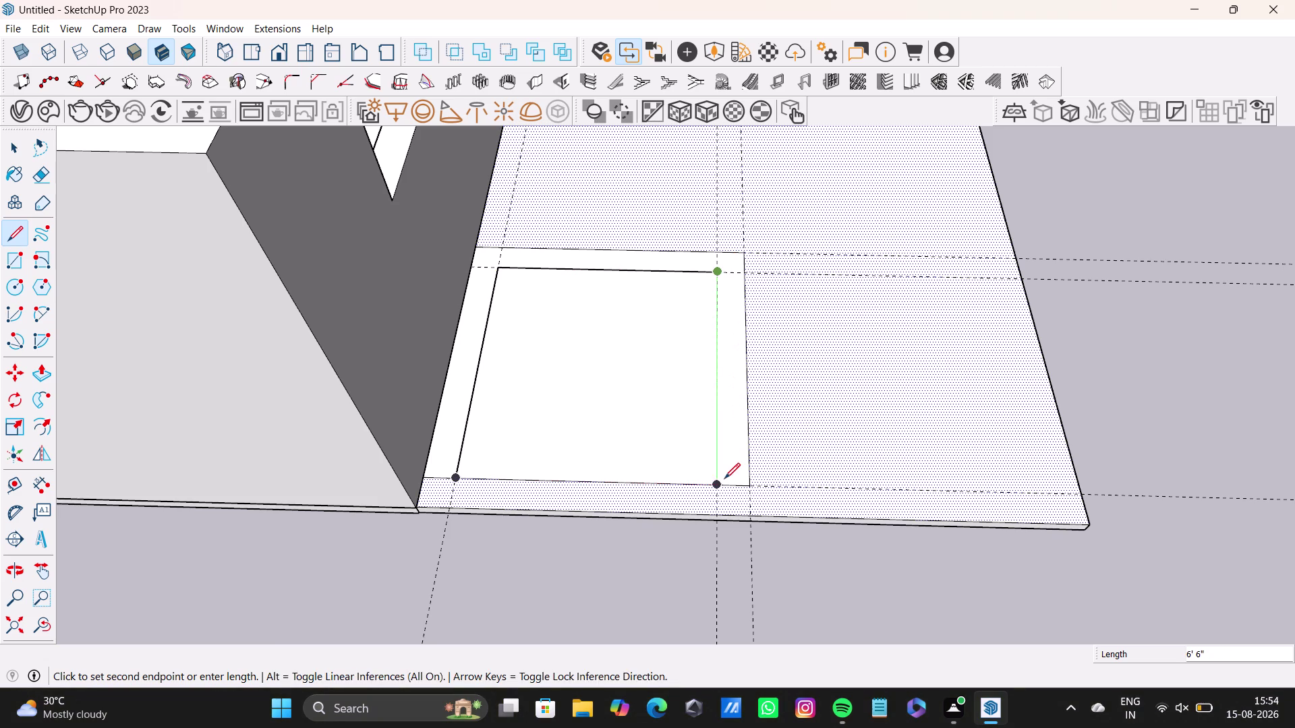
click(723, 479)
key(space)
scroll(down, 3)
middle_drag(690, 431, 616, 424)
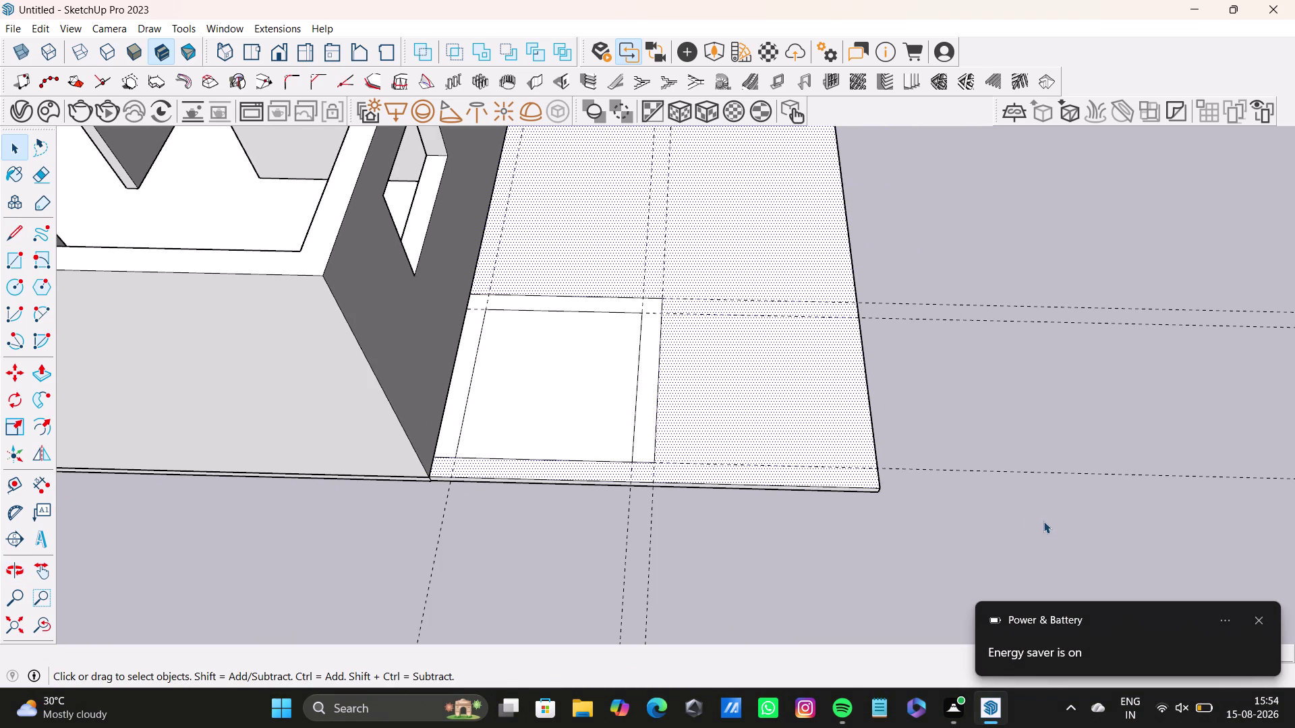
Orbit in close to the narrow strip beside the rectangle.
scroll(up, 3)
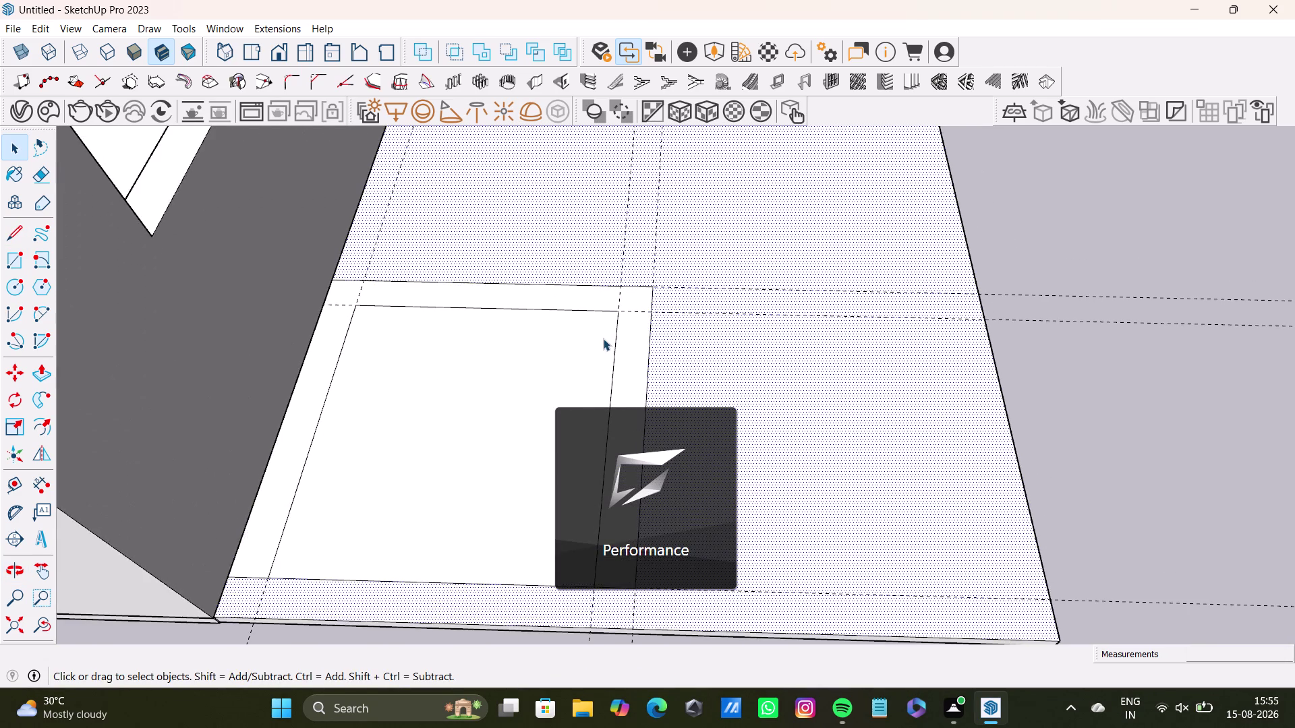
middle_drag(603, 339, 643, 209)
middle_drag(650, 244, 596, 440)
scroll(up, 3)
middle_drag(512, 450, 530, 345)
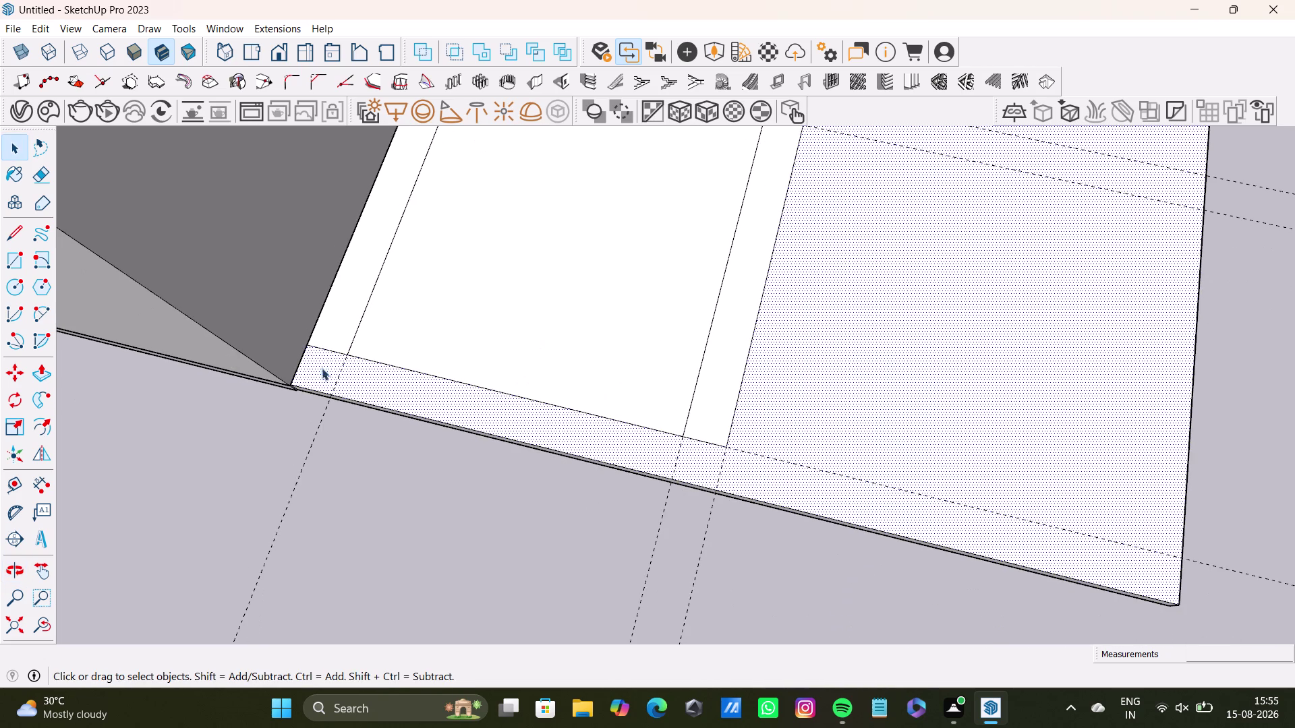
scroll(up, 3)
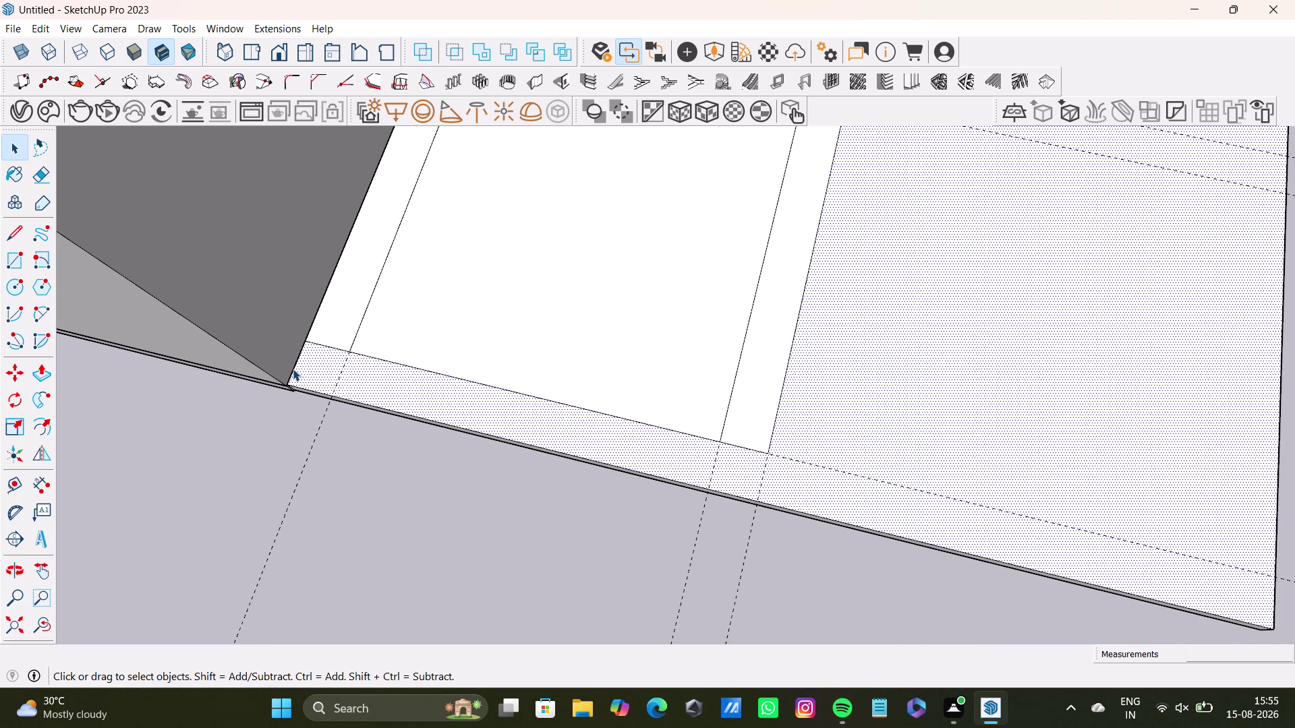
middle_drag(643, 443, 752, 519)
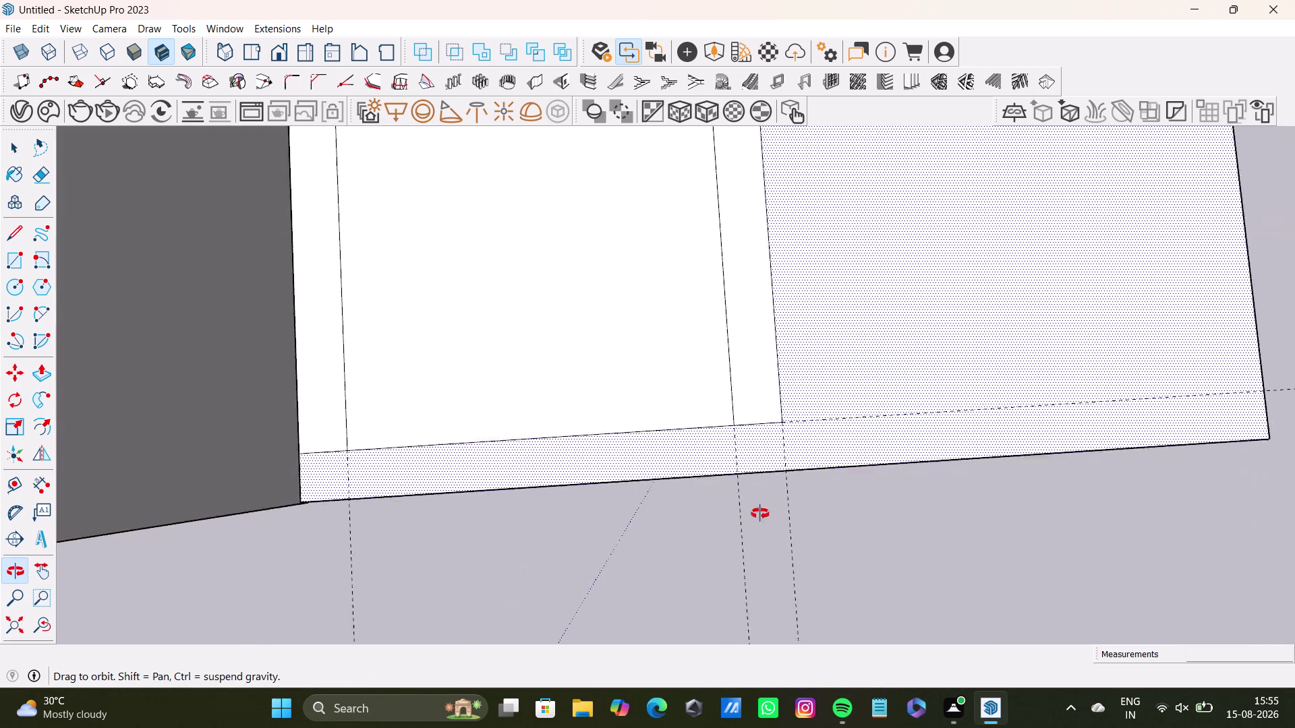
middle_drag(752, 520, 698, 306)
scroll(up, 3)
middle_drag(659, 424, 654, 451)
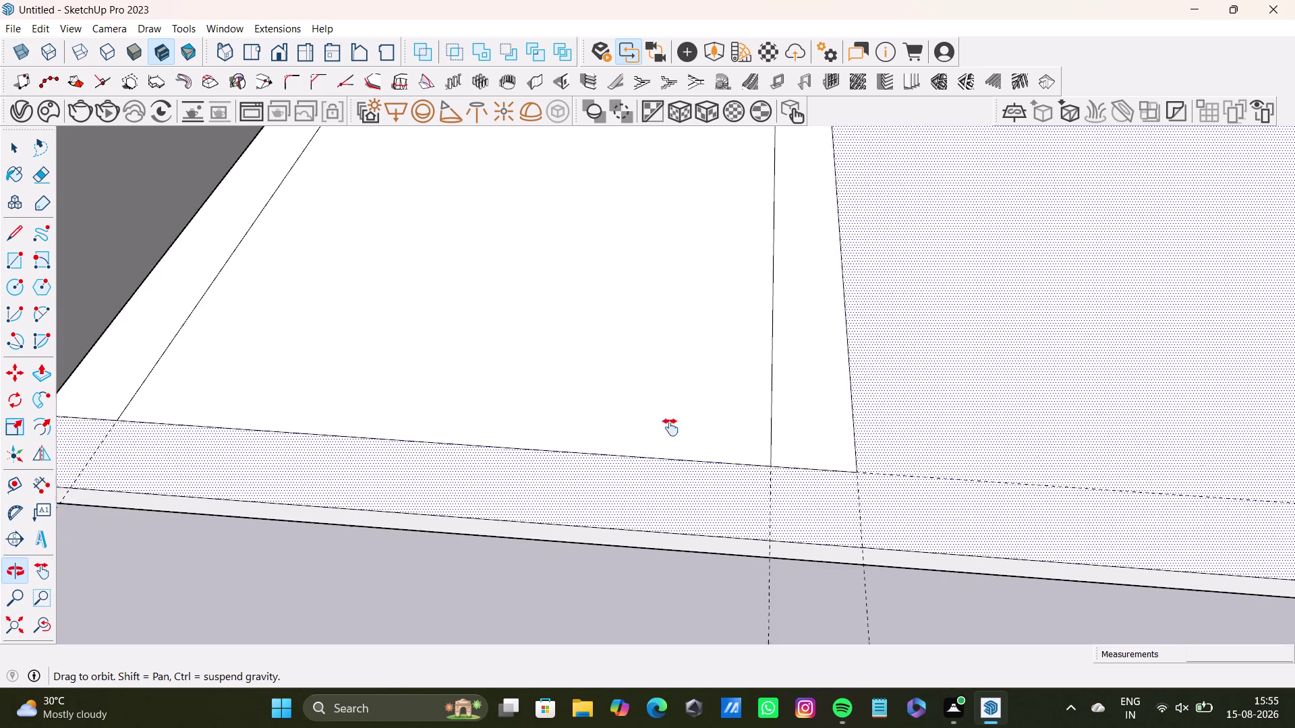
middle_drag(654, 451, 725, 342)
Delete two unwanted elements near the strip's corners.
click(876, 348)
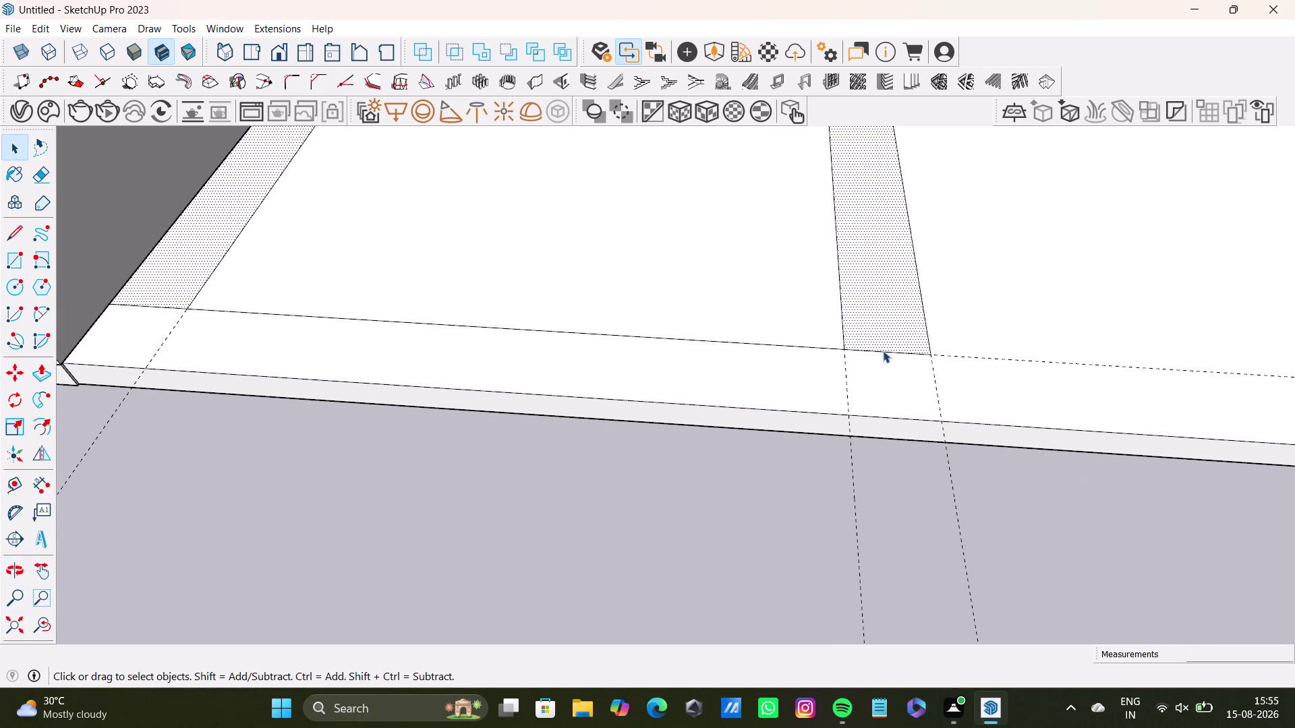
click(883, 352)
key(Delete)
scroll(down, 3)
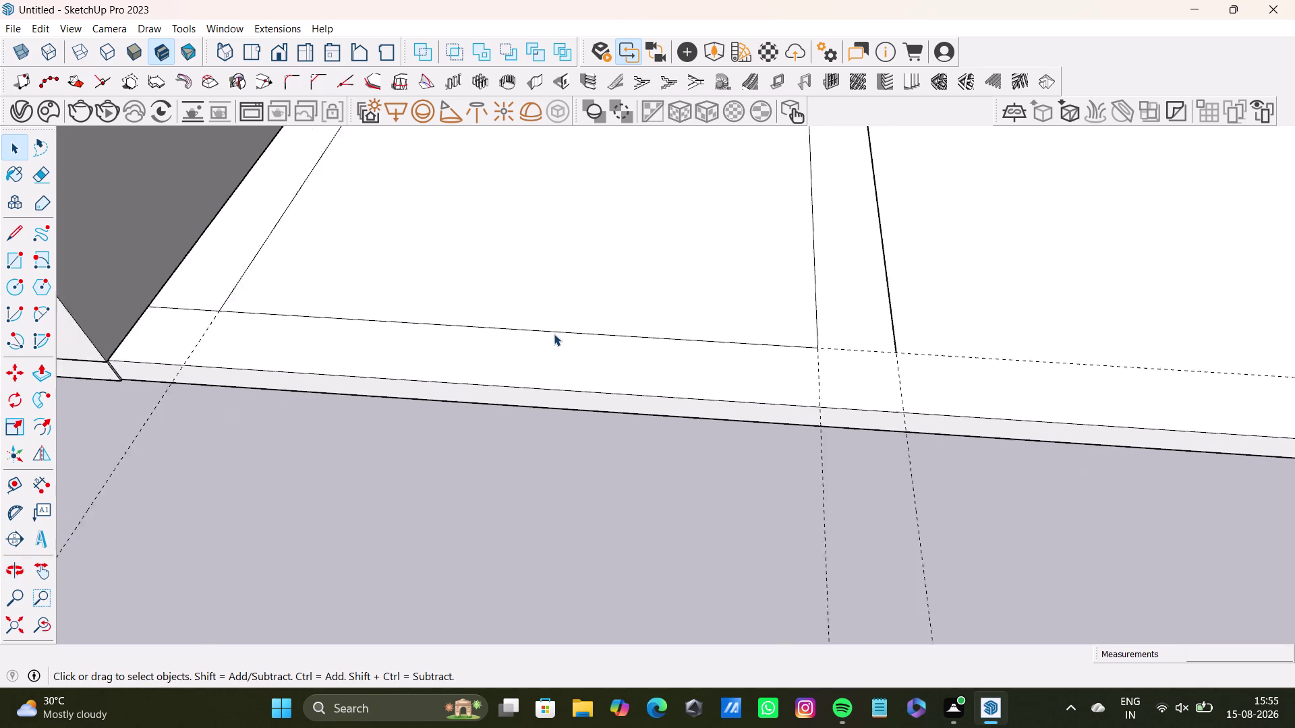
scroll(down, 3)
middle_drag(558, 323, 646, 352)
scroll(up, 3)
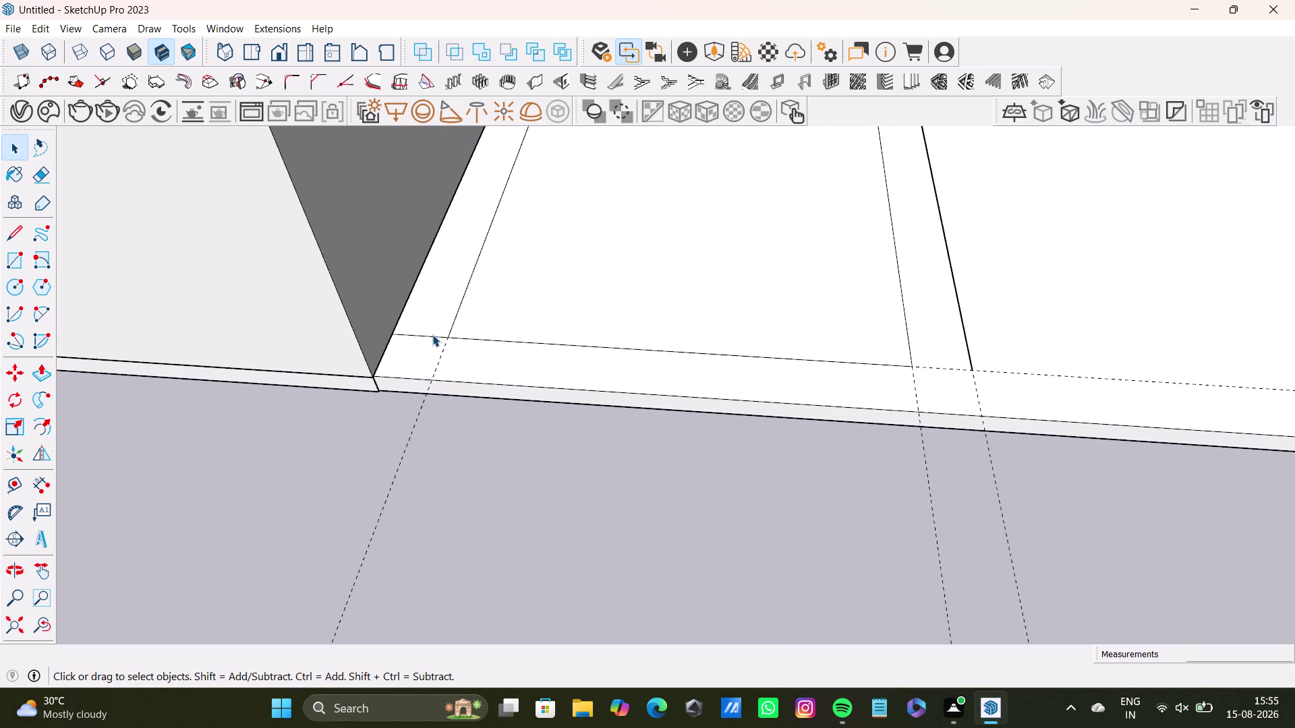
click(432, 335)
key(Delete)
scroll(down, 3)
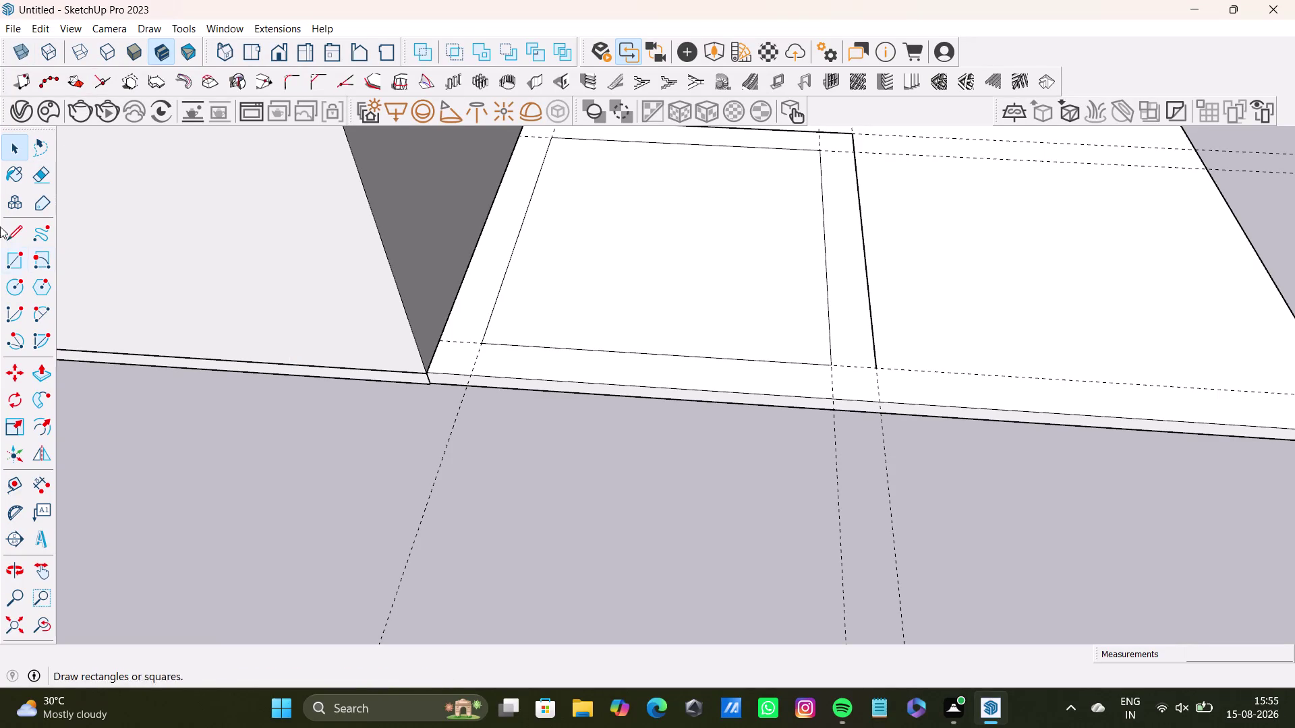
Draw a short edge from the strip corner to the front edge, then undo it.
click(14, 236)
scroll(up, 3)
scroll(up, 3)
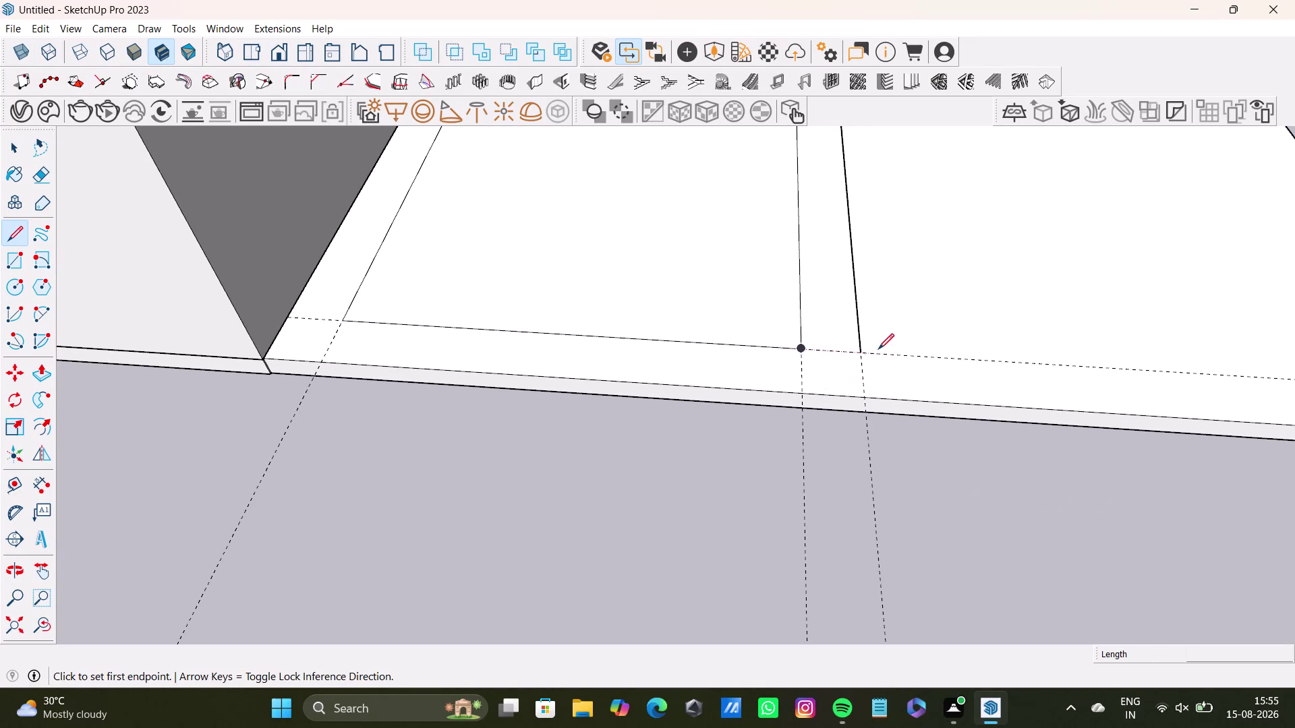
click(865, 350)
click(871, 393)
key(space)
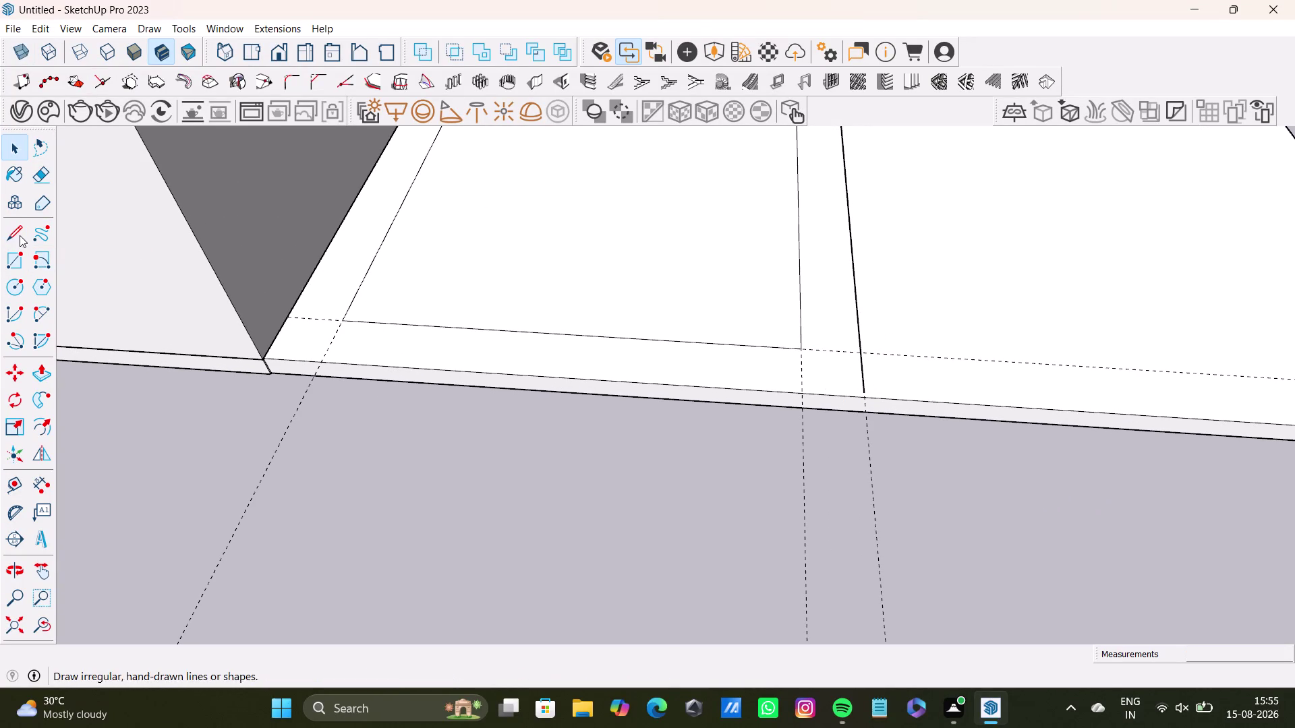
scroll(up, 3)
key(ctrl+z)
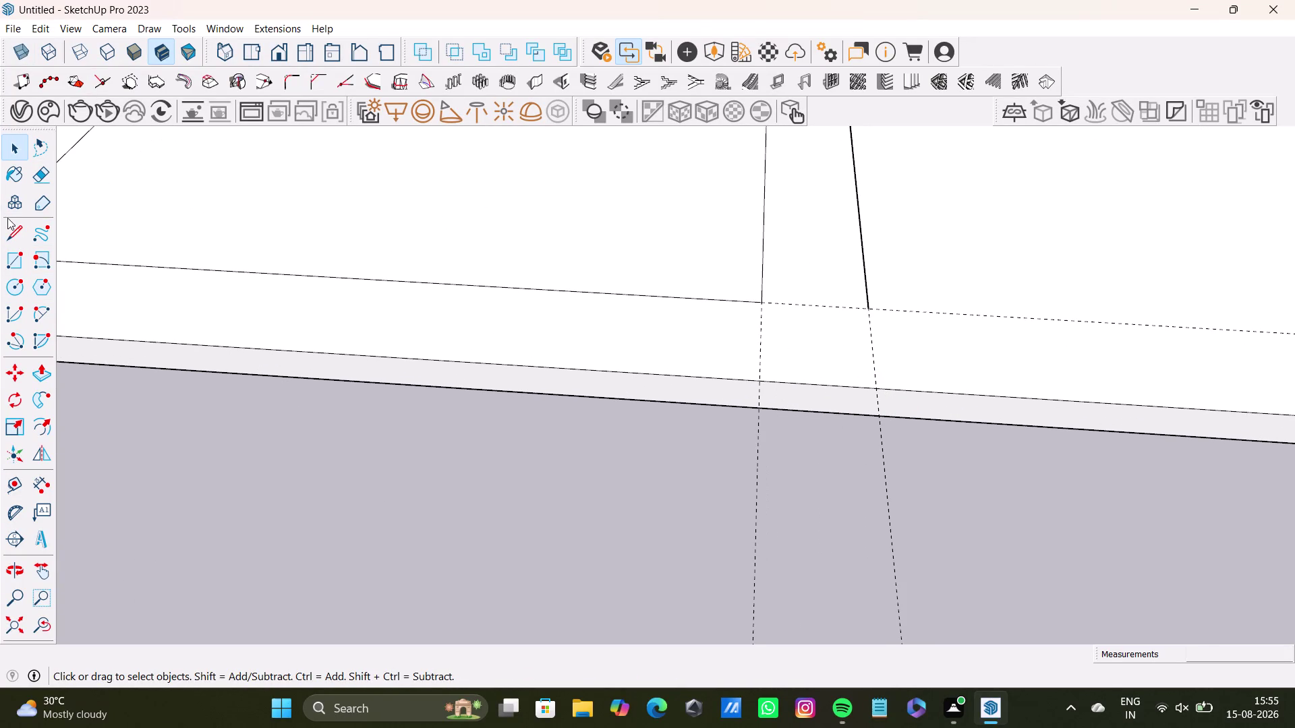
Draw an edge from the strip's outer corner to the slab's front edge.
click(16, 233)
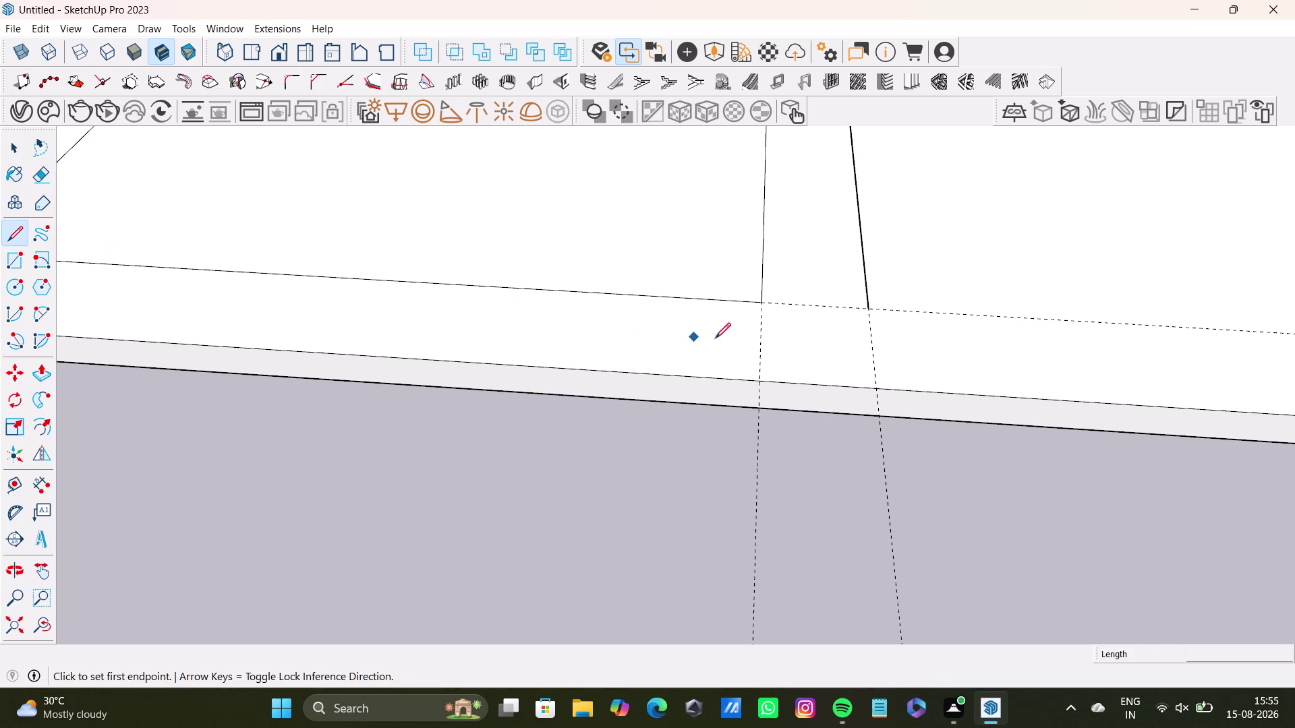
scroll(up, 3)
click(922, 300)
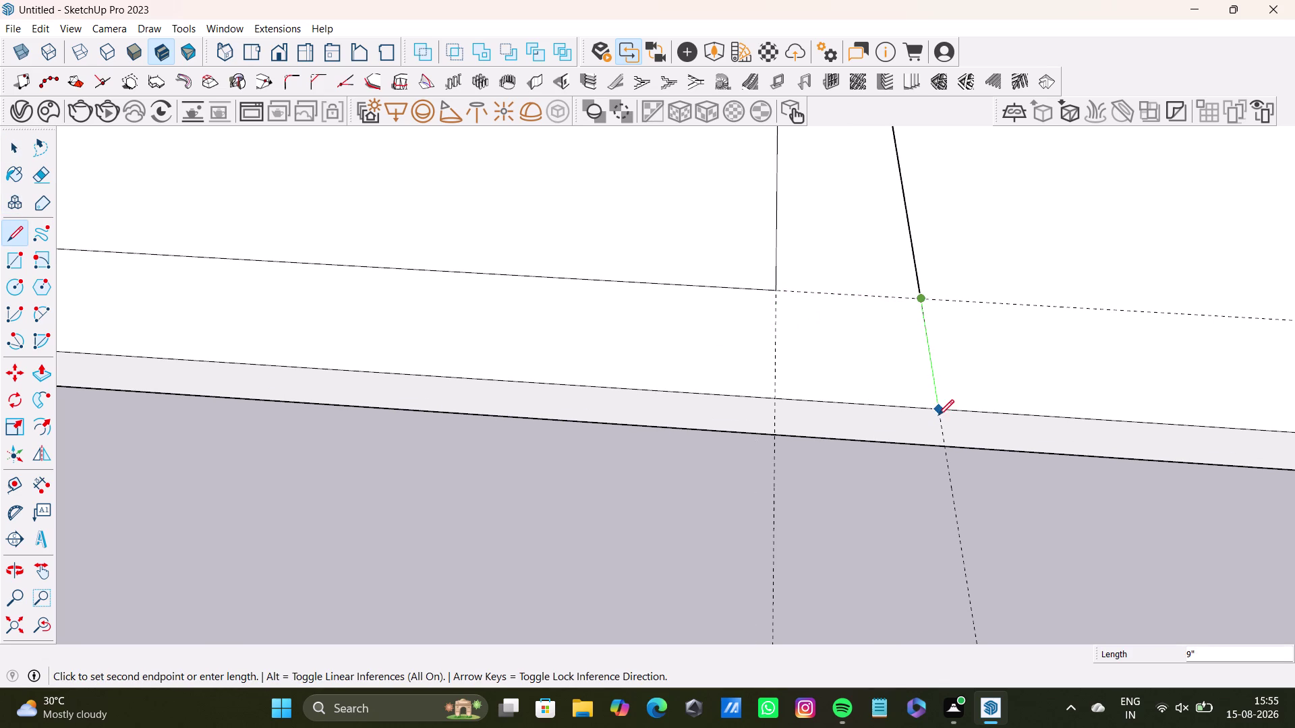
click(939, 413)
key(space)
scroll(down, 3)
middle_drag(819, 406, 1012, 455)
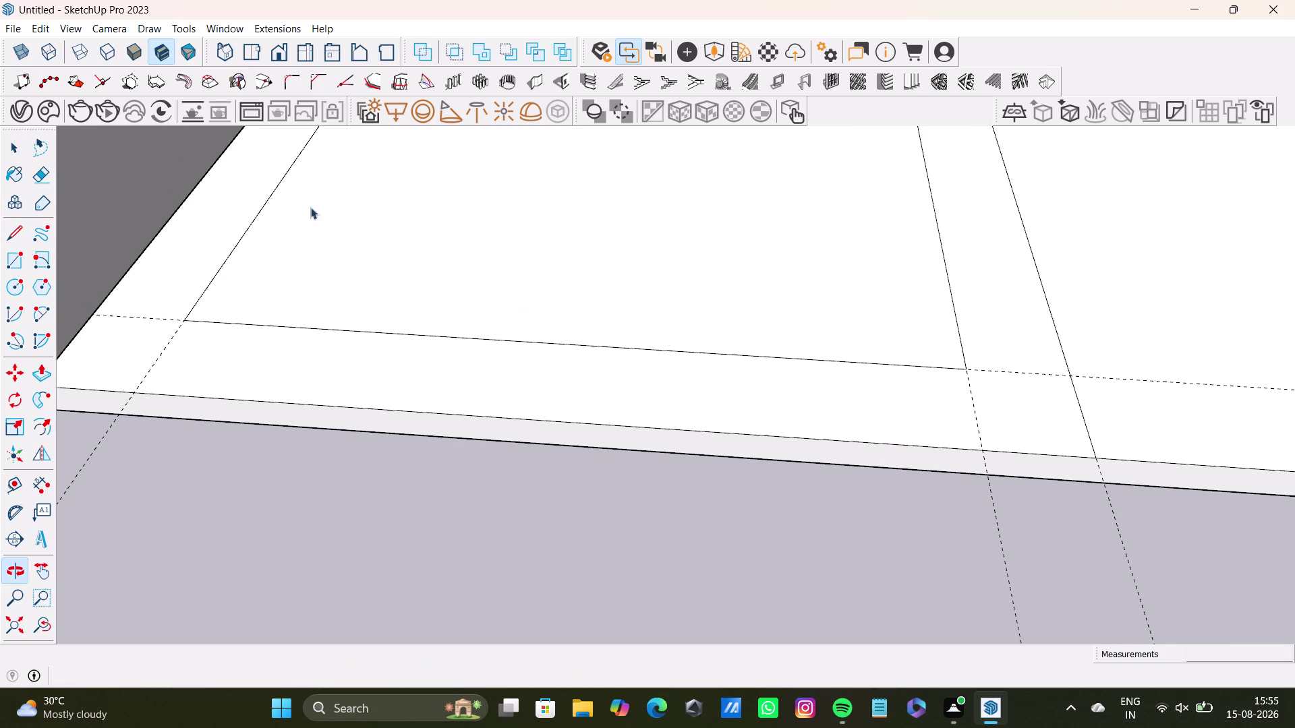
scroll(down, 3)
middle_drag(238, 235, 515, 276)
scroll(down, 3)
middle_drag(555, 329, 524, 344)
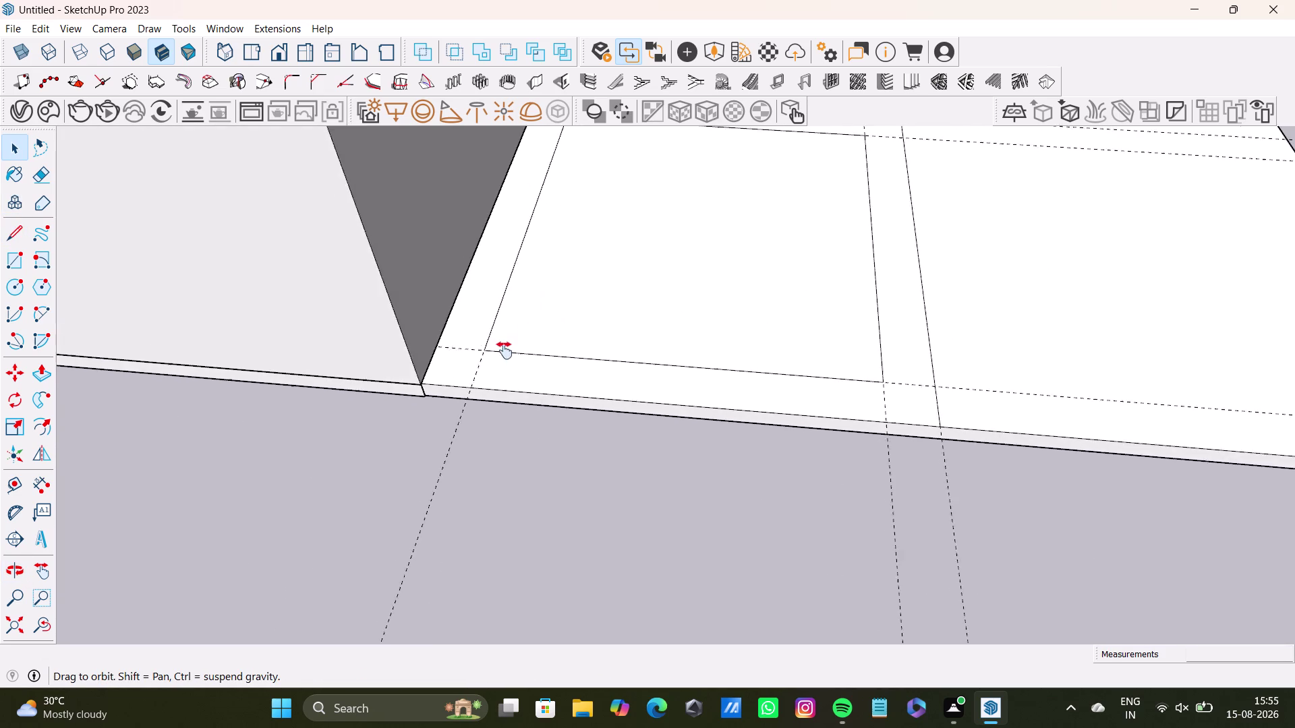
middle_drag(524, 344, 492, 424)
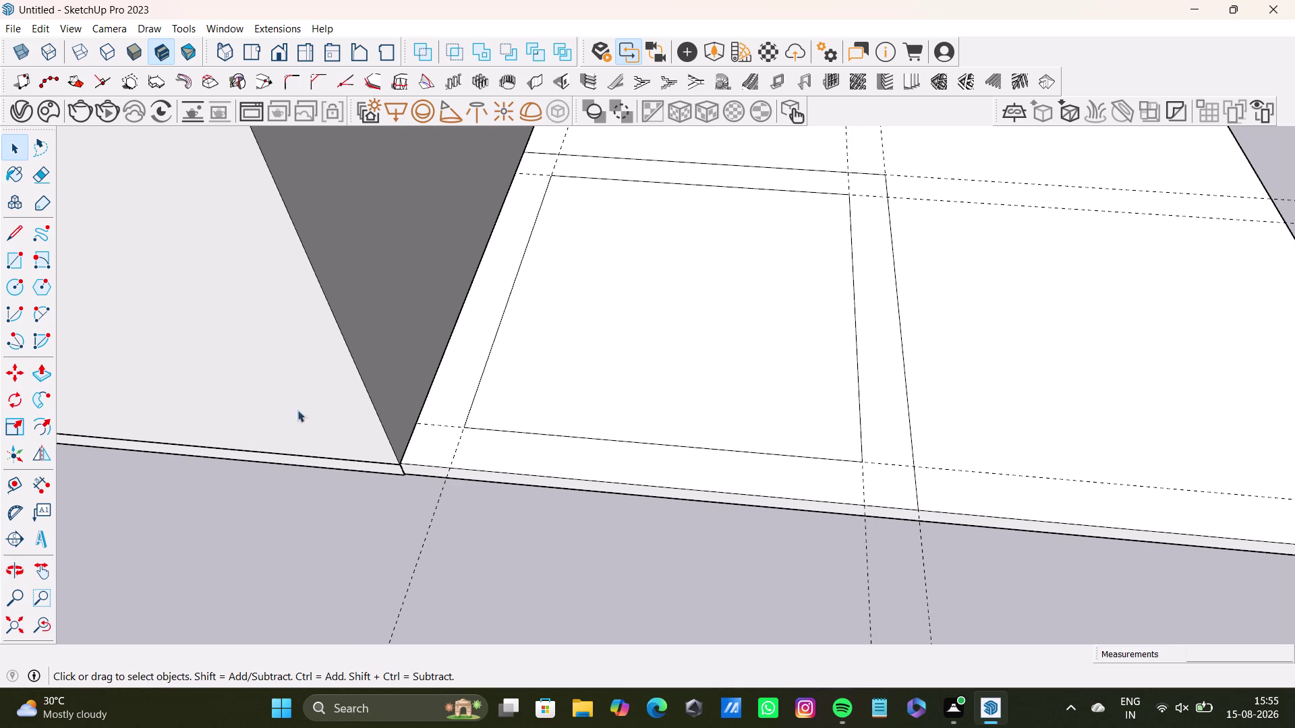
Pick the Line tool and orbit to the apartment's outer wall corner on the slab.
click(10, 234)
click(915, 509)
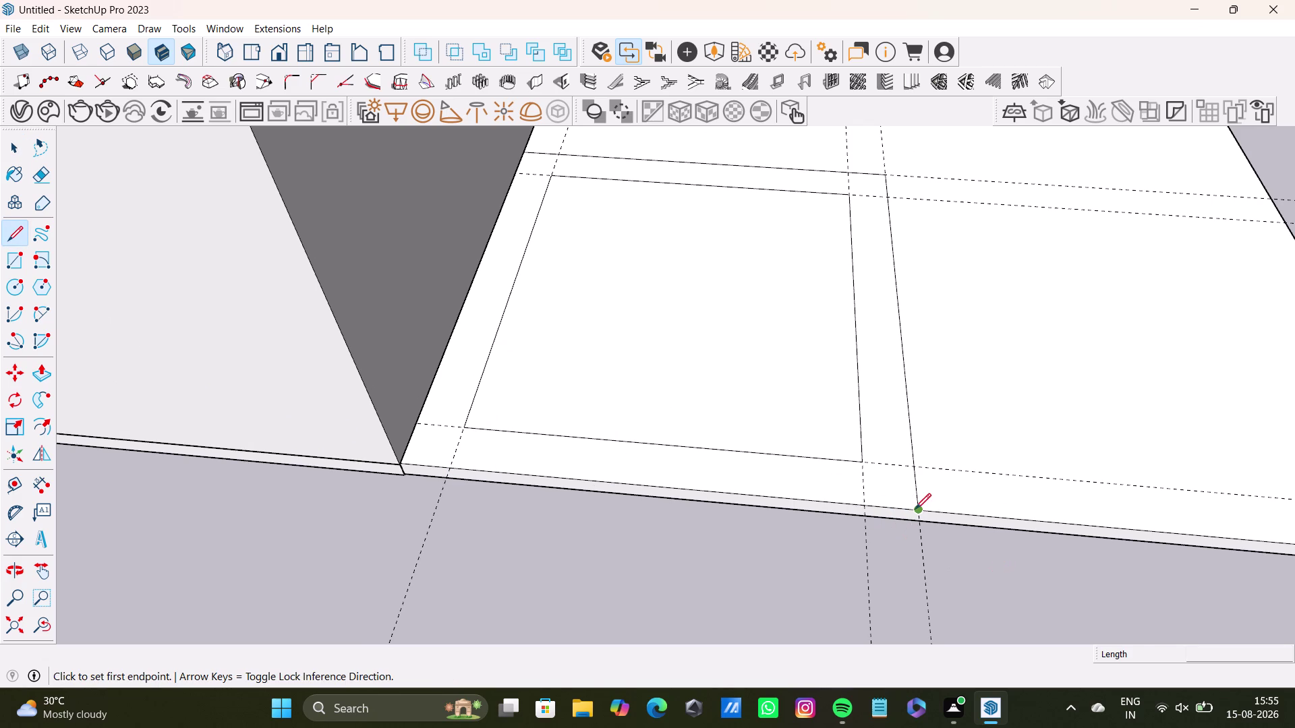
click(449, 468)
scroll(down, 3)
scroll(up, 3)
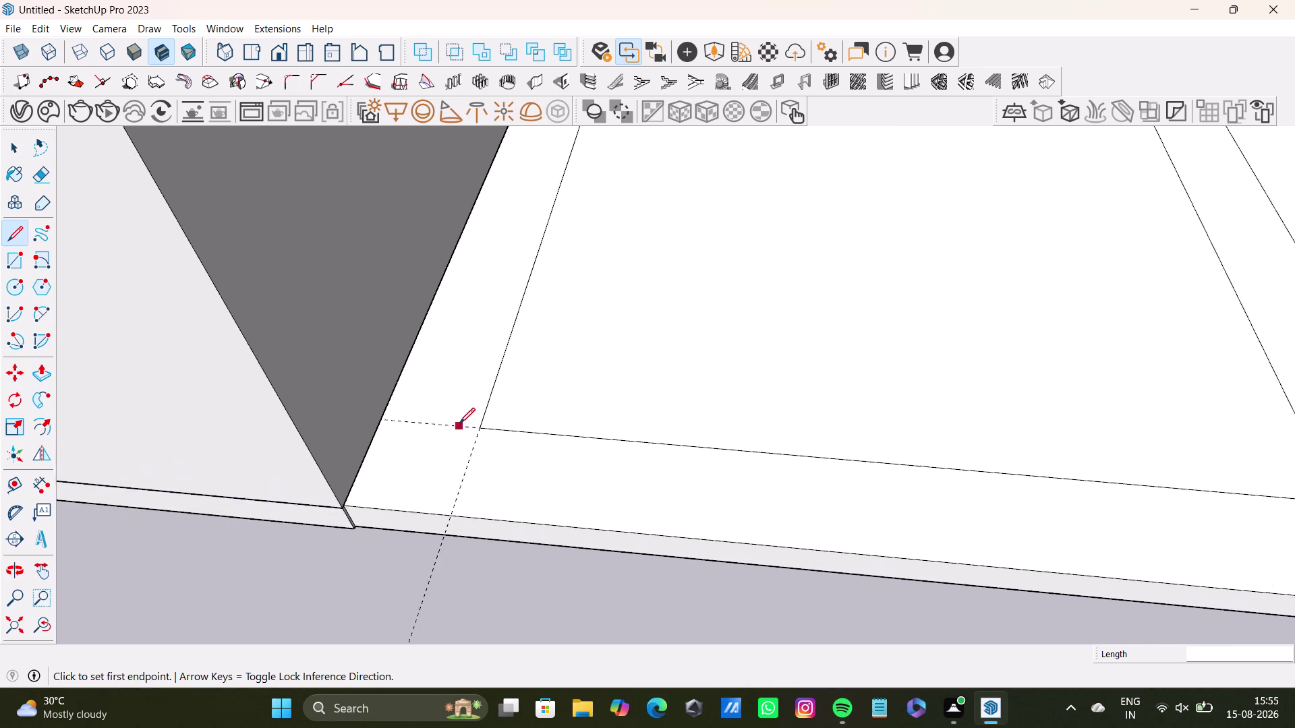
scroll(down, 3)
middle_drag(672, 459, 667, 579)
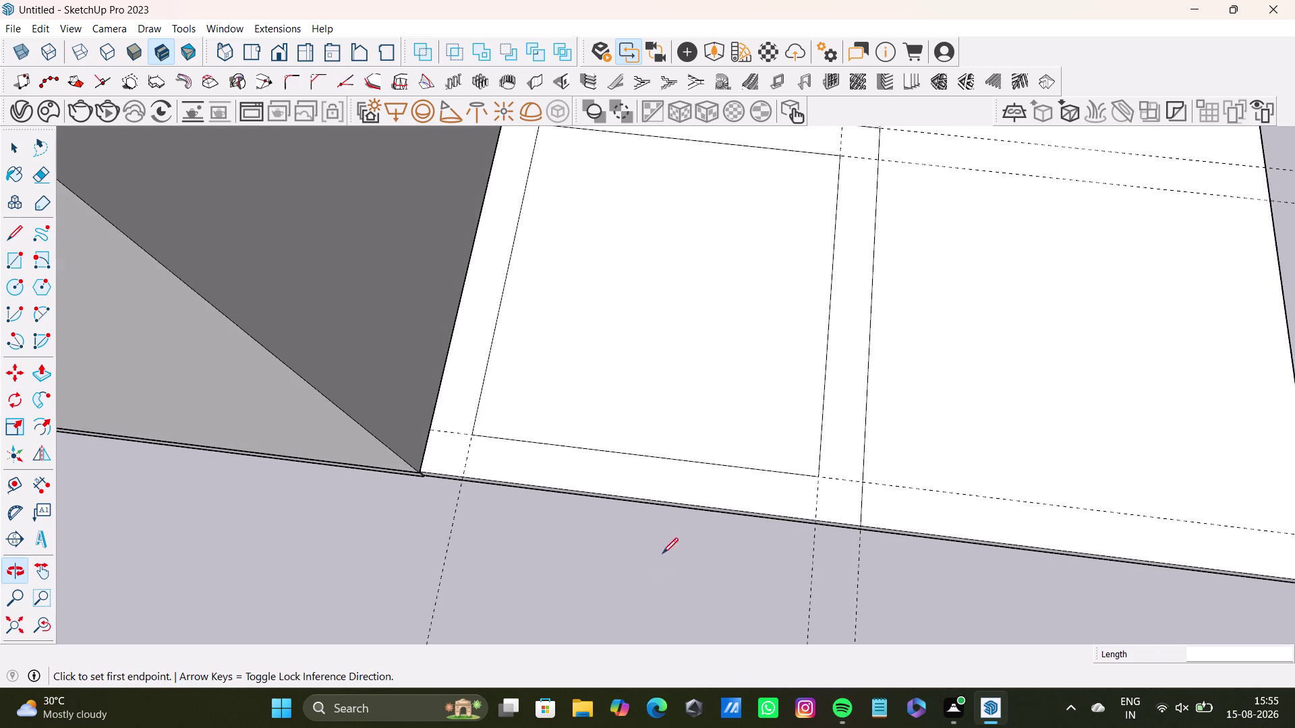
scroll(up, 3)
middle_drag(625, 490, 734, 504)
scroll(up, 3)
scroll(down, 3)
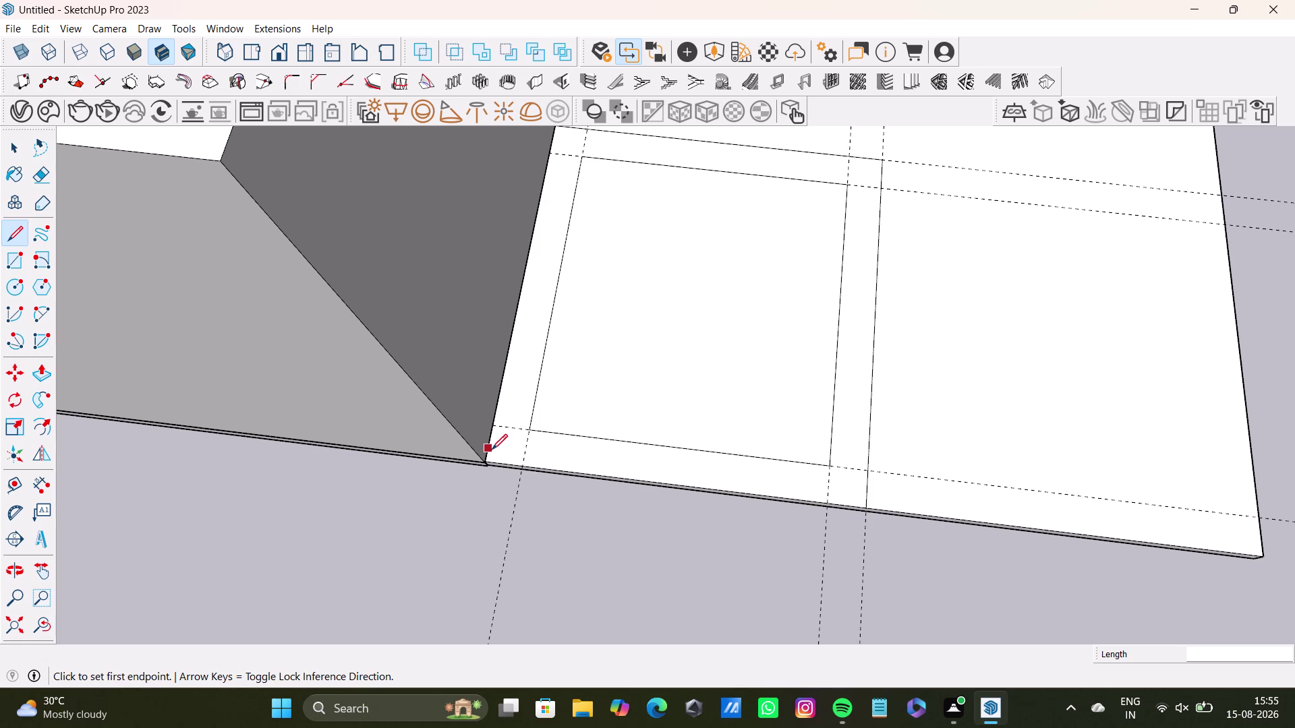
scroll(down, 3)
middle_drag(608, 379, 577, 436)
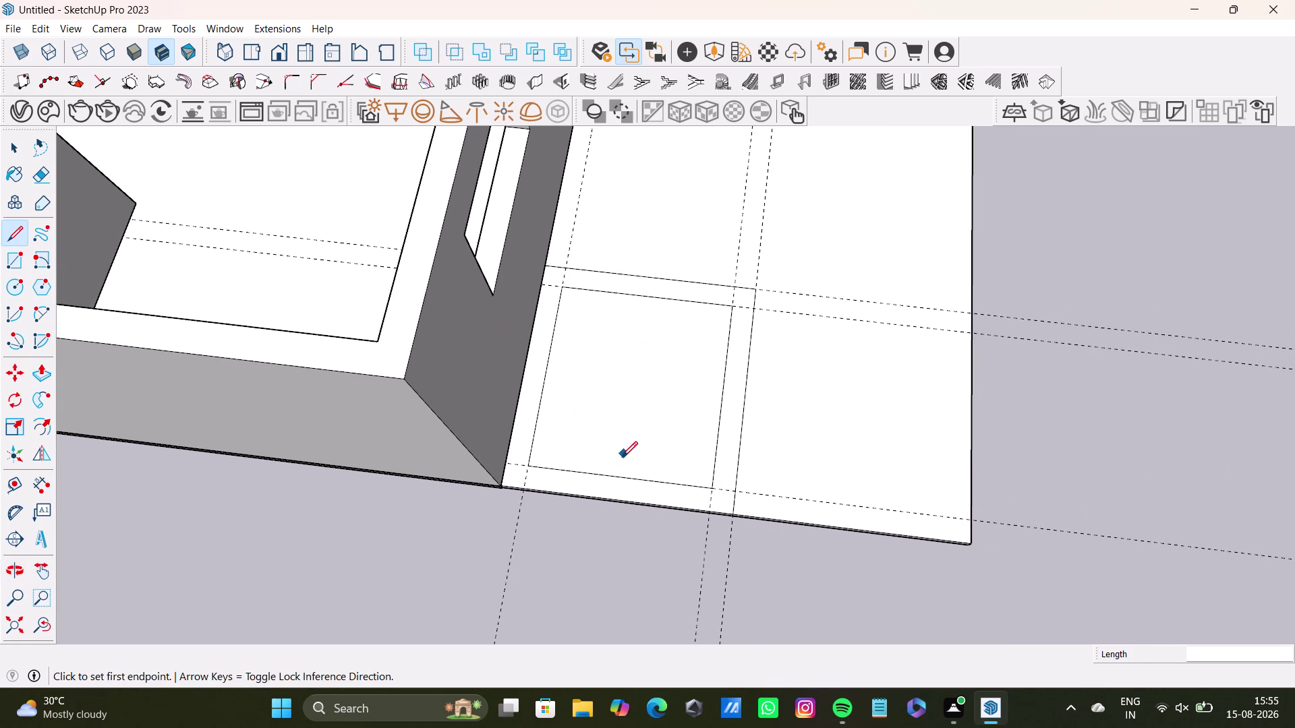
middle_drag(623, 452, 576, 262)
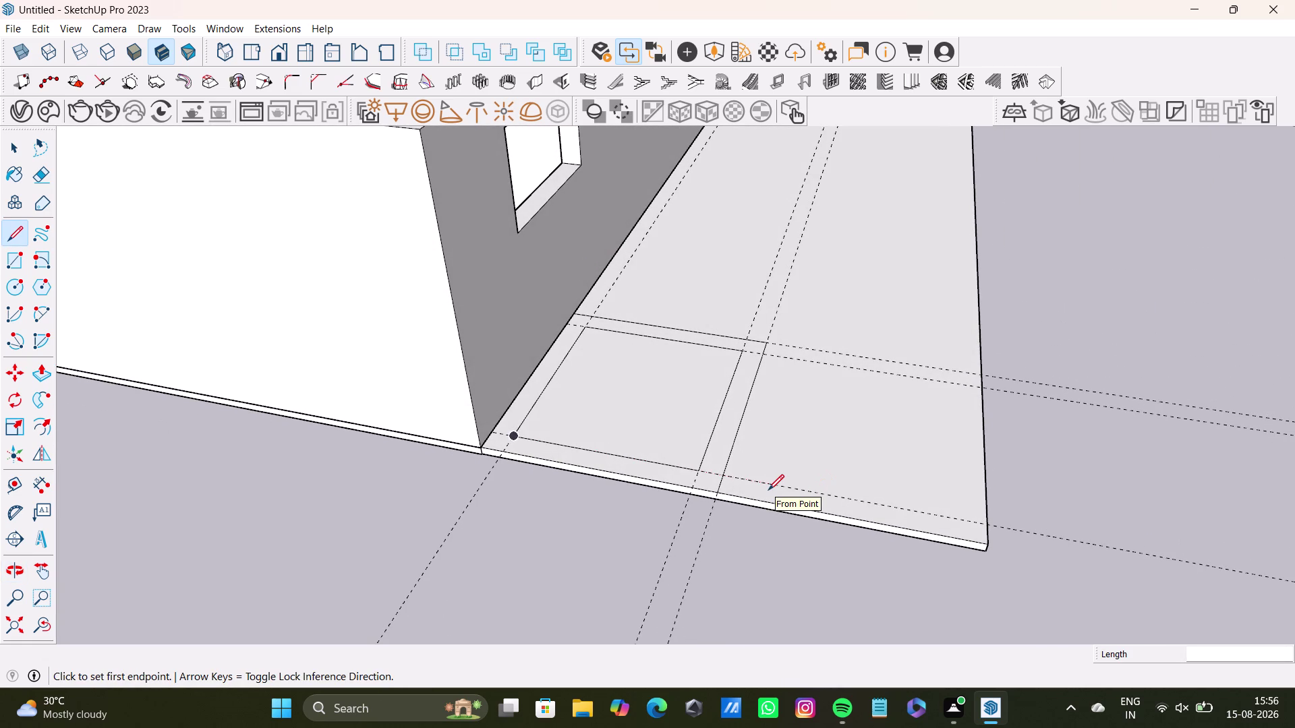
scroll(down, 3)
middle_drag(704, 364, 679, 457)
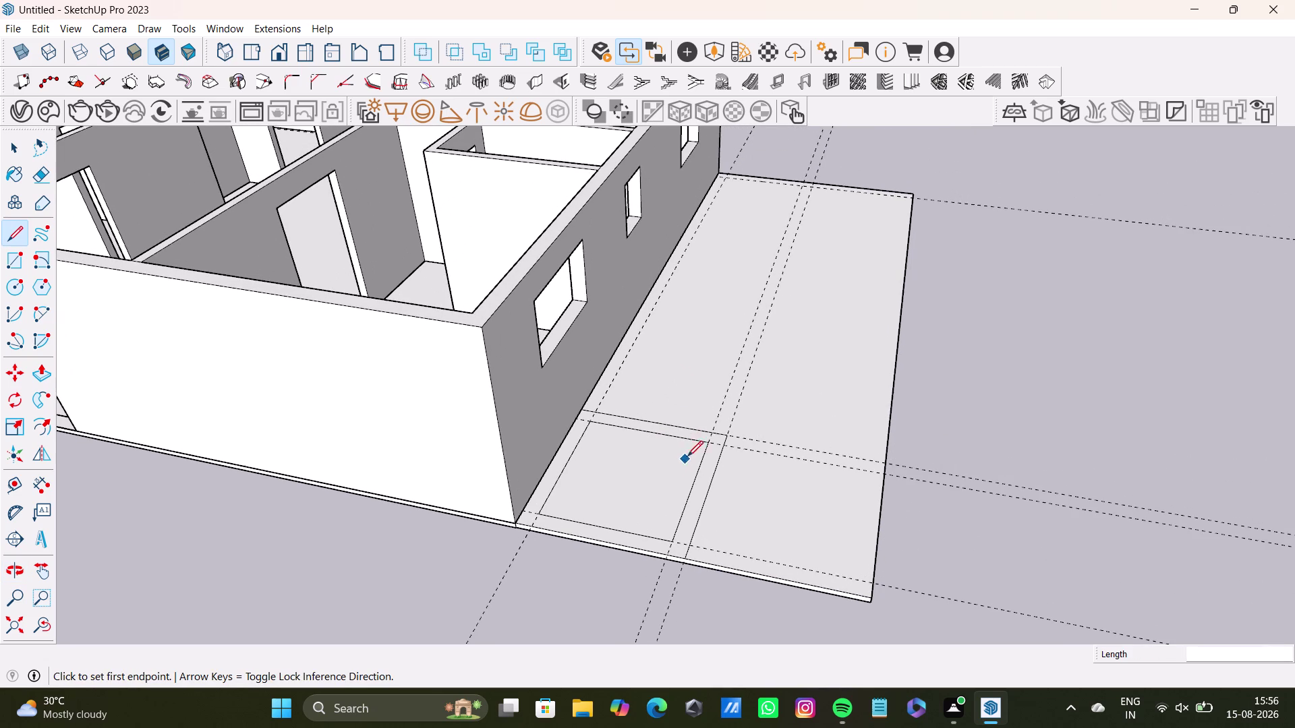
scroll(up, 3)
middle_drag(766, 204, 736, 450)
middle_drag(734, 449, 741, 529)
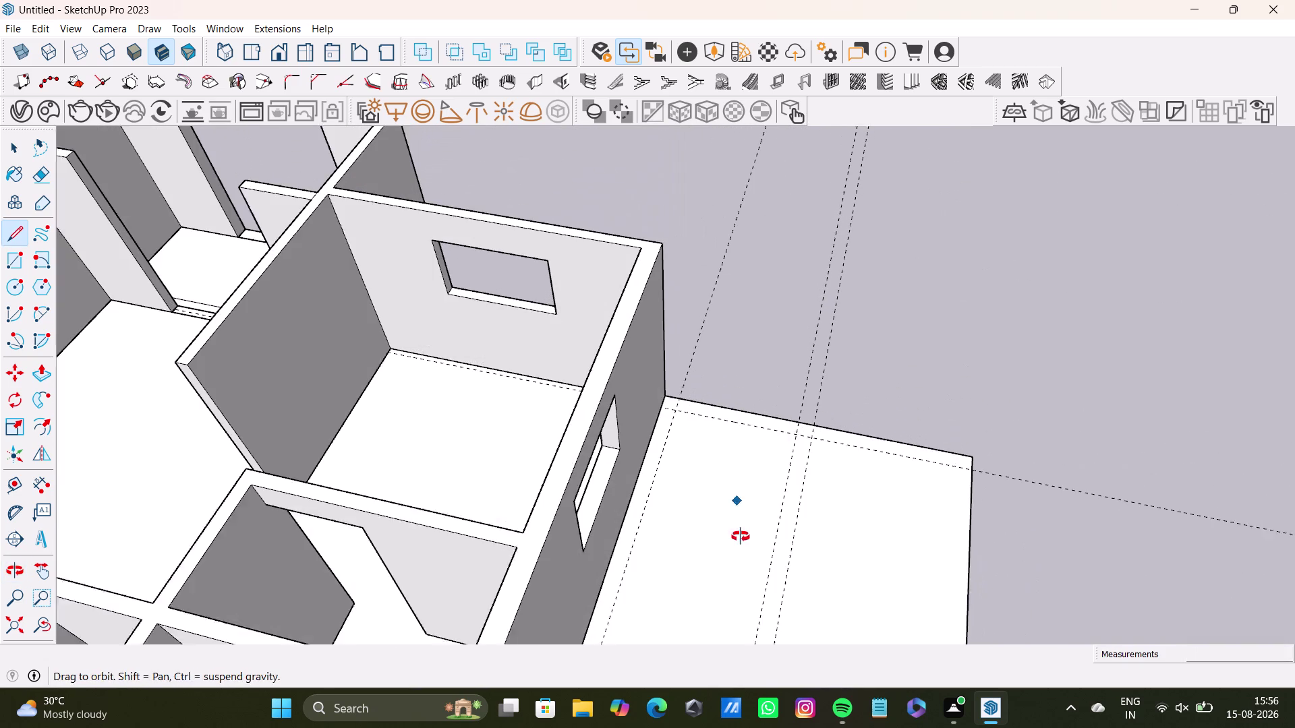
middle_drag(740, 529, 741, 540)
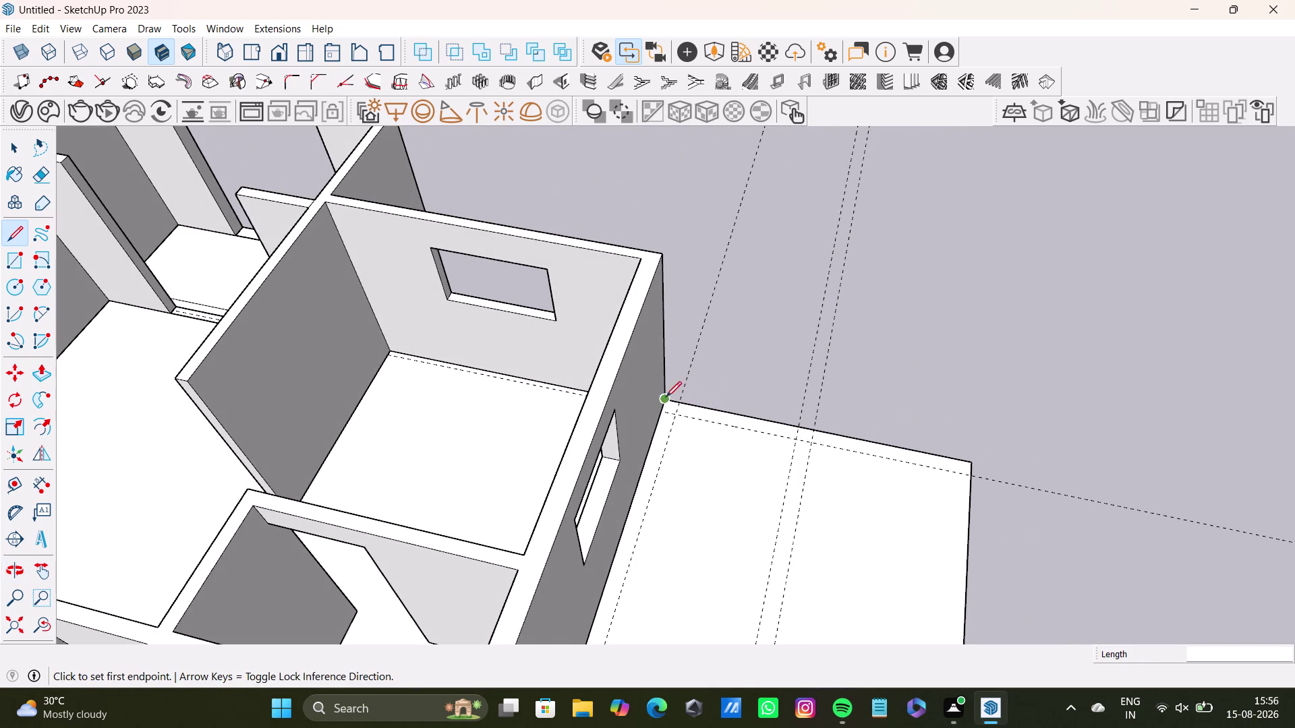
scroll(up, 3)
Draw an edge from the wall corner along the slab edge to the guide crossing.
drag(655, 412, 662, 412)
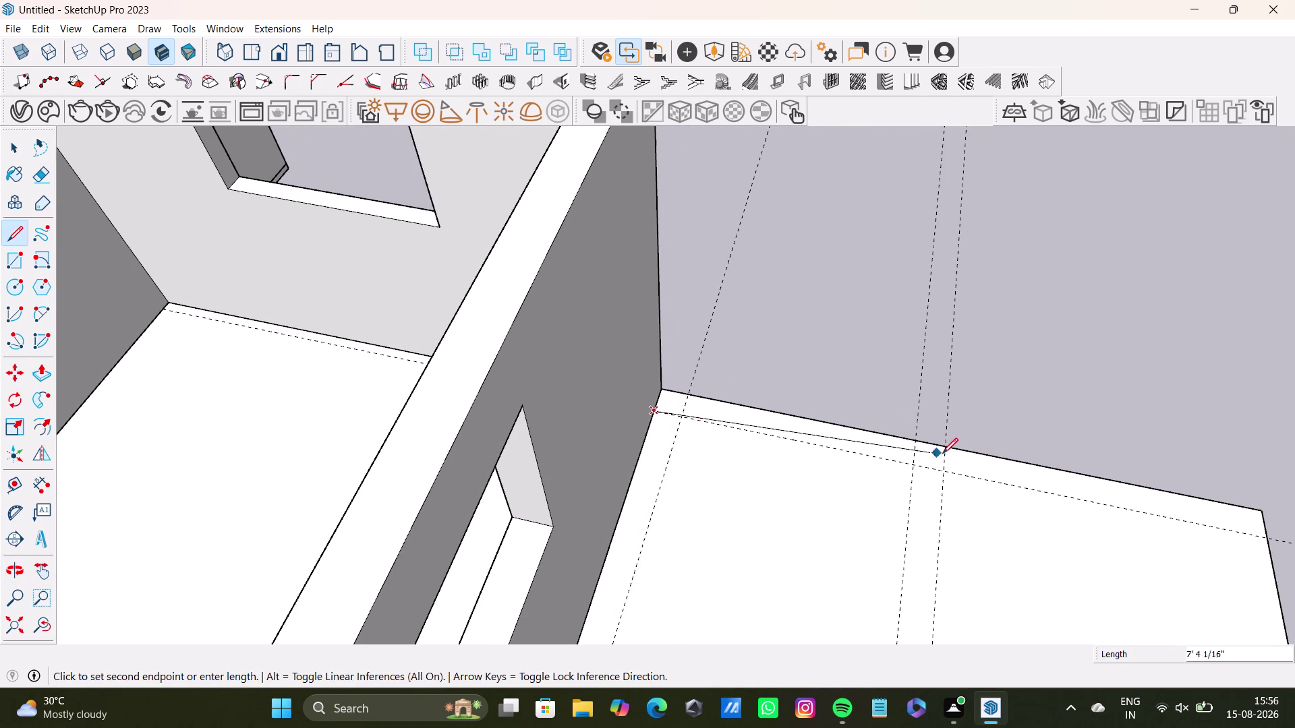
click(941, 476)
click(946, 446)
key(space)
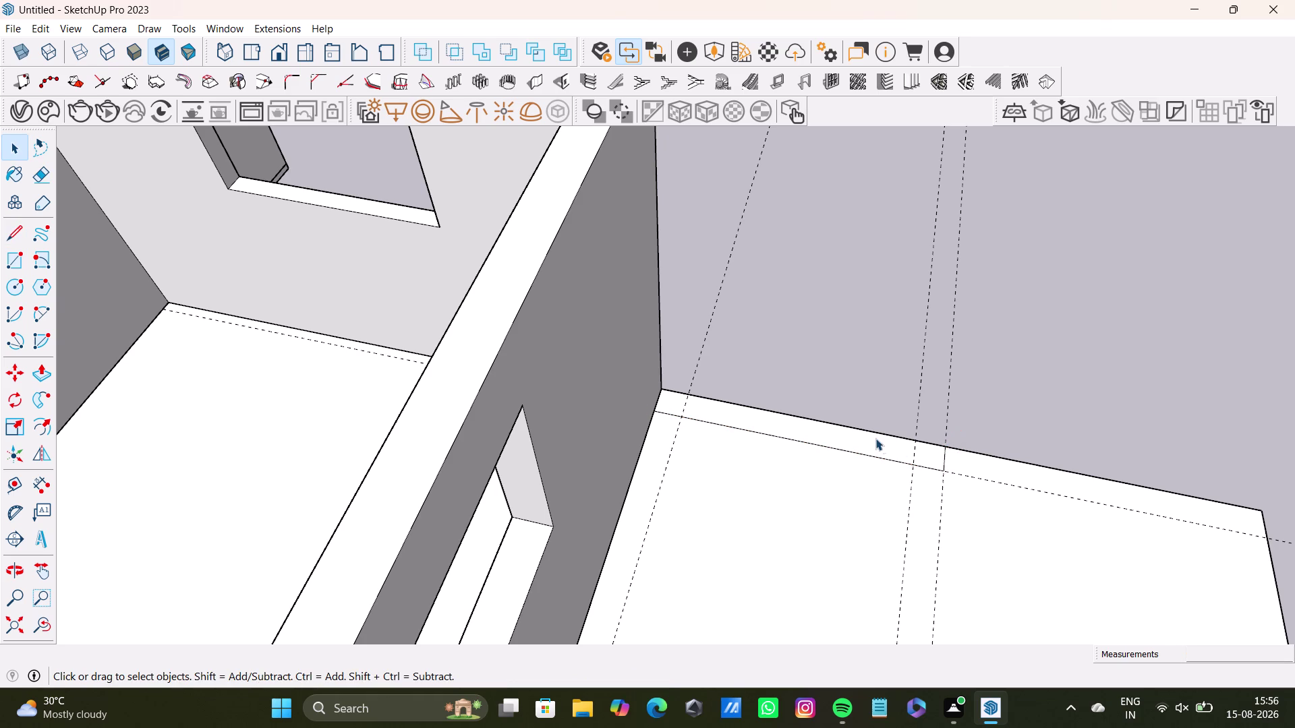
scroll(down, 3)
middle_drag(883, 447, 778, 306)
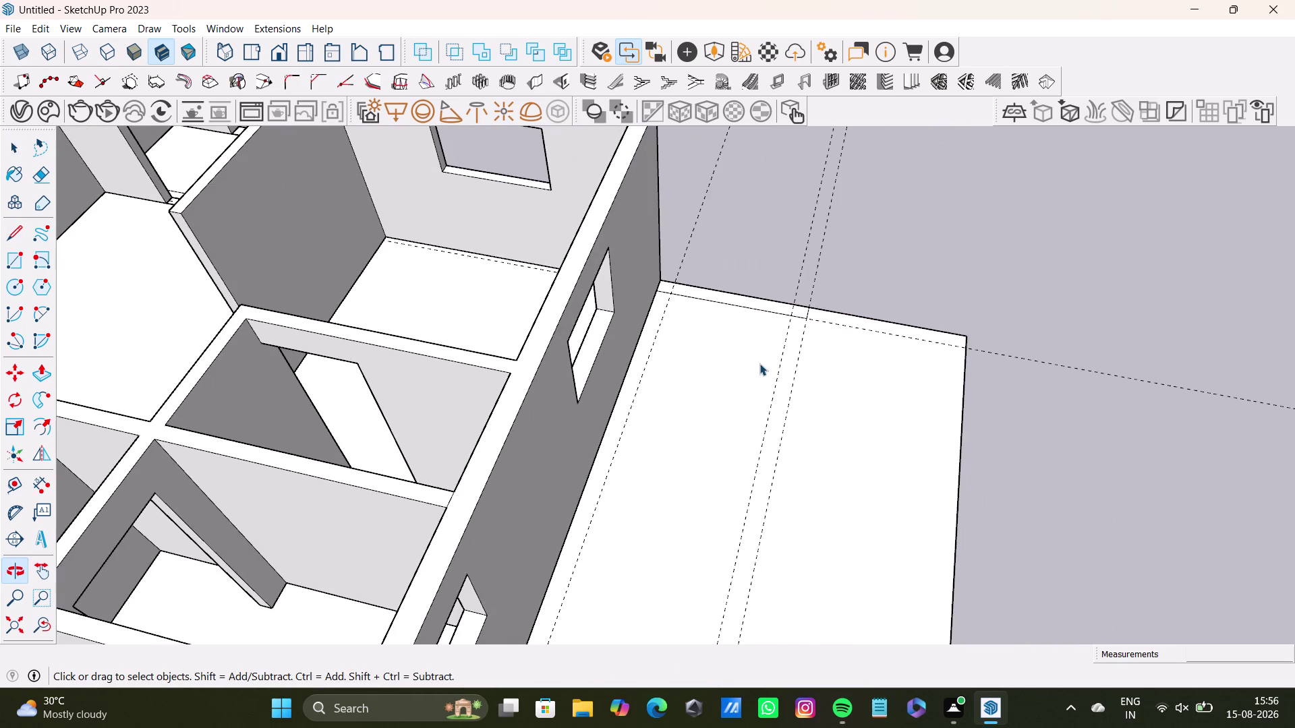
middle_drag(708, 408, 765, 377)
scroll(down, 3)
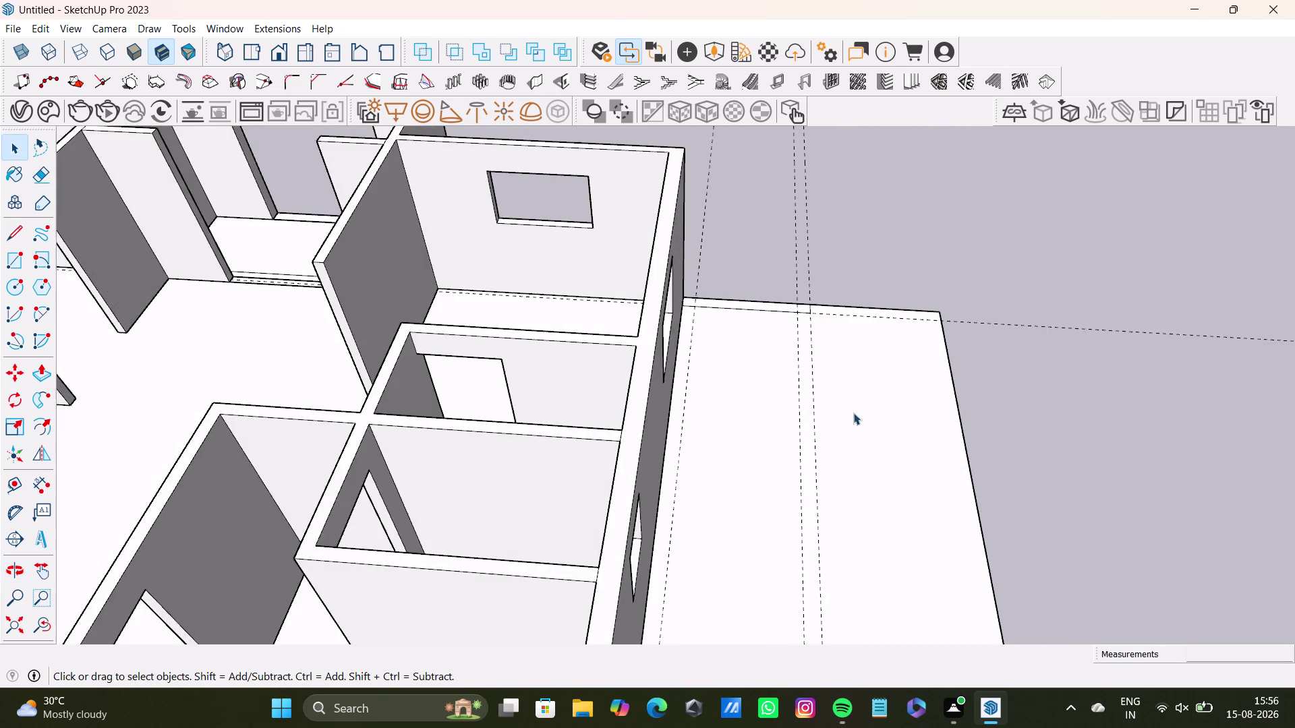
middle_drag(853, 413, 681, 310)
middle_drag(756, 379, 540, 381)
scroll(up, 3)
middle_drag(617, 375, 707, 394)
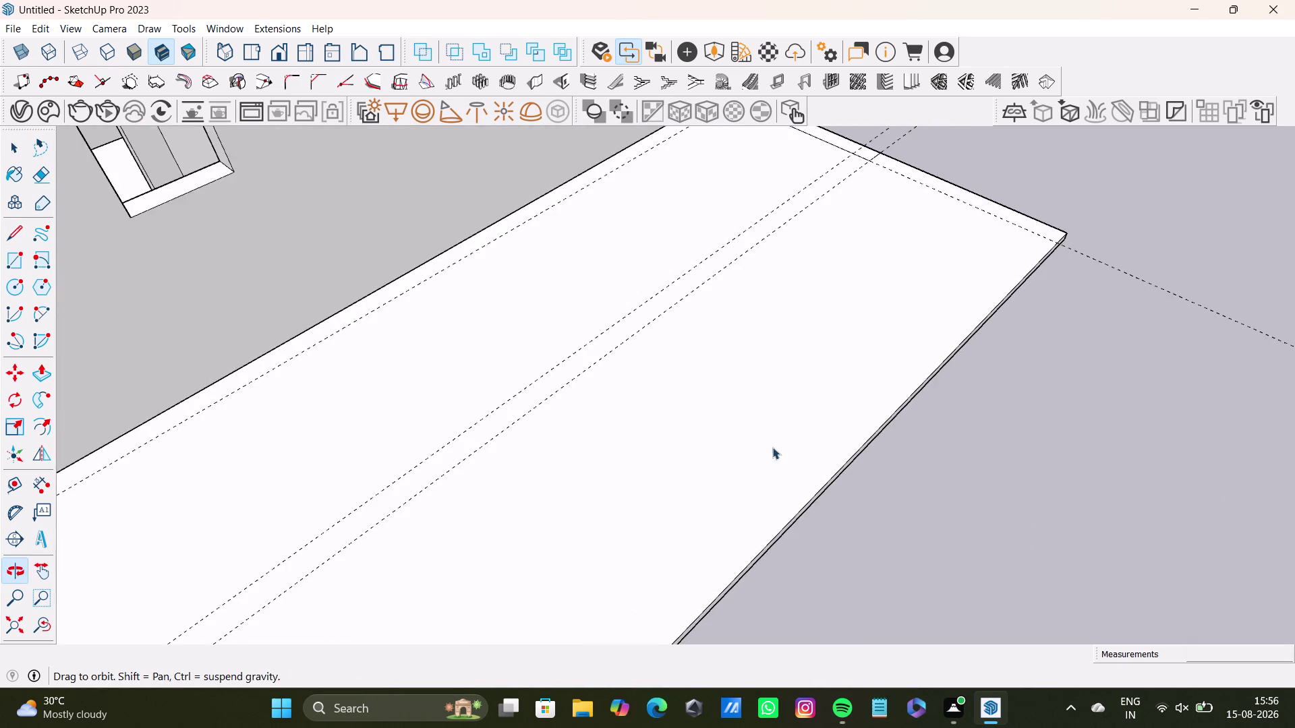
middle_drag(772, 449, 687, 352)
scroll(up, 3)
click(723, 405)
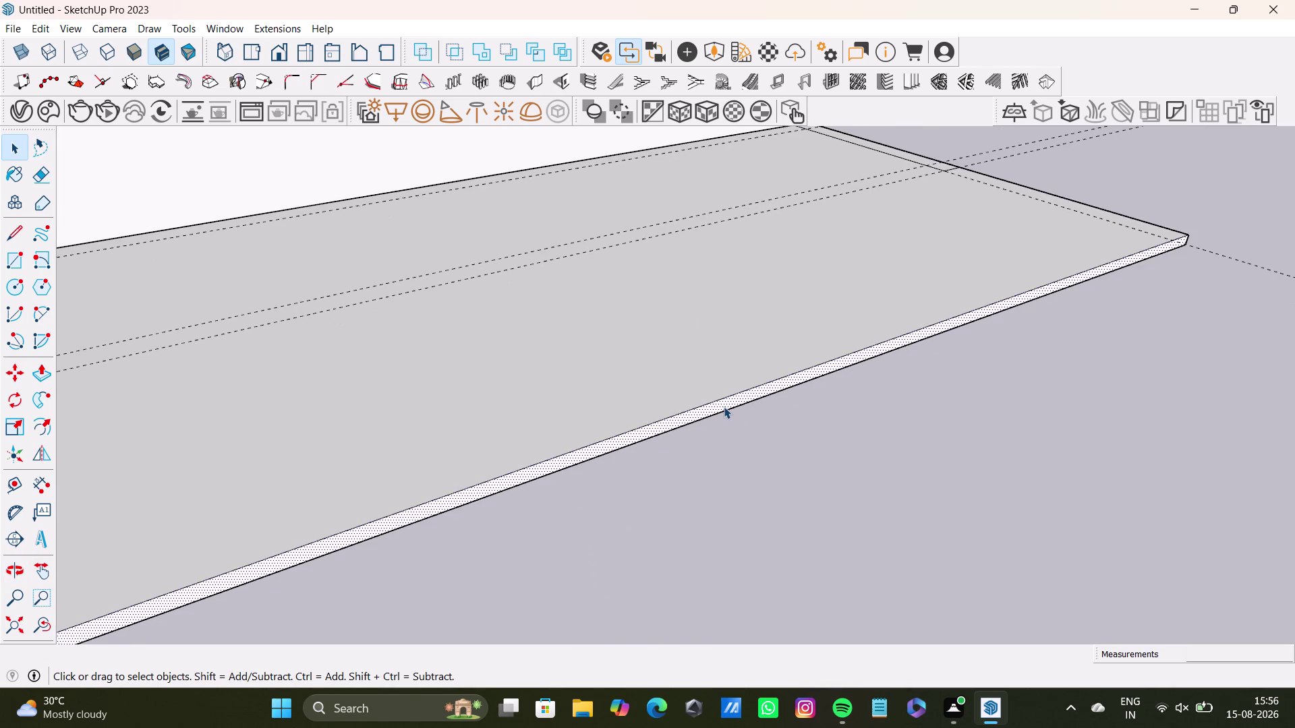
key(p)
drag(724, 407, 596, 261)
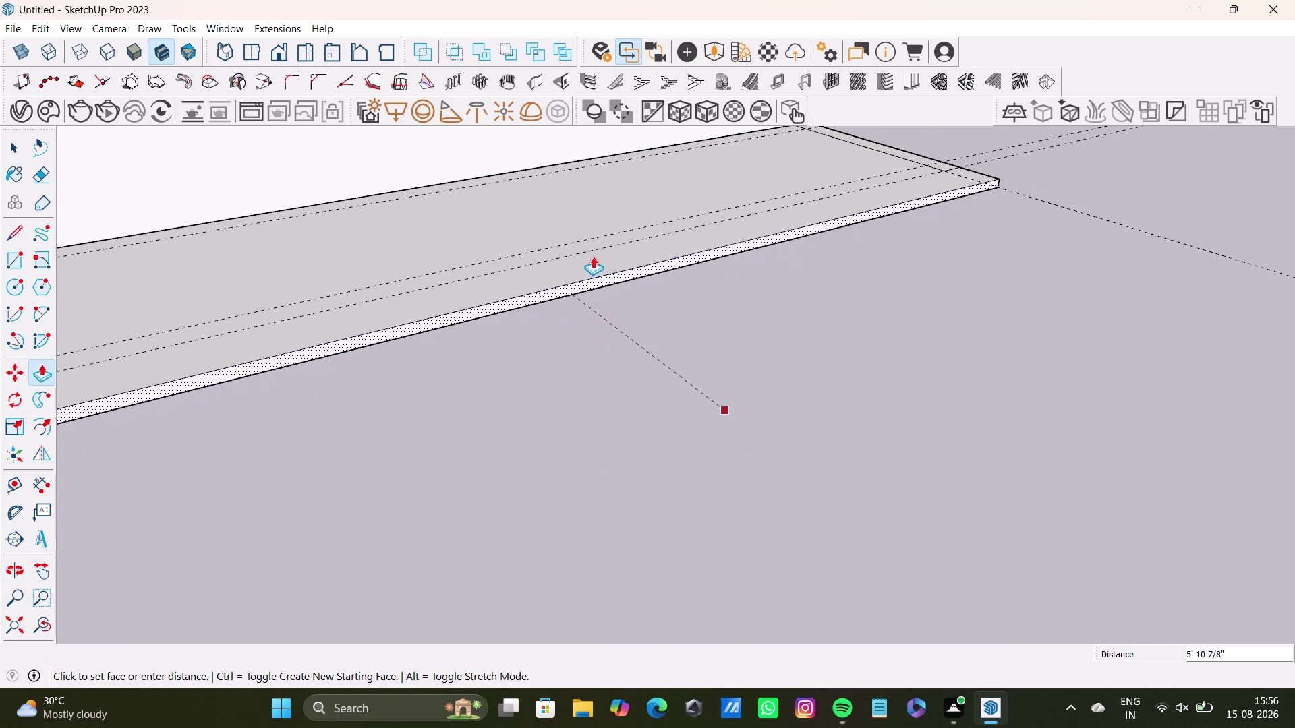
drag(596, 261, 585, 247)
middle_drag(700, 372, 851, 531)
middle_drag(813, 482, 697, 399)
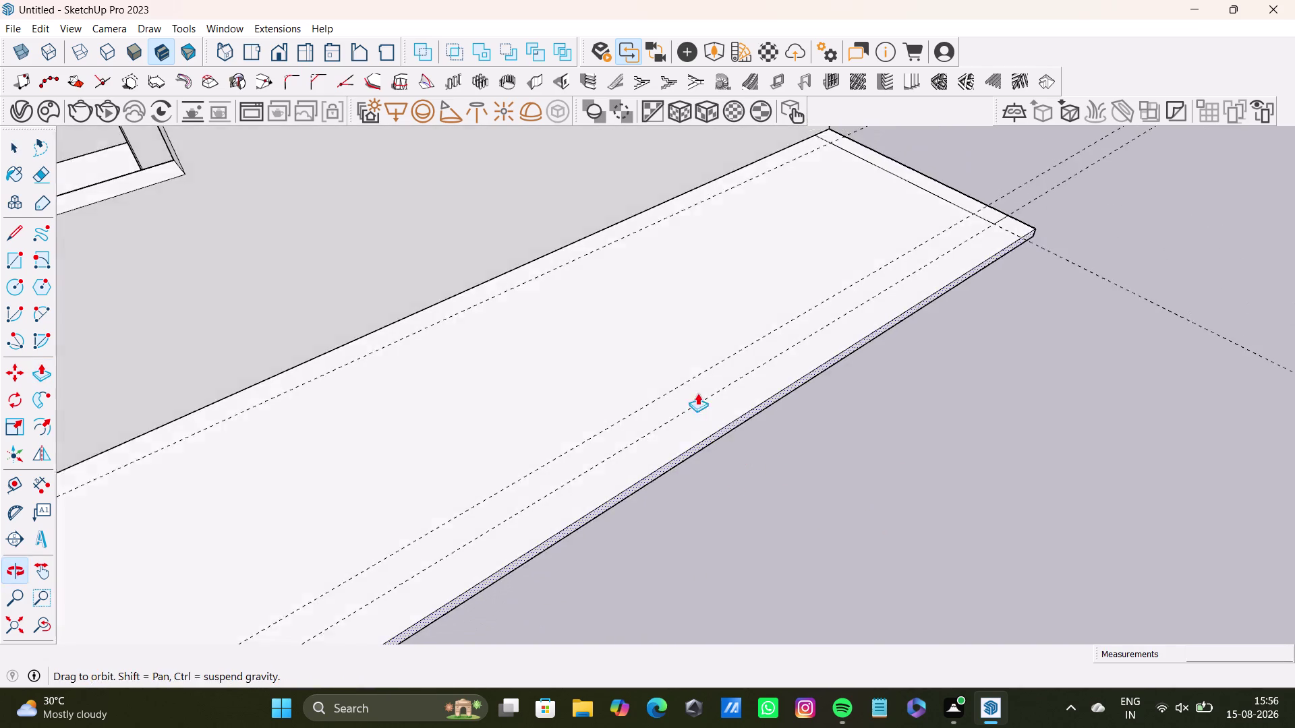
middle_drag(698, 400, 697, 393)
scroll(up, 3)
middle_drag(750, 432, 691, 370)
drag(687, 365, 678, 355)
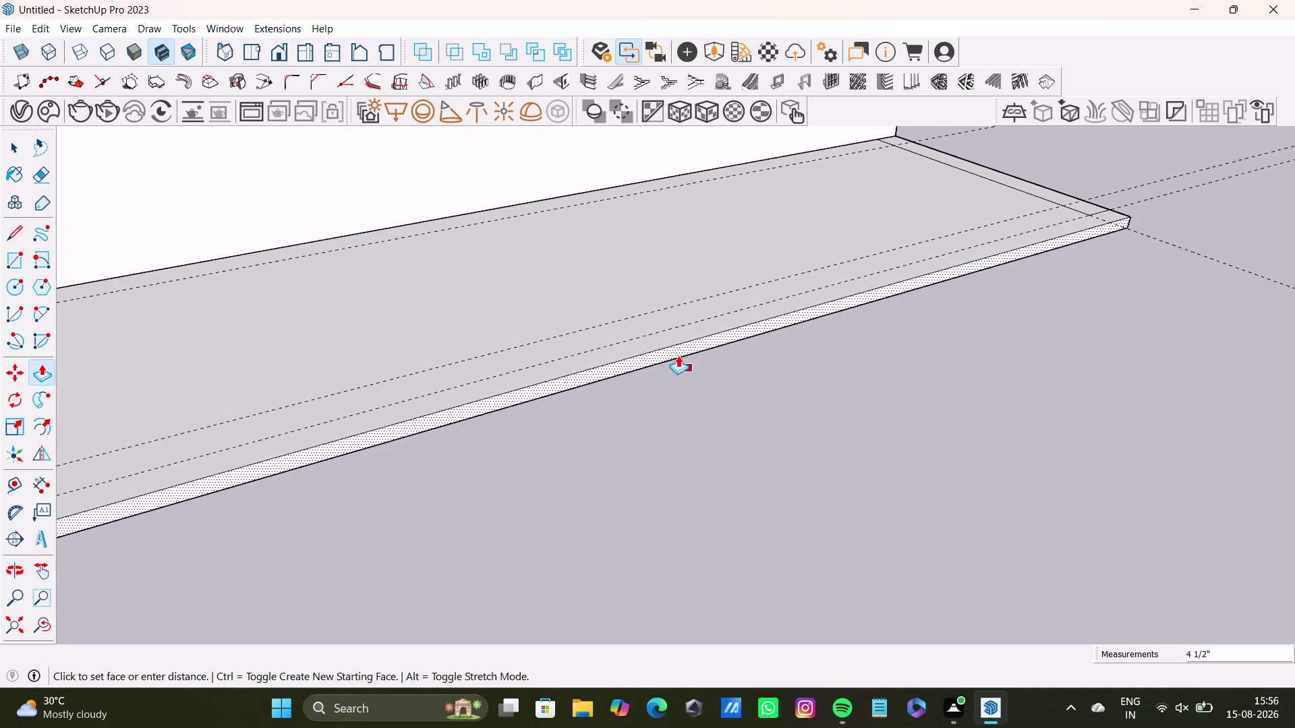
drag(678, 355, 665, 341)
key(space)
scroll(down, 3)
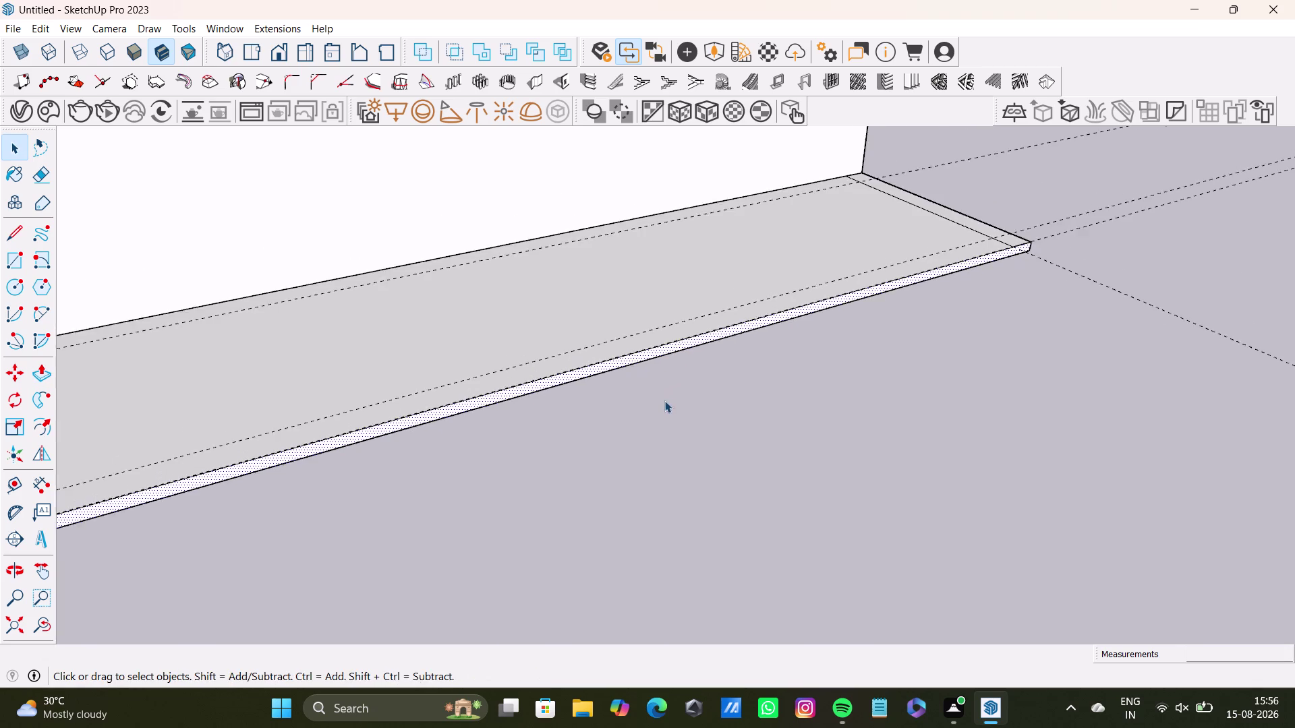
scroll(down, 3)
middle_drag(664, 419, 883, 416)
middle_drag(886, 417, 886, 574)
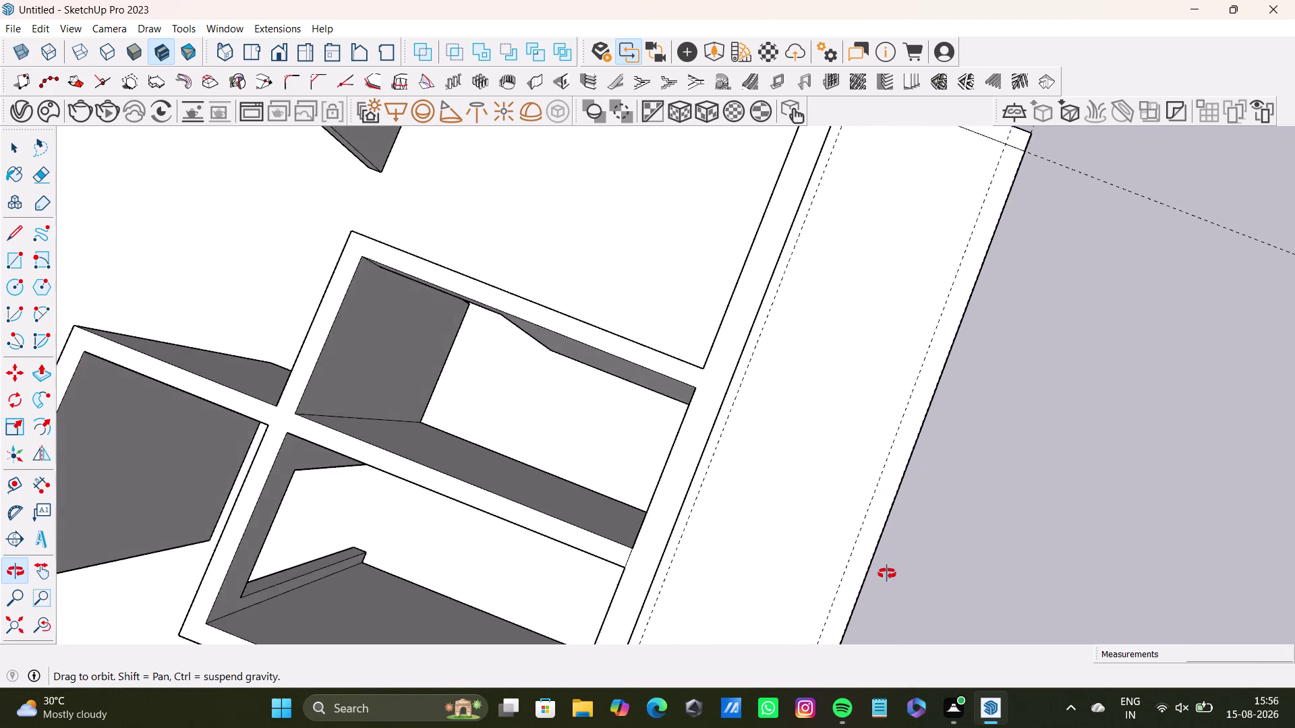
middle_drag(887, 574, 830, 700)
middle_drag(850, 423, 749, 606)
scroll(up, 3)
key(space)
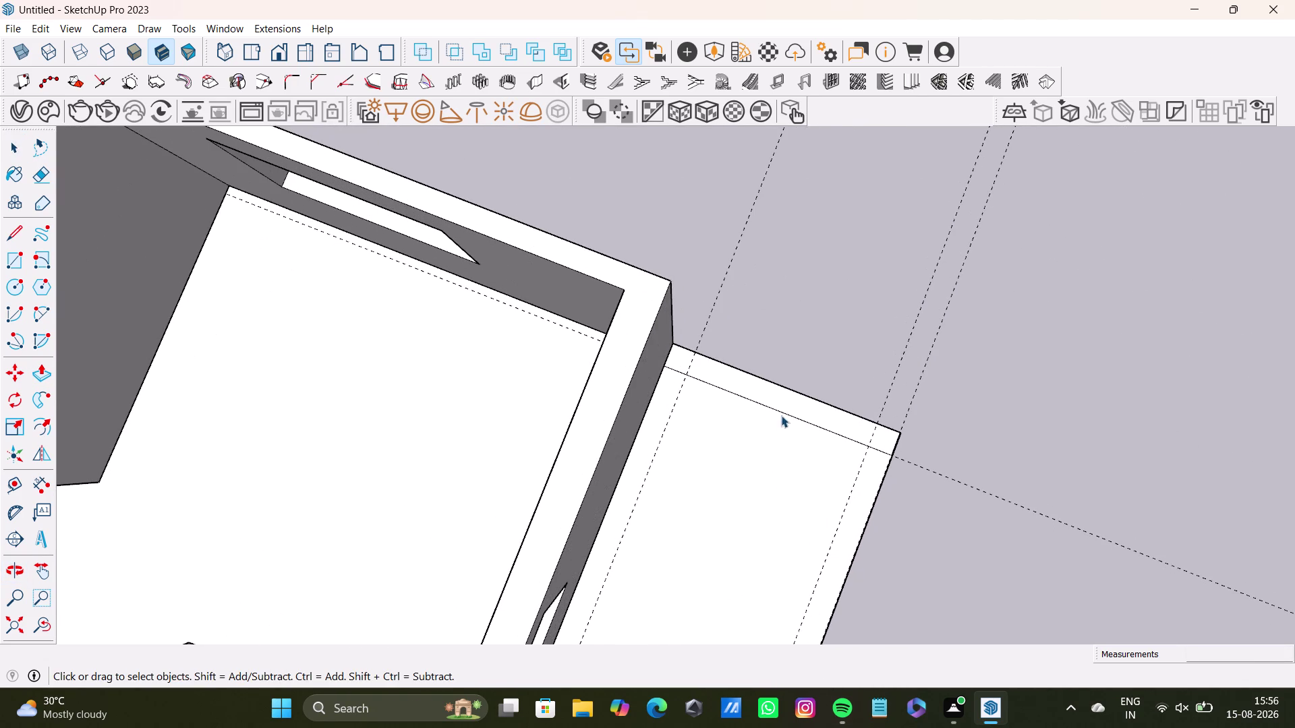
click(788, 409)
key(p)
drag(788, 409, 701, 340)
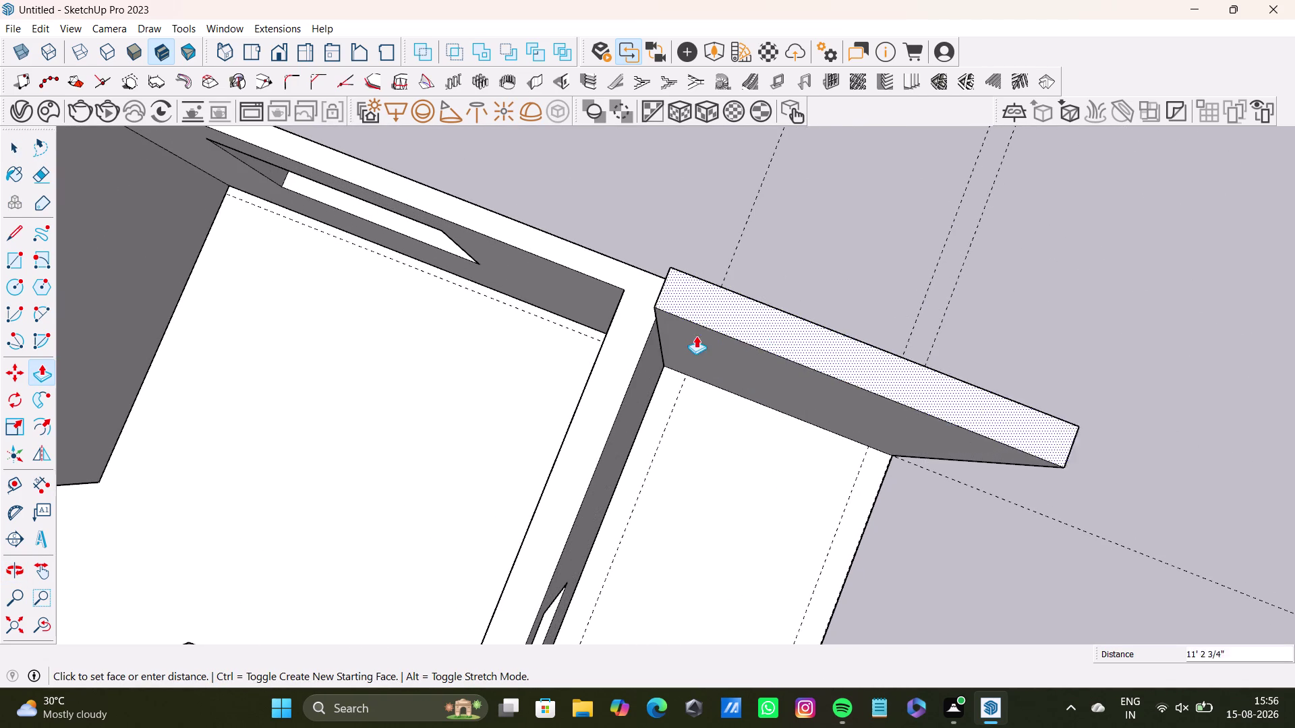
drag(702, 340, 646, 341)
scroll(up, 3)
scroll(down, 3)
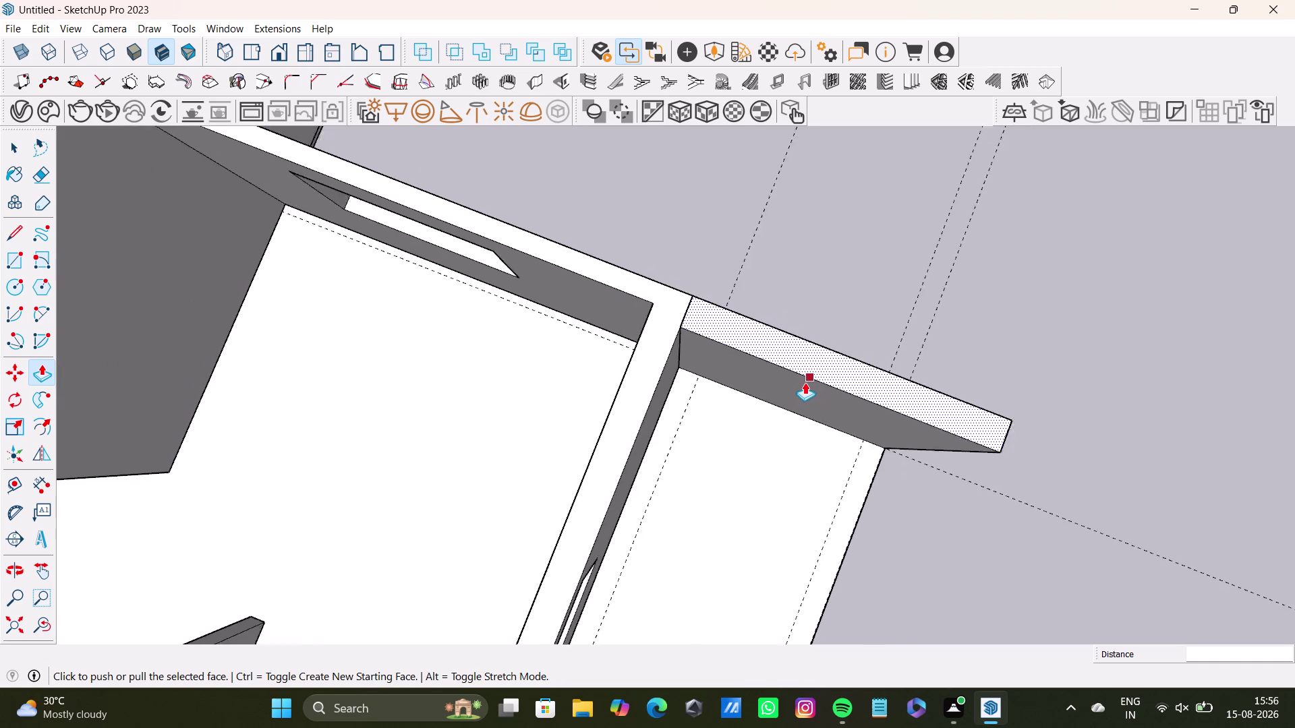
scroll(down, 3)
scroll(up, 3)
key(space)
click(691, 292)
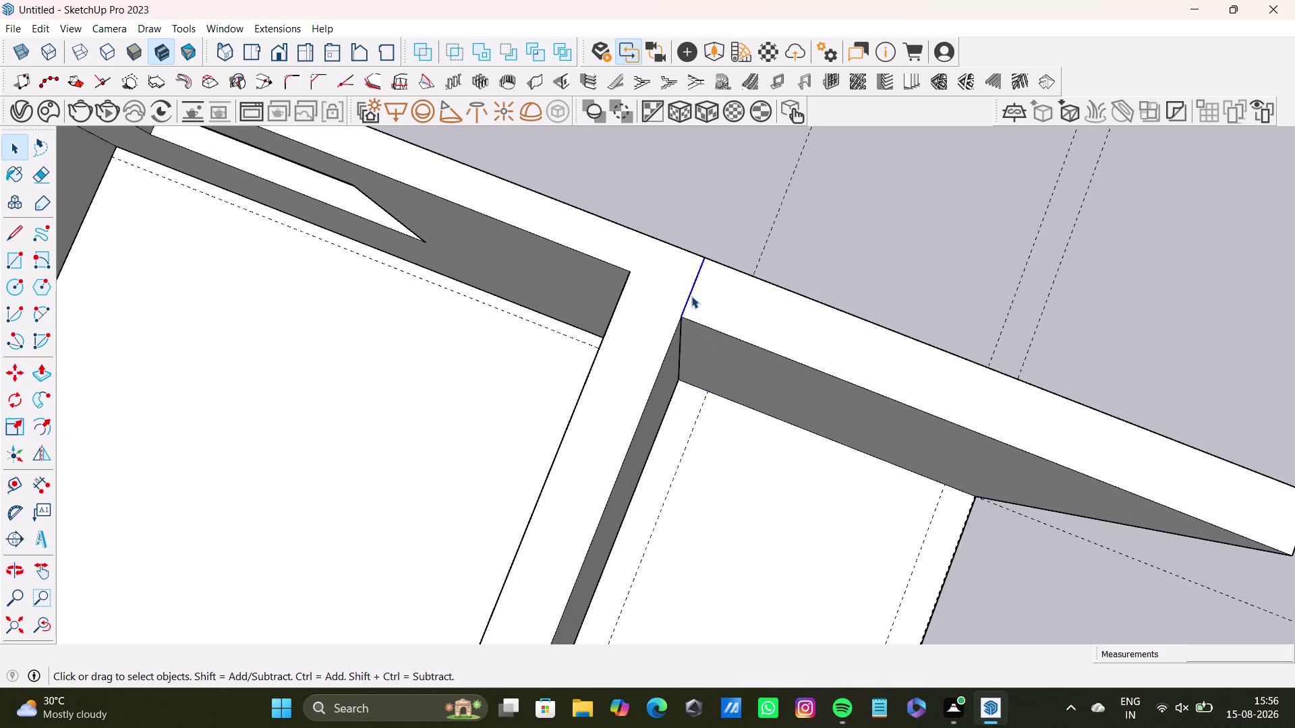
key(Delete)
key(ctrl+z)
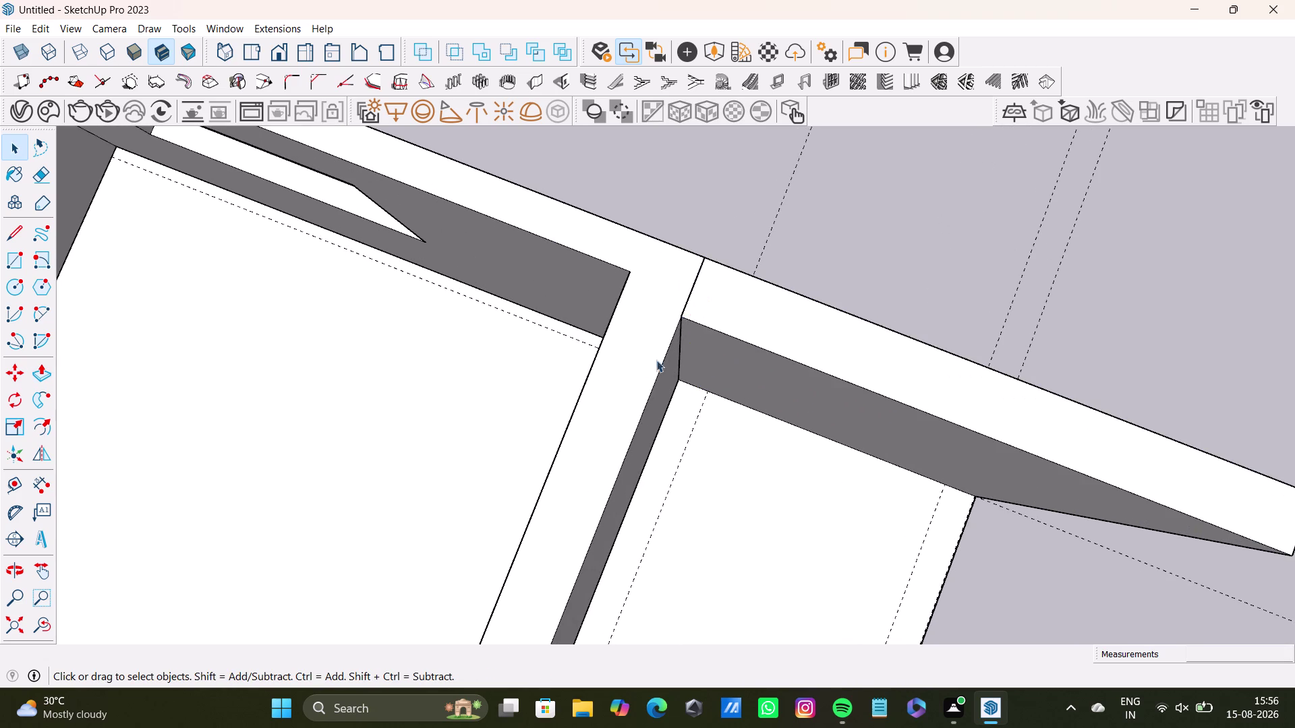
scroll(down, 3)
middle_drag(706, 426, 826, 241)
scroll(down, 3)
middle_drag(816, 470, 860, 248)
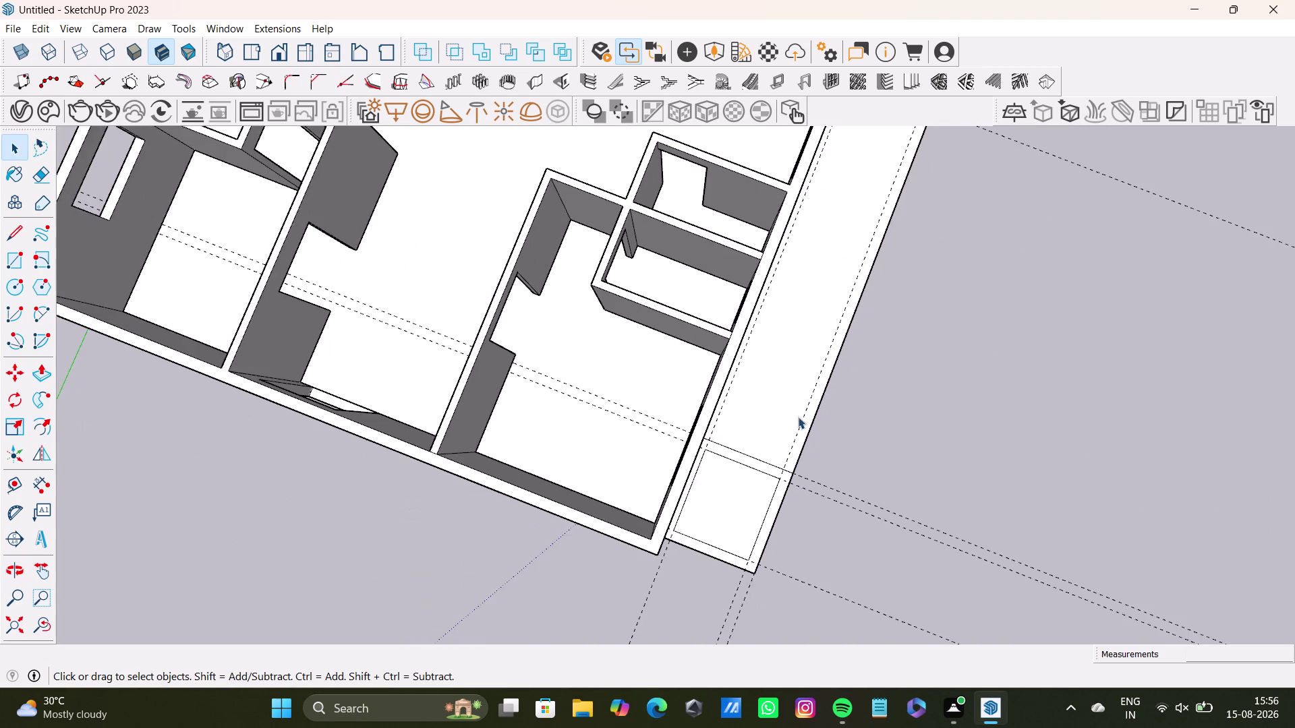
Orbit to the slab corner and select the square ring face.
scroll(up, 3)
middle_drag(802, 418, 832, 316)
middle_drag(827, 386, 833, 230)
middle_drag(839, 372, 776, 252)
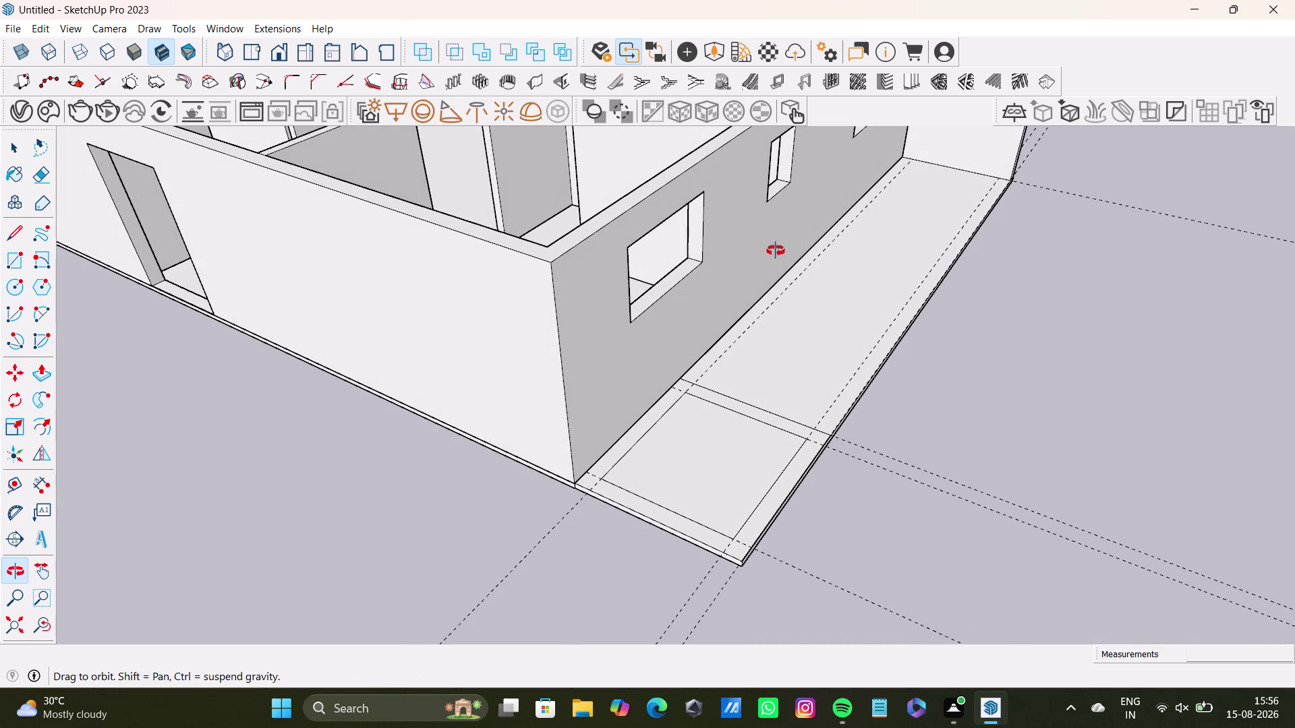
middle_drag(775, 252, 775, 251)
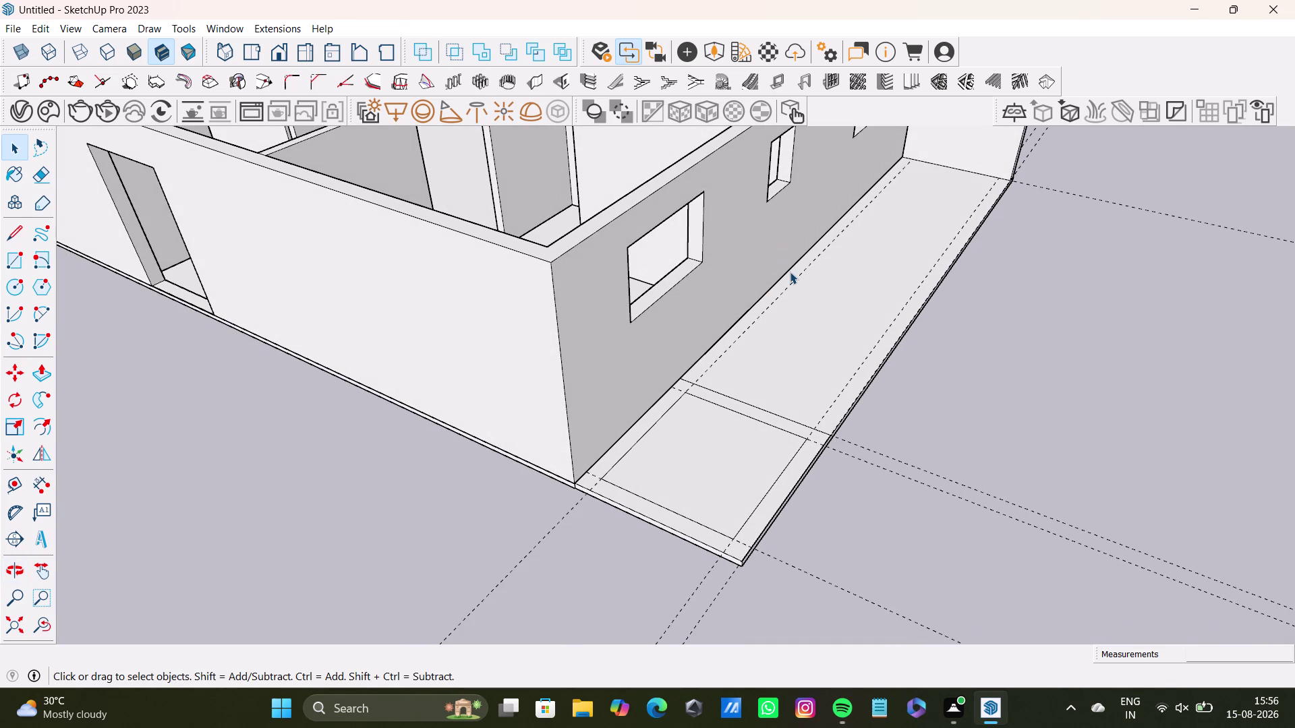
scroll(up, 3)
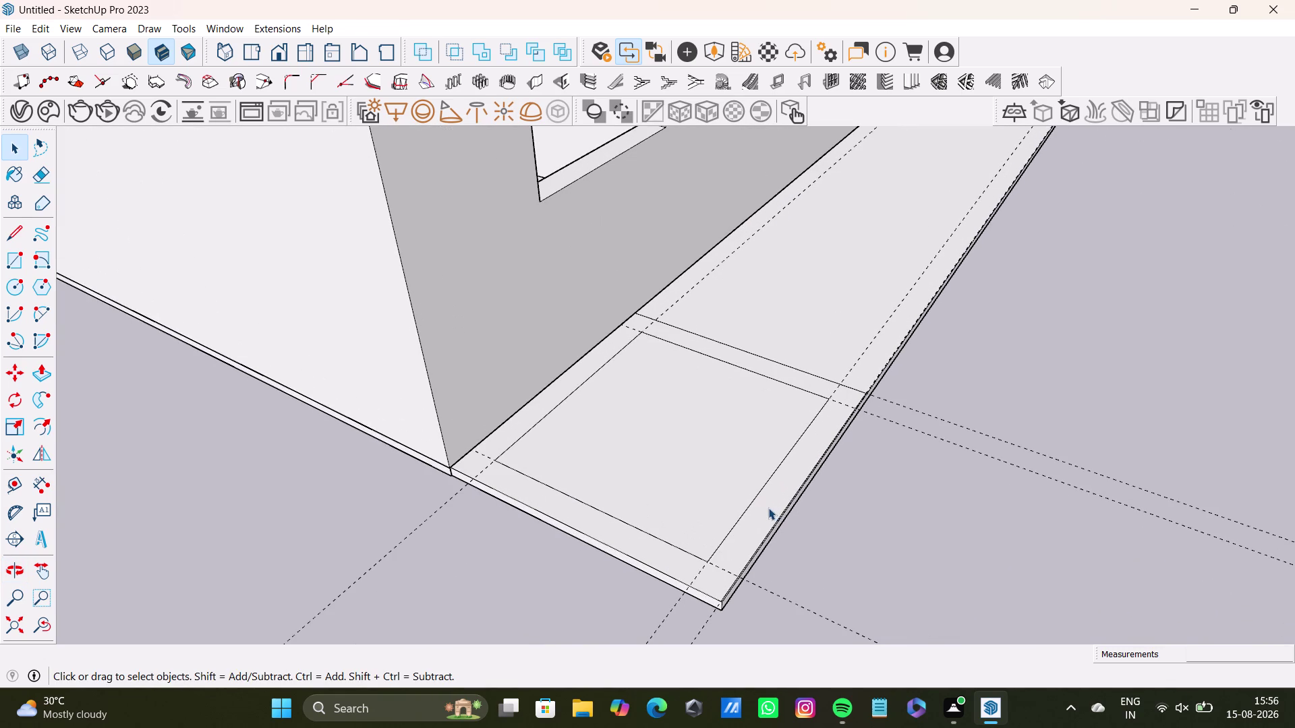
scroll(up, 3)
click(775, 505)
Push/pull the square ring upward until the box stands above the apartment walls.
key(p)
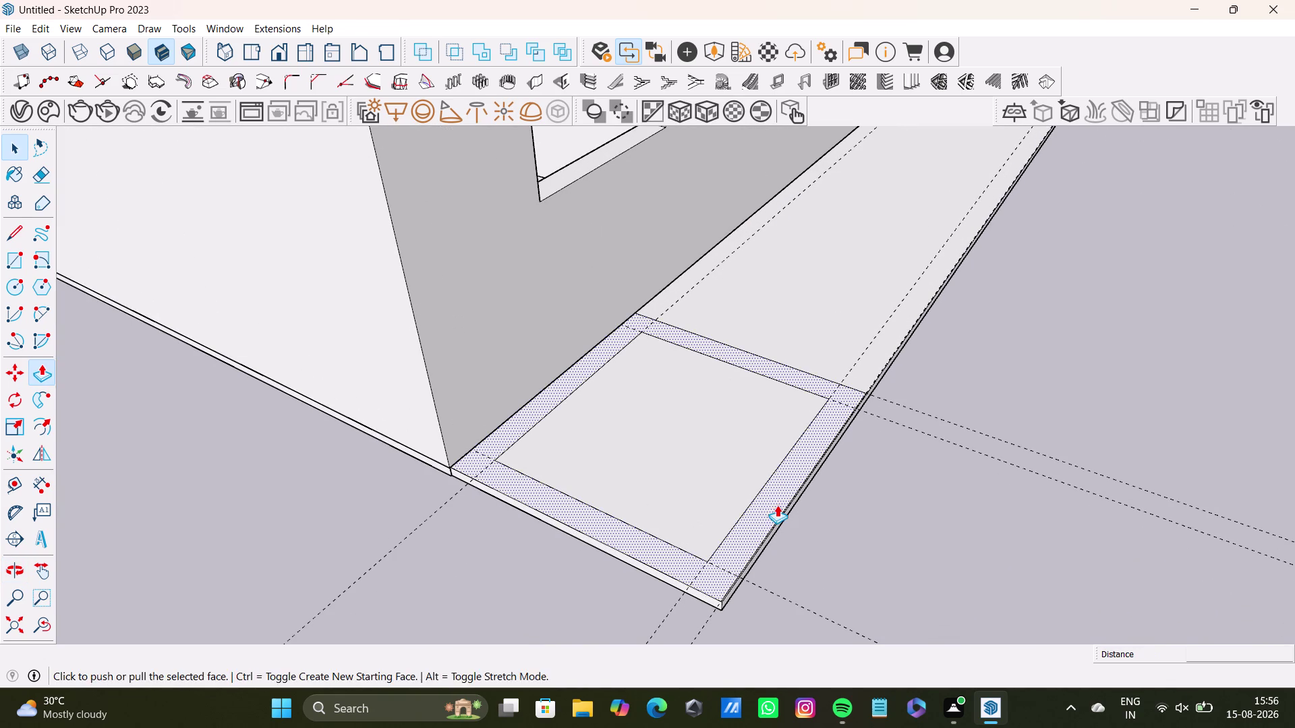
click(777, 505)
drag(772, 491, 621, 344)
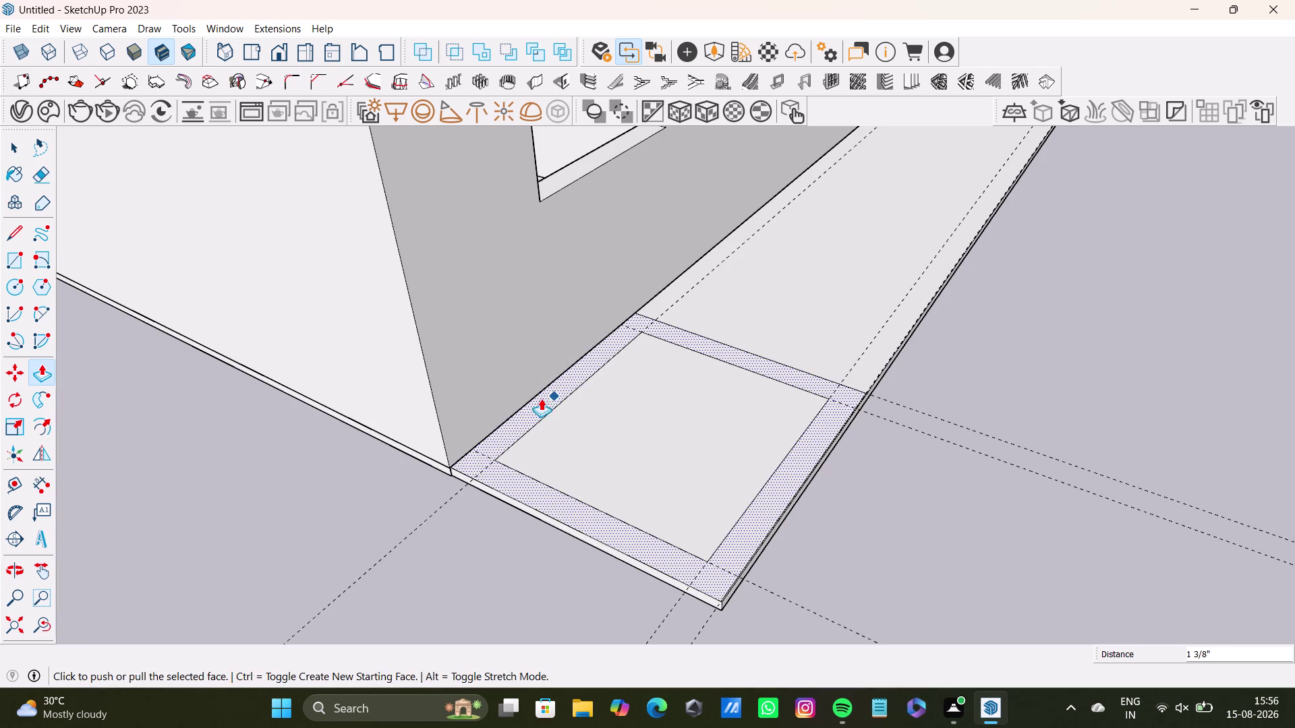
drag(521, 412, 506, 338)
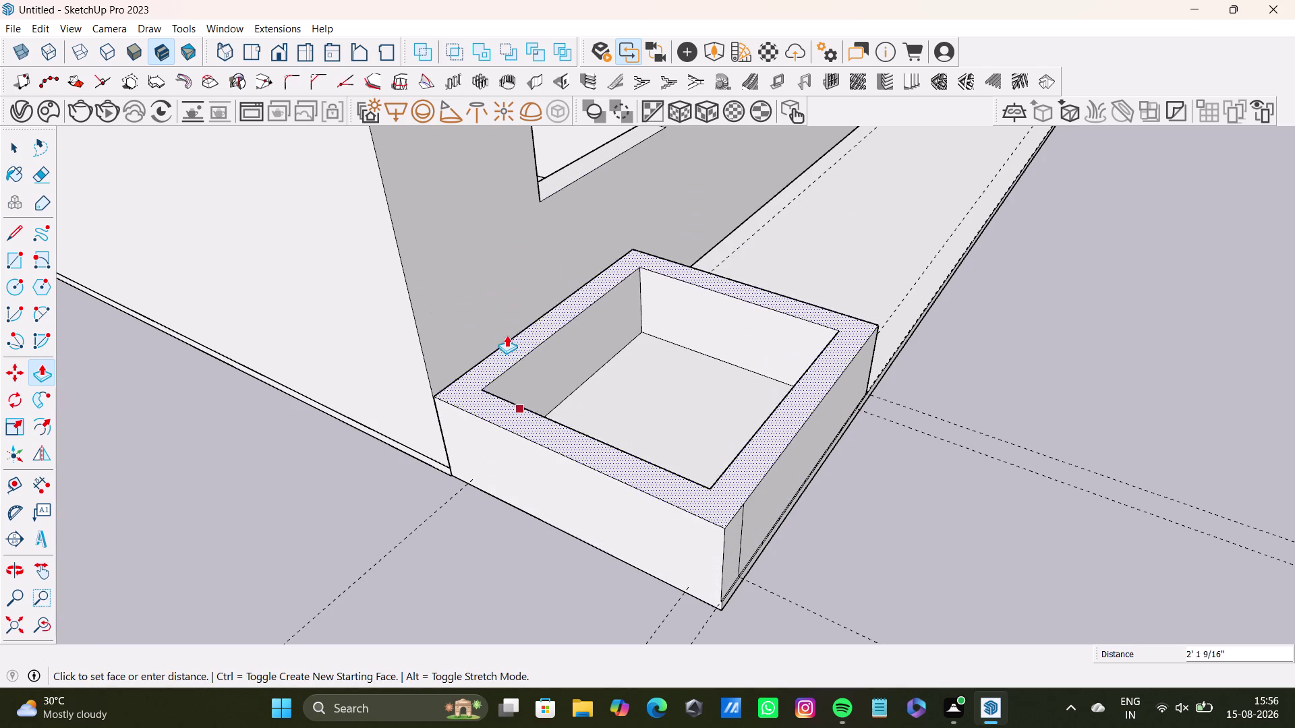
drag(506, 338, 489, 221)
middle_drag(514, 230, 578, 468)
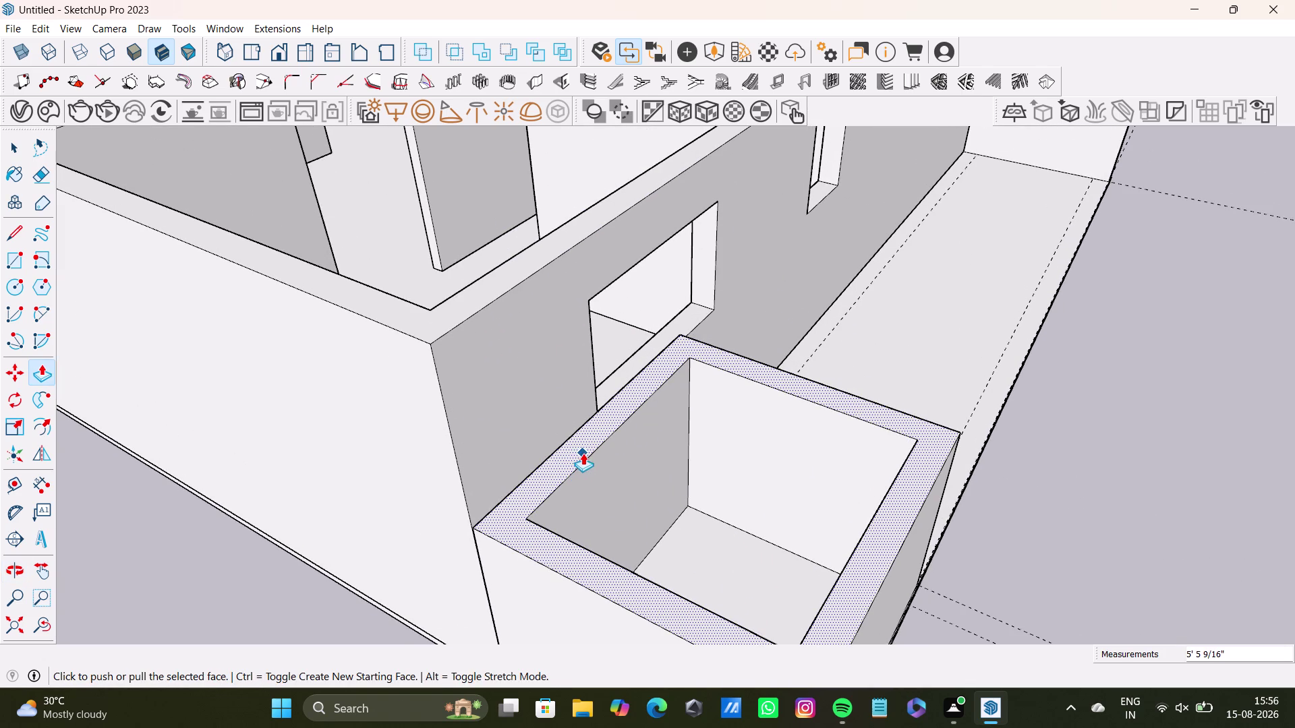
drag(582, 449, 493, 296)
middle_drag(792, 431, 241, 427)
middle_drag(786, 440, 195, 436)
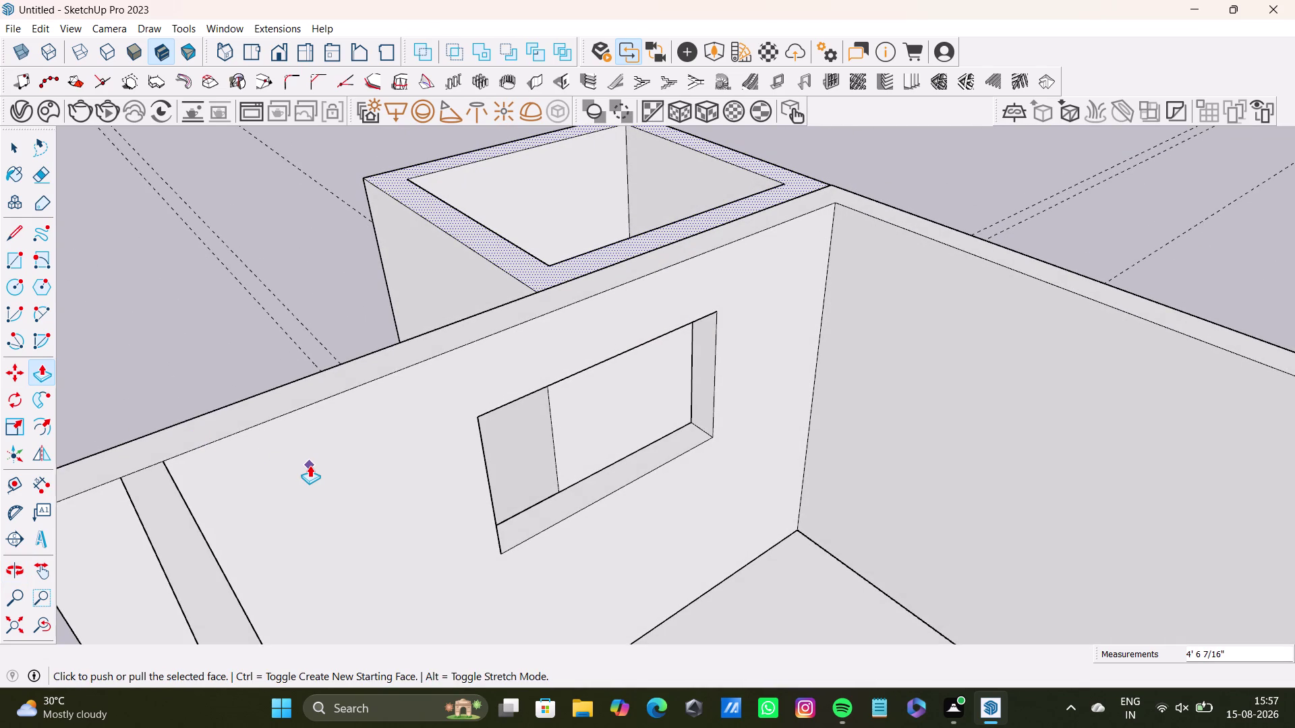
Orbit to the window wall and select the window jamb face.
scroll(down, 3)
middle_drag(480, 440, 314, 527)
scroll(up, 3)
middle_drag(510, 403, 627, 574)
middle_drag(682, 582, 673, 583)
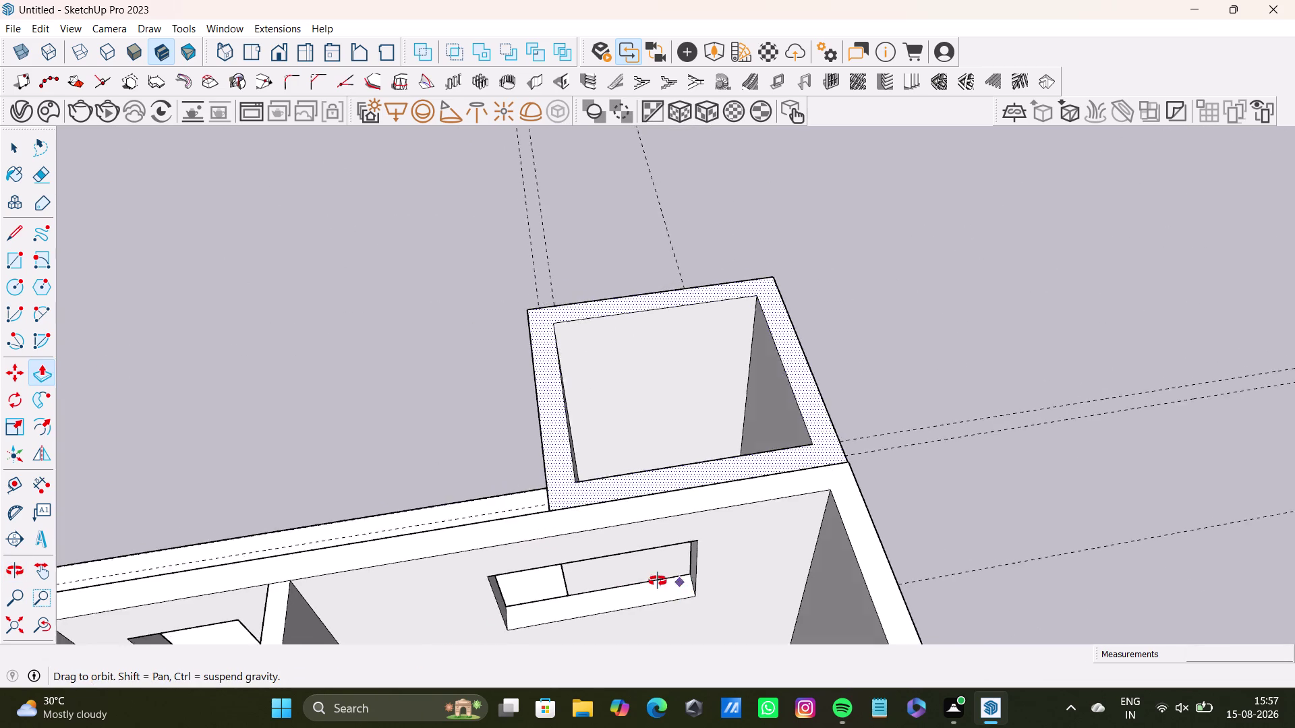
middle_drag(674, 582, 618, 452)
scroll(up, 3)
middle_drag(645, 490, 825, 435)
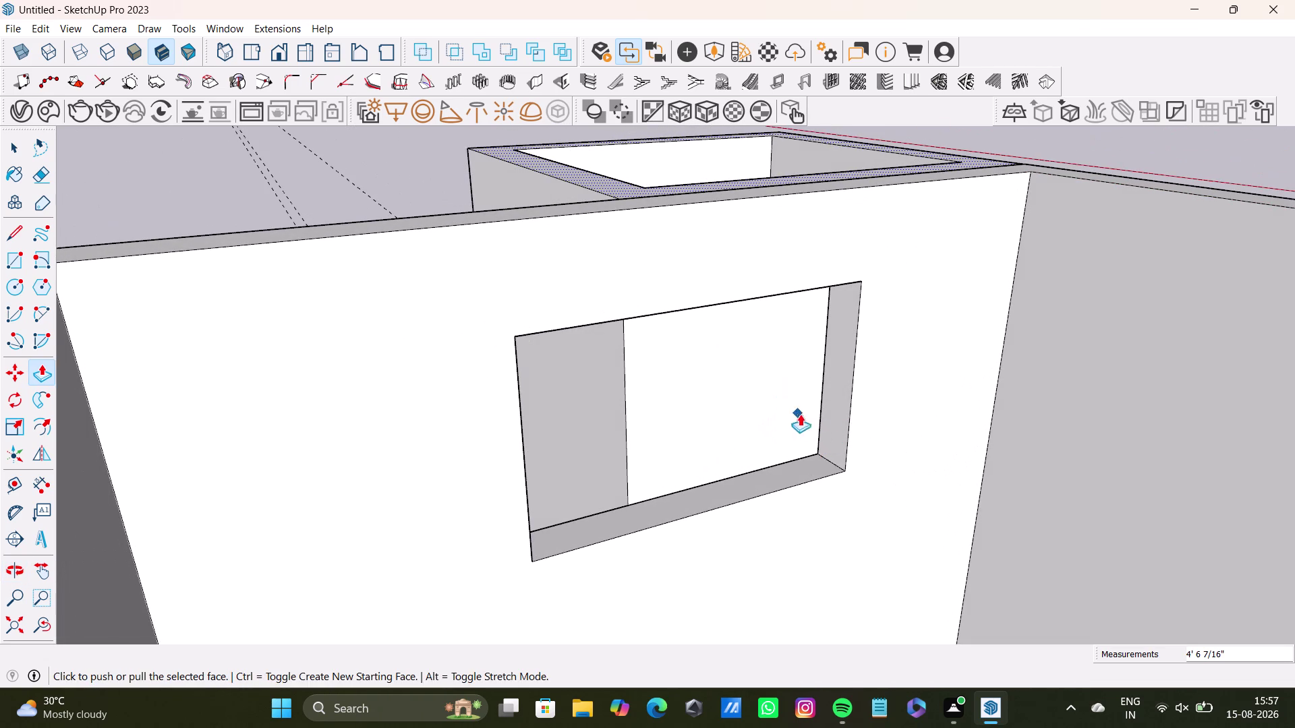
middle_drag(559, 484, 307, 477)
middle_drag(329, 381, 455, 516)
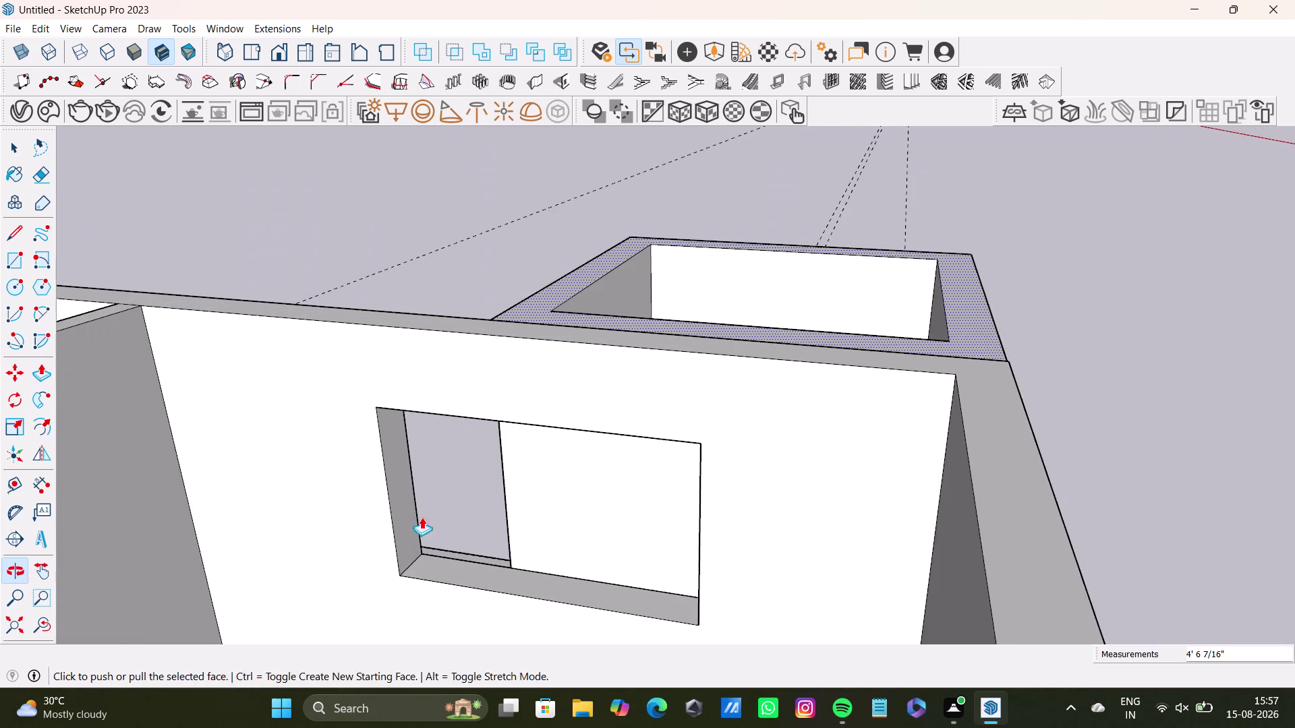
middle_drag(435, 513, 391, 513)
key(space)
click(376, 467)
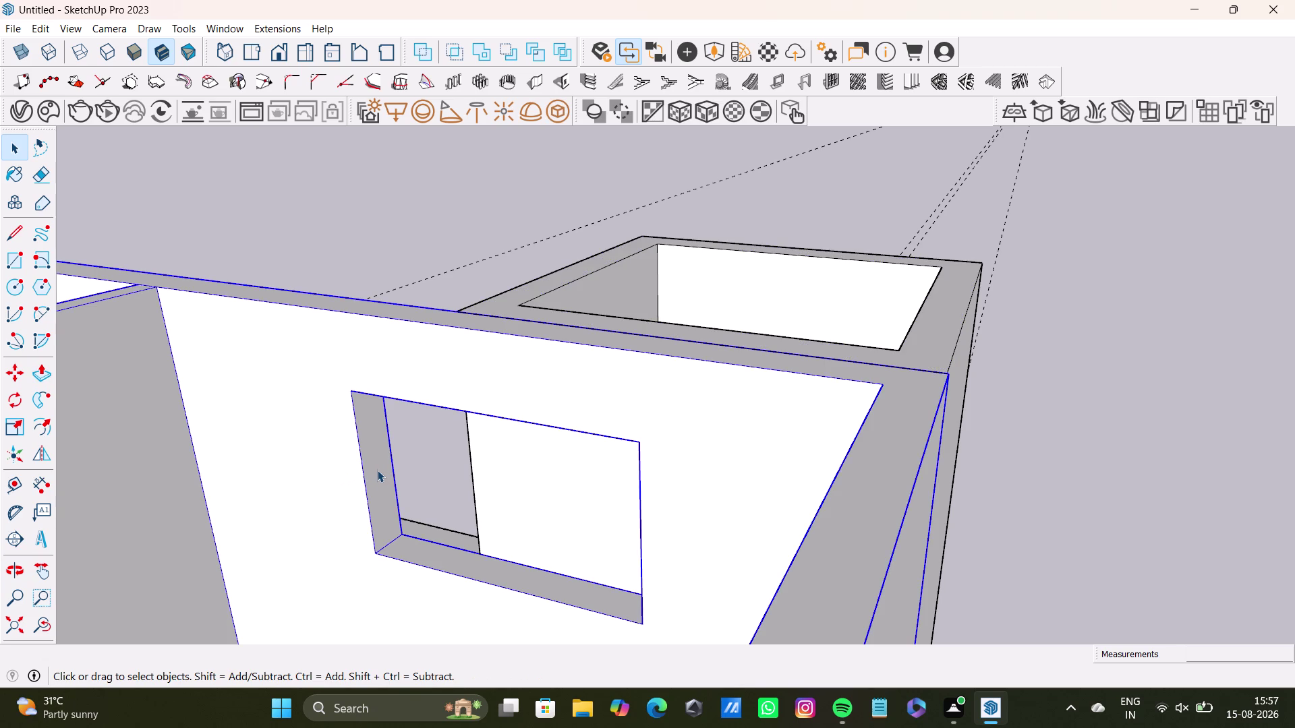
double_click(380, 475)
click(378, 474)
click(378, 474)
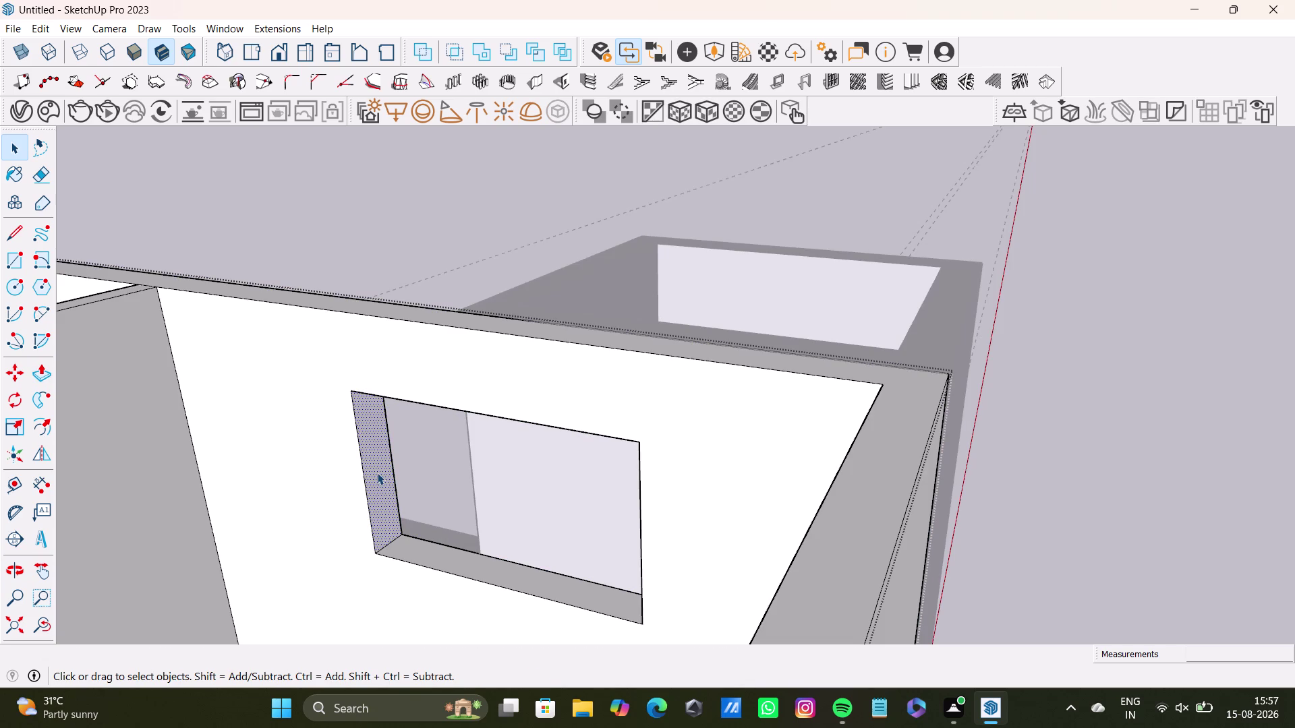
Push/pull the window jamb face across the opening.
key(p)
drag(378, 472, 269, 439)
middle_drag(393, 536, 775, 612)
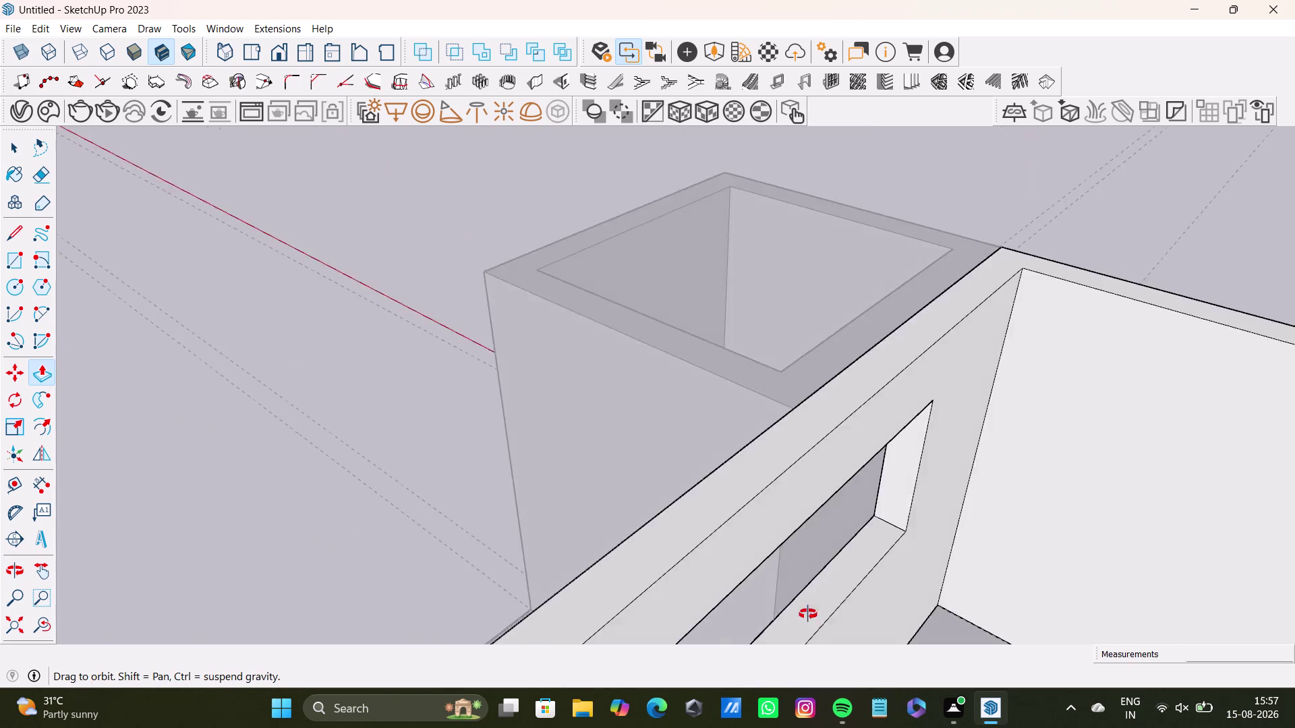
middle_drag(775, 612, 644, 491)
middle_drag(730, 508, 780, 526)
key(space)
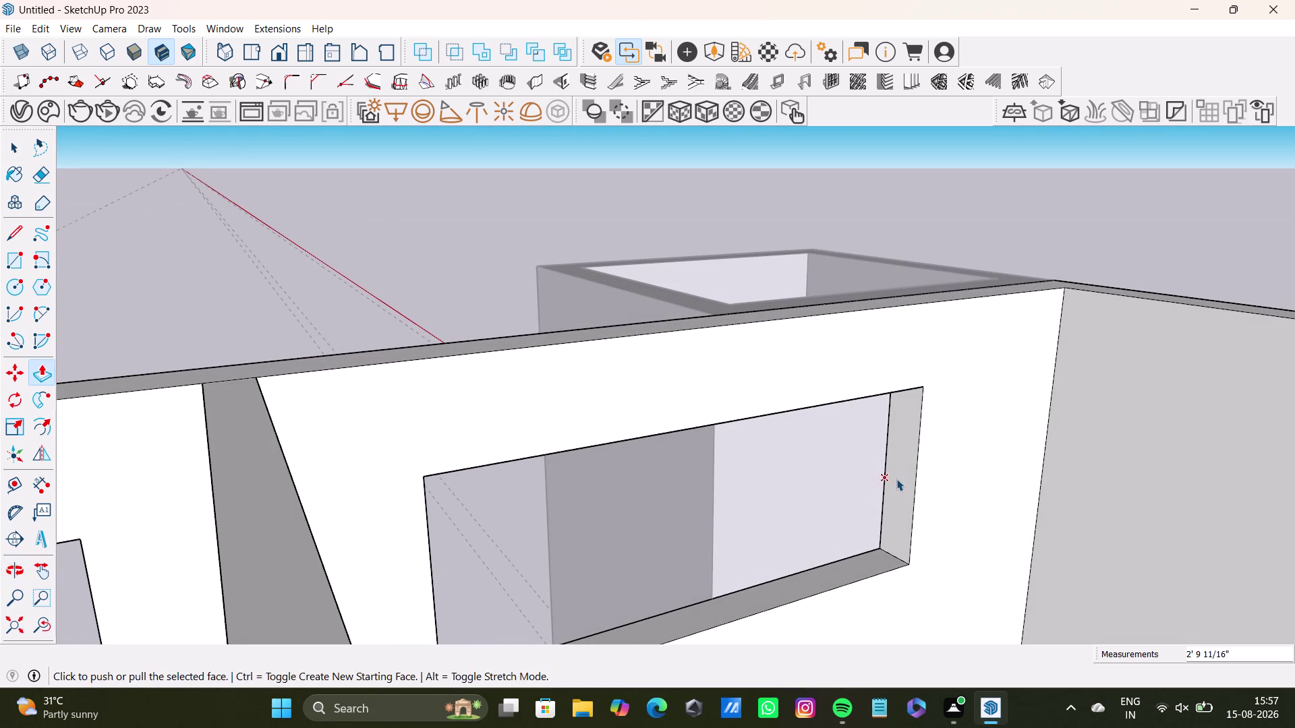
click(897, 478)
key(p)
drag(903, 478, 585, 543)
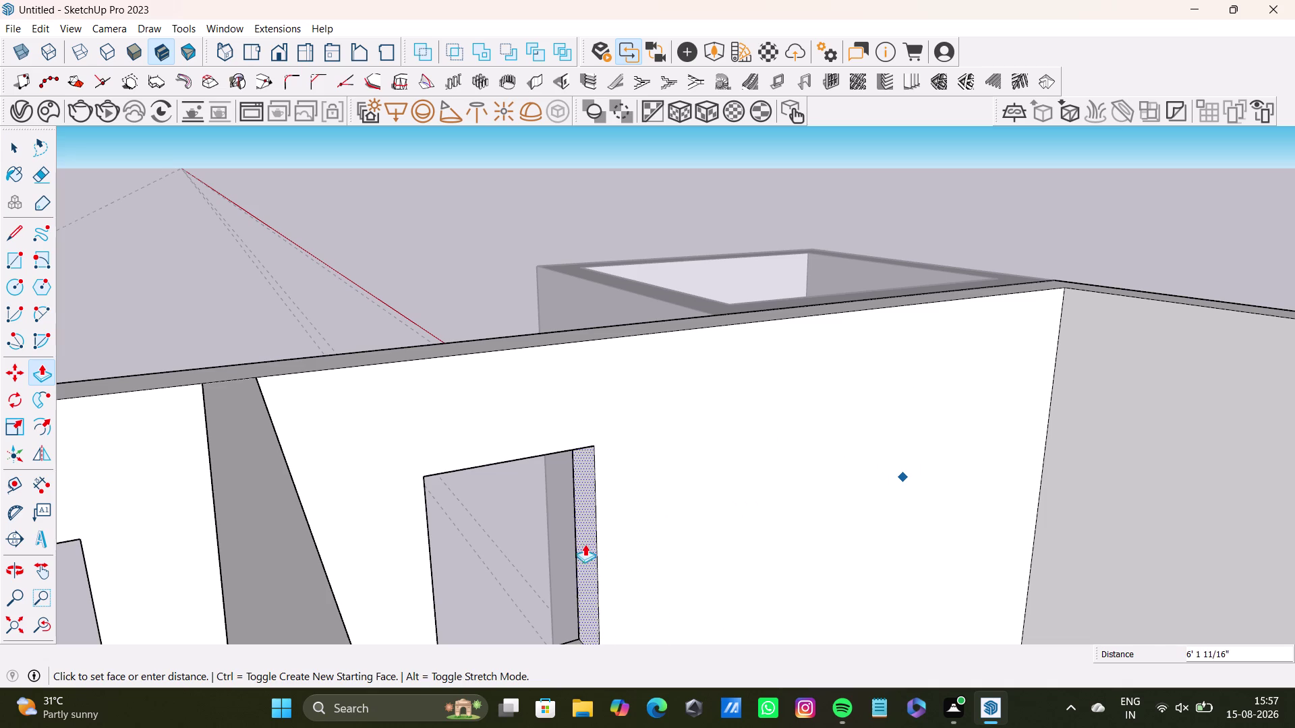
drag(585, 543, 605, 537)
Push the remaining window recess faces through the wall and check the opening from inside.
middle_drag(610, 543, 581, 516)
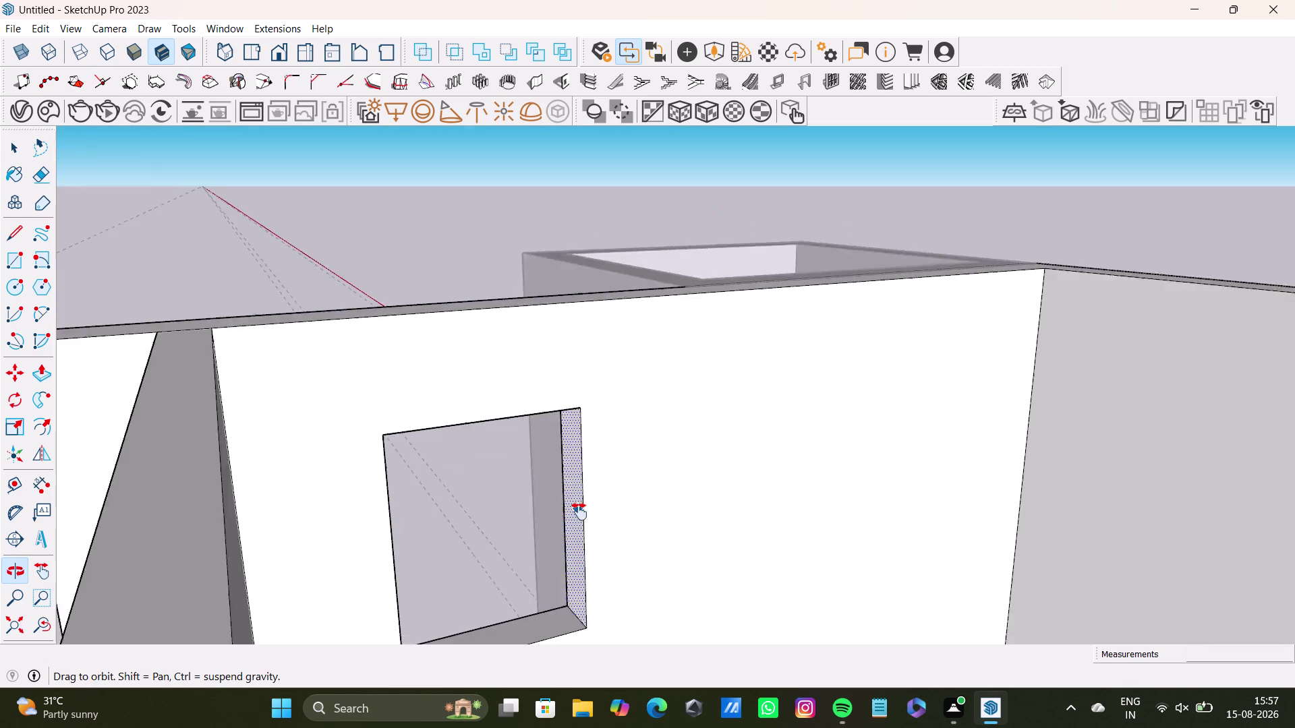
middle_drag(582, 517, 599, 474)
middle_drag(566, 489, 494, 501)
middle_drag(503, 484, 632, 466)
middle_drag(652, 521, 553, 496)
middle_drag(562, 472, 729, 588)
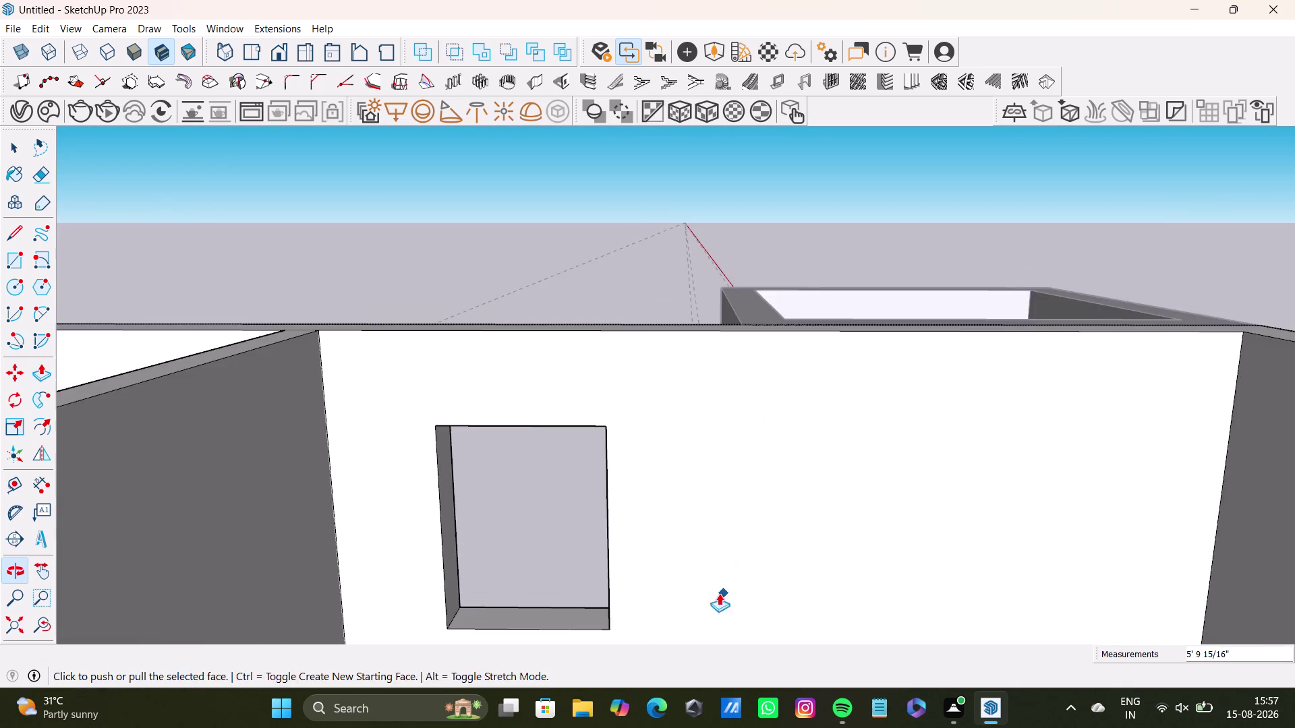
scroll(up, 3)
middle_drag(688, 511, 713, 391)
middle_drag(710, 384, 702, 352)
key(space)
middle_drag(447, 386, 402, 394)
click(396, 397)
key(p)
drag(395, 398, 393, 397)
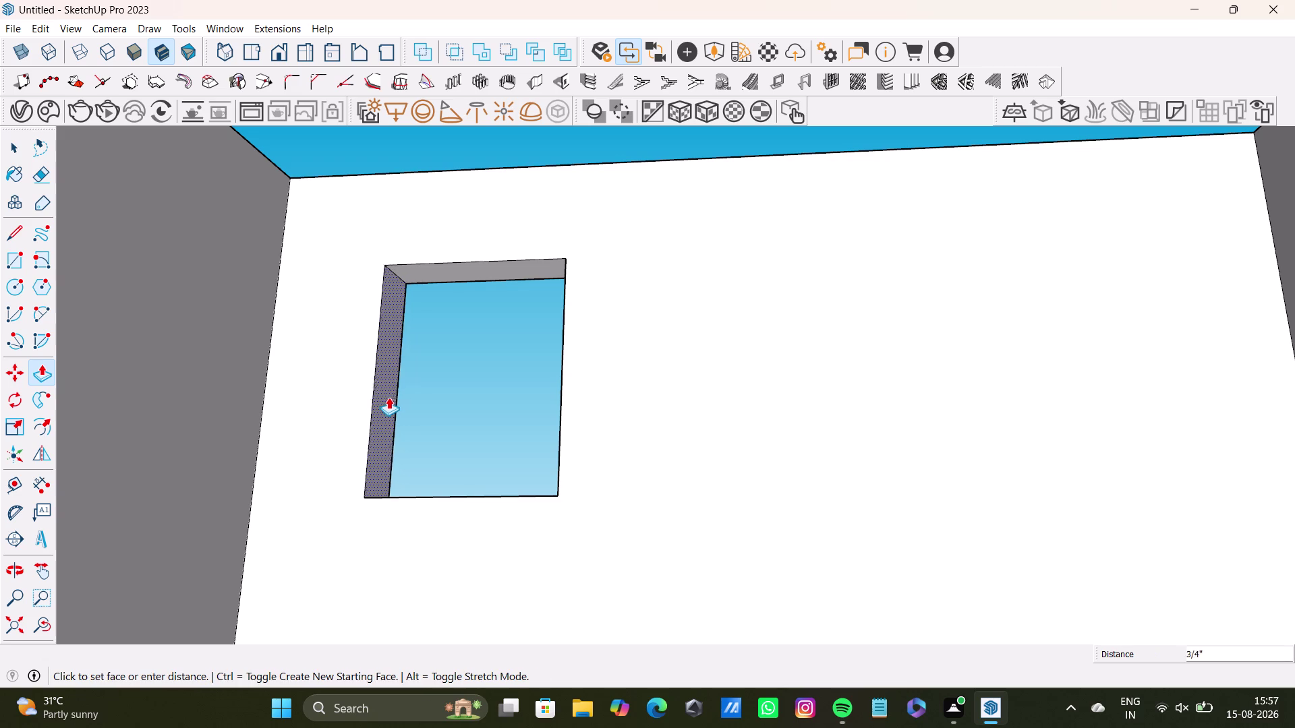
drag(393, 397, 376, 391)
key(space)
middle_drag(445, 436, 482, 509)
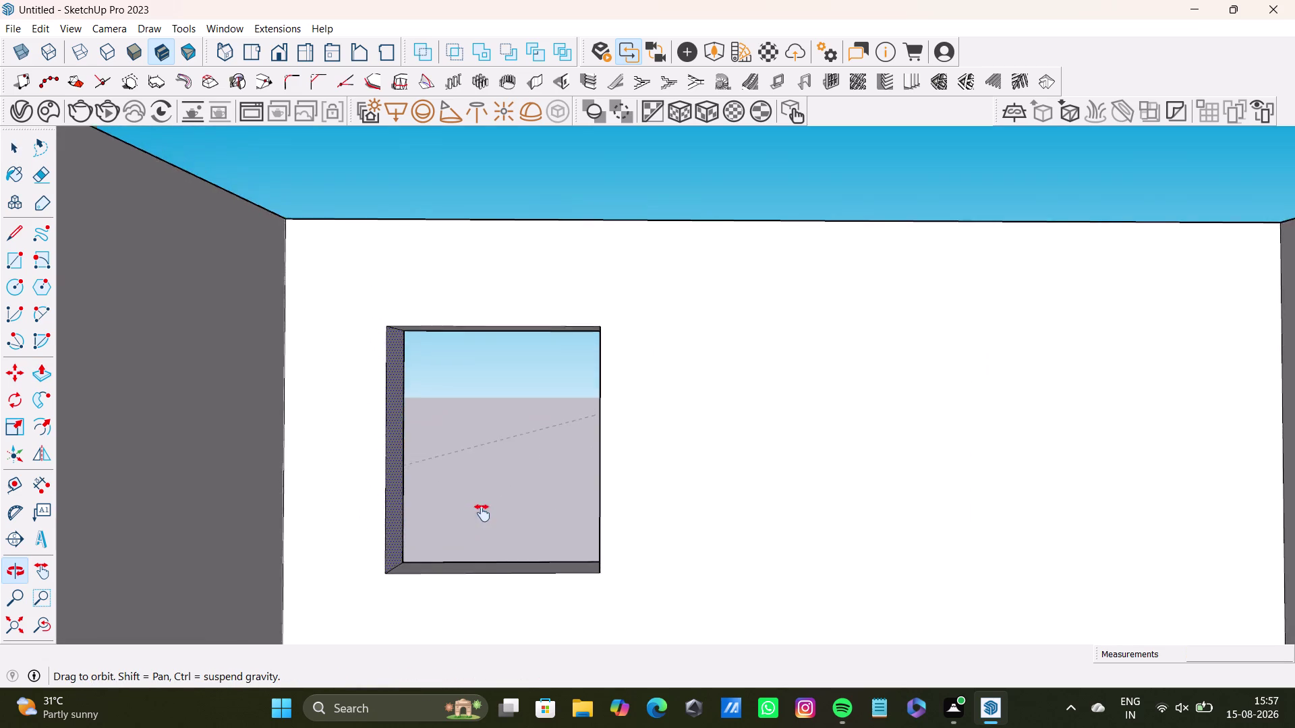
middle_drag(482, 509, 480, 547)
middle_drag(475, 581, 668, 683)
scroll(down, 3)
middle_drag(762, 603, 846, 689)
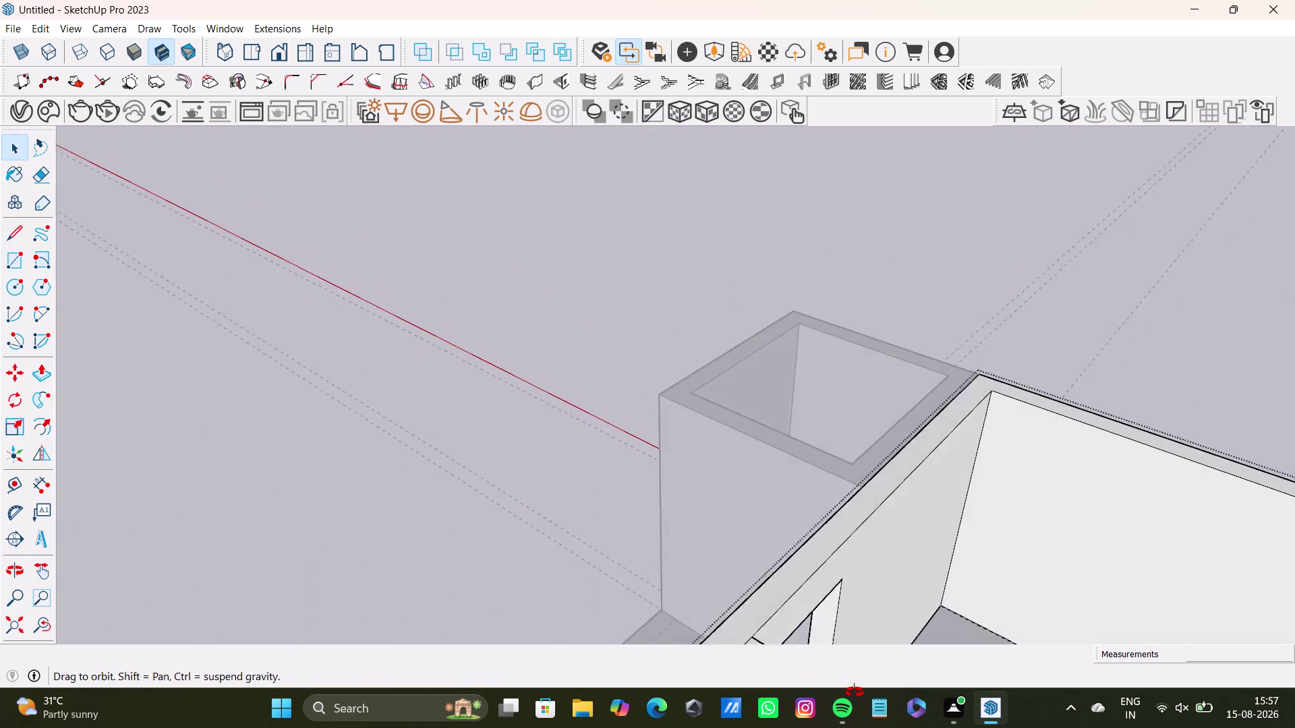
Orbit around the stair box and delete a selected element beside its side face.
middle_drag(846, 690, 870, 705)
middle_drag(767, 578, 807, 437)
key(space)
click(540, 422)
middle_drag(579, 524, 867, 626)
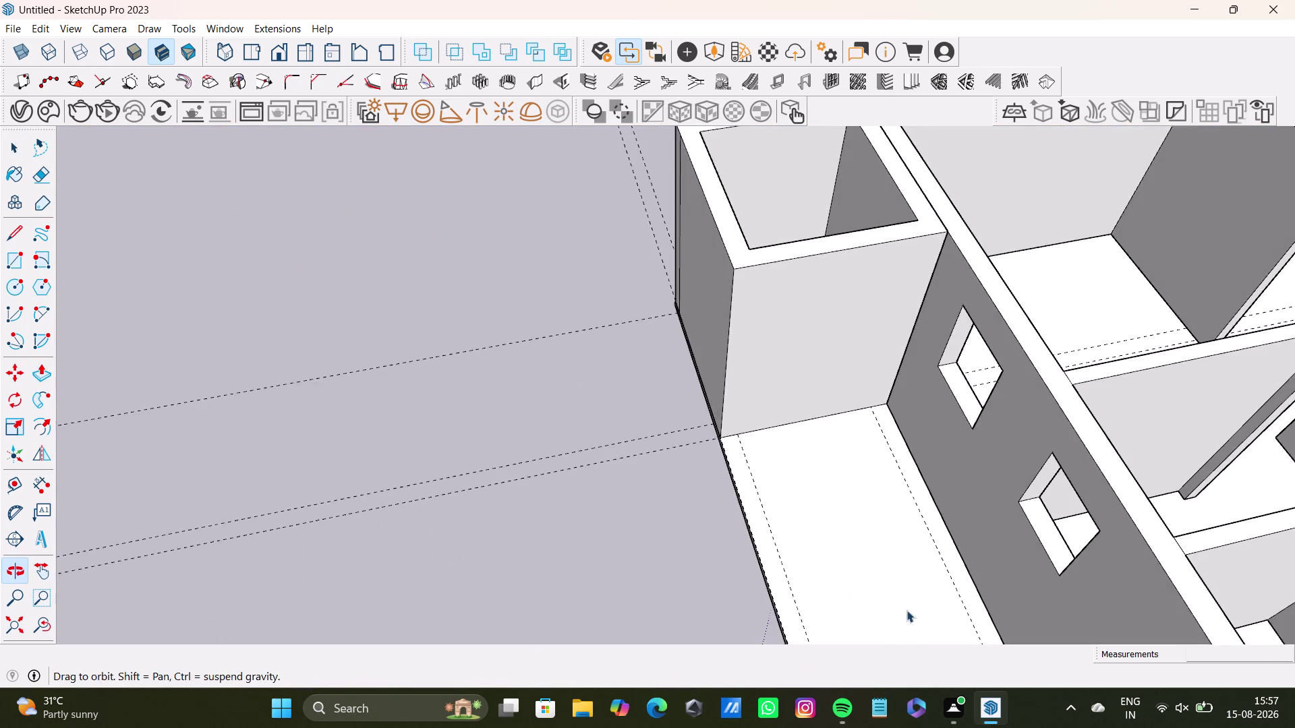
middle_drag(749, 463, 592, 619)
middle_drag(588, 599, 927, 485)
middle_drag(671, 491, 730, 580)
scroll(up, 3)
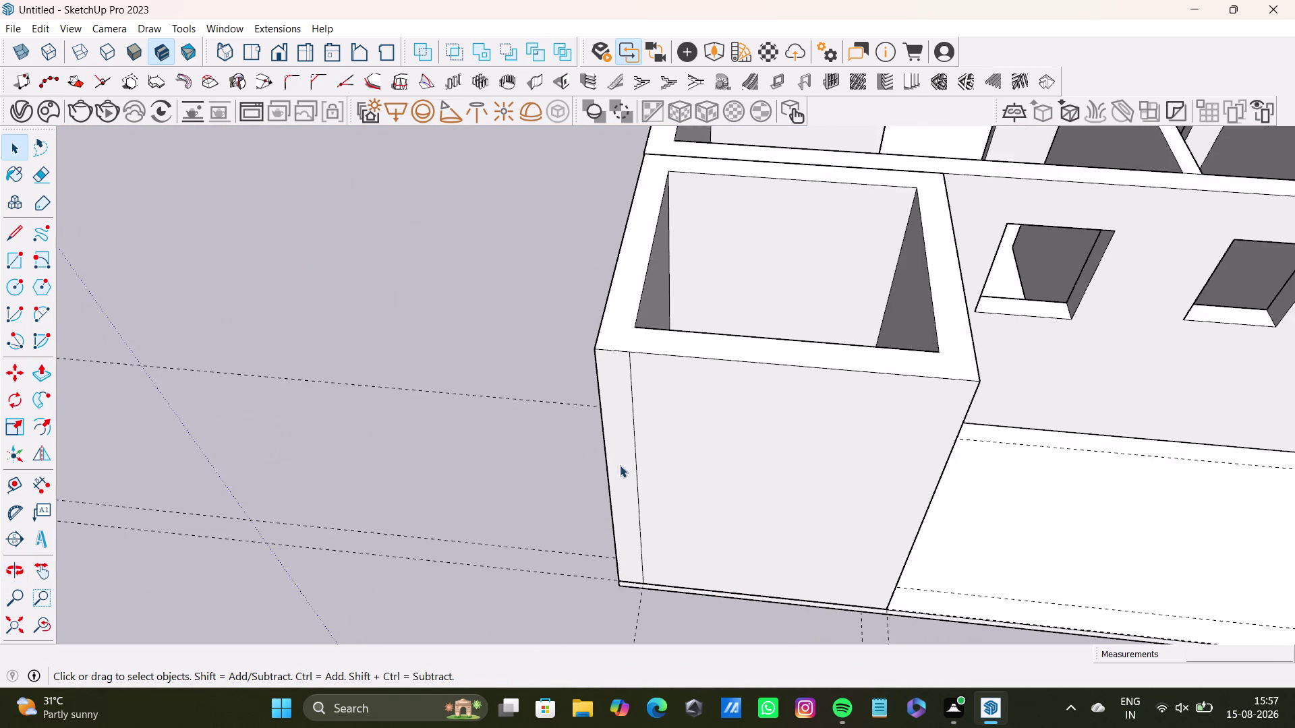
scroll(up, 3)
click(642, 470)
key(Delete)
drag(641, 472, 650, 472)
scroll(down, 3)
middle_drag(823, 508, 370, 418)
middle_drag(469, 387, 547, 448)
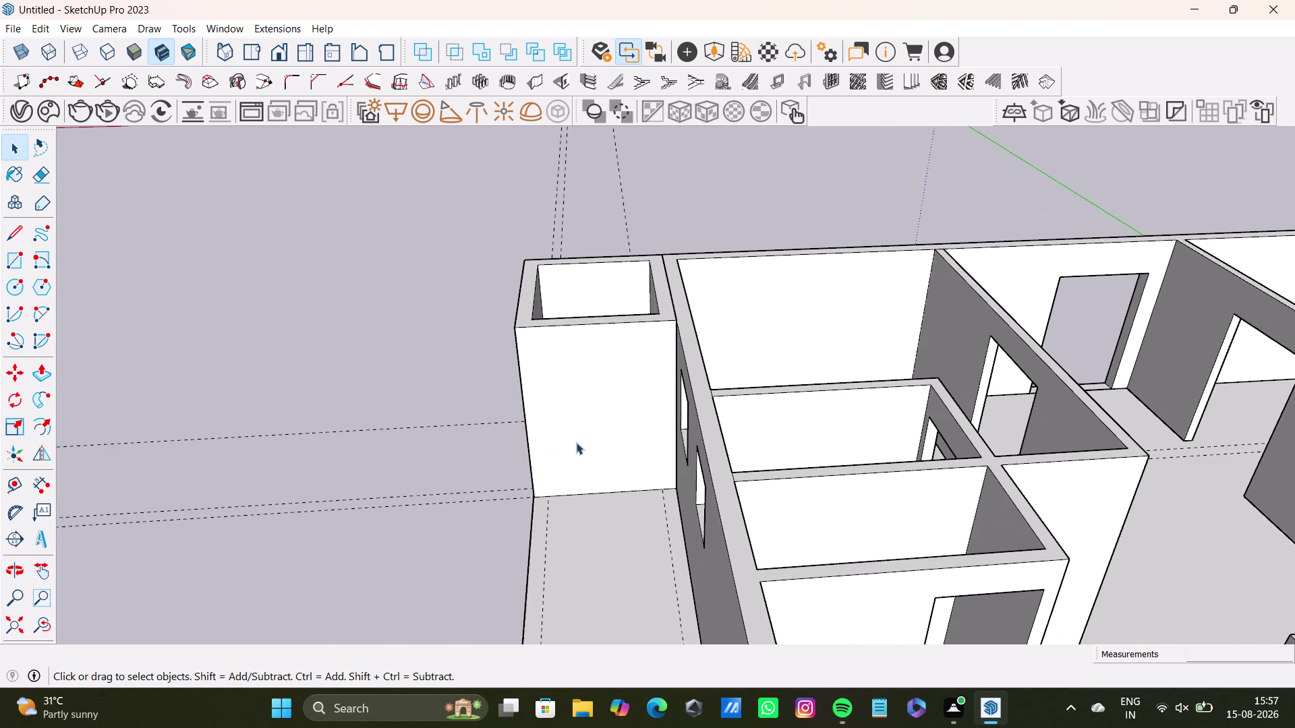
Offset the stair box's outer face outline inward to form an inset border.
click(584, 436)
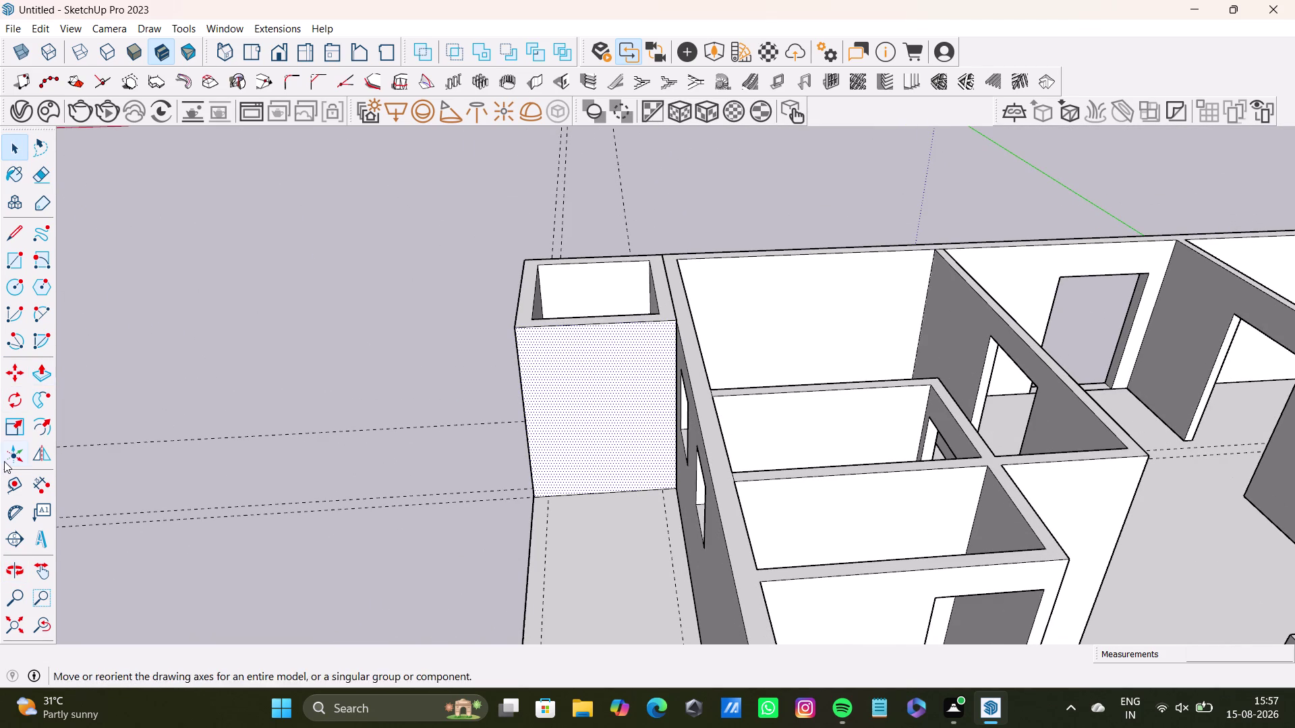
click(39, 424)
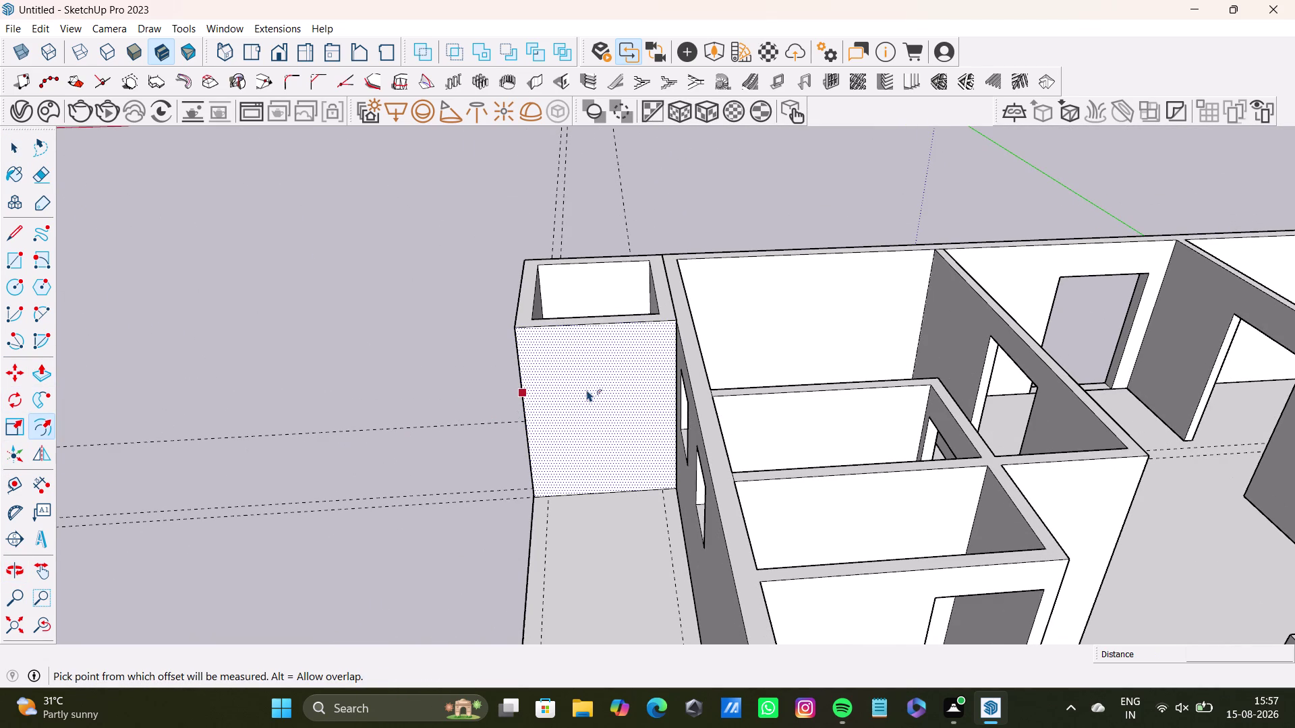
click(586, 408)
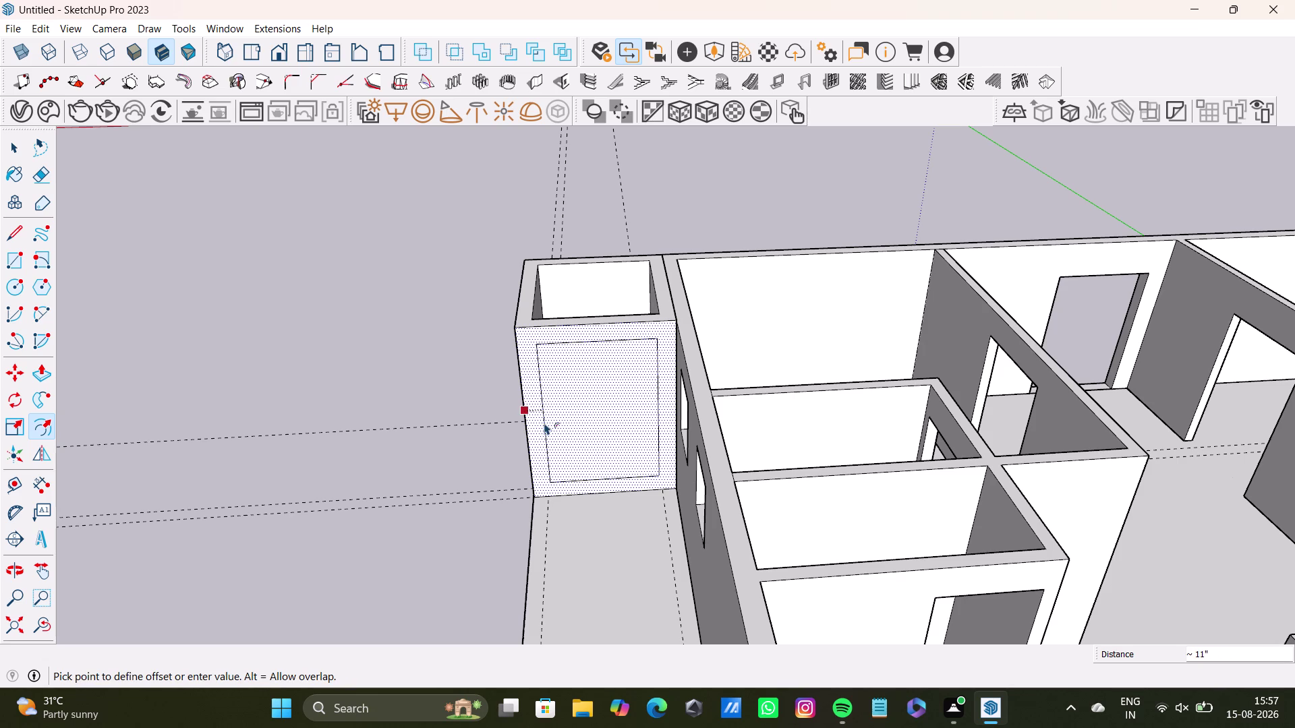
click(540, 431)
key(space)
Push/pull the inset panel into the wall, then undo the last two operations.
click(571, 404)
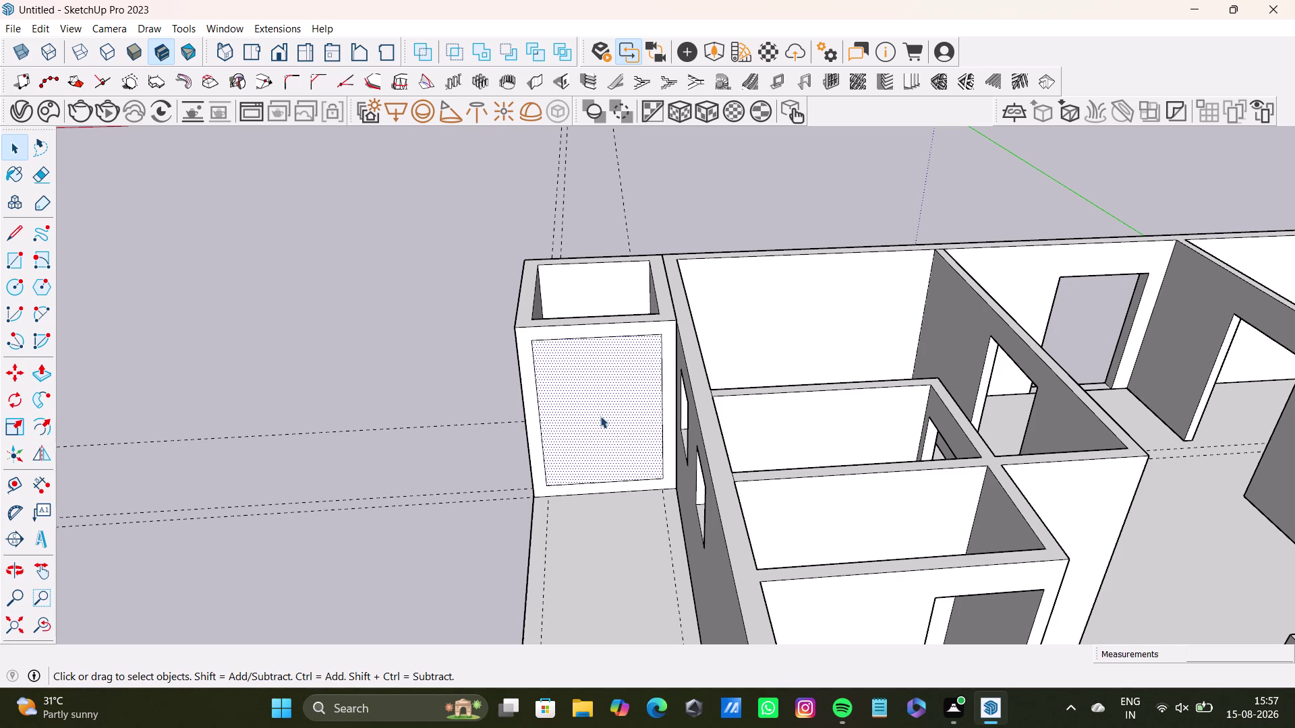
key(p)
drag(600, 416, 598, 372)
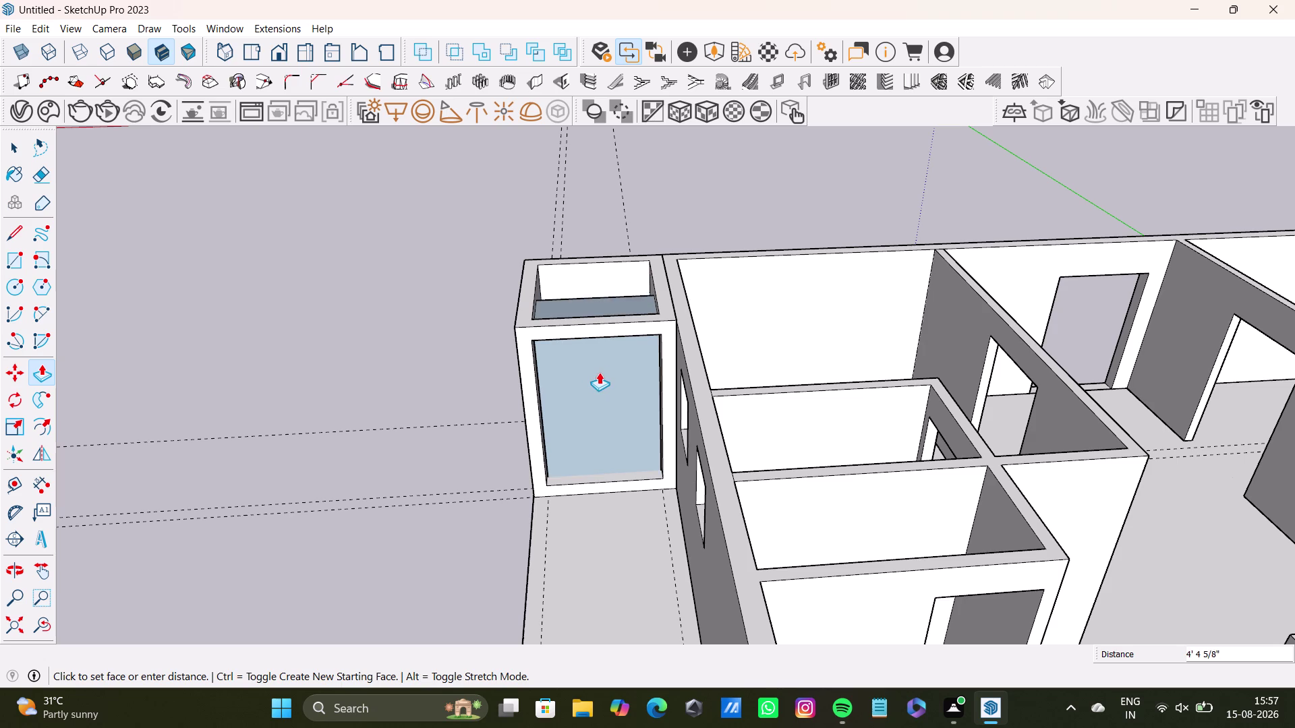
drag(599, 372, 599, 375)
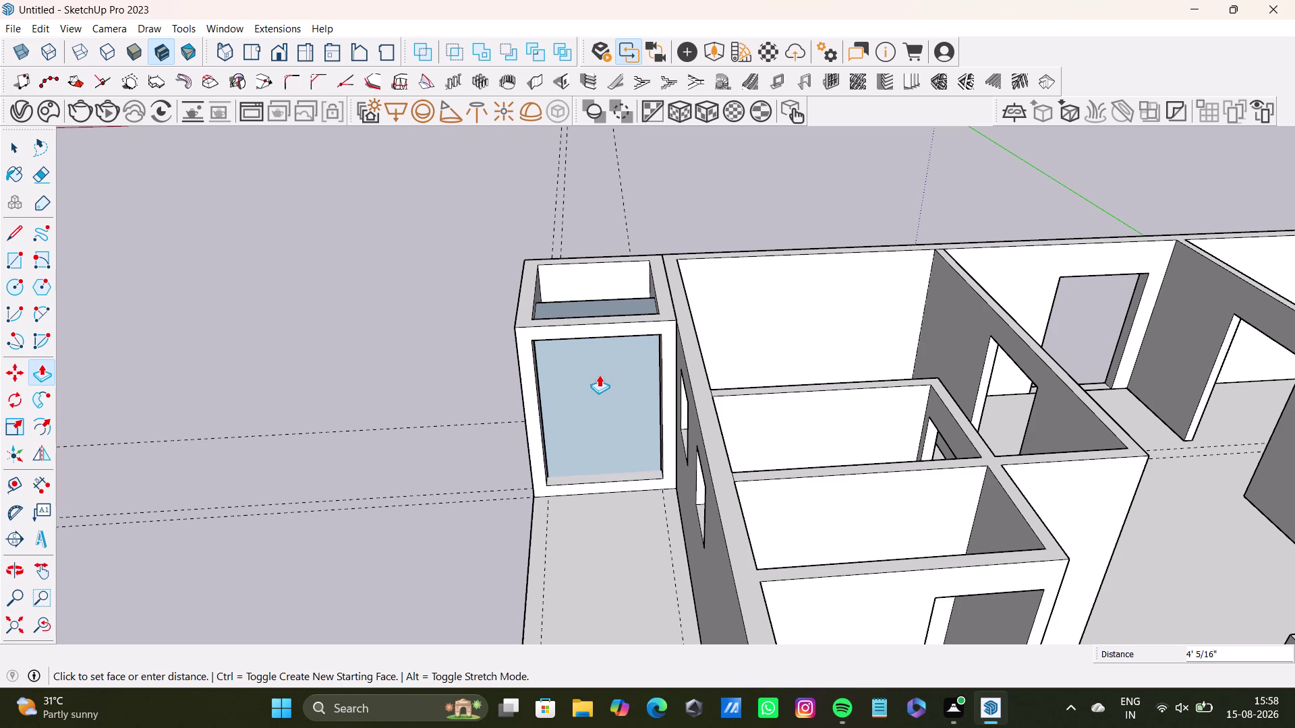
drag(598, 375, 599, 415)
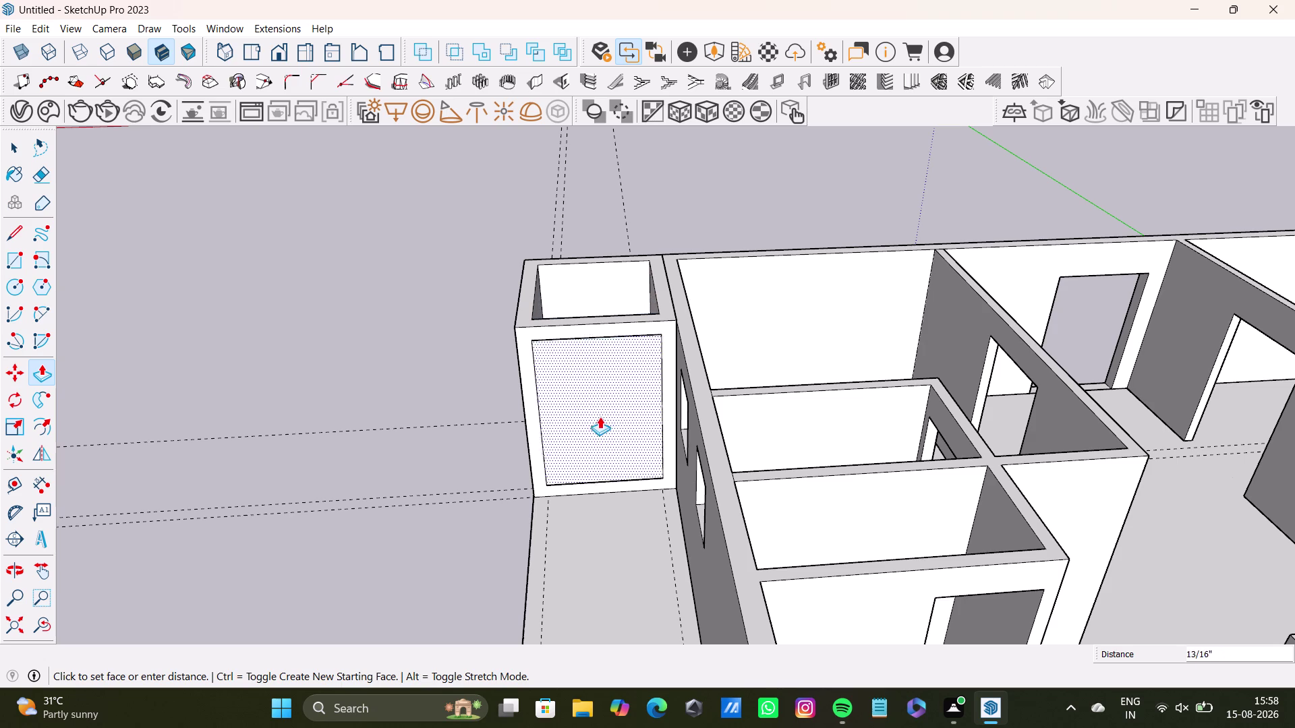
drag(599, 416, 606, 432)
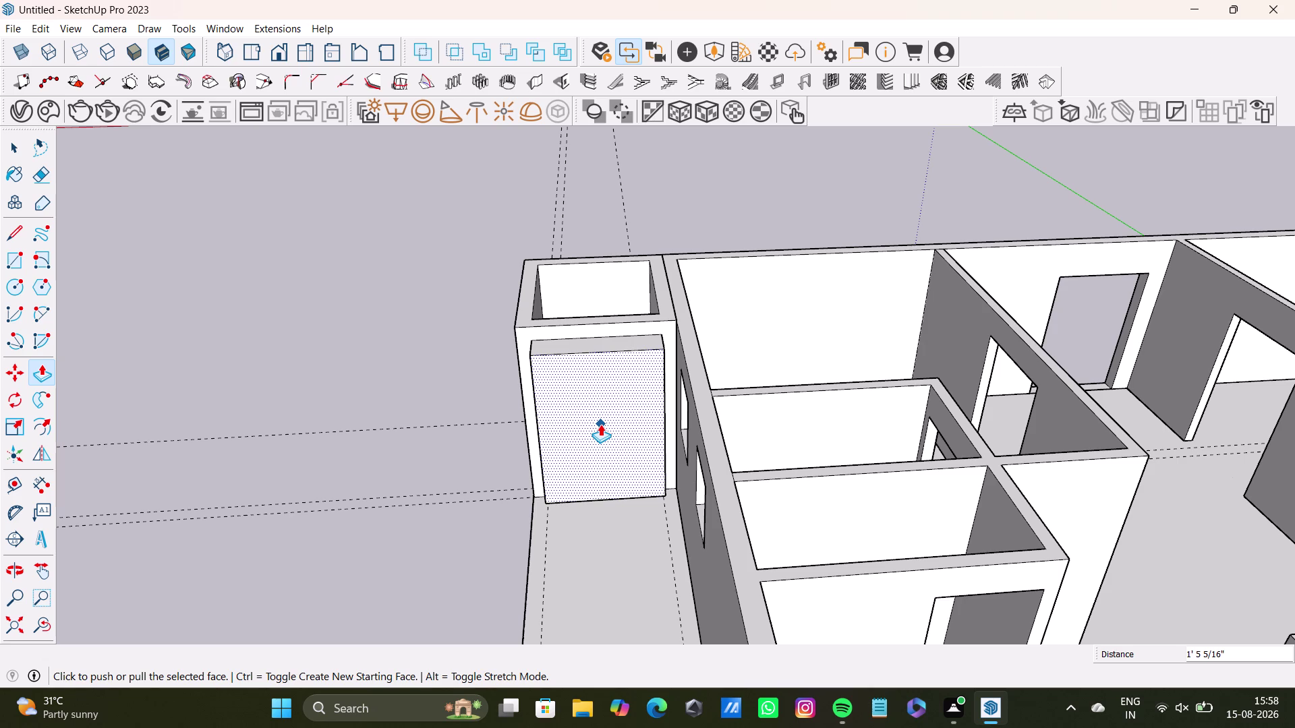
key(ctrl+z)
key(ctrl+z)
Drag two dashed guide lines from the stair box's corner edges across its rim.
middle_drag(569, 430, 968, 563)
middle_drag(551, 502, 869, 515)
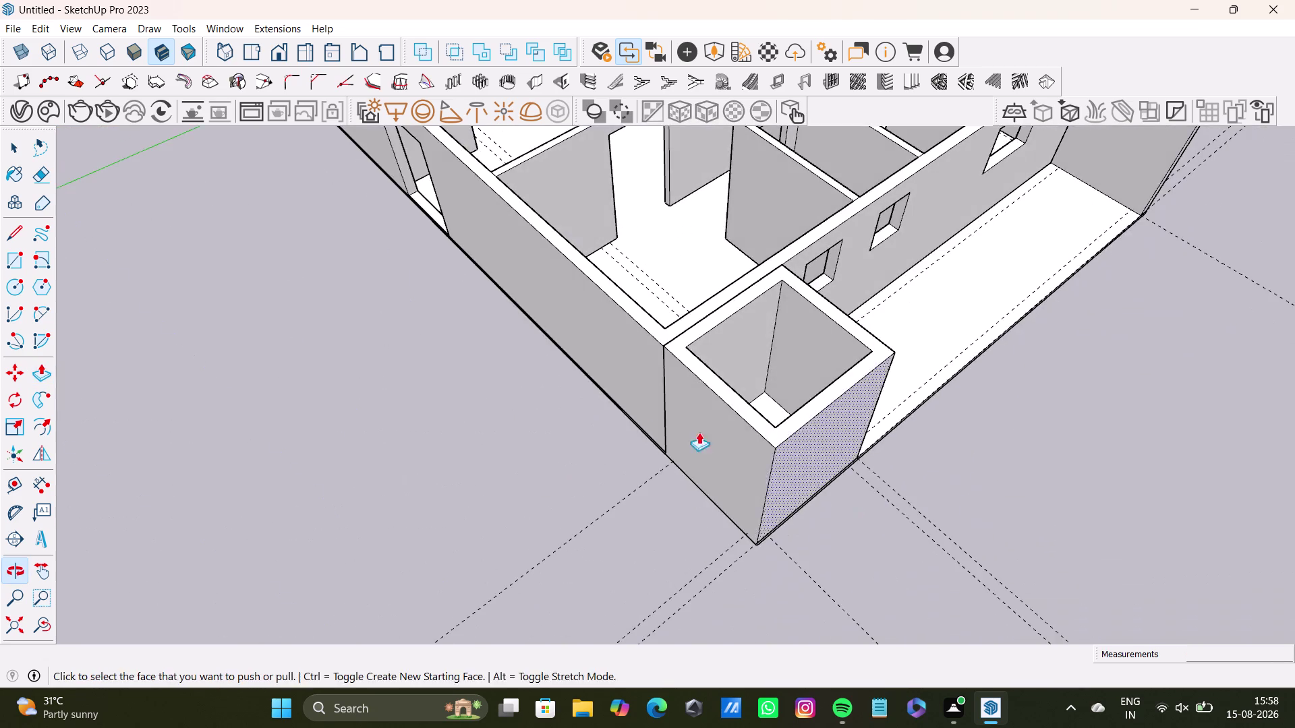
middle_drag(593, 396, 479, 451)
middle_drag(514, 513, 739, 512)
middle_drag(696, 427, 684, 406)
scroll(up, 3)
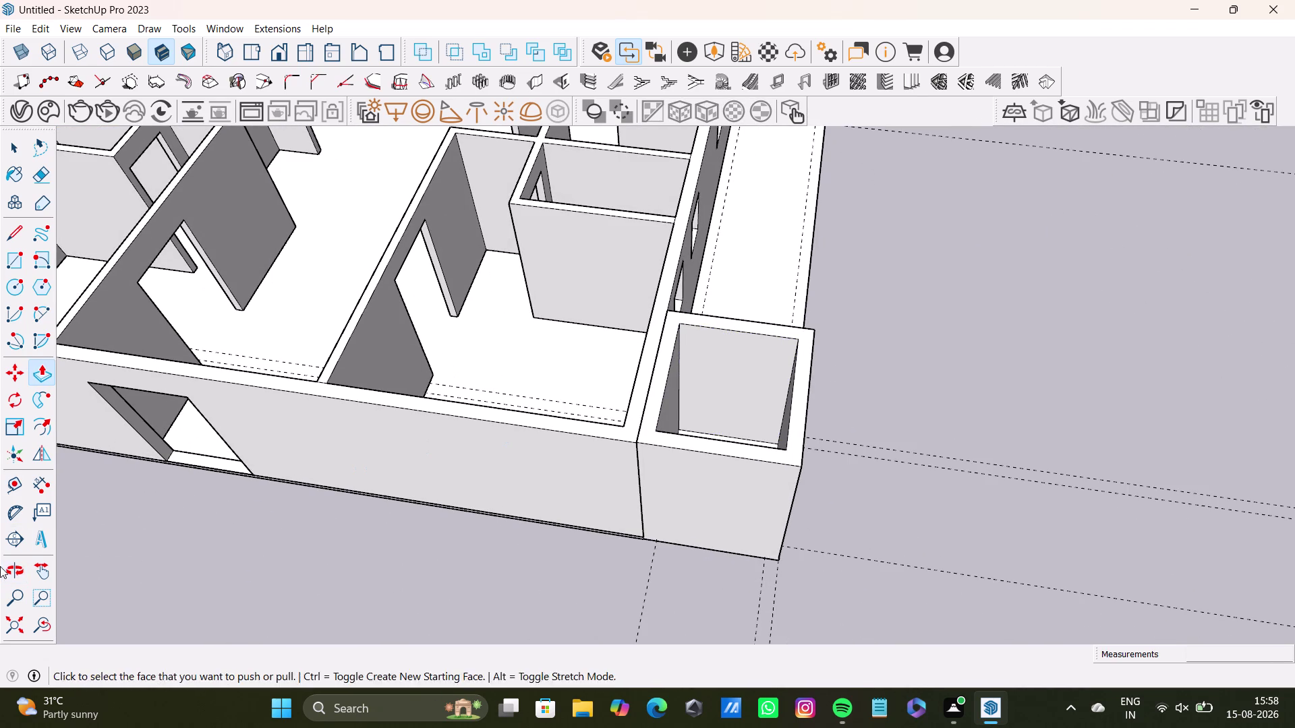
click(13, 486)
scroll(up, 3)
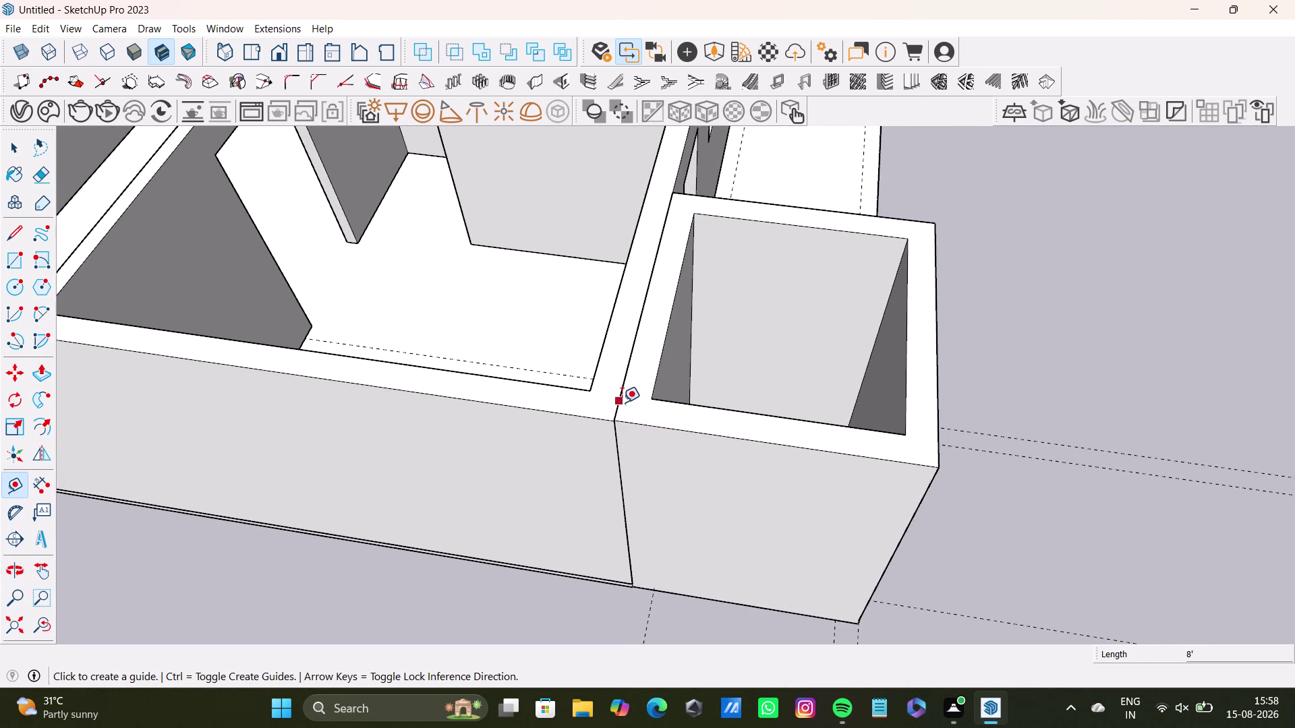
drag(622, 403, 627, 404)
click(686, 413)
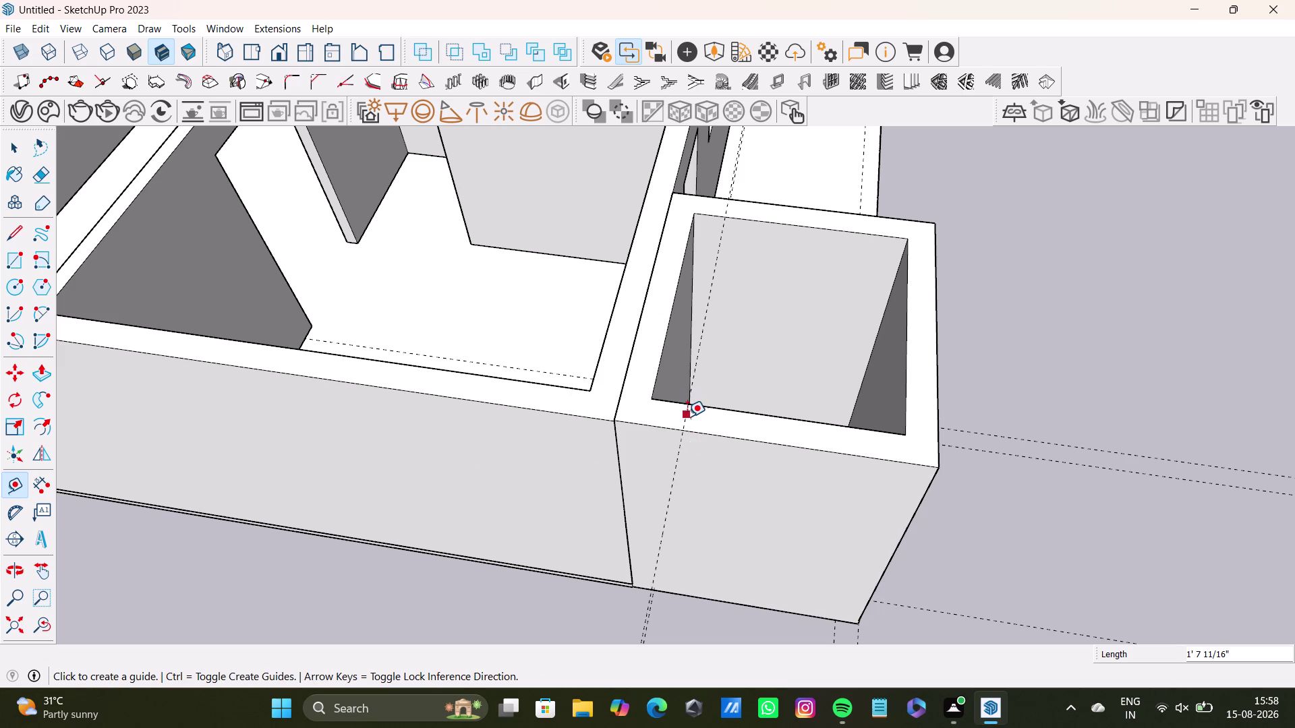
click(688, 418)
click(883, 453)
key(space)
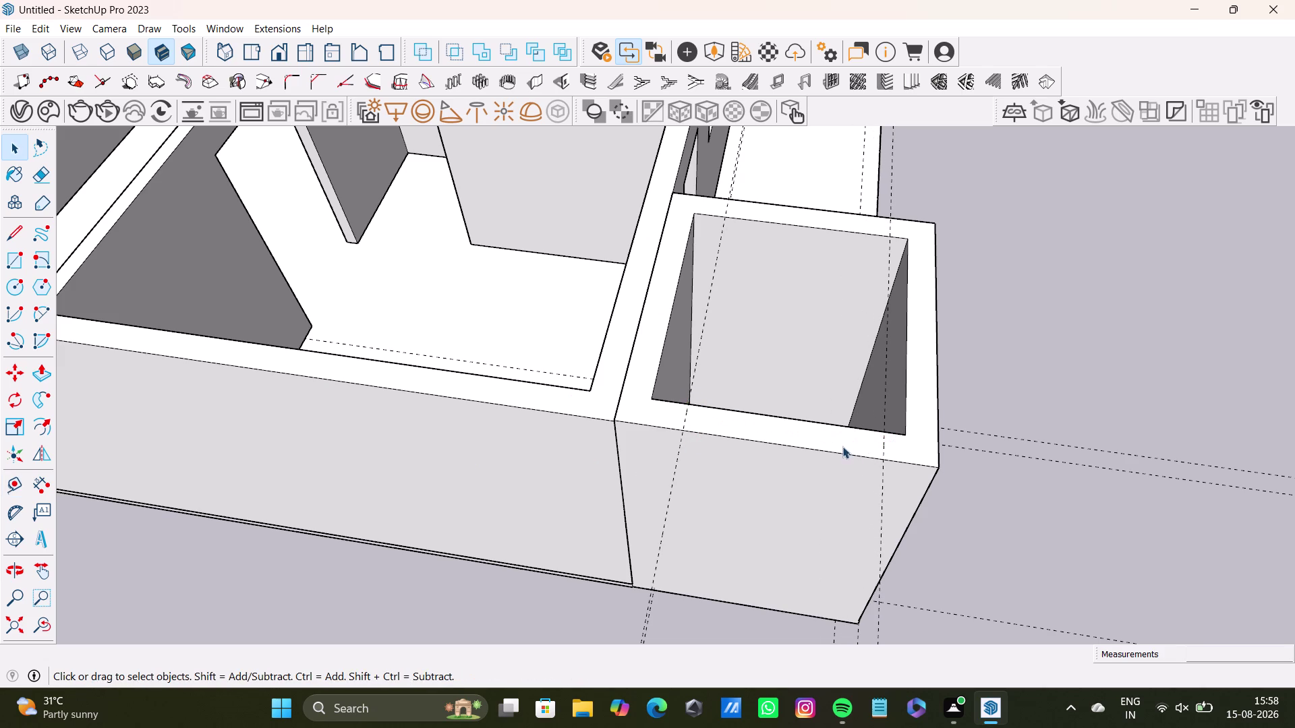
Draw short edges on the stair box rim along the new guides.
click(10, 226)
scroll(up, 3)
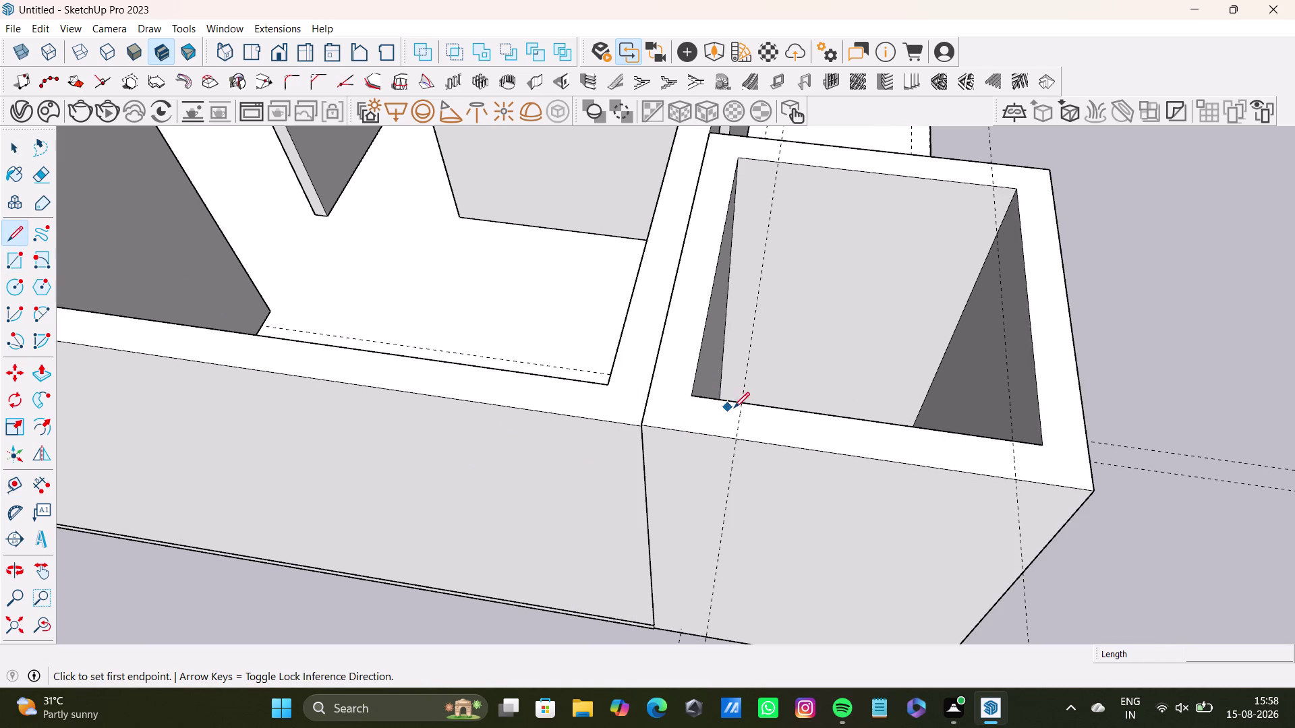
click(738, 404)
click(737, 436)
key(space)
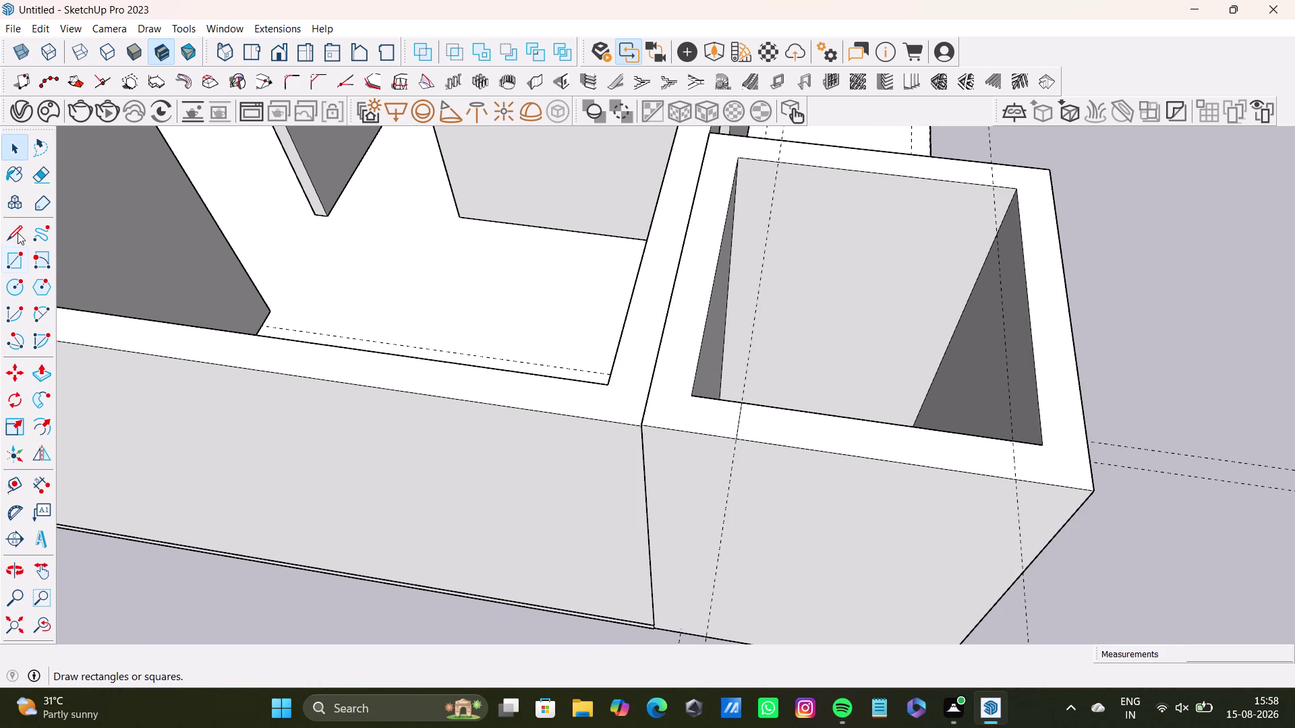
click(18, 232)
scroll(up, 3)
click(1019, 429)
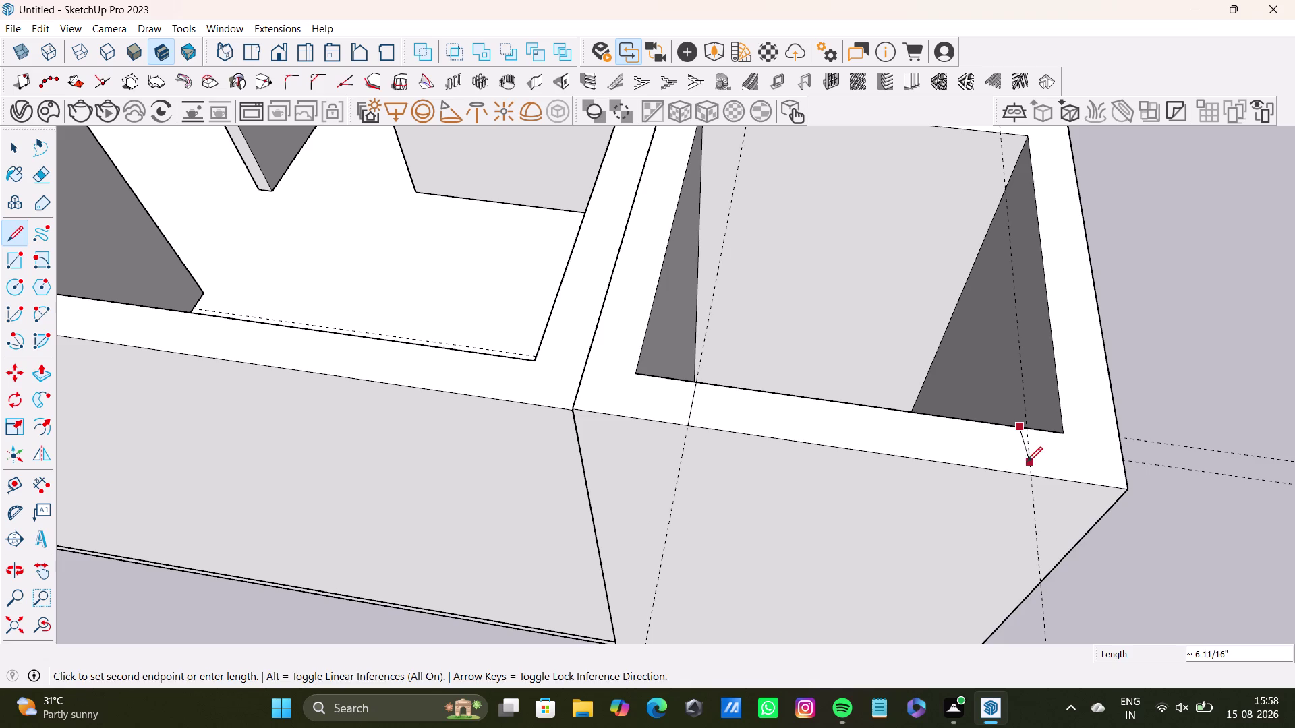
key(space)
middle_drag(379, 424, 178, 393)
middle_drag(295, 454, 294, 511)
click(6, 223)
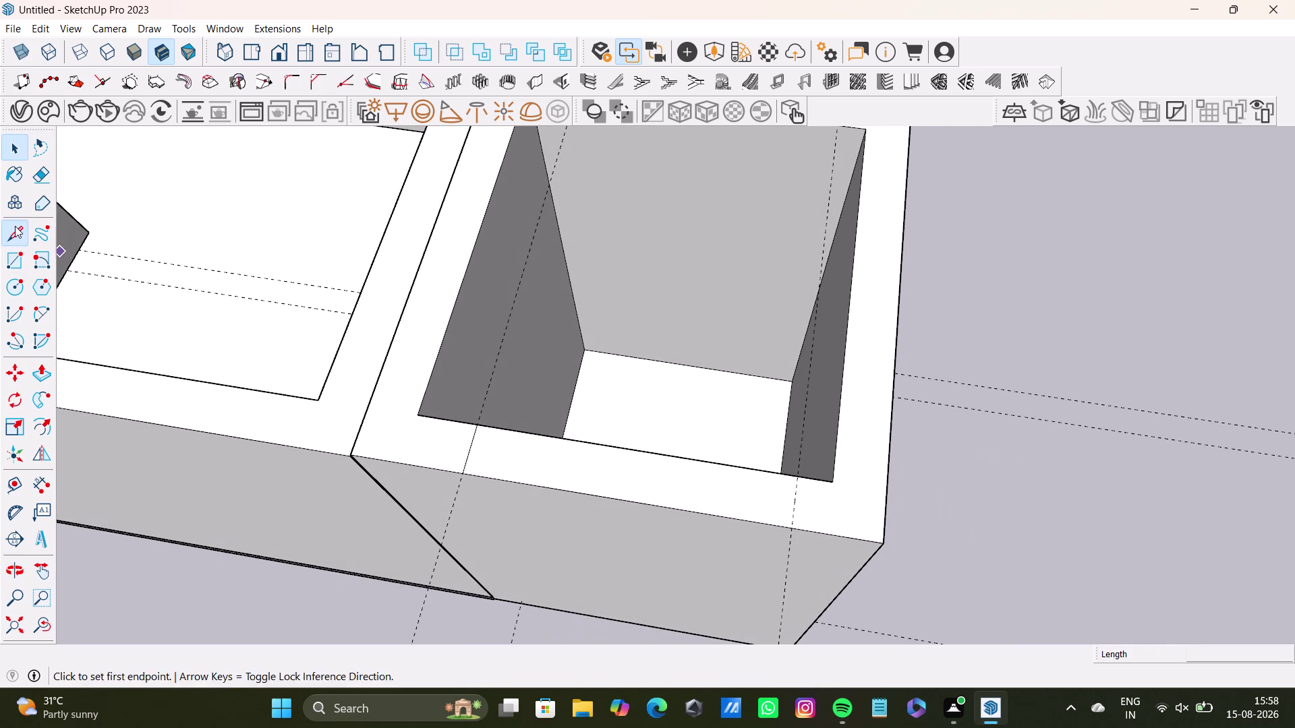
click(798, 478)
Push the floor face inside the stair box down to the model's base.
click(795, 526)
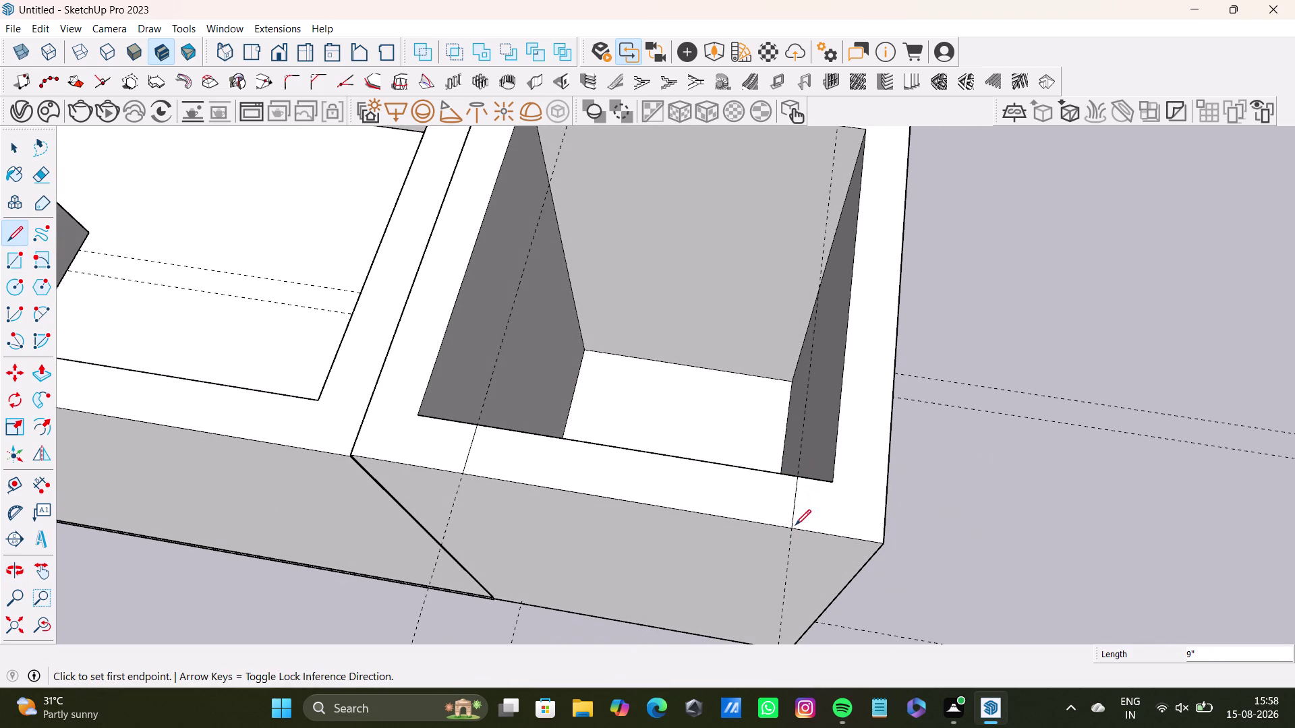
key(space)
click(706, 491)
key(p)
drag(705, 495, 708, 602)
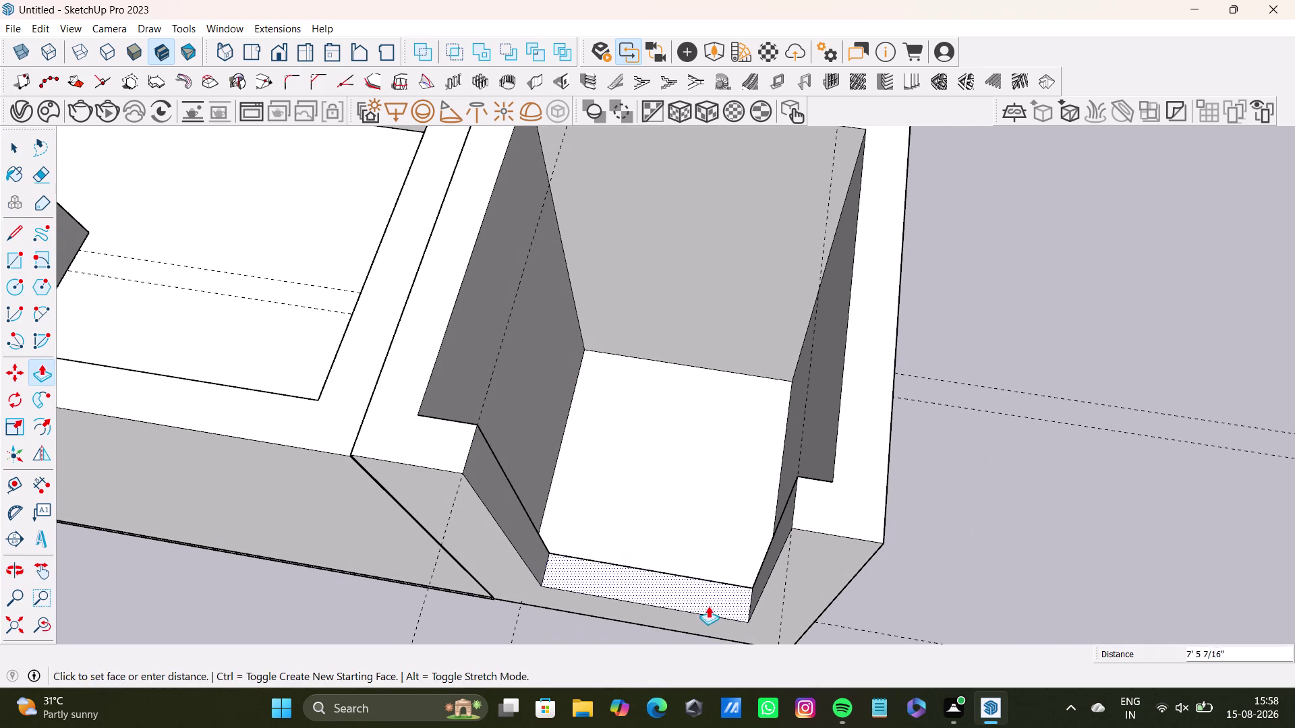
drag(708, 602, 711, 650)
Clear the selection and orbit along the building's long side to inspect the outer ledge.
middle_drag(691, 564, 725, 390)
scroll(down, 3)
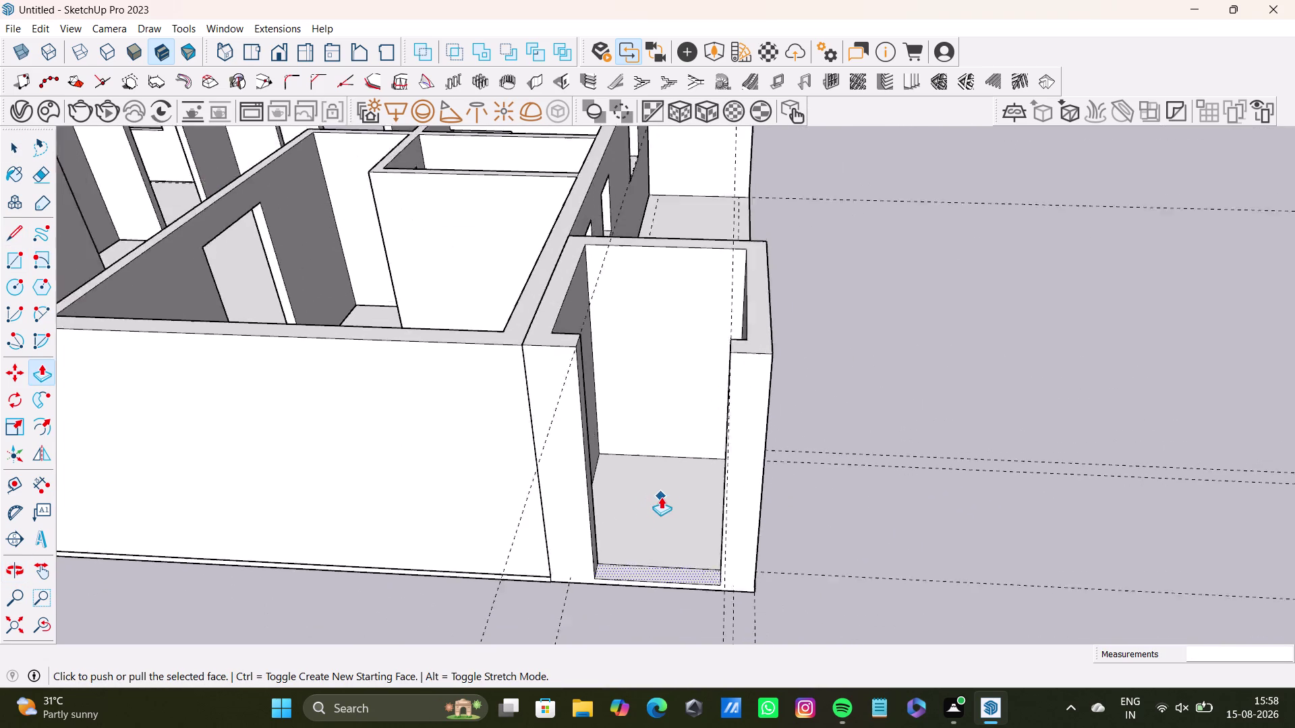
scroll(down, 3)
middle_drag(670, 494, 597, 533)
scroll(up, 3)
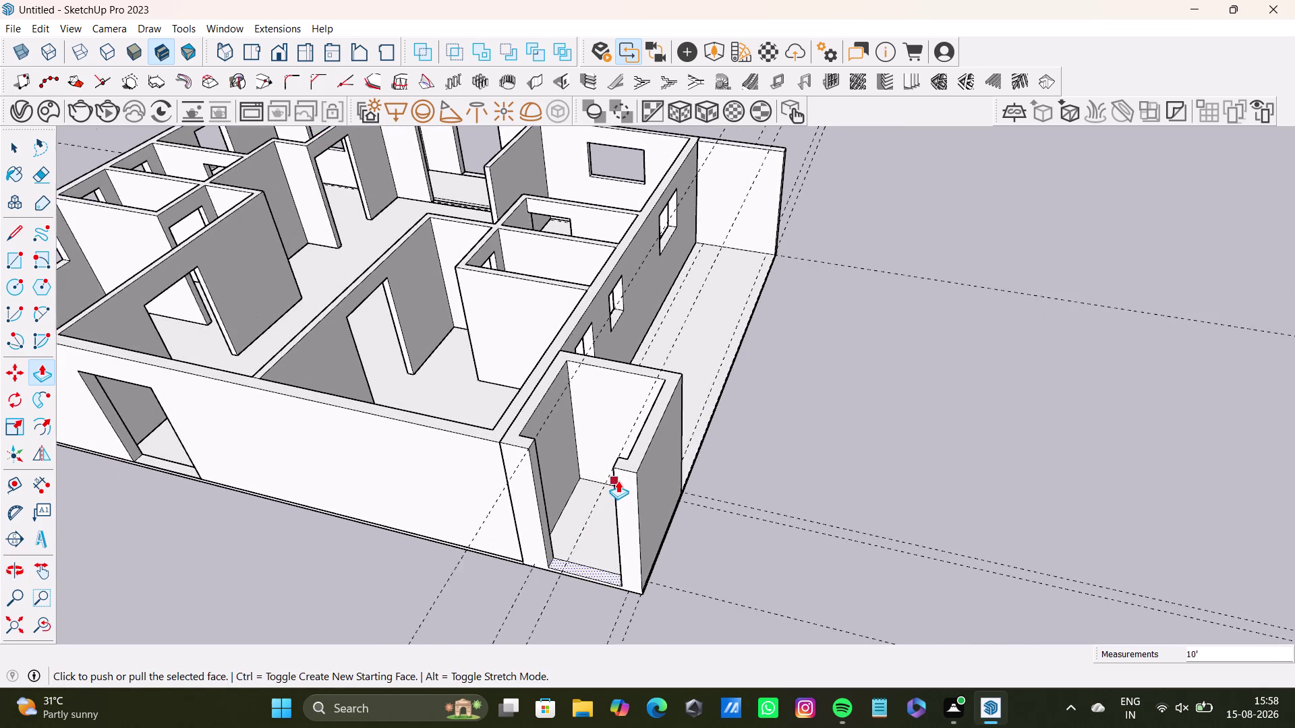
scroll(up, 3)
middle_drag(618, 481, 718, 554)
middle_drag(645, 424, 626, 630)
key(space)
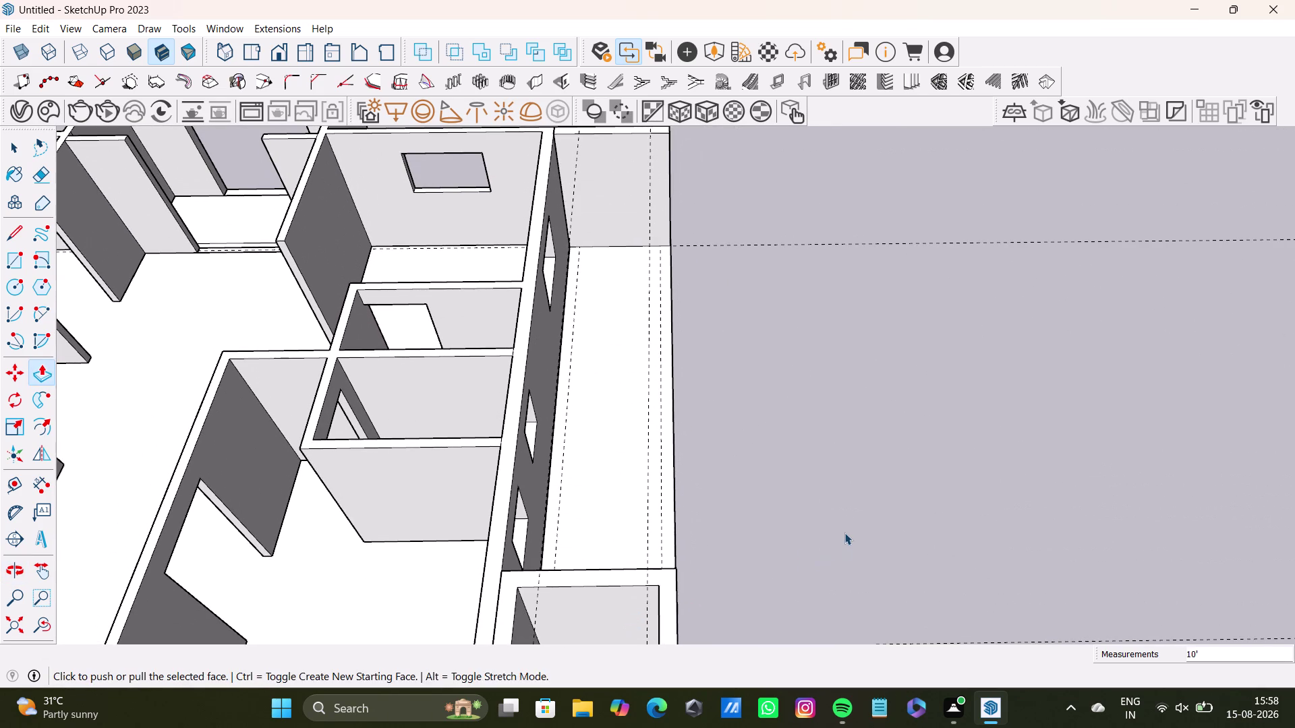
click(843, 527)
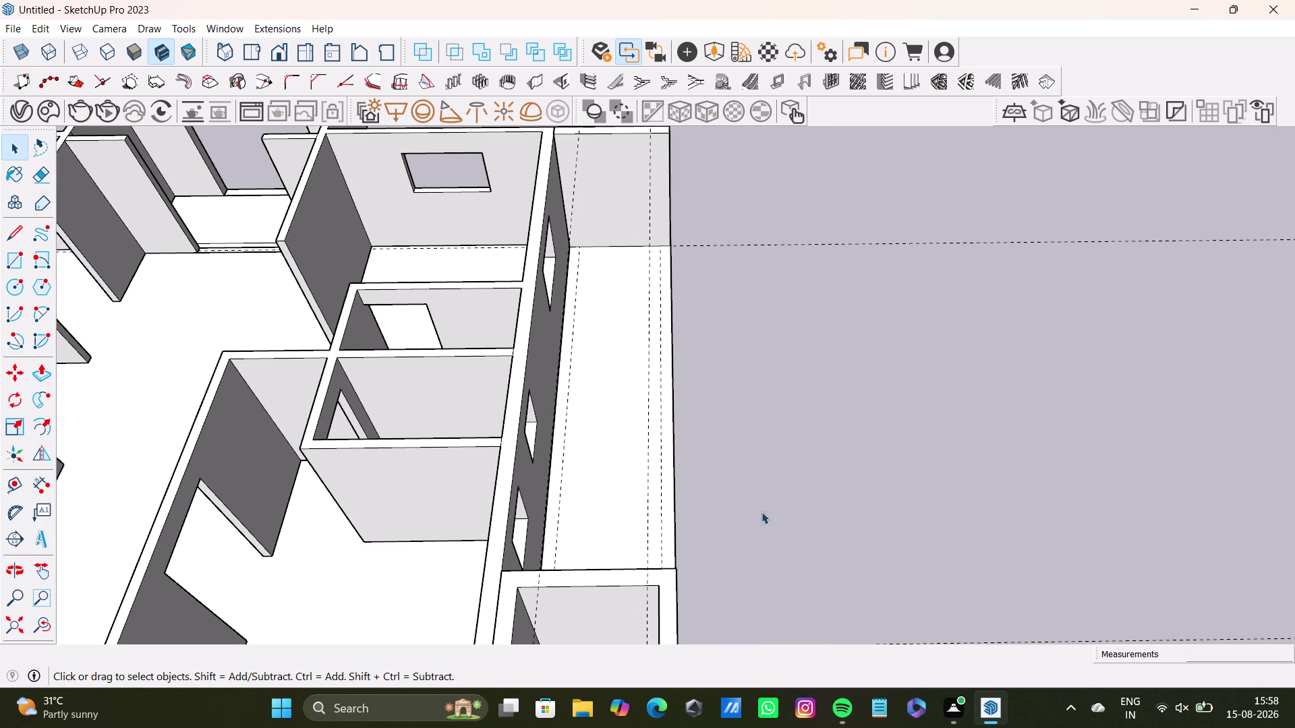
middle_drag(721, 485, 370, 393)
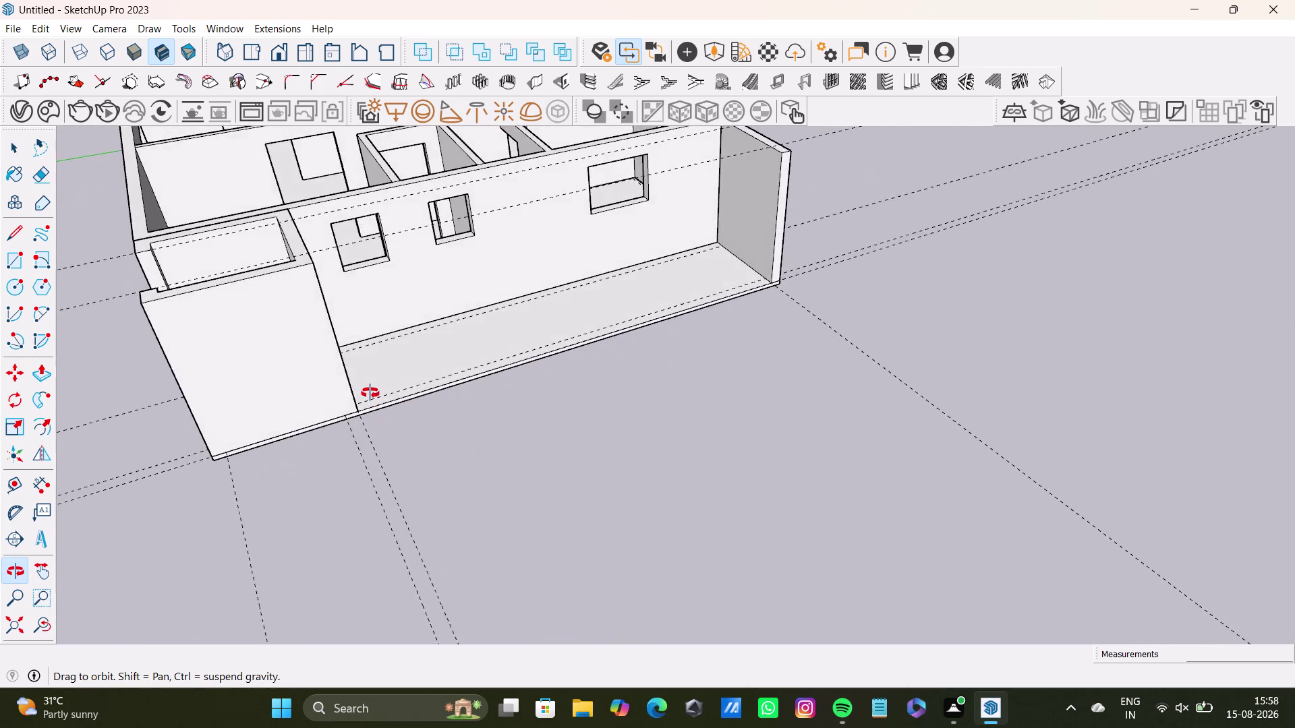
middle_drag(370, 393, 294, 461)
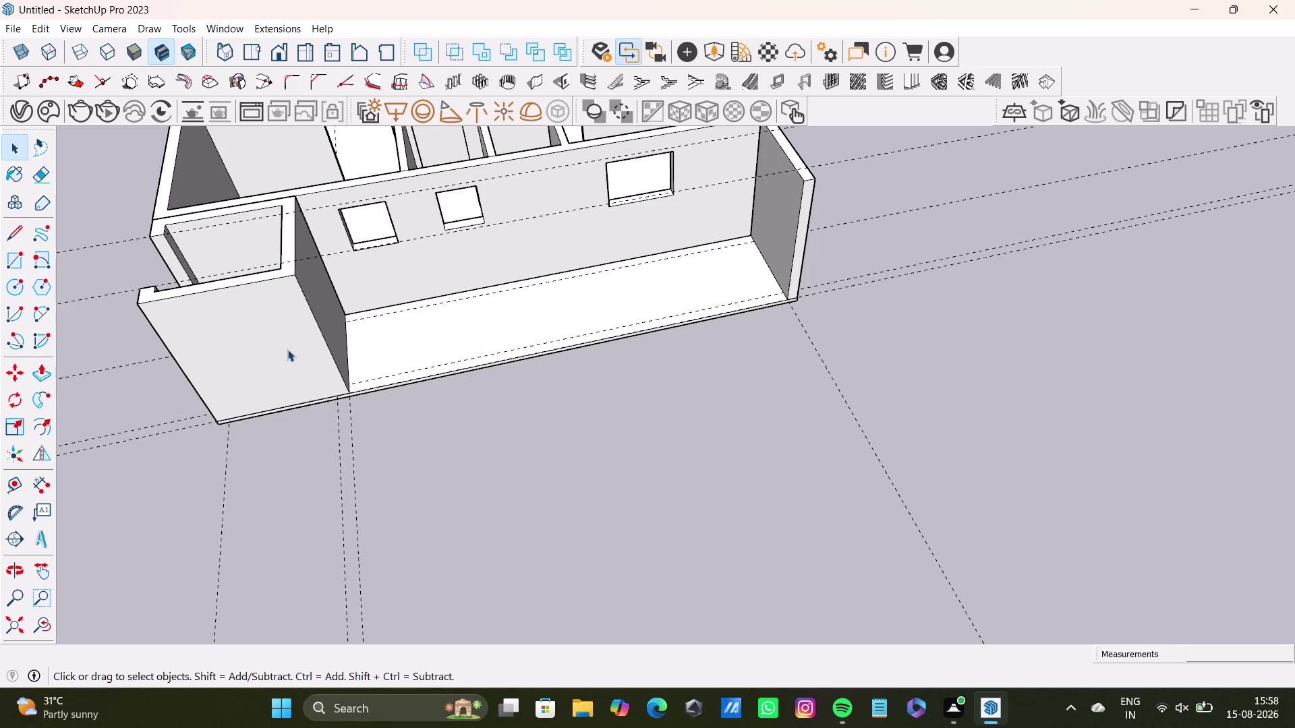
Delete the stray long face along the building's outer side.
scroll(down, 3)
scroll(down, 3)
middle_drag(297, 381, 319, 450)
click(431, 372)
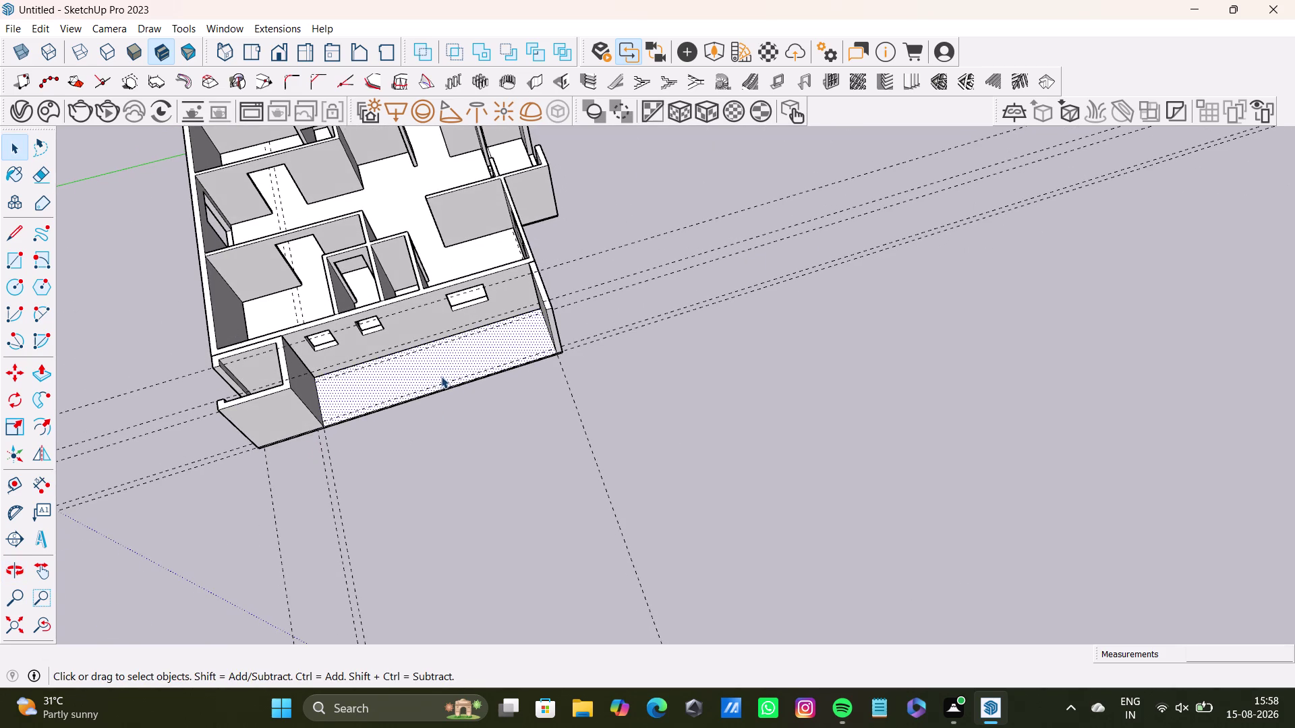
scroll(up, 3)
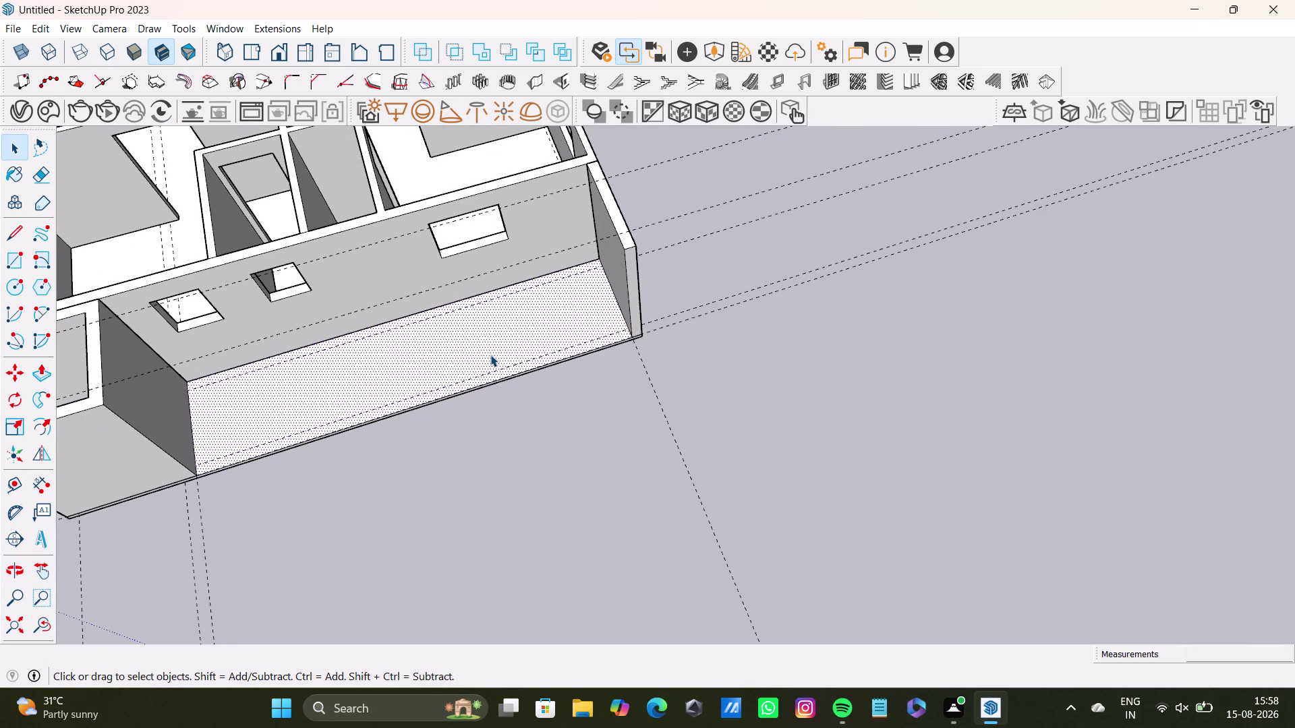
key(Delete)
click(597, 350)
key(Delete)
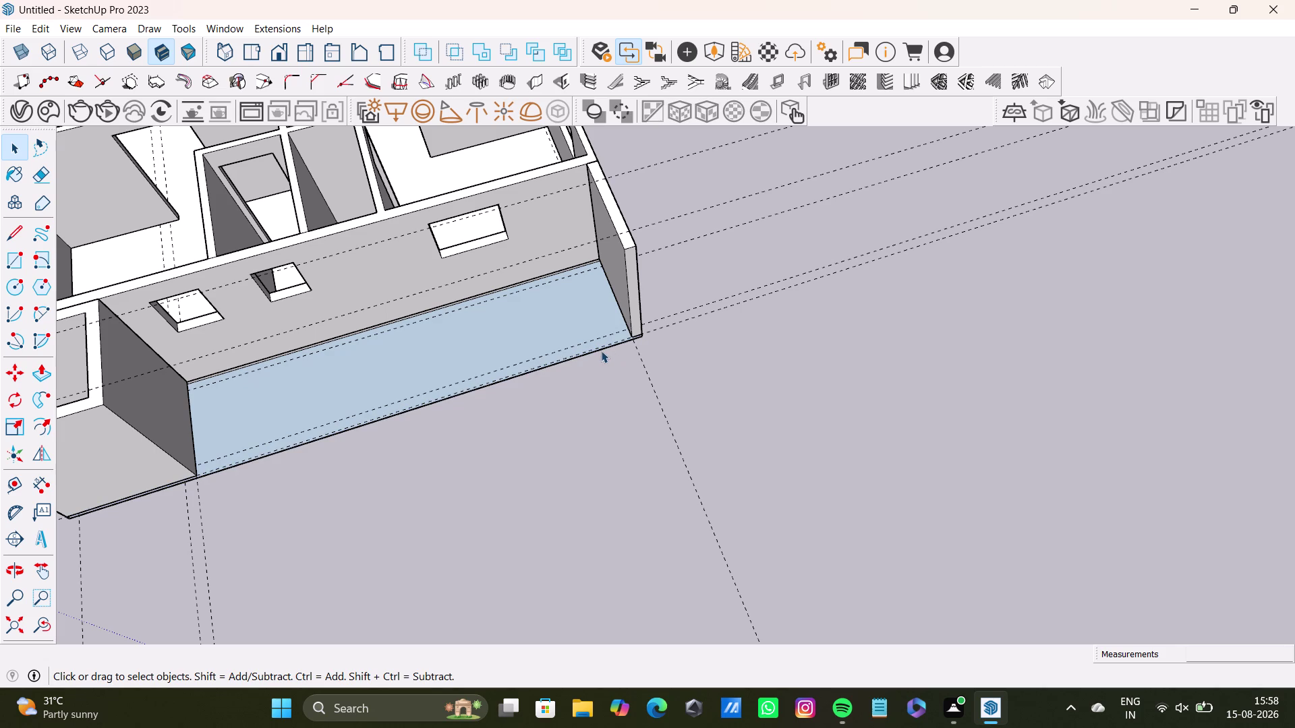
click(600, 351)
key(Delete)
Delete the thin sliver strip along the base of the wall.
scroll(up, 3)
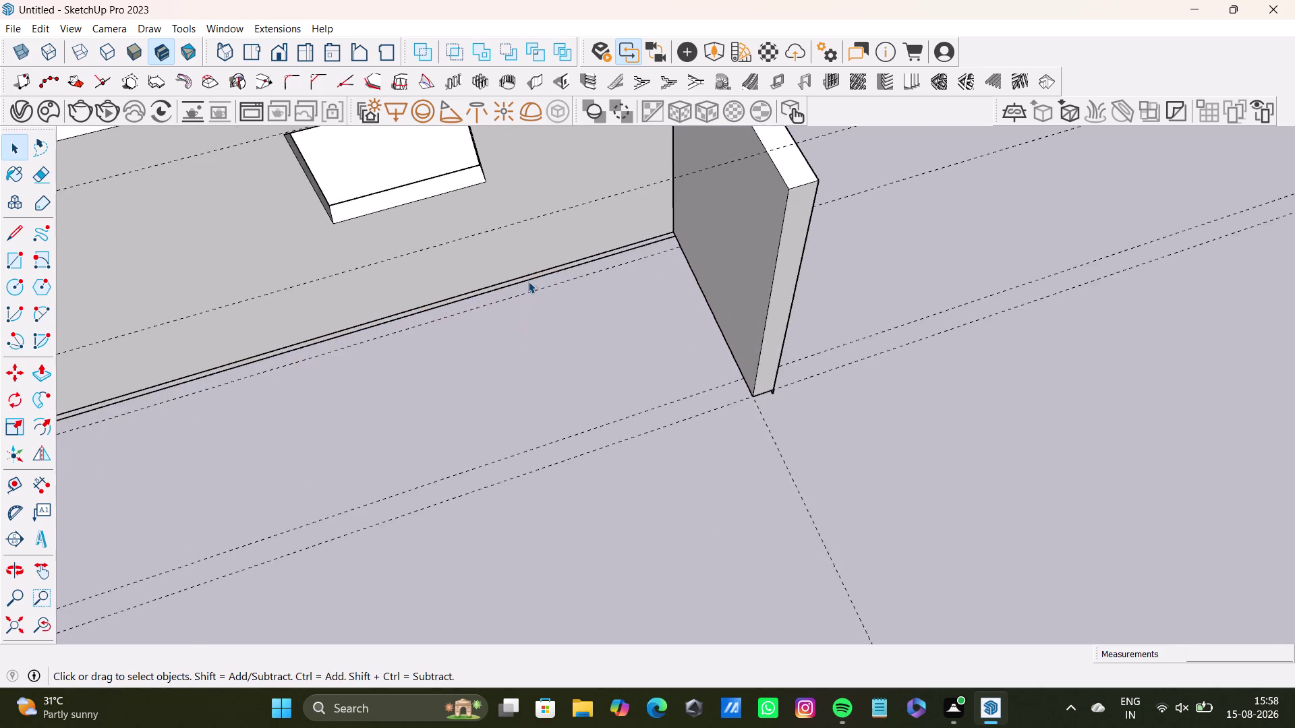
scroll(up, 3)
middle_drag(537, 275, 492, 224)
scroll(up, 3)
scroll(up, 3)
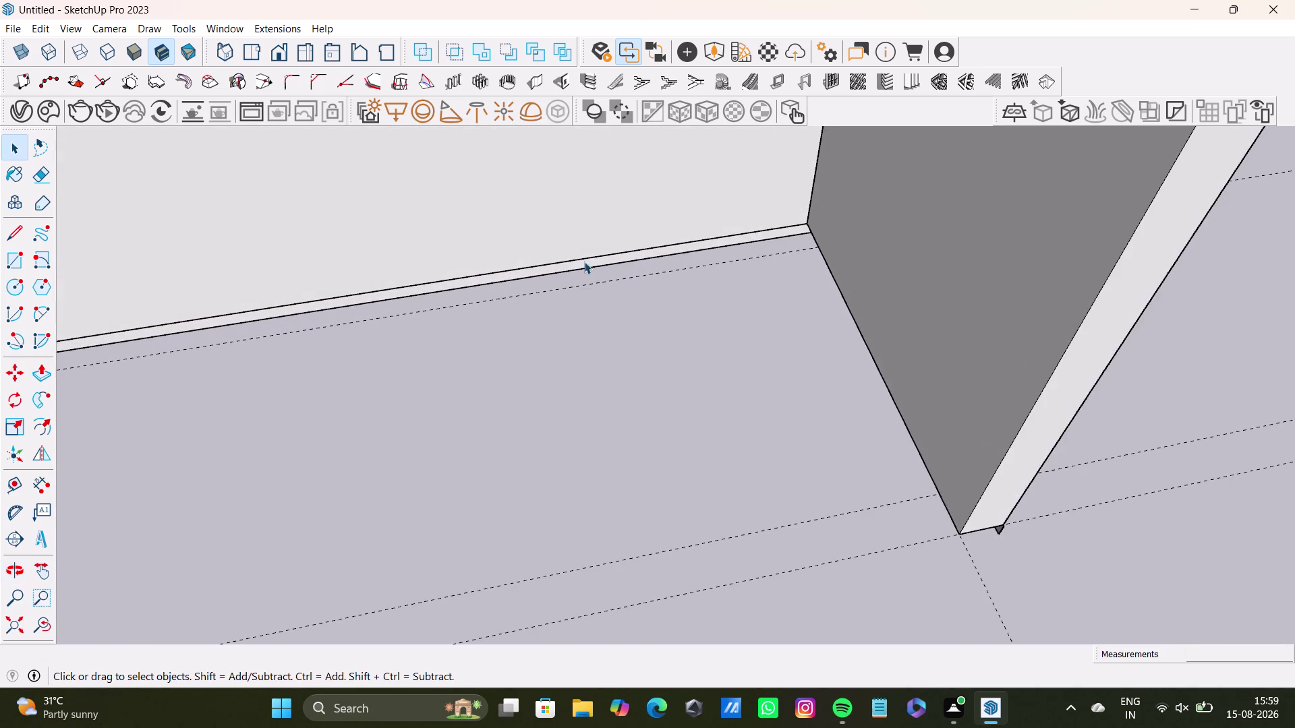
scroll(up, 3)
click(636, 259)
click(635, 254)
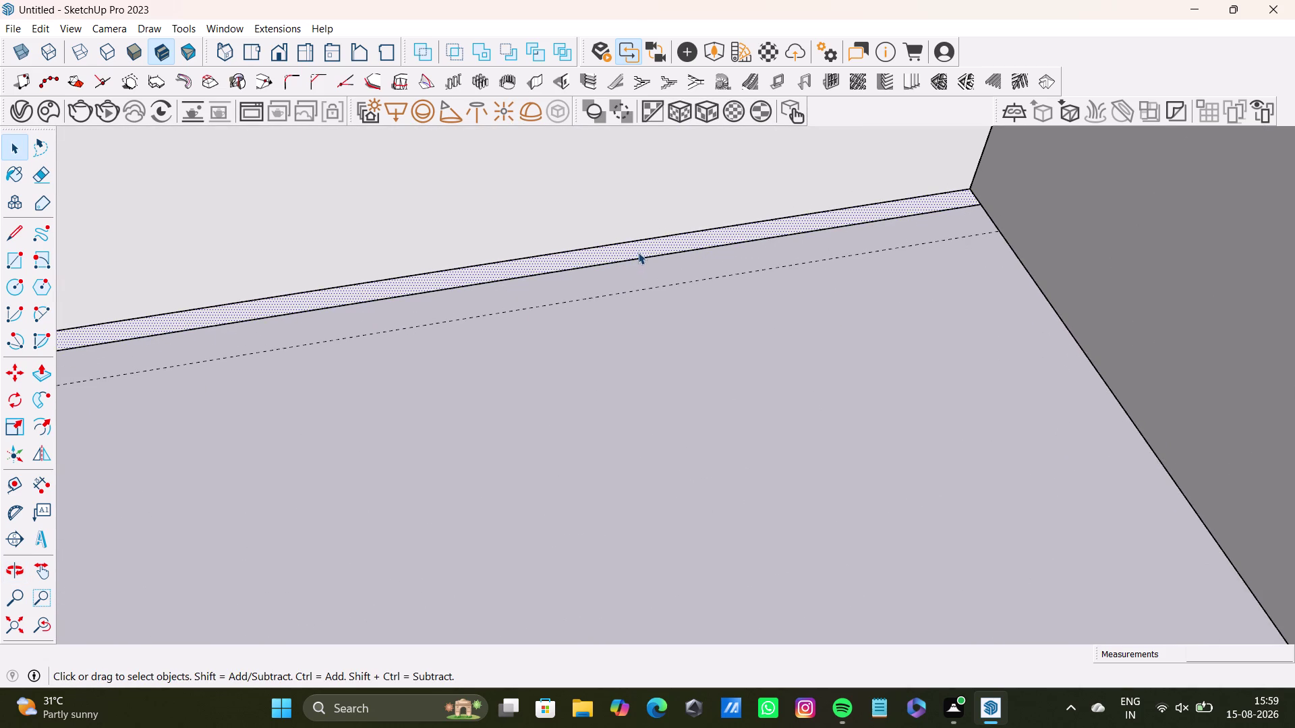
key(Delete)
click(649, 255)
key(Delete)
Orbit down to ground level facing the outer wall and select its bottom edge.
scroll(down, 3)
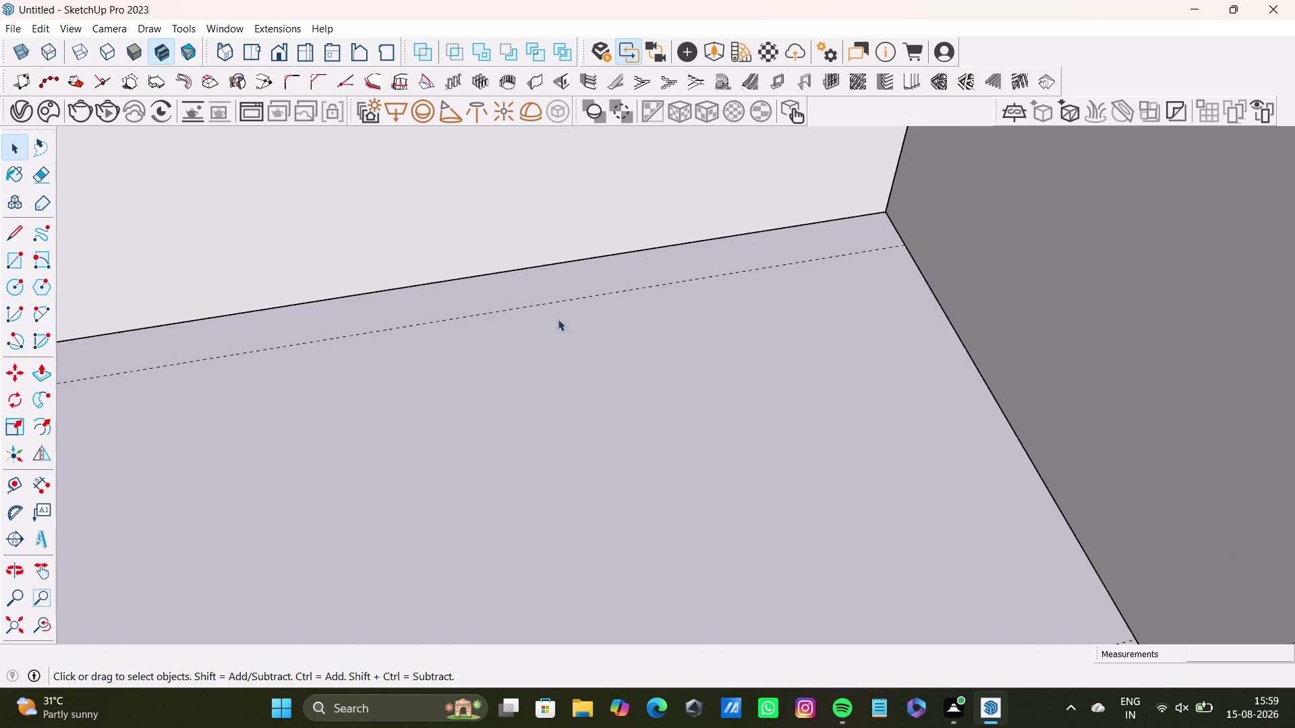
scroll(down, 3)
middle_drag(493, 416, 515, 281)
scroll(up, 3)
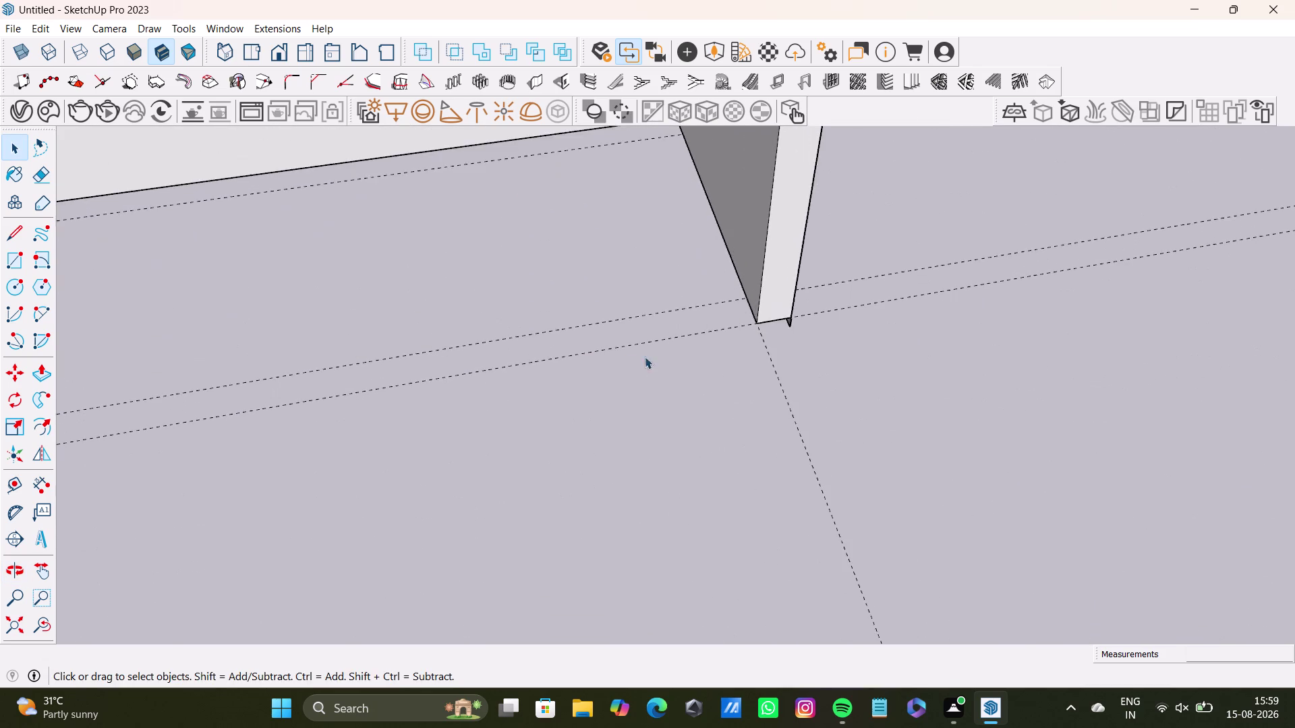
middle_drag(686, 361, 305, 136)
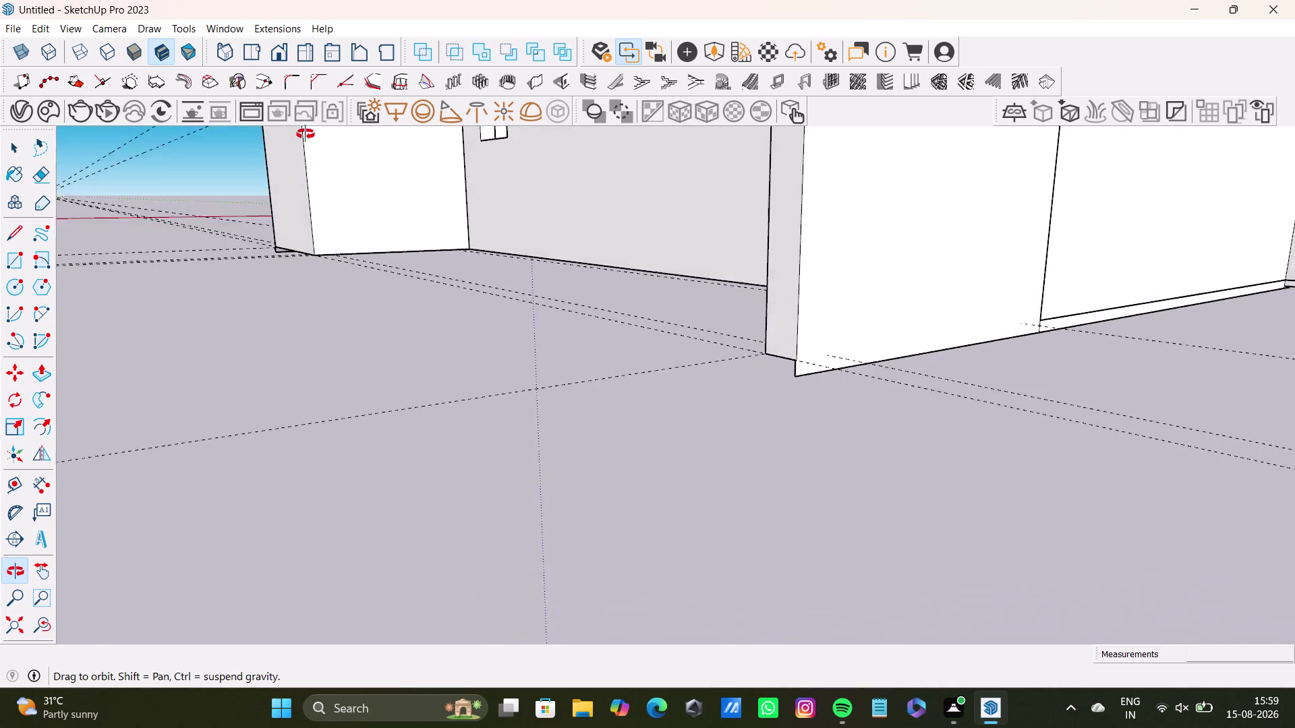
middle_drag(305, 136, 385, 230)
middle_drag(508, 341, 435, 328)
scroll(up, 3)
middle_drag(589, 482, 586, 412)
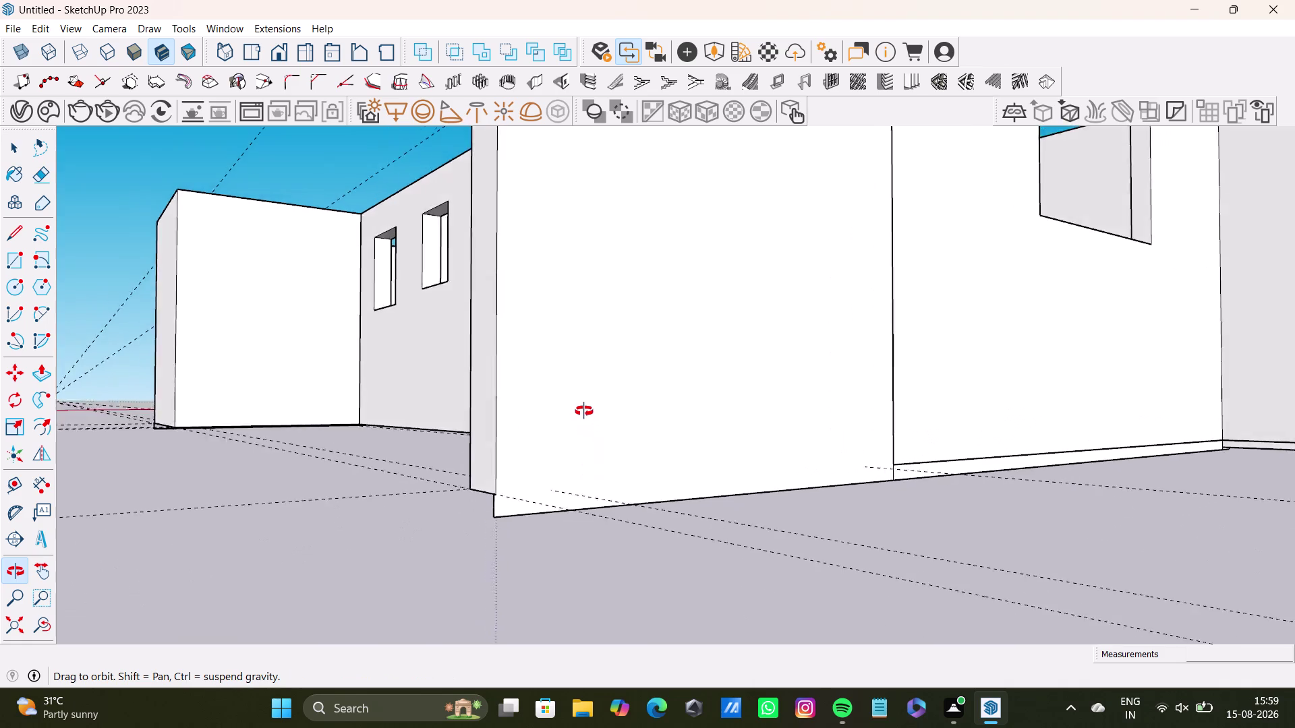
middle_drag(585, 412, 590, 449)
click(527, 538)
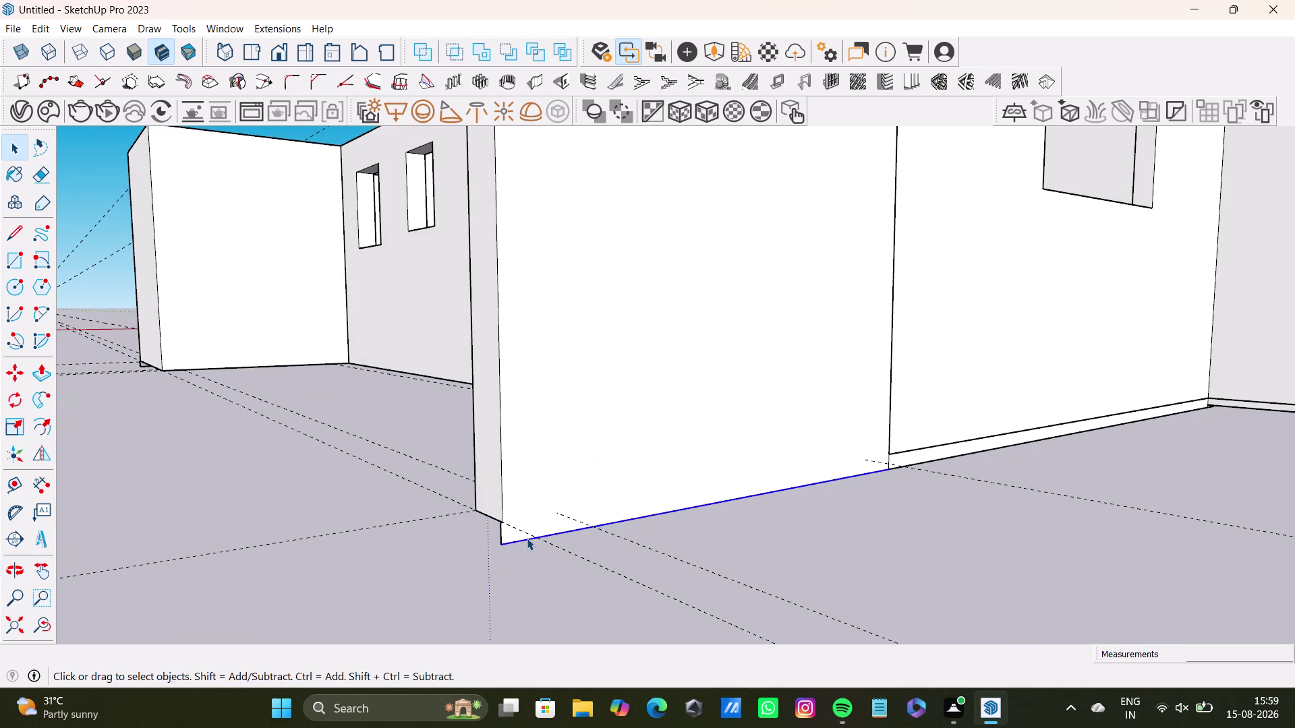
key(m)
drag(543, 537, 543, 516)
key(space)
key(ctrl+z)
middle_drag(530, 531, 1004, 401)
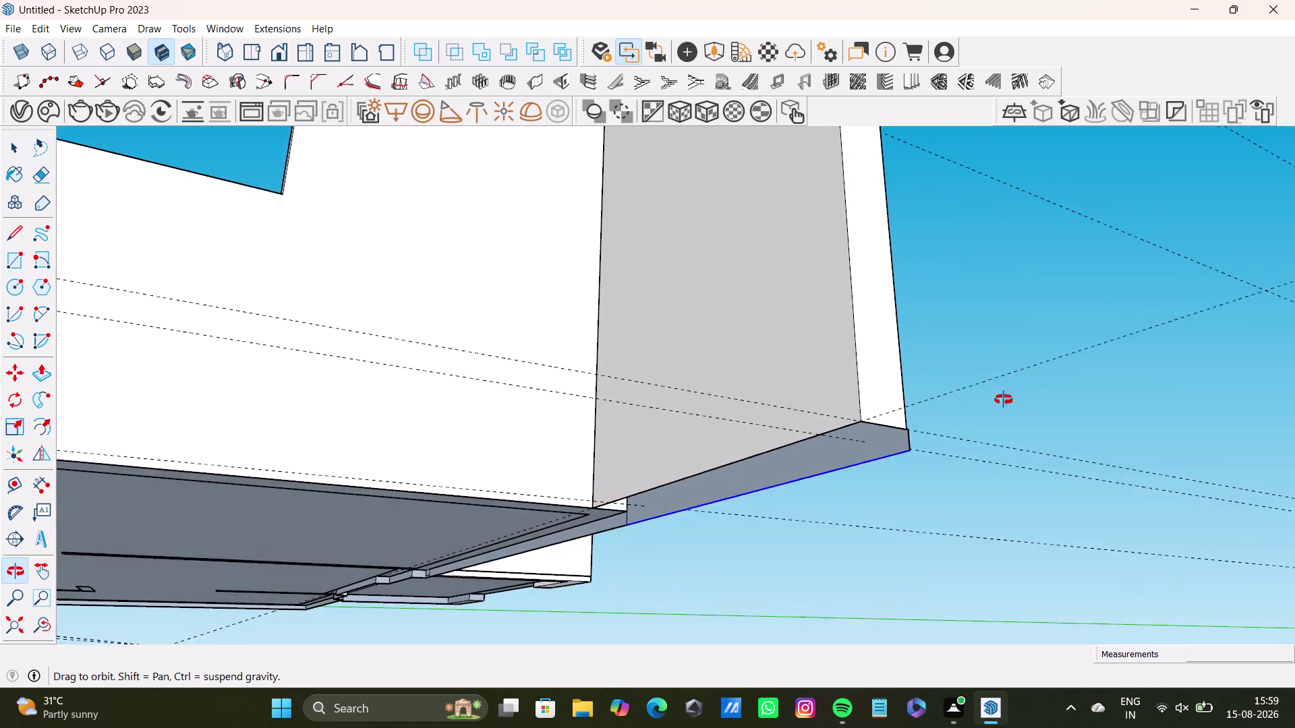
middle_drag(1003, 400, 994, 382)
key(ctrl+z)
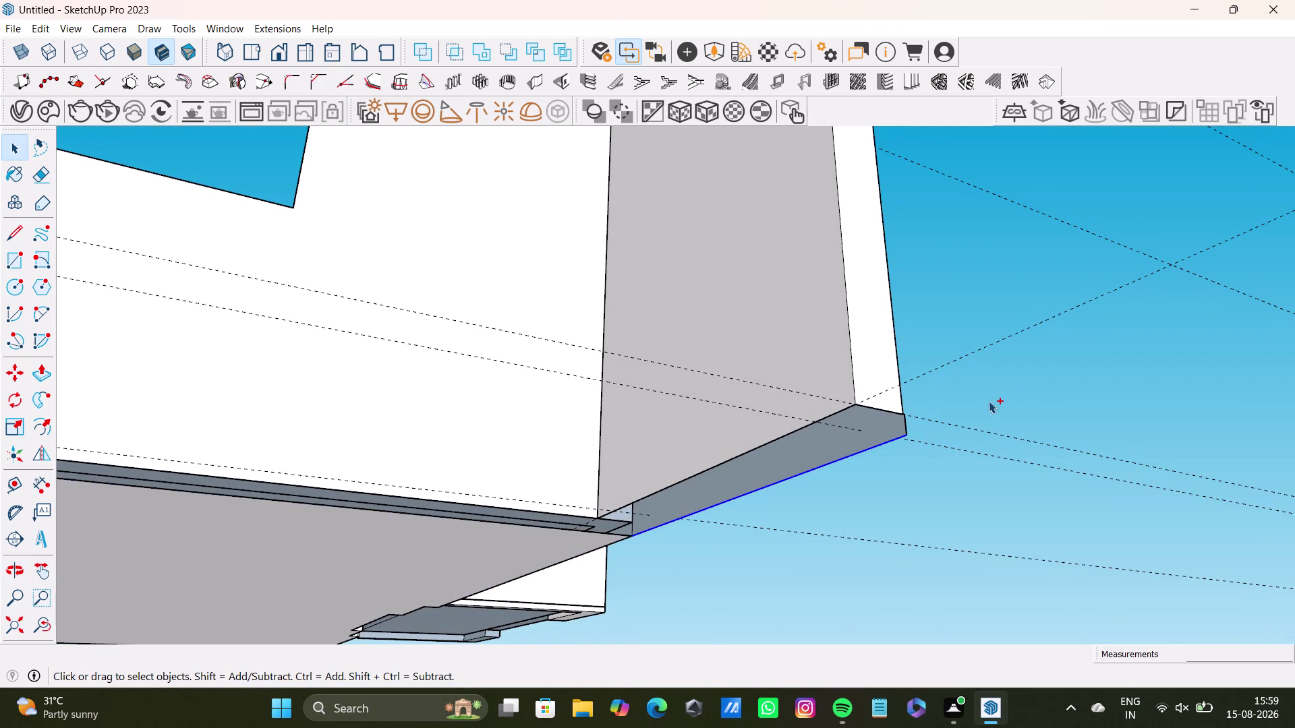
key(ctrl+z)
key(ctrl+z)
middle_drag(676, 503, 644, 696)
key(ctrl+z)
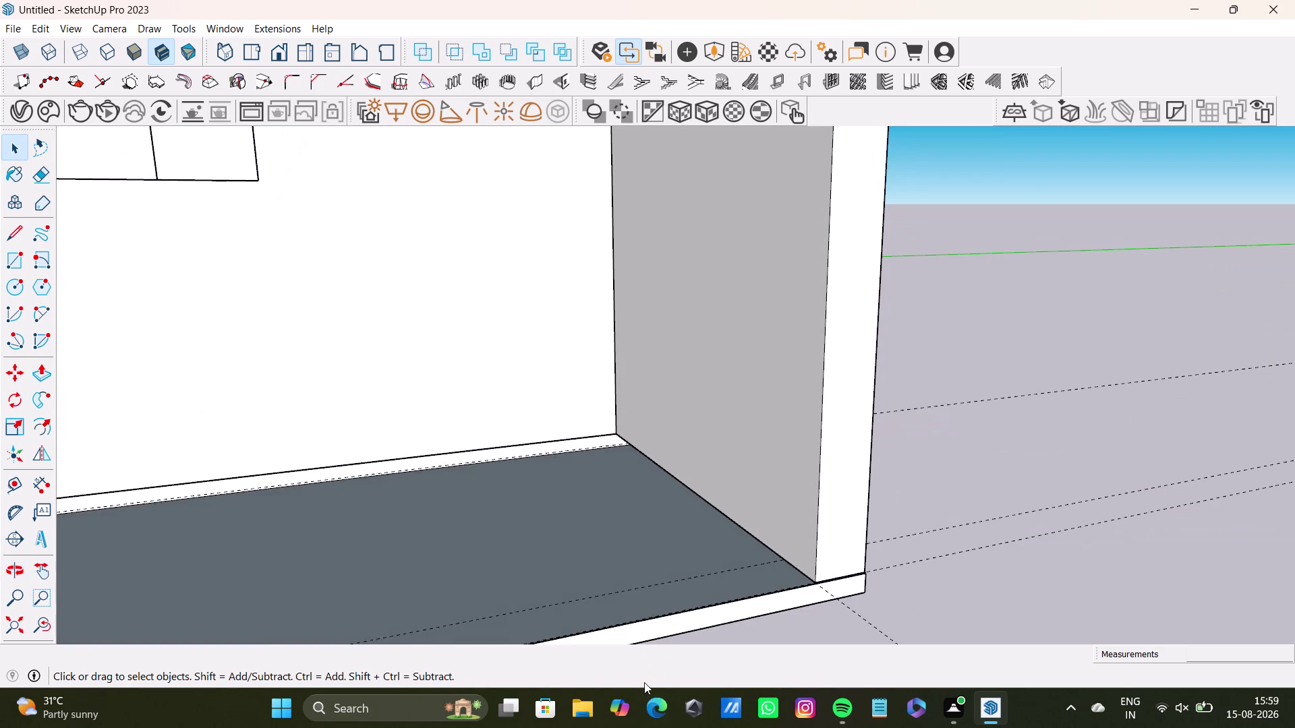
key(ctrl+z)
key(ctrl+z)
scroll(down, 3)
middle_drag(572, 609, 775, 509)
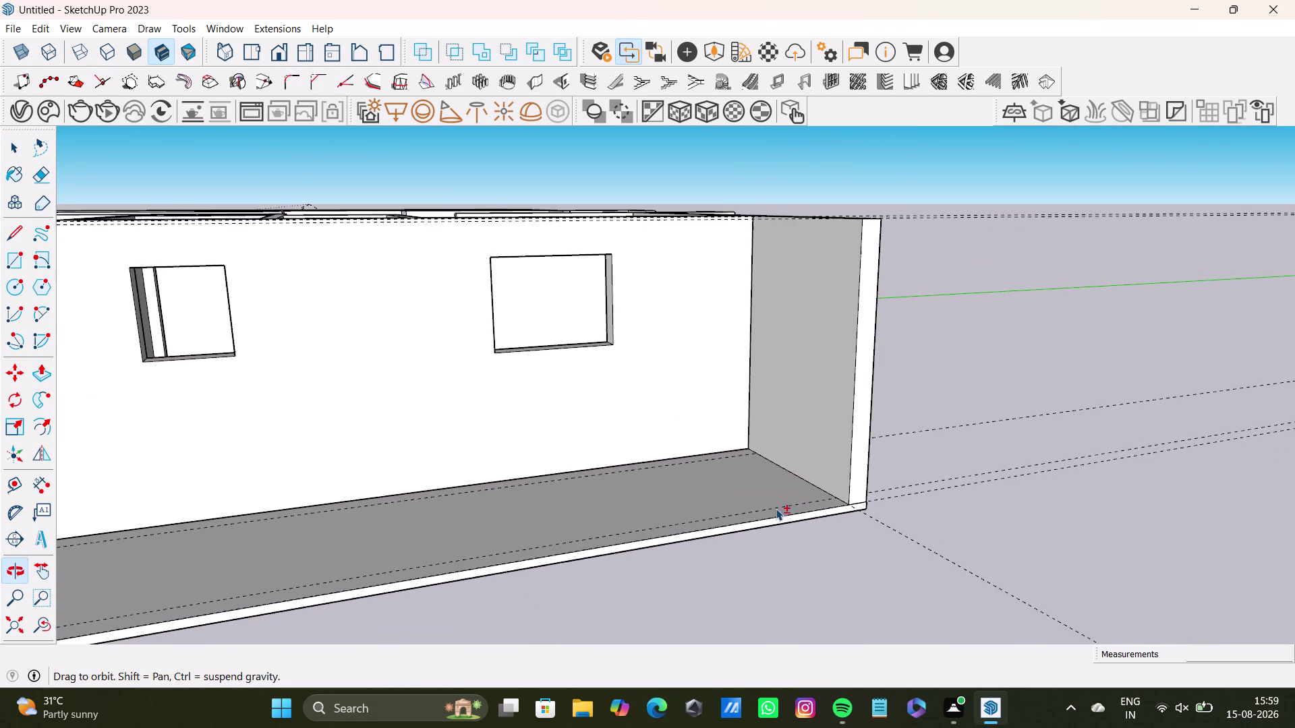
middle_drag(775, 508, 775, 508)
scroll(down, 3)
scroll(up, 3)
middle_drag(722, 488, 650, 500)
scroll(up, 3)
middle_drag(993, 600, 913, 497)
middle_drag(907, 514, 904, 594)
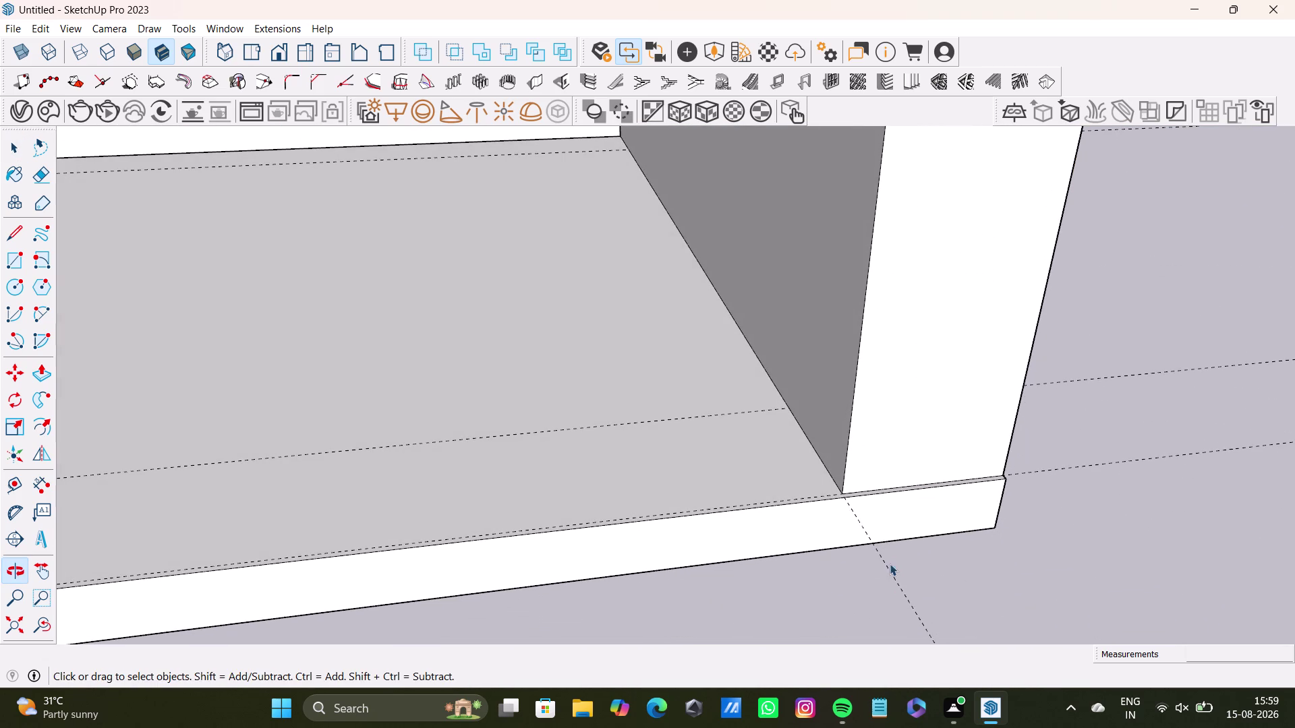
click(881, 503)
key(p)
drag(875, 510, 870, 502)
key(space)
scroll(down, 3)
middle_drag(627, 426, 1227, 513)
scroll(down, 3)
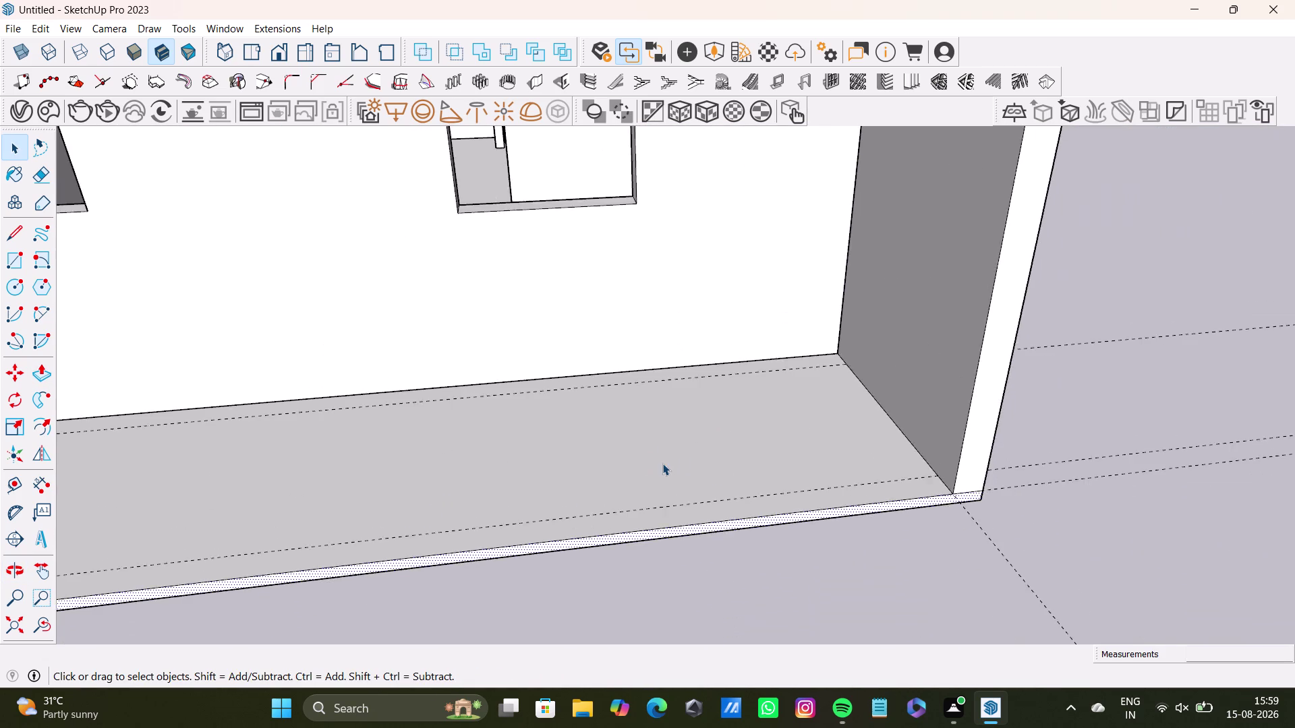
scroll(down, 3)
middle_drag(617, 442, 1122, 427)
scroll(up, 3)
middle_drag(530, 501, 569, 290)
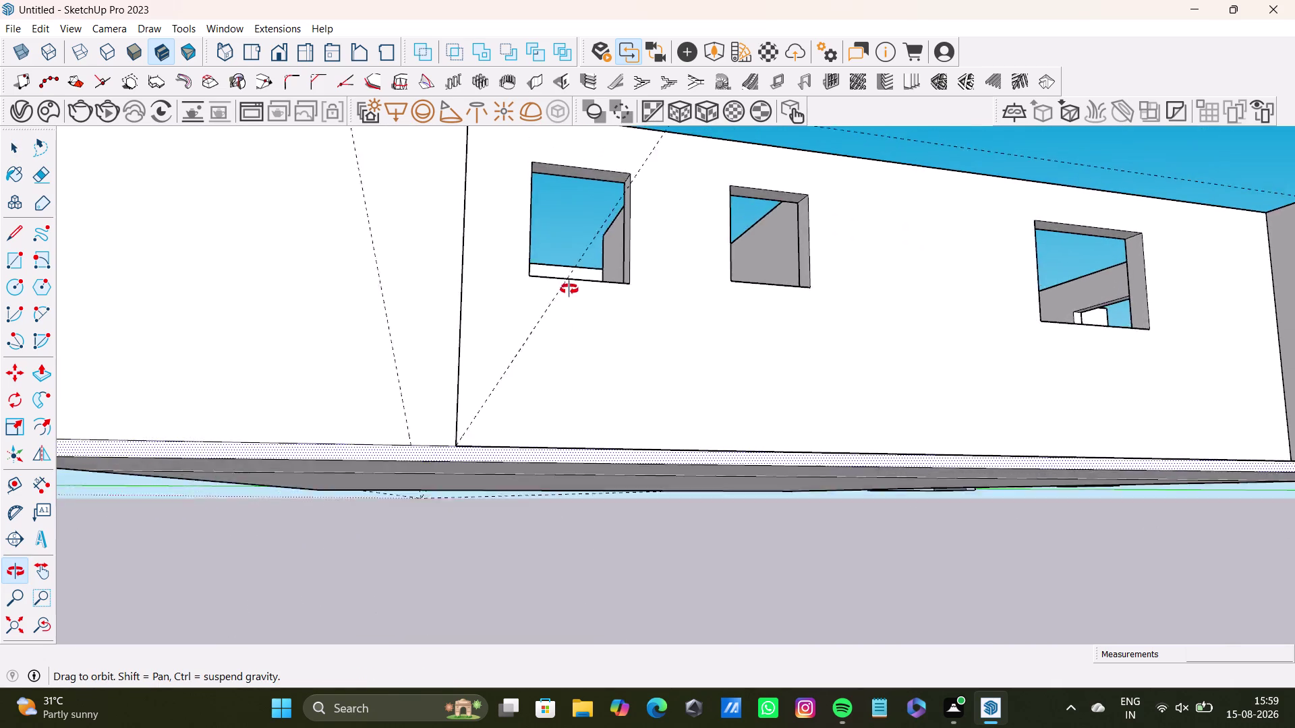
middle_drag(569, 290, 456, 565)
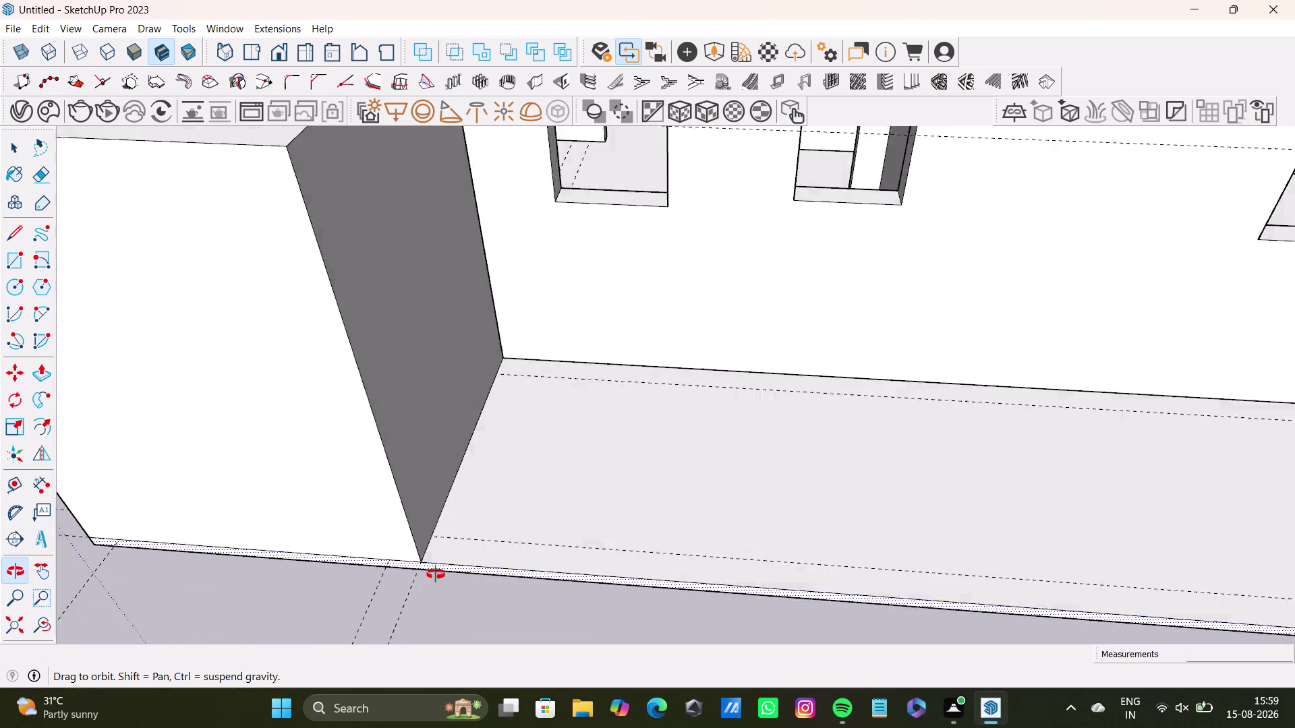
middle_drag(456, 565, 388, 600)
key(space)
Draw two edges from the wall's corner to split off the base strip.
click(16, 240)
scroll(up, 3)
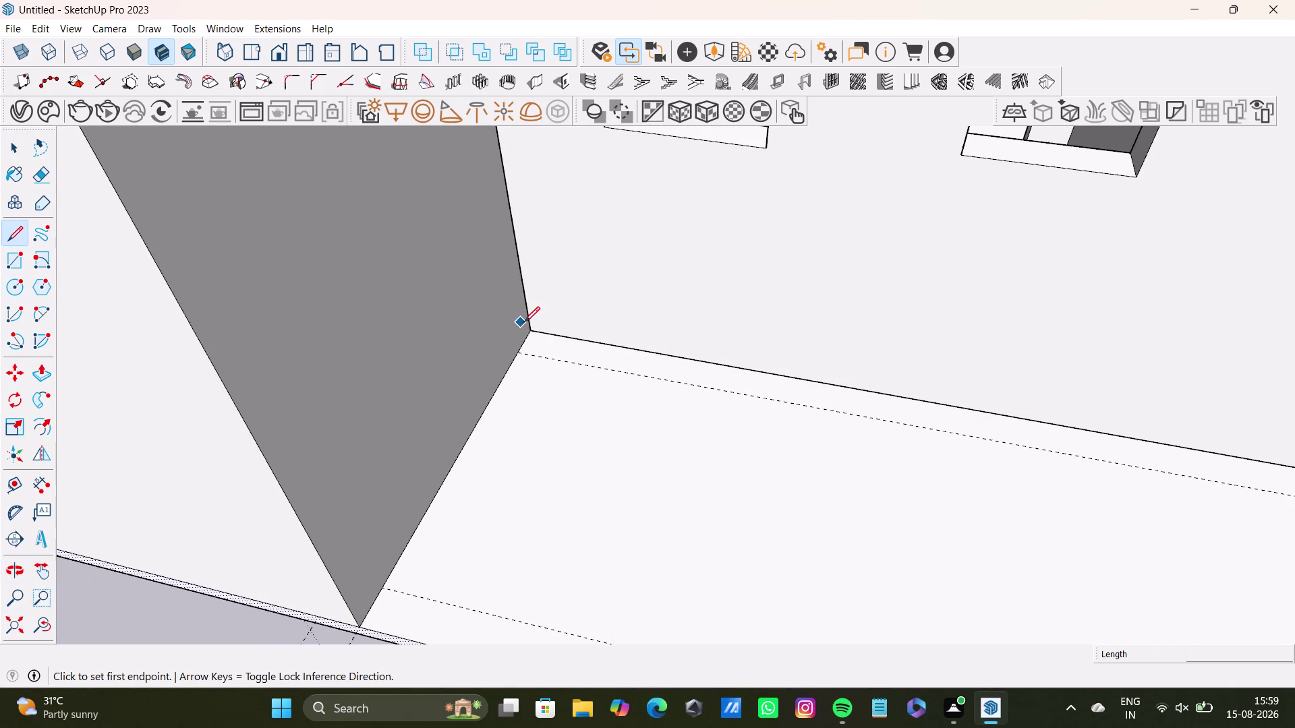
scroll(up, 3)
click(532, 330)
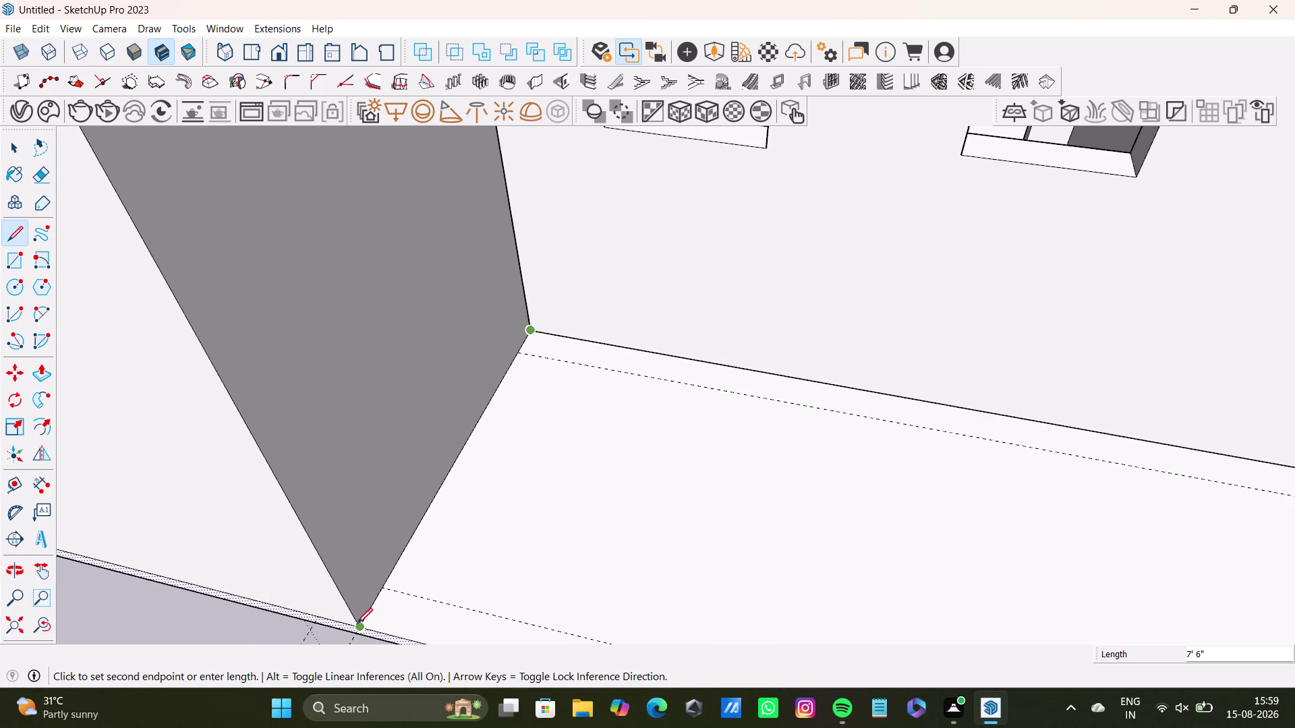
click(358, 625)
key(space)
scroll(down, 3)
middle_drag(589, 587, 601, 454)
scroll(up, 3)
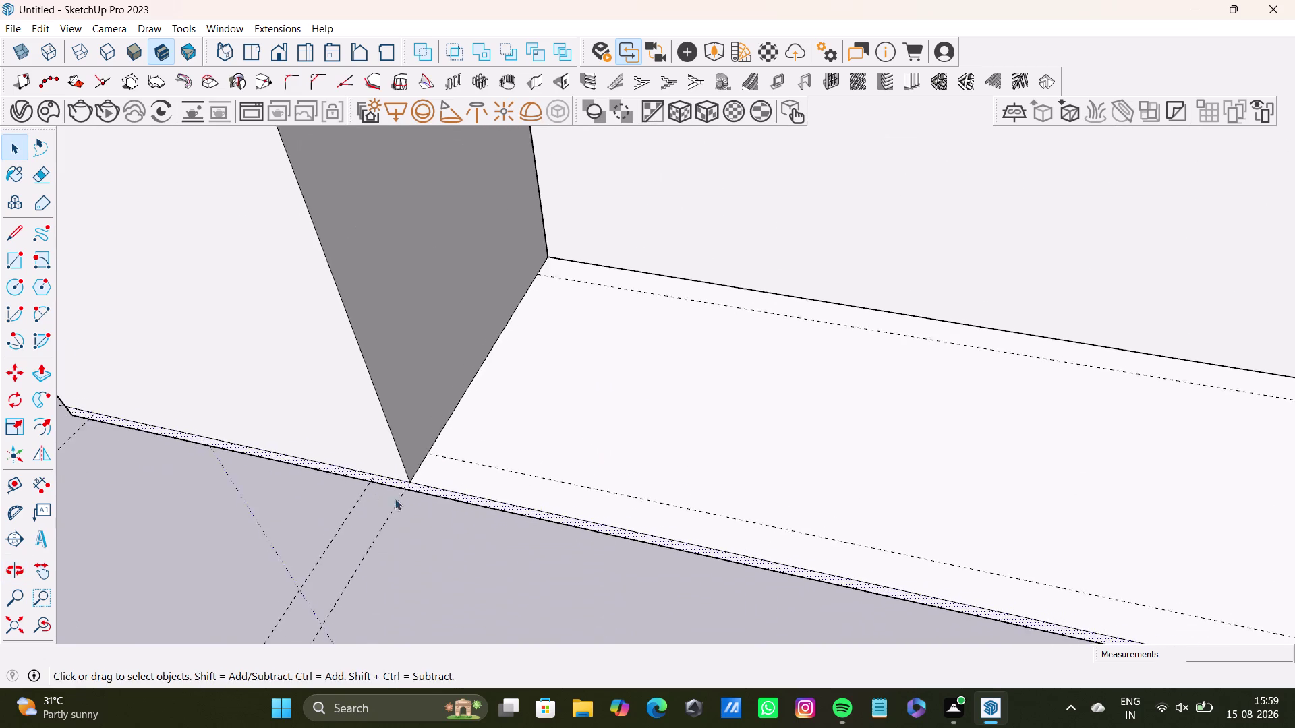
scroll(up, 3)
middle_drag(453, 454, 461, 316)
scroll(up, 3)
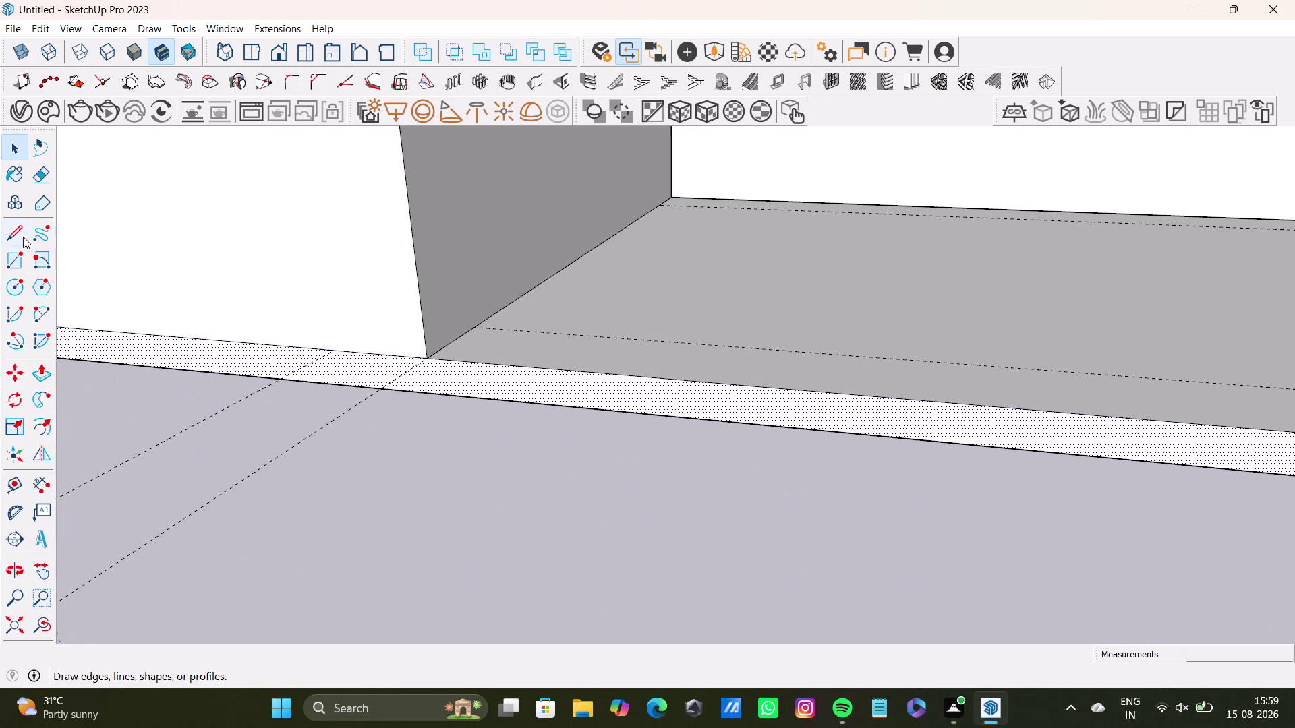
click(10, 234)
scroll(up, 3)
click(420, 360)
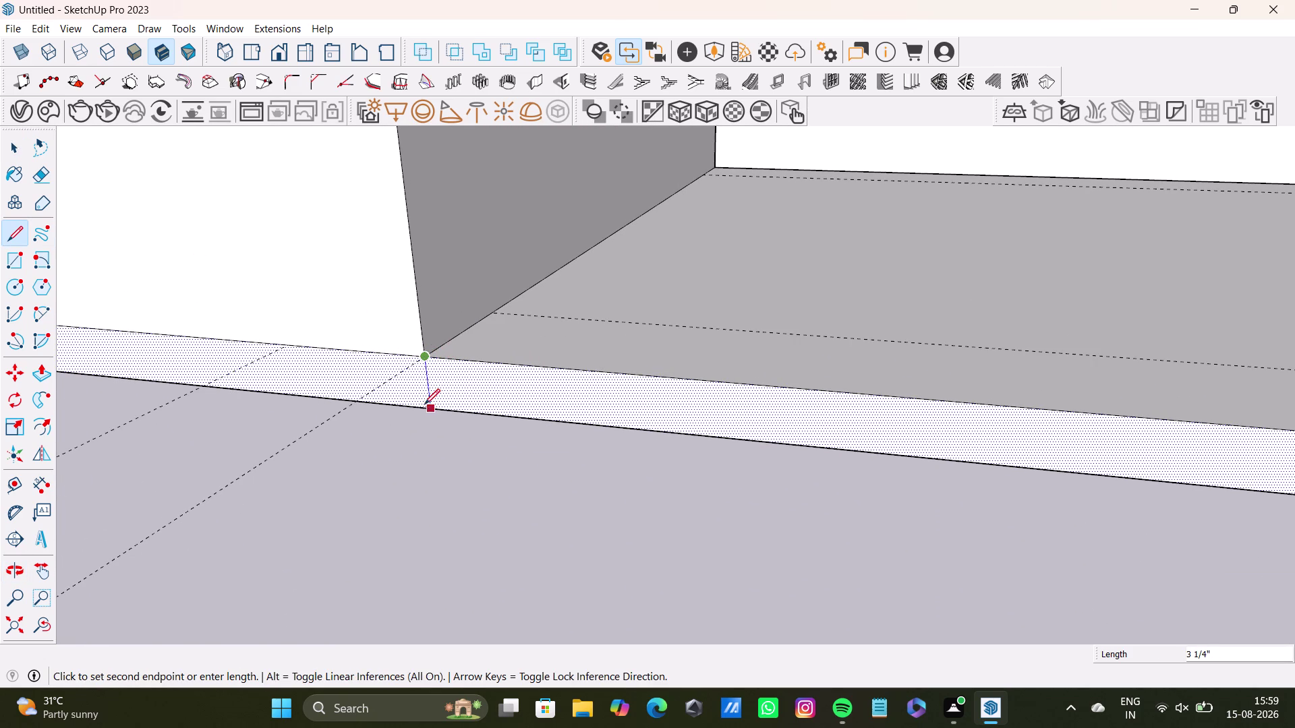
click(424, 407)
key(space)
Draw lines down the wall's inner corner and along its foot.
scroll(down, 3)
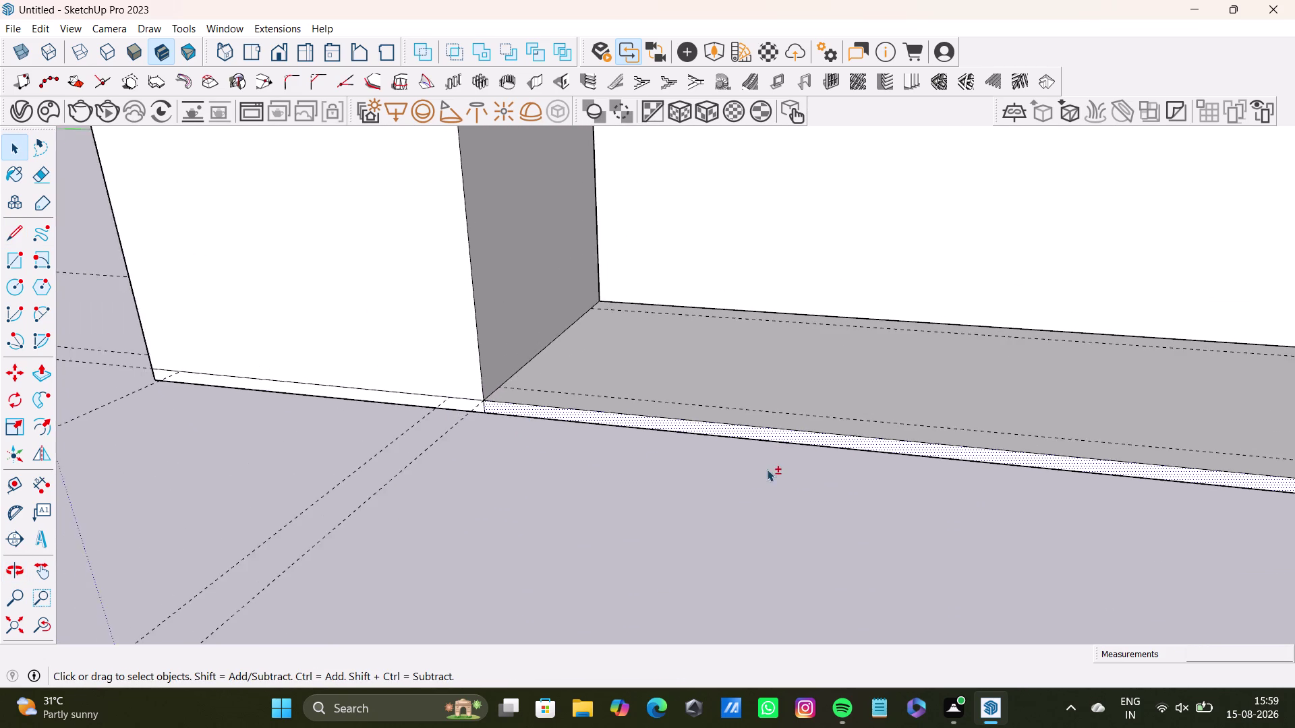
middle_drag(767, 469, 159, 507)
scroll(down, 3)
middle_drag(696, 470, 572, 527)
middle_drag(658, 565, 775, 510)
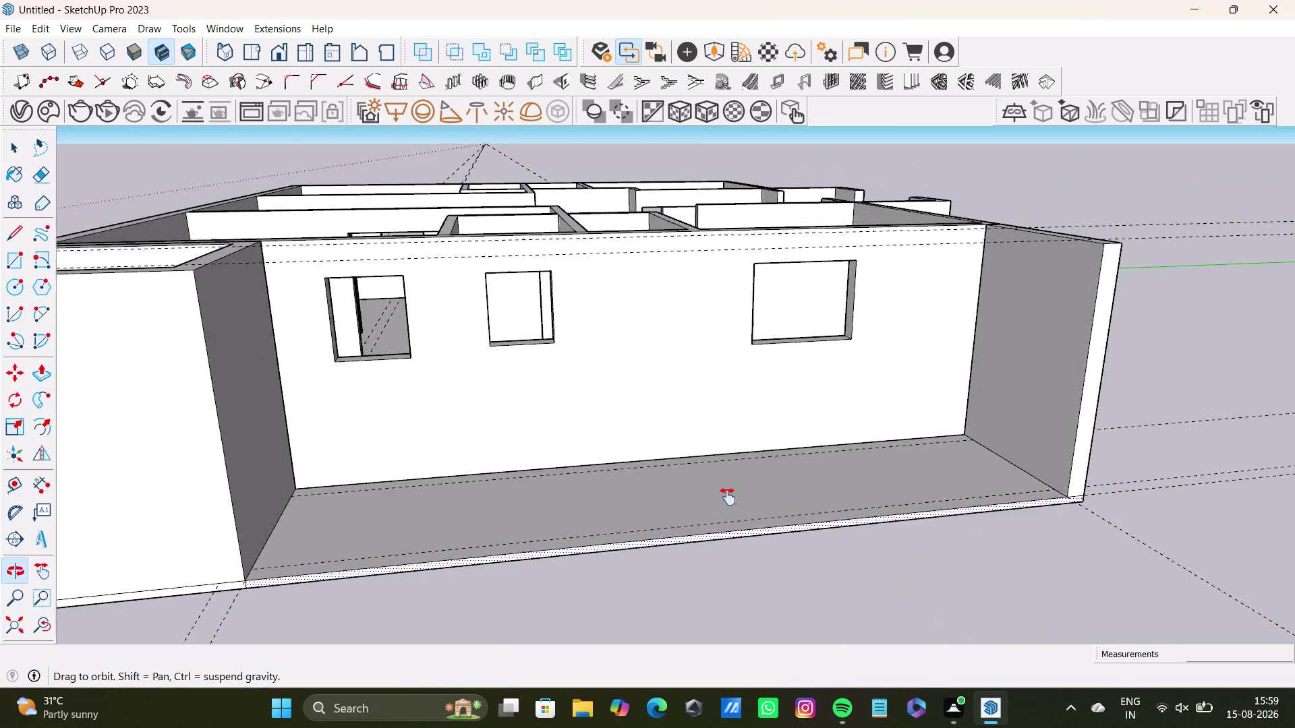
middle_drag(774, 510, 627, 528)
scroll(down, 3)
middle_drag(693, 497, 699, 595)
scroll(up, 3)
middle_drag(773, 513, 691, 393)
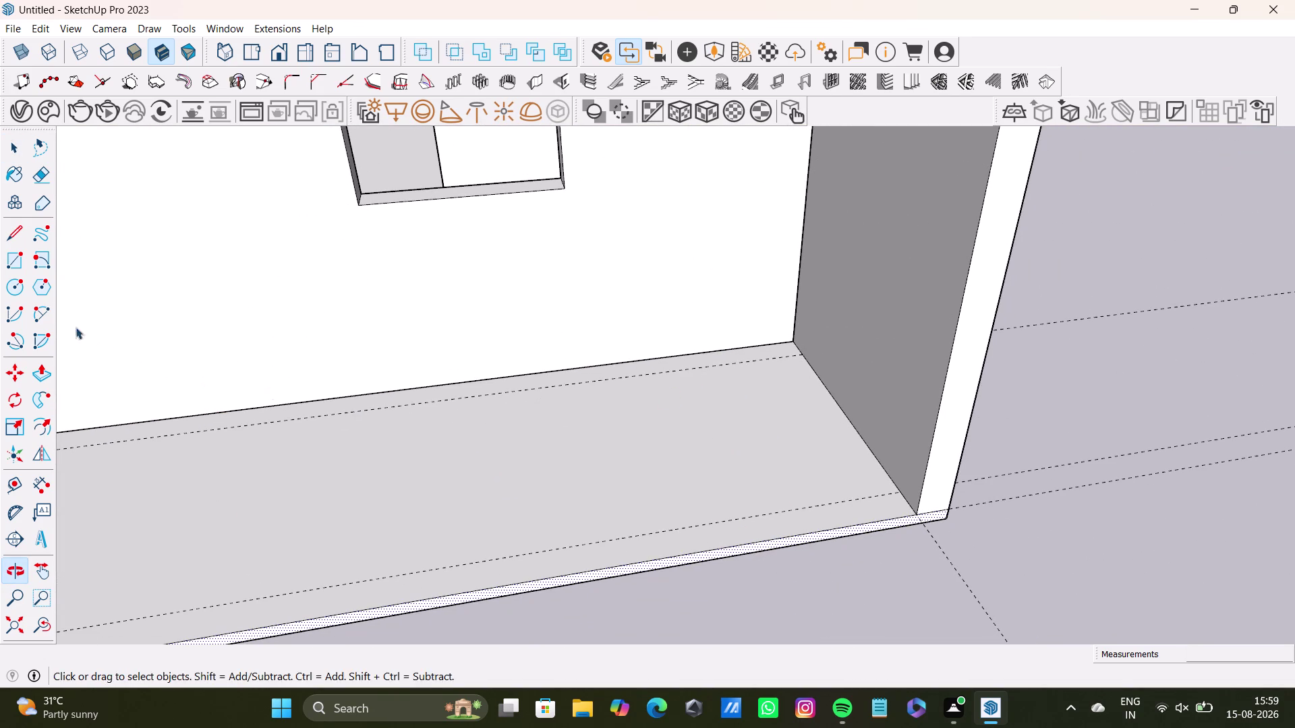
click(15, 232)
scroll(up, 3)
drag(812, 345, 822, 349)
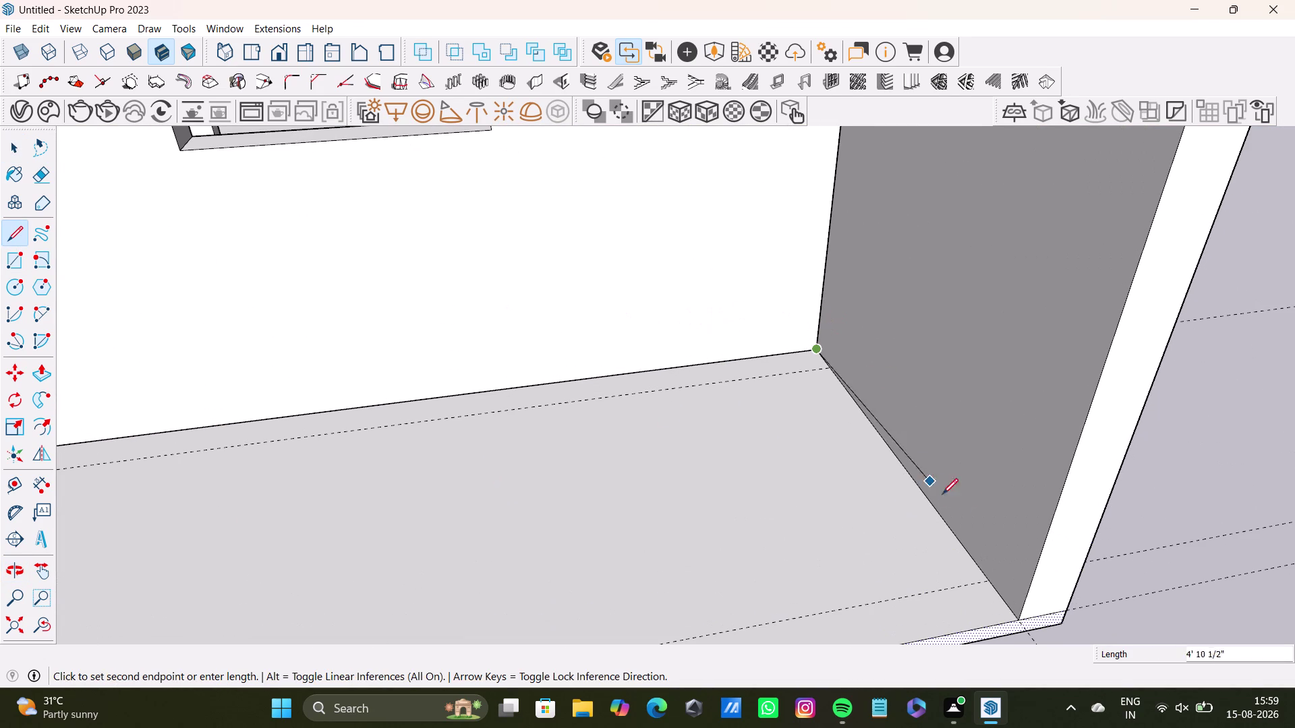
click(1022, 619)
middle_drag(1020, 631, 917, 427)
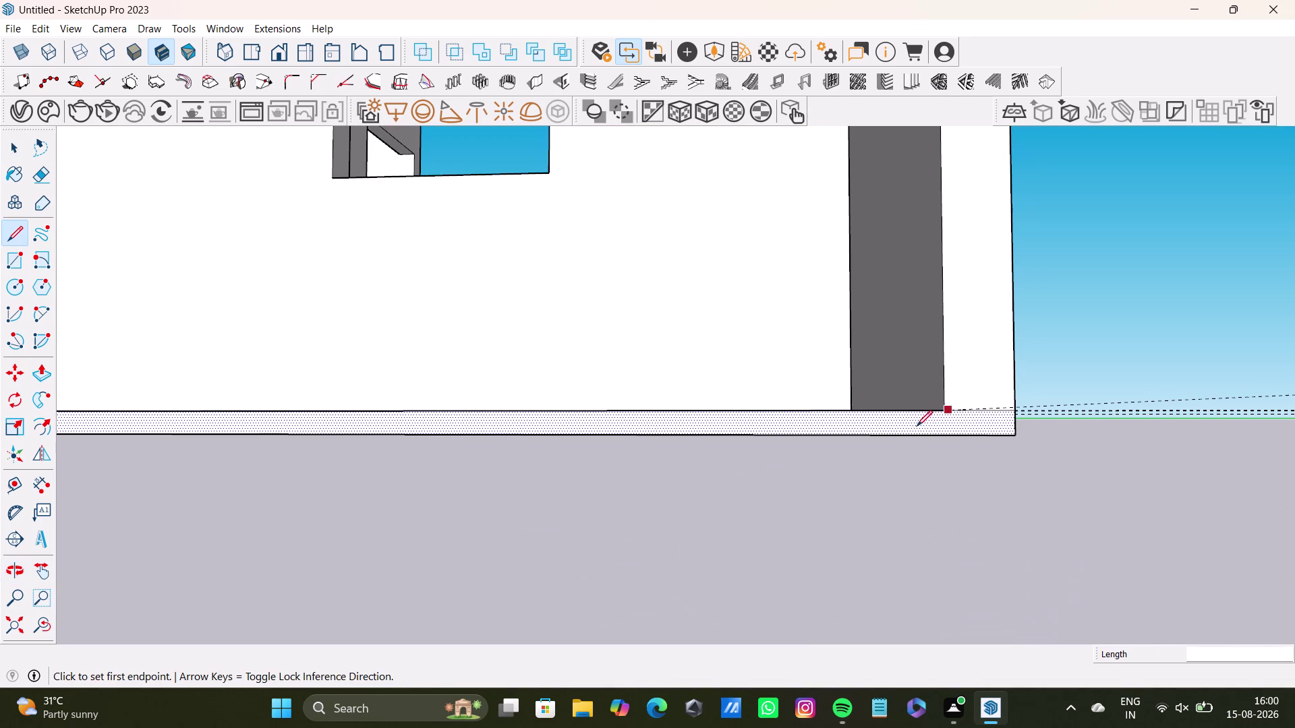
drag(945, 412, 947, 435)
click(947, 435)
key(space)
Pull the split base strip up 7' 6" along the long exterior wall.
click(880, 423)
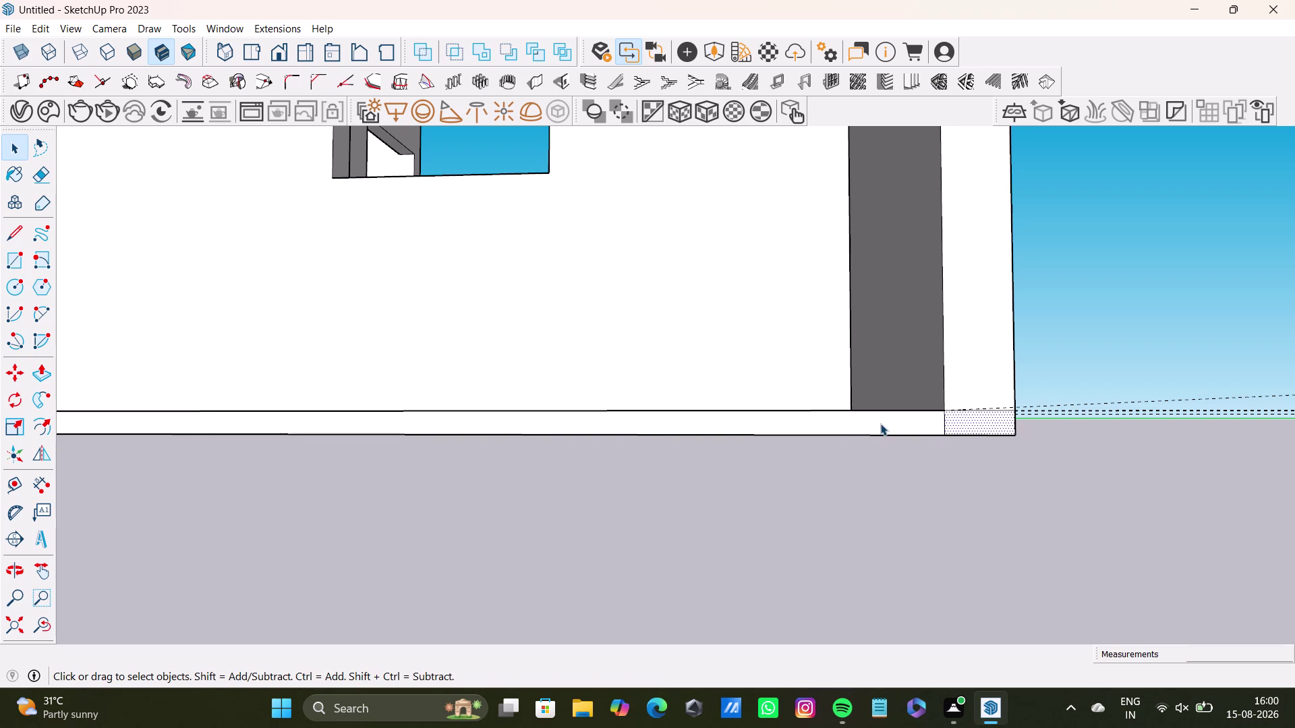
middle_drag(871, 432, 861, 526)
key(p)
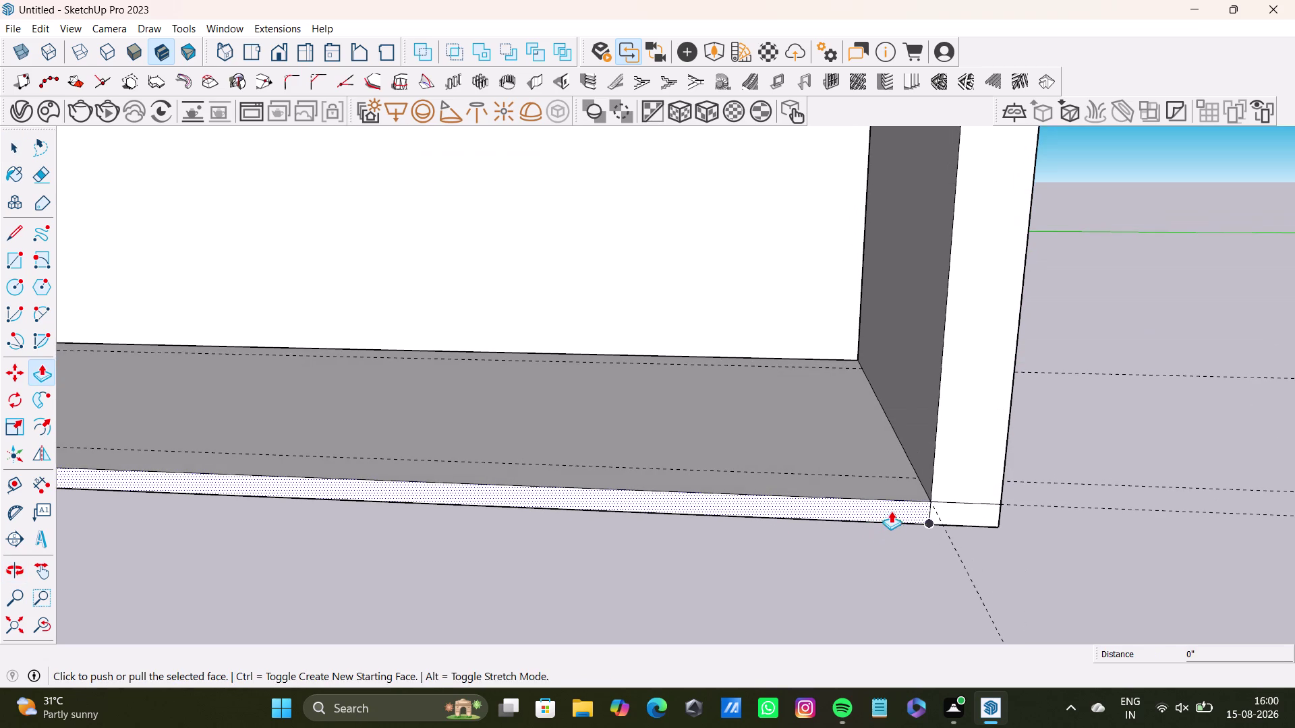
drag(891, 507, 849, 364)
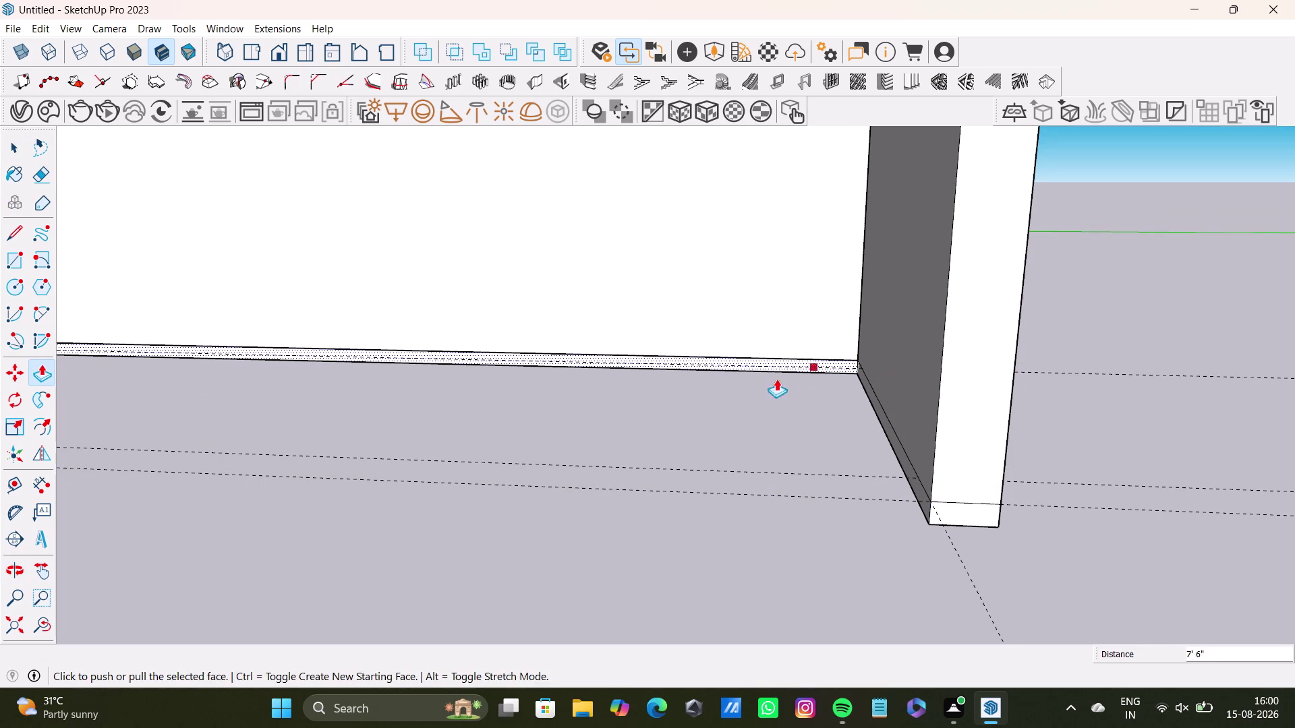
key(space)
scroll(down, 3)
middle_drag(426, 479, 808, 428)
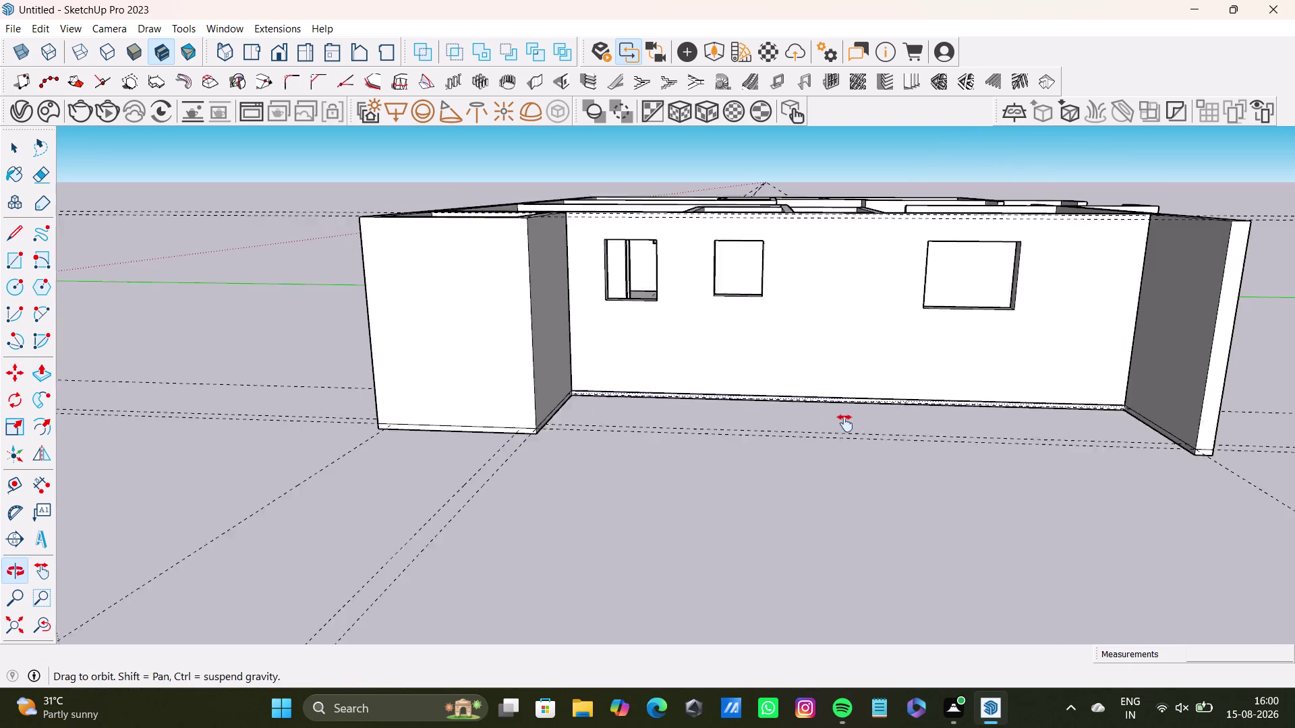
middle_drag(808, 428, 845, 423)
middle_drag(665, 416, 862, 613)
middle_drag(852, 511, 592, 489)
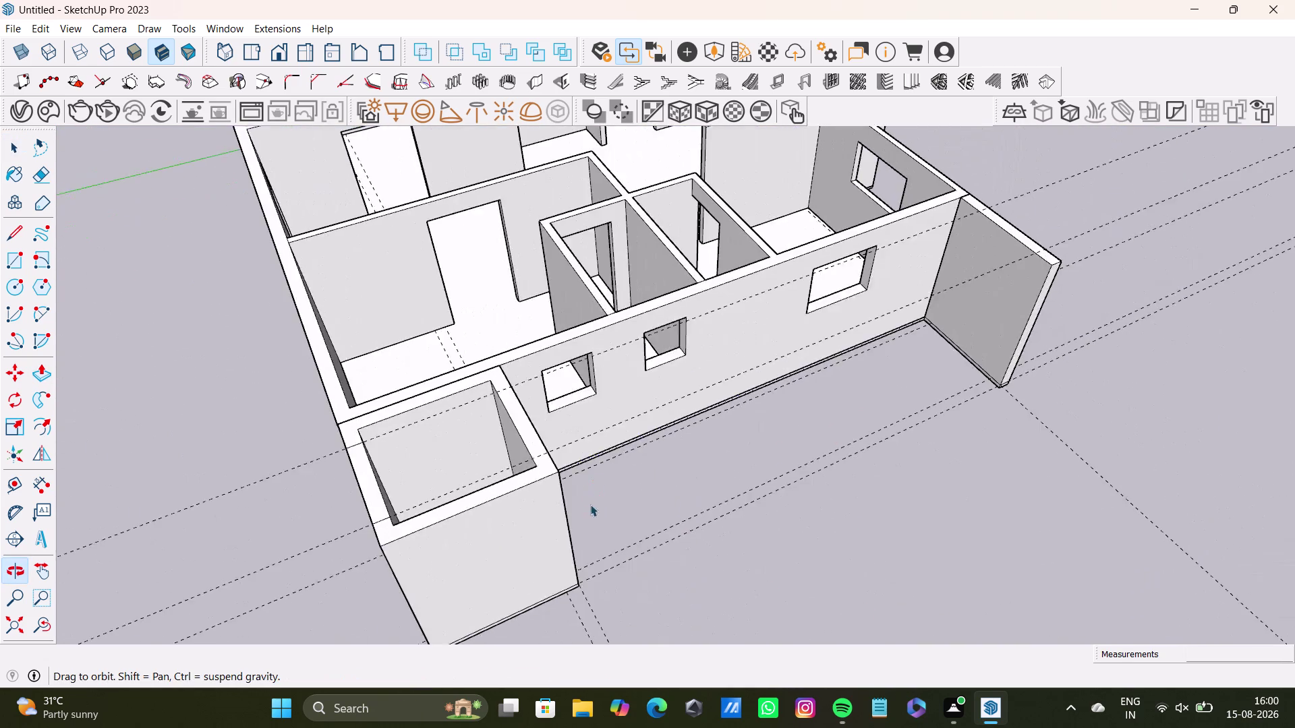
middle_drag(591, 510, 819, 420)
middle_drag(837, 531, 830, 470)
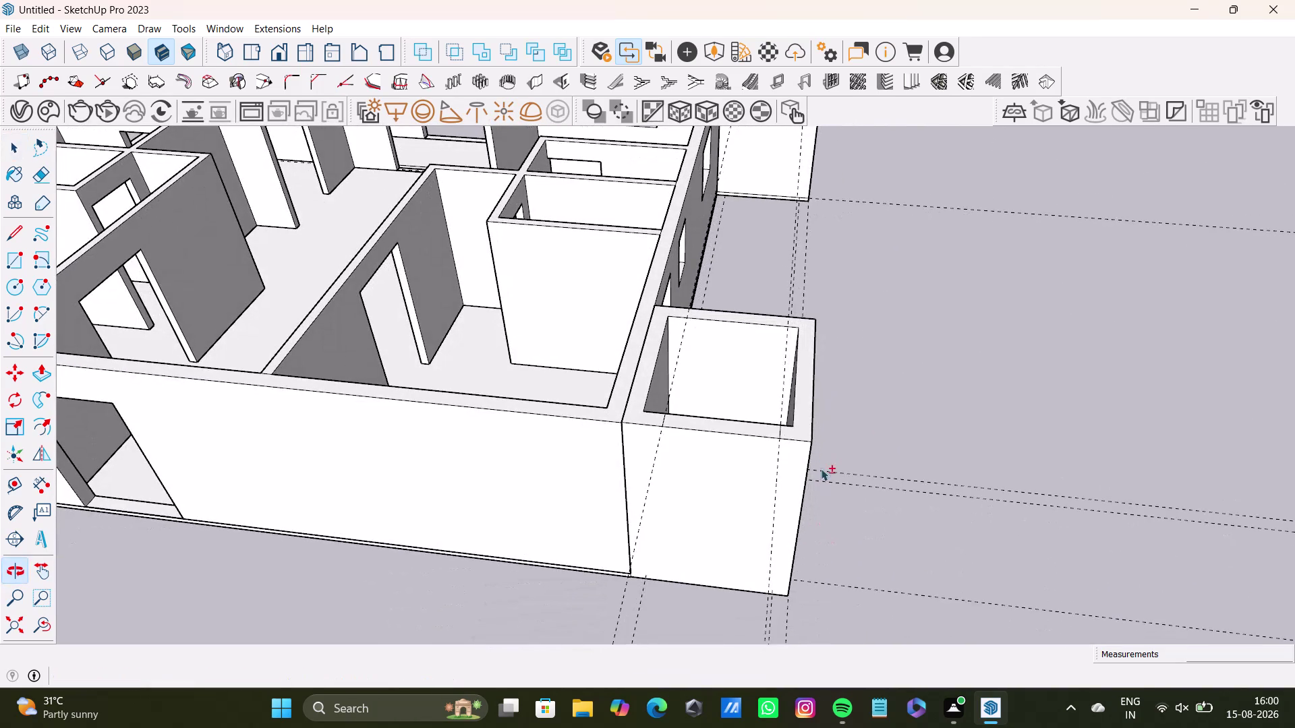
Push the stair box's top floor face down toward the ground.
key(space)
click(748, 430)
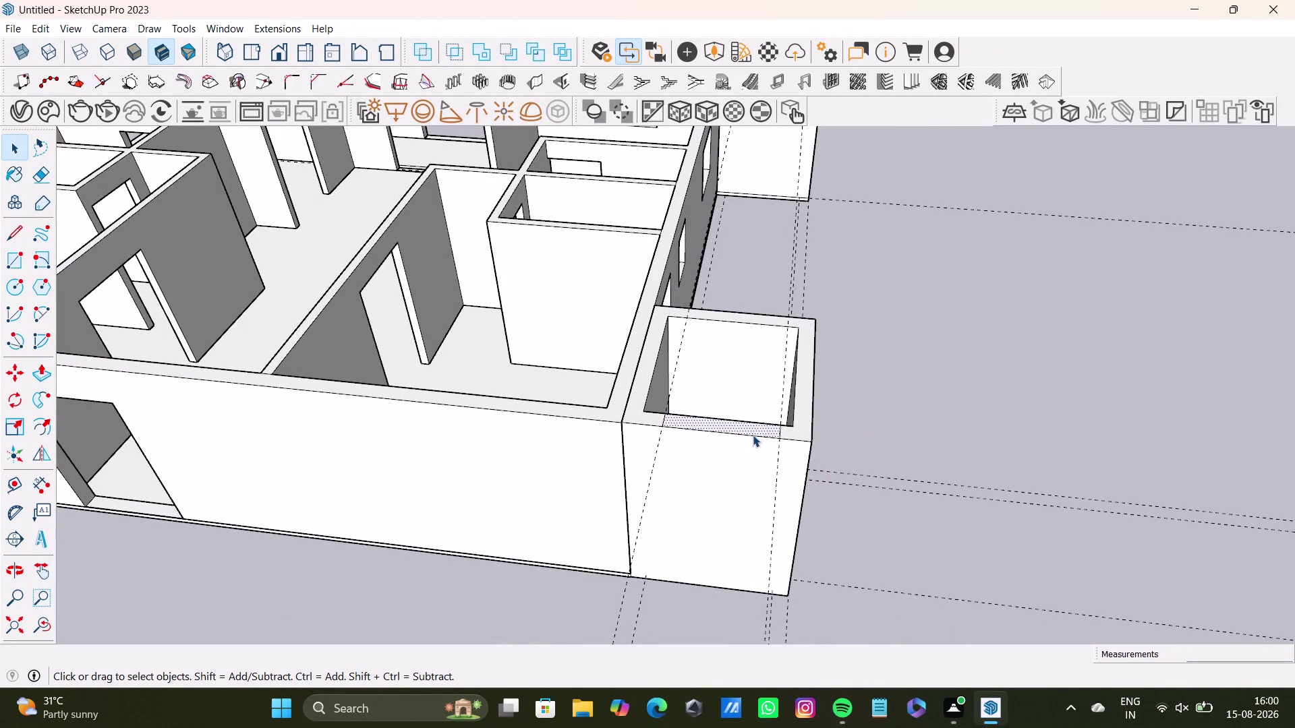
key(p)
drag(750, 428, 744, 588)
key(space)
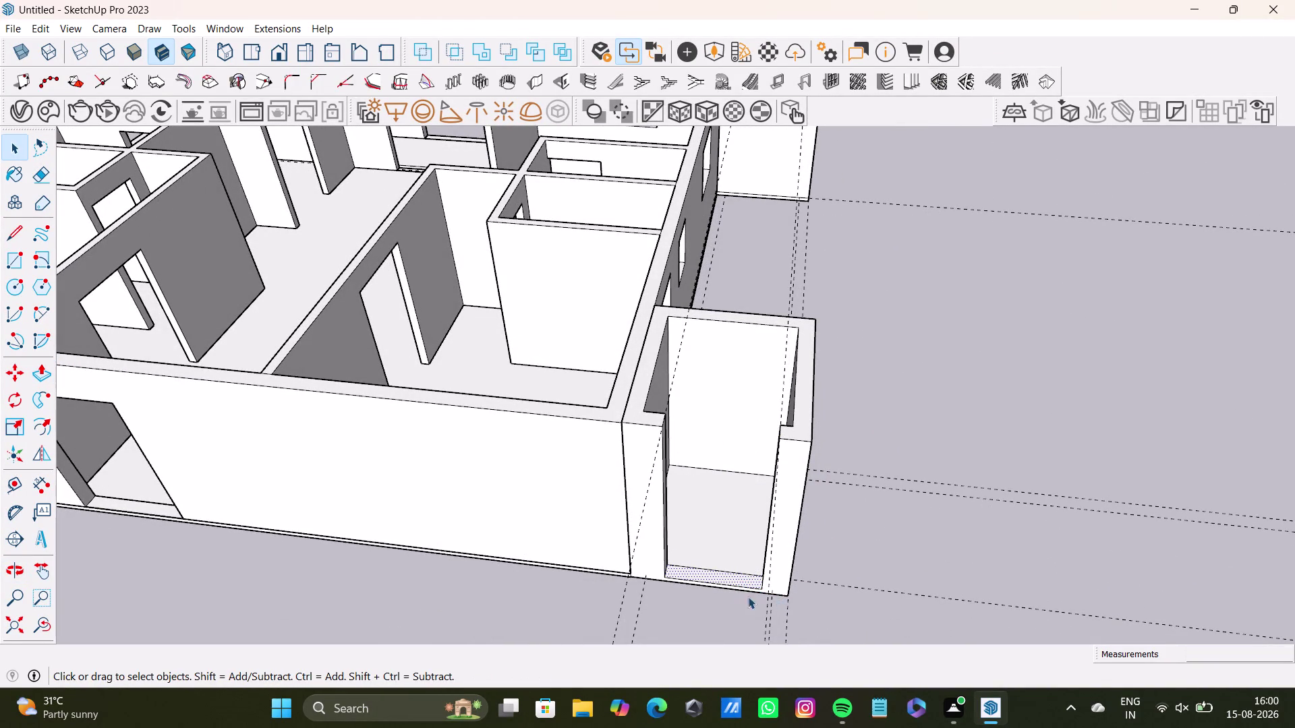
Push the floor's front threshold strip in about 2 7/8".
scroll(up, 3)
middle_drag(737, 572, 745, 492)
middle_drag(751, 541, 757, 482)
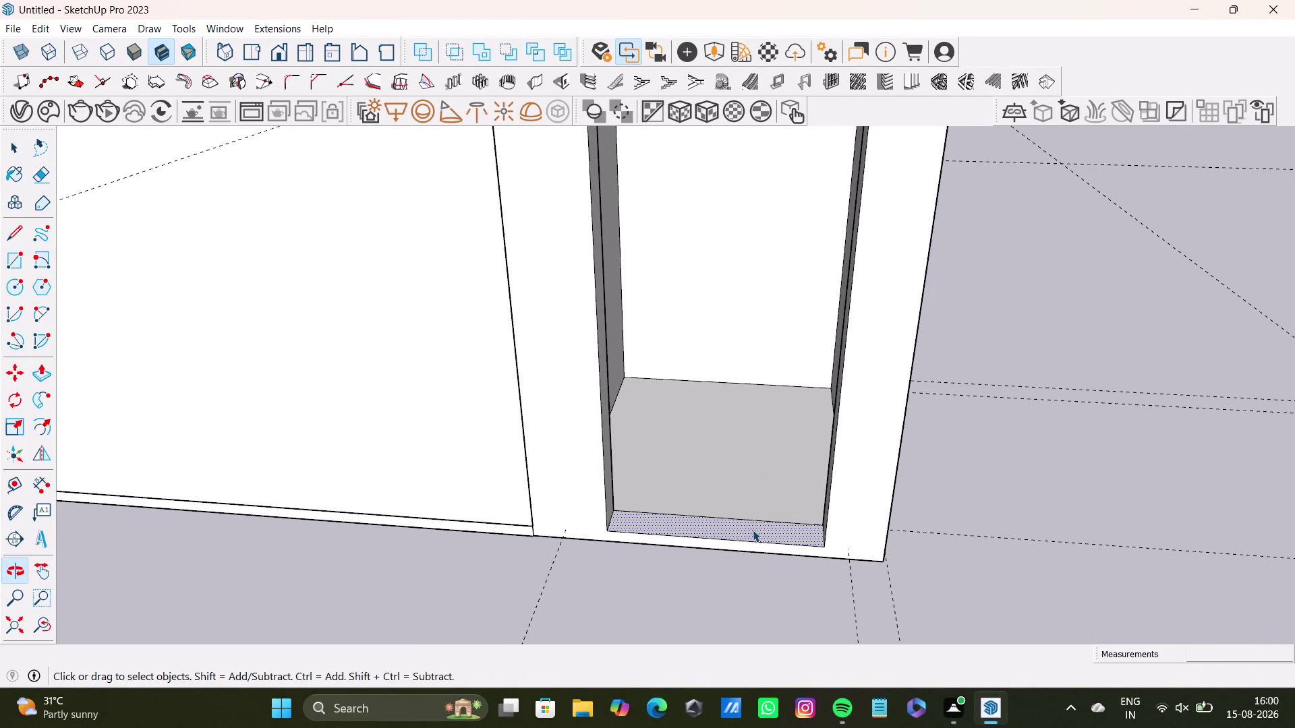
key(p)
drag(768, 535, 772, 545)
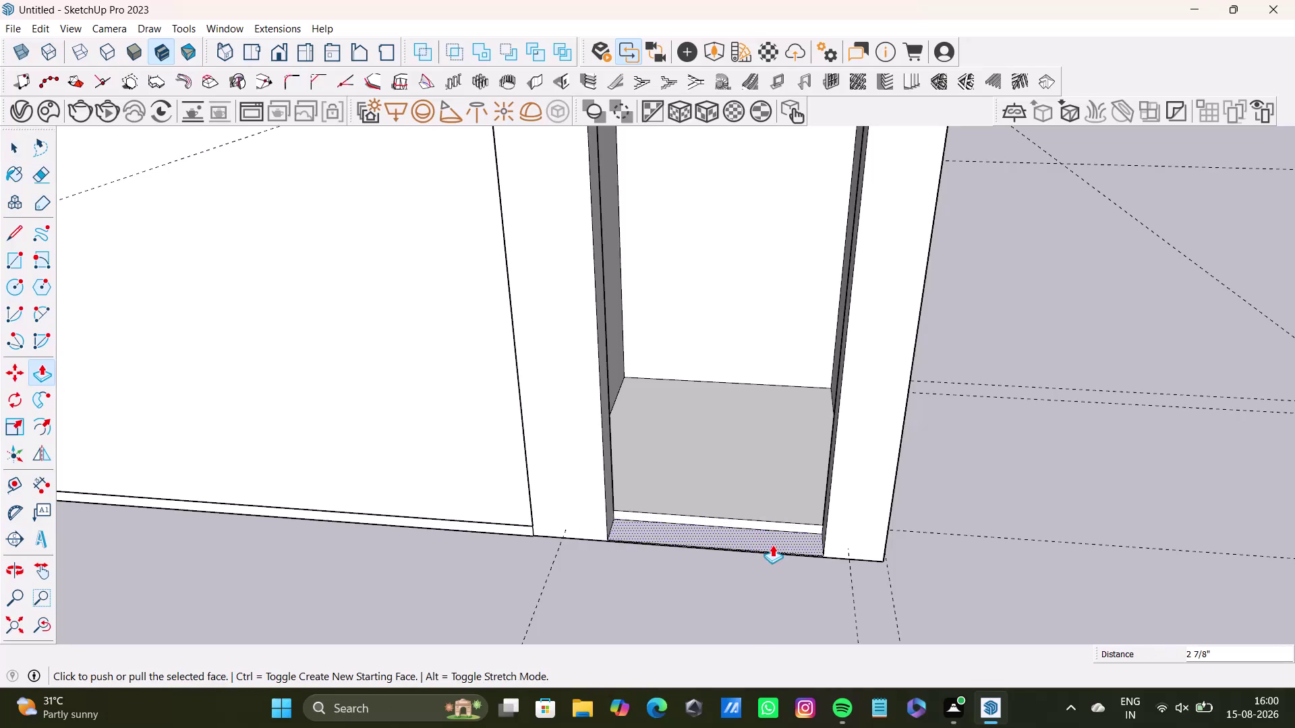
key(space)
Push the remaining stair box floor face down to ground level.
click(785, 498)
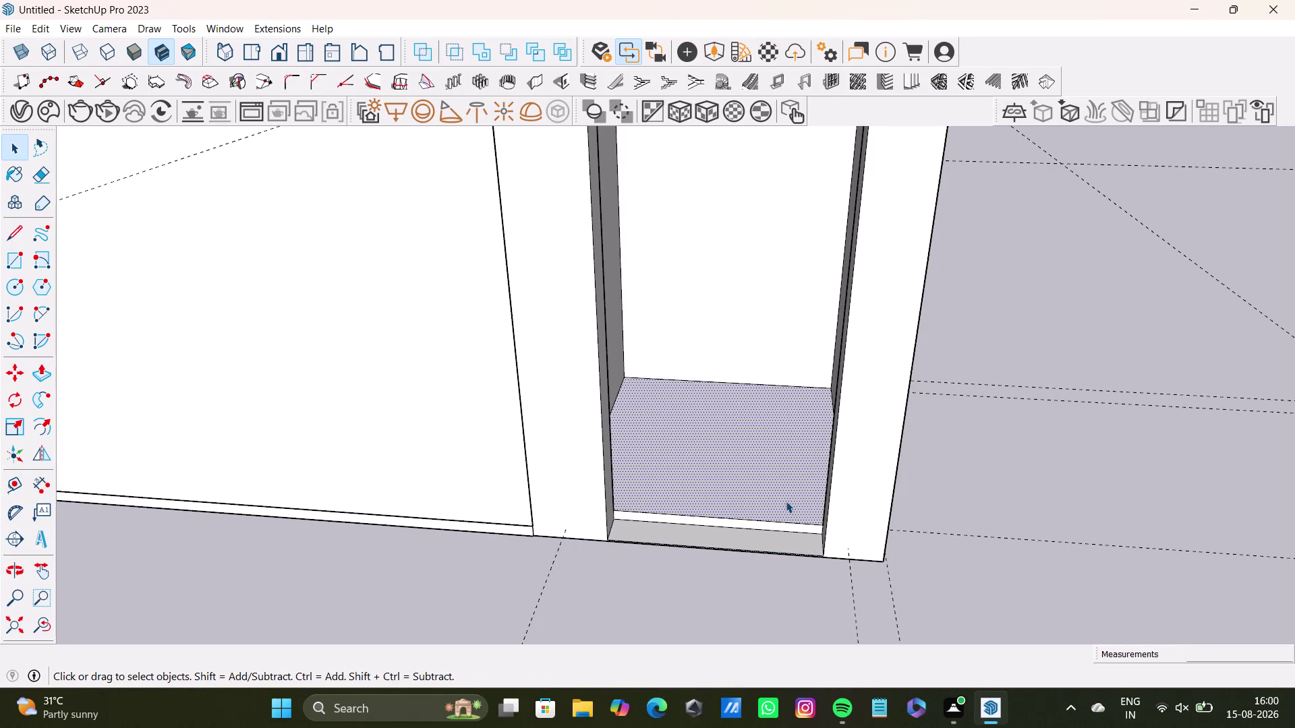
key(p)
drag(797, 498, 787, 538)
Select the stair box floor and push it down to ground level.
key(space)
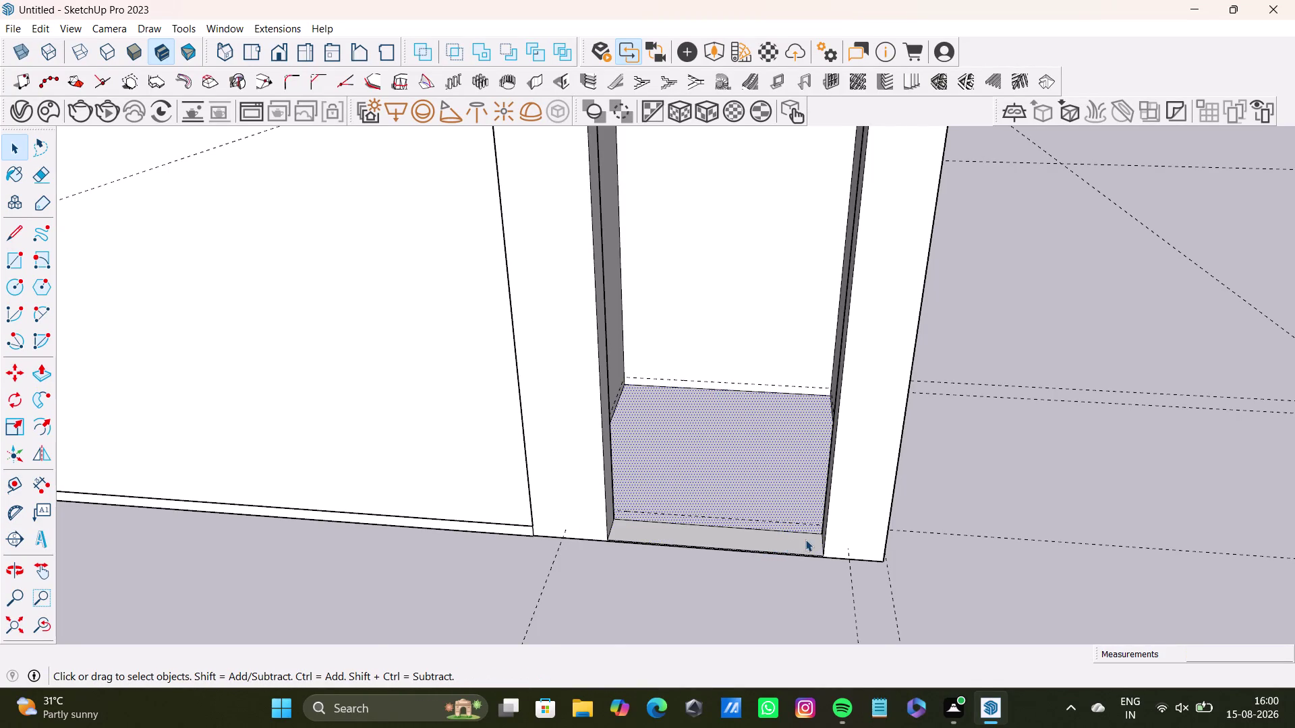
scroll(down, 3)
key(space)
click(942, 454)
Orbit out over the whole apartment and select its walls.
middle_drag(895, 481, 872, 487)
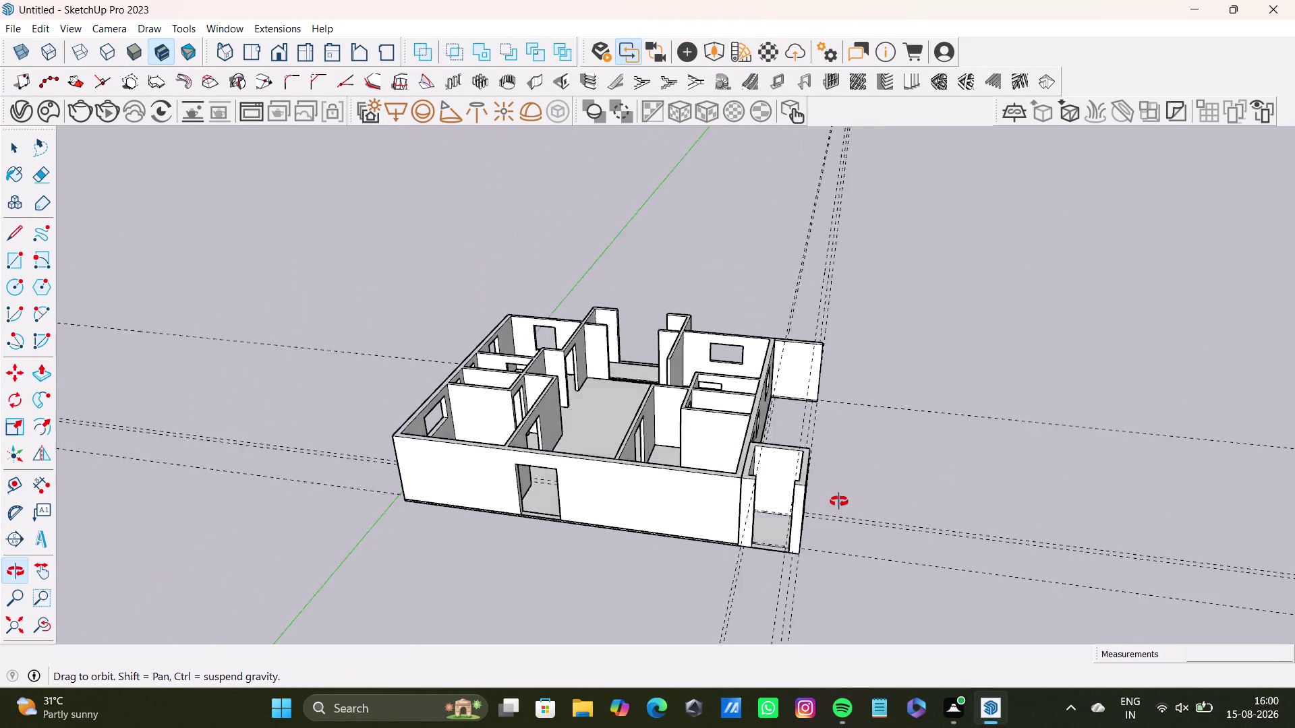
middle_drag(871, 487, 996, 621)
middle_drag(793, 562, 722, 637)
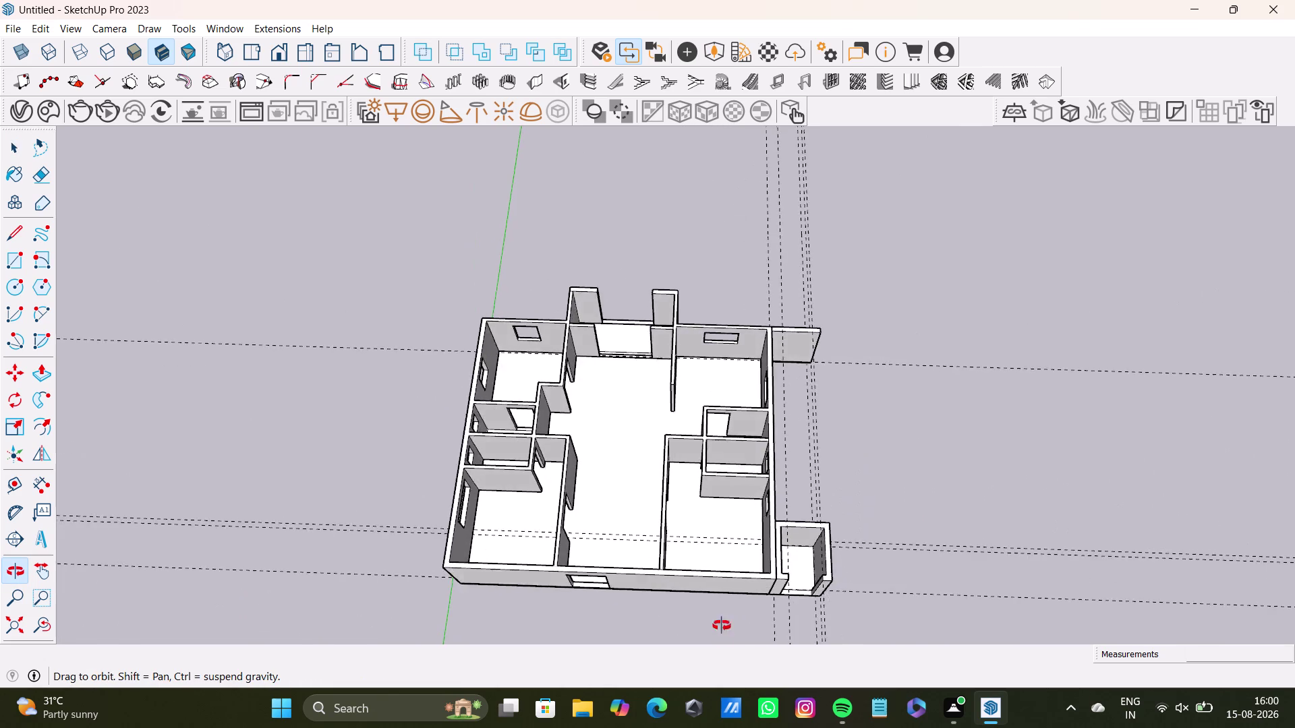
middle_drag(722, 638, 813, 421)
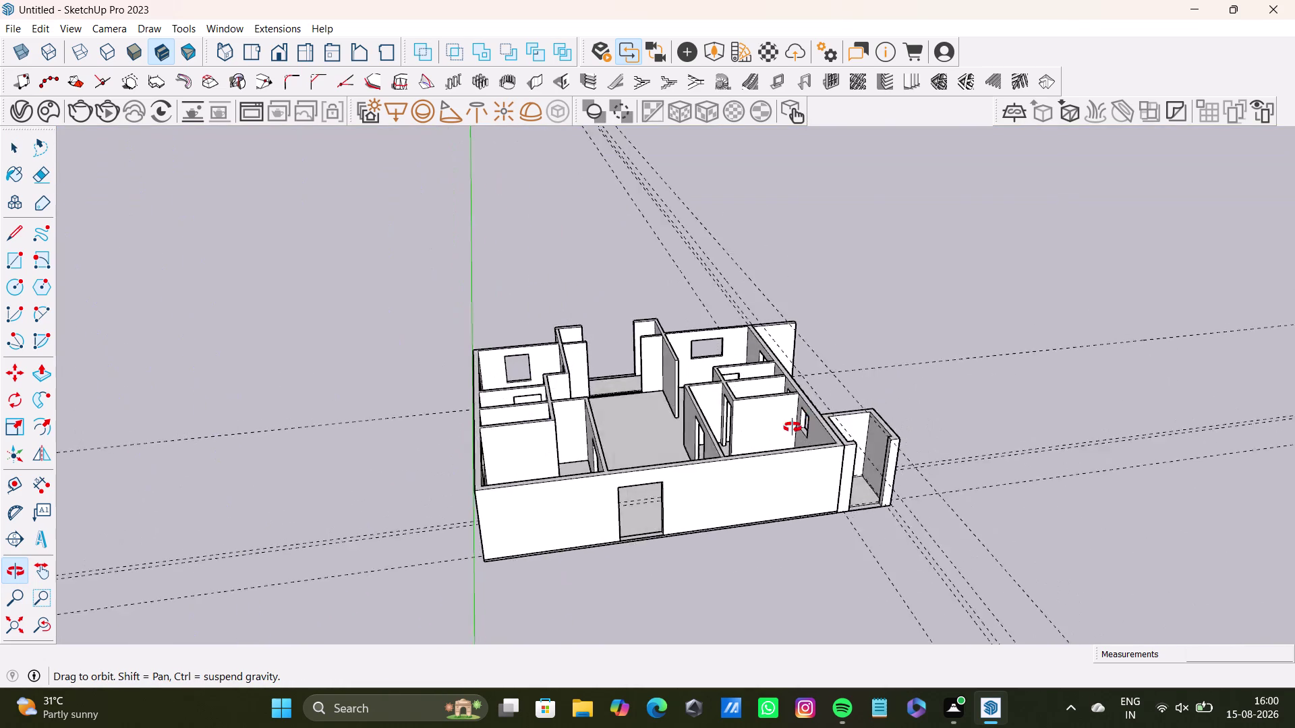
middle_drag(813, 422, 706, 411)
click(732, 489)
Copy the selected apartment plan with Move and Ctrl, dropping the duplicate beyond the stair box.
click(731, 486)
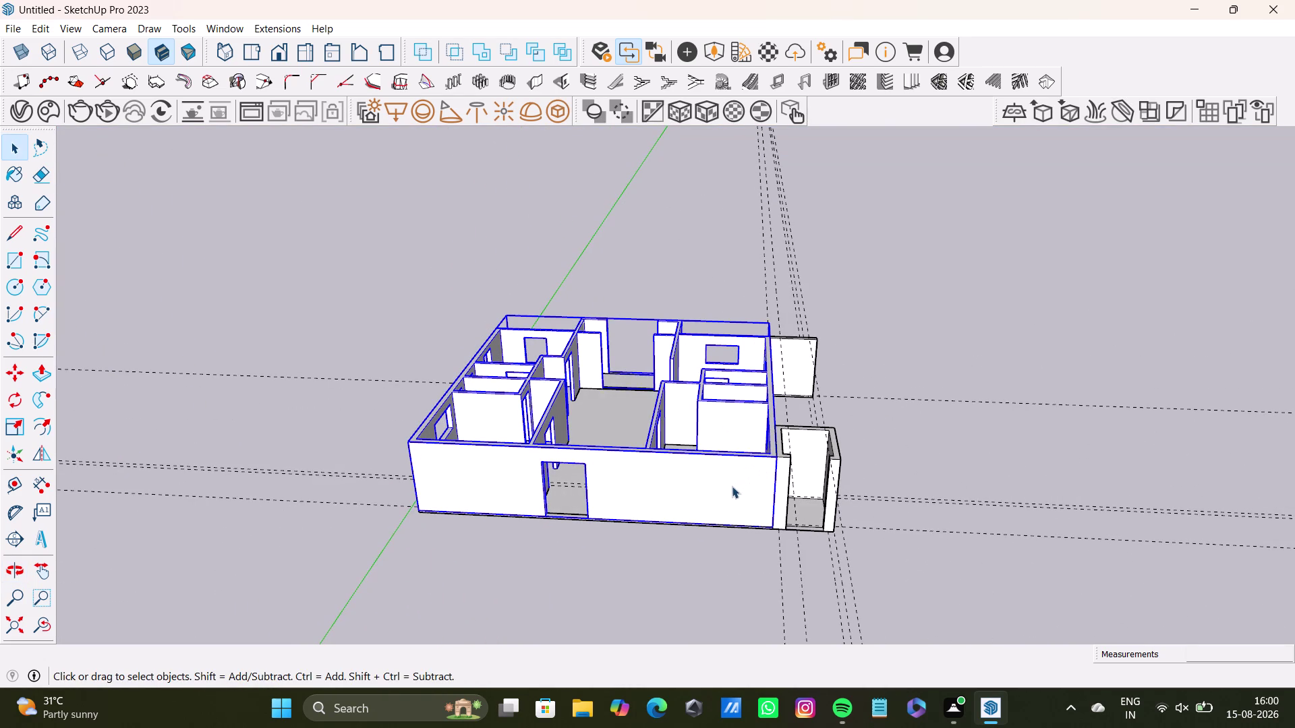
key(m)
click(770, 527)
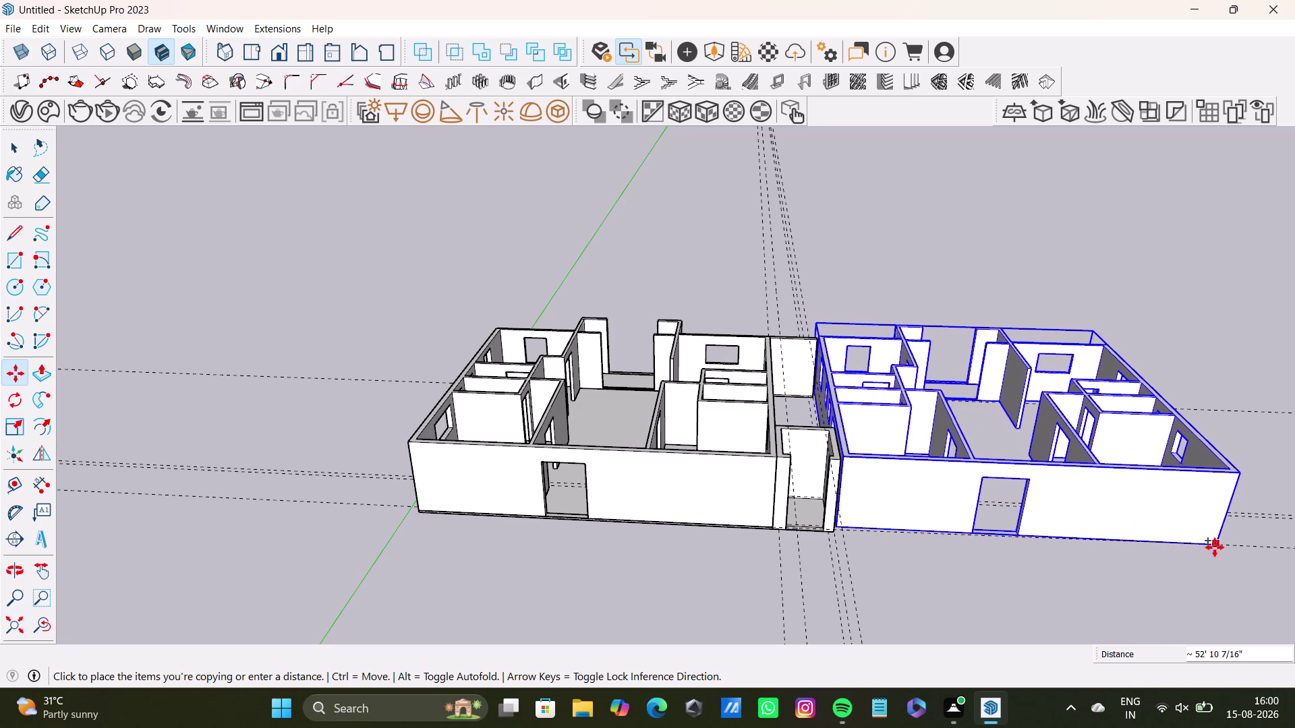
click(1211, 549)
key(space)
scroll(down, 3)
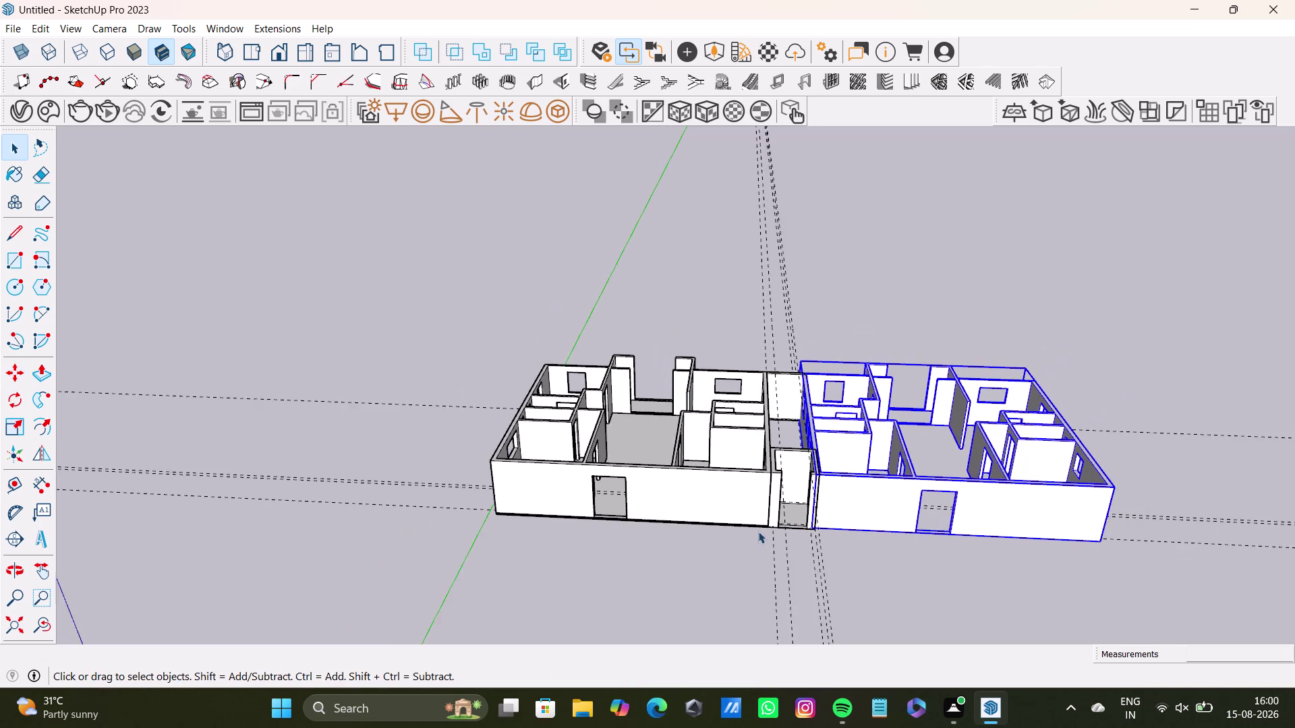
scroll(down, 3)
middle_drag(763, 528, 588, 568)
middle_drag(634, 542, 681, 503)
key(space)
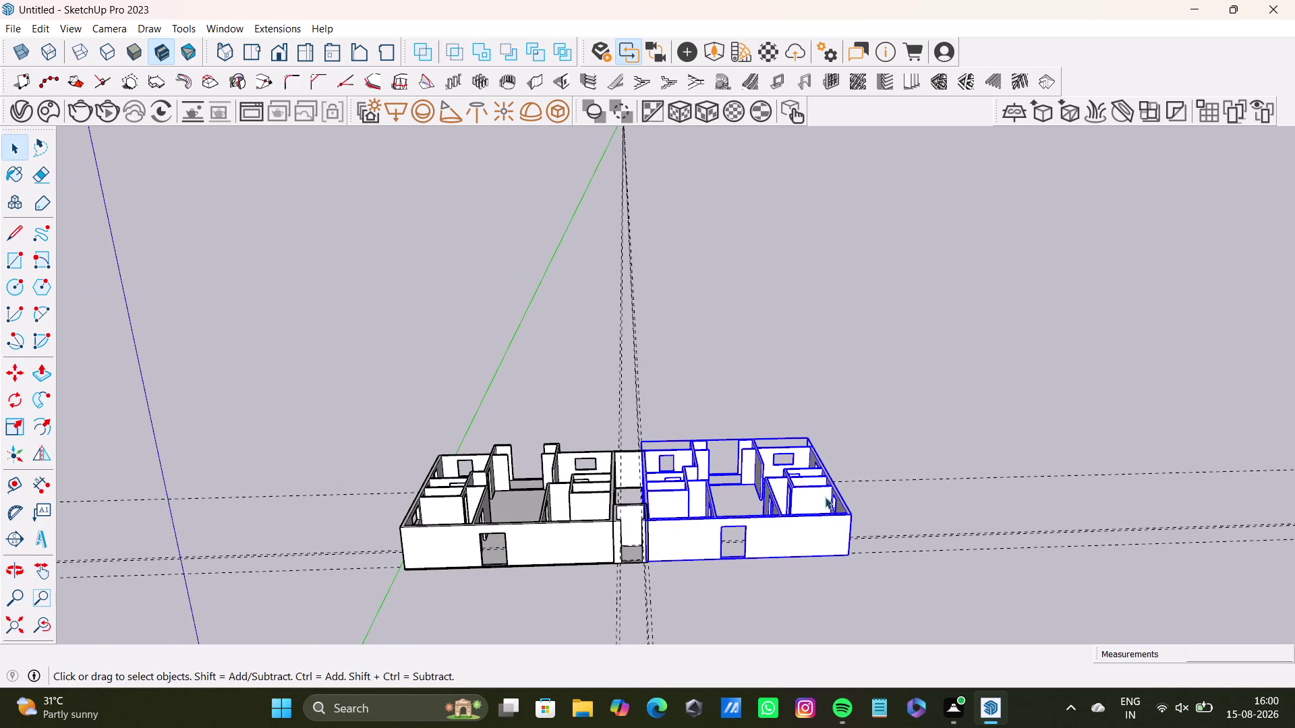
click(900, 468)
middle_drag(887, 560, 865, 723)
scroll(up, 3)
middle_drag(655, 496, 673, 414)
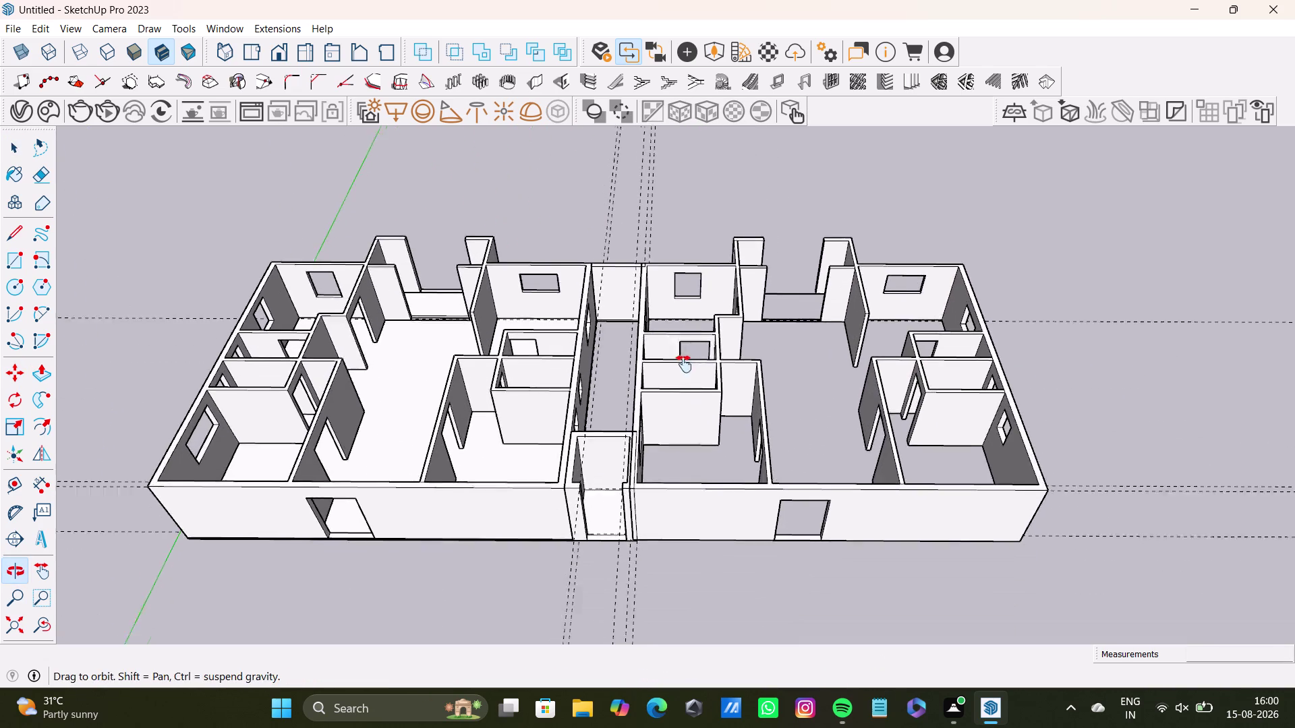
middle_drag(672, 414, 687, 352)
scroll(up, 3)
middle_drag(670, 411, 710, 581)
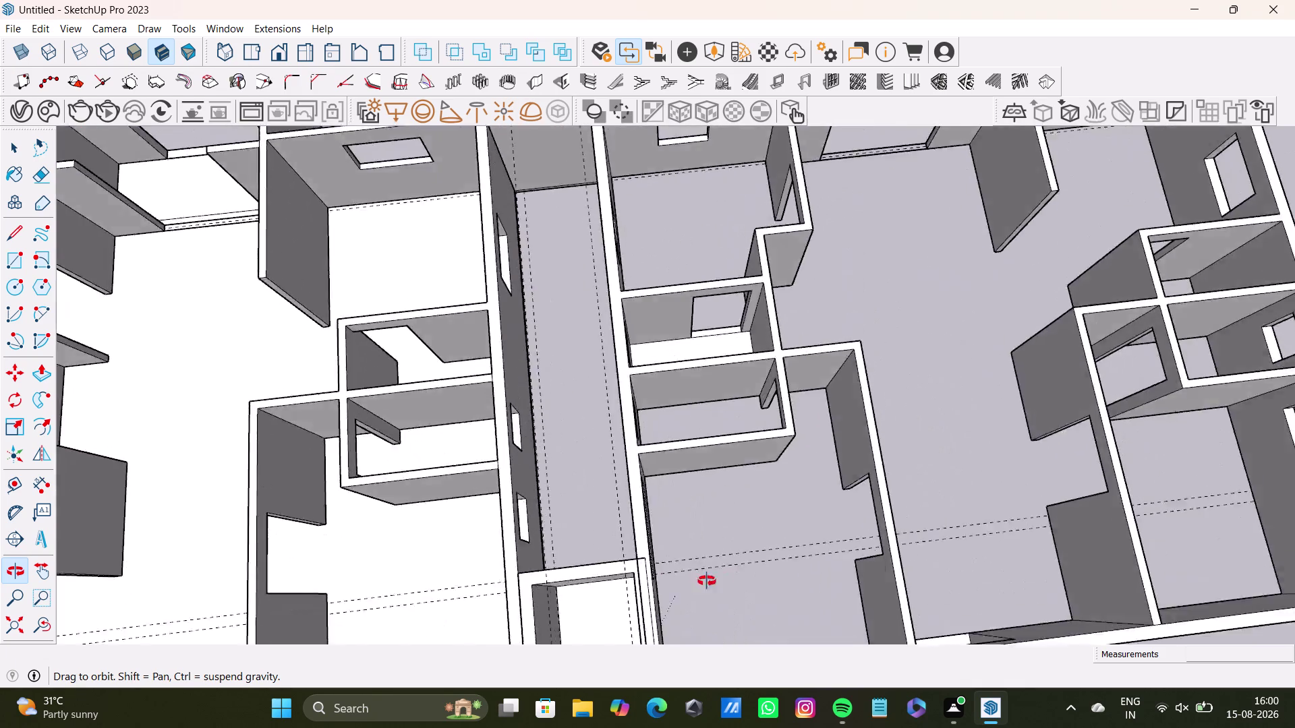
middle_drag(711, 581, 578, 361)
scroll(up, 3)
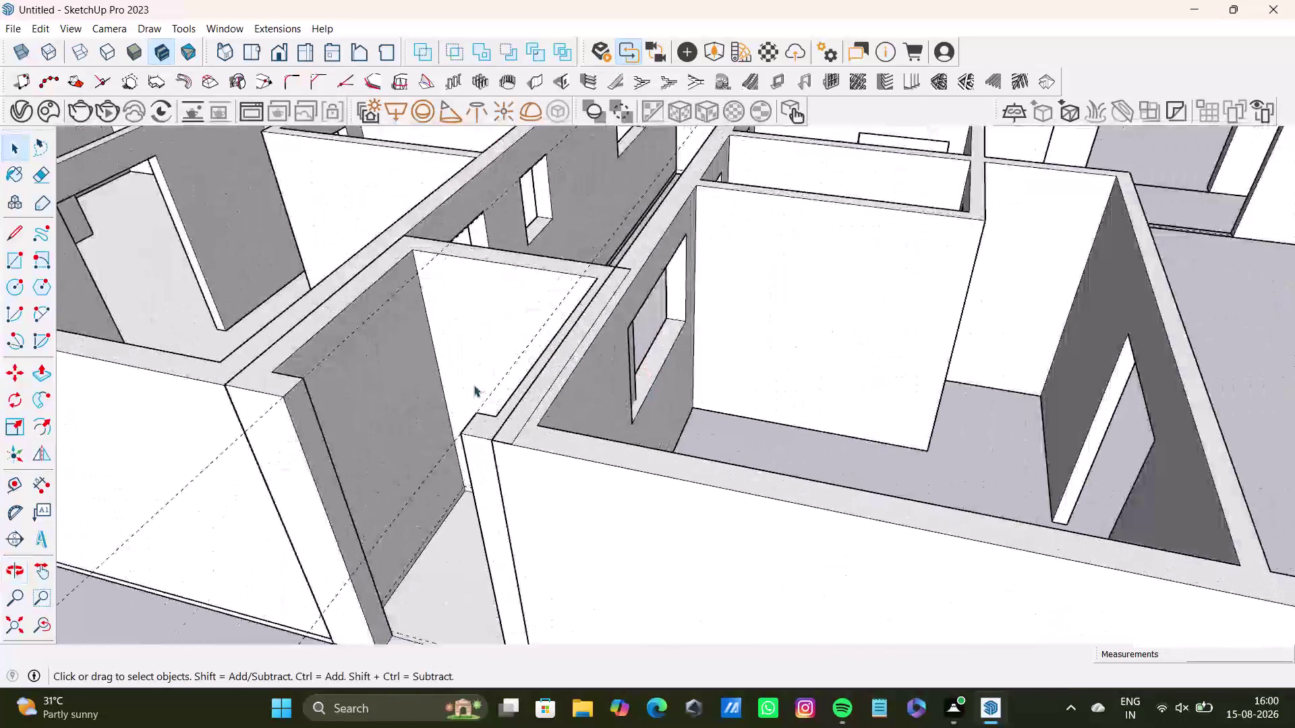
middle_drag(494, 382, 688, 396)
click(19, 253)
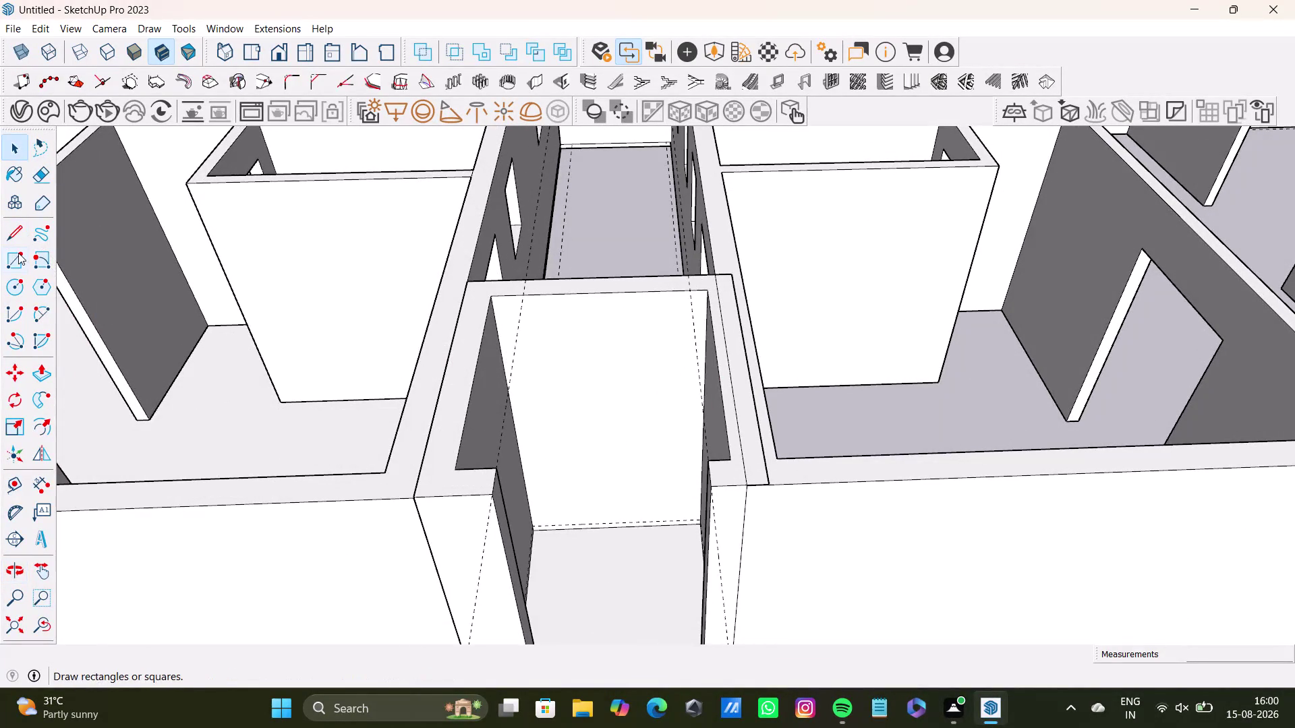
scroll(up, 3)
drag(493, 287, 500, 292)
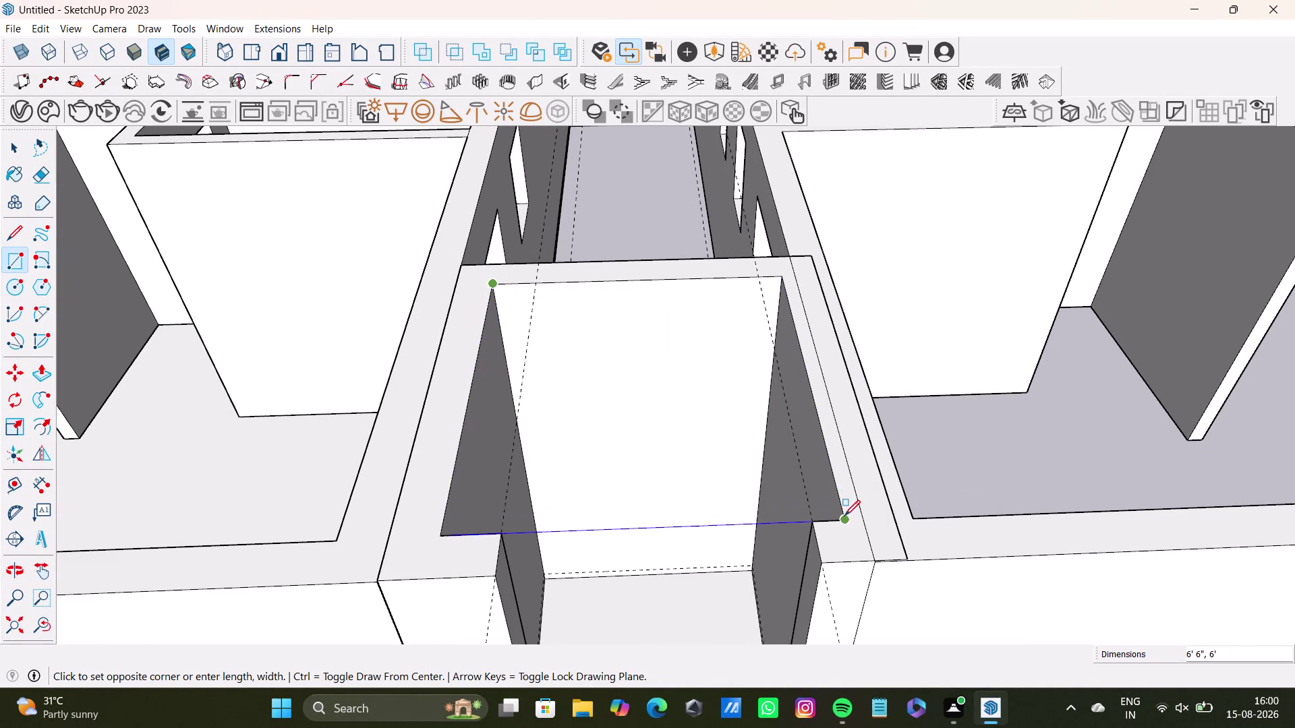
click(845, 519)
middle_drag(768, 556, 731, 386)
key(space)
click(632, 433)
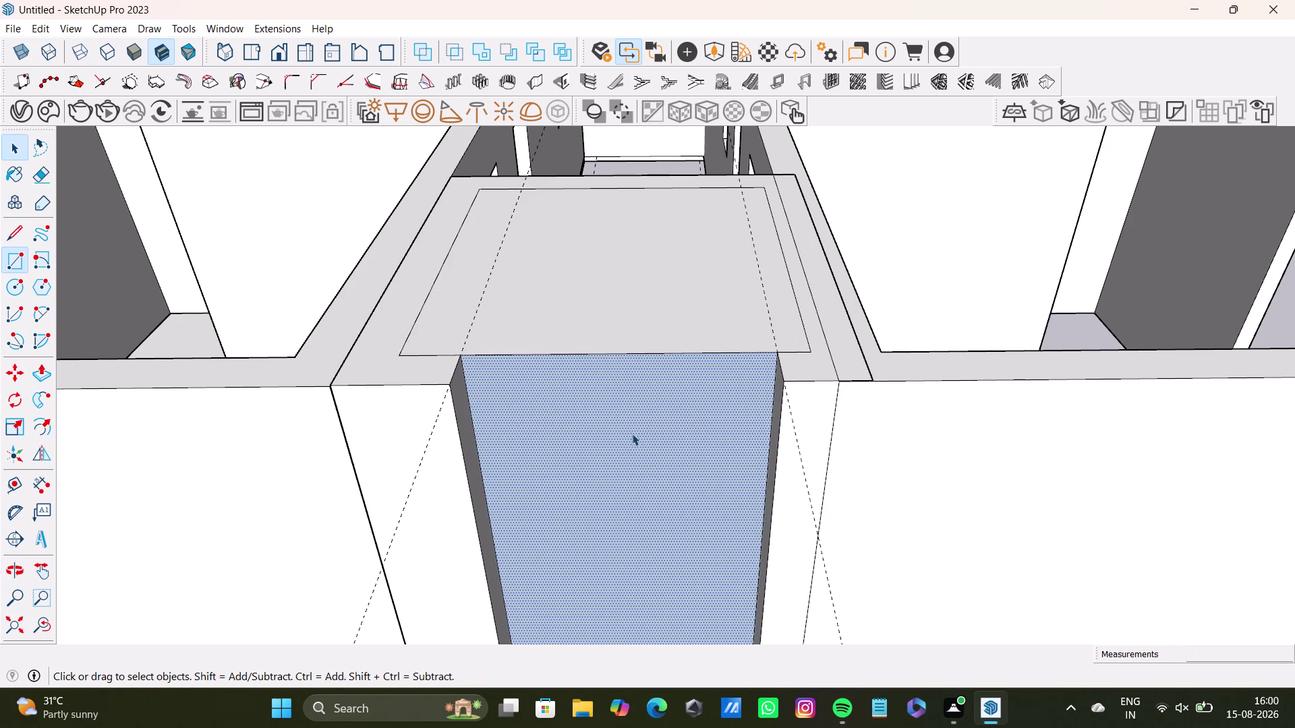
key(Delete)
scroll(down, 3)
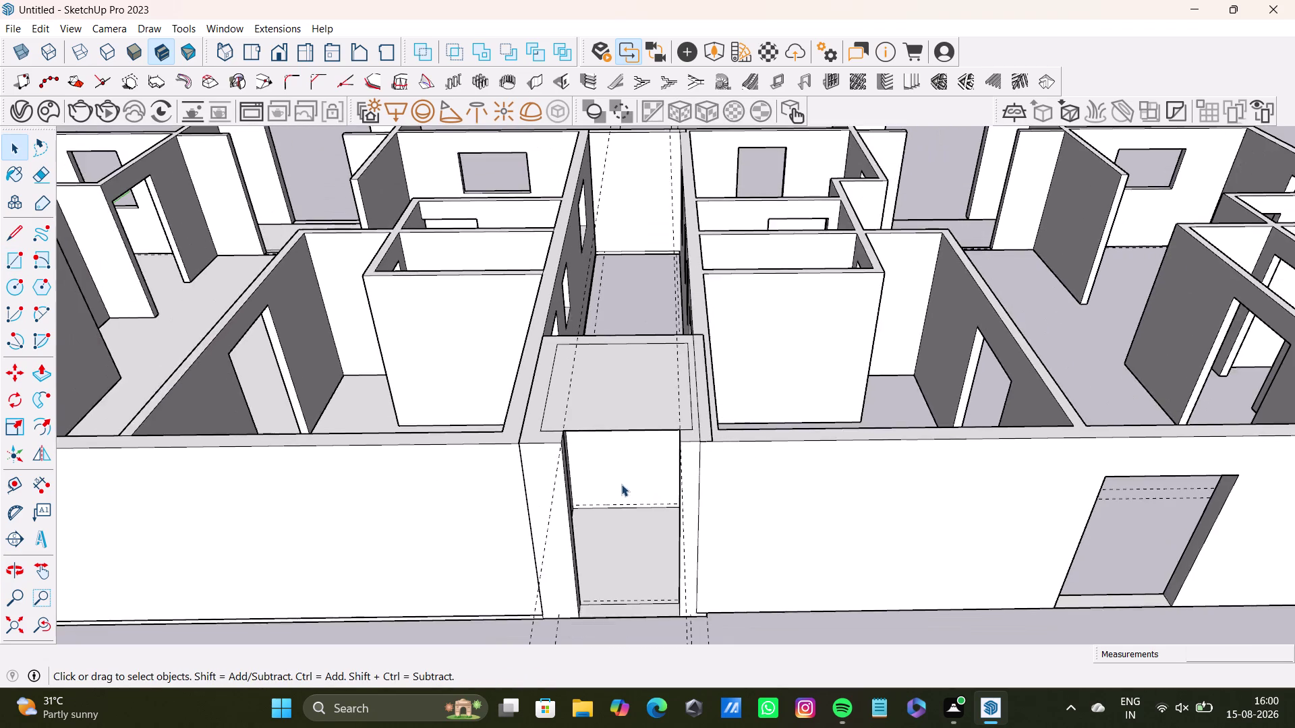
middle_drag(621, 484, 602, 573)
middle_drag(599, 567, 596, 625)
middle_drag(620, 545, 624, 537)
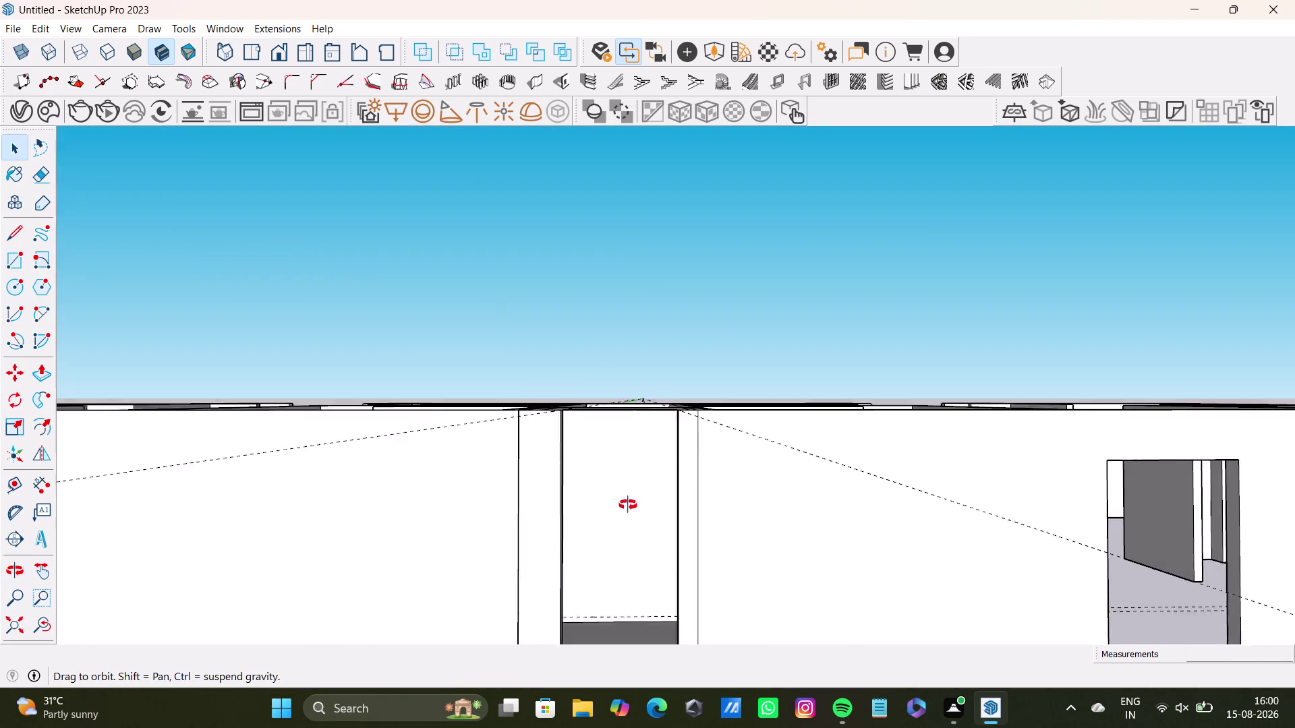
middle_drag(624, 537, 621, 625)
middle_drag(634, 513, 642, 445)
click(650, 315)
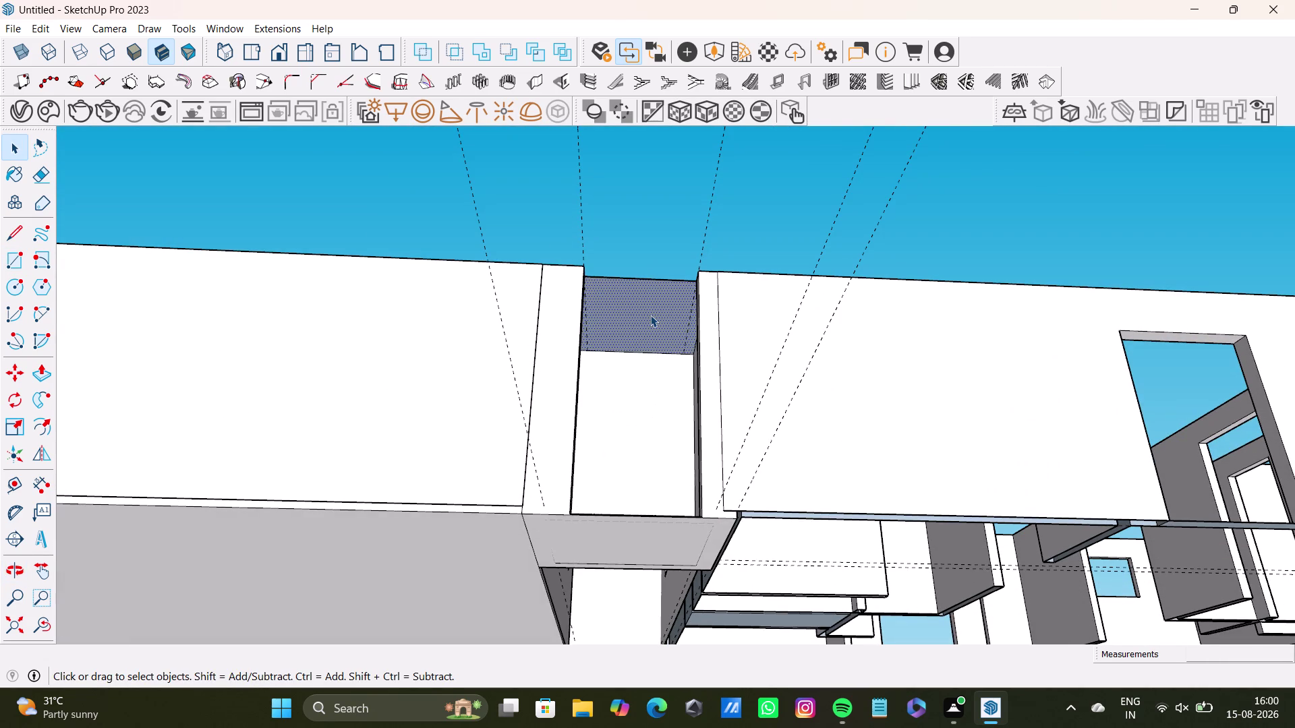
key(p)
drag(650, 315, 649, 322)
middle_drag(652, 365, 581, 692)
scroll(up, 3)
middle_drag(571, 313, 568, 320)
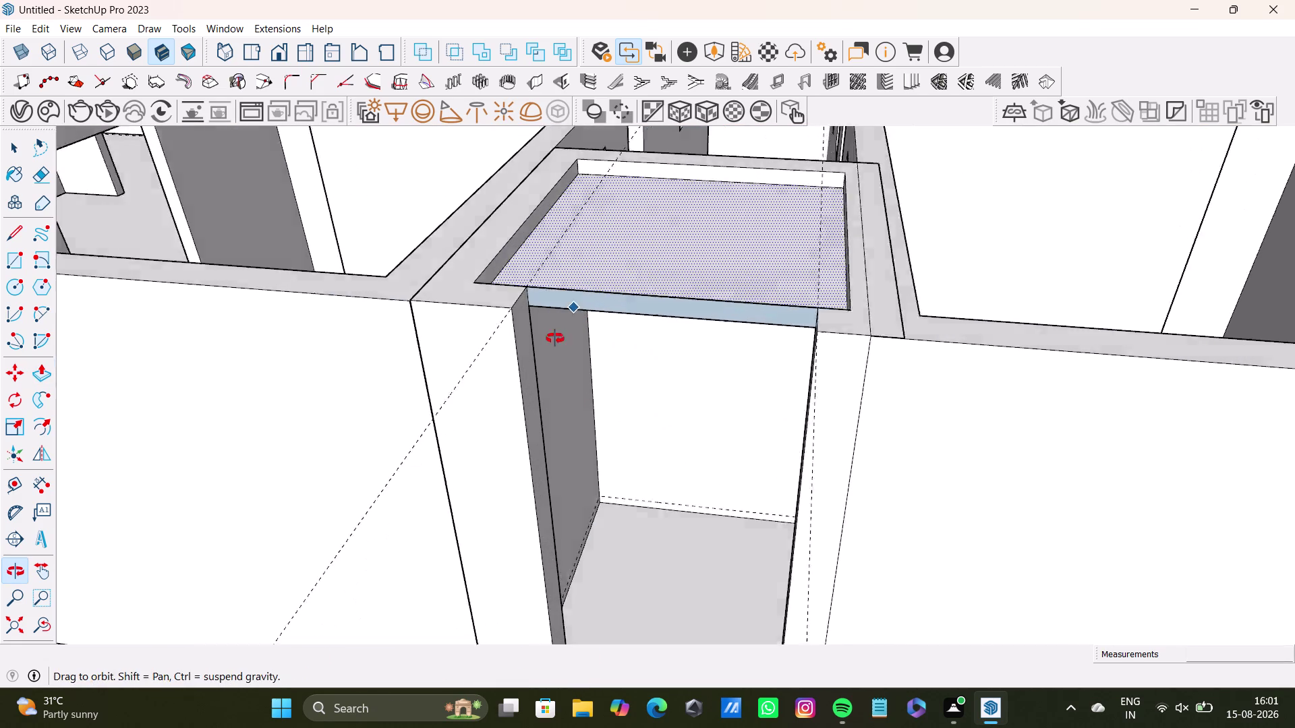
middle_drag(567, 320, 390, 456)
scroll(up, 3)
key(ctrl+z)
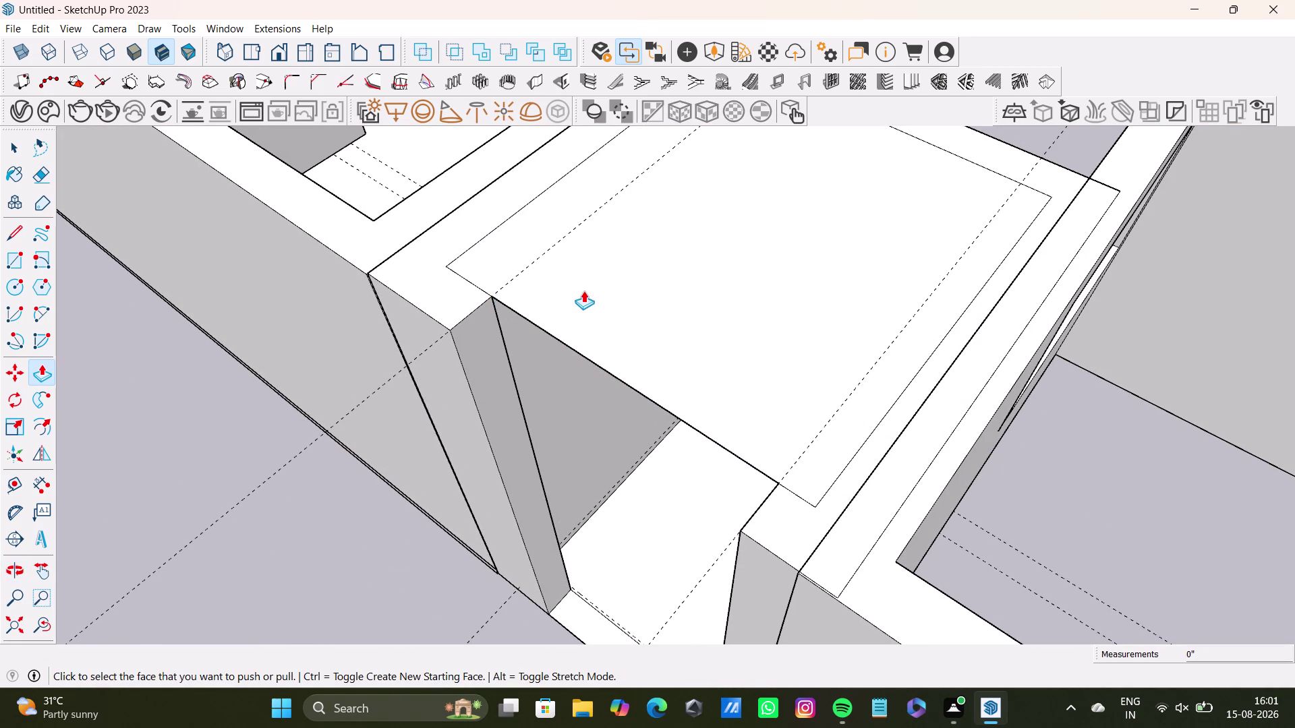
key(space)
middle_drag(629, 428, 871, 455)
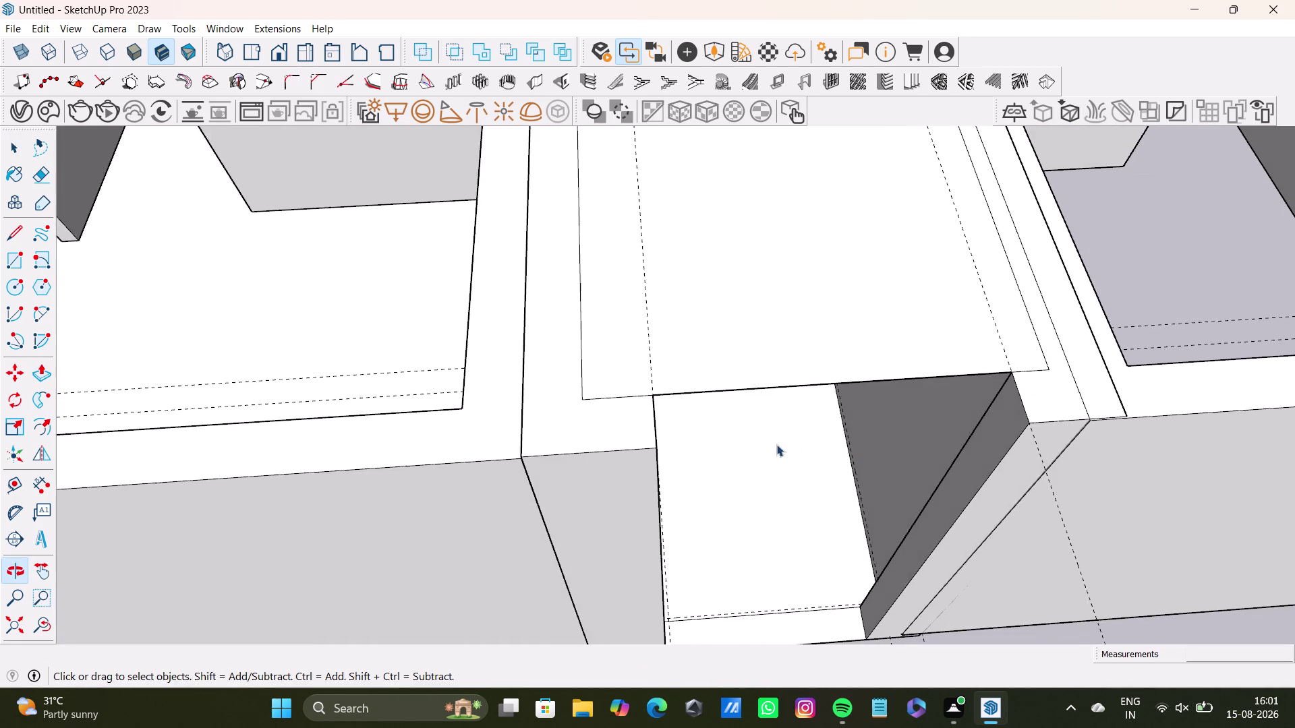
middle_drag(762, 432, 697, 573)
middle_drag(706, 568, 723, 261)
middle_drag(795, 417, 708, 265)
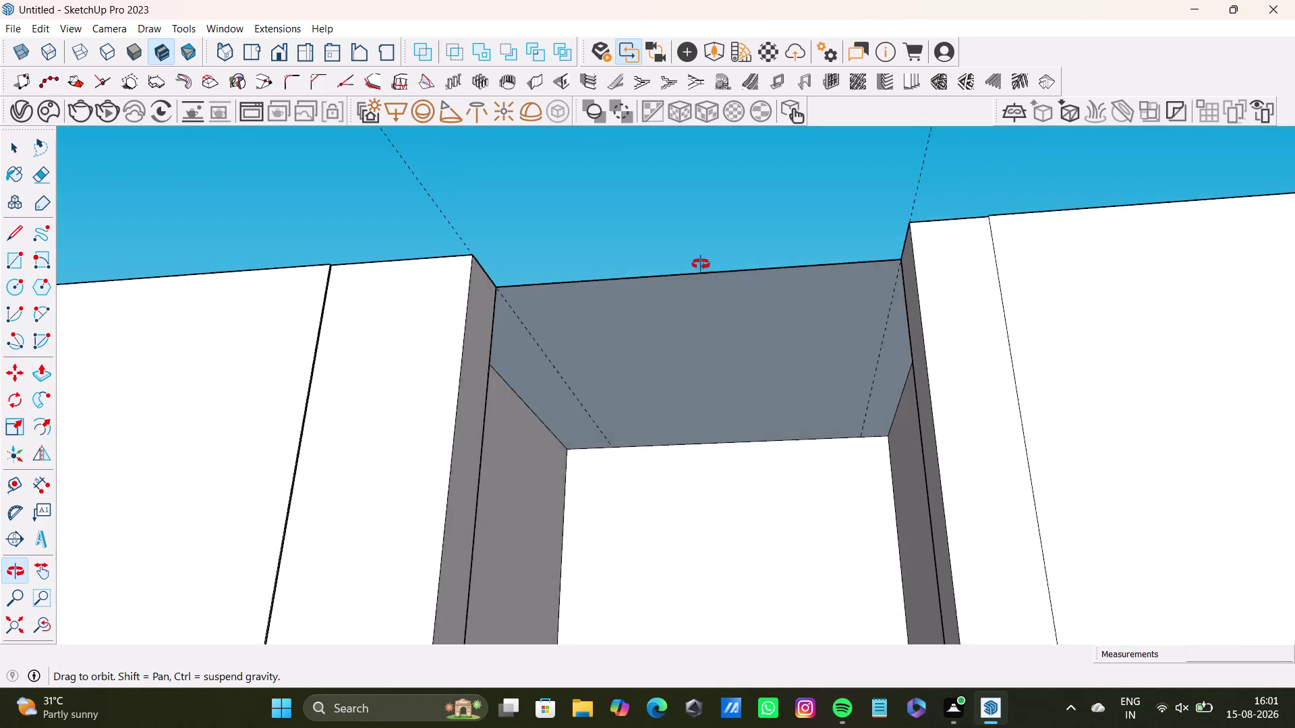
middle_drag(708, 266, 569, 527)
scroll(up, 3)
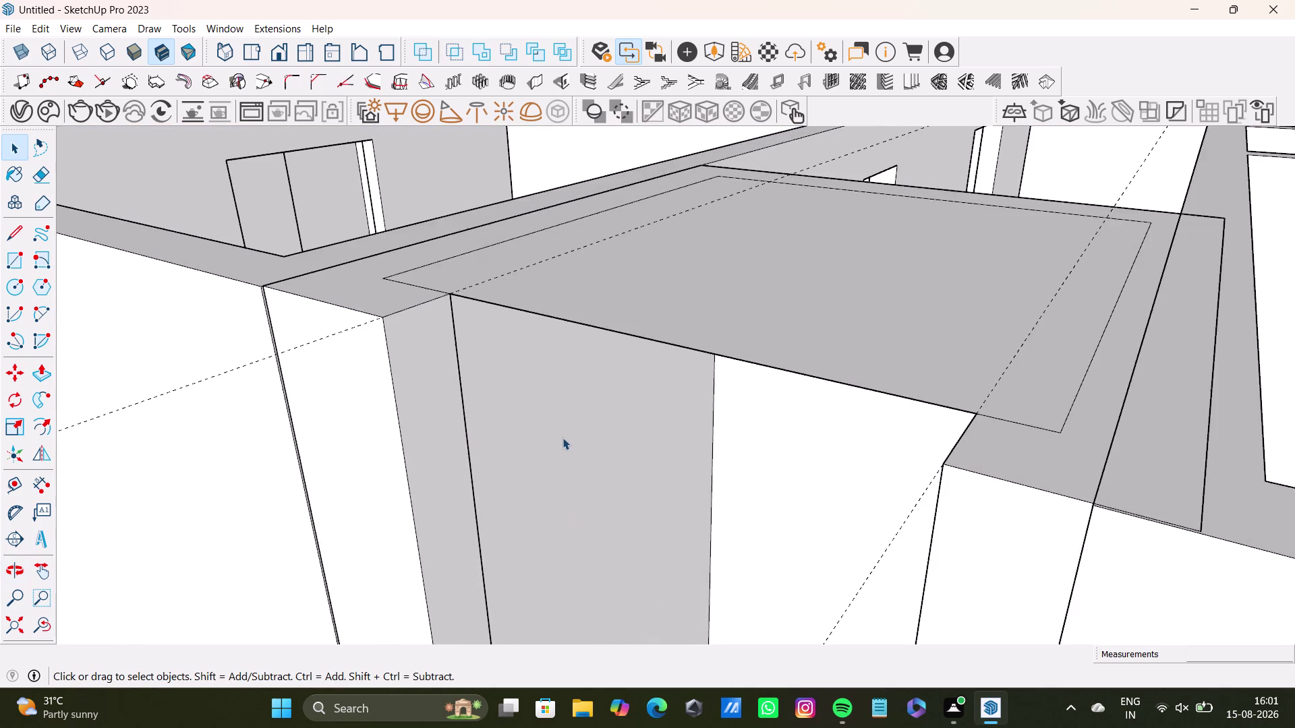
scroll(down, 3)
middle_drag(583, 442, 832, 467)
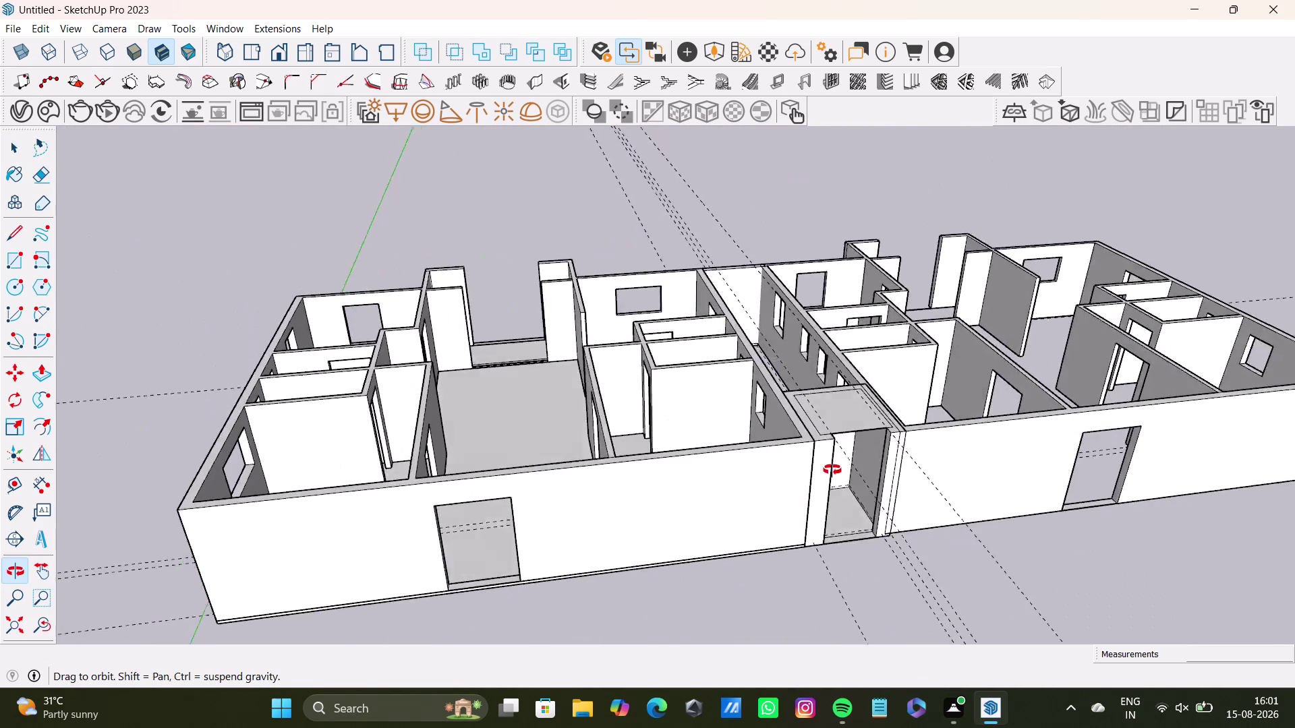
Orbit around the full model toward the right-hand plan and the stair box.
middle_drag(831, 467, 787, 638)
key(space)
click(671, 217)
scroll(up, 3)
scroll(down, 3)
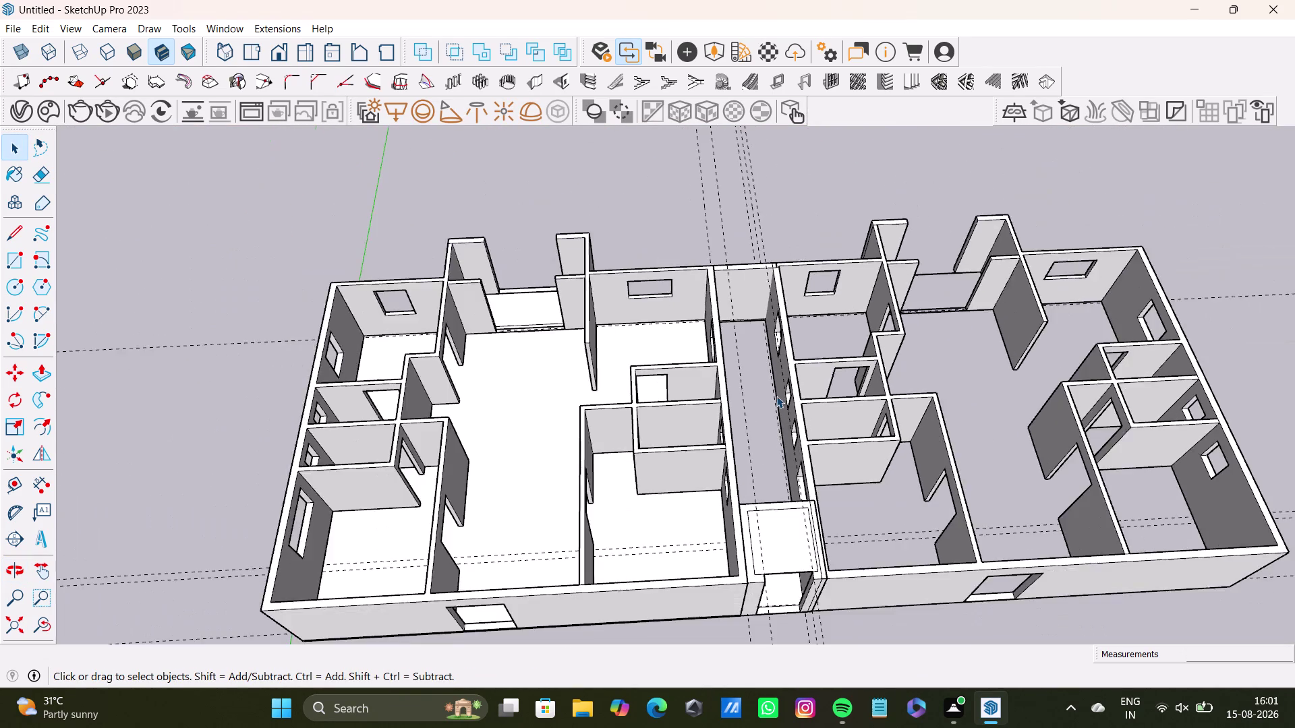
scroll(down, 3)
middle_drag(836, 411, 767, 341)
middle_drag(776, 433, 767, 373)
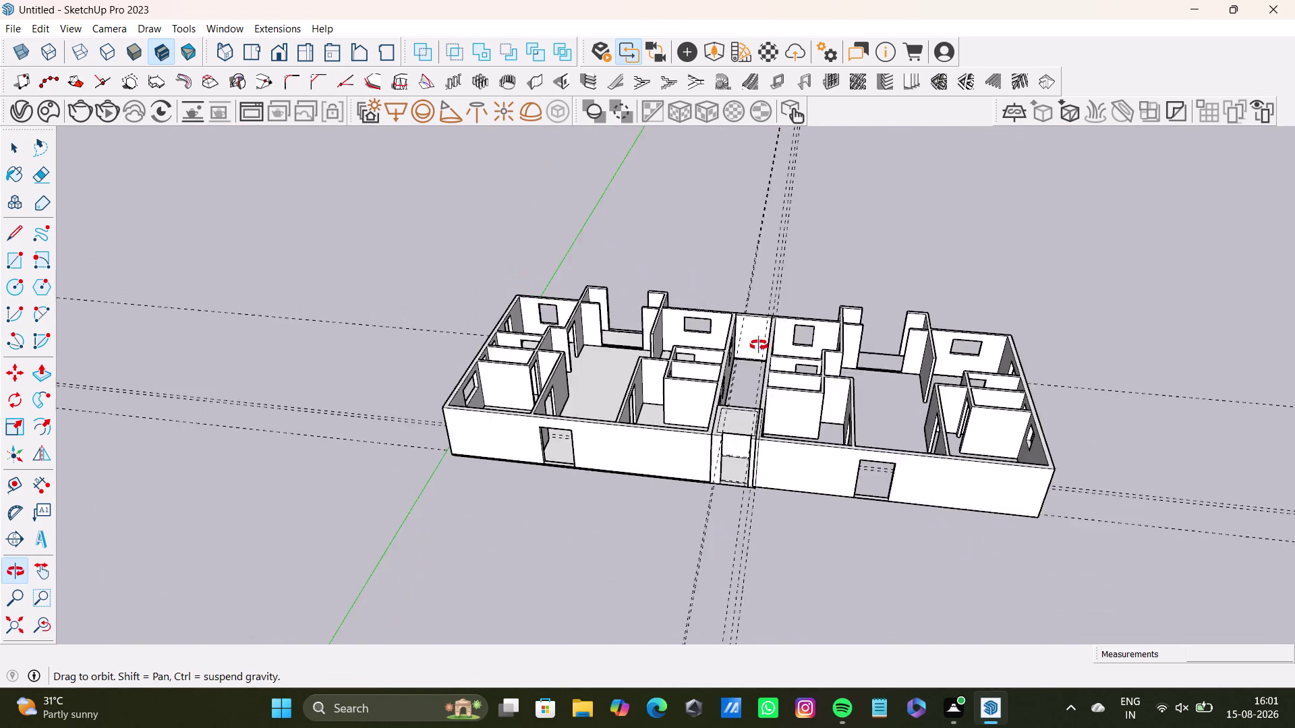
middle_drag(767, 373, 752, 304)
scroll(up, 3)
middle_drag(915, 471, 928, 667)
scroll(up, 3)
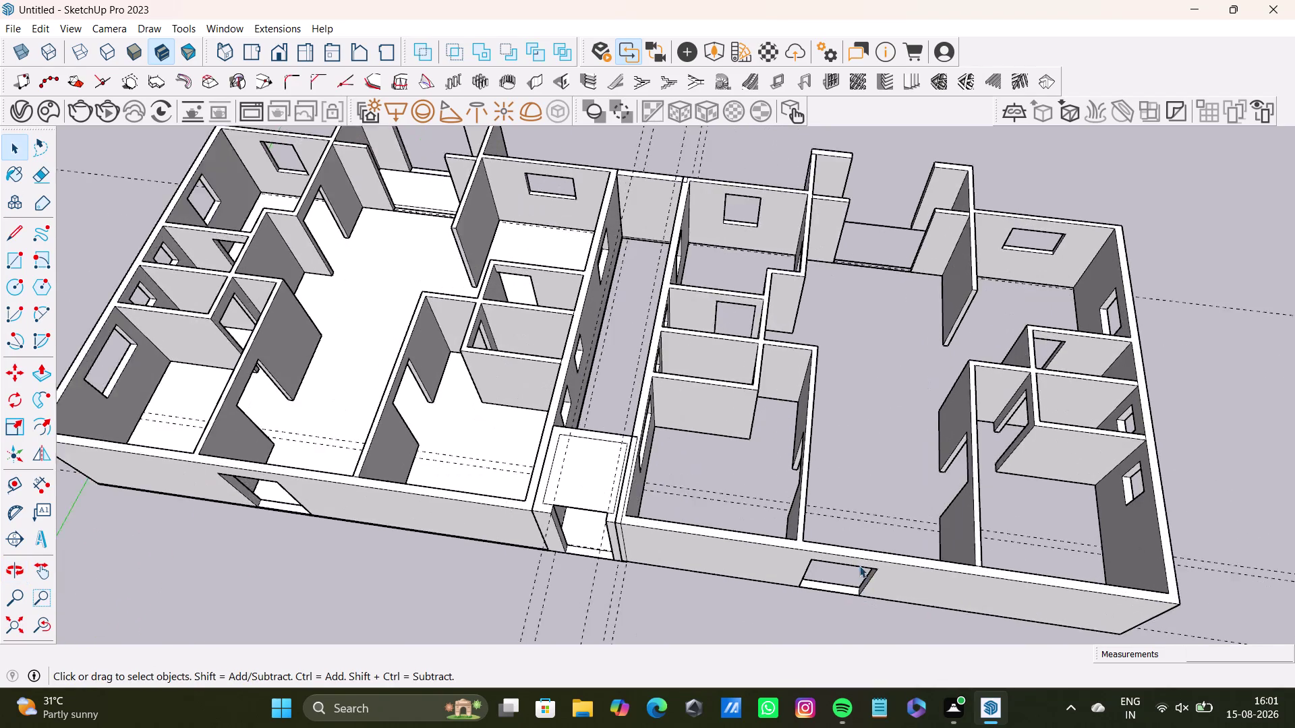
scroll(up, 3)
scroll(up, 3)
middle_drag(855, 539, 860, 520)
Undo three times to remove the mirrored right-hand plan.
key(ctrl+z)
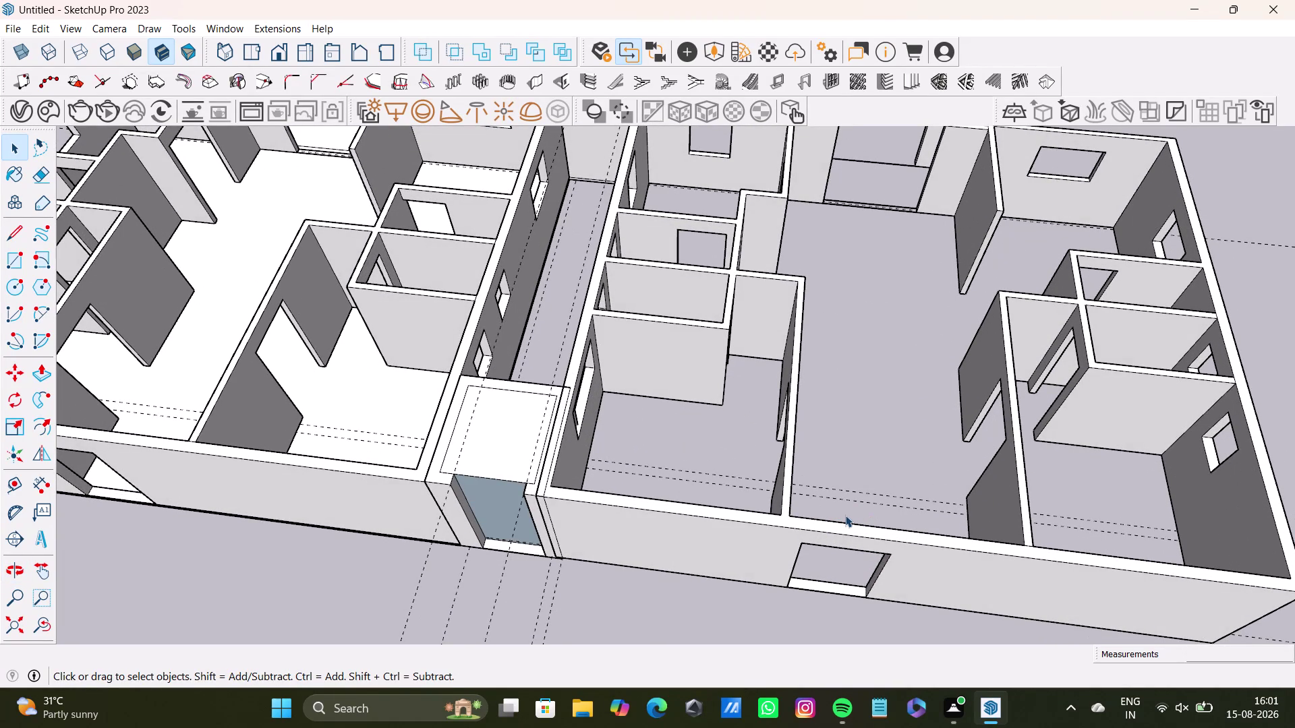
key(ctrl+z)
key(ctrl+z)
scroll(down, 3)
middle_drag(686, 417, 890, 449)
Triple-click a wall of the remaining plan to select all its connected geometry.
key(space)
click(627, 477)
double_click(631, 476)
triple_click(649, 492)
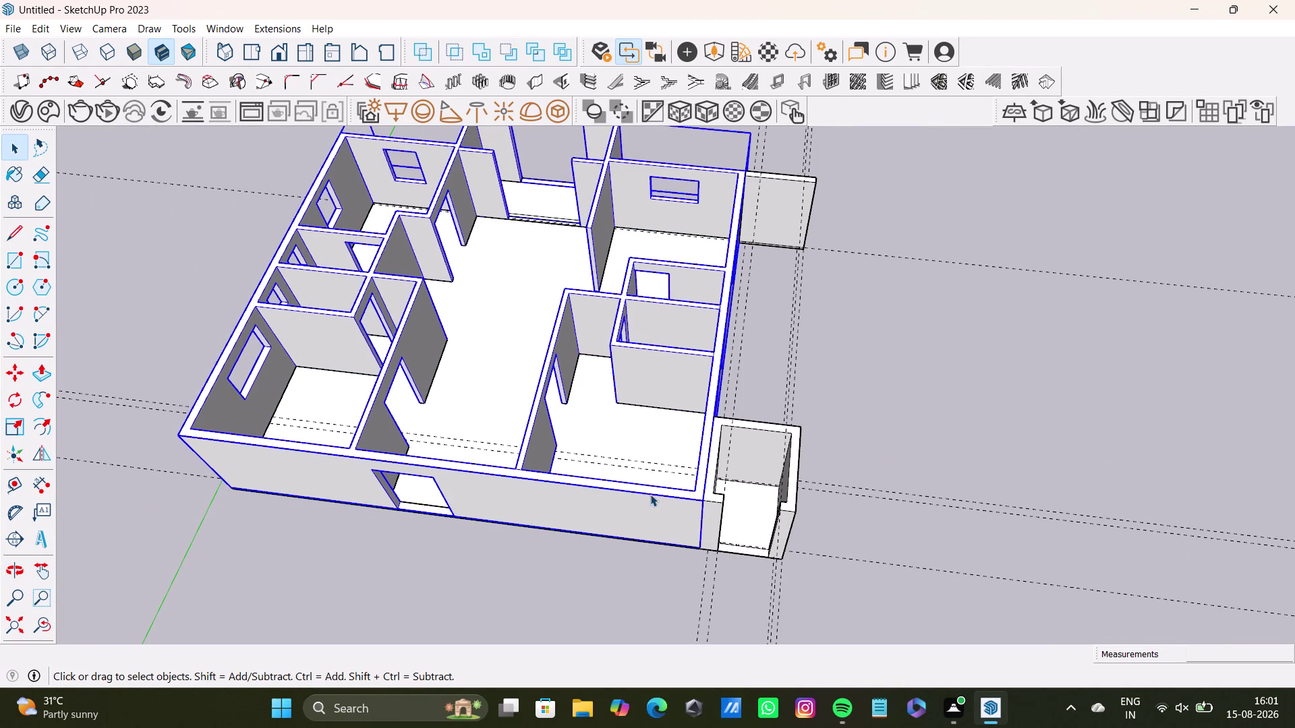
double_click(652, 495)
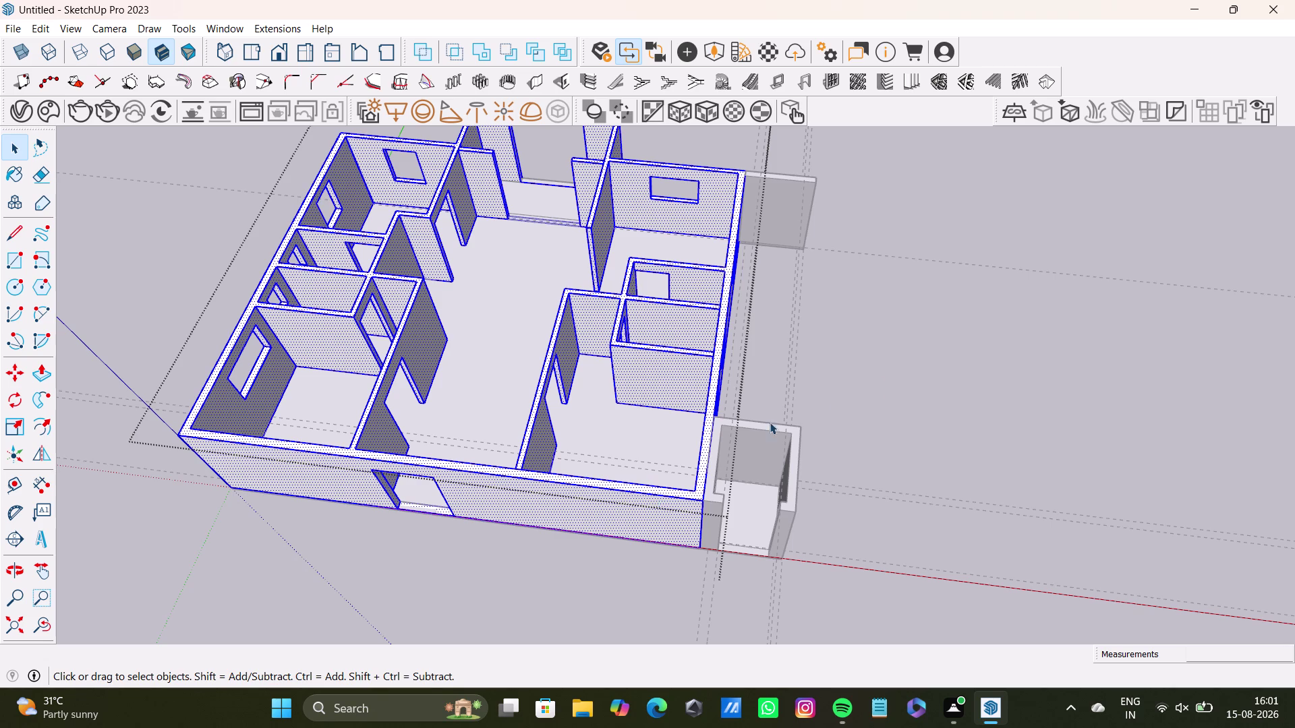
key(space)
click(897, 372)
scroll(down, 3)
middle_drag(583, 475, 704, 515)
drag(238, 212, 473, 428)
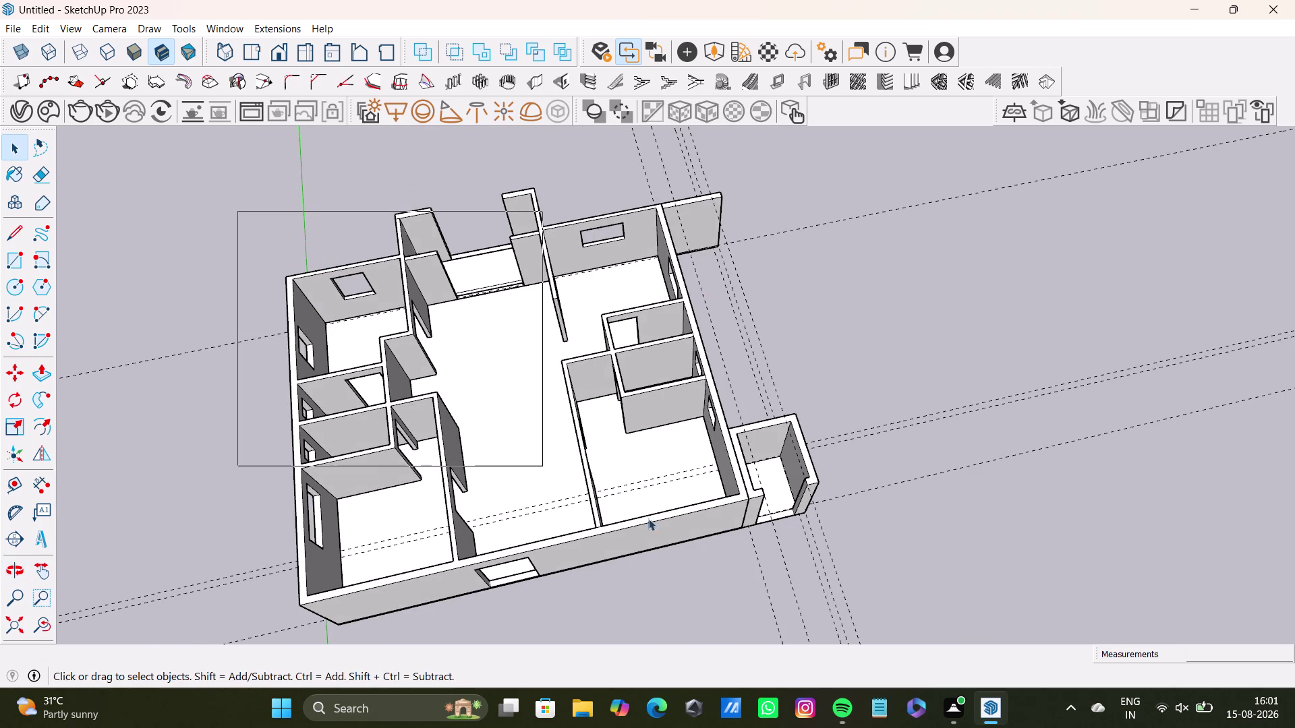
drag(473, 427, 765, 592)
middle_drag(742, 563, 550, 508)
key(space)
click(820, 389)
middle_drag(824, 427, 1010, 573)
drag(279, 197, 860, 630)
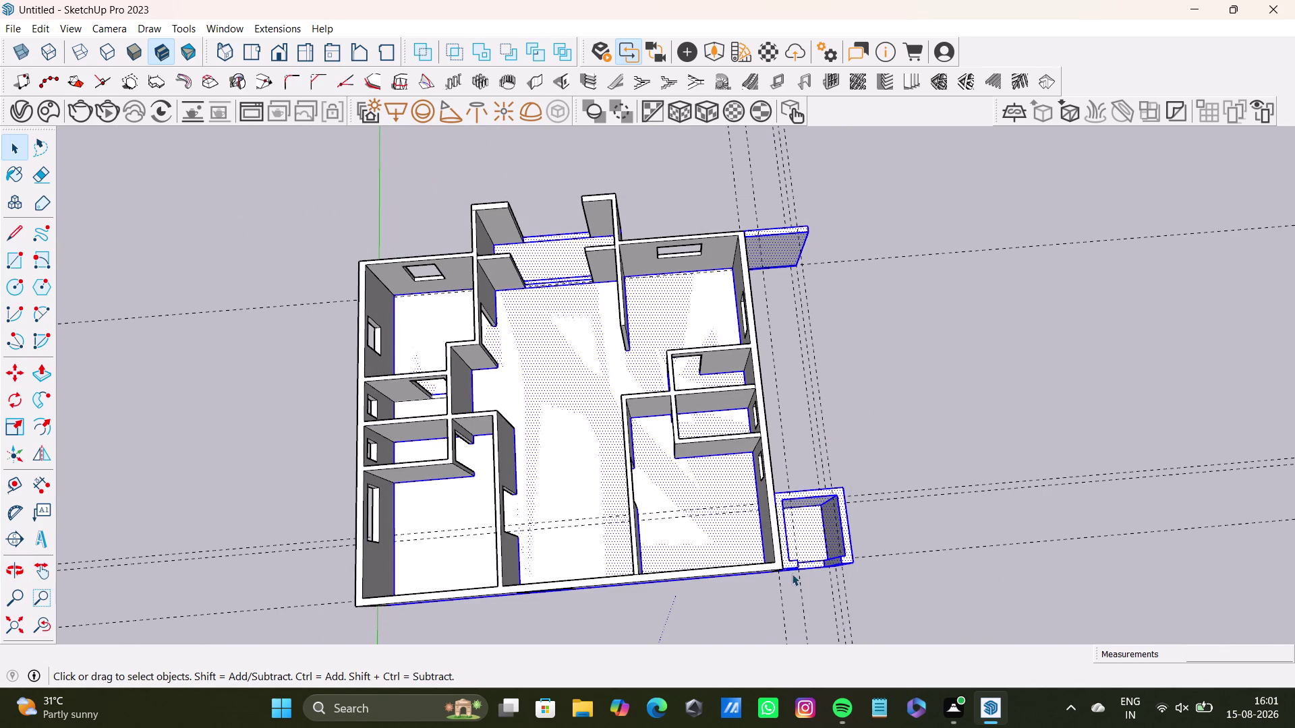
middle_drag(781, 565, 657, 418)
click(626, 400)
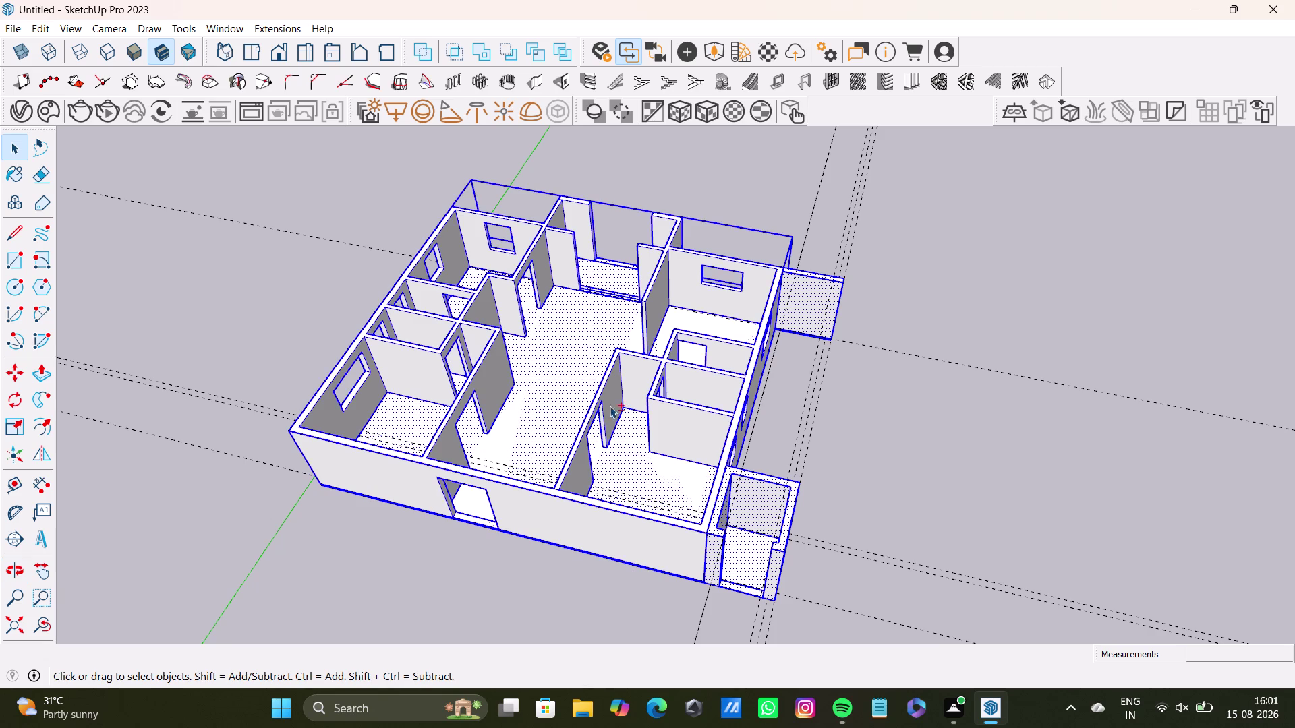
scroll(up, 3)
click(780, 479)
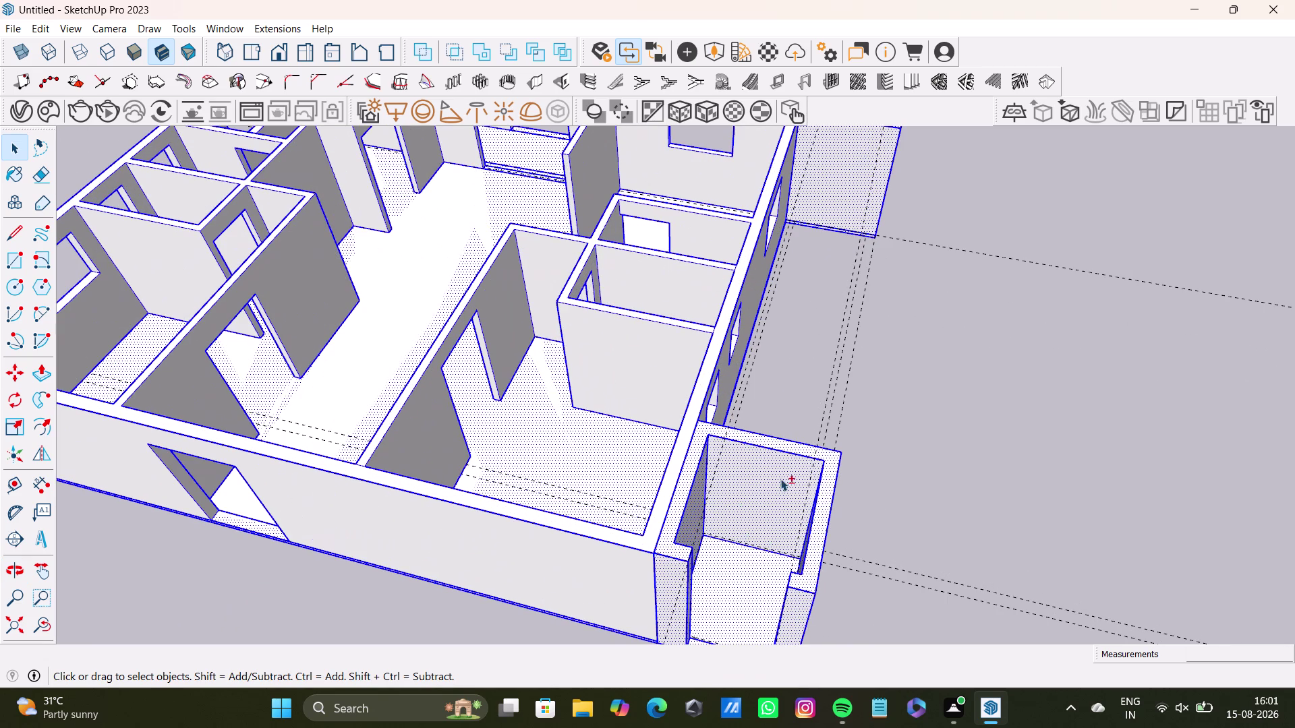
click(768, 444)
click(694, 474)
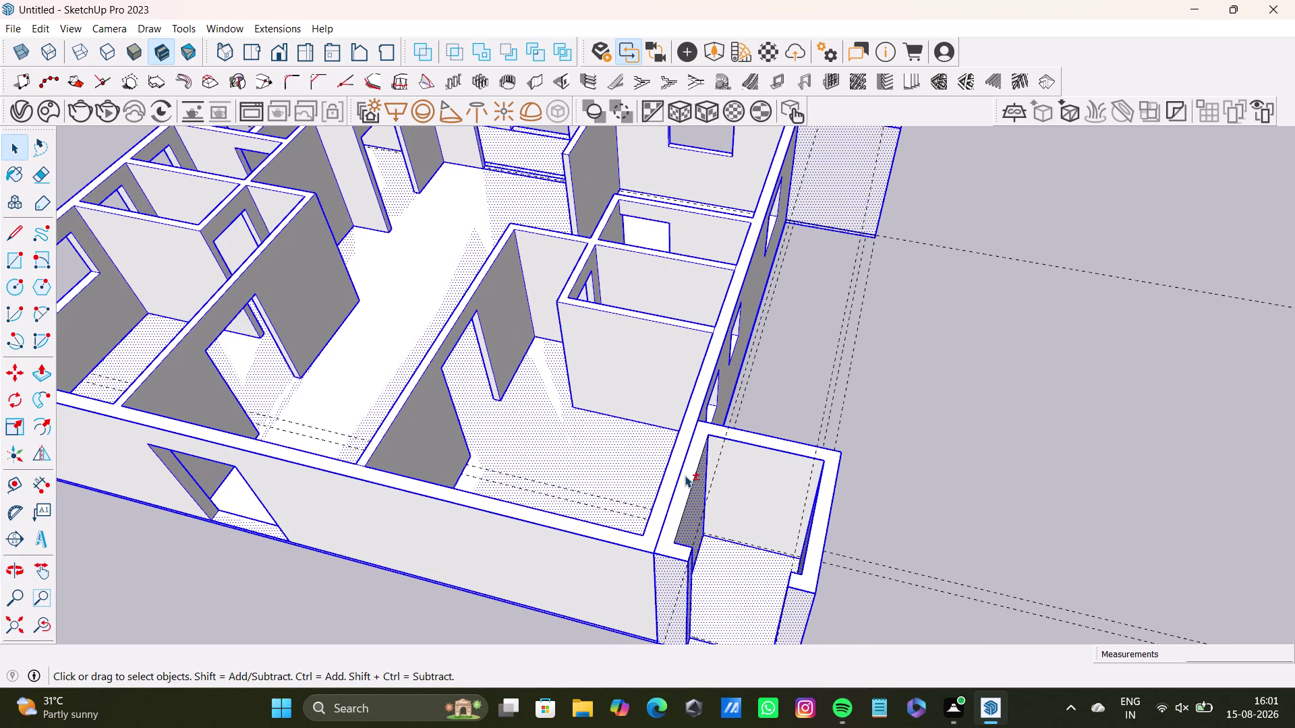
click(684, 475)
click(685, 475)
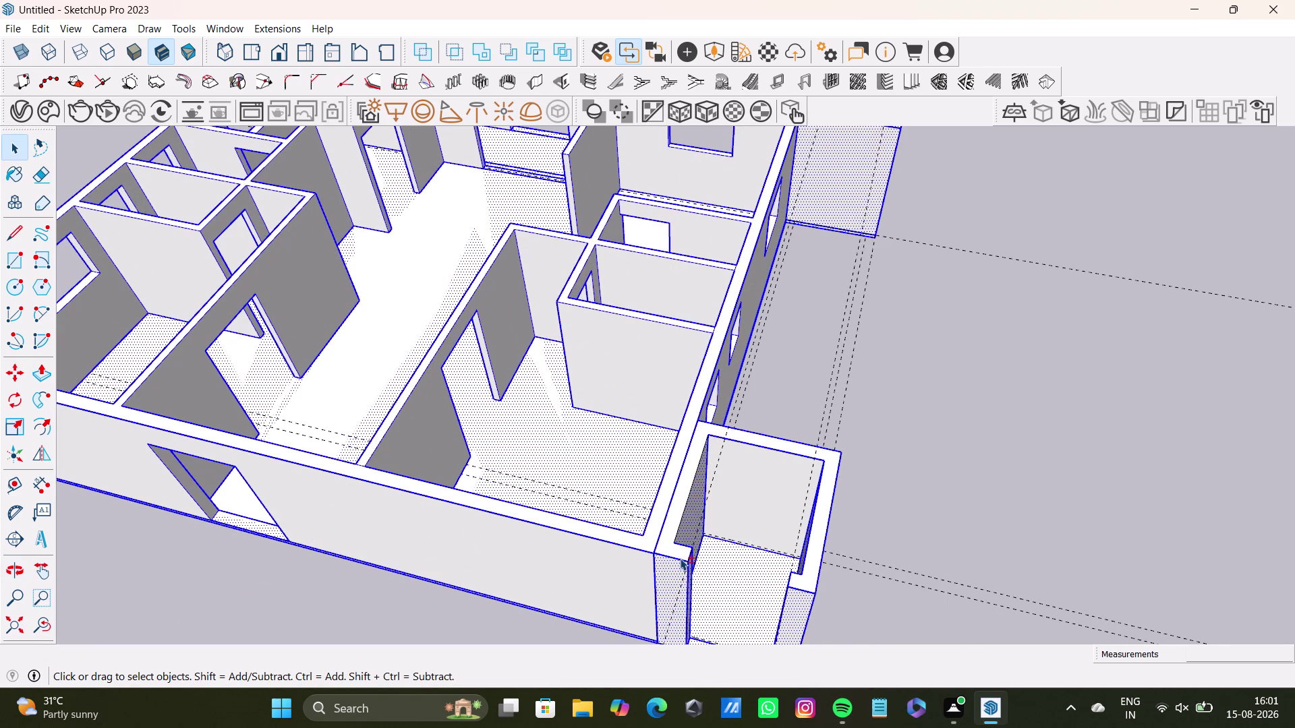
click(679, 559)
click(679, 569)
click(800, 599)
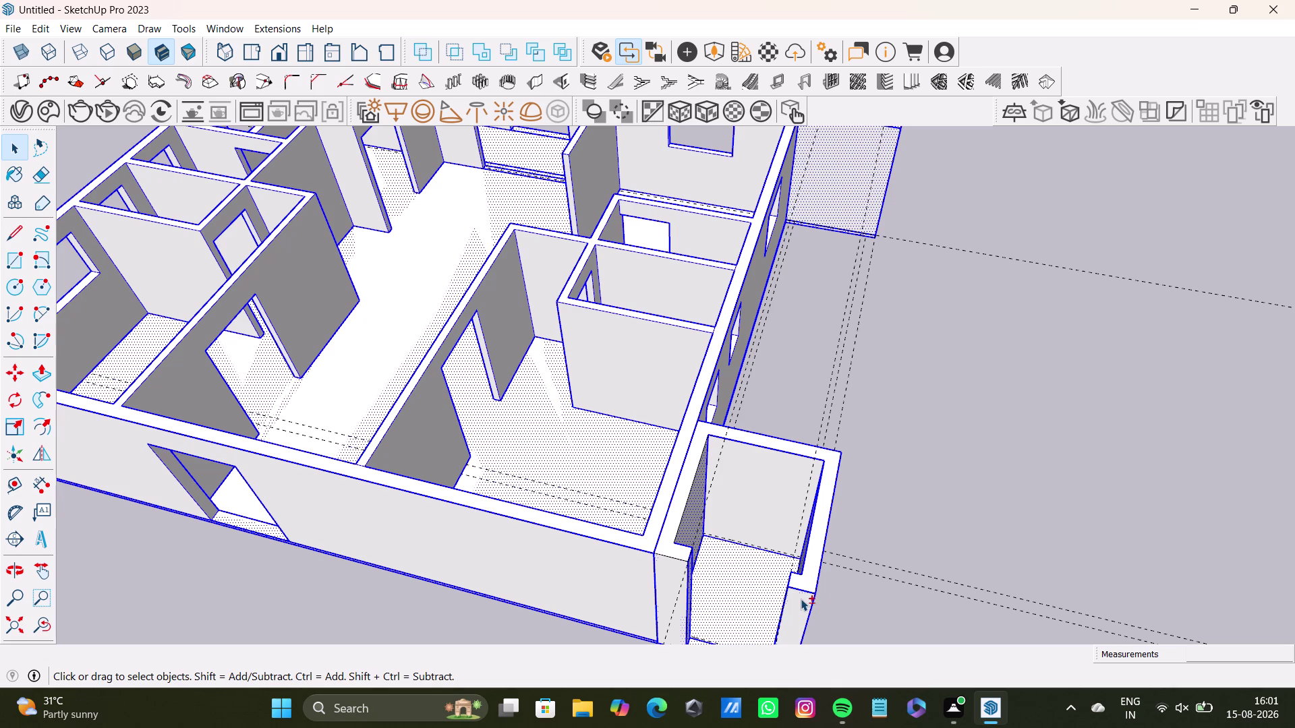
click(802, 609)
click(821, 484)
click(830, 504)
click(819, 459)
scroll(up, 3)
middle_drag(778, 508, 875, 322)
scroll(up, 3)
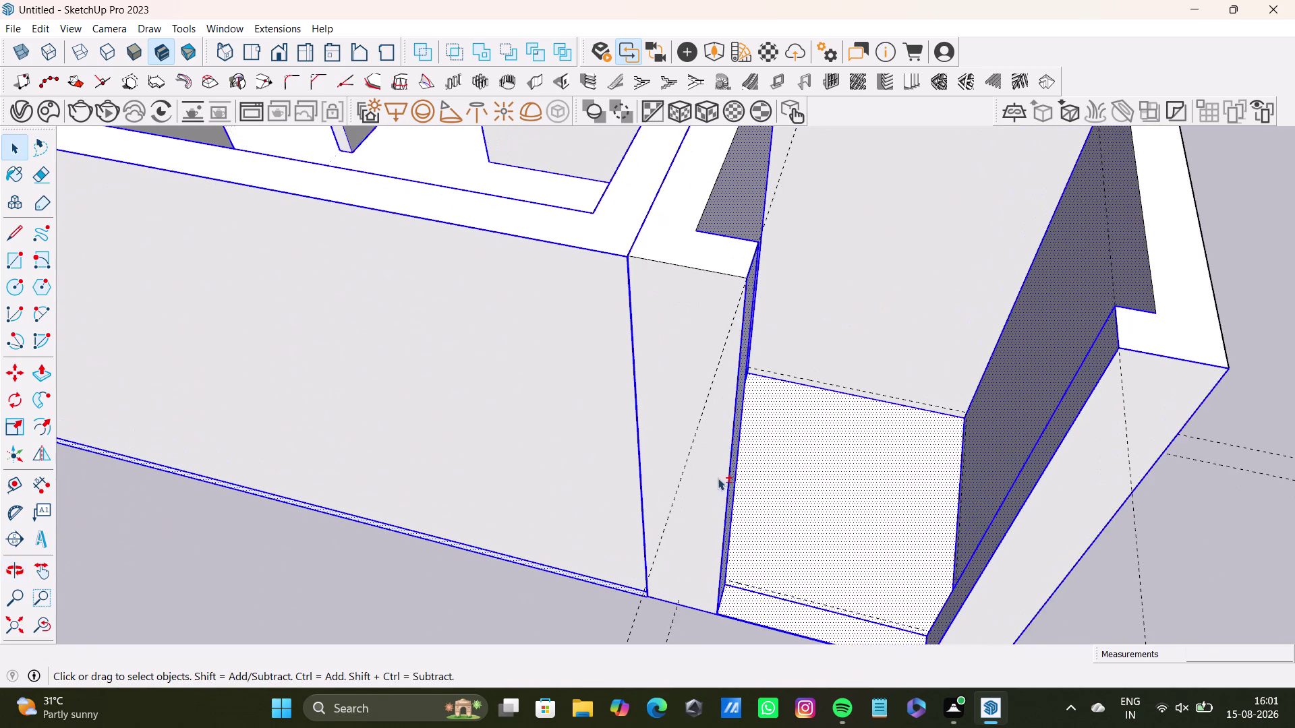
scroll(down, 3)
scroll(down, 3)
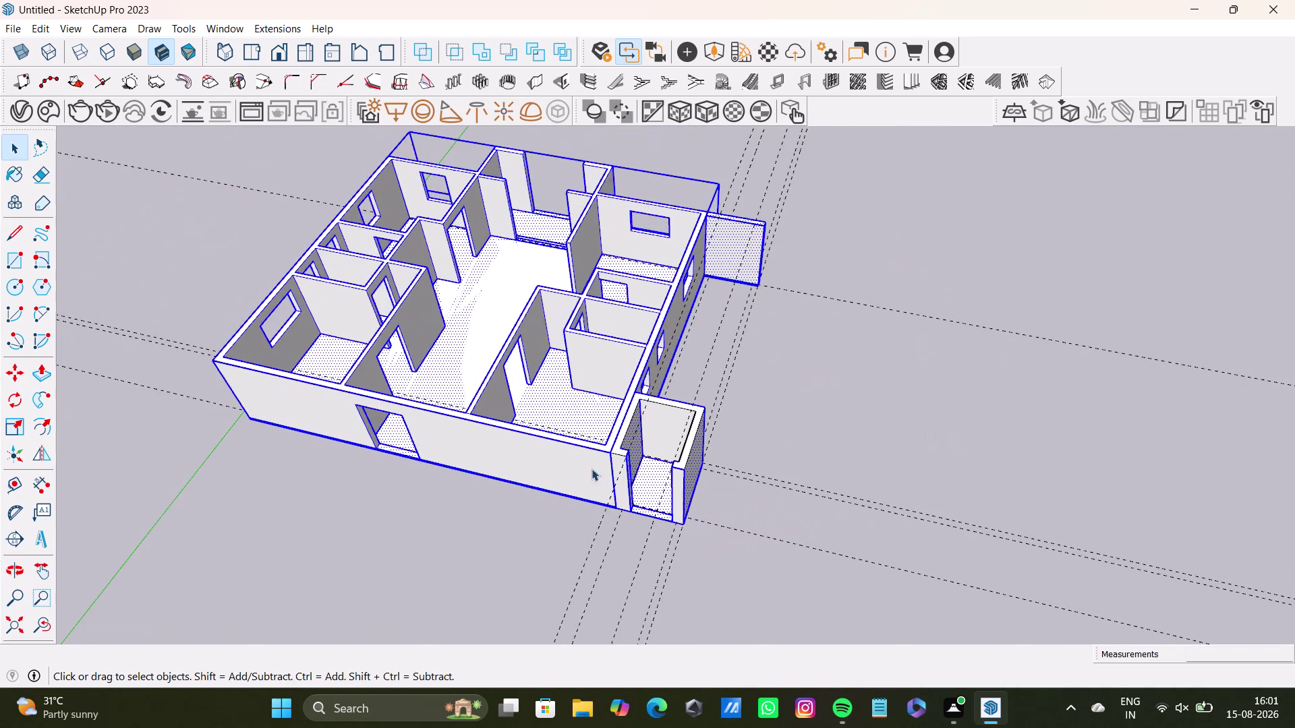
scroll(up, 3)
middle_drag(641, 449, 666, 288)
scroll(up, 3)
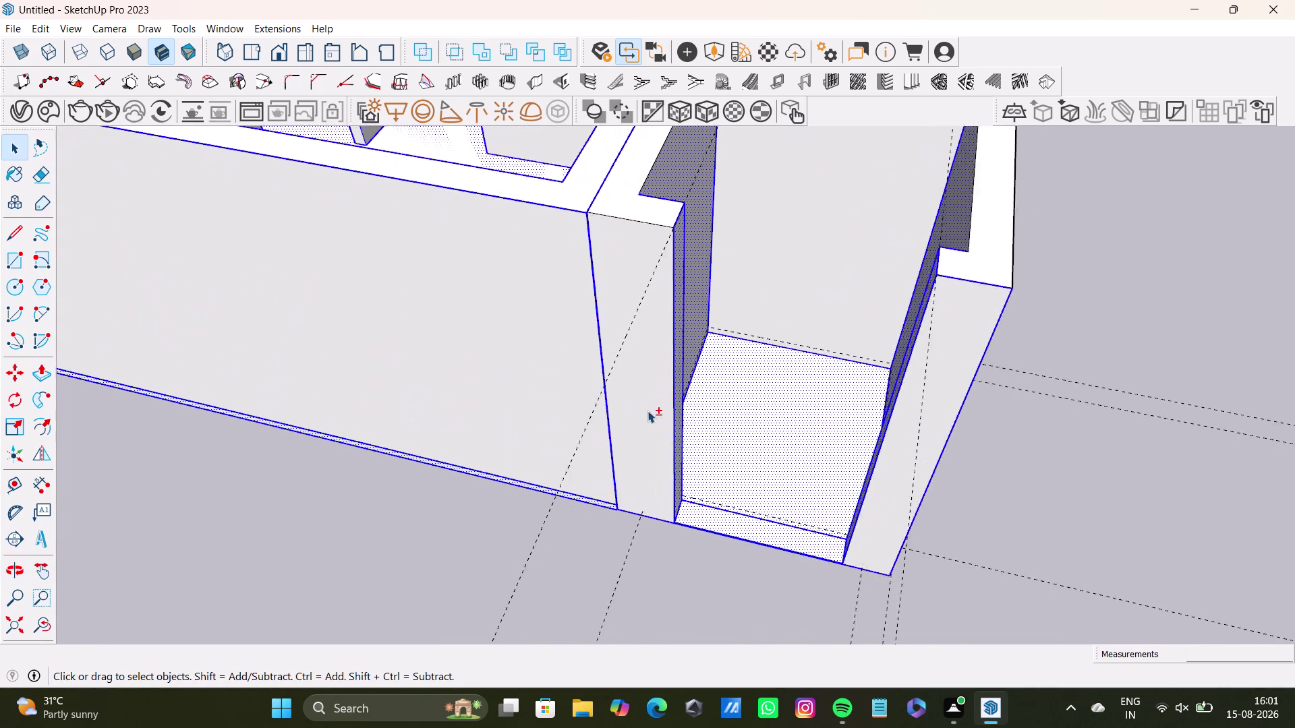
scroll(up, 3)
click(683, 404)
click(691, 419)
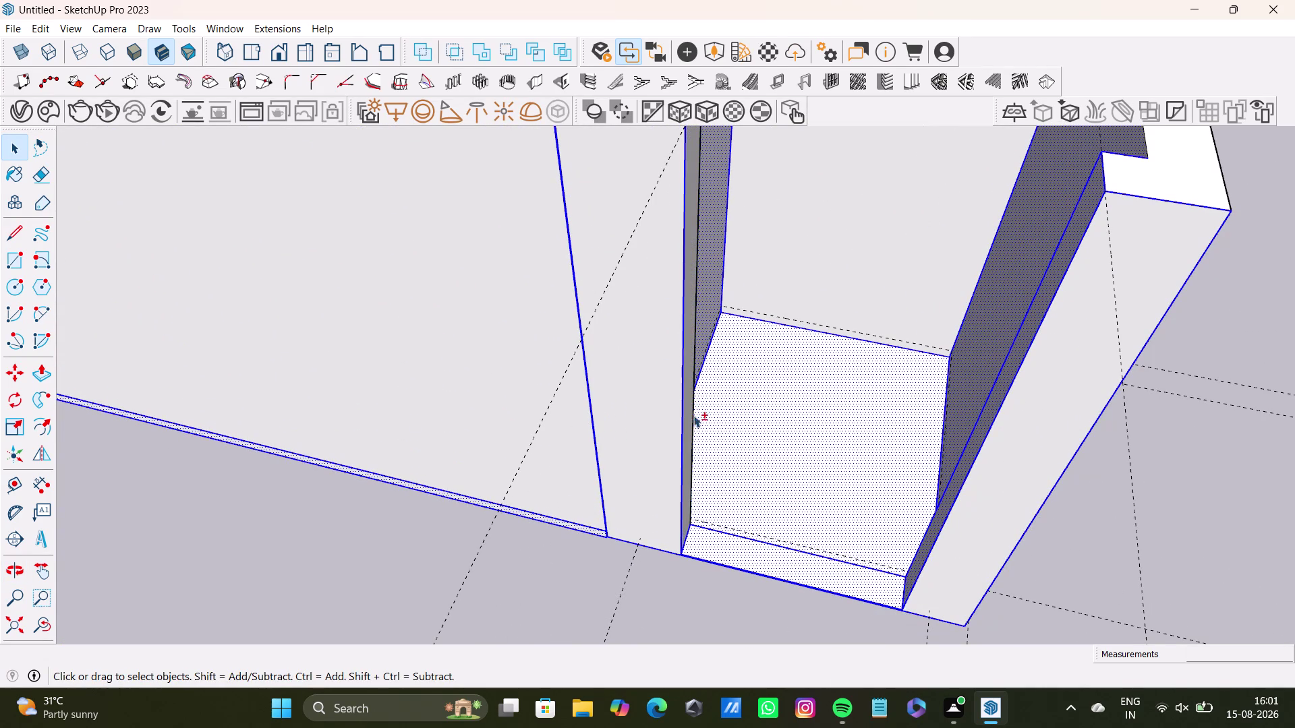
click(659, 549)
click(700, 534)
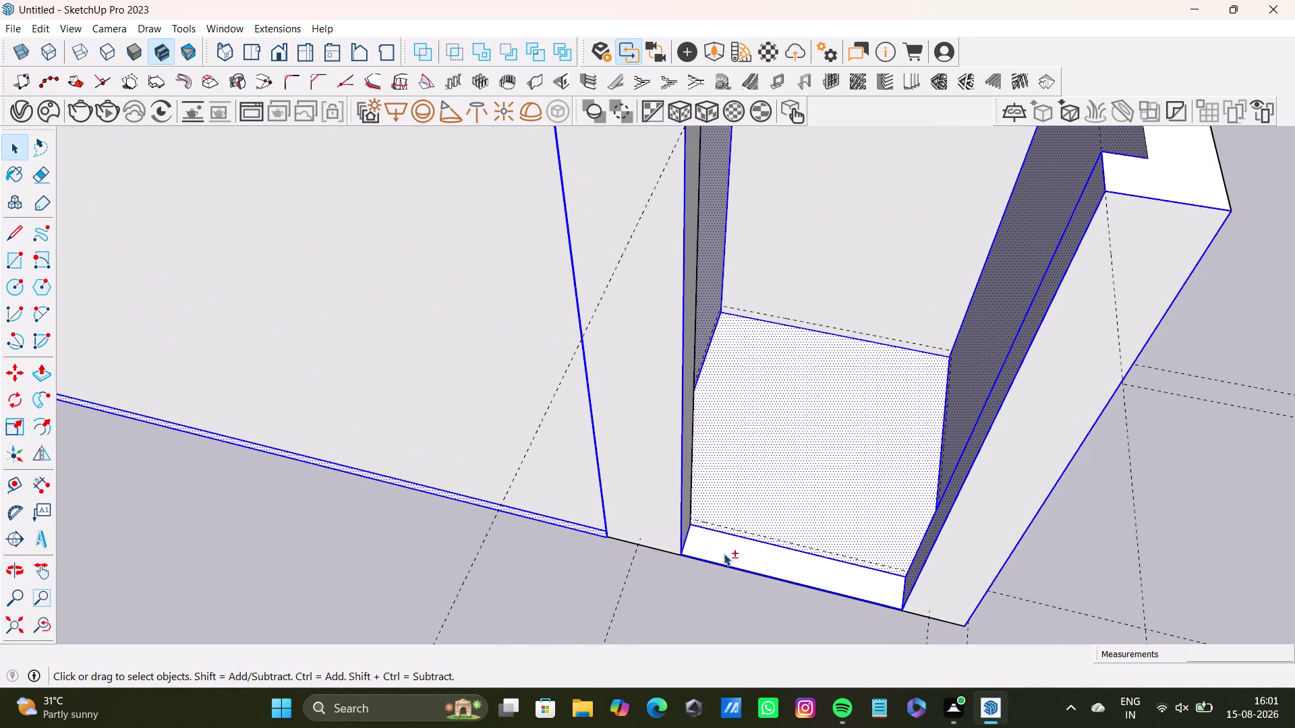
click(737, 538)
click(763, 507)
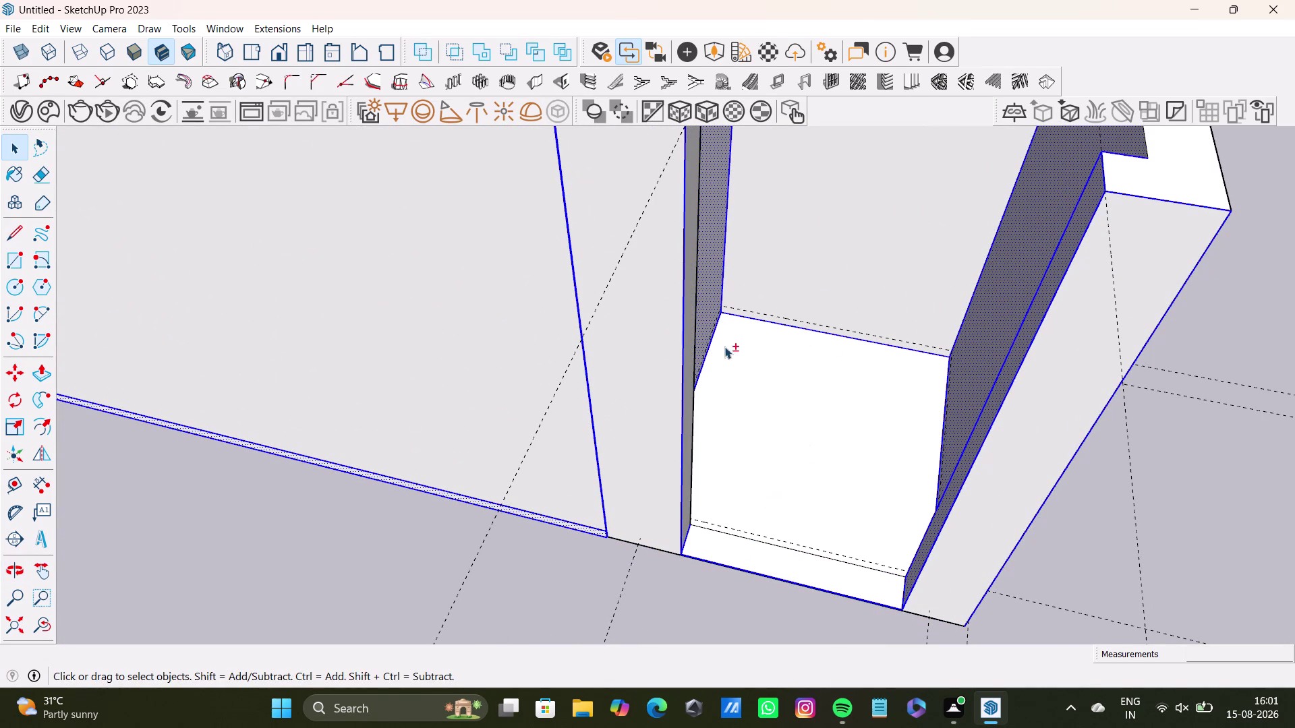
click(696, 327)
click(714, 318)
middle_drag(761, 420, 630, 518)
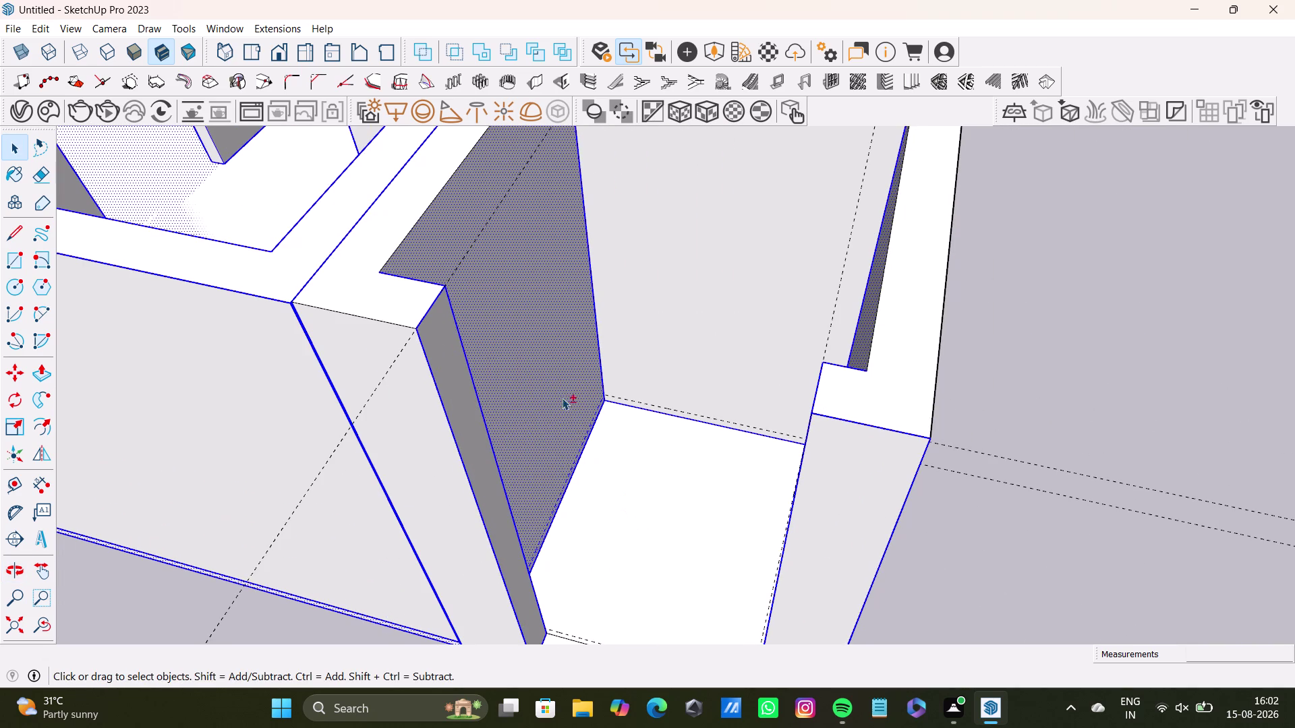
click(564, 394)
scroll(up, 3)
click(702, 424)
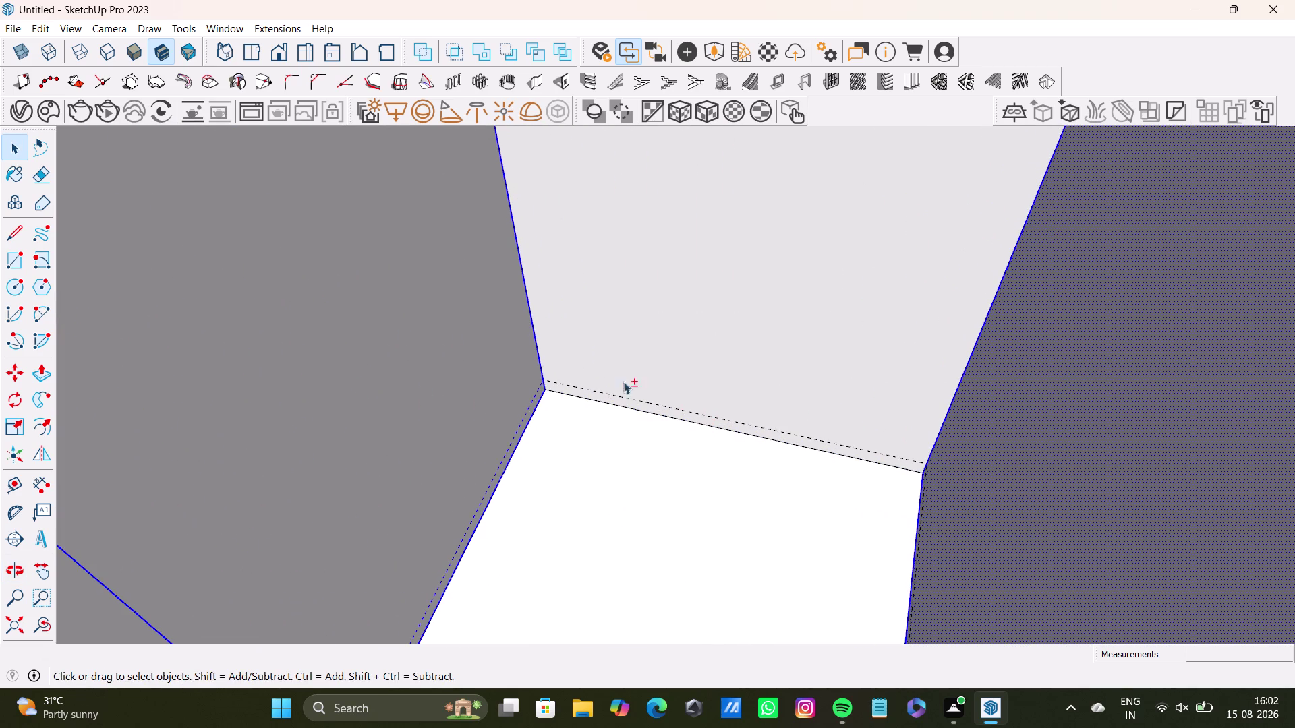
click(542, 358)
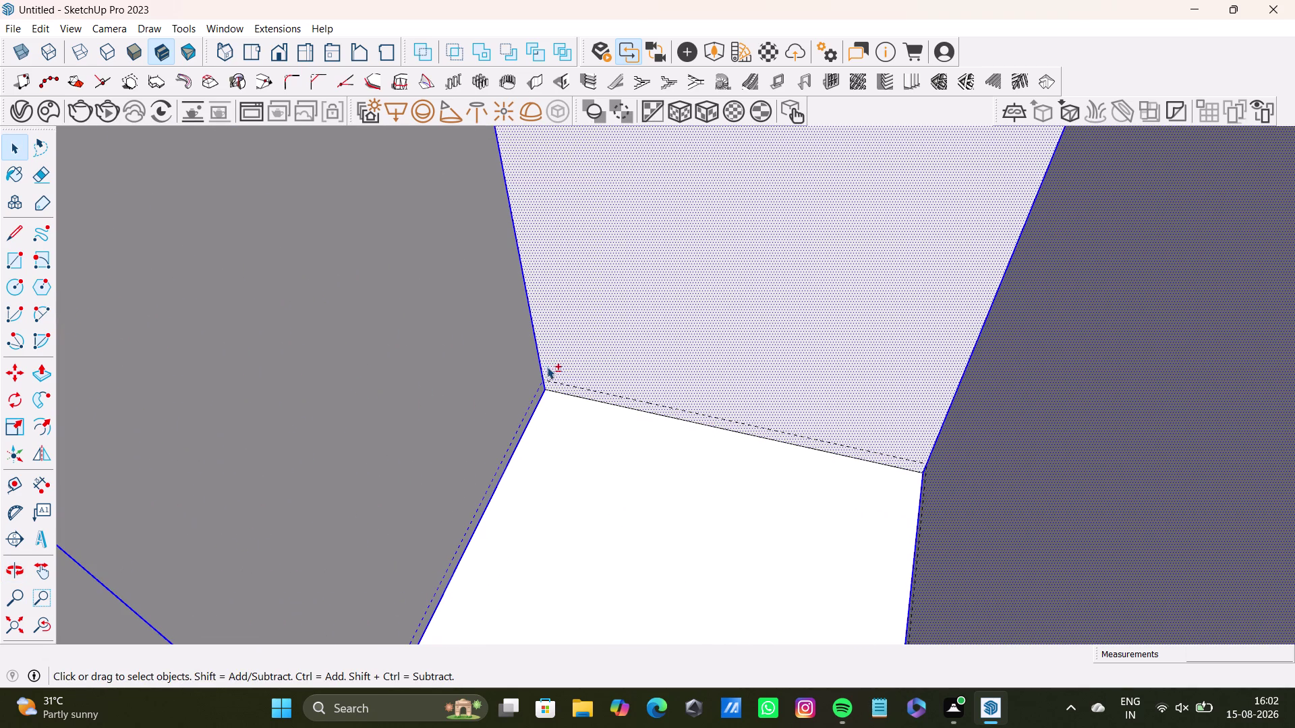
click(543, 366)
click(540, 369)
click(541, 399)
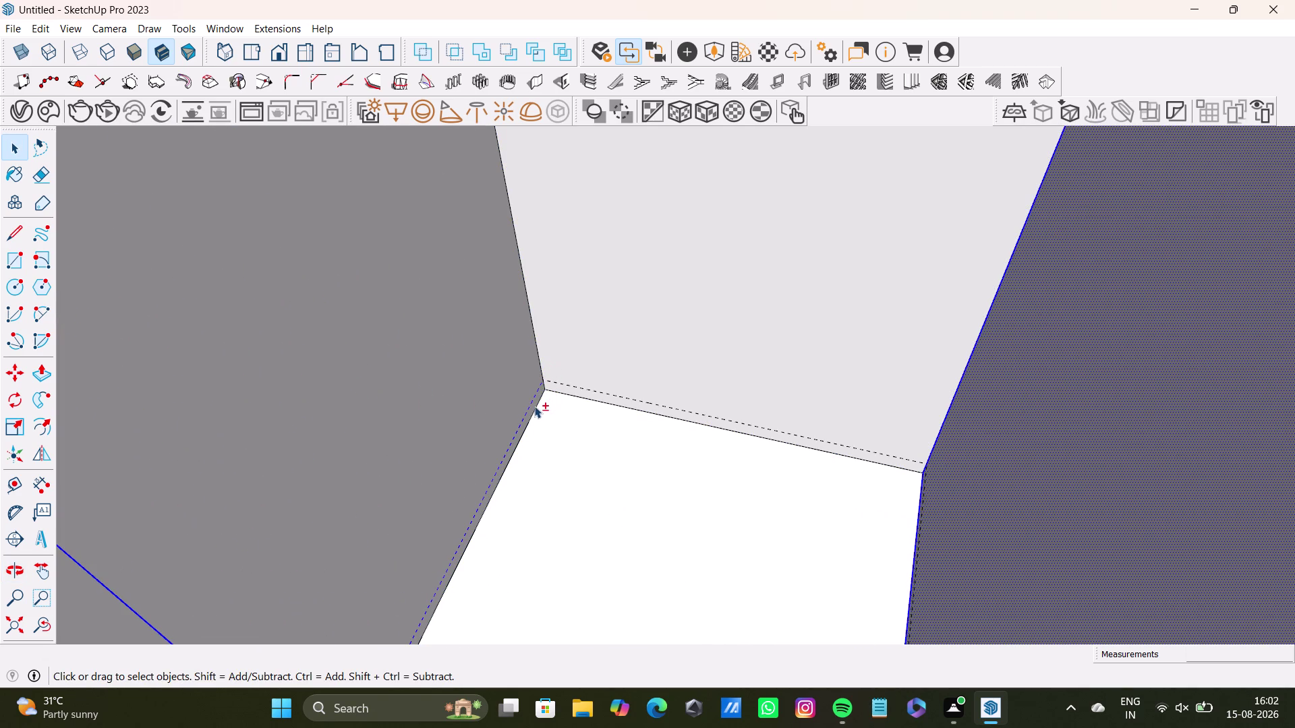
click(531, 402)
scroll(down, 3)
middle_drag(750, 496, 639, 413)
middle_drag(647, 421, 774, 512)
scroll(down, 3)
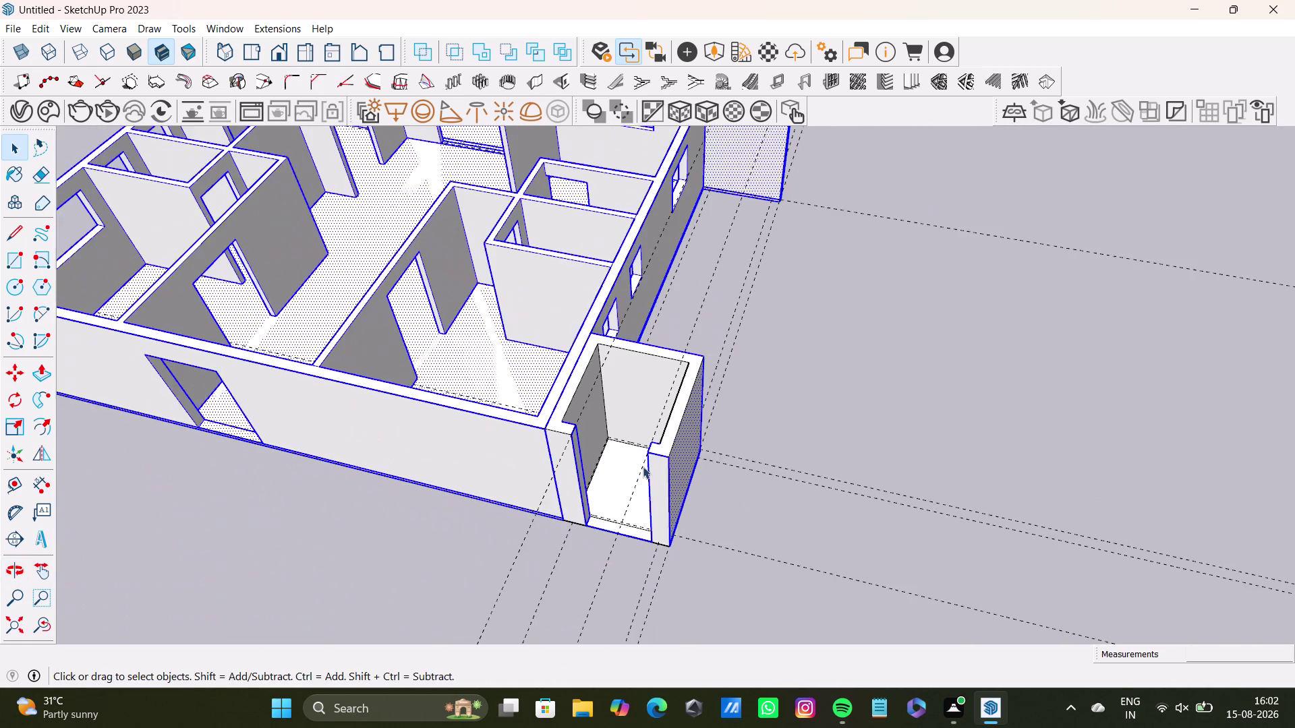
middle_drag(645, 466, 374, 508)
scroll(up, 3)
click(521, 407)
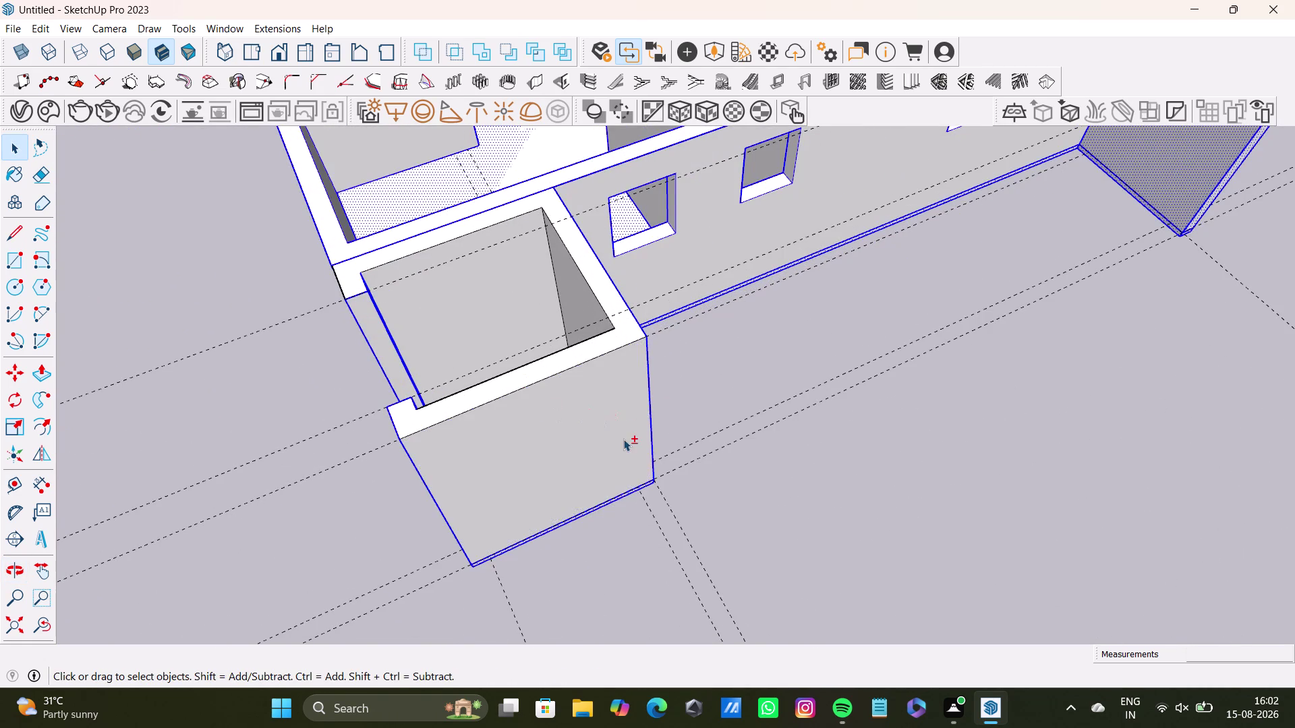
scroll(up, 3)
click(684, 452)
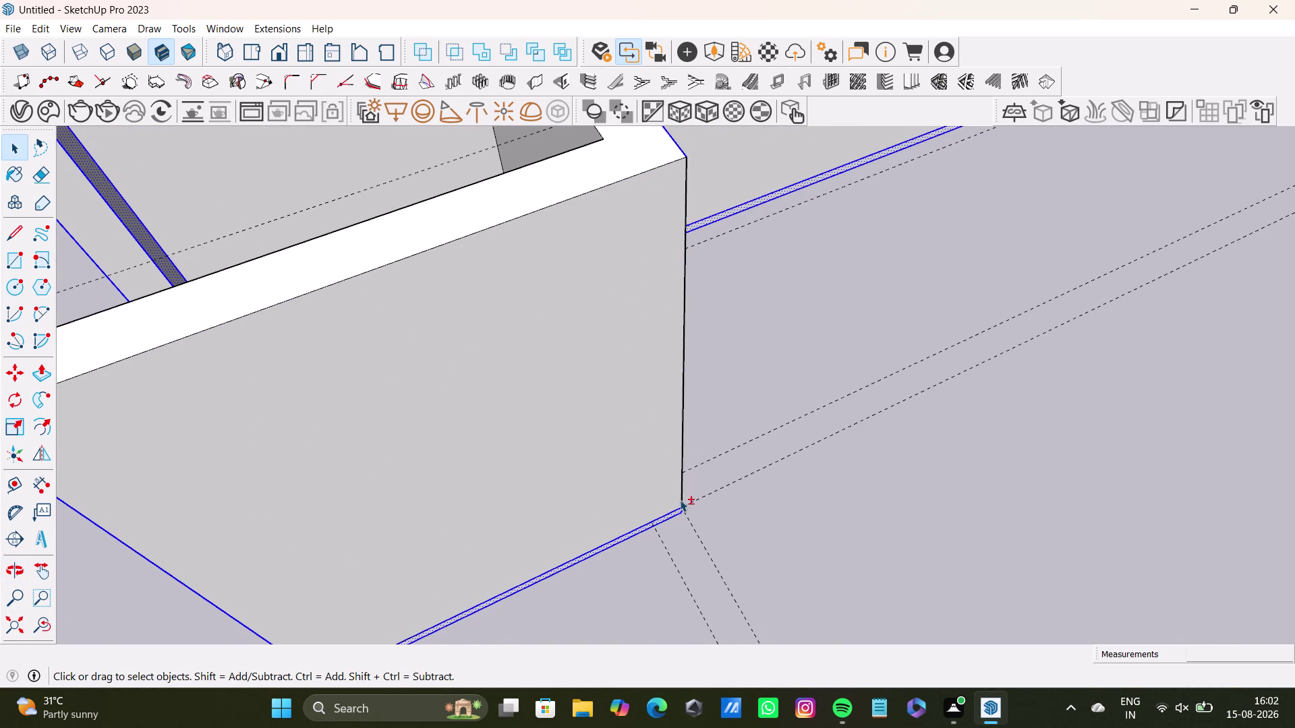
click(677, 514)
scroll(up, 3)
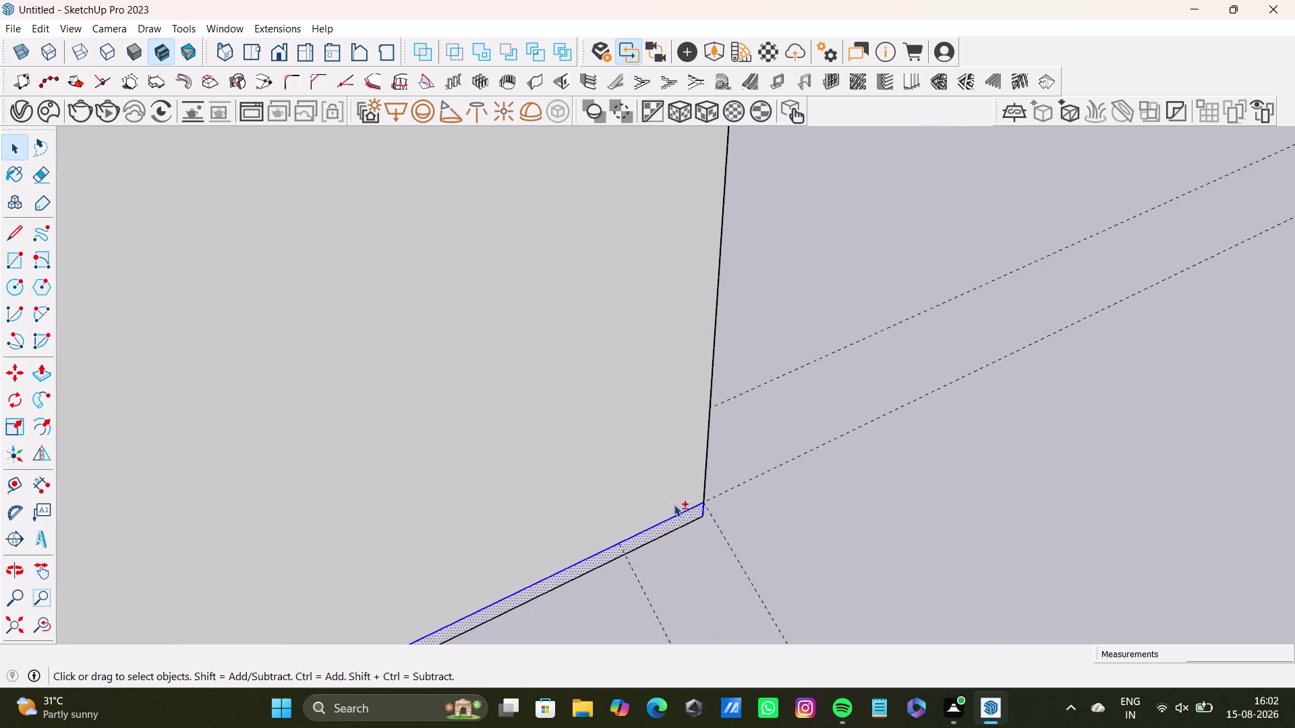
middle_drag(674, 504, 657, 380)
click(665, 393)
click(676, 396)
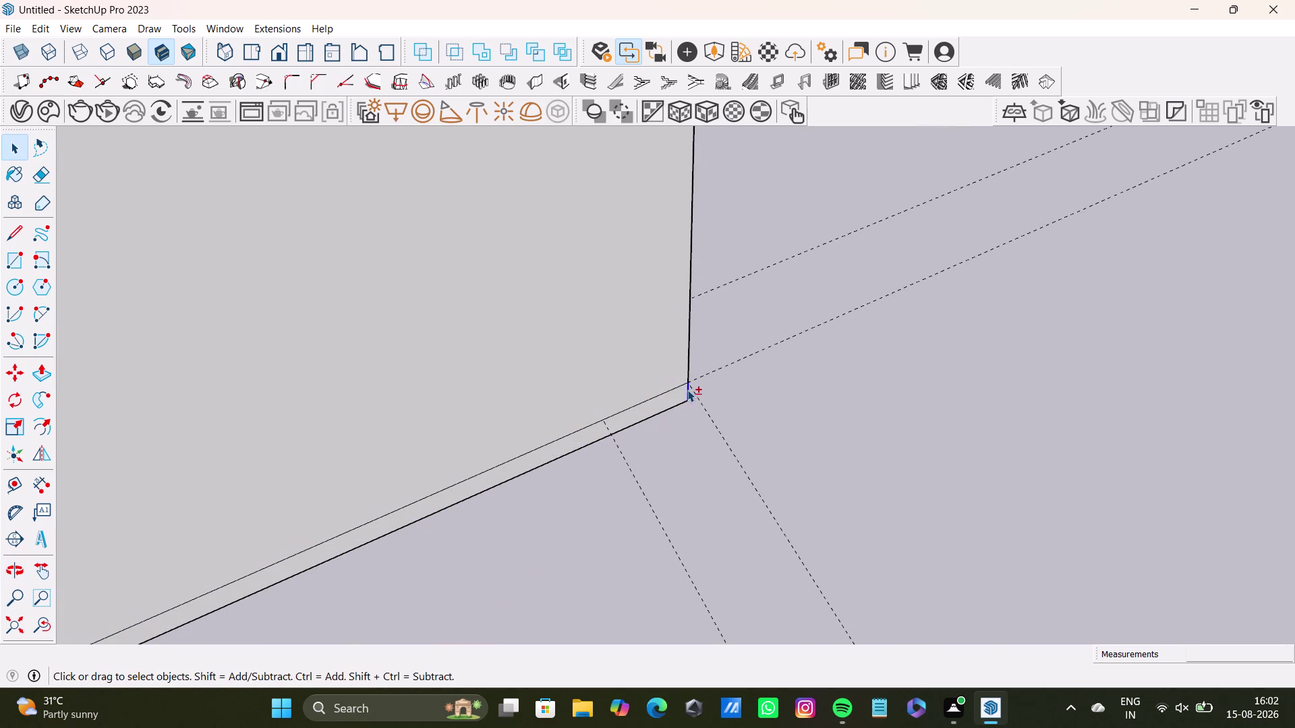
click(687, 389)
scroll(down, 3)
scroll(down, 3)
middle_drag(442, 457, 630, 390)
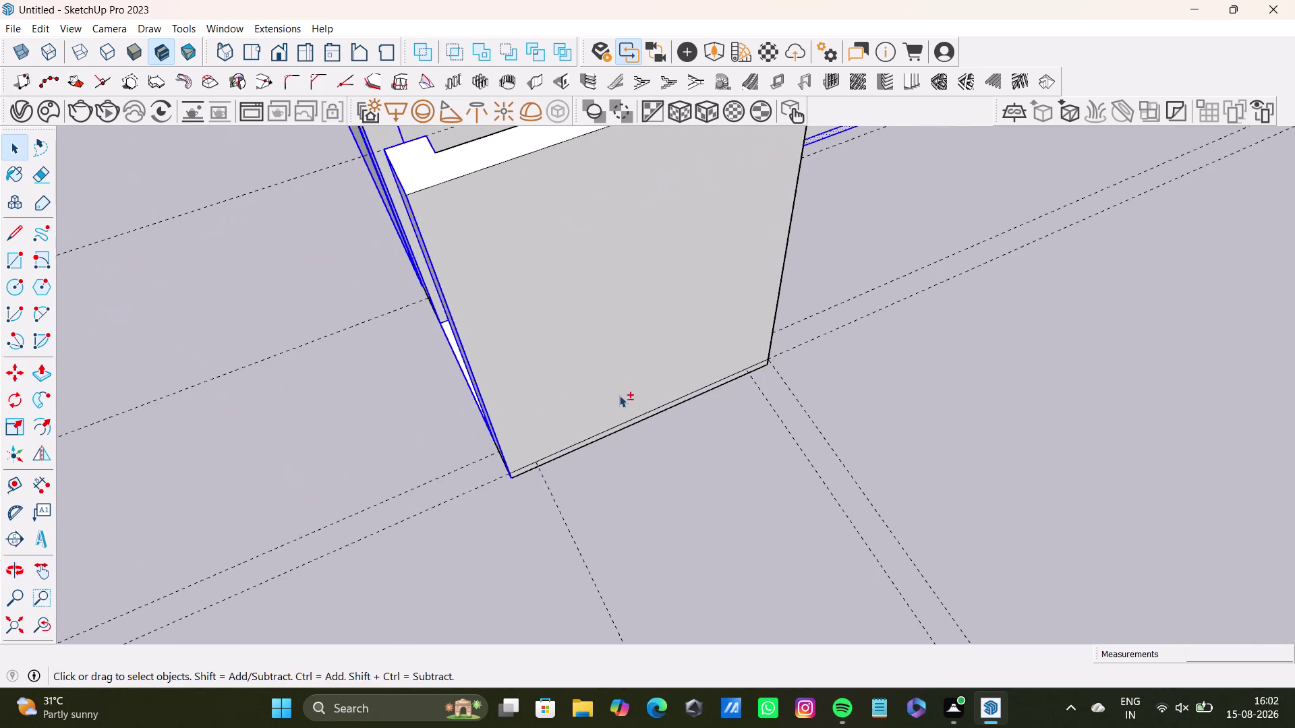
middle_drag(537, 406, 670, 487)
middle_drag(599, 517, 929, 507)
scroll(up, 3)
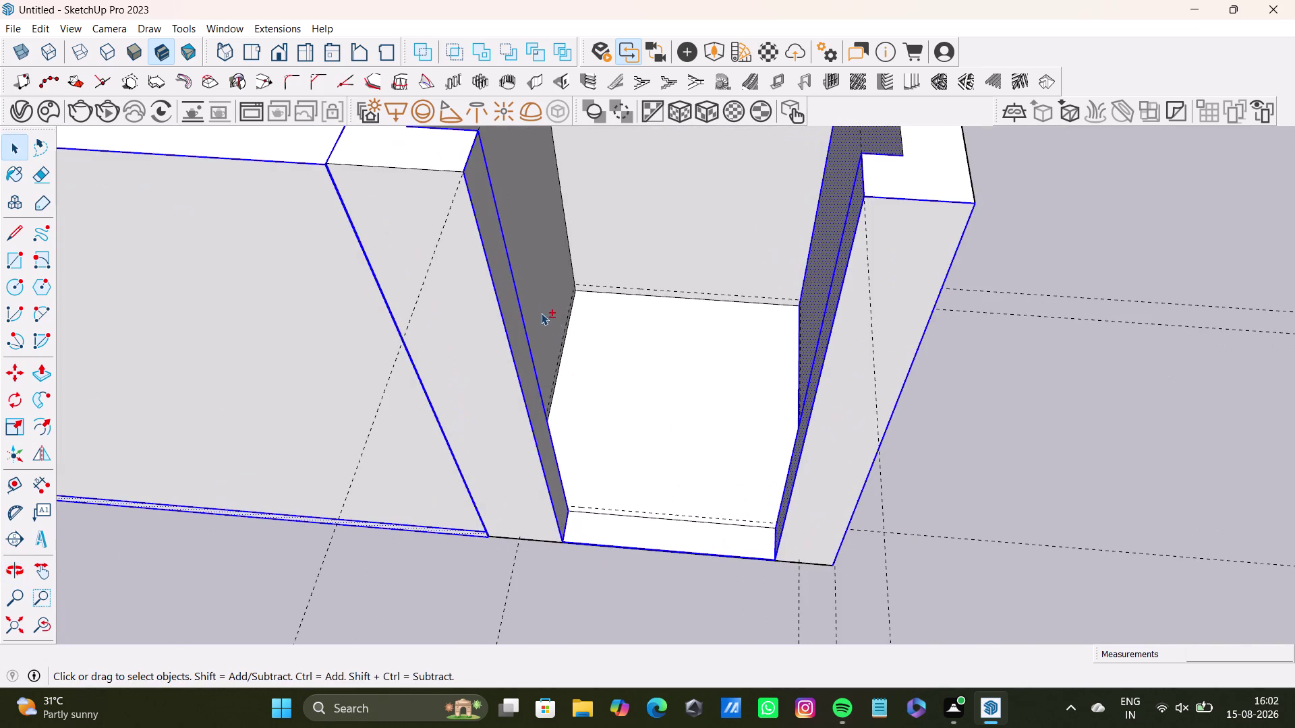
middle_drag(560, 330, 544, 408)
middle_drag(550, 445, 593, 408)
middle_drag(609, 447, 402, 465)
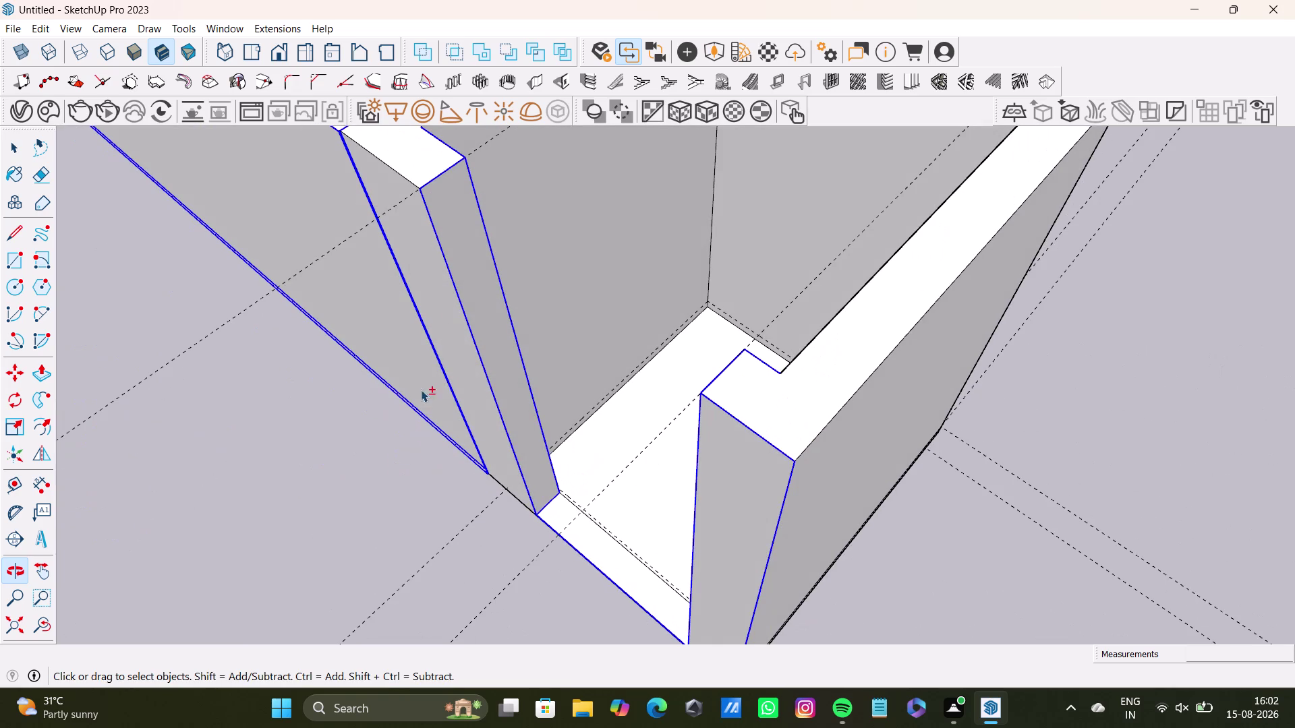
click(467, 311)
click(505, 296)
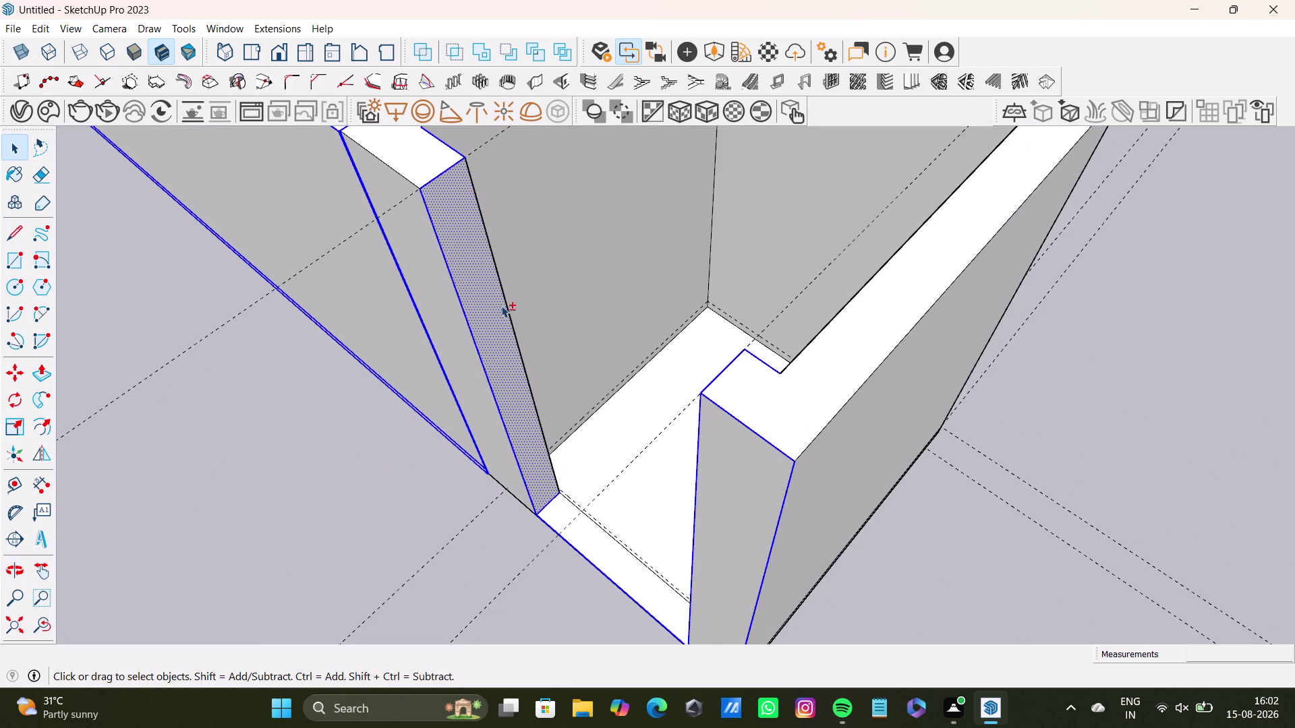
click(473, 329)
click(483, 326)
middle_drag(460, 272, 481, 414)
scroll(up, 3)
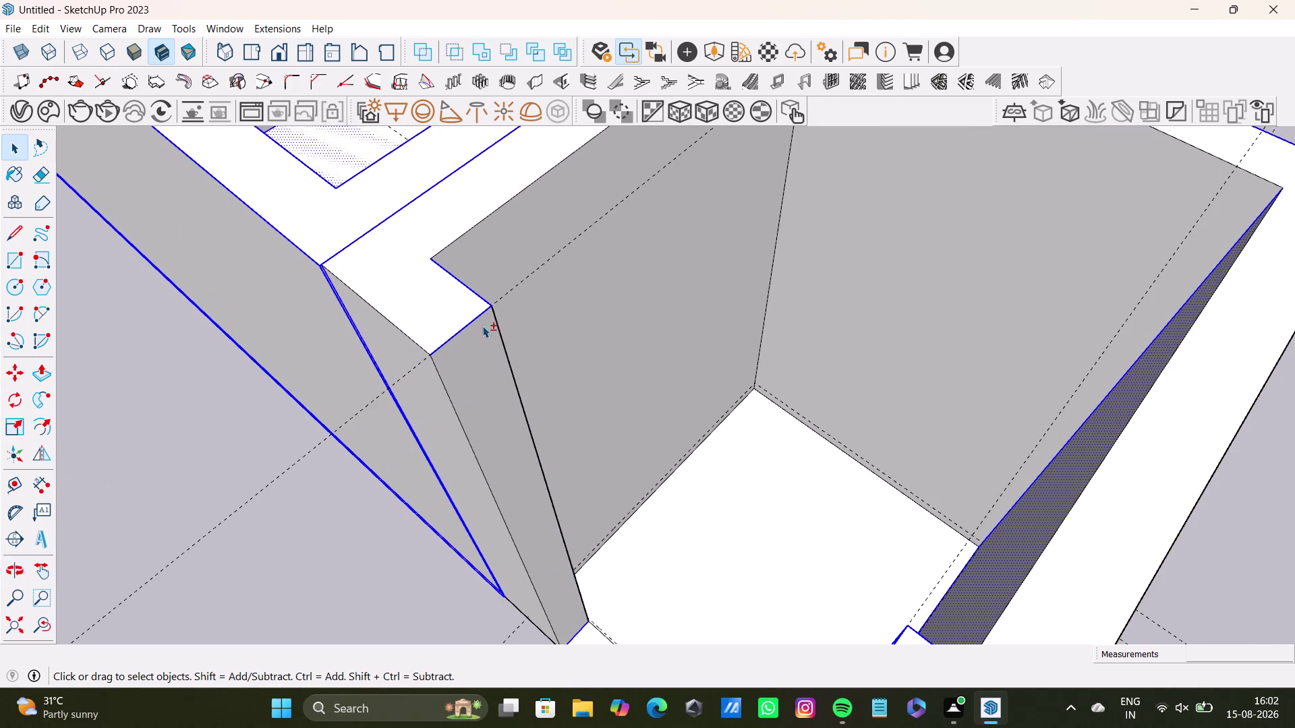
click(478, 314)
click(484, 298)
scroll(down, 3)
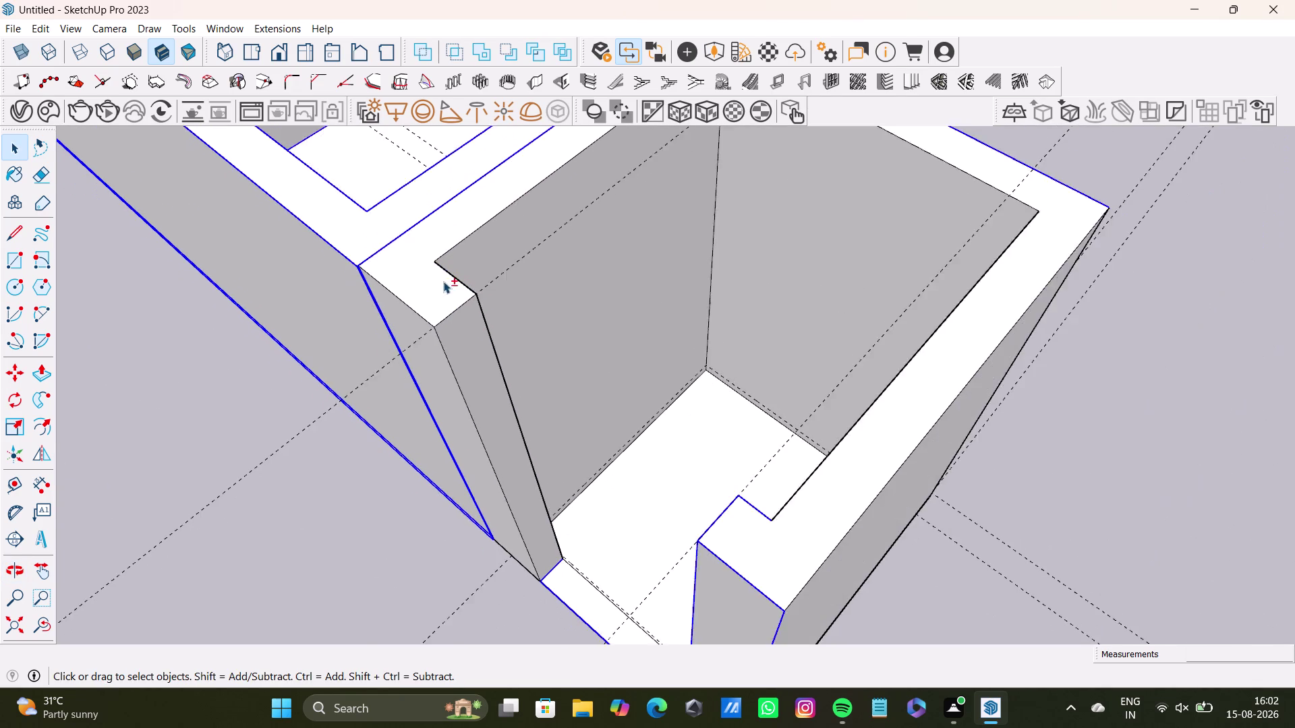
scroll(down, 3)
scroll(up, 3)
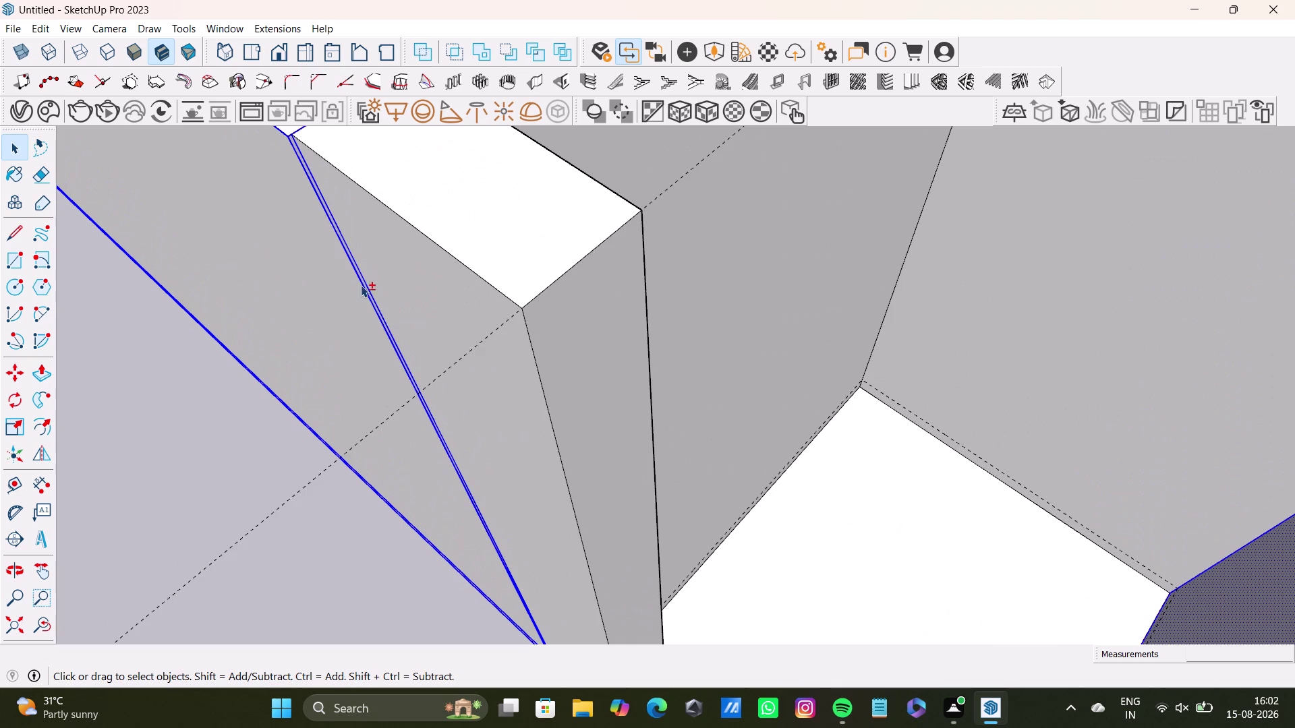
scroll(up, 3)
middle_drag(379, 304, 654, 257)
scroll(up, 3)
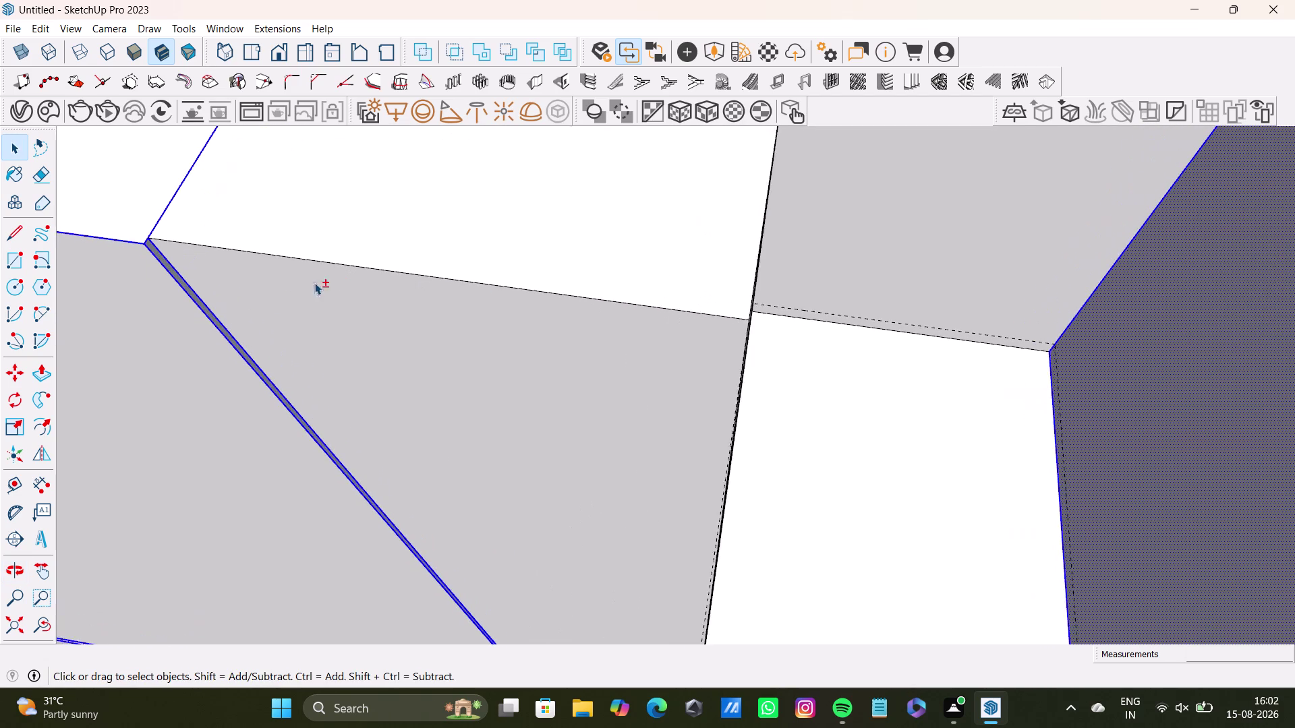
scroll(up, 3)
click(217, 320)
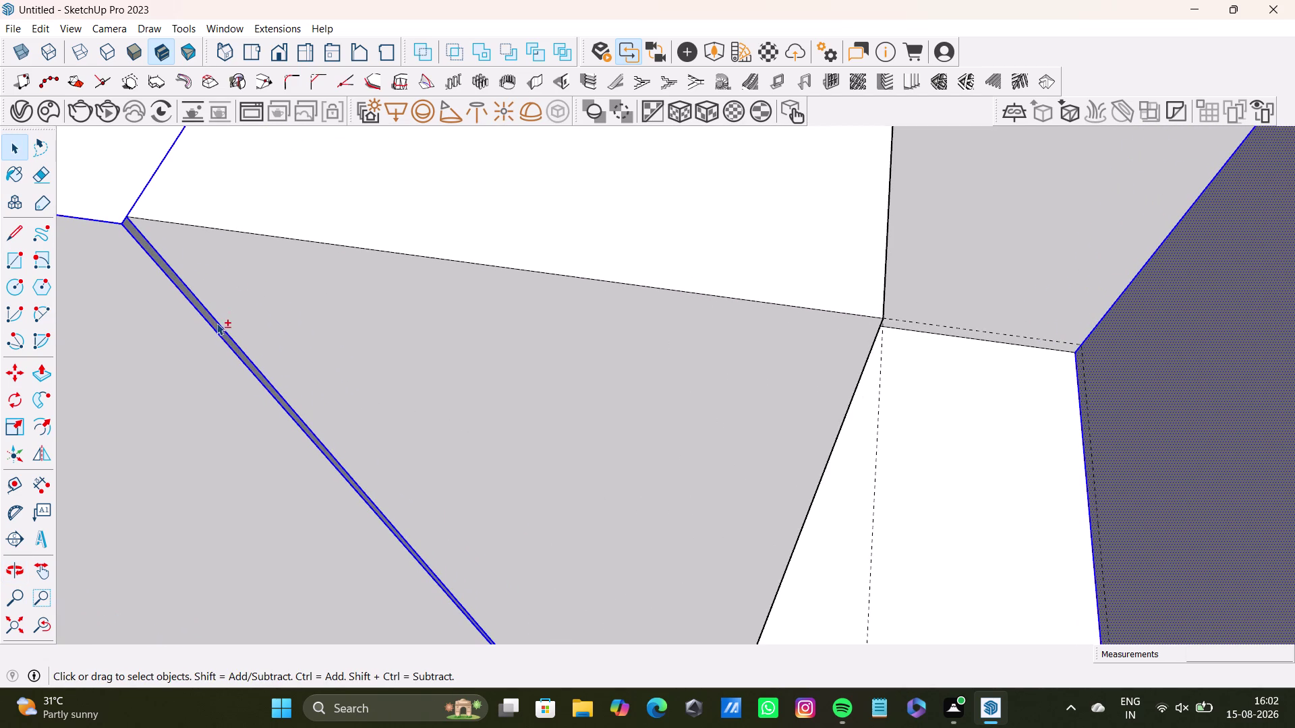
click(219, 324)
scroll(down, 3)
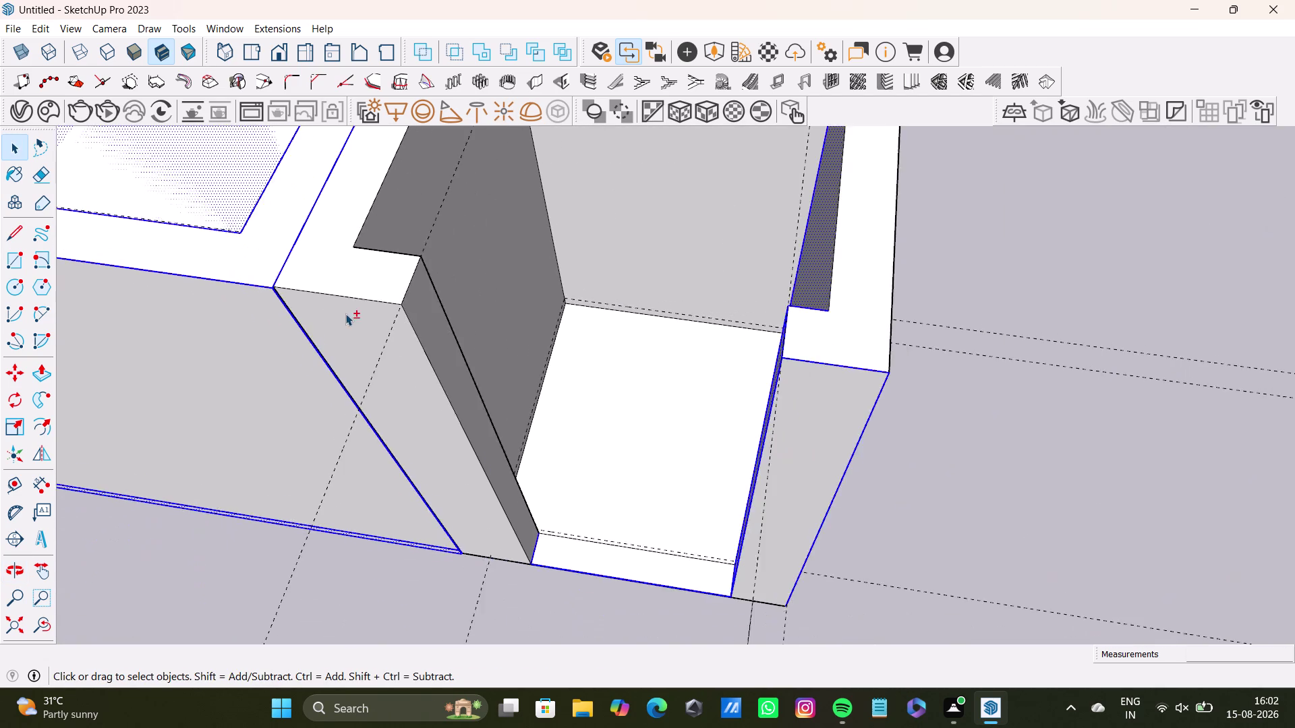
scroll(down, 3)
scroll(up, 3)
click(664, 342)
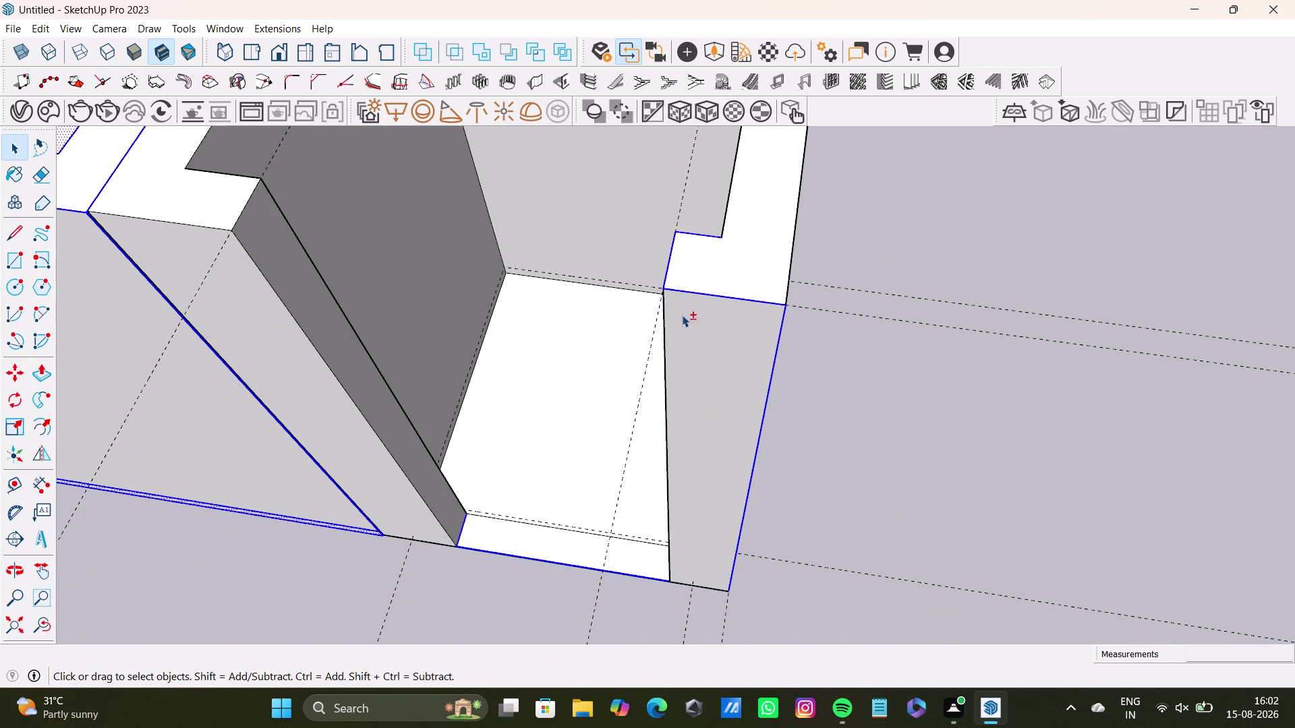
click(720, 295)
click(670, 263)
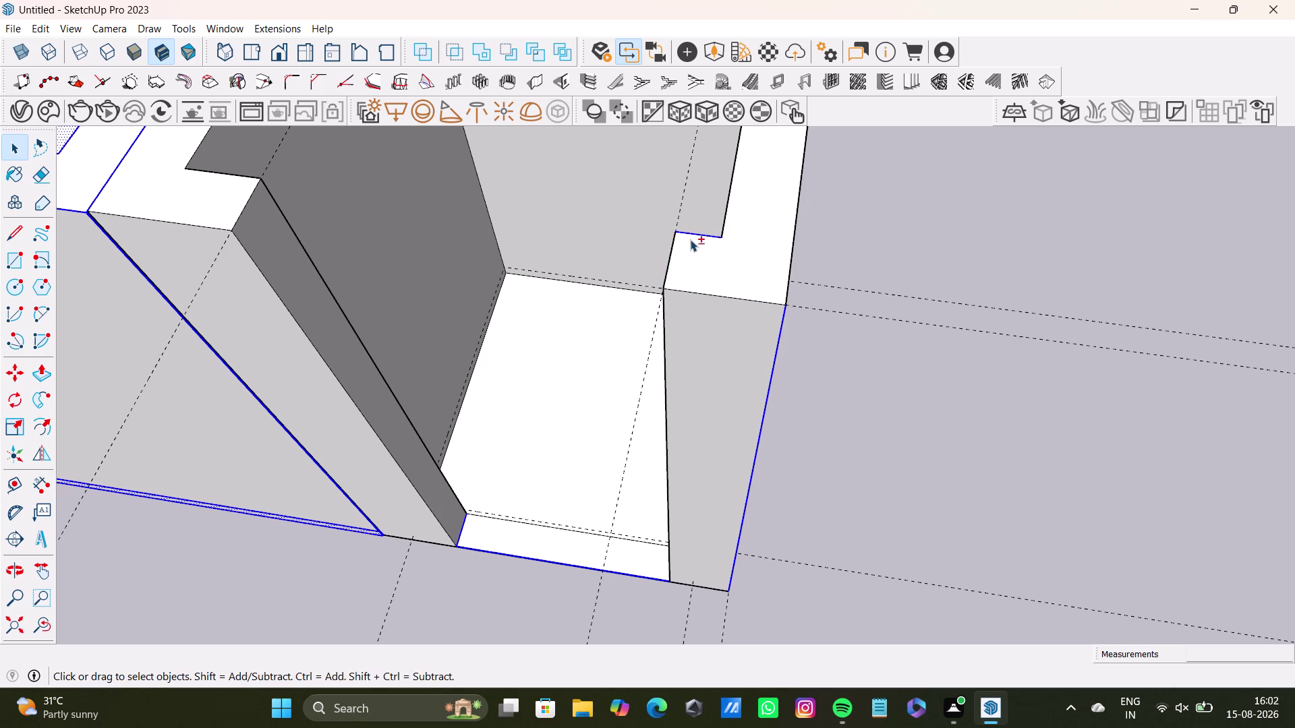
click(703, 233)
click(691, 203)
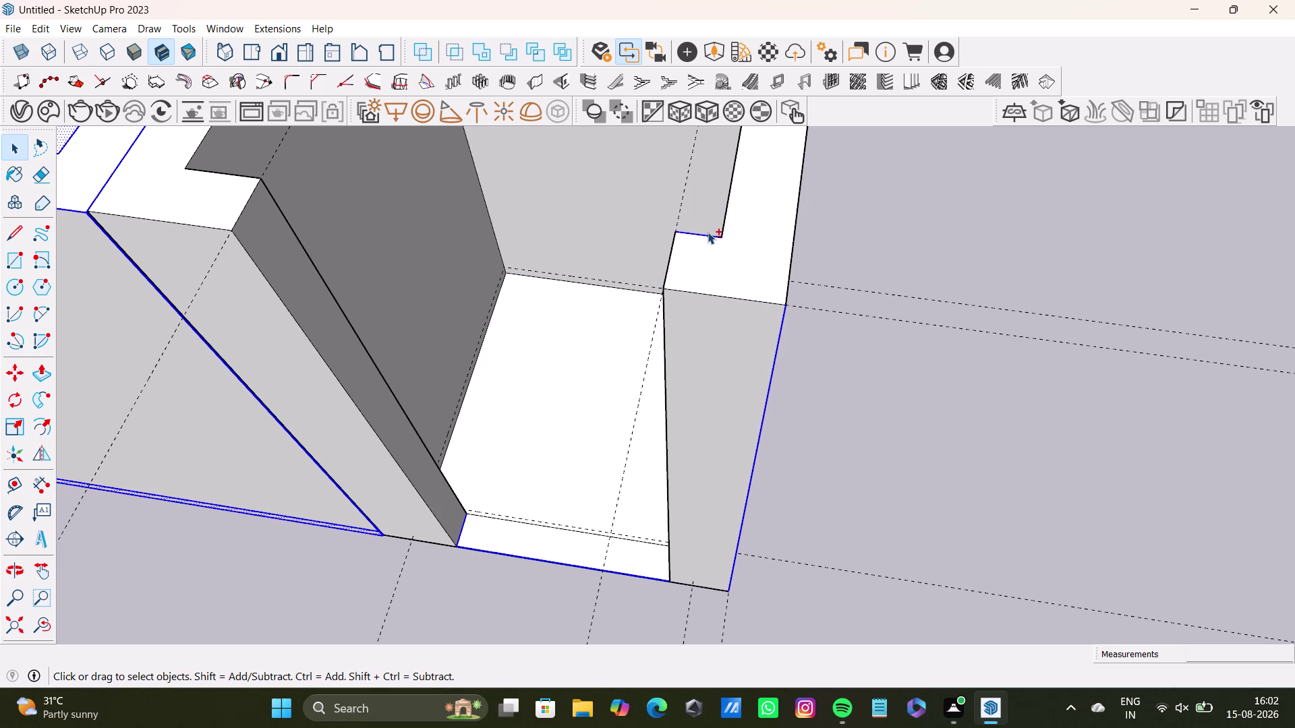
click(708, 233)
click(775, 358)
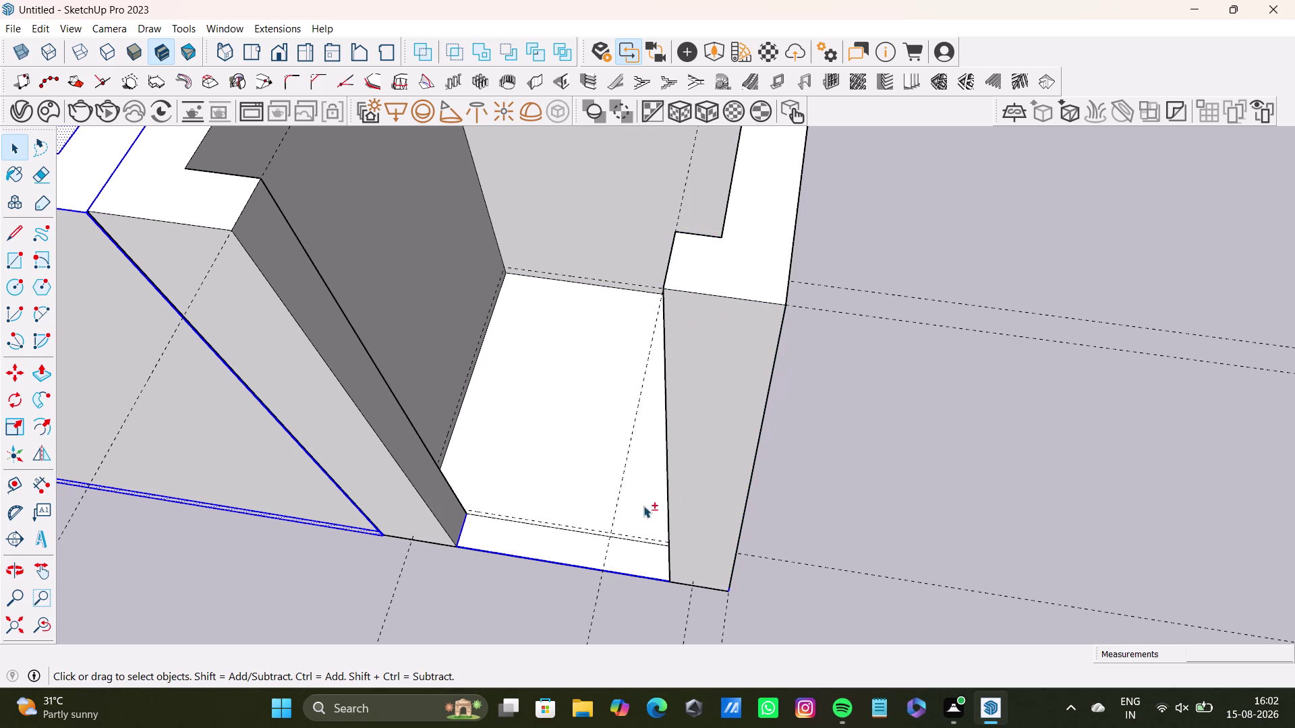
click(616, 570)
click(624, 575)
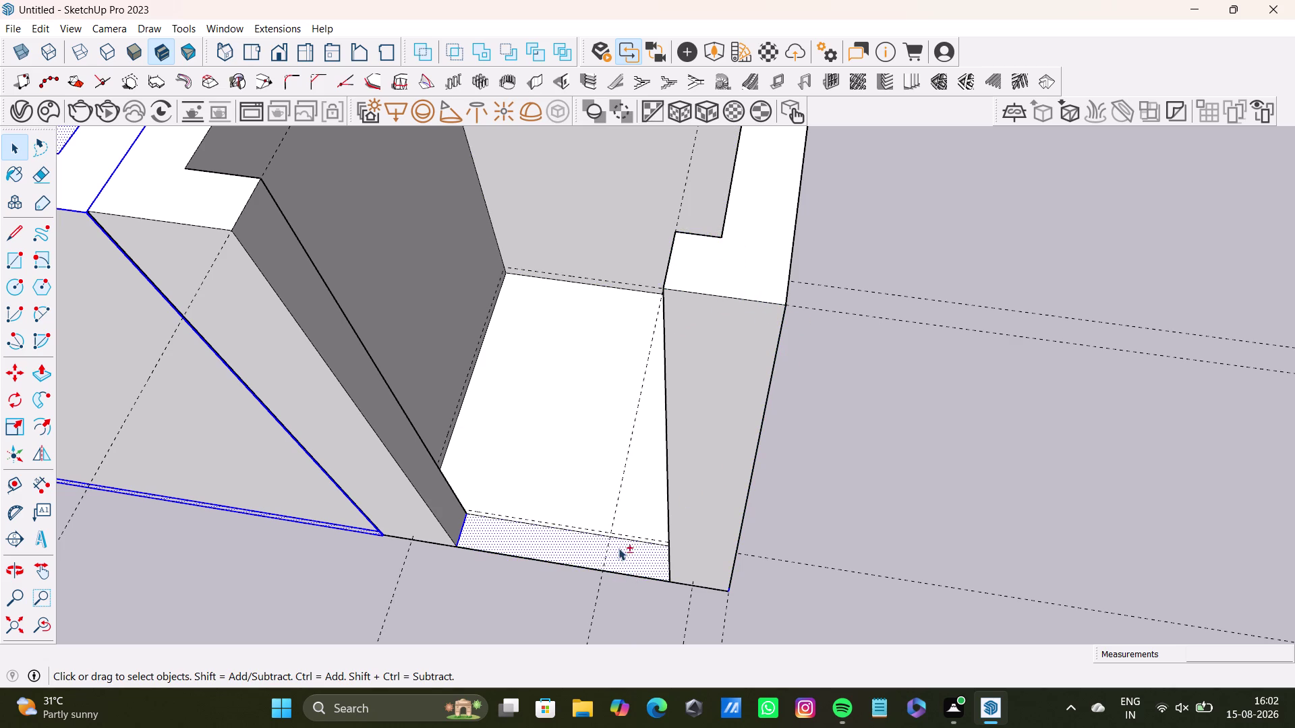
scroll(up, 3)
click(474, 528)
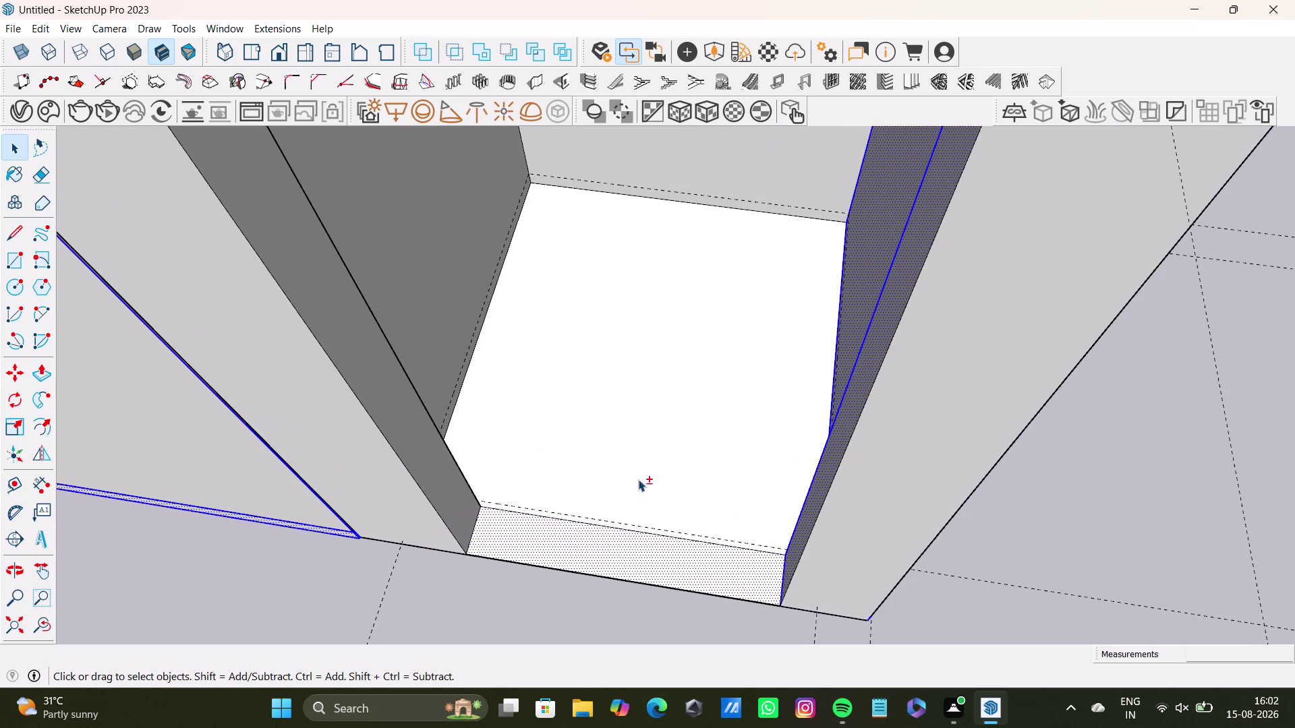
middle_drag(501, 503, 613, 661)
middle_drag(626, 377, 614, 540)
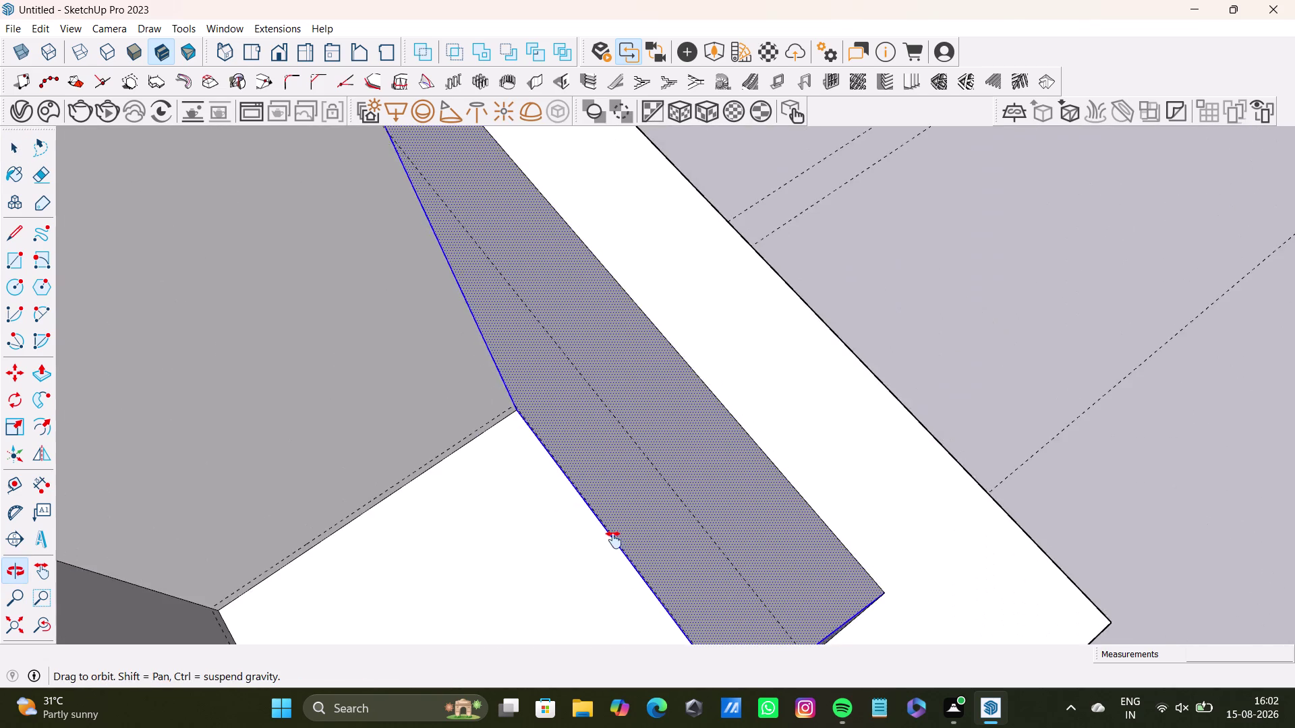
middle_drag(613, 541, 650, 518)
click(716, 392)
click(517, 300)
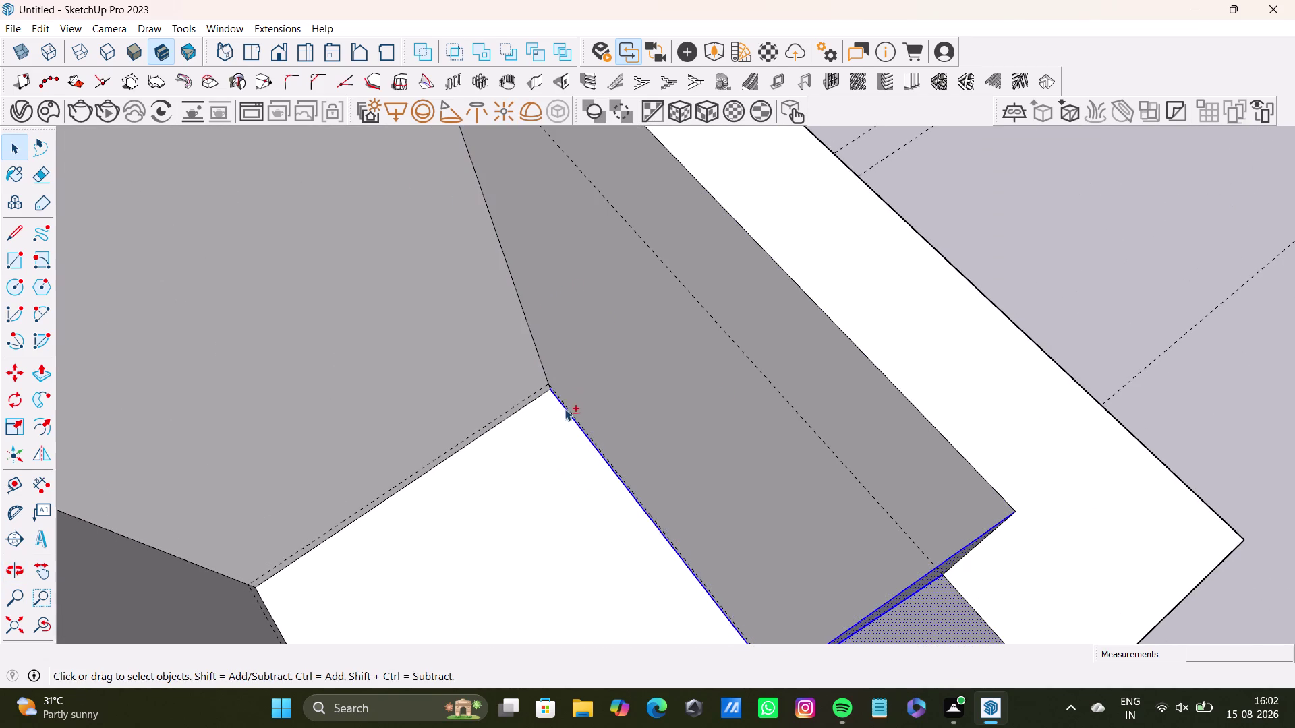
click(578, 418)
click(579, 425)
click(583, 430)
click(596, 451)
scroll(down, 3)
middle_drag(631, 475, 542, 352)
scroll(up, 3)
middle_drag(621, 420, 670, 427)
middle_drag(629, 516, 648, 453)
middle_drag(640, 514, 780, 495)
click(725, 516)
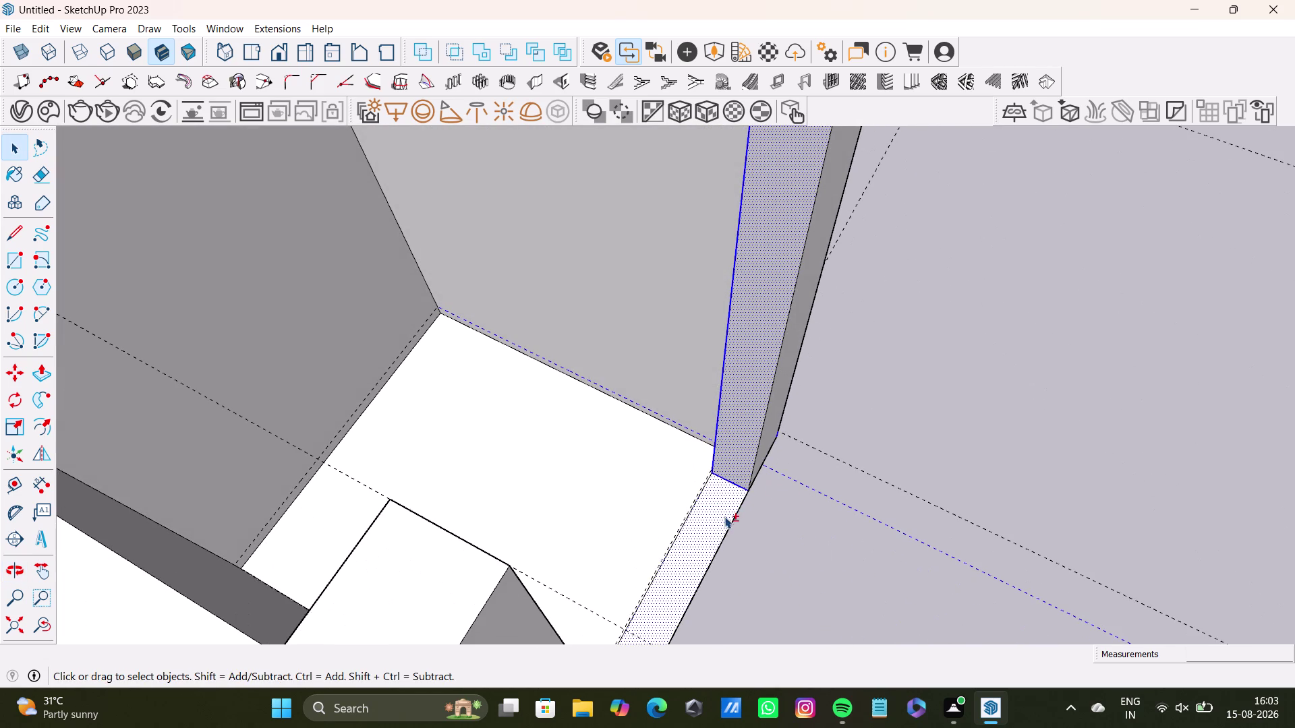
click(736, 438)
middle_drag(732, 458, 666, 552)
middle_drag(665, 553, 695, 551)
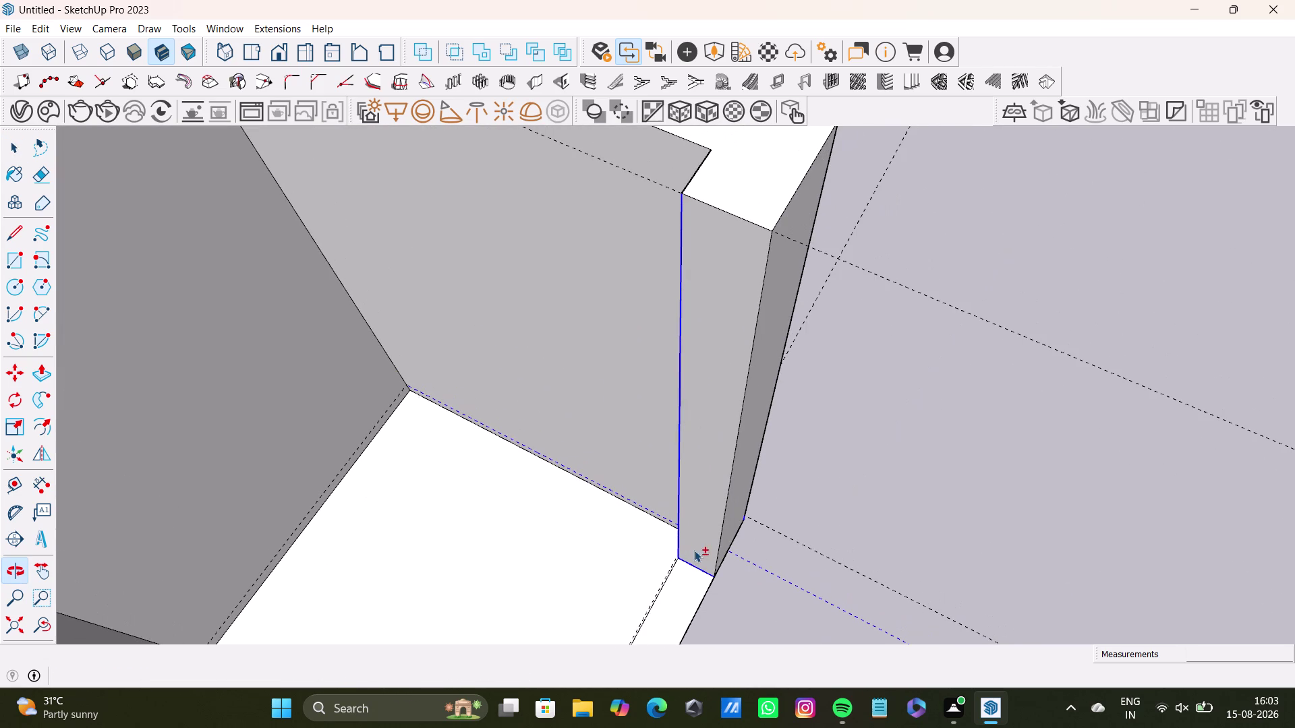
click(680, 489)
scroll(down, 3)
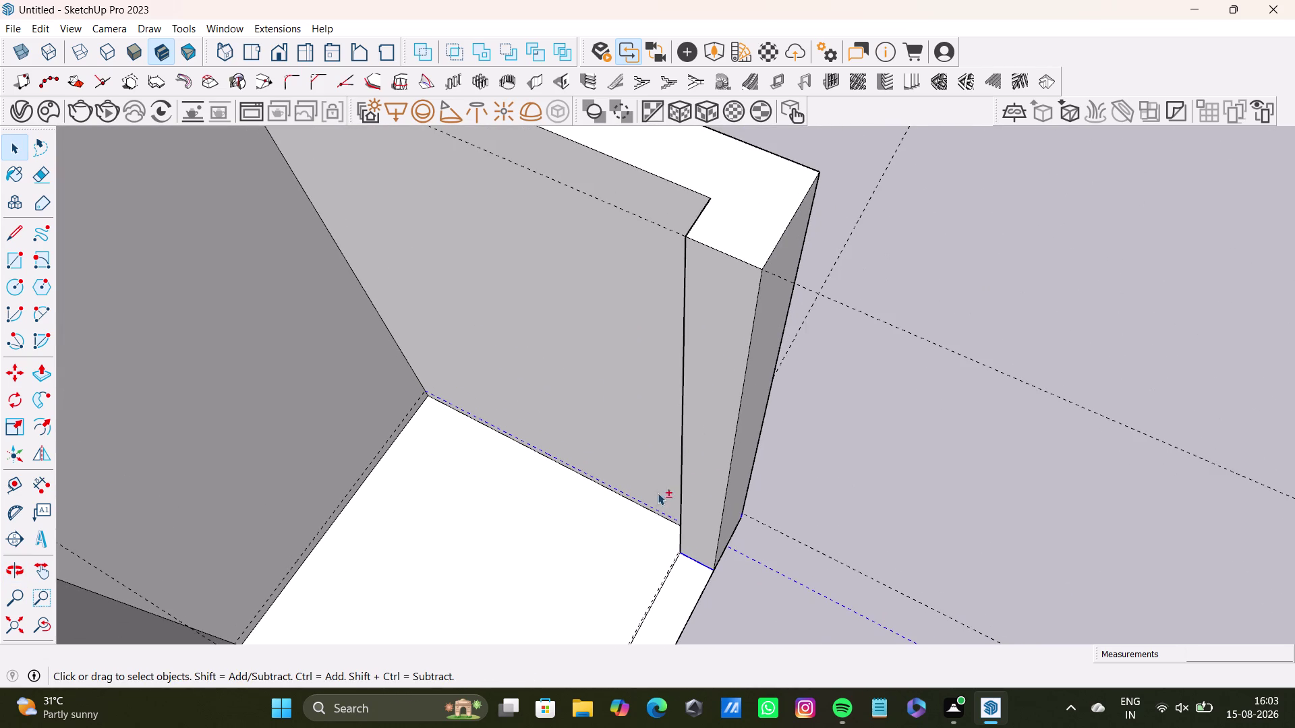
scroll(up, 3)
click(810, 594)
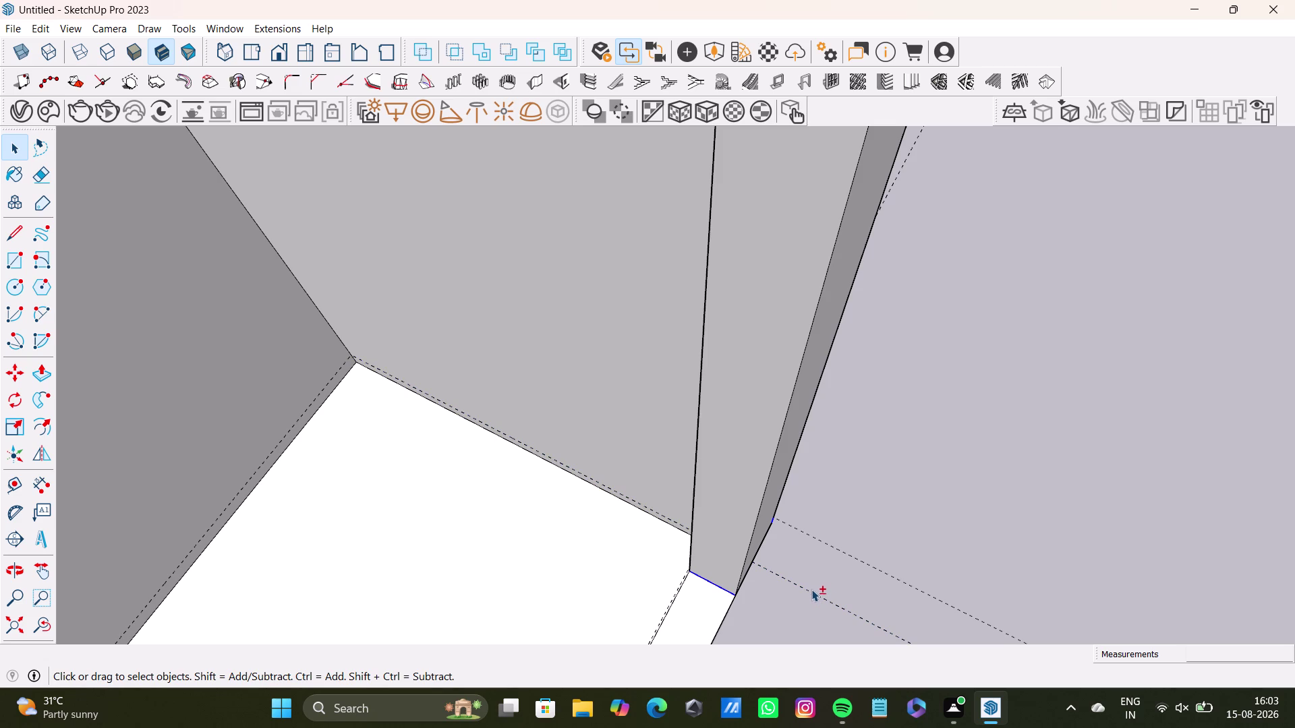
click(722, 591)
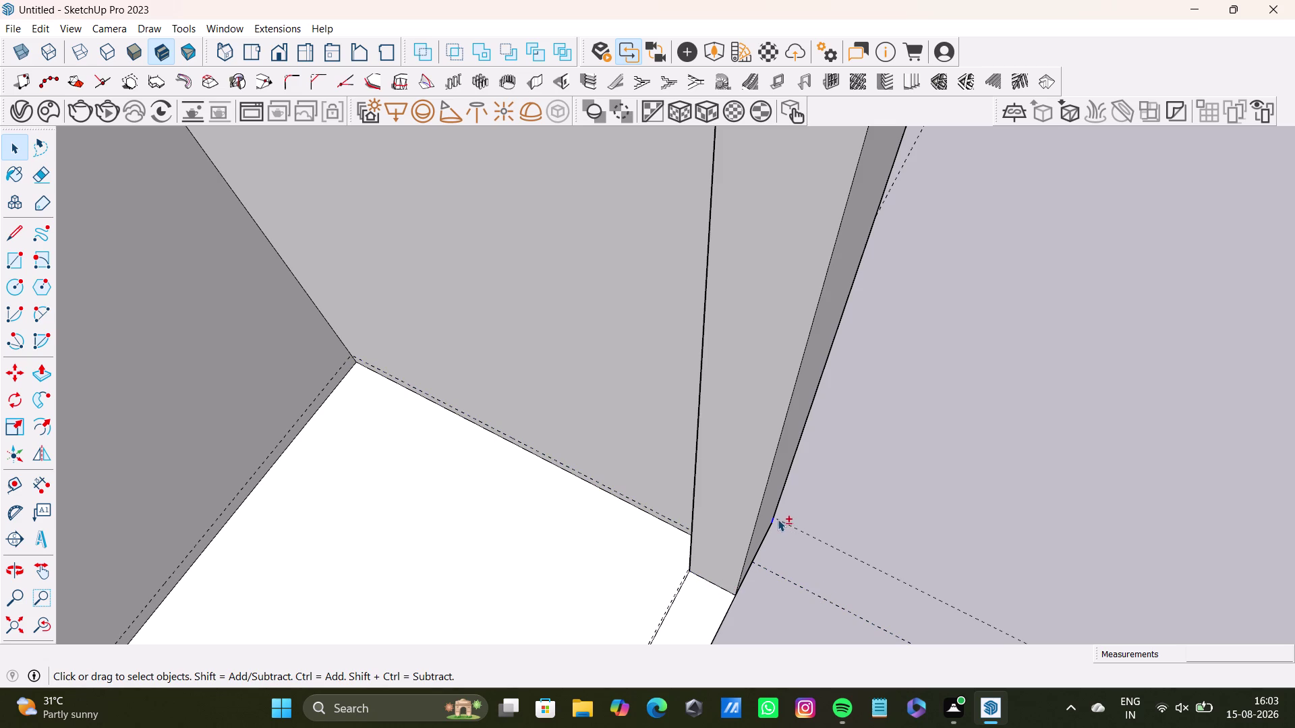
click(777, 520)
click(773, 523)
scroll(up, 3)
scroll(down, 3)
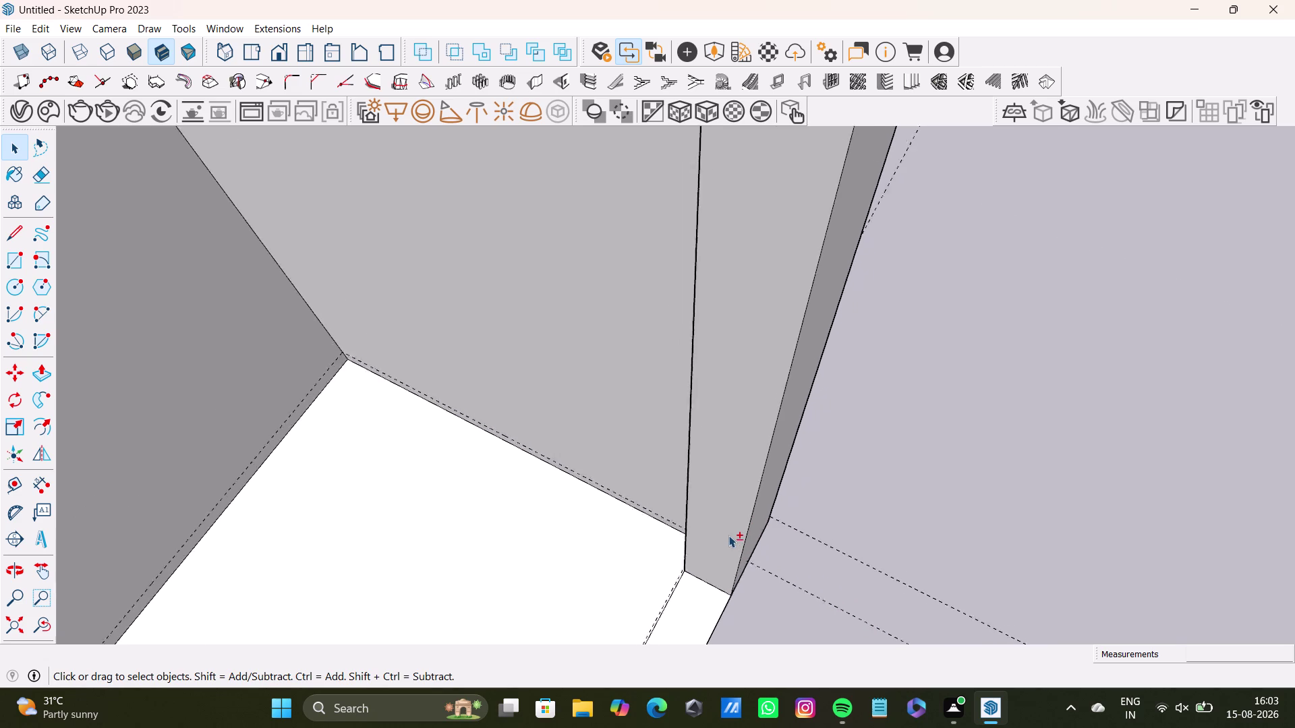
scroll(down, 3)
middle_drag(750, 521, 0, 415)
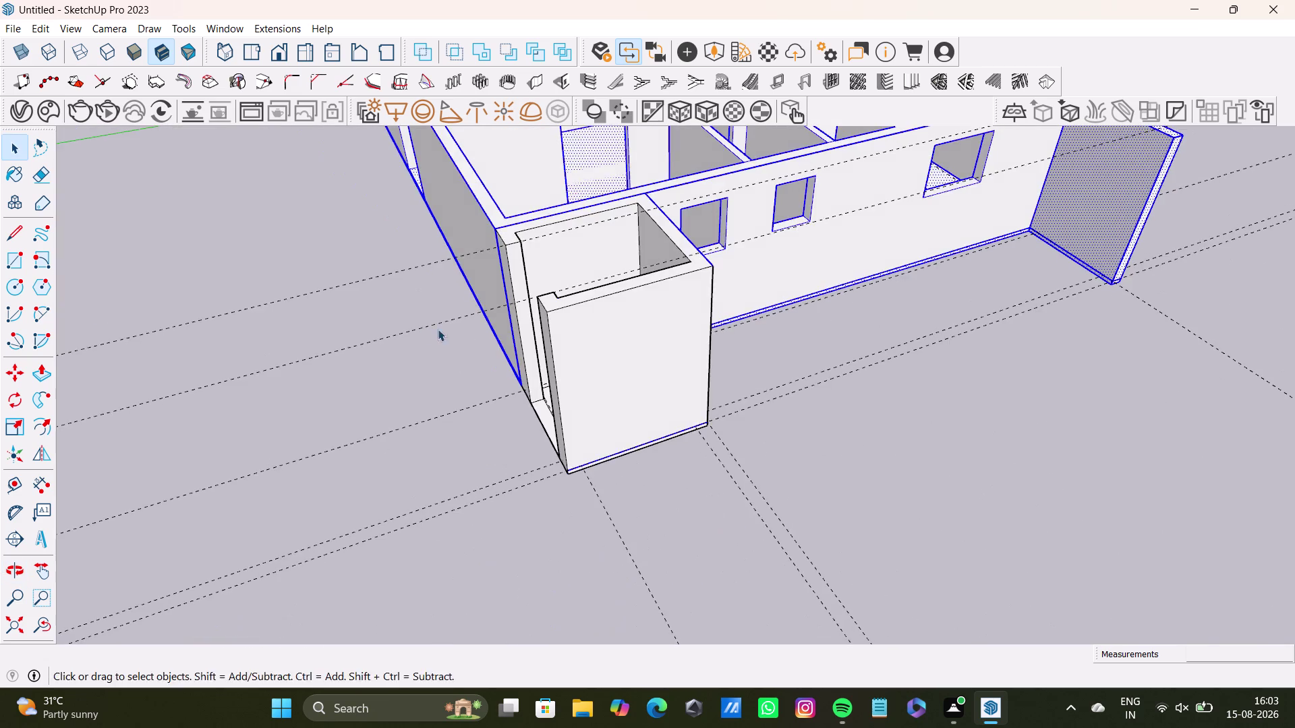
middle_drag(439, 336, 375, 413)
scroll(up, 3)
middle_drag(557, 474, 530, 314)
scroll(up, 3)
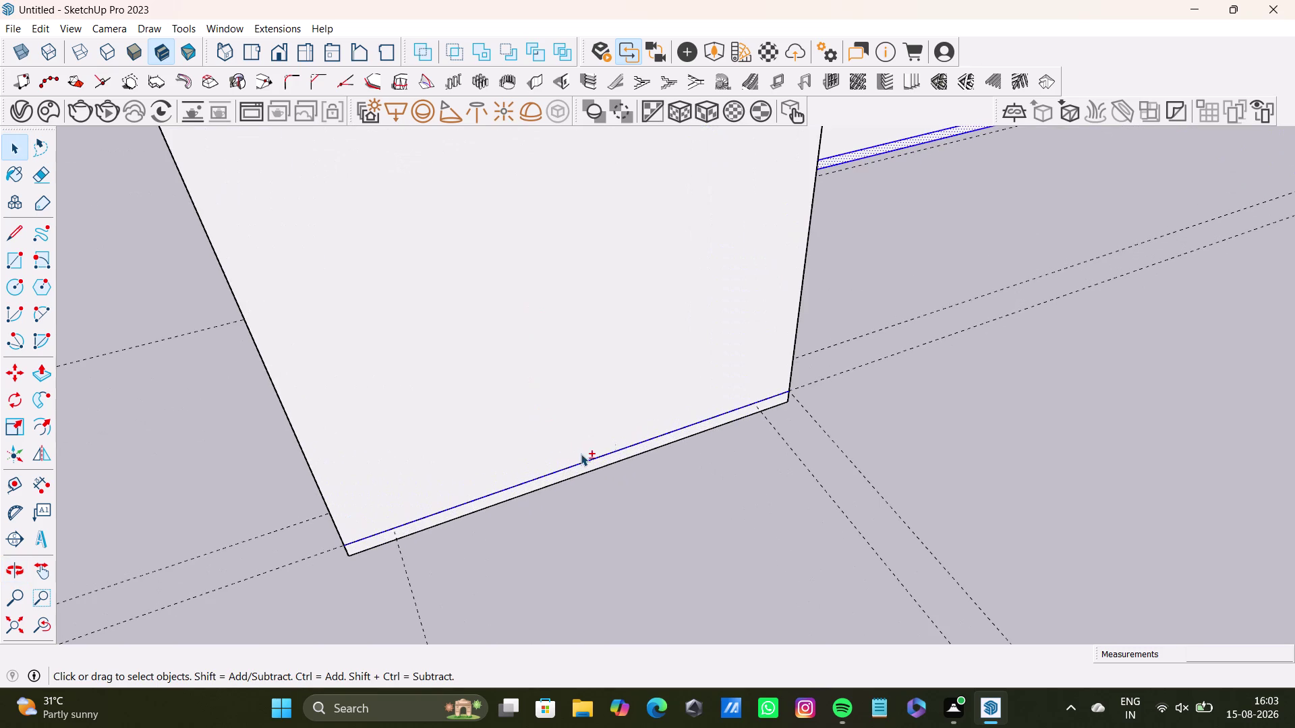
click(619, 452)
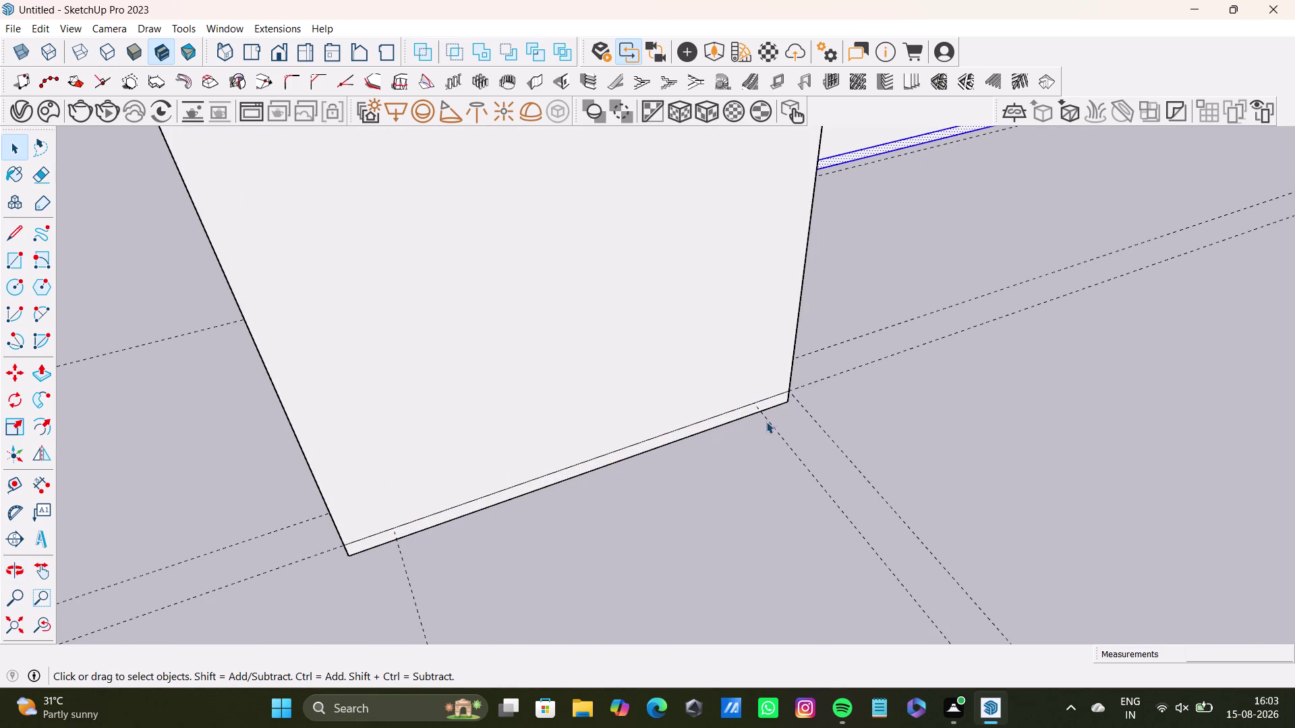
middle_drag(831, 441, 487, 483)
middle_drag(670, 375, 545, 481)
click(599, 426)
scroll(up, 3)
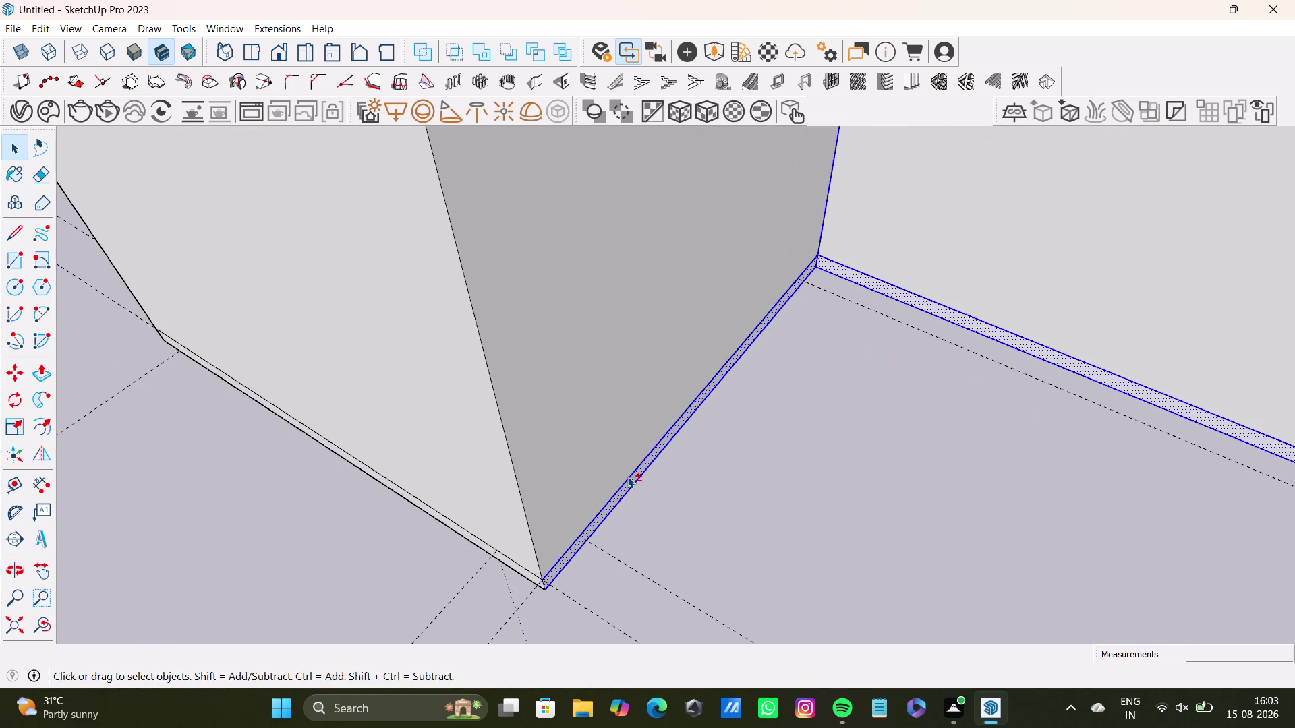
scroll(up, 3)
click(635, 475)
click(639, 481)
click(639, 476)
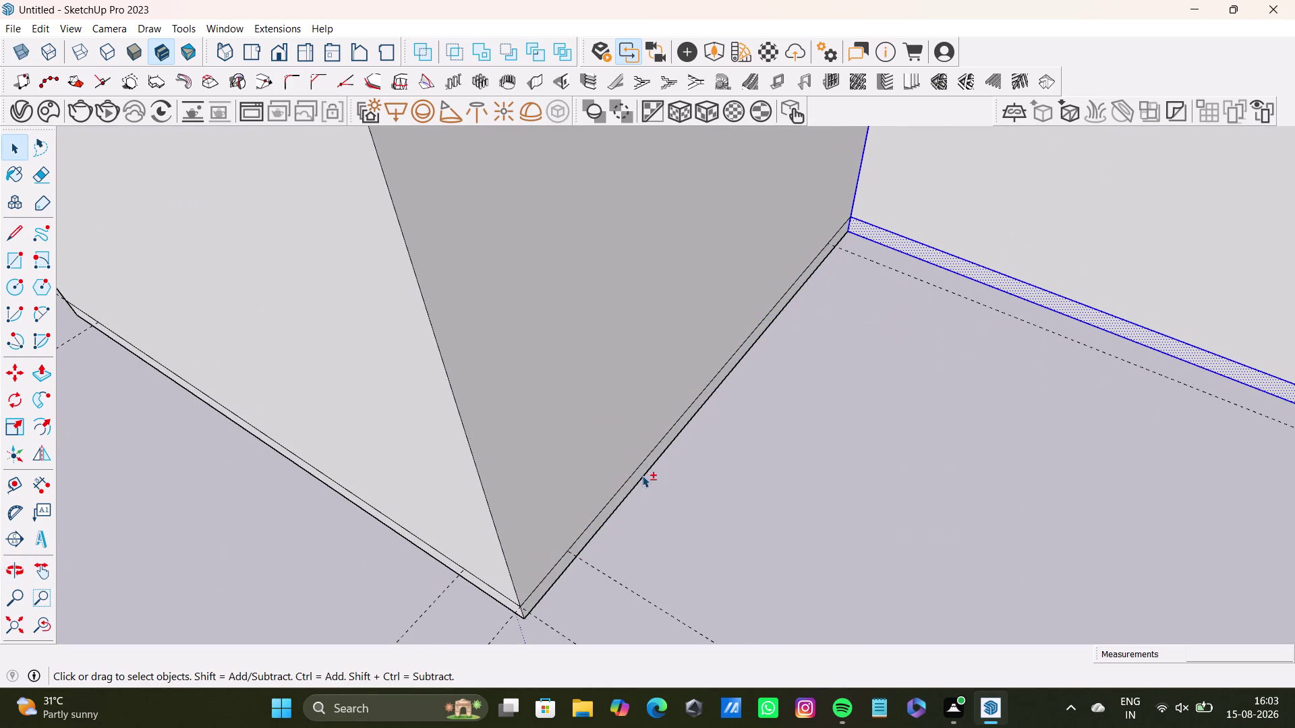
scroll(up, 3)
middle_drag(749, 208, 703, 278)
scroll(down, 3)
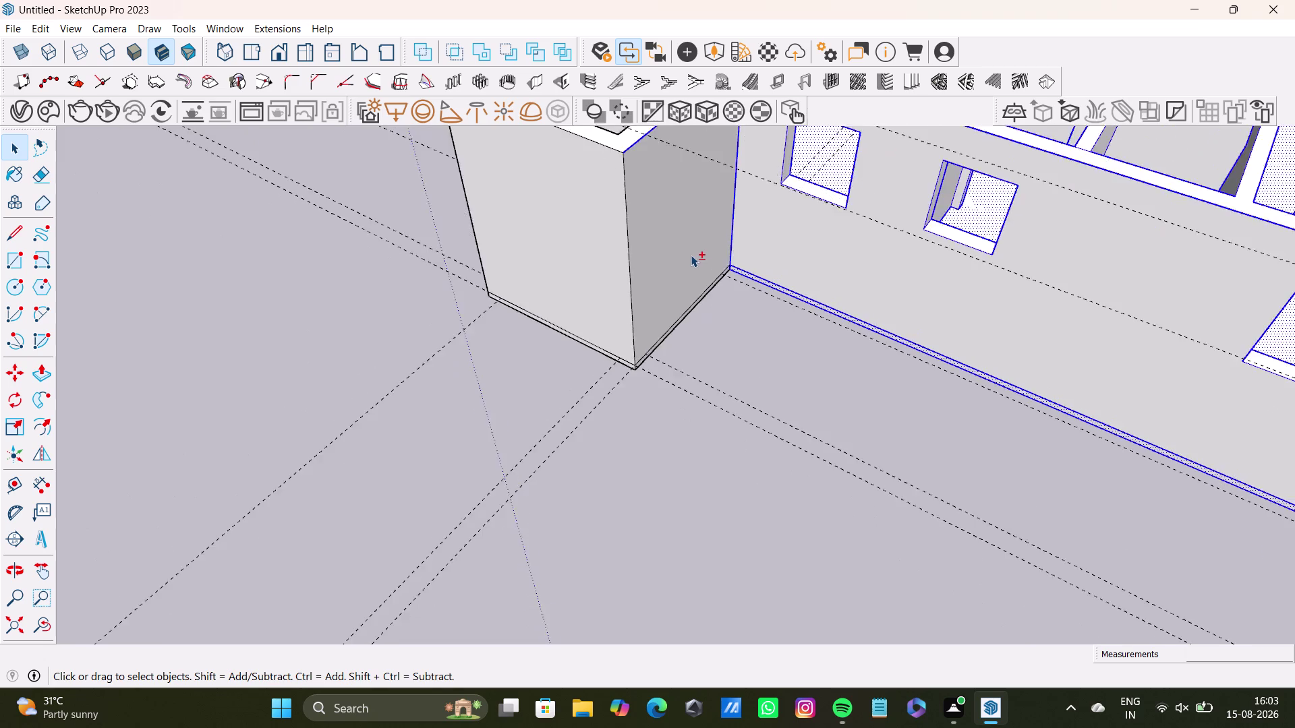
scroll(down, 3)
scroll(up, 3)
middle_drag(671, 182, 647, 334)
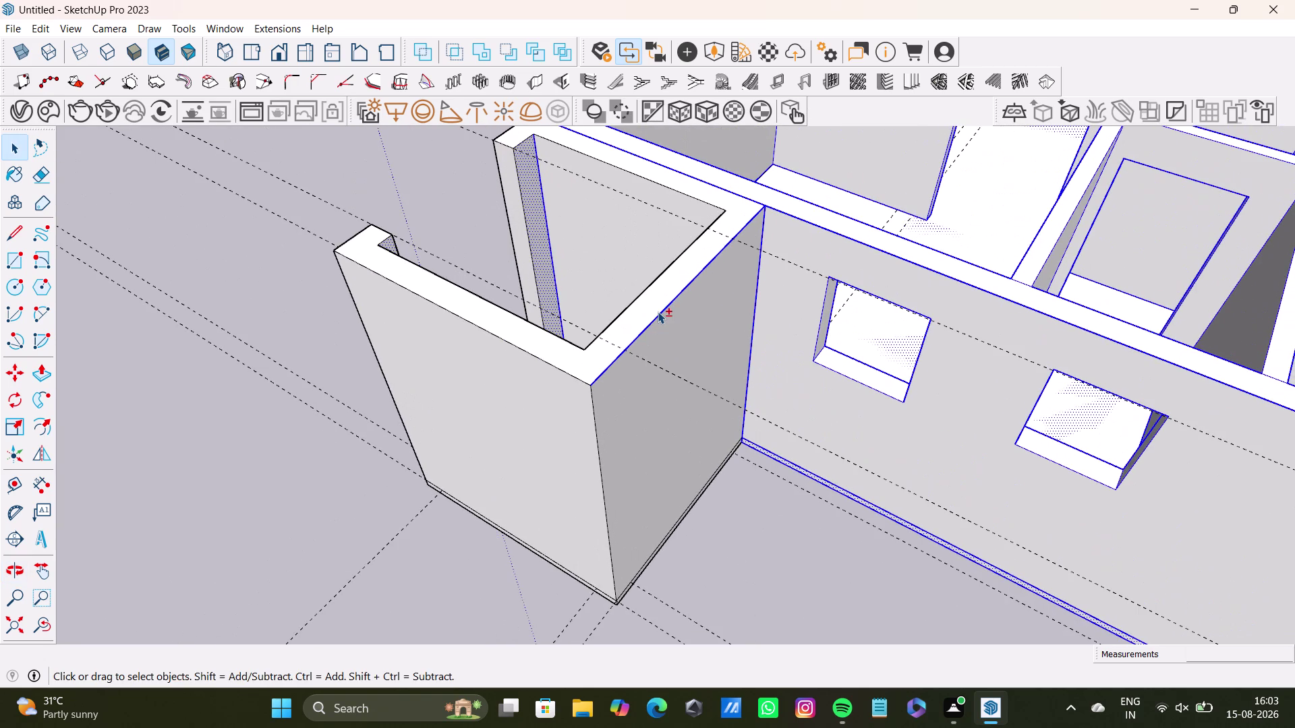
click(661, 314)
click(534, 172)
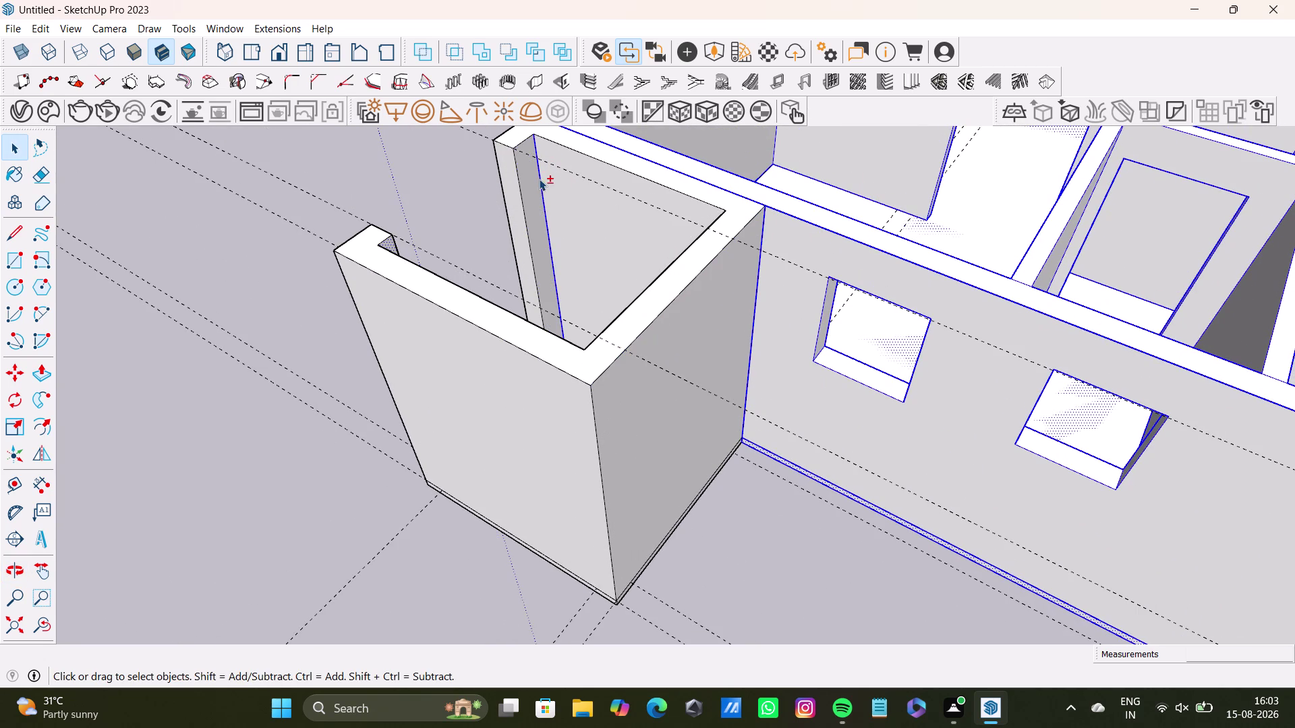
click(541, 181)
scroll(down, 3)
scroll(up, 3)
scroll(down, 3)
scroll(up, 3)
scroll(down, 3)
middle_drag(809, 336, 443, 213)
middle_drag(455, 267, 660, 309)
scroll(up, 3)
middle_drag(501, 331, 643, 217)
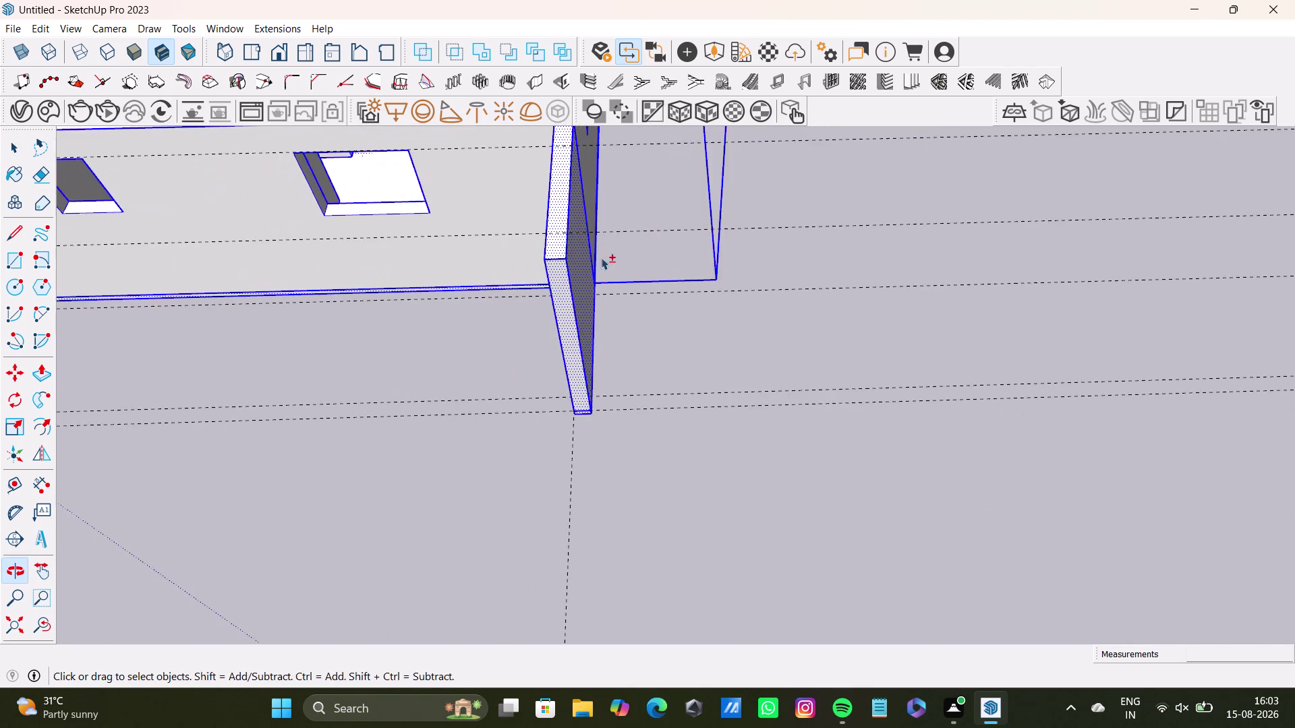
scroll(up, 3)
middle_drag(487, 296, 521, 355)
middle_drag(505, 397, 722, 288)
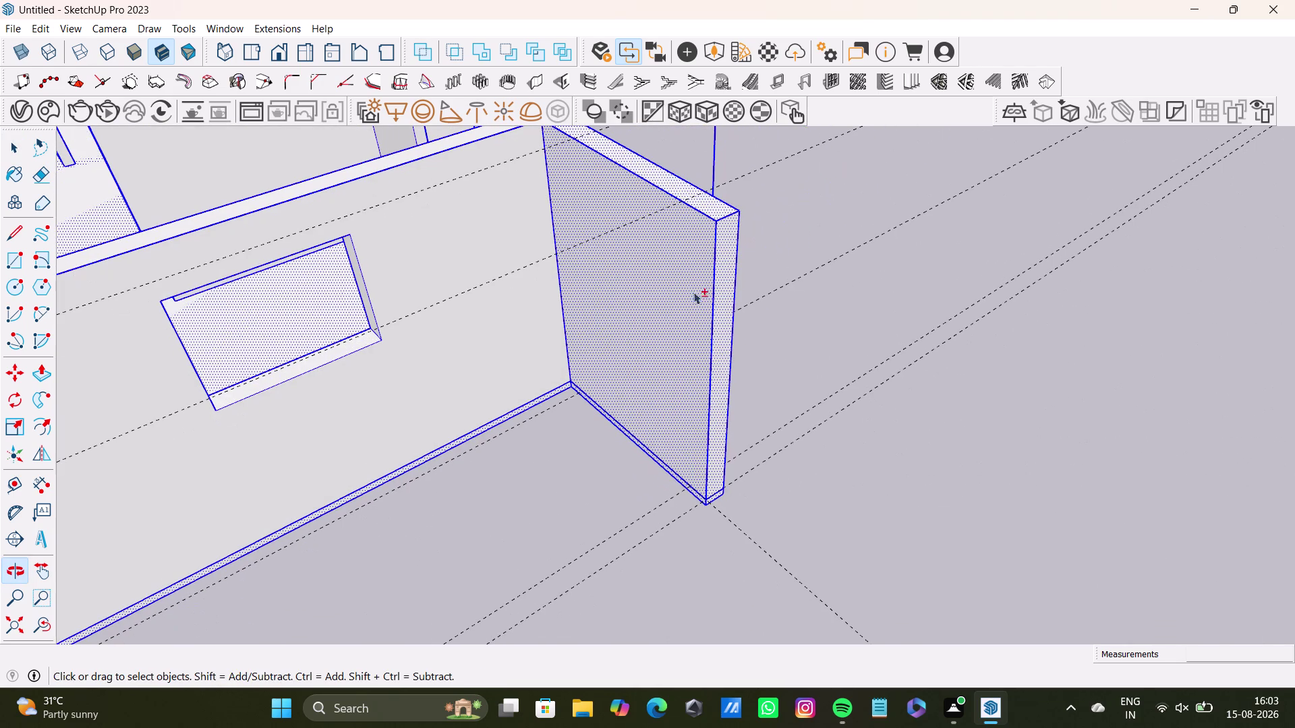
click(676, 277)
click(719, 215)
click(729, 240)
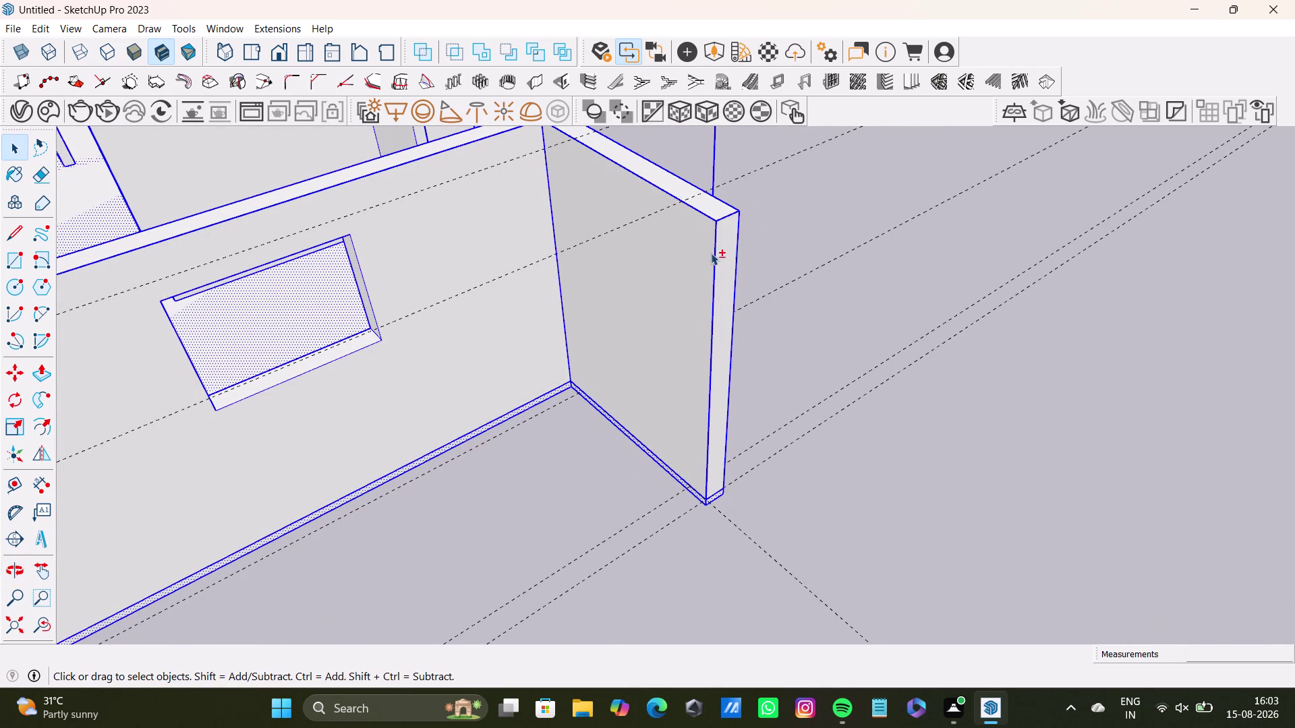
click(714, 256)
click(737, 255)
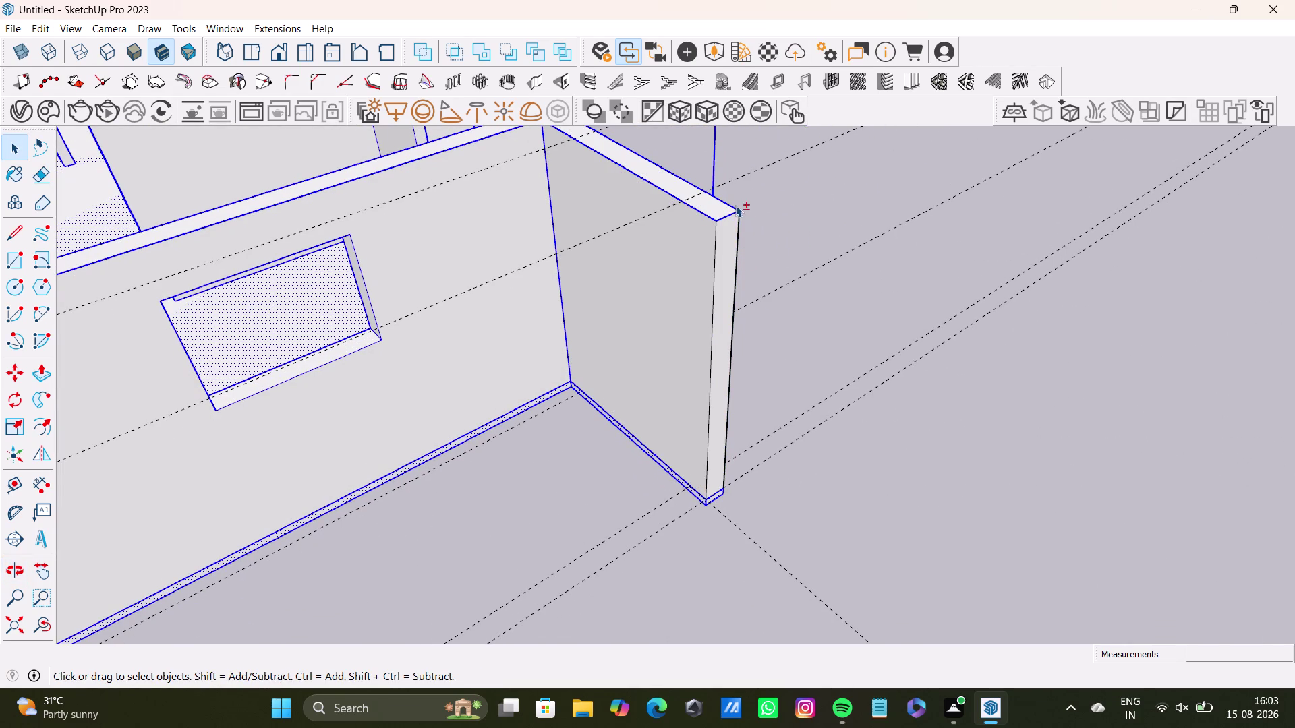
click(737, 209)
click(733, 214)
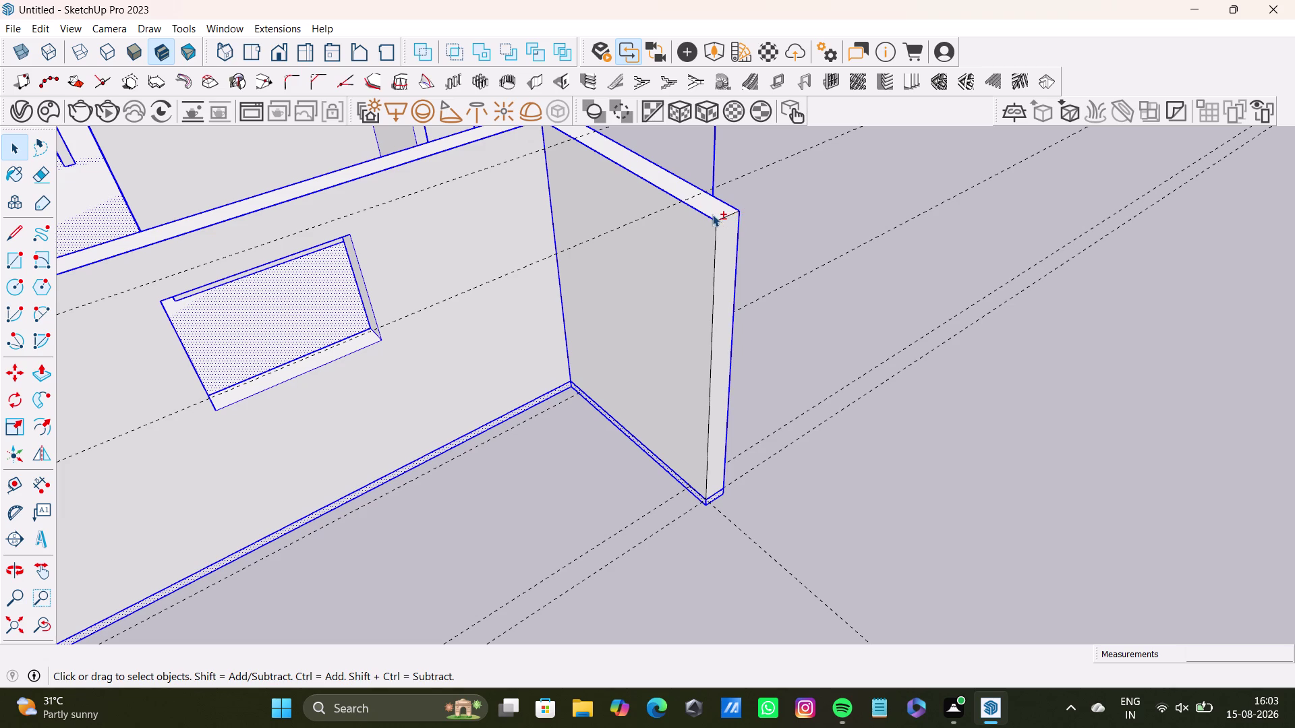
click(711, 214)
click(735, 211)
click(735, 211)
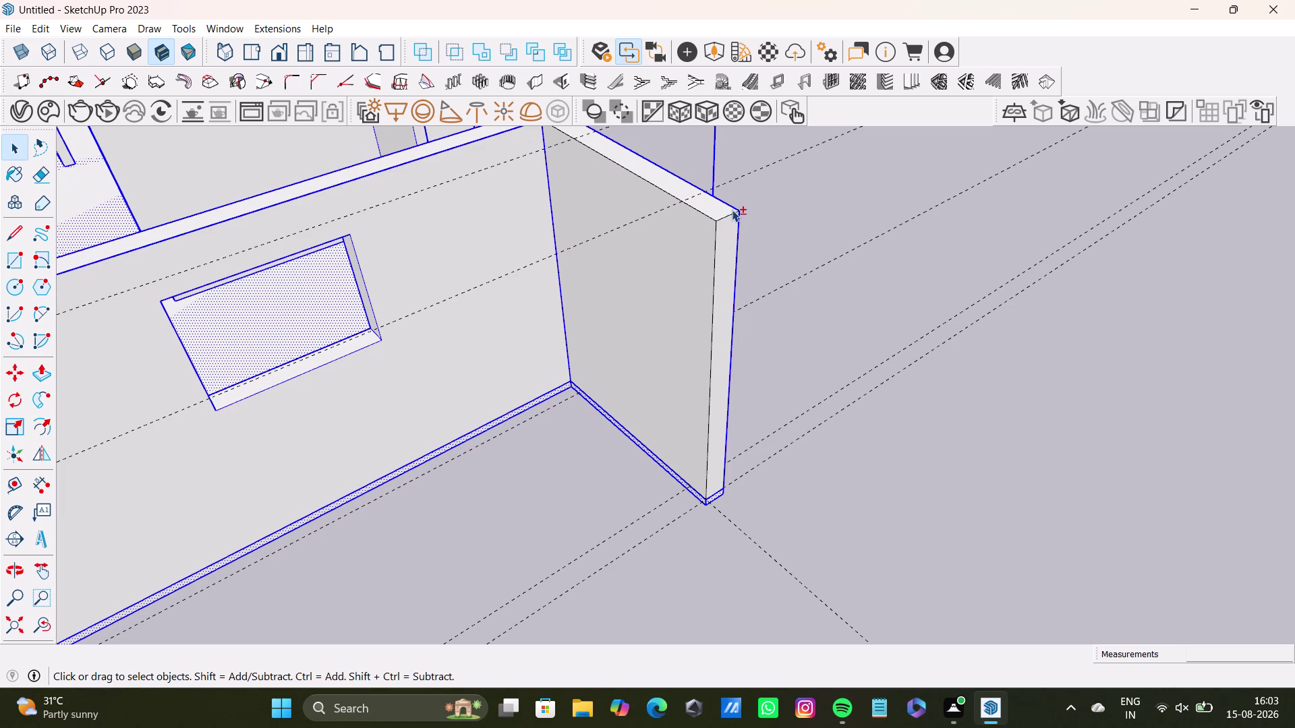
click(732, 207)
click(739, 235)
scroll(up, 3)
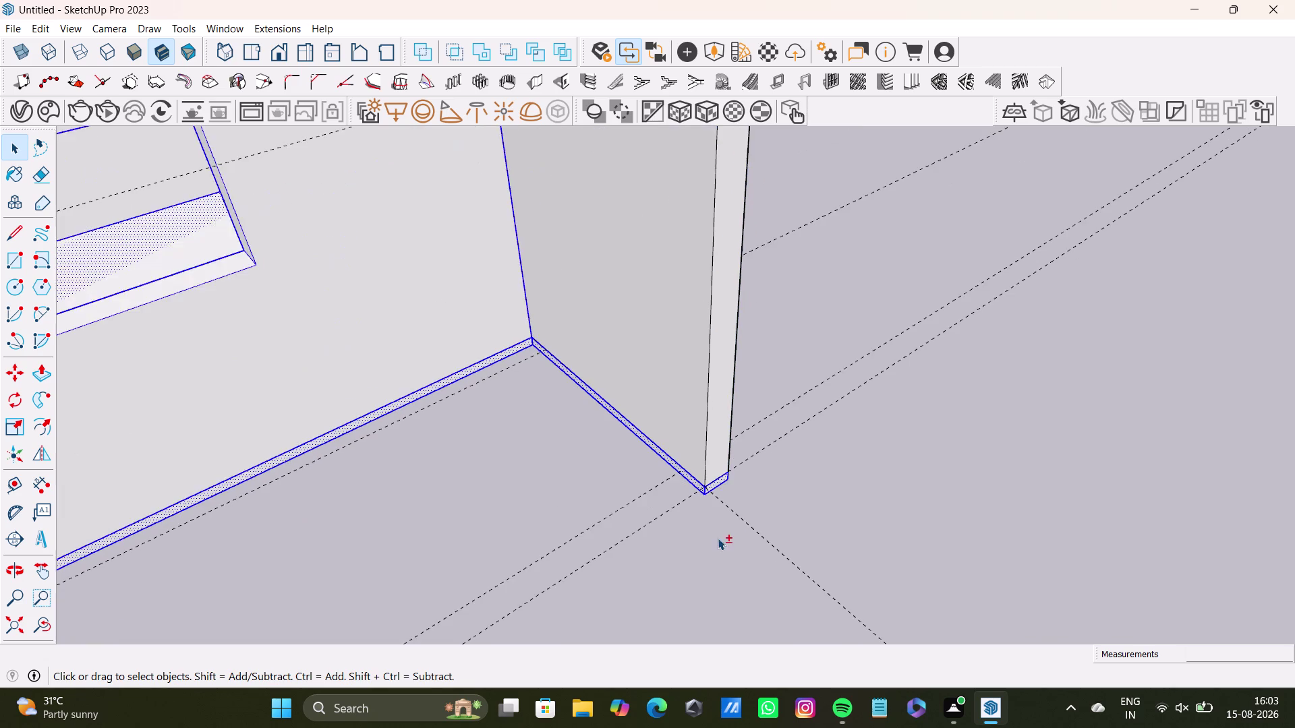
scroll(up, 3)
click(713, 475)
click(719, 484)
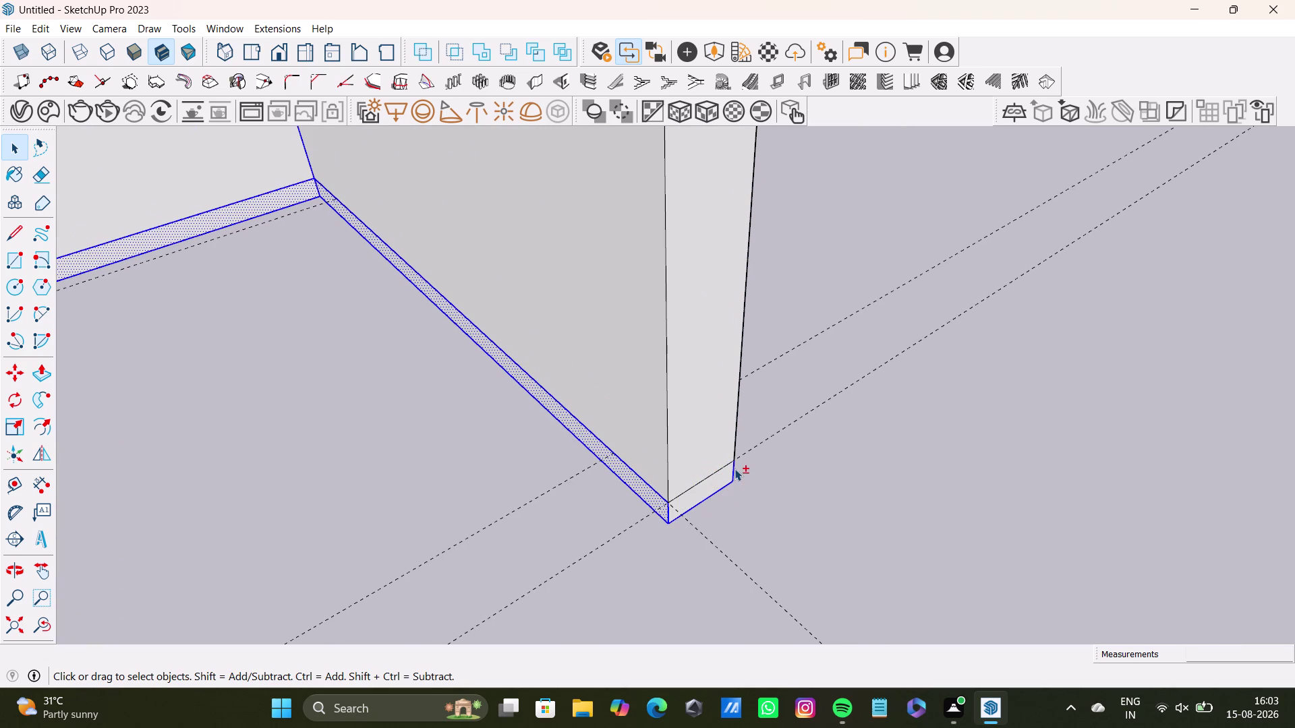
click(733, 467)
click(727, 485)
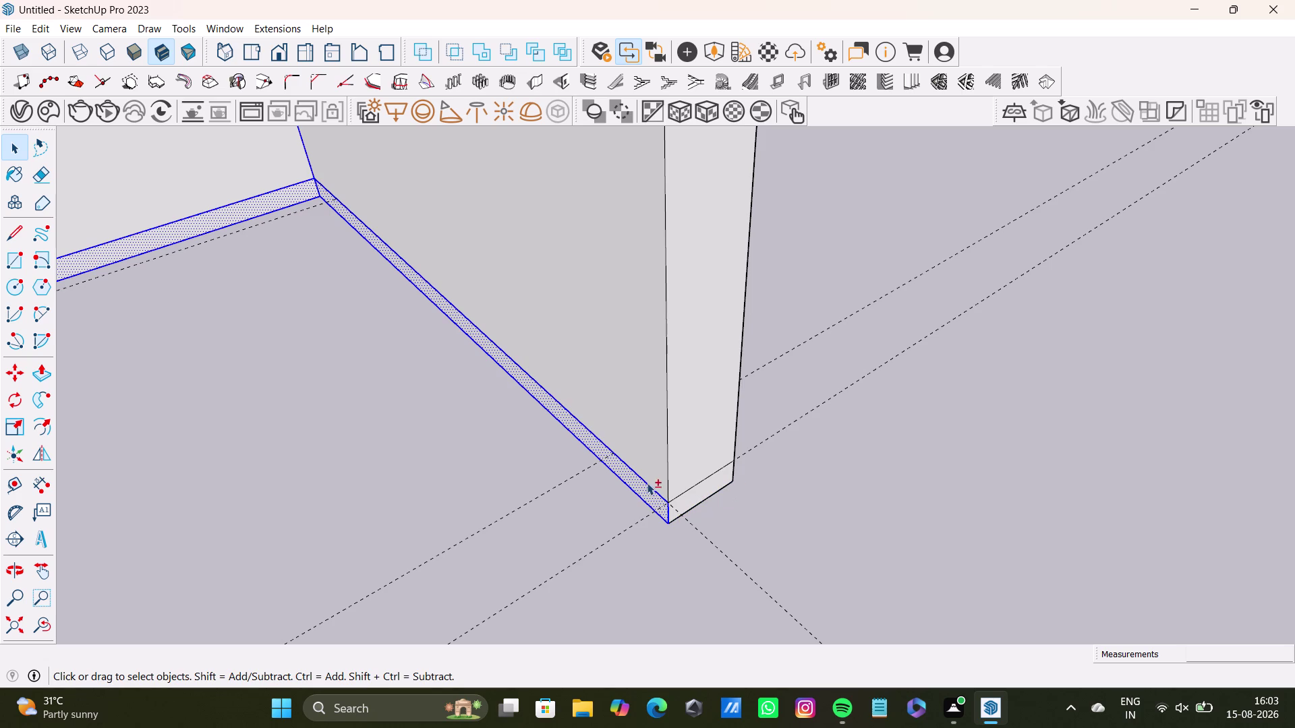
click(651, 487)
click(653, 496)
click(654, 506)
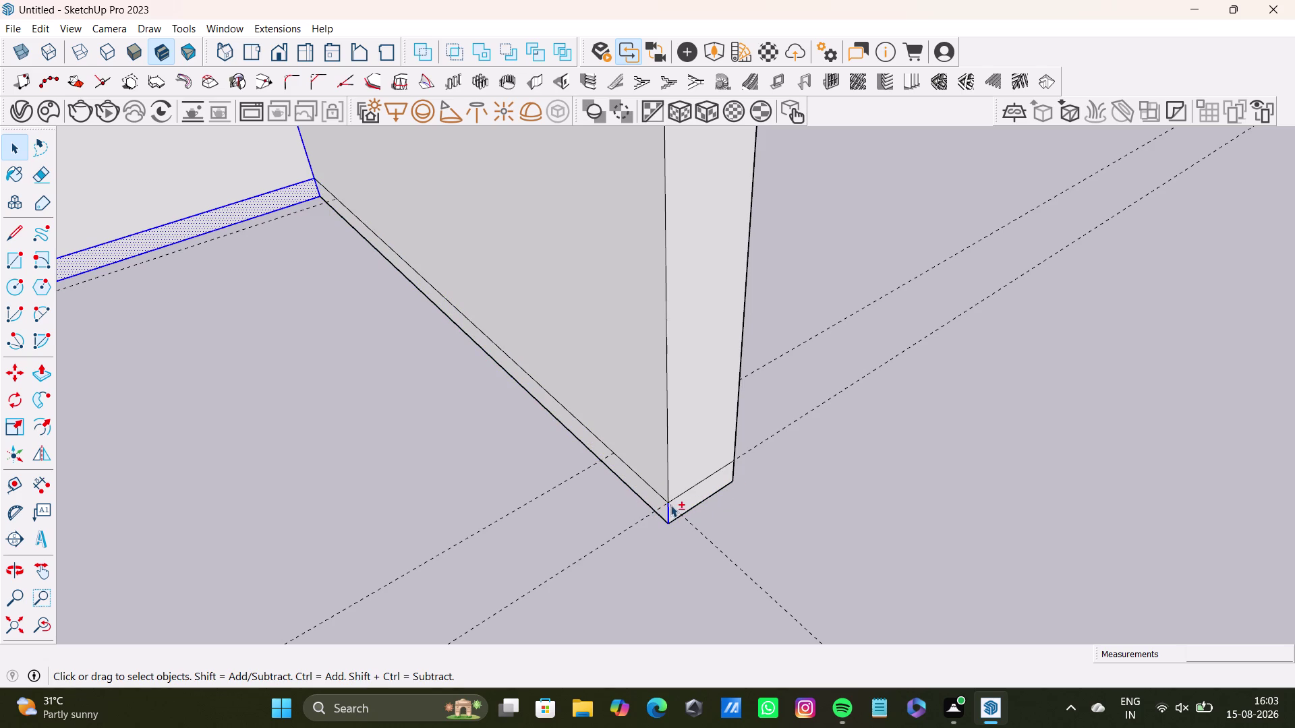
click(669, 509)
scroll(up, 3)
scroll(down, 3)
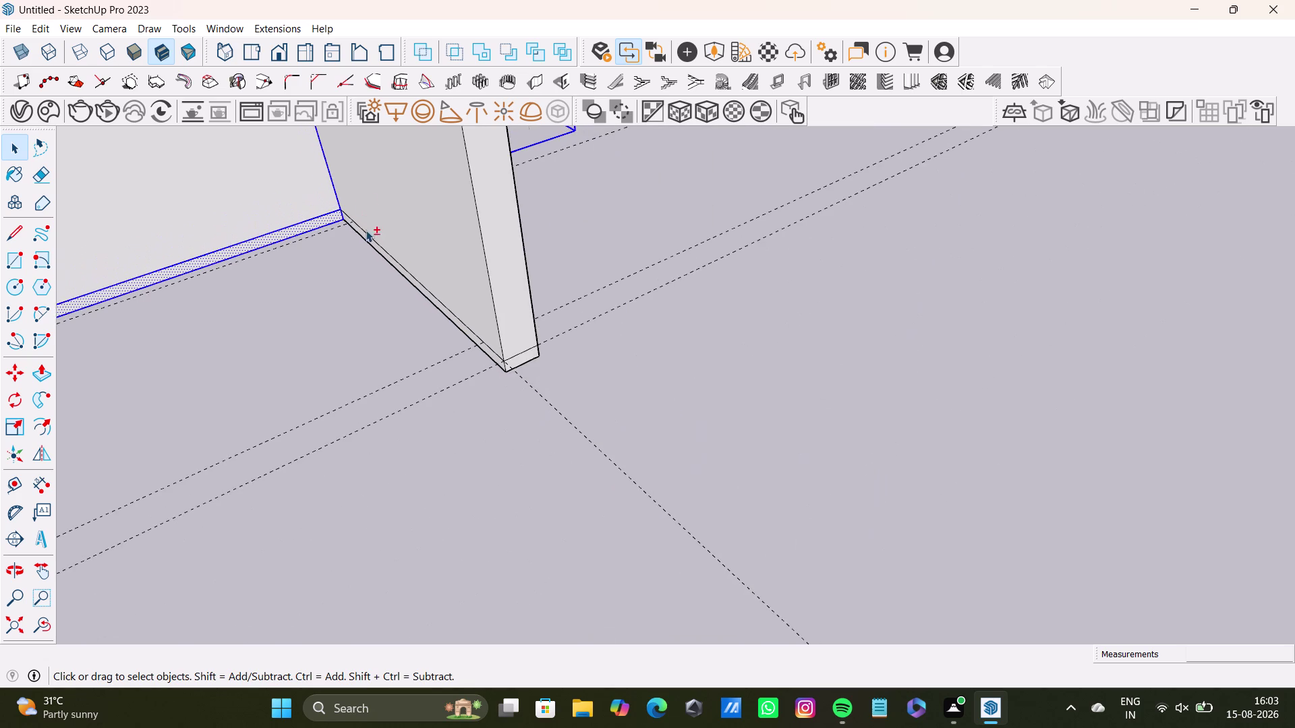
scroll(down, 3)
middle_drag(403, 191, 557, 483)
scroll(up, 3)
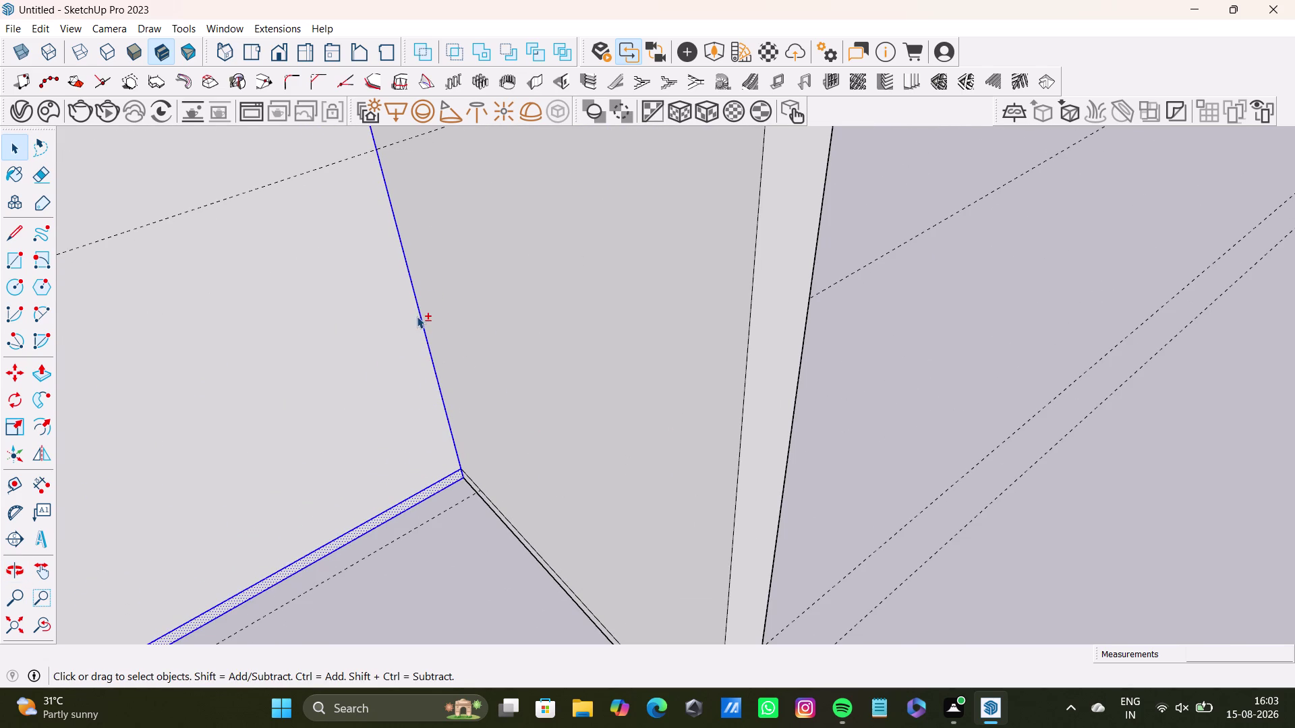
click(422, 323)
middle_drag(550, 339, 437, 376)
middle_drag(512, 386, 116, 366)
scroll(down, 3)
middle_drag(728, 368, 588, 347)
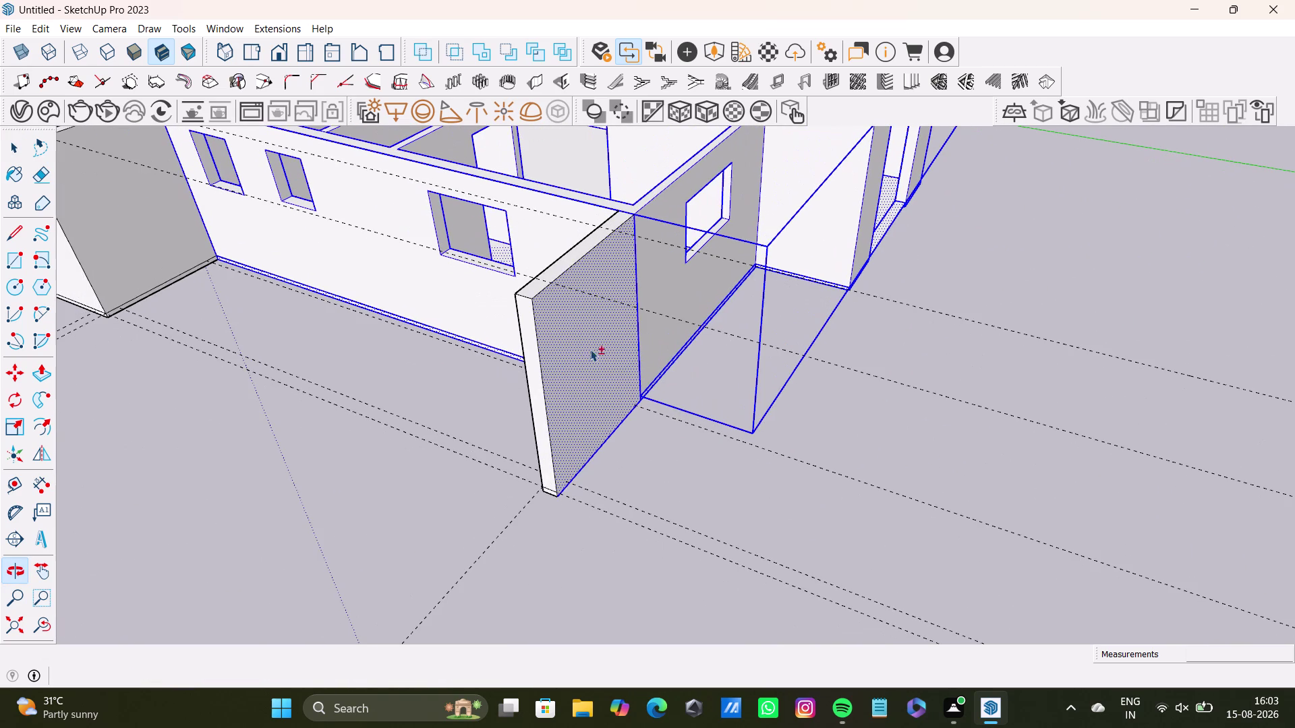
click(604, 335)
scroll(up, 3)
click(649, 280)
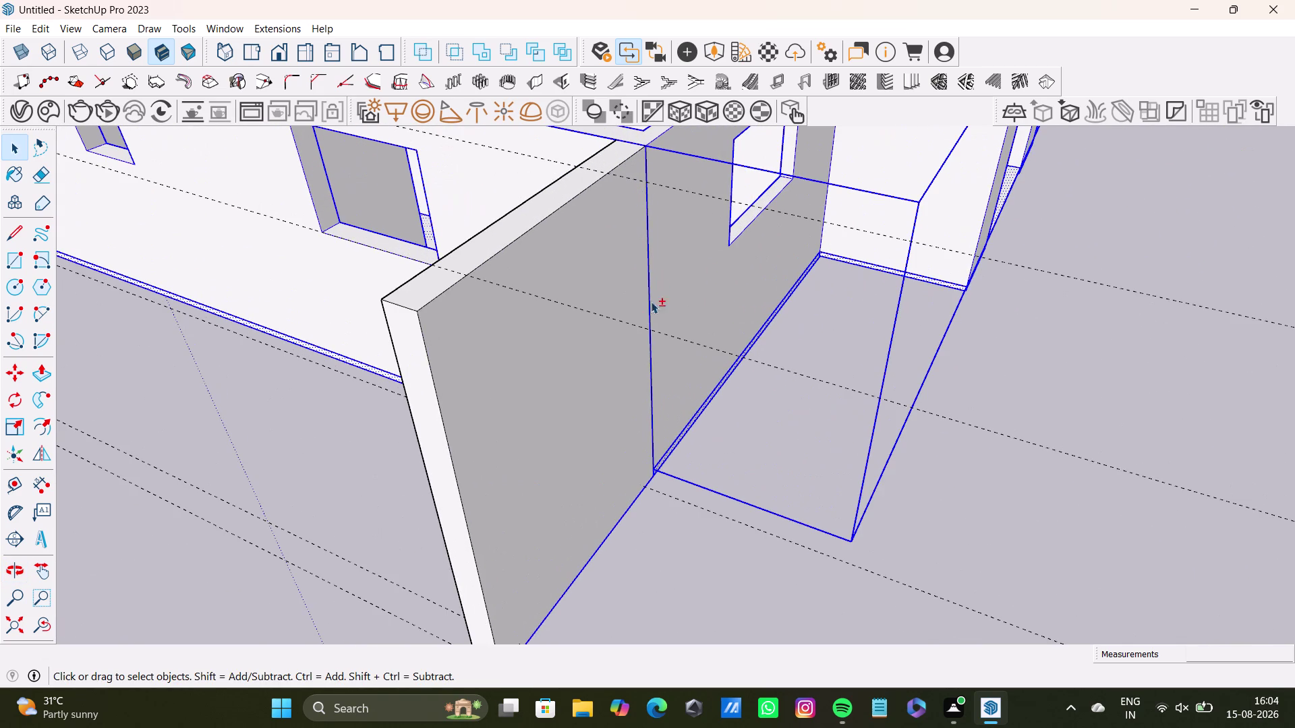
scroll(down, 3)
scroll(up, 3)
middle_drag(612, 401, 535, 250)
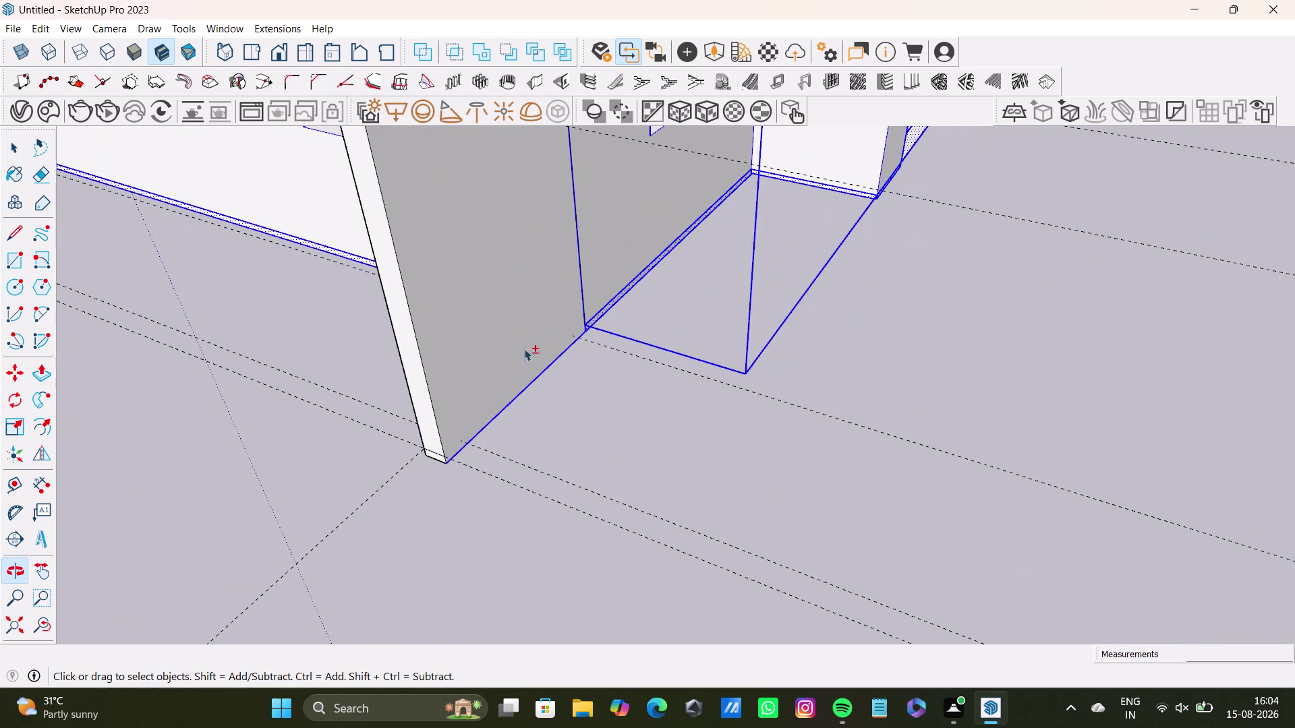
scroll(up, 3)
click(544, 376)
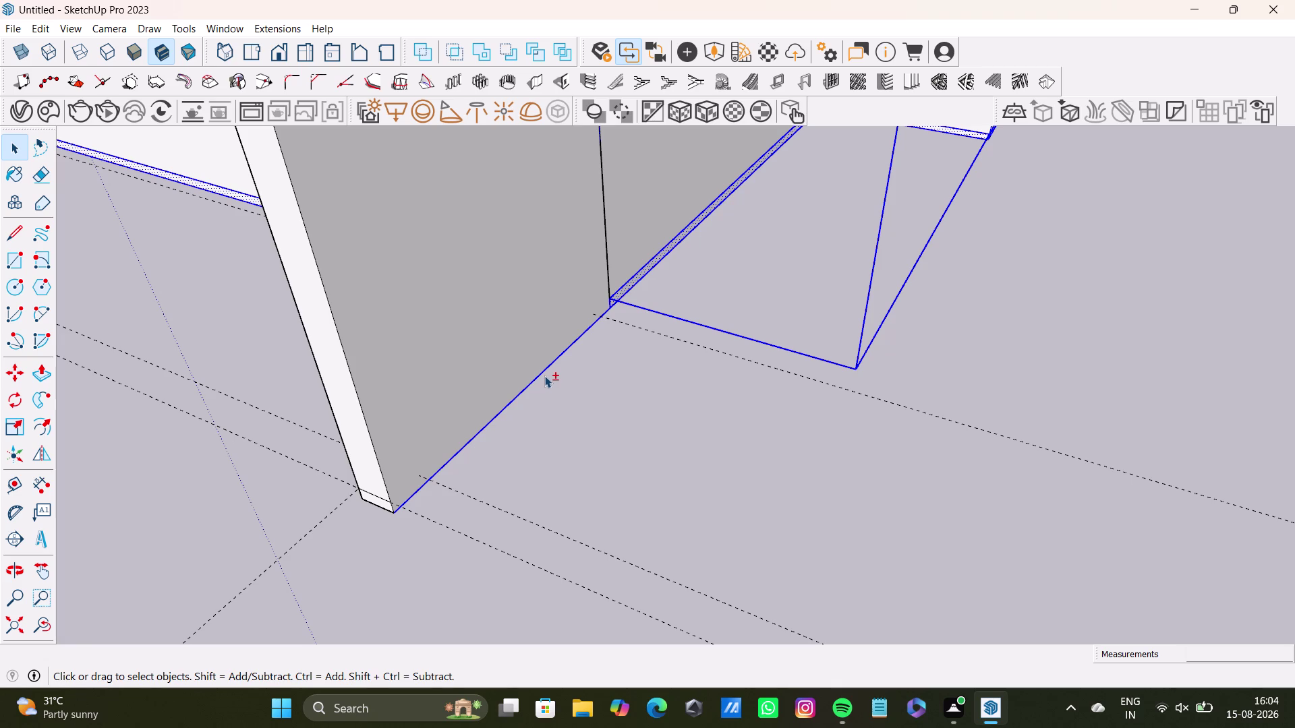
click(545, 374)
scroll(down, 3)
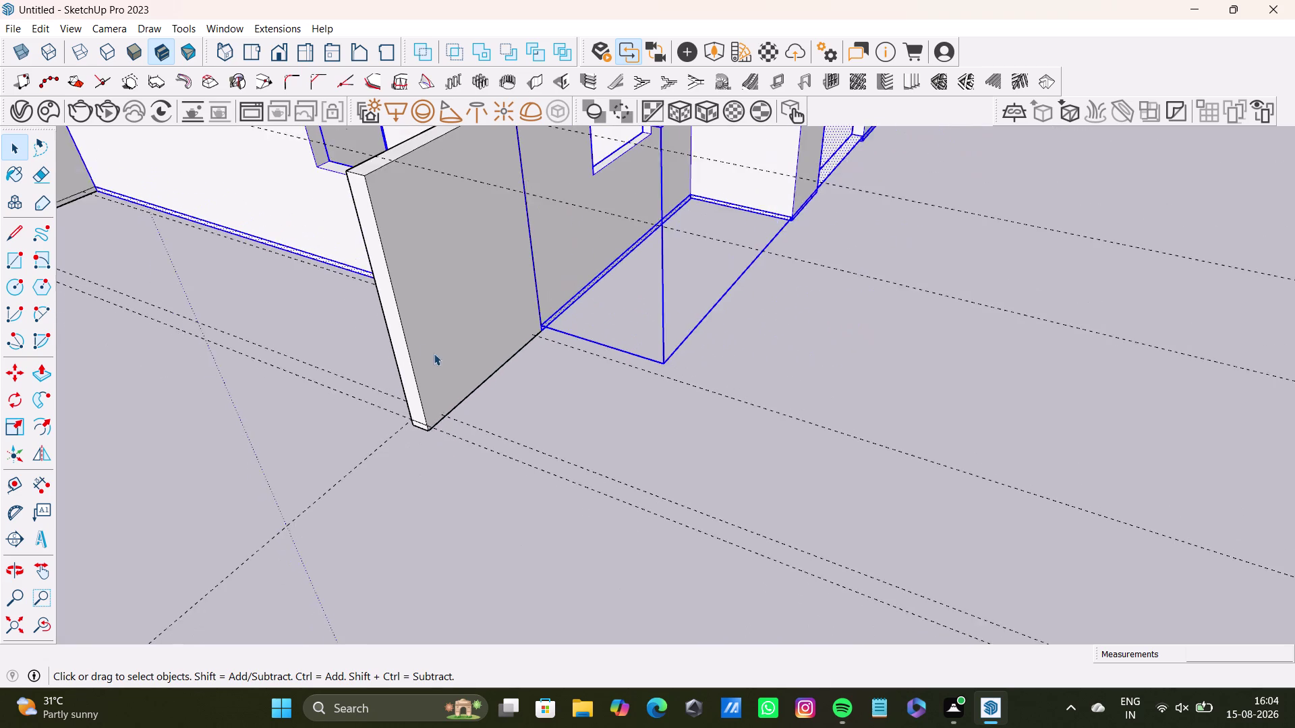
scroll(down, 3)
middle_drag(351, 234, 737, 377)
scroll(down, 3)
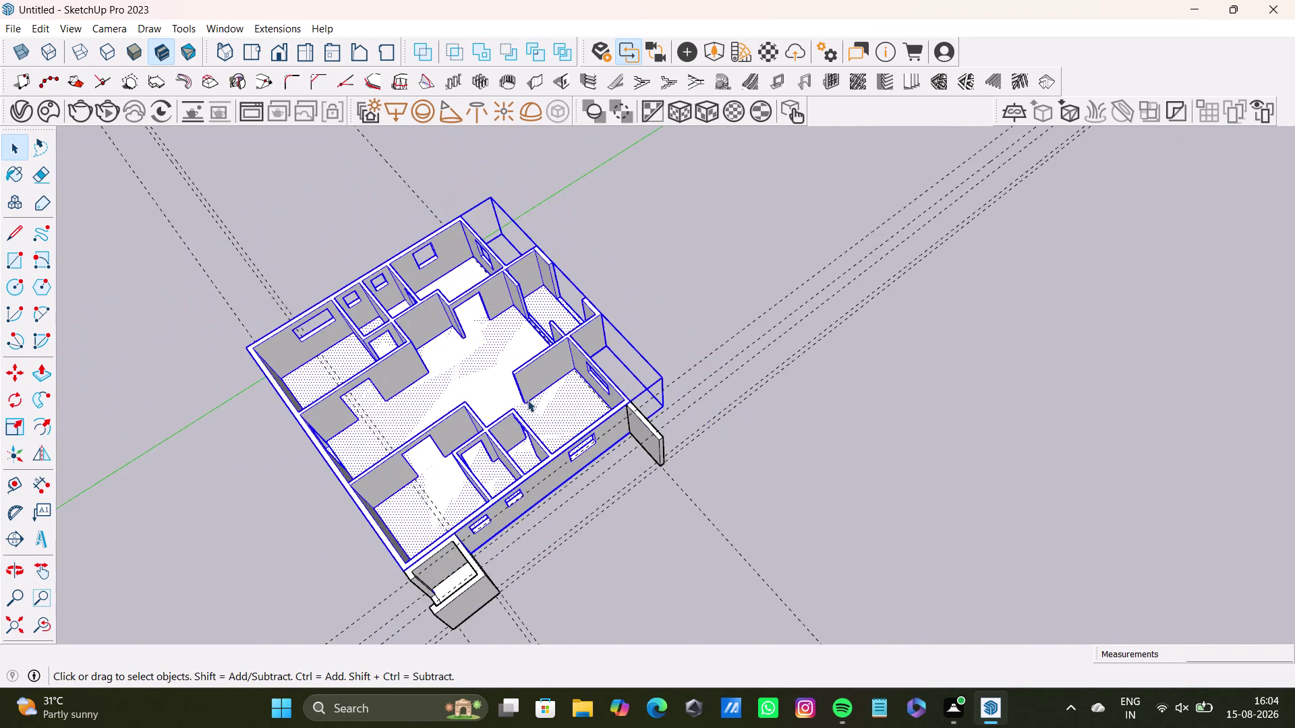
scroll(down, 3)
middle_drag(525, 419, 739, 365)
middle_drag(695, 430, 659, 216)
middle_drag(618, 304, 695, 296)
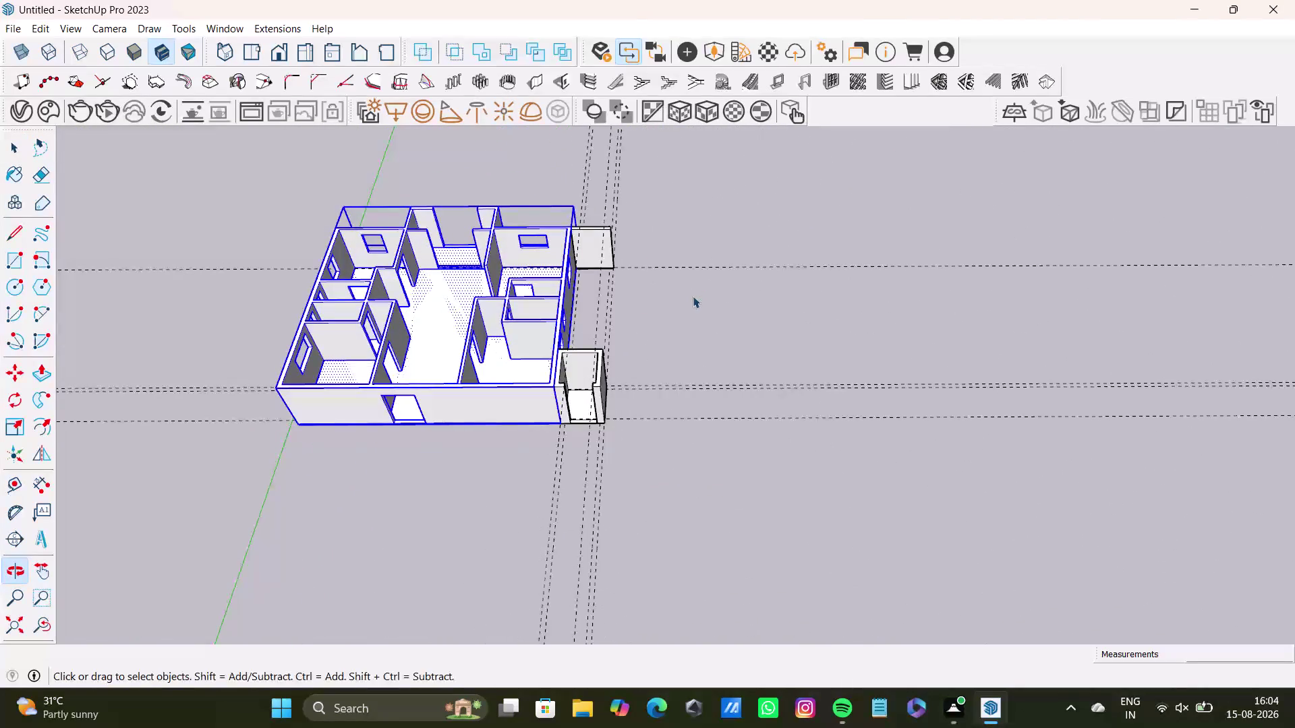
Copy the selected plan from its corner and drop it to the right of the stair box.
key(m)
click(562, 422)
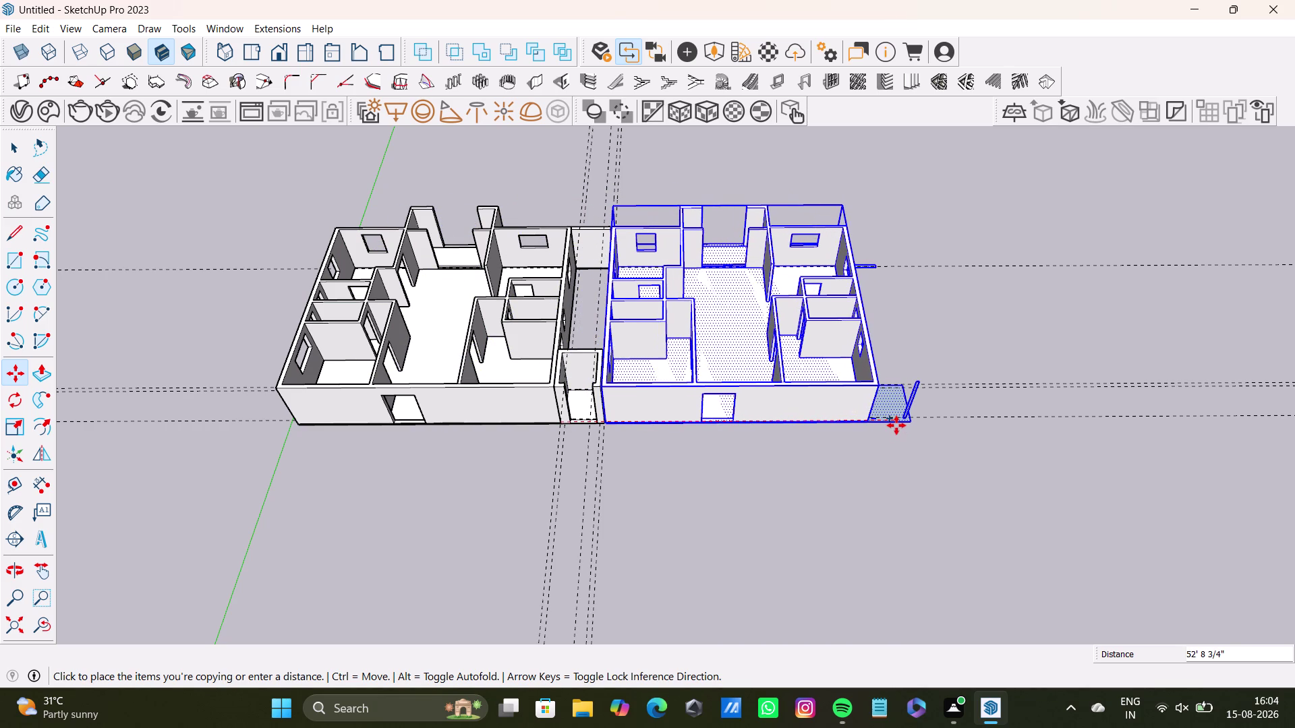
click(896, 426)
scroll(up, 3)
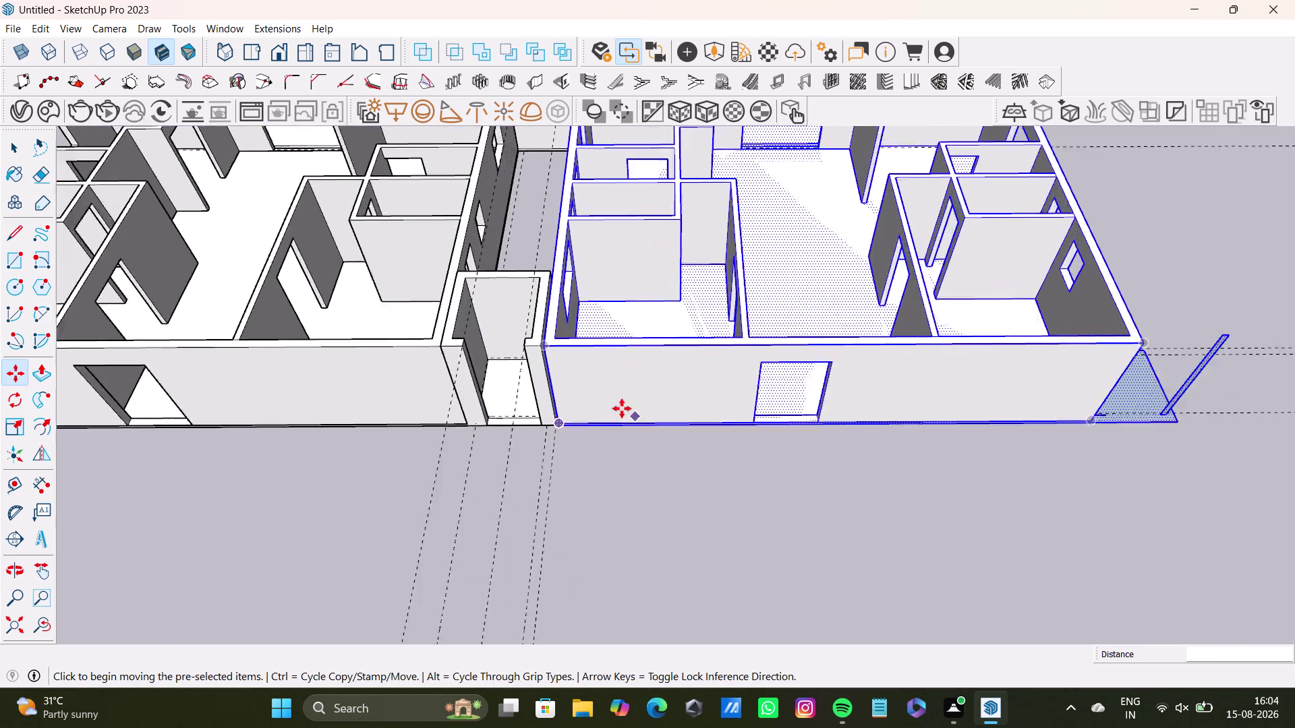
scroll(up, 3)
Move the copy by its corner so it sits flush against the stair box edge.
middle_drag(557, 405, 565, 335)
scroll(up, 3)
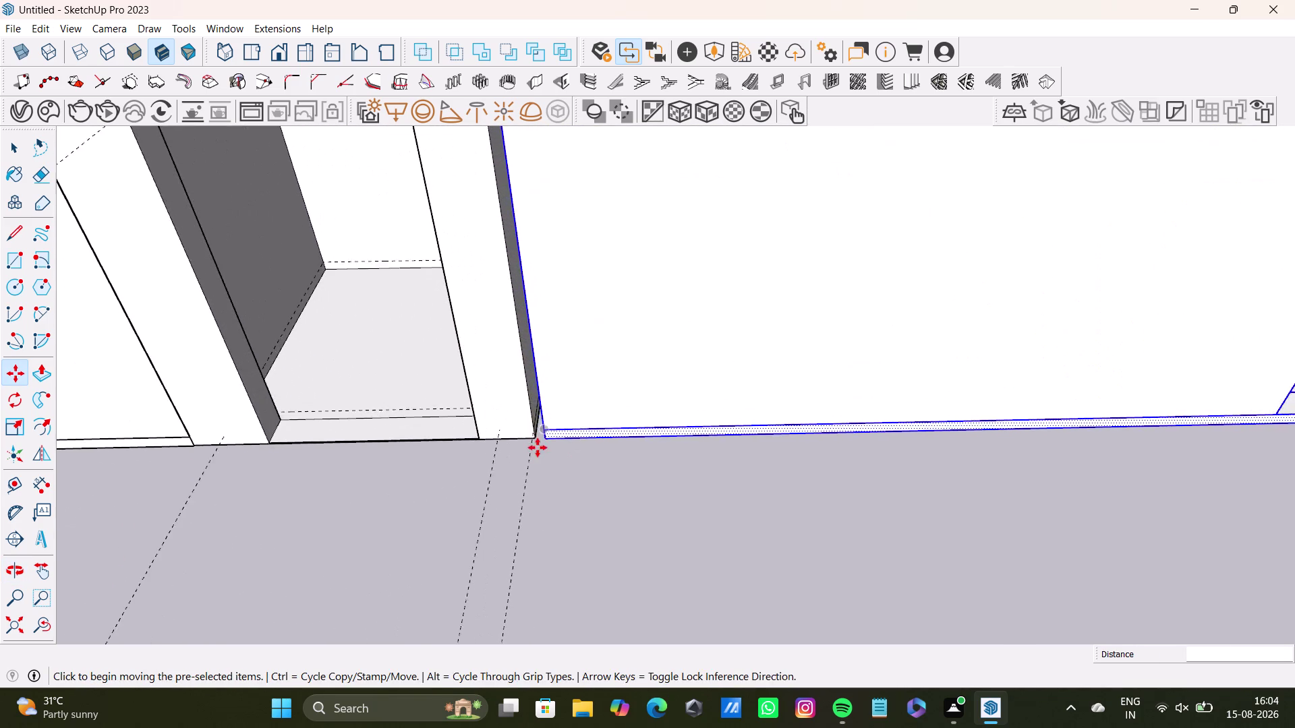
scroll(up, 3)
click(552, 437)
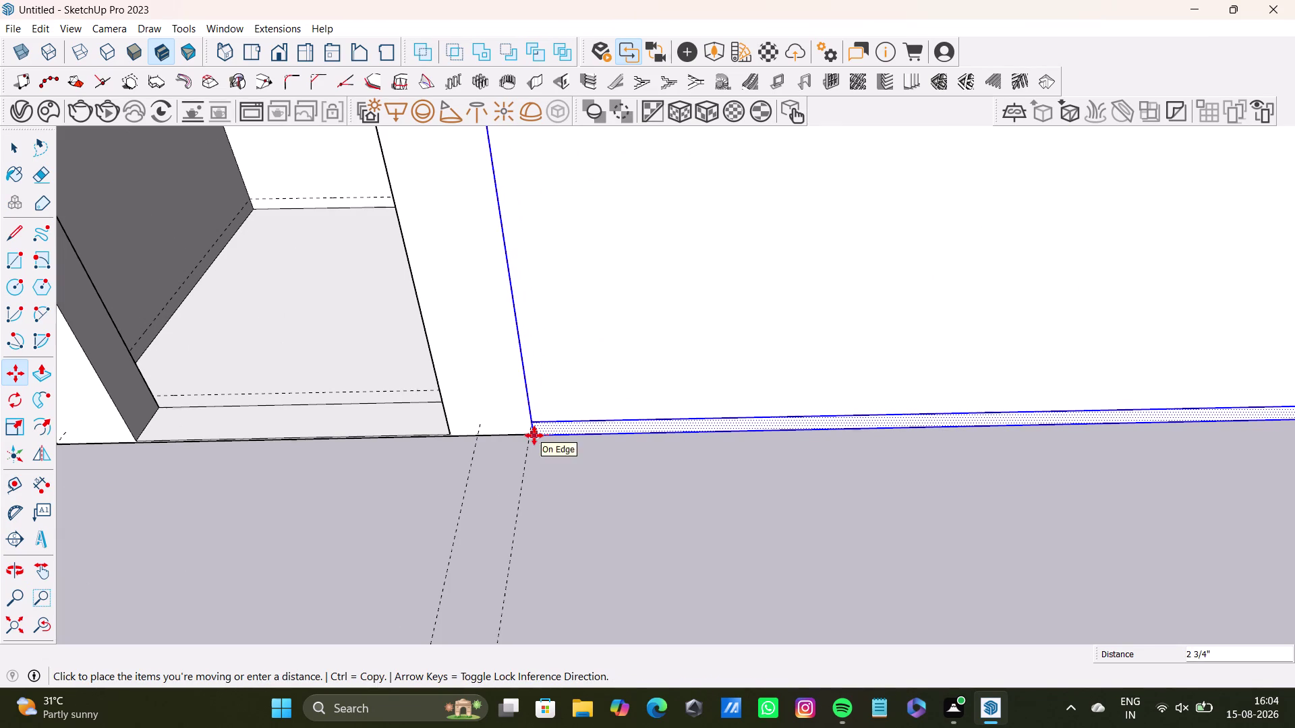
click(534, 435)
scroll(down, 3)
key(space)
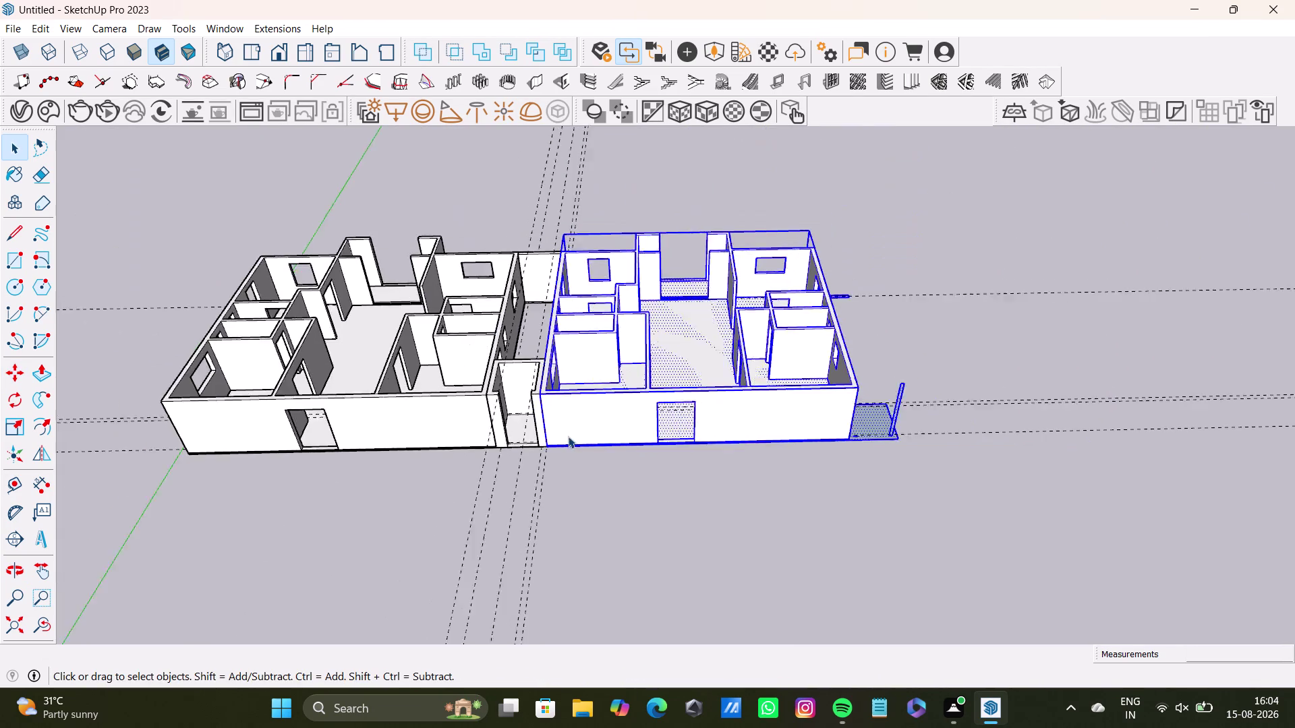
Delete the stray wall piece beside the copied apartment.
scroll(down, 3)
middle_drag(582, 437, 404, 431)
scroll(up, 3)
key(space)
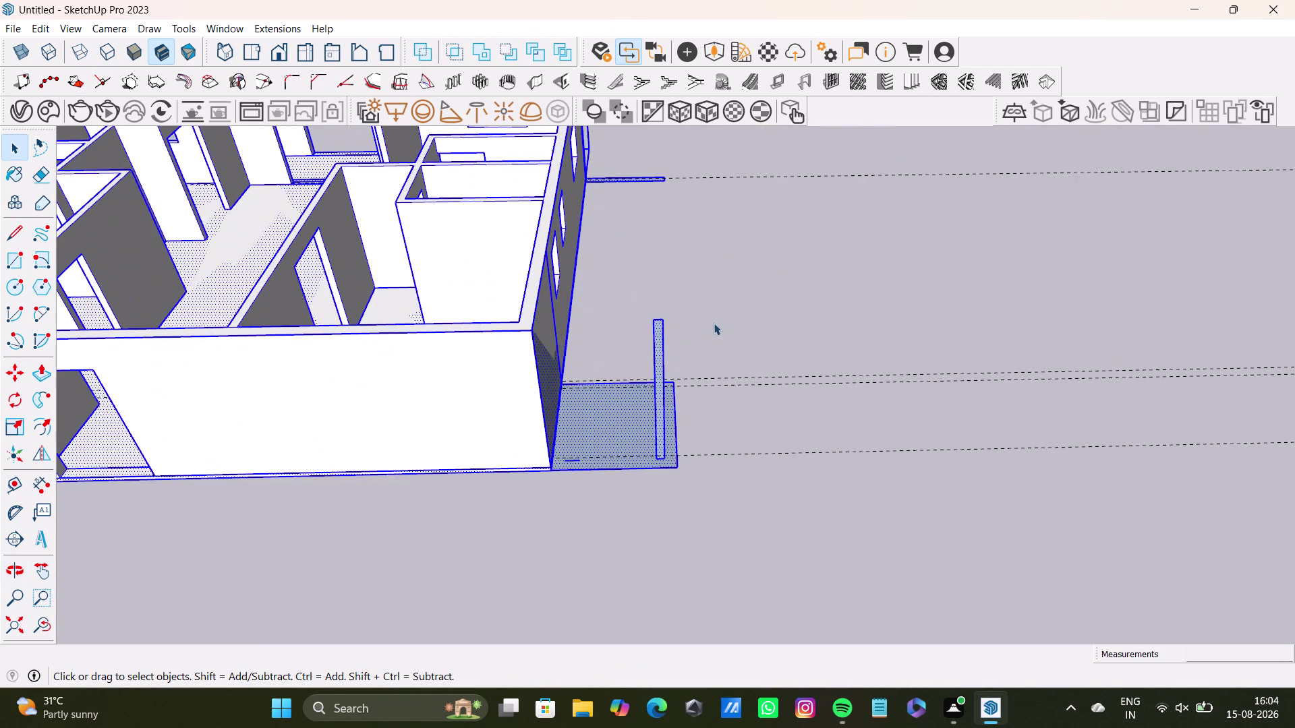
click(713, 323)
scroll(up, 3)
click(629, 387)
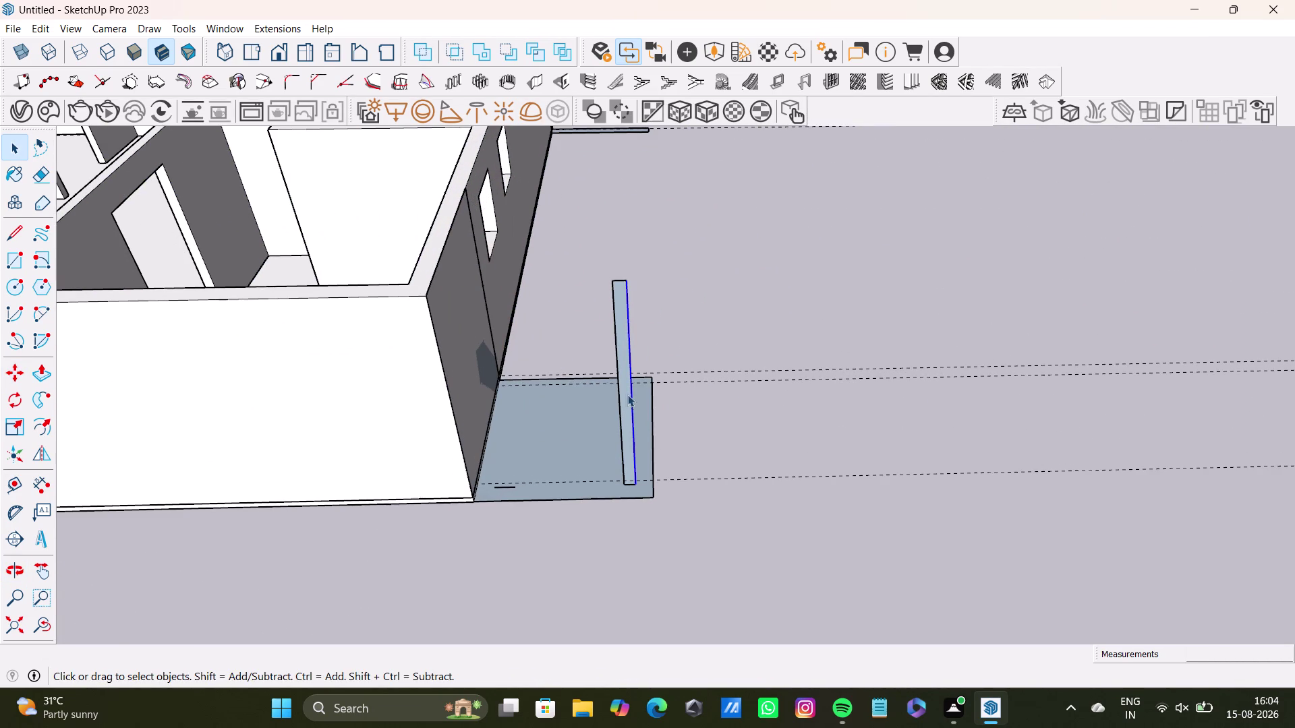
key(Delete)
Erase the wall piece's leftover lines and the small stubs around it.
click(651, 409)
key(Delete)
click(644, 378)
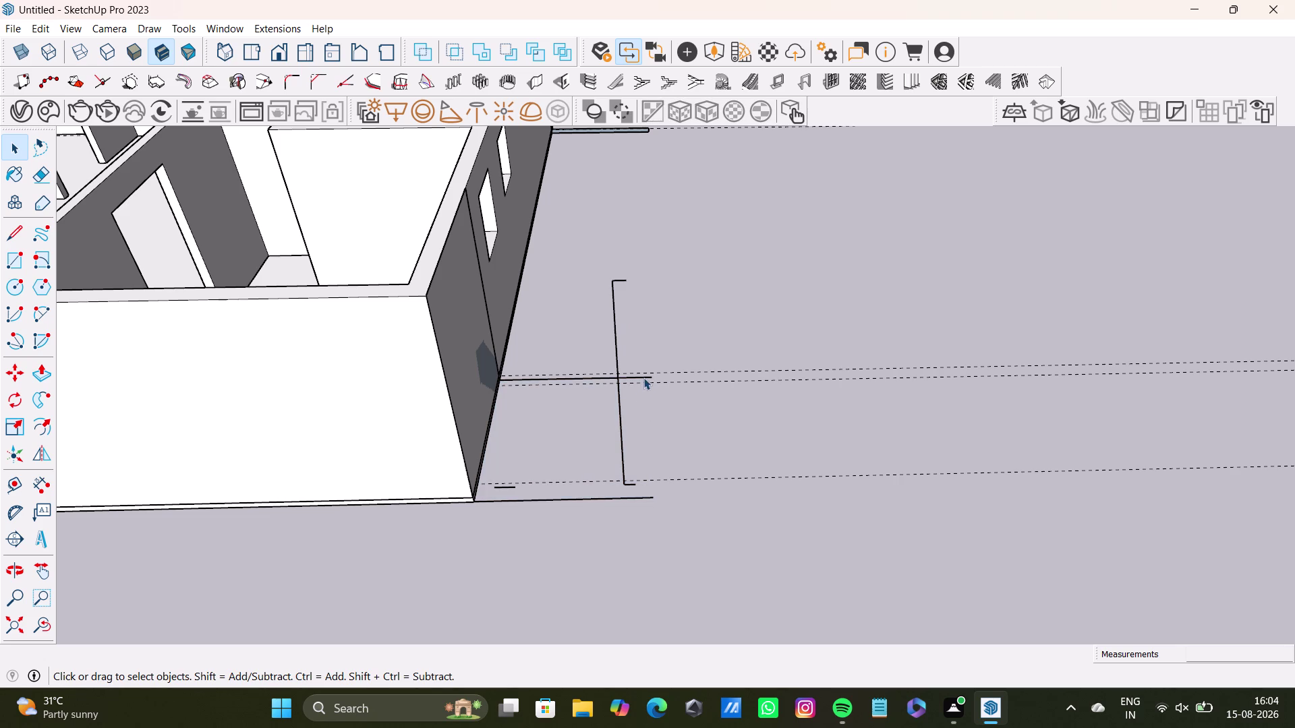
key(Delete)
click(617, 395)
key(Delete)
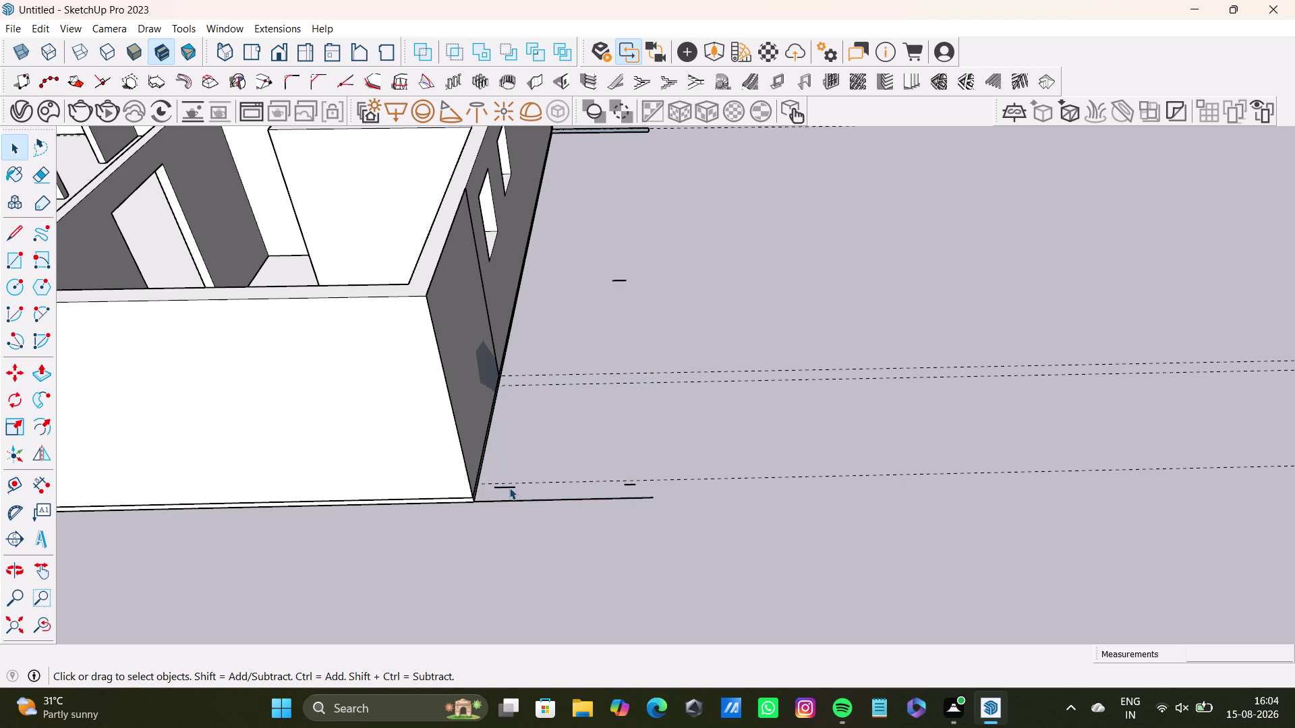
click(509, 488)
key(Delete)
click(621, 280)
key(Delete)
click(630, 485)
key(Delete)
click(630, 494)
click(630, 500)
key(Delete)
Delete the face of the thin stray strip at the outer wall corner.
scroll(down, 3)
middle_drag(629, 356, 297, 440)
scroll(up, 3)
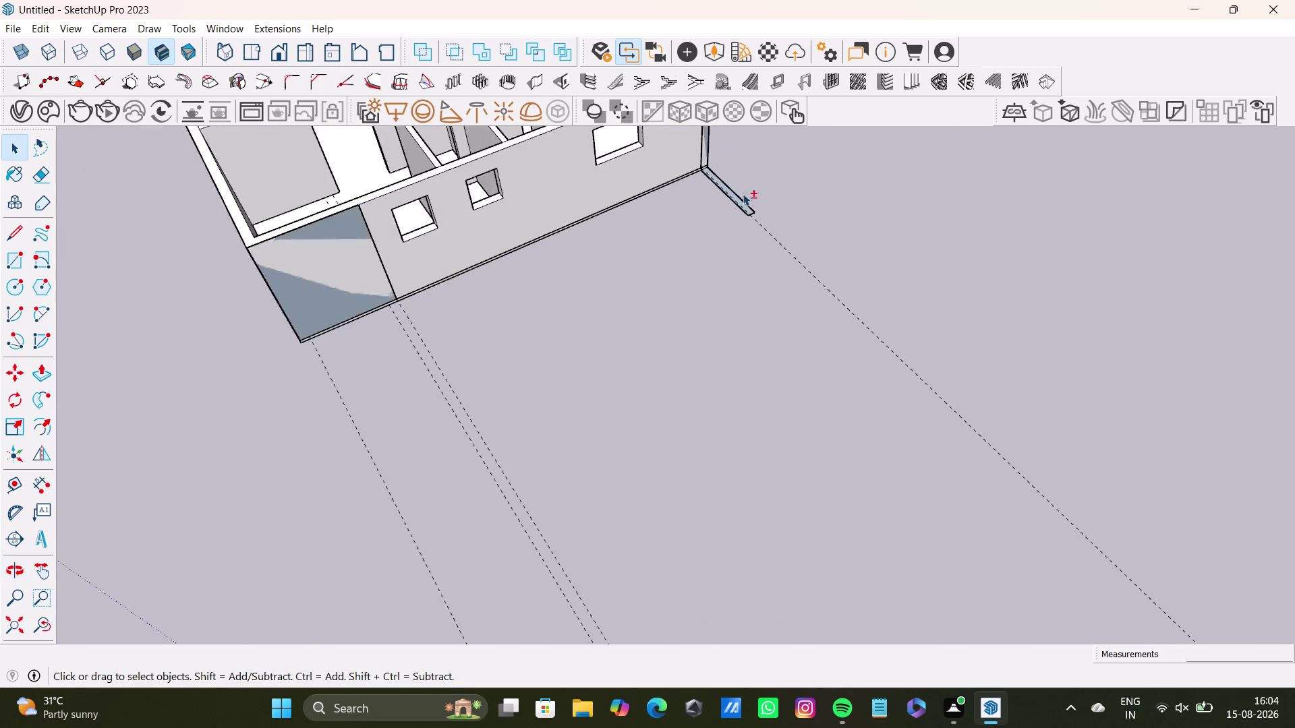
scroll(up, 3)
middle_drag(733, 233, 686, 415)
scroll(down, 3)
scroll(up, 3)
scroll(up, 3)
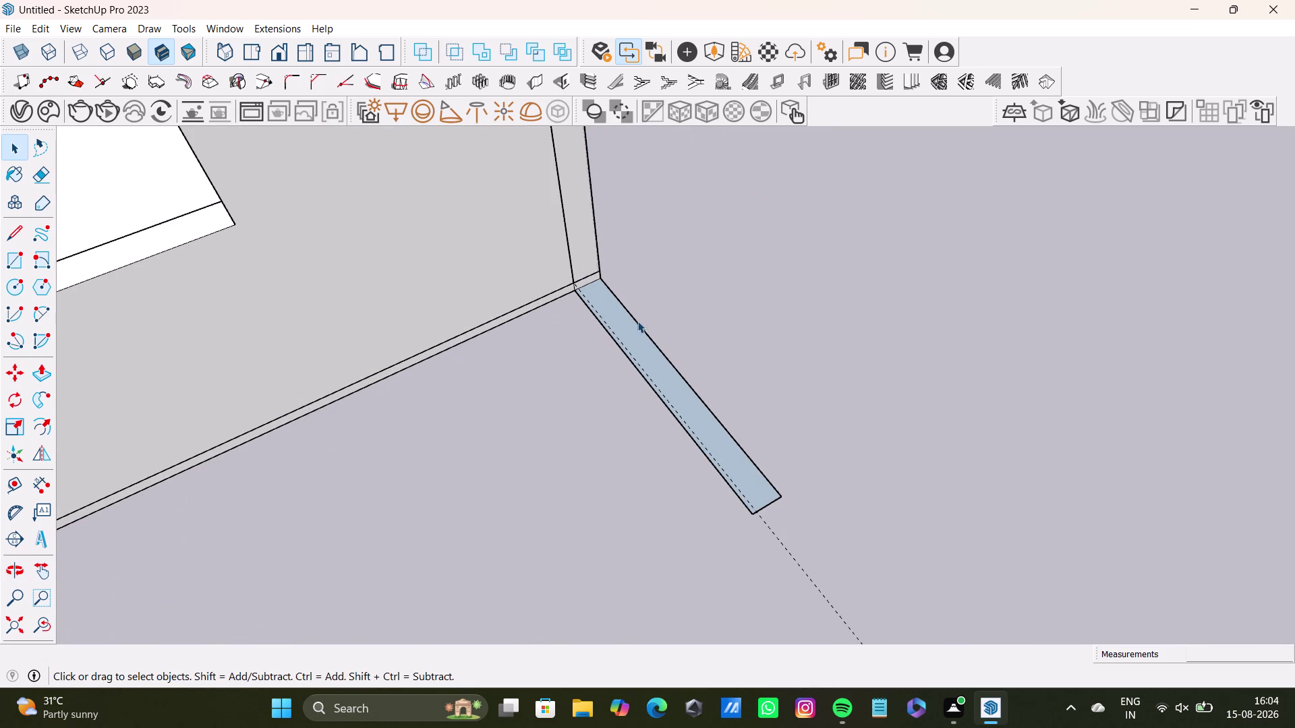
click(646, 325)
click(650, 339)
drag(641, 360, 656, 362)
key(Delete)
Delete the strip's remaining edges, including the long and short leftover edges.
drag(656, 362, 662, 371)
click(659, 395)
key(Delete)
click(746, 505)
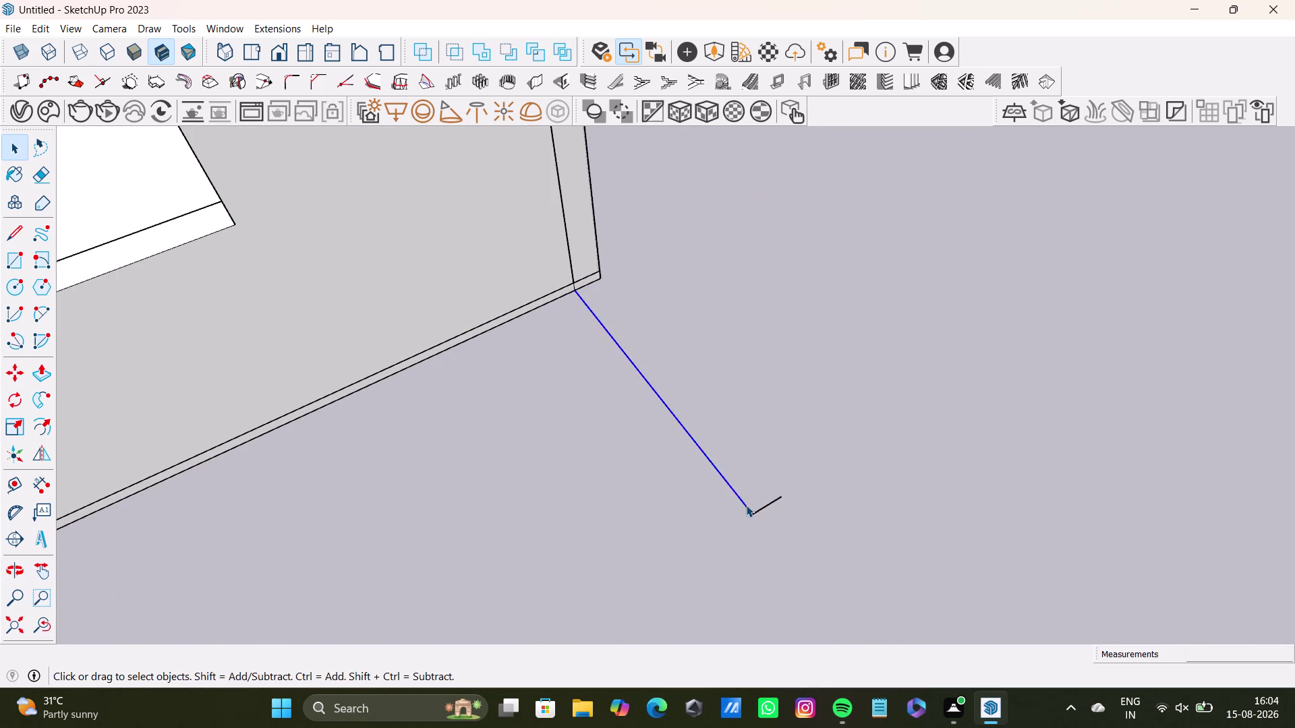
key(Delete)
click(762, 505)
key(Delete)
scroll(down, 3)
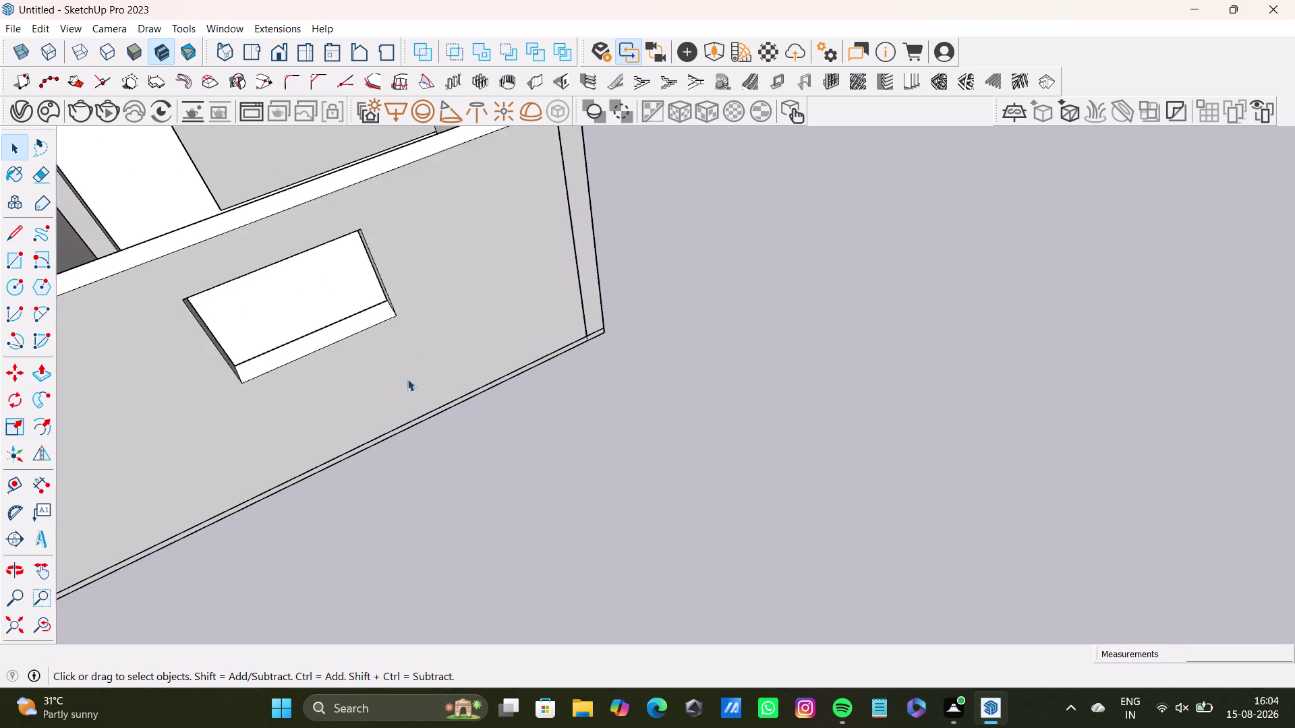
Orbit around the model to review both apartments and their floor plans.
scroll(down, 3)
middle_drag(298, 346, 696, 268)
scroll(down, 3)
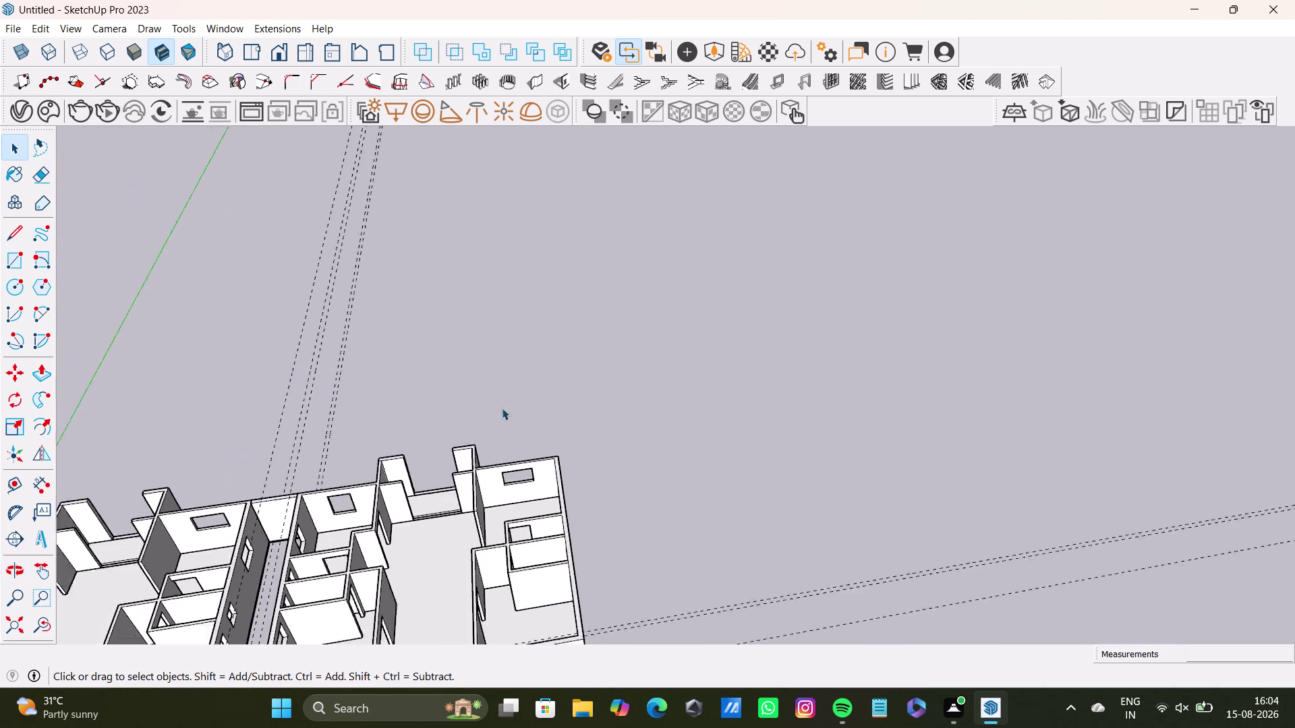
scroll(down, 3)
middle_drag(497, 427, 706, 325)
scroll(up, 3)
middle_drag(682, 408, 769, 324)
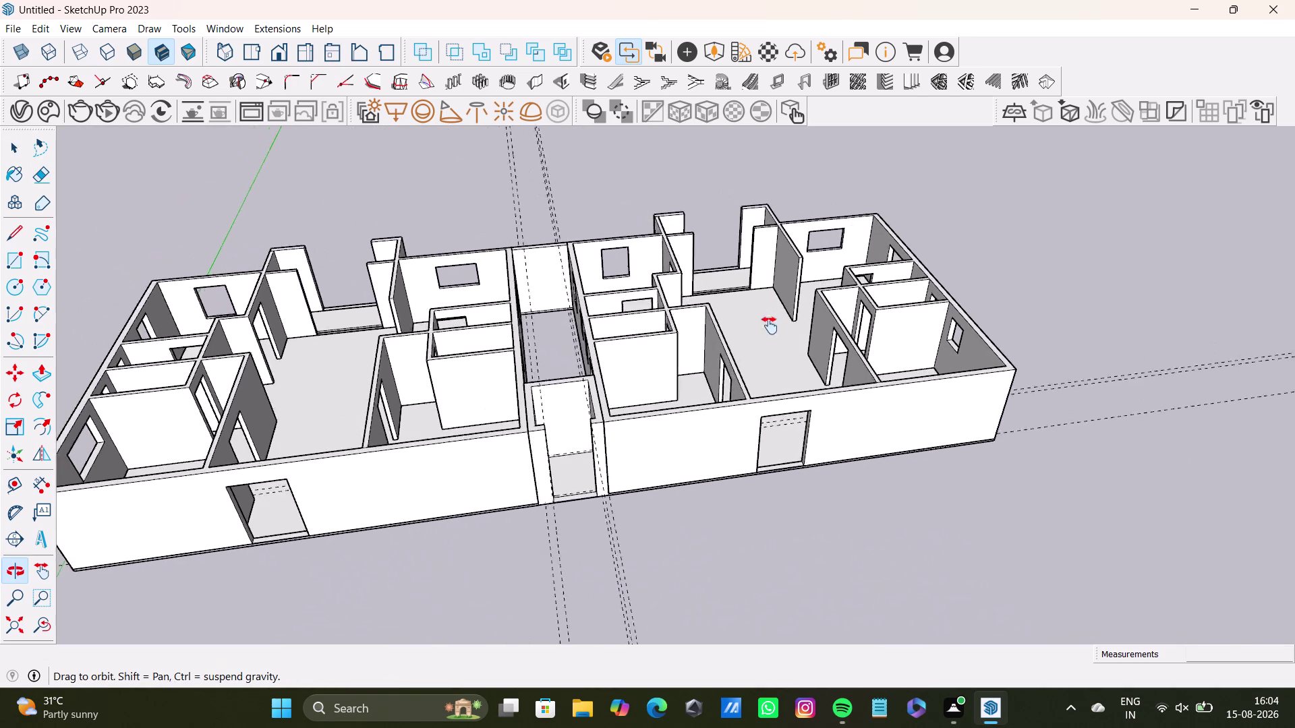
middle_drag(769, 324, 770, 329)
middle_drag(759, 342, 672, 276)
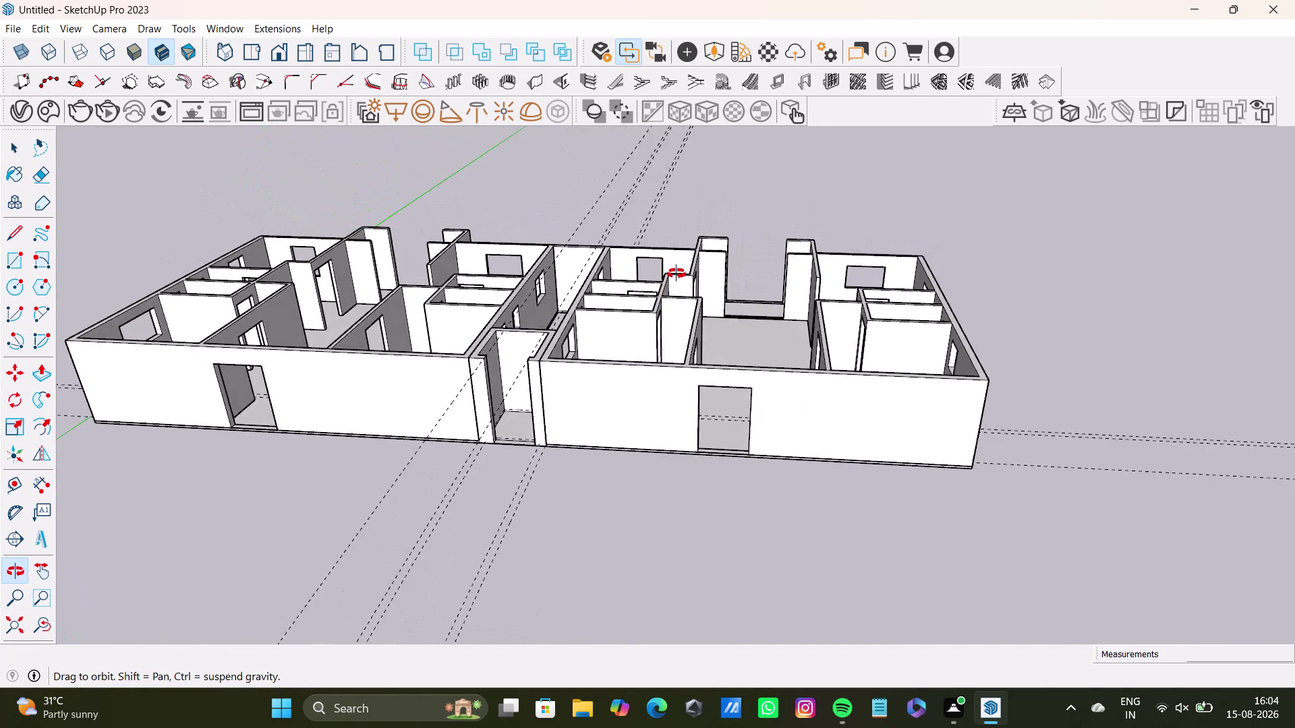
middle_drag(671, 276, 811, 612)
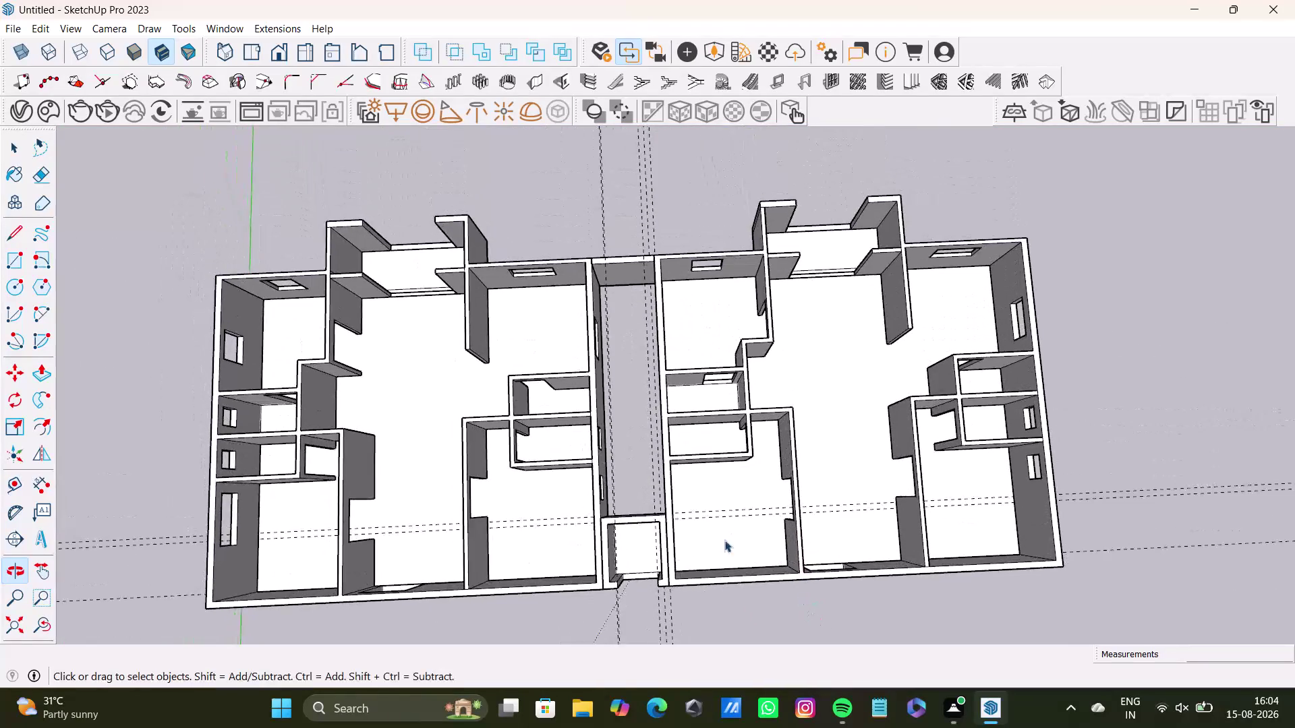
scroll(down, 3)
middle_drag(630, 459, 568, 255)
After checking the stair box from the side, bring up the Save As window with Ctrl+S.
scroll(up, 3)
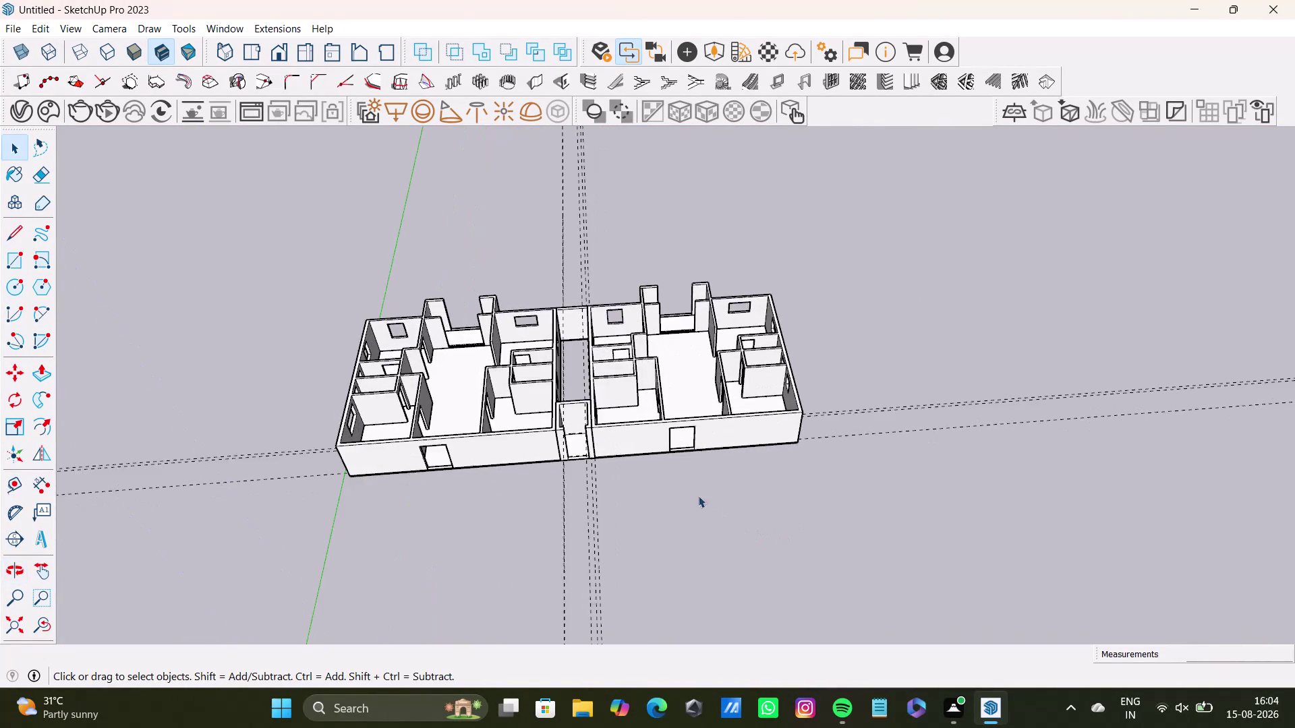
scroll(up, 3)
middle_drag(656, 427, 828, 433)
middle_drag(814, 473, 623, 394)
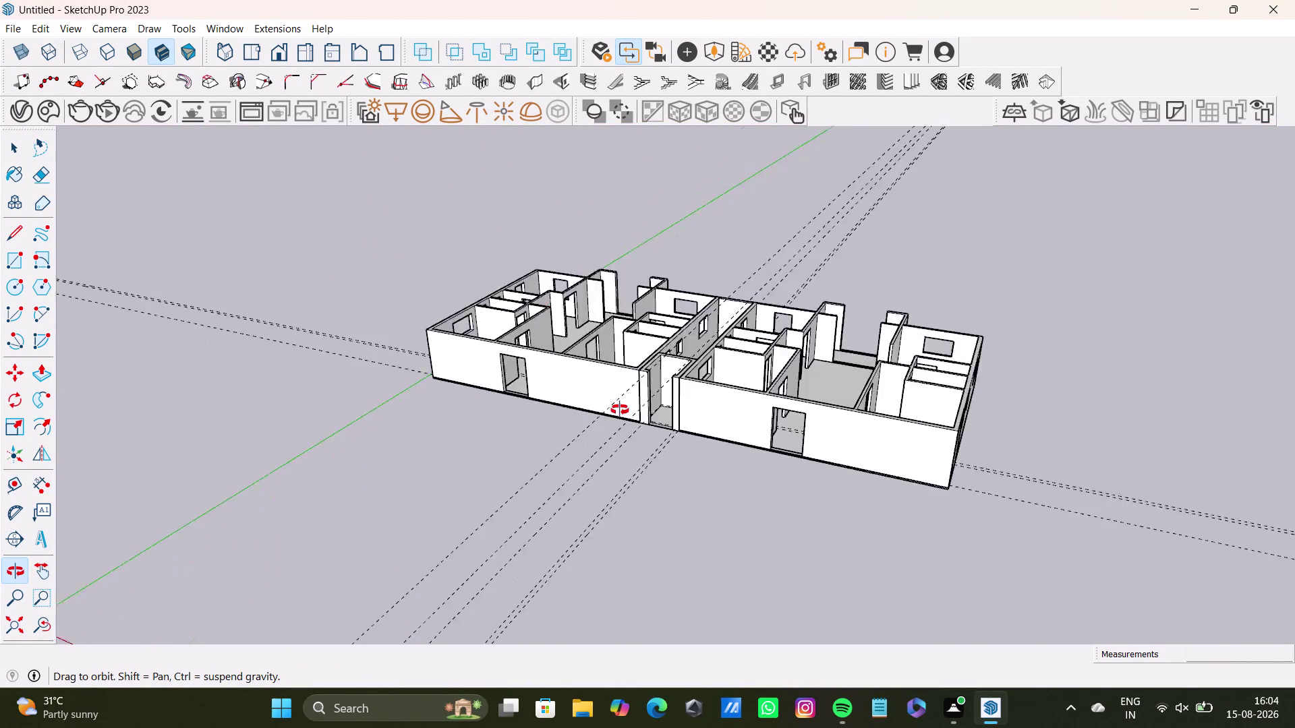
middle_drag(623, 394, 799, 513)
key(ctrl+s)
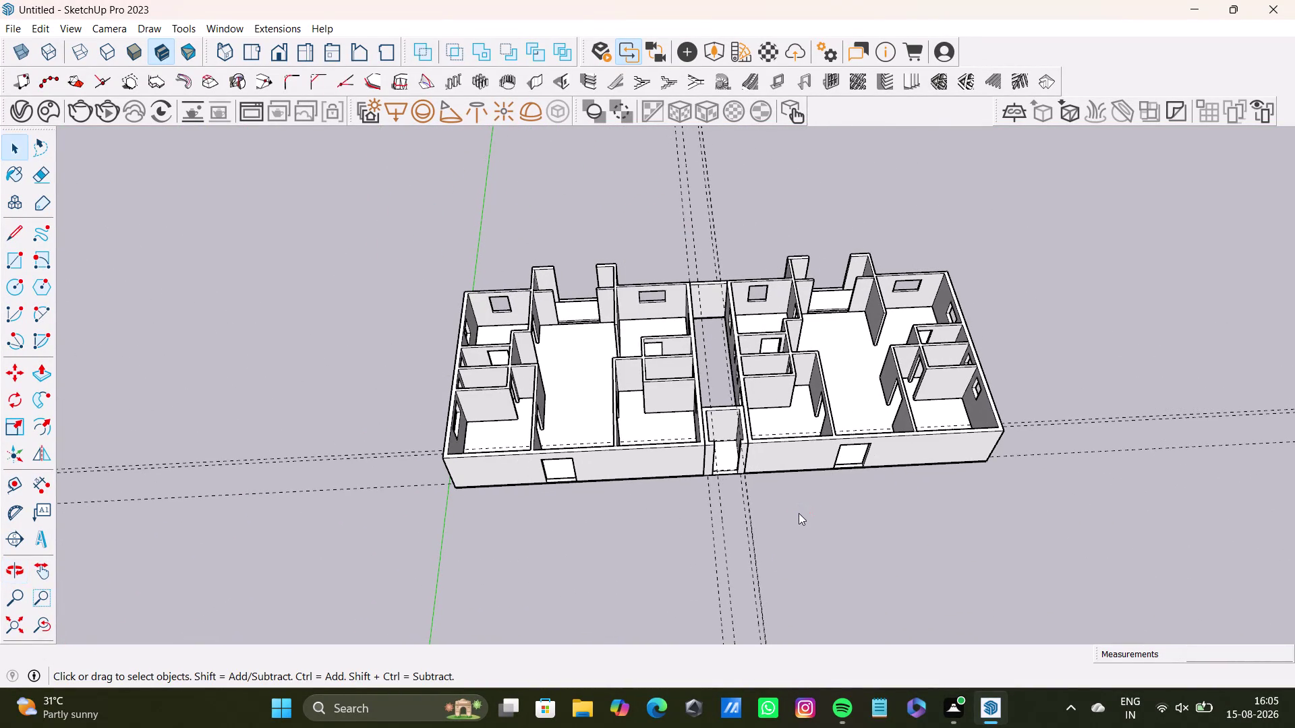
drag(190, 305, 91, 306)
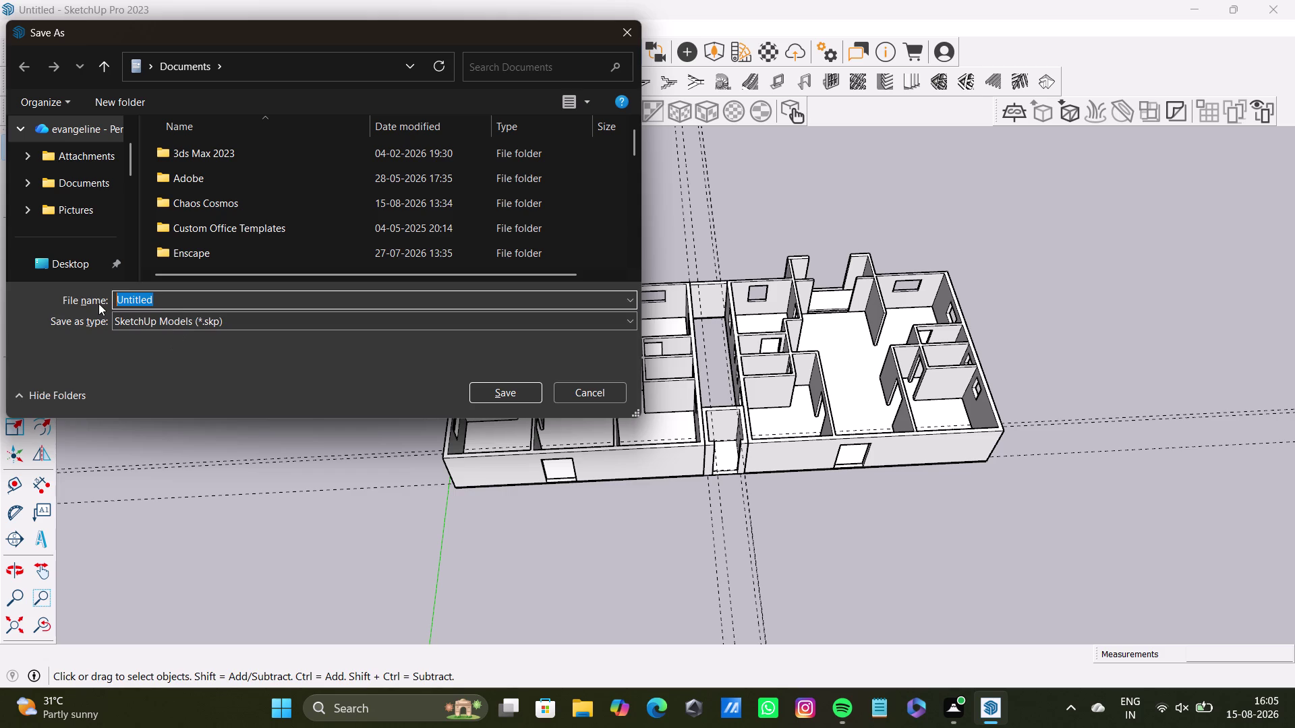
Bring up Save As and go to the sketchup sheets folder on the Desktop.
key(F12)
key(F12)
key(F12)
key(F12)
scroll(down, 3)
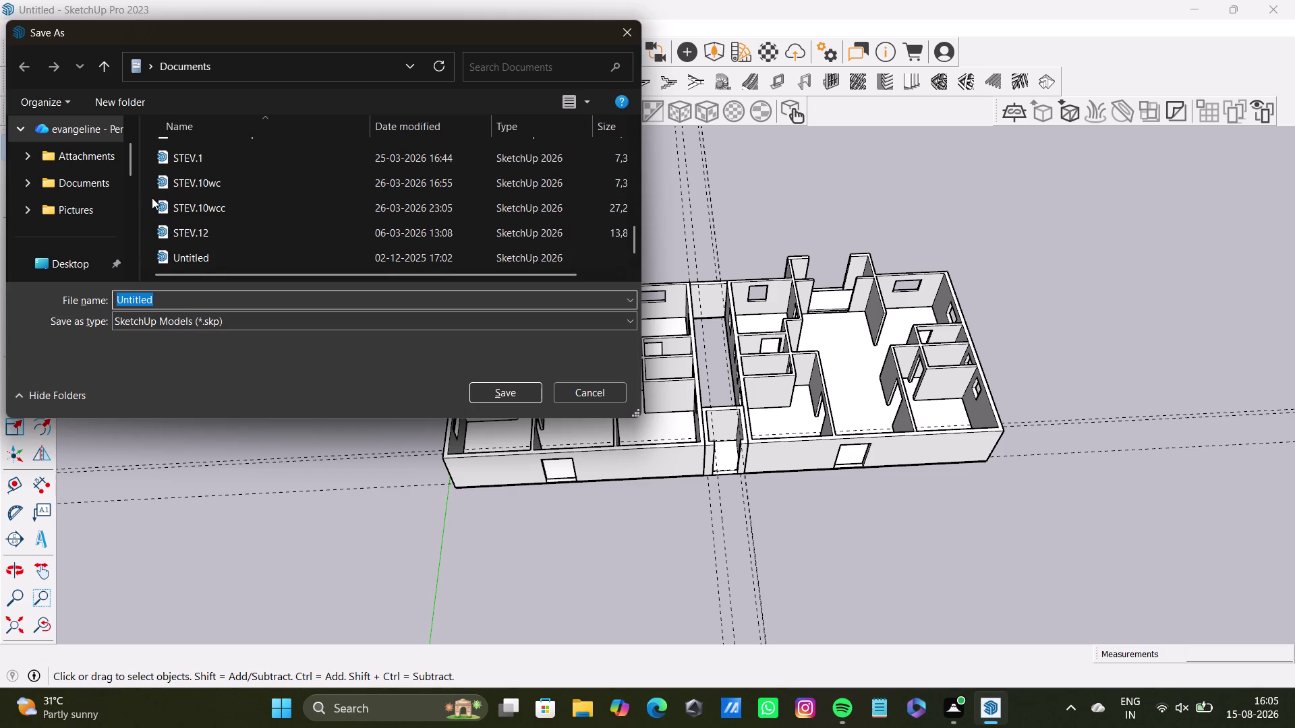
scroll(down, 3)
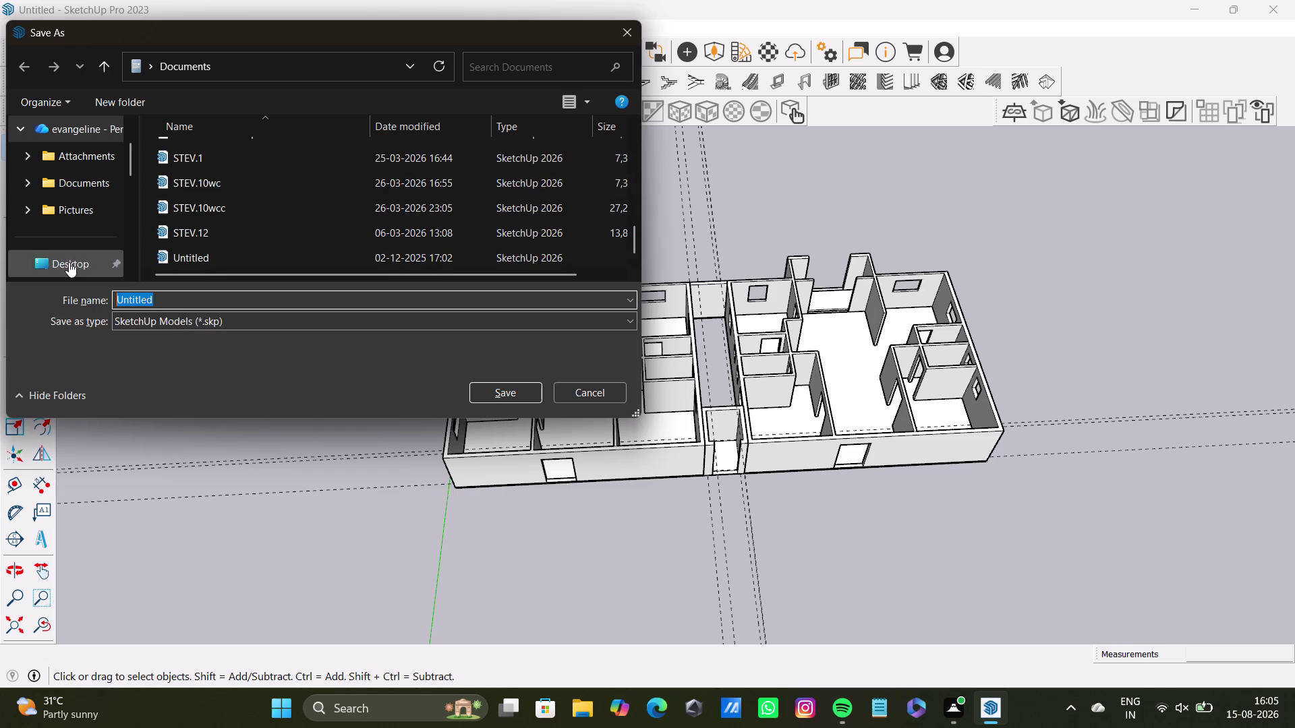
click(69, 262)
scroll(down, 3)
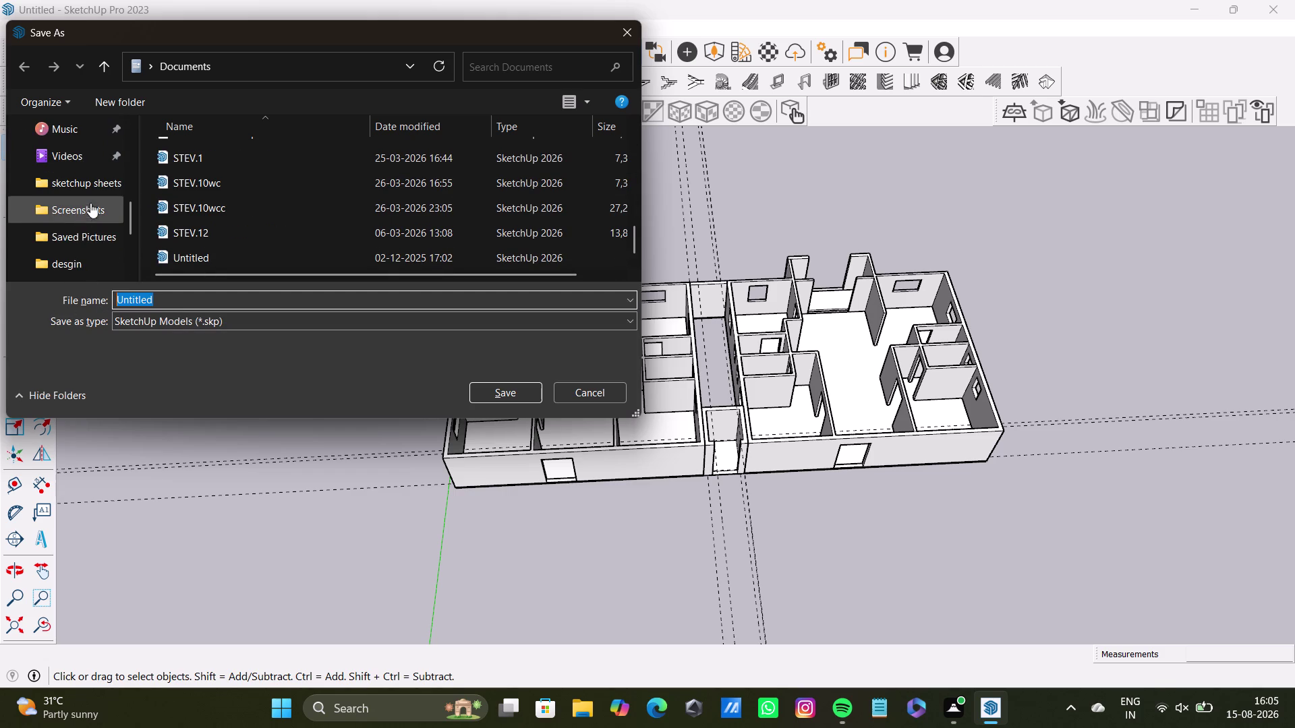
click(91, 188)
Replace the file name with 'APARTMENT PLAN 0.1 AUG 15' and save.
drag(175, 296, 73, 295)
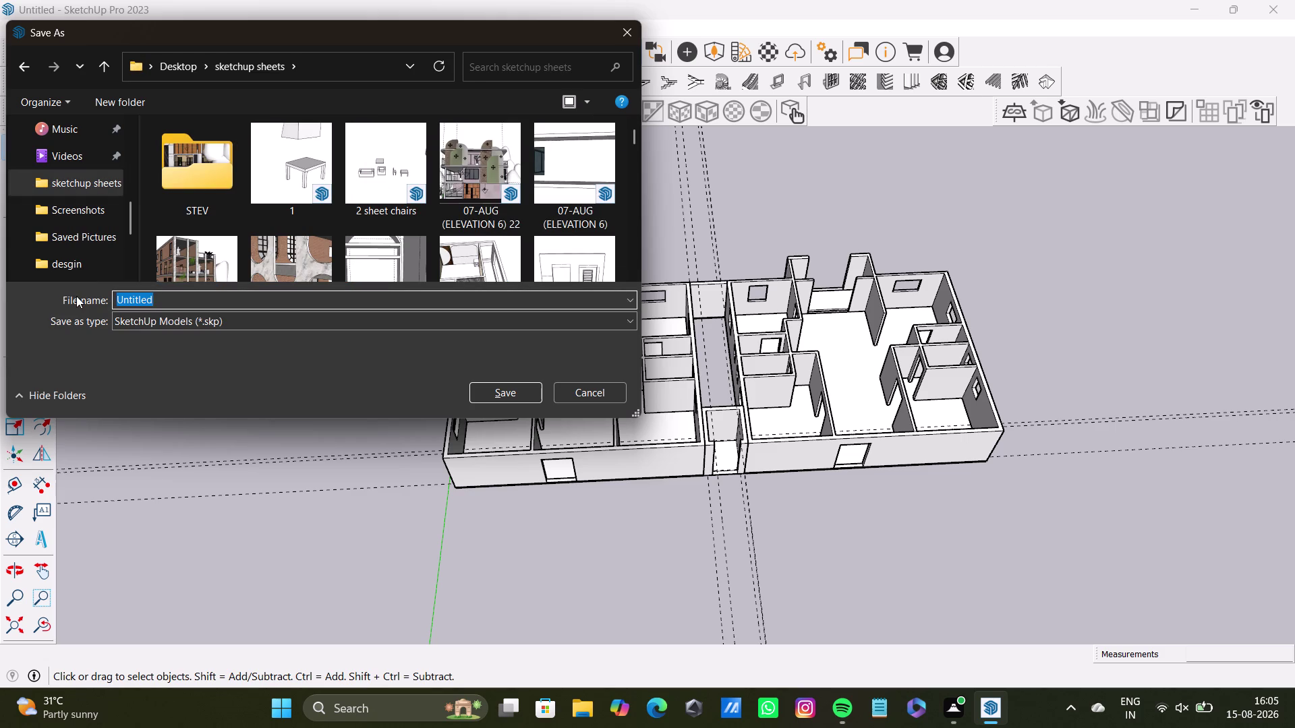
key(BackSpace)
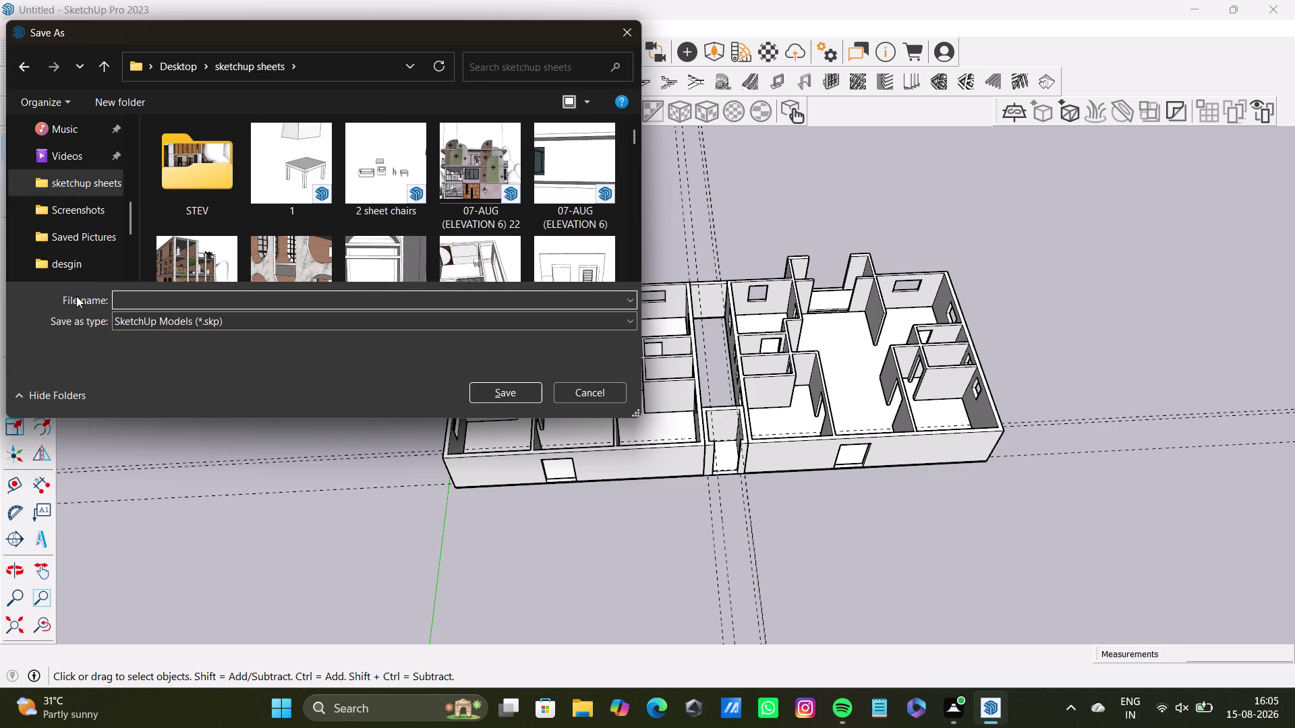
text(AP)
text(A)
text(RTMENT)
key(space)
text(PLAN)
key(space)
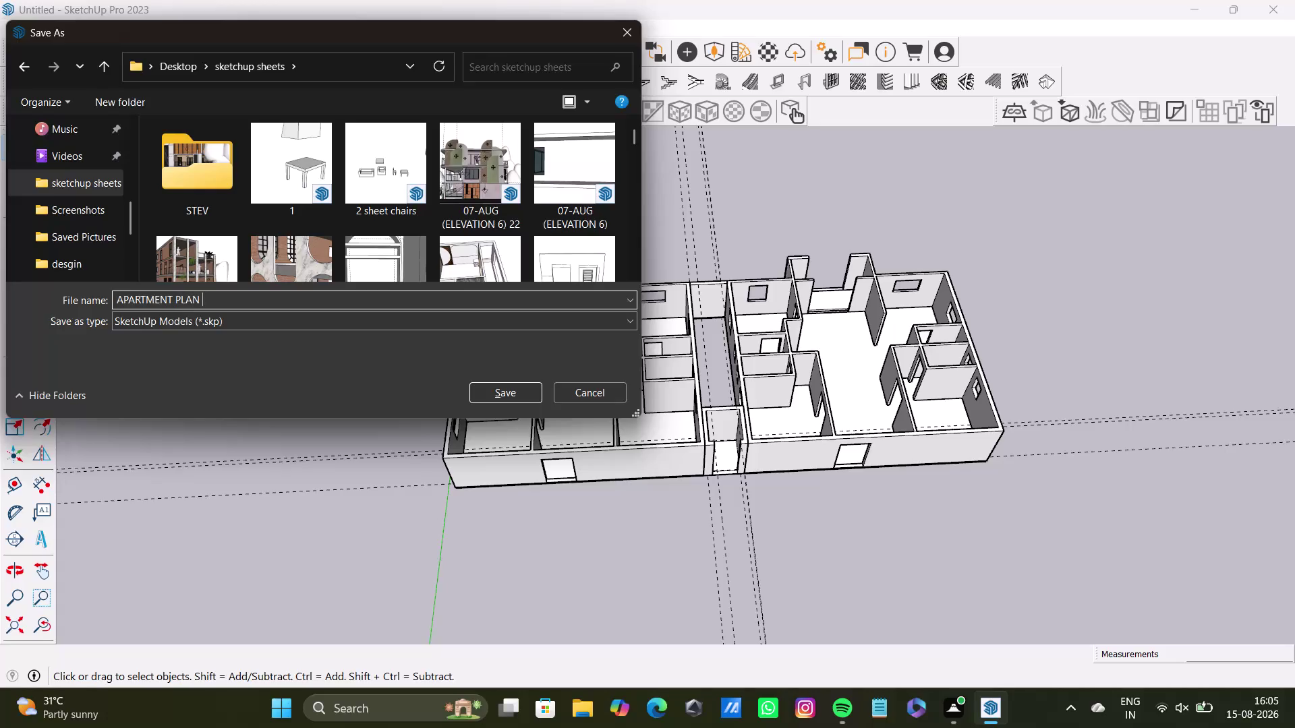
text(0.)
key(1)
key(space)
text(AUH)
key(BackSpace)
text(G)
key(space)
text(1)
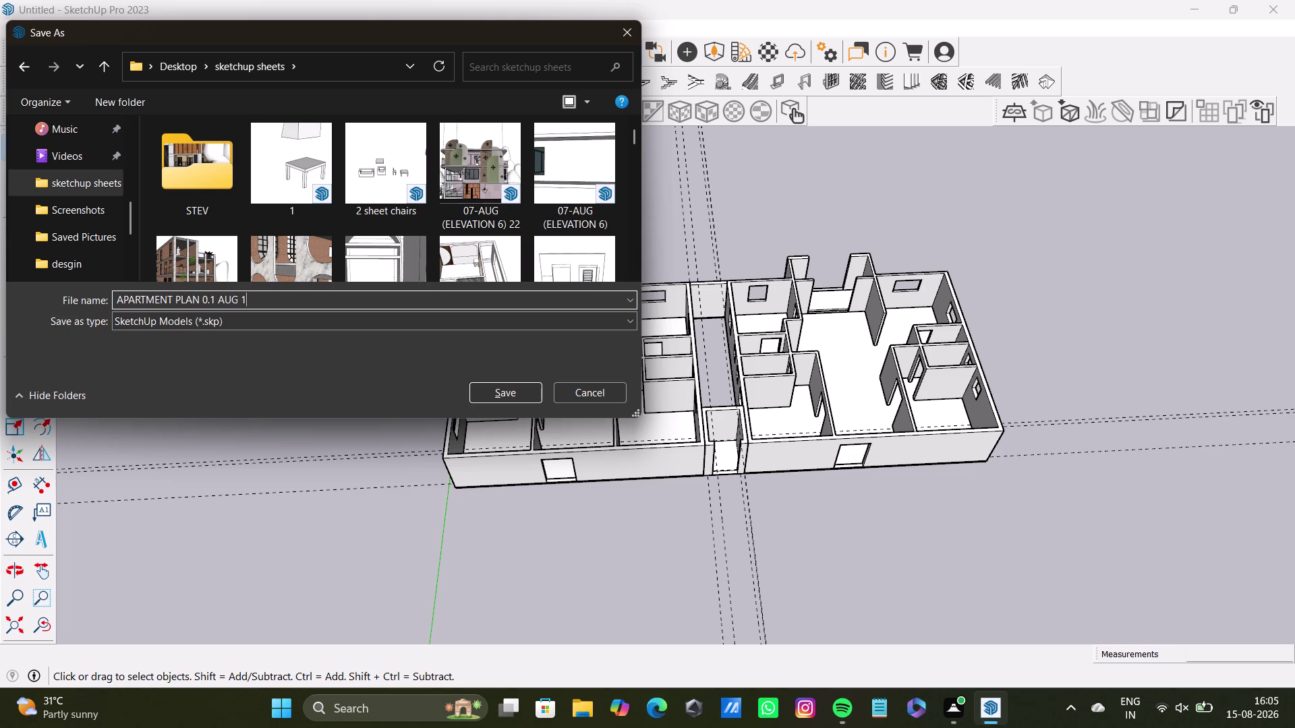
text(5)
key(Return)
scroll(up, 3)
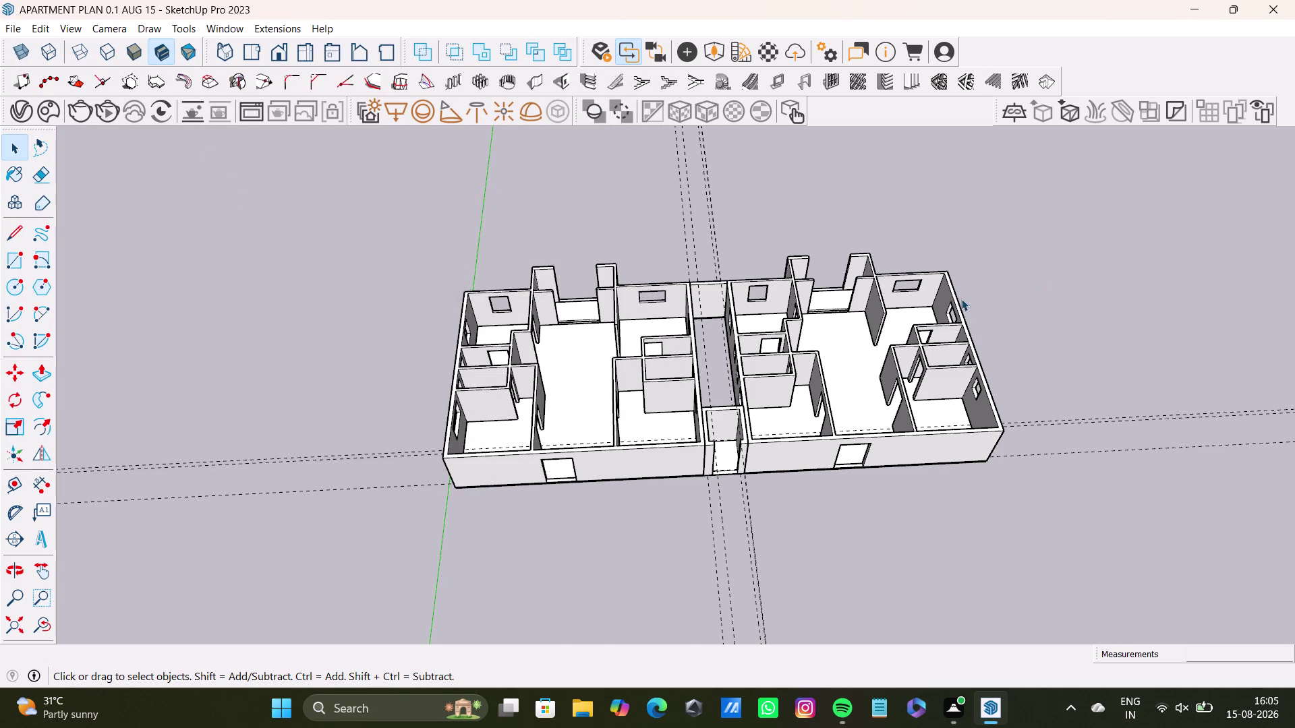
scroll(up, 3)
scroll(down, 3)
middle_drag(953, 323, 878, 511)
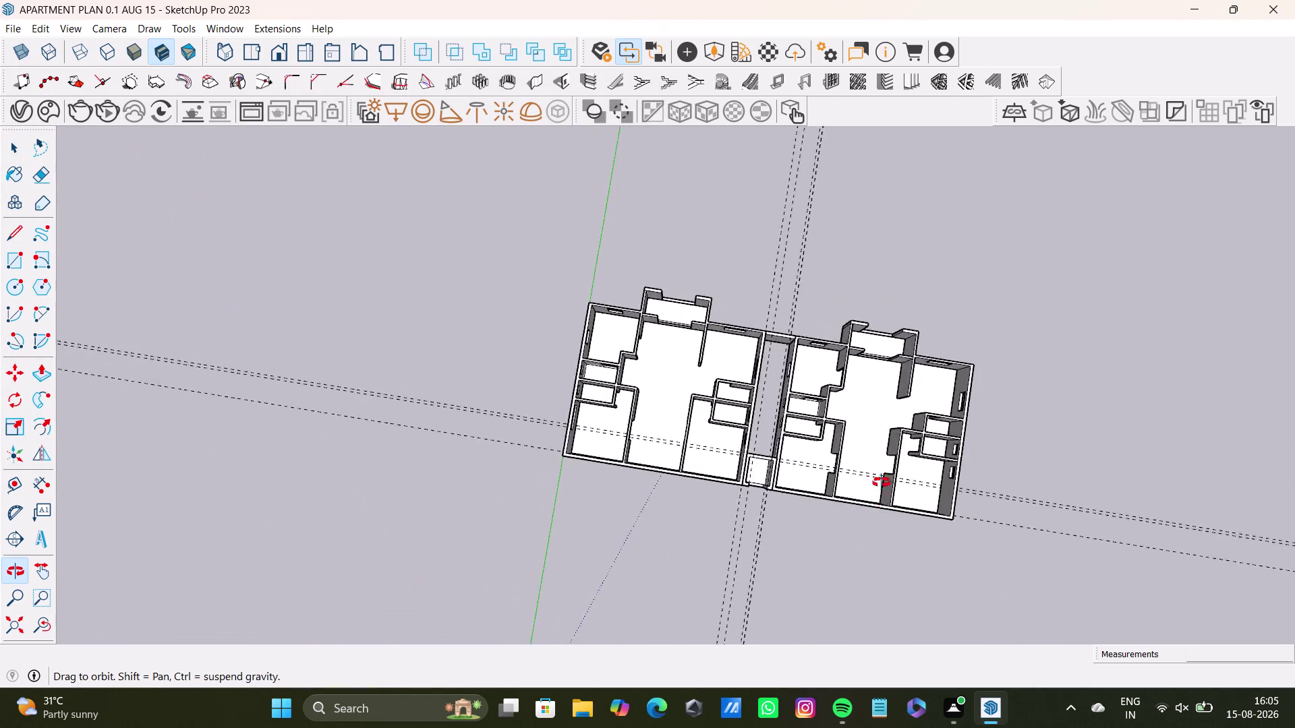
middle_drag(878, 511, 884, 233)
scroll(up, 3)
middle_drag(802, 397, 695, 270)
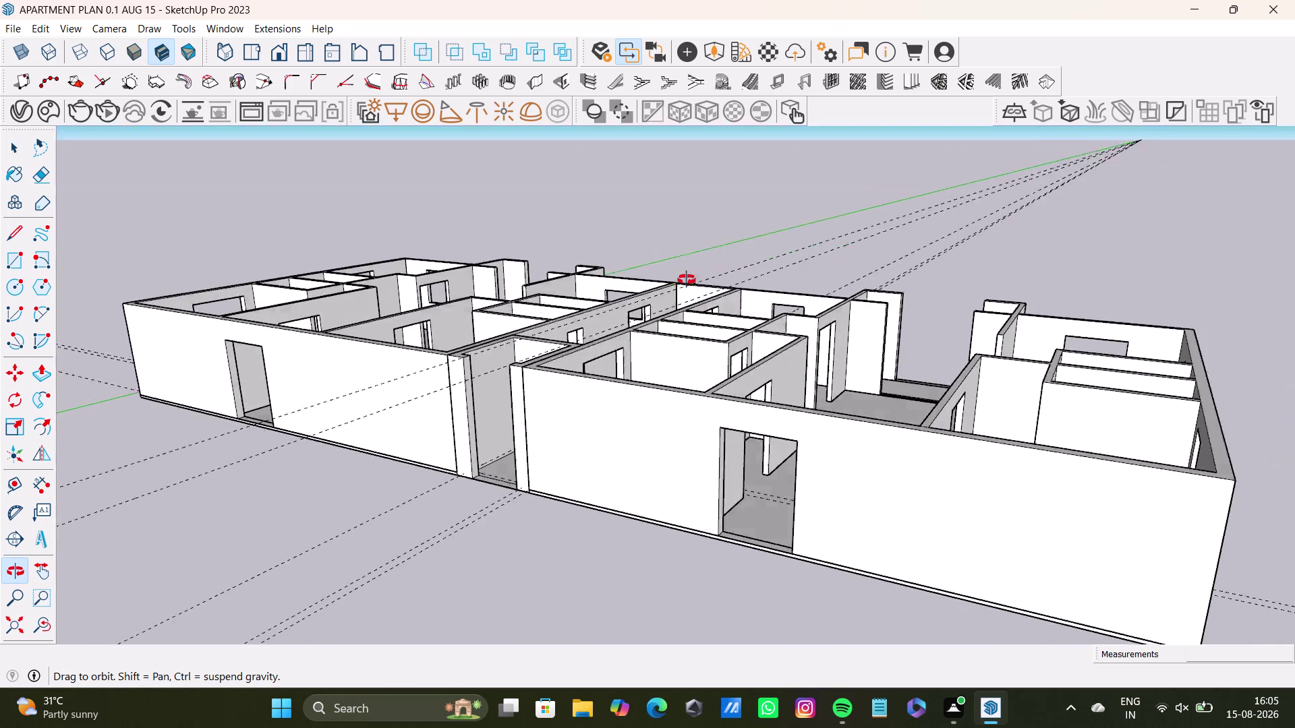
middle_drag(696, 270, 822, 278)
scroll(down, 3)
key(v)
click(1107, 295)
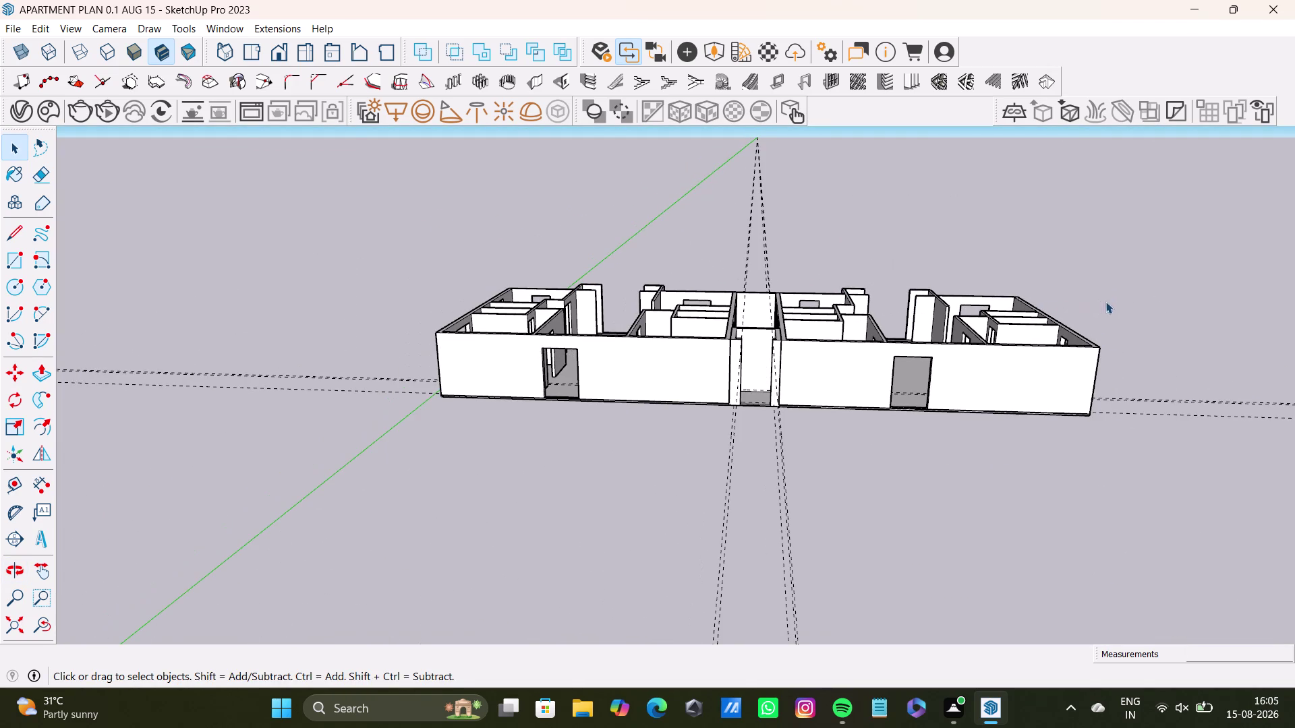
scroll(up, 3)
middle_drag(1094, 374, 959, 423)
scroll(up, 3)
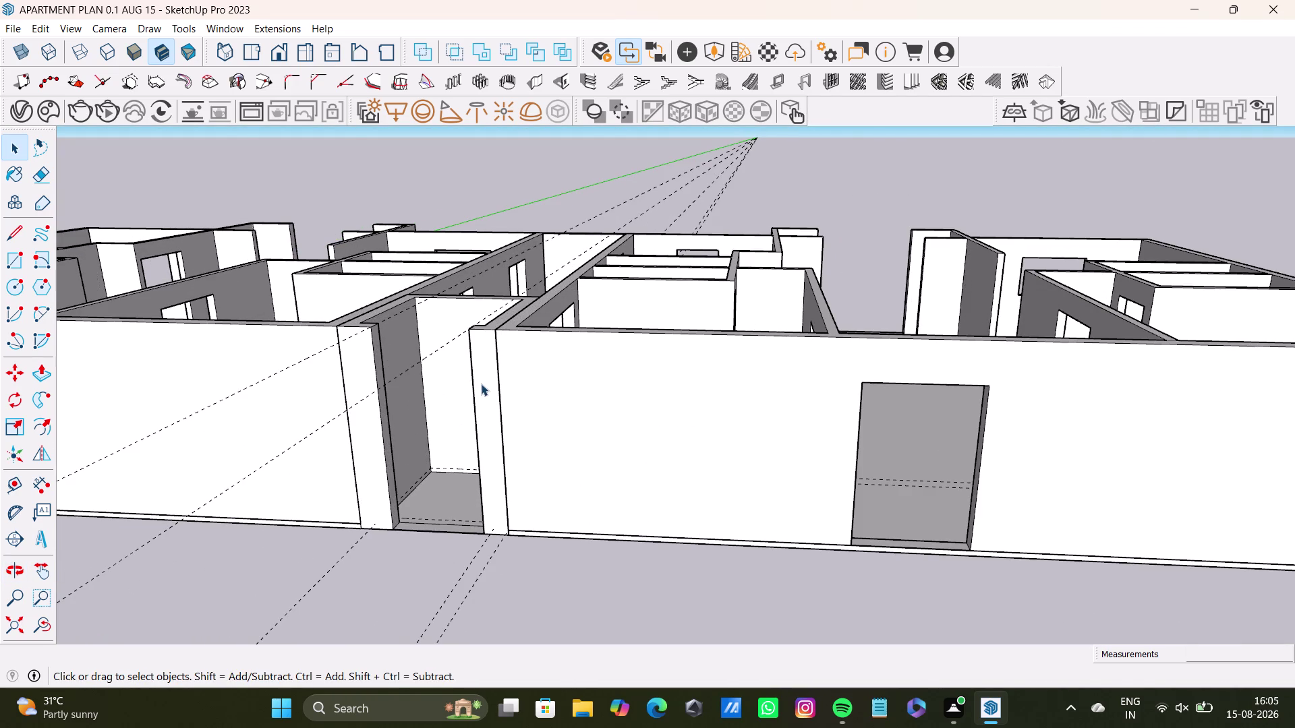
scroll(down, 3)
middle_drag(505, 397, 528, 561)
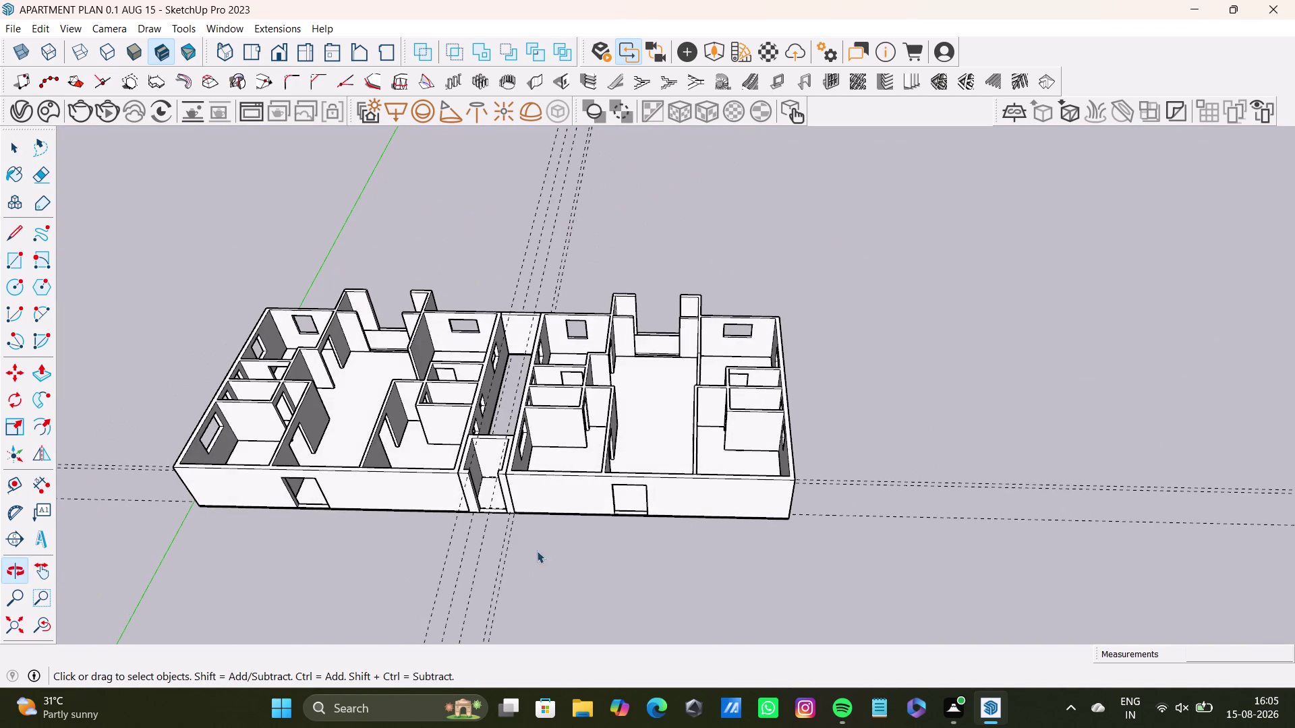
key(space)
double_click(847, 350)
scroll(up, 3)
middle_drag(708, 385, 685, 504)
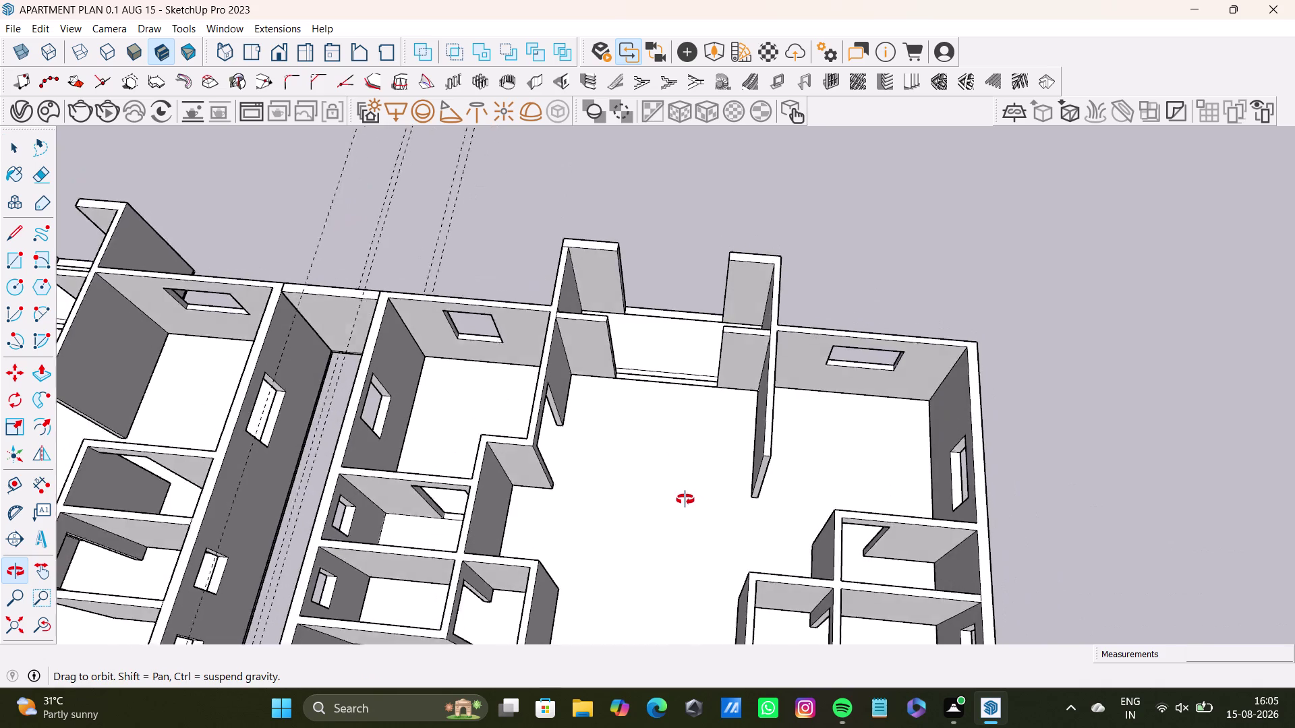
middle_drag(685, 504, 702, 253)
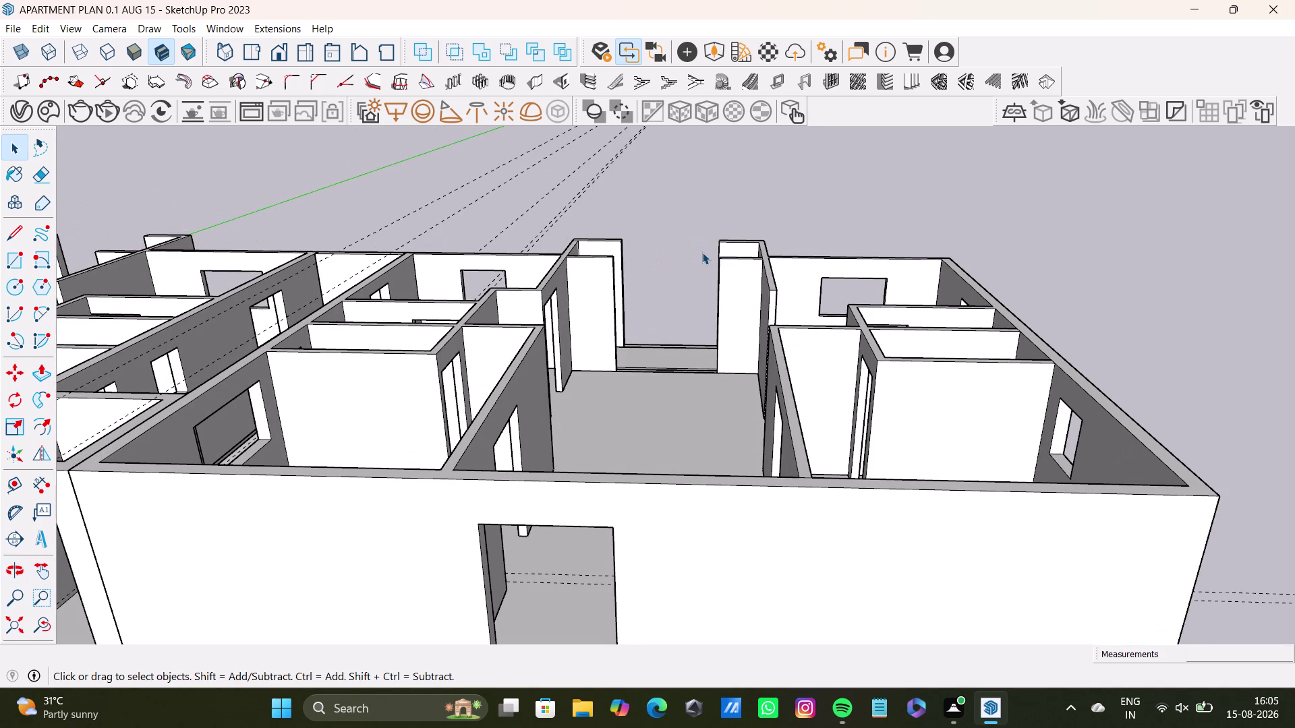